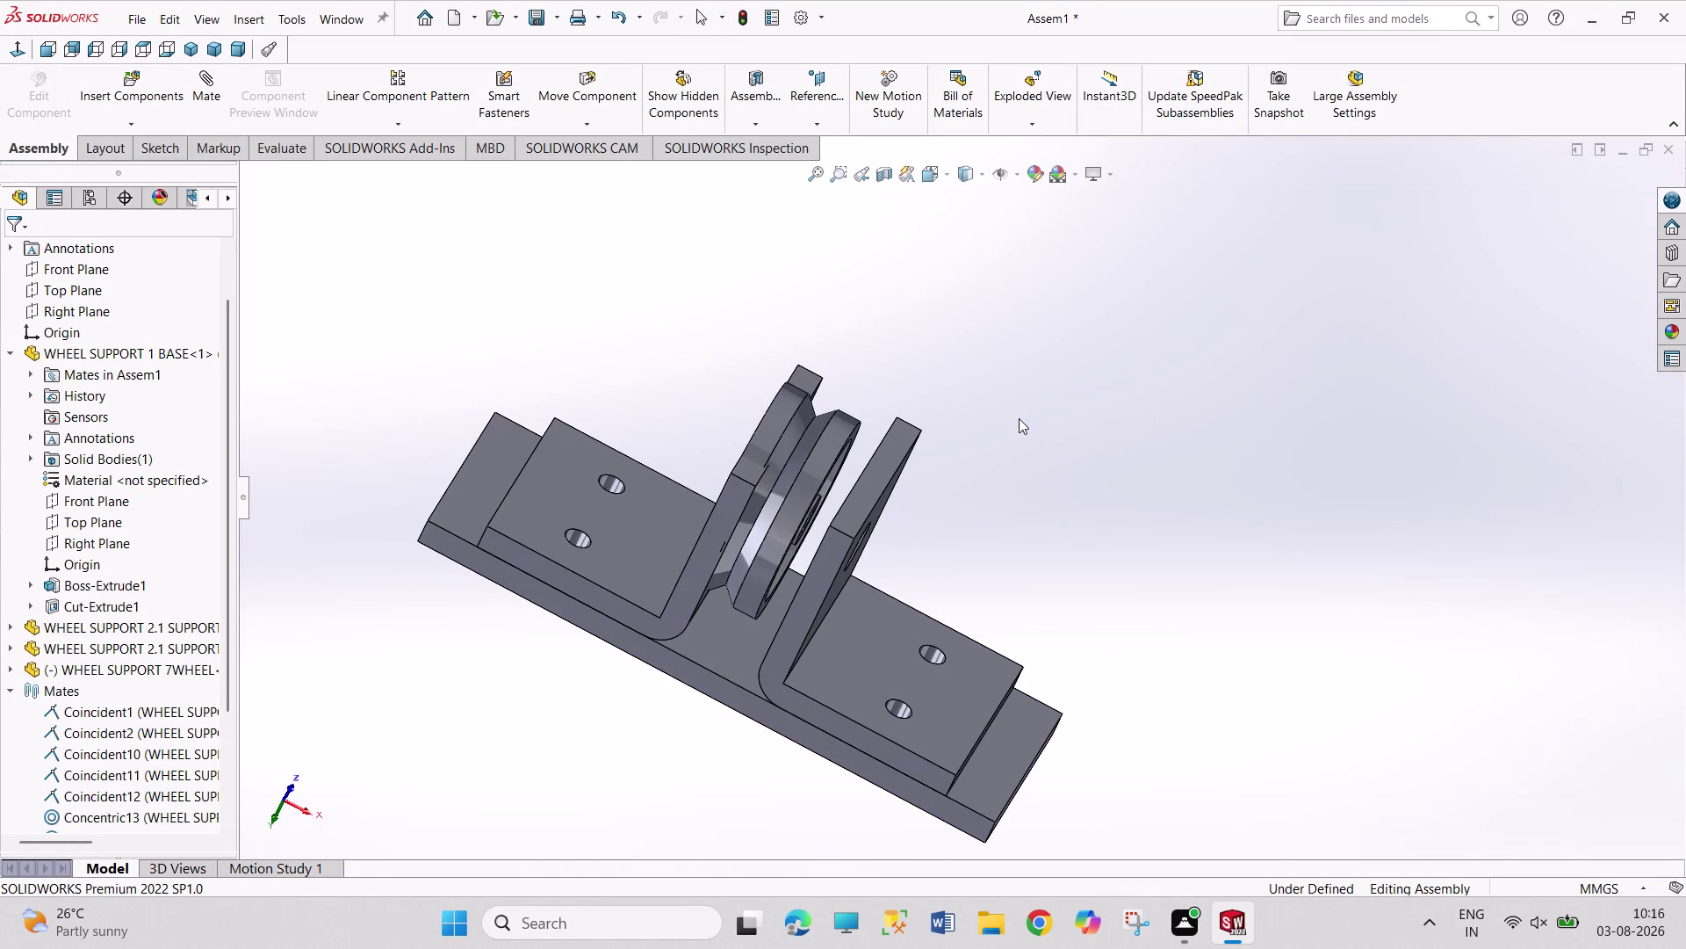
Select the WHEEL SUPPORT 7WHEEL component in the assembly view.
middle_drag(1019, 418, 1092, 490)
scroll(up, 3)
key(ctrl+z)
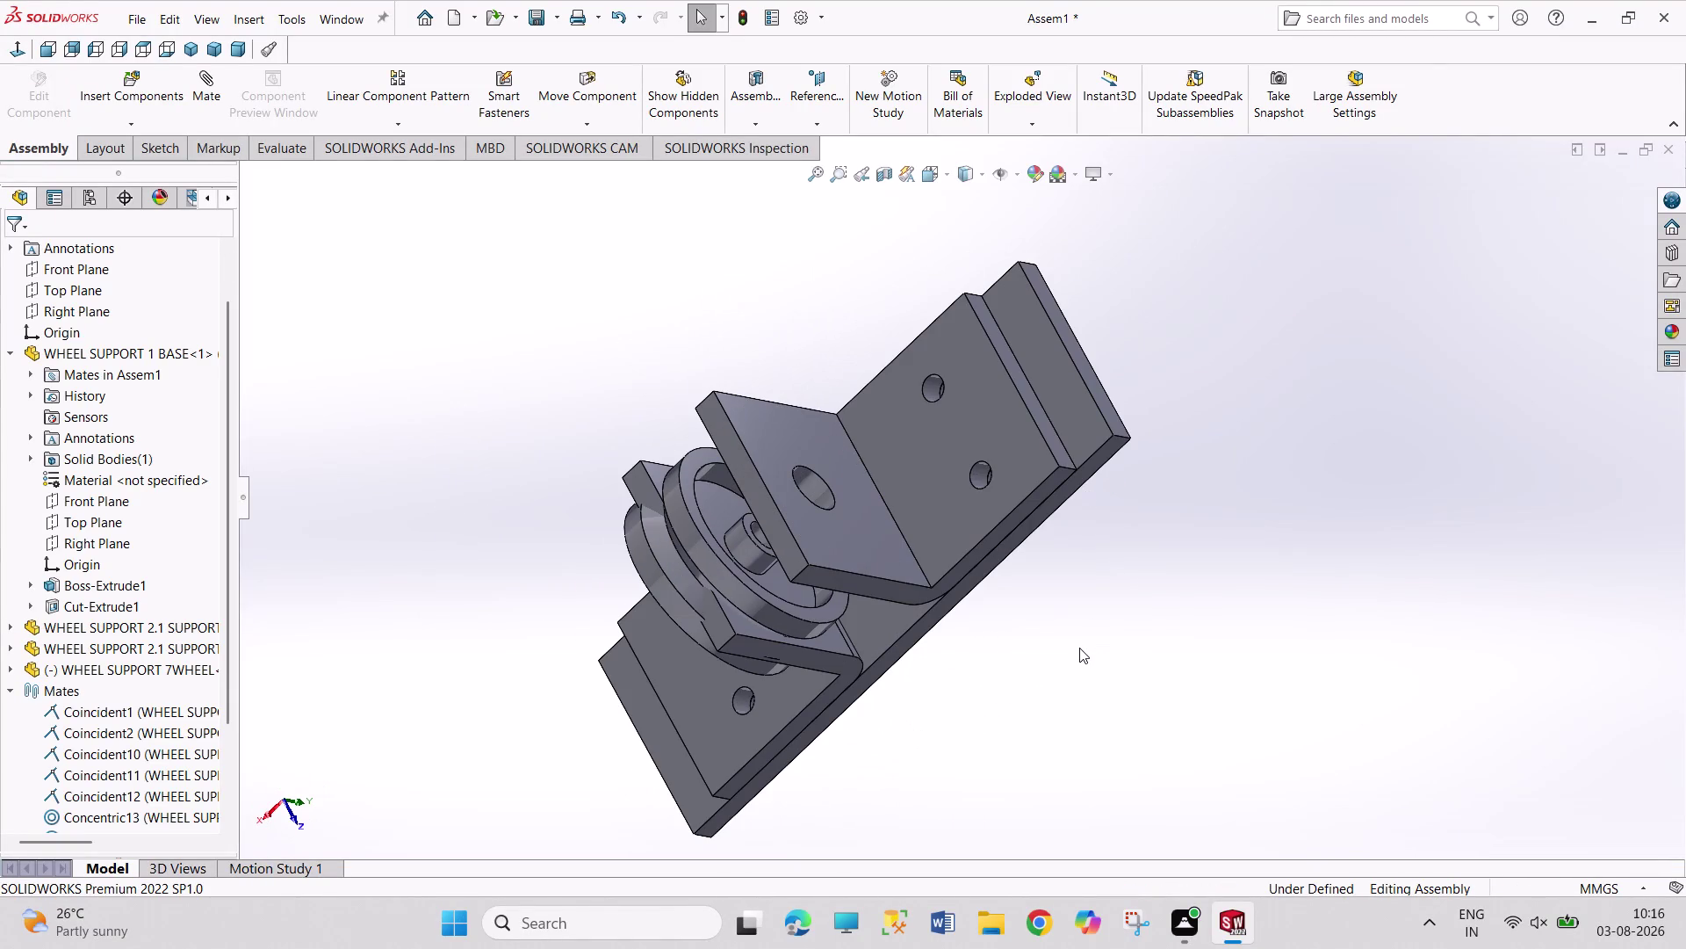
click(1080, 647)
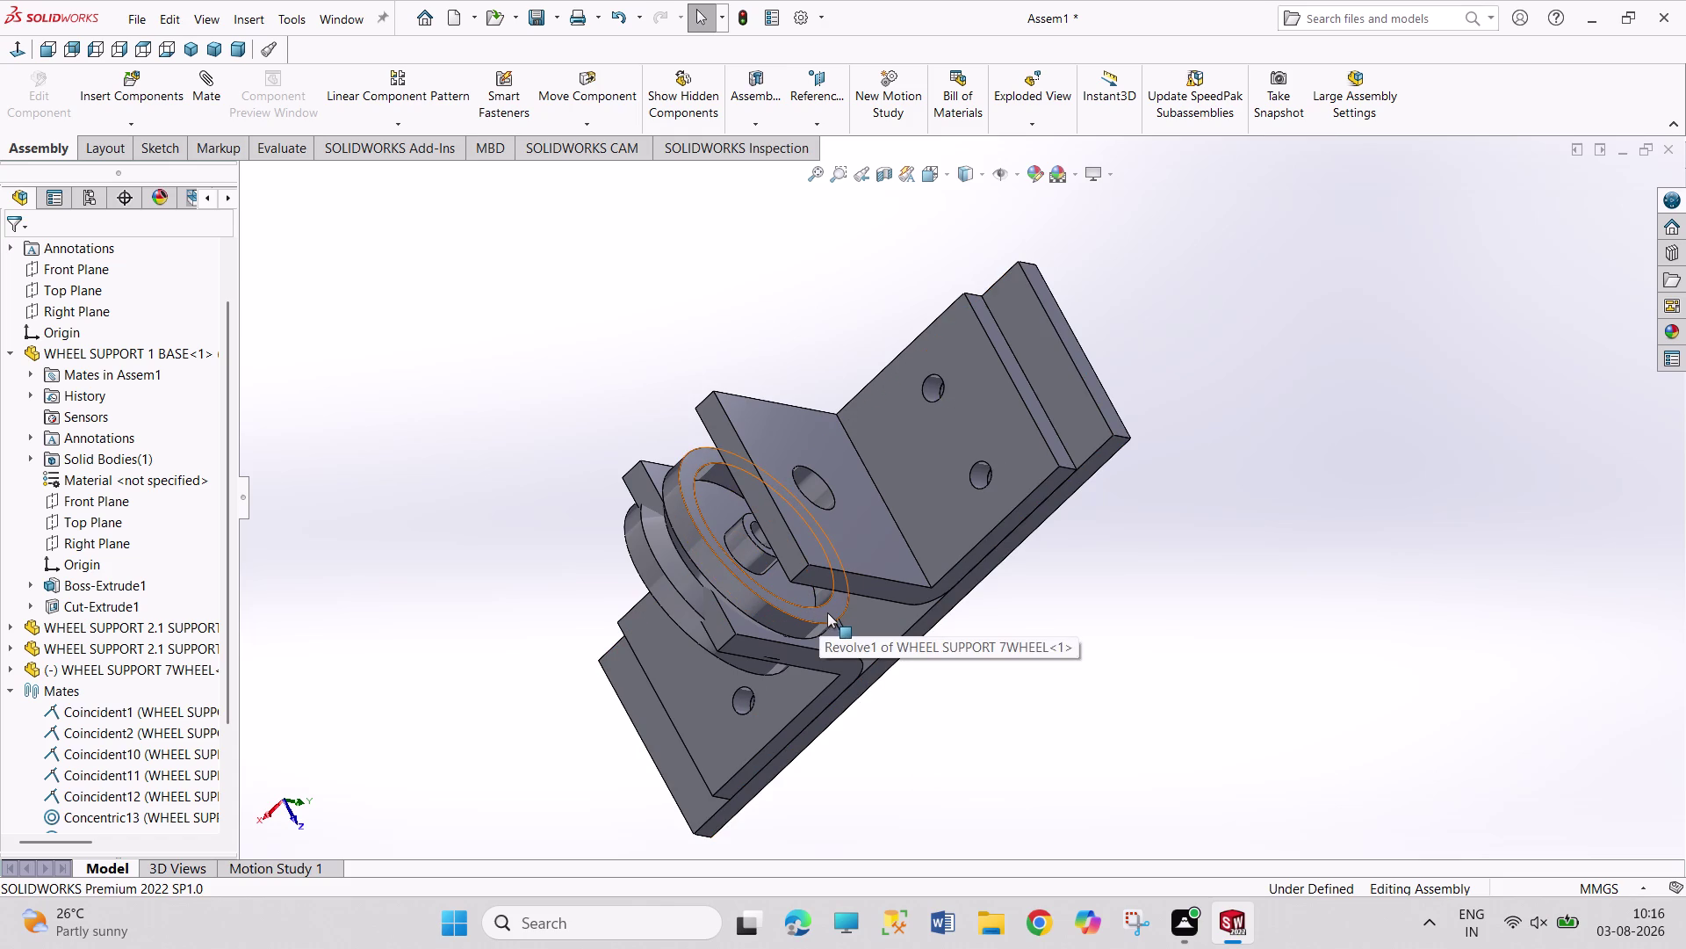
click(827, 612)
middle_drag(567, 427, 675, 310)
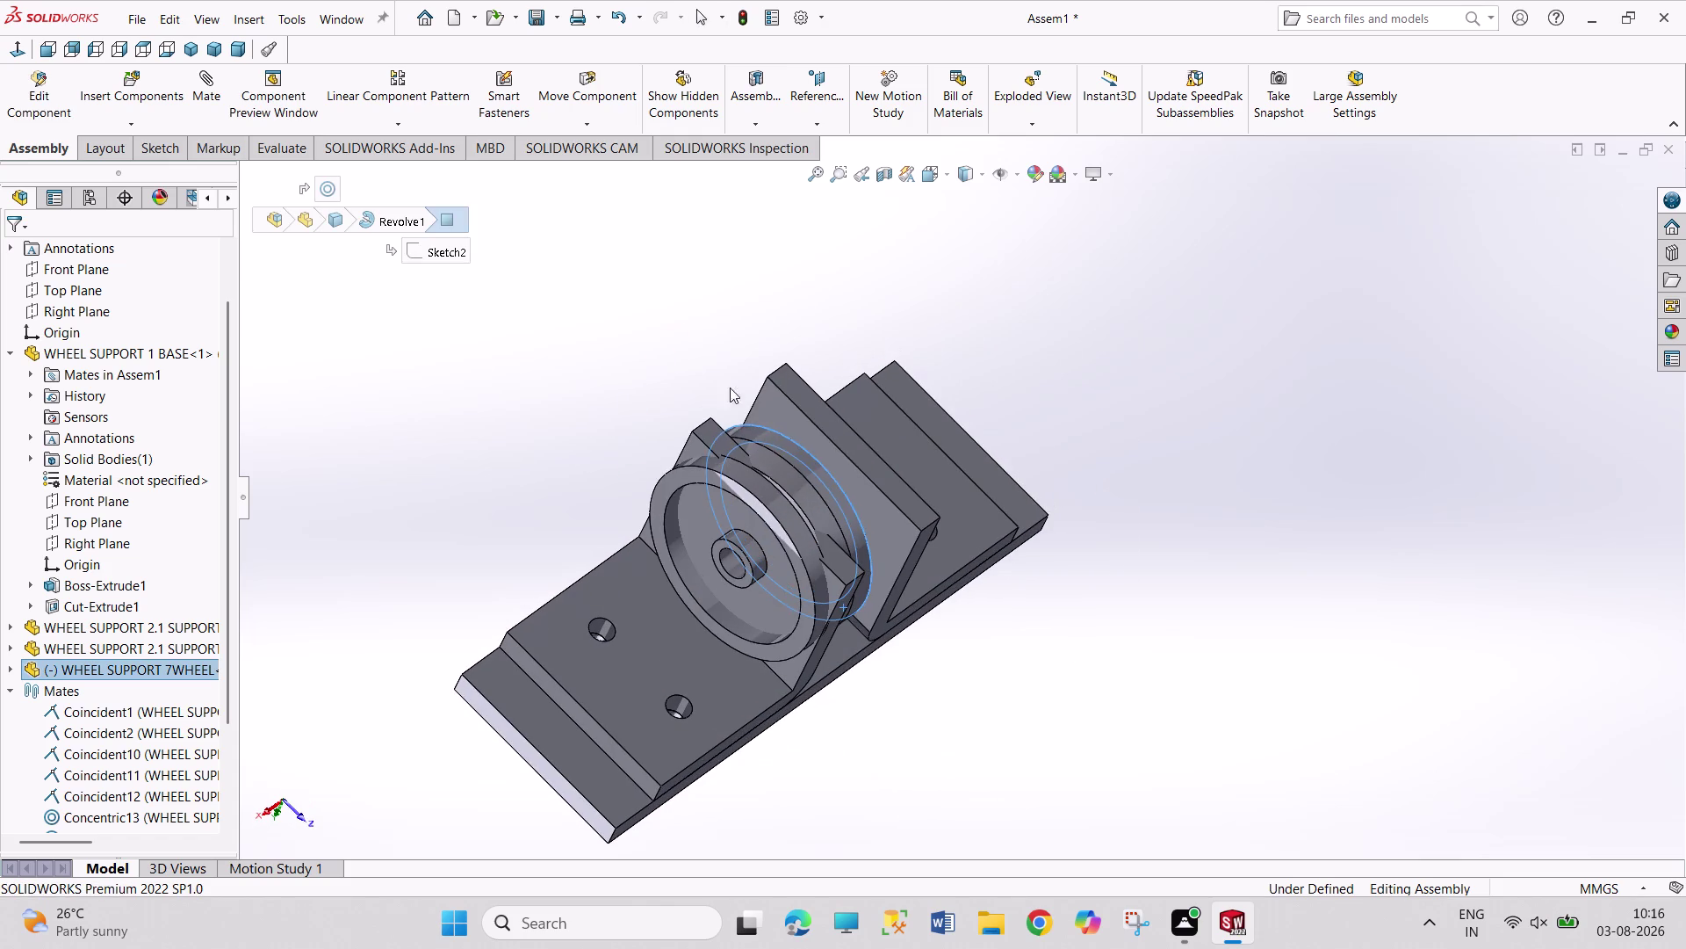
click(788, 414)
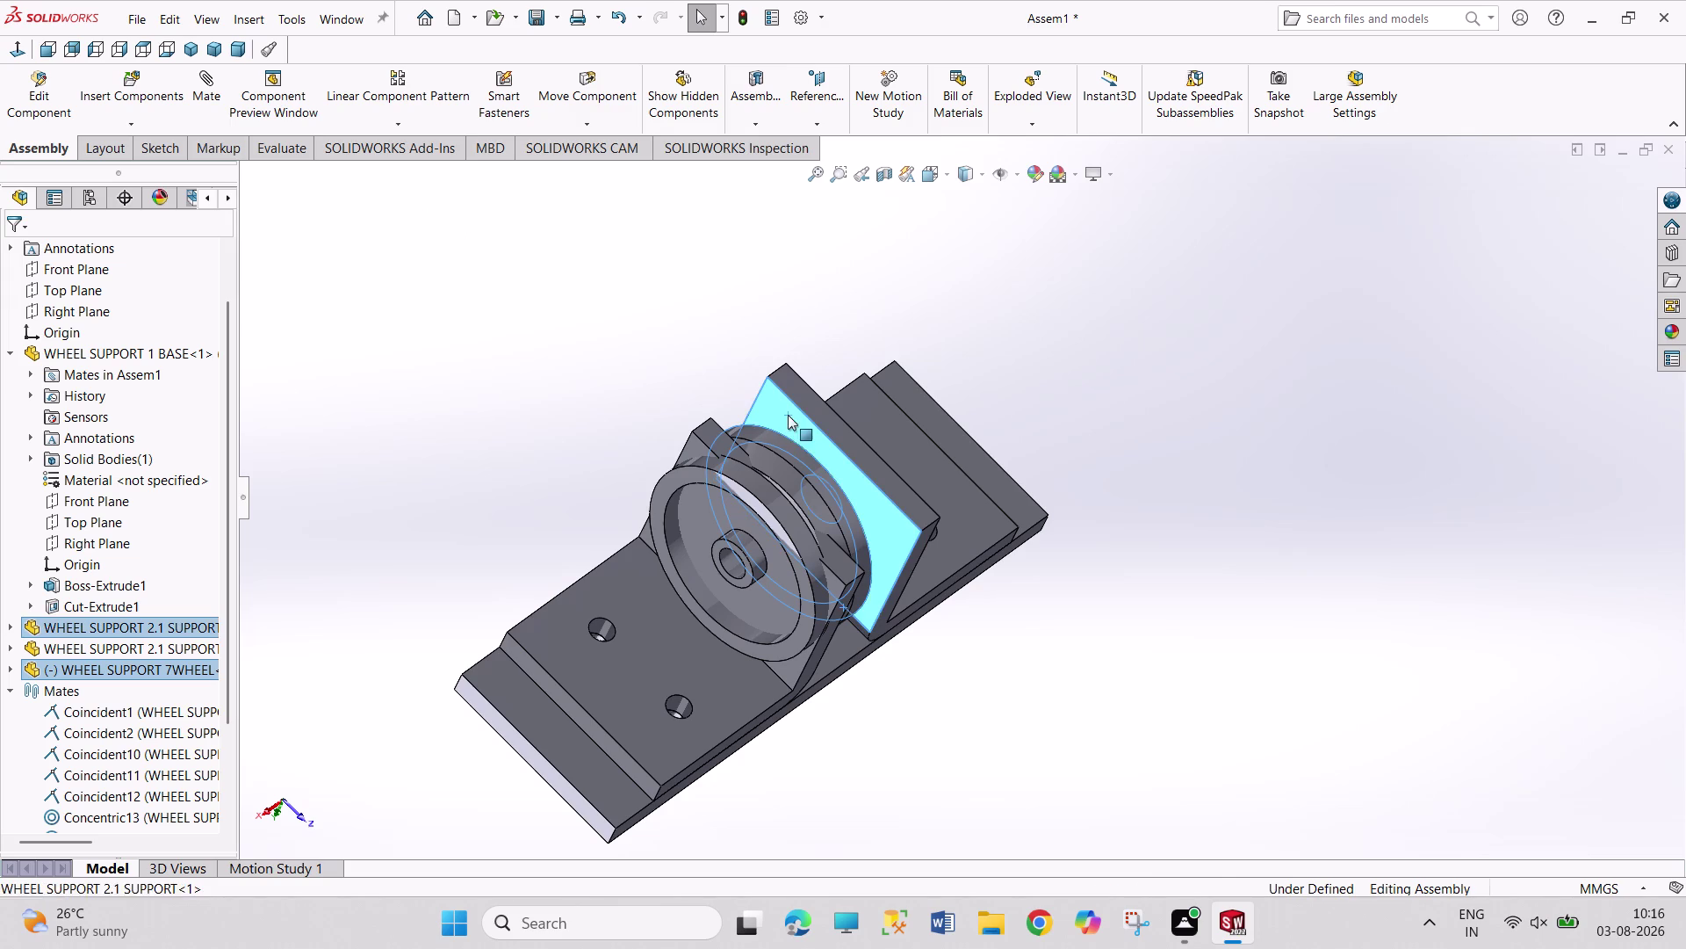
Delete the wheel, leaving the base and two 2.1 supports fully defined.
click(1048, 633)
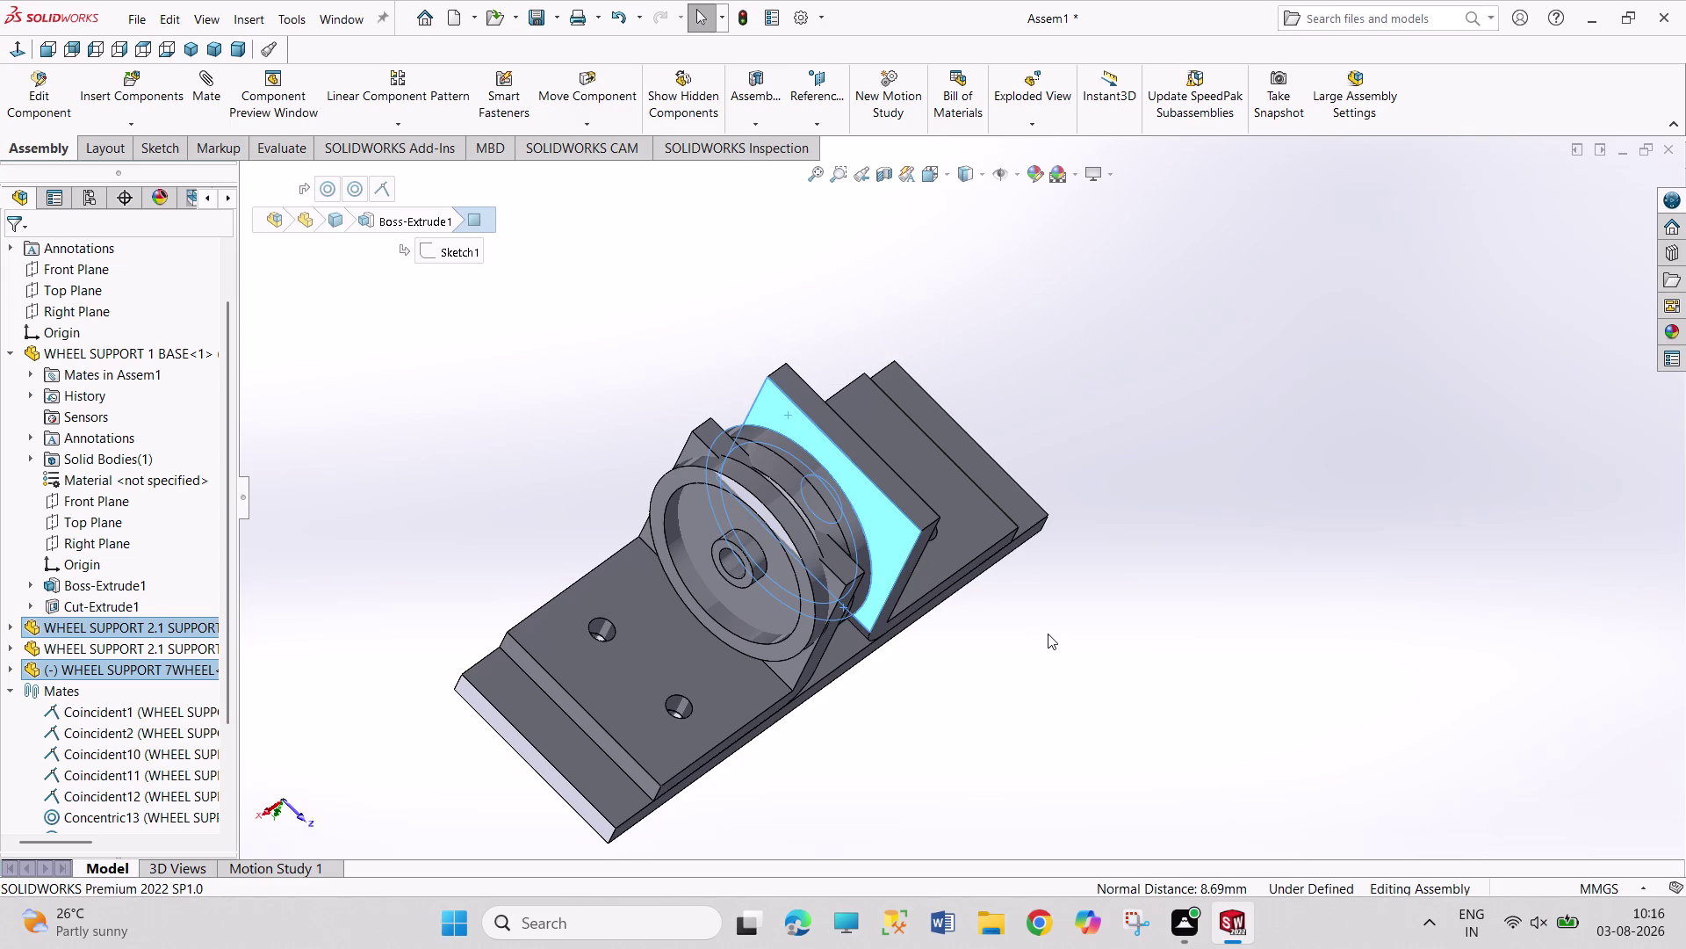
key(ctrl+z)
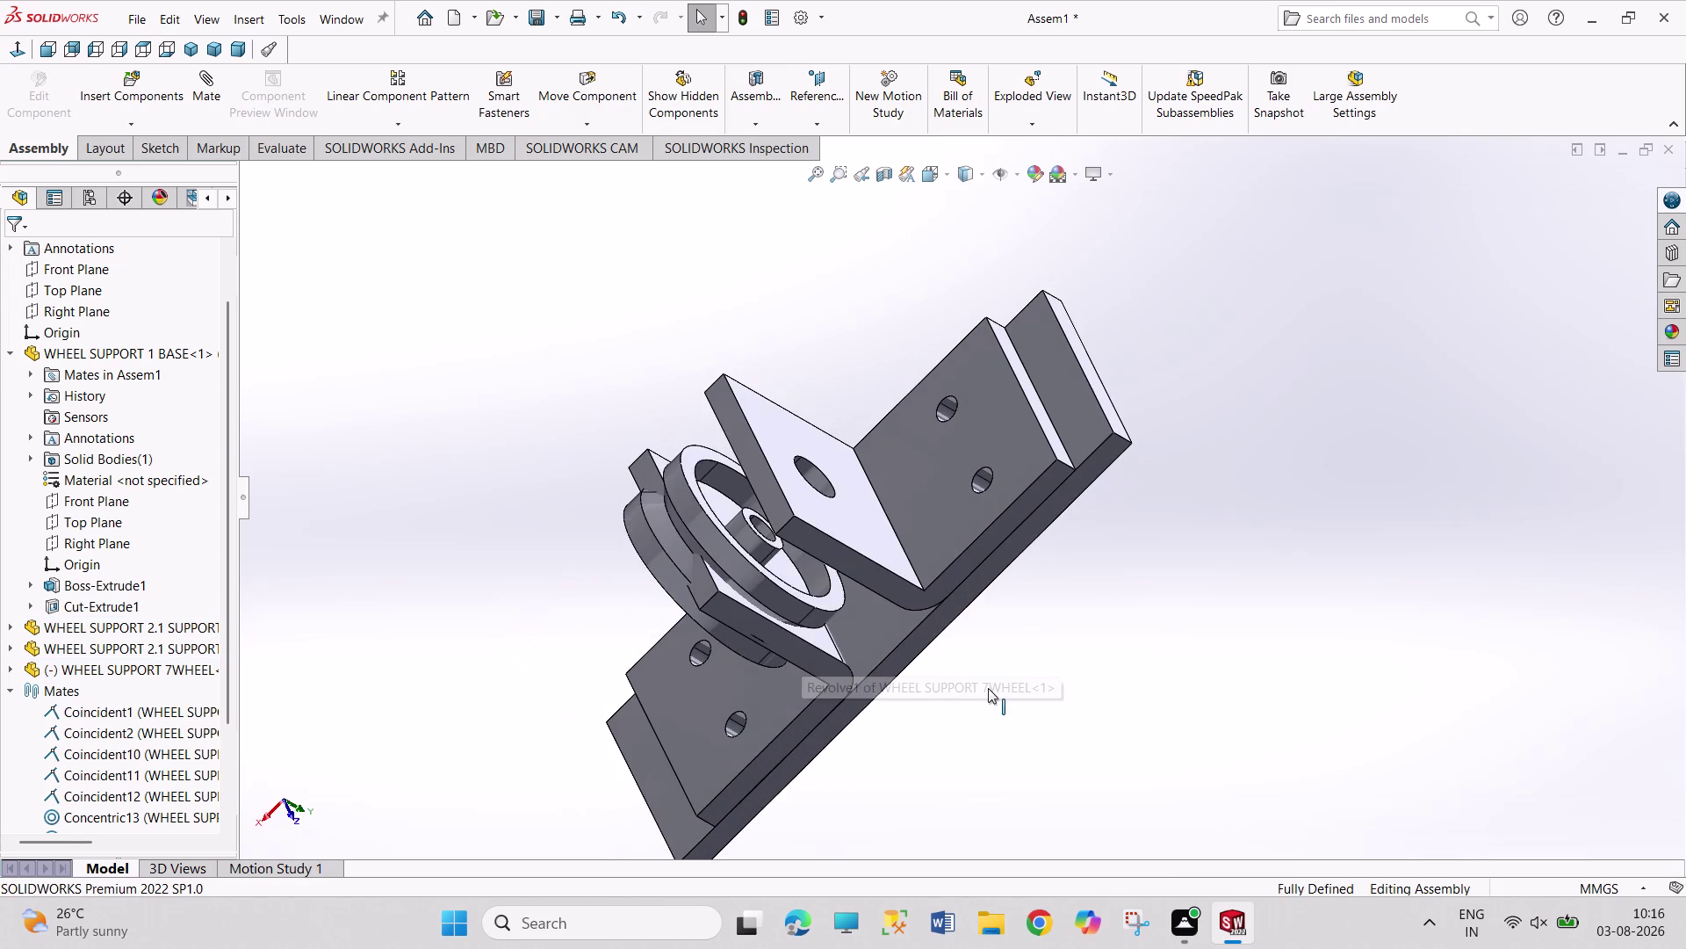
key(ctrl+z)
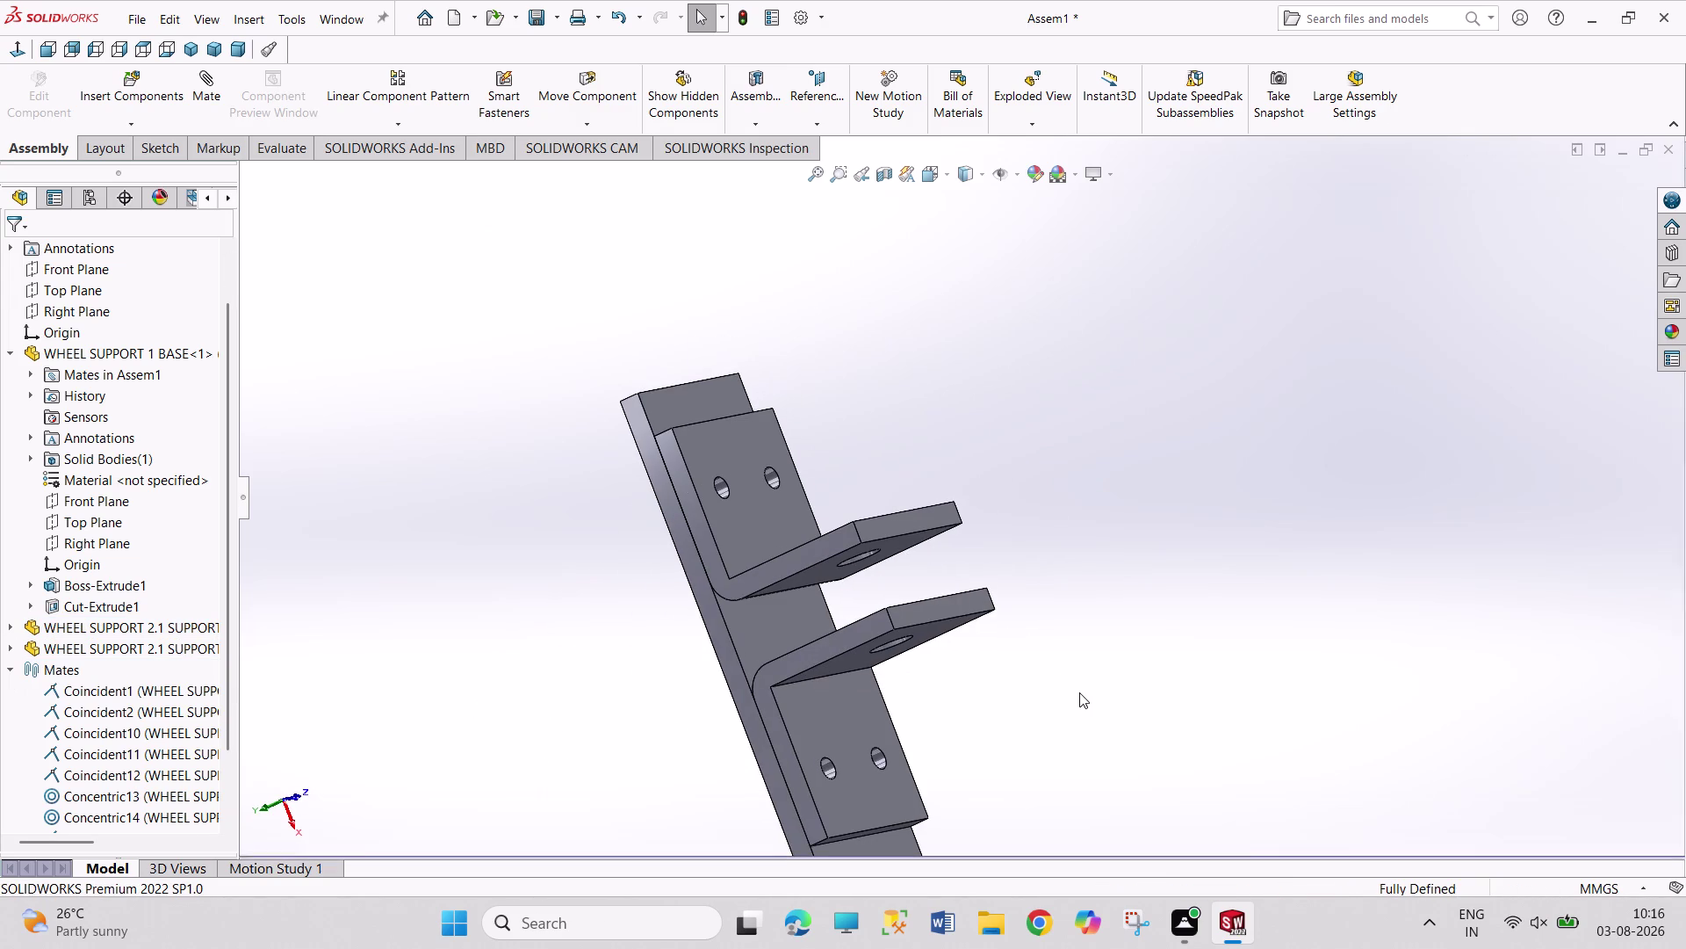
key(ctrl+y)
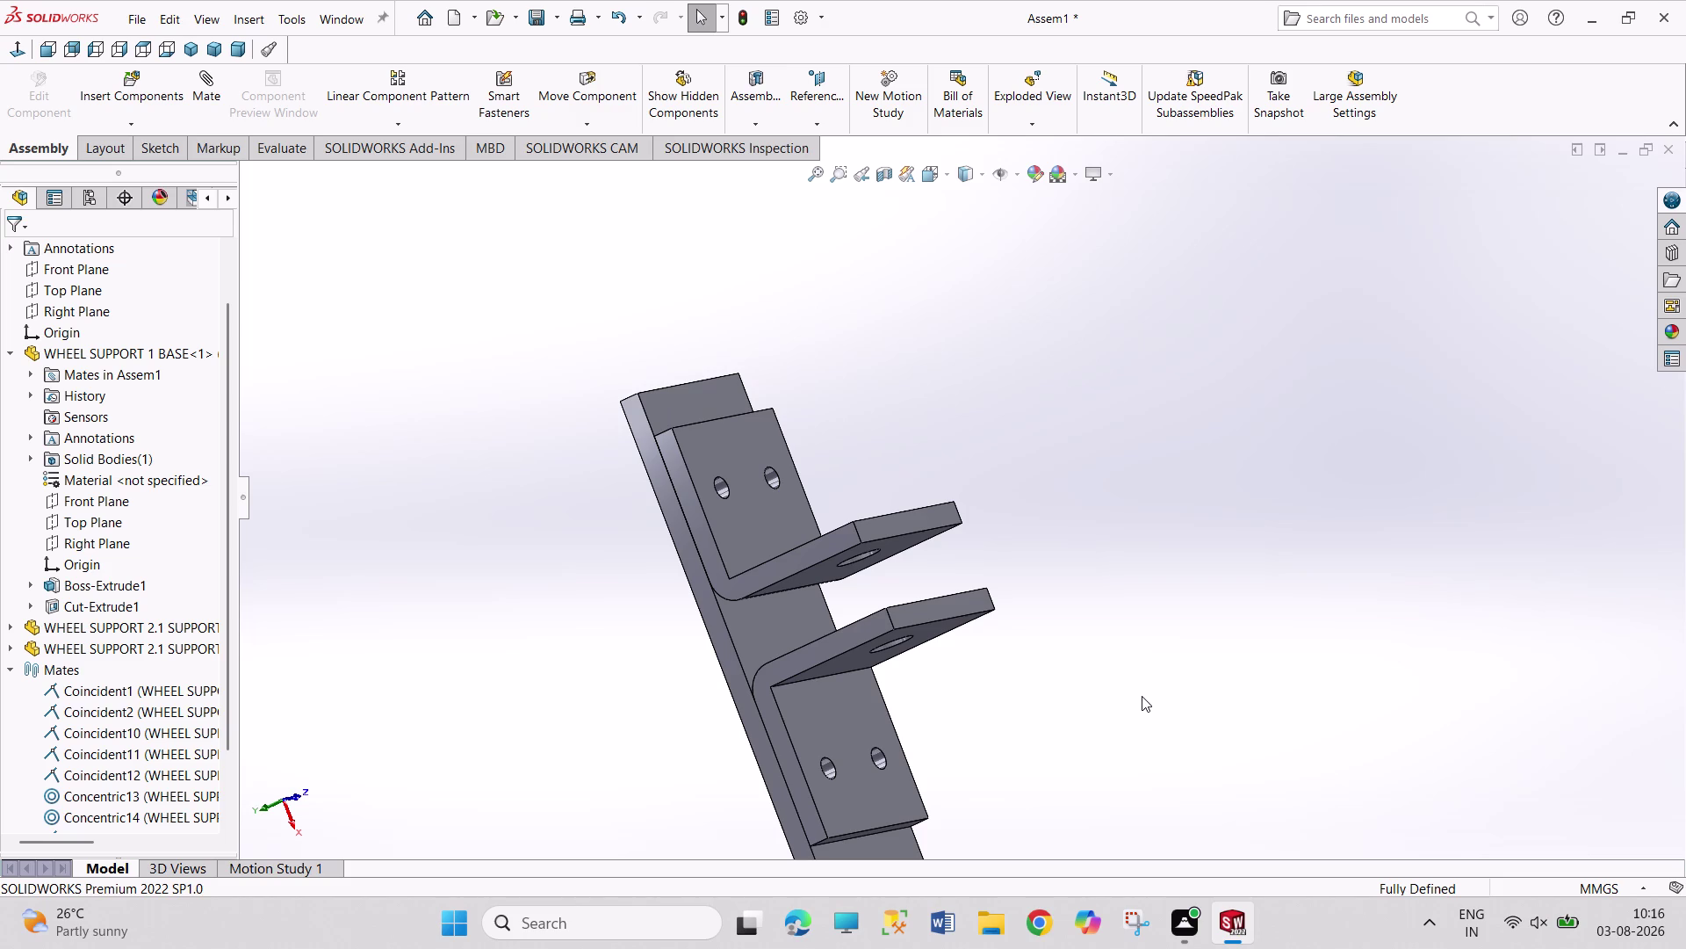
key(ctrl+y)
key(ctrl+y)
click(168, 90)
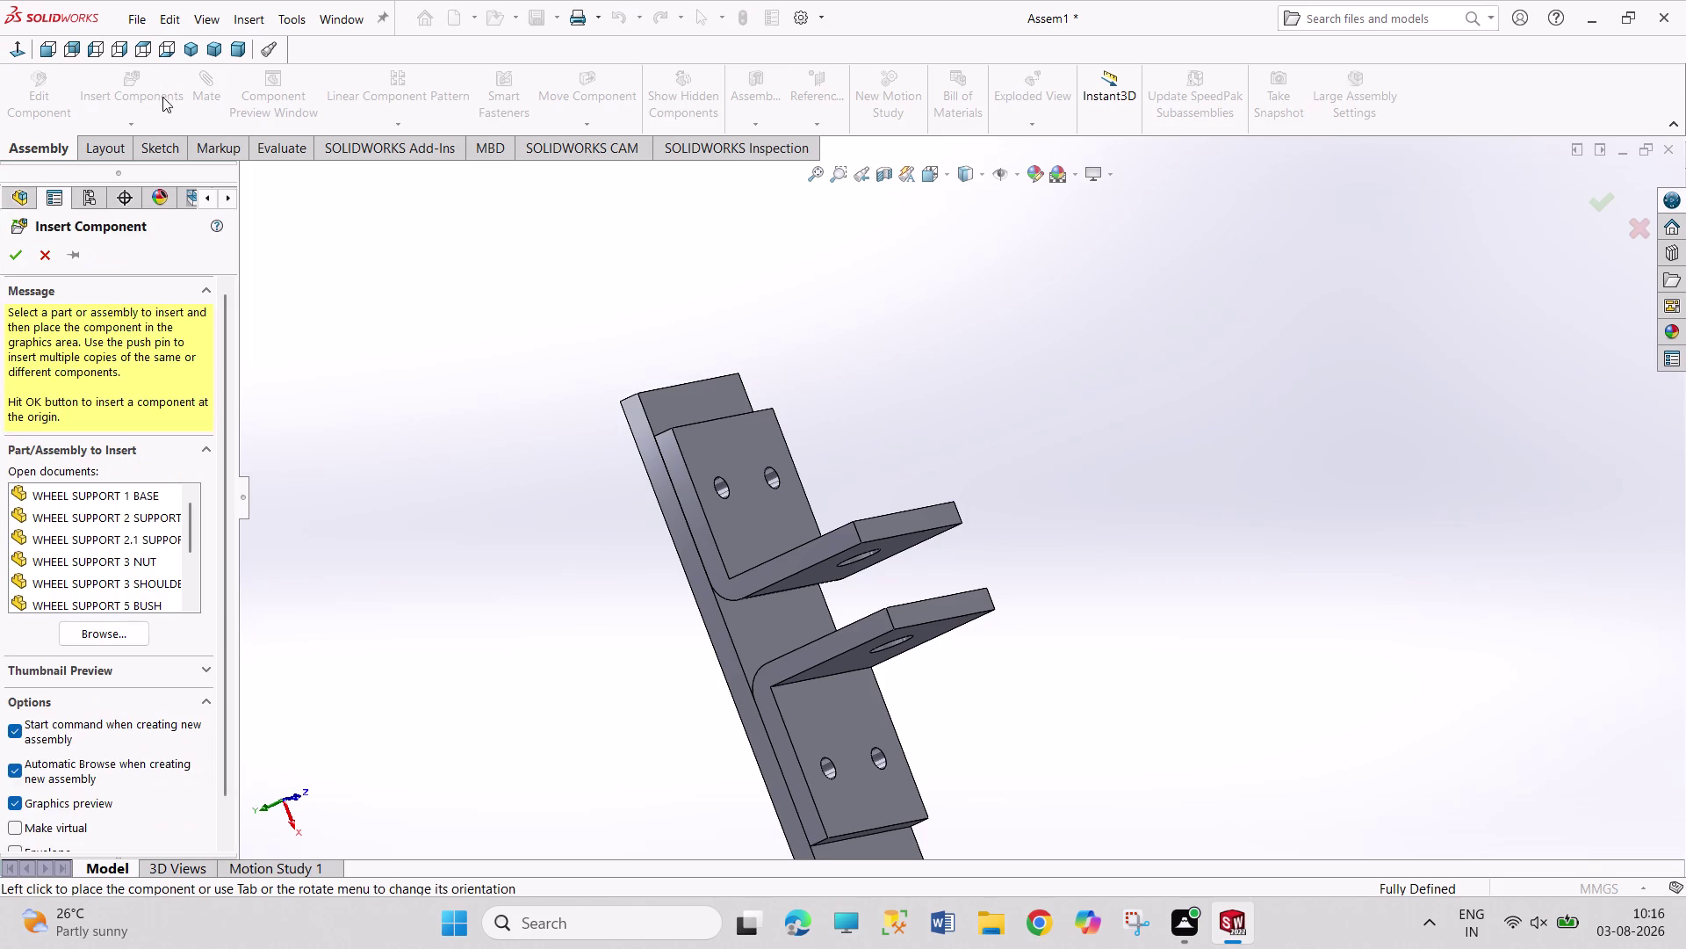
Insert WHEEL SUPPORT 7WHEEL and place it beside the support brackets.
scroll(down, 3)
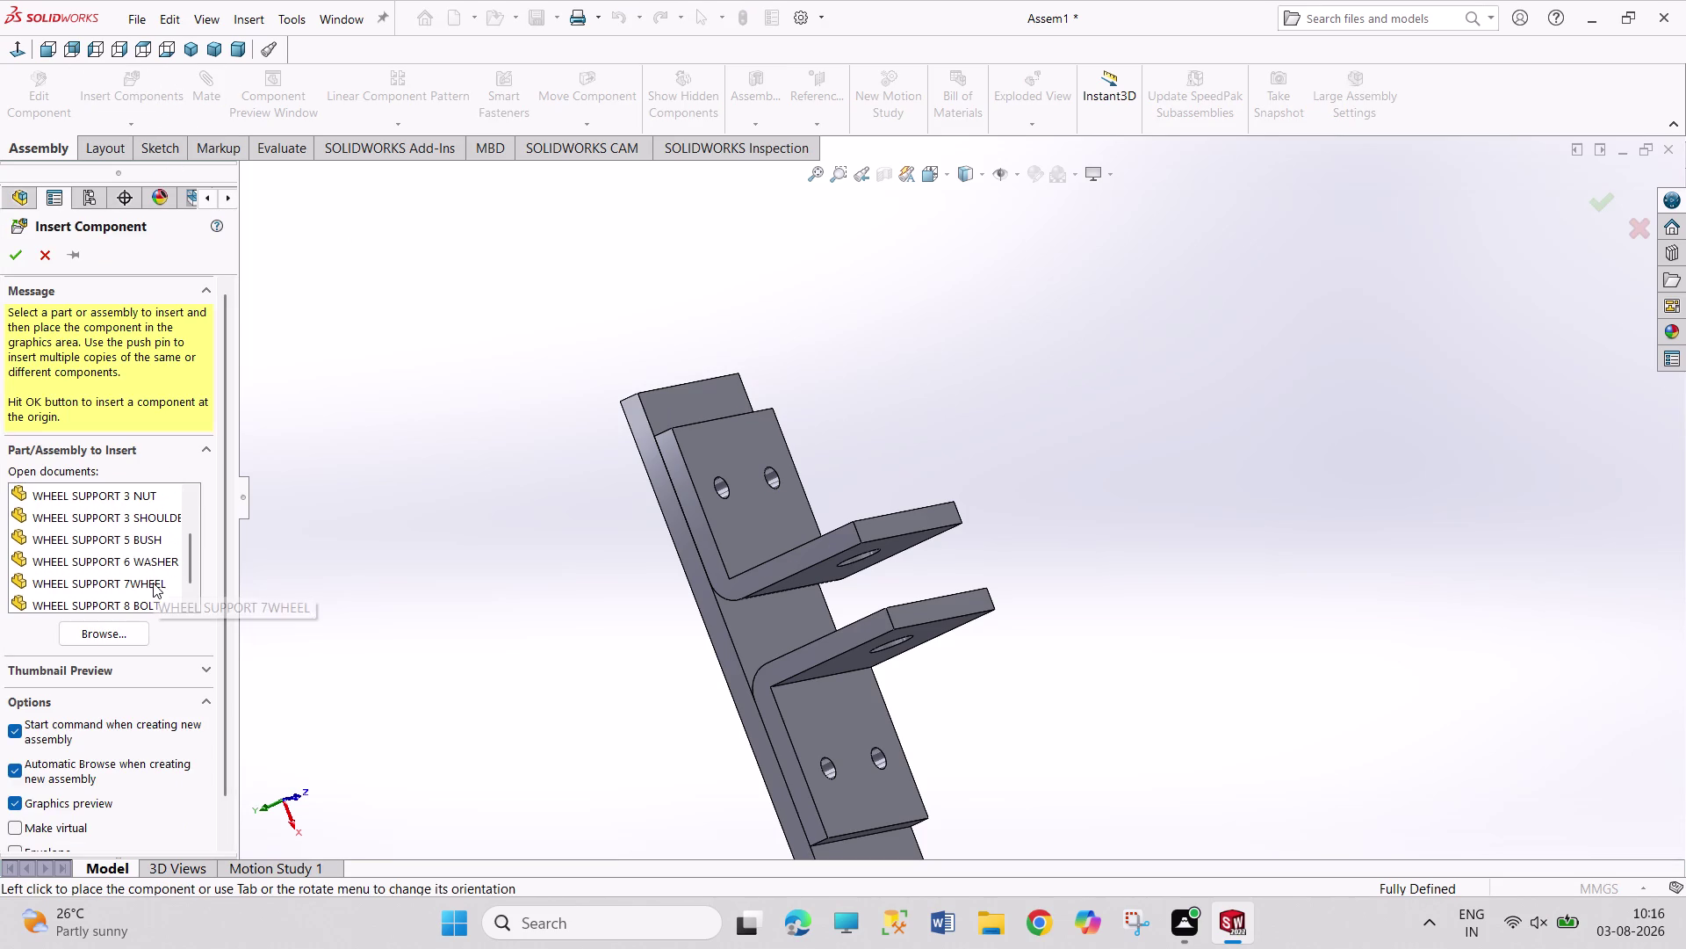
click(153, 587)
click(966, 526)
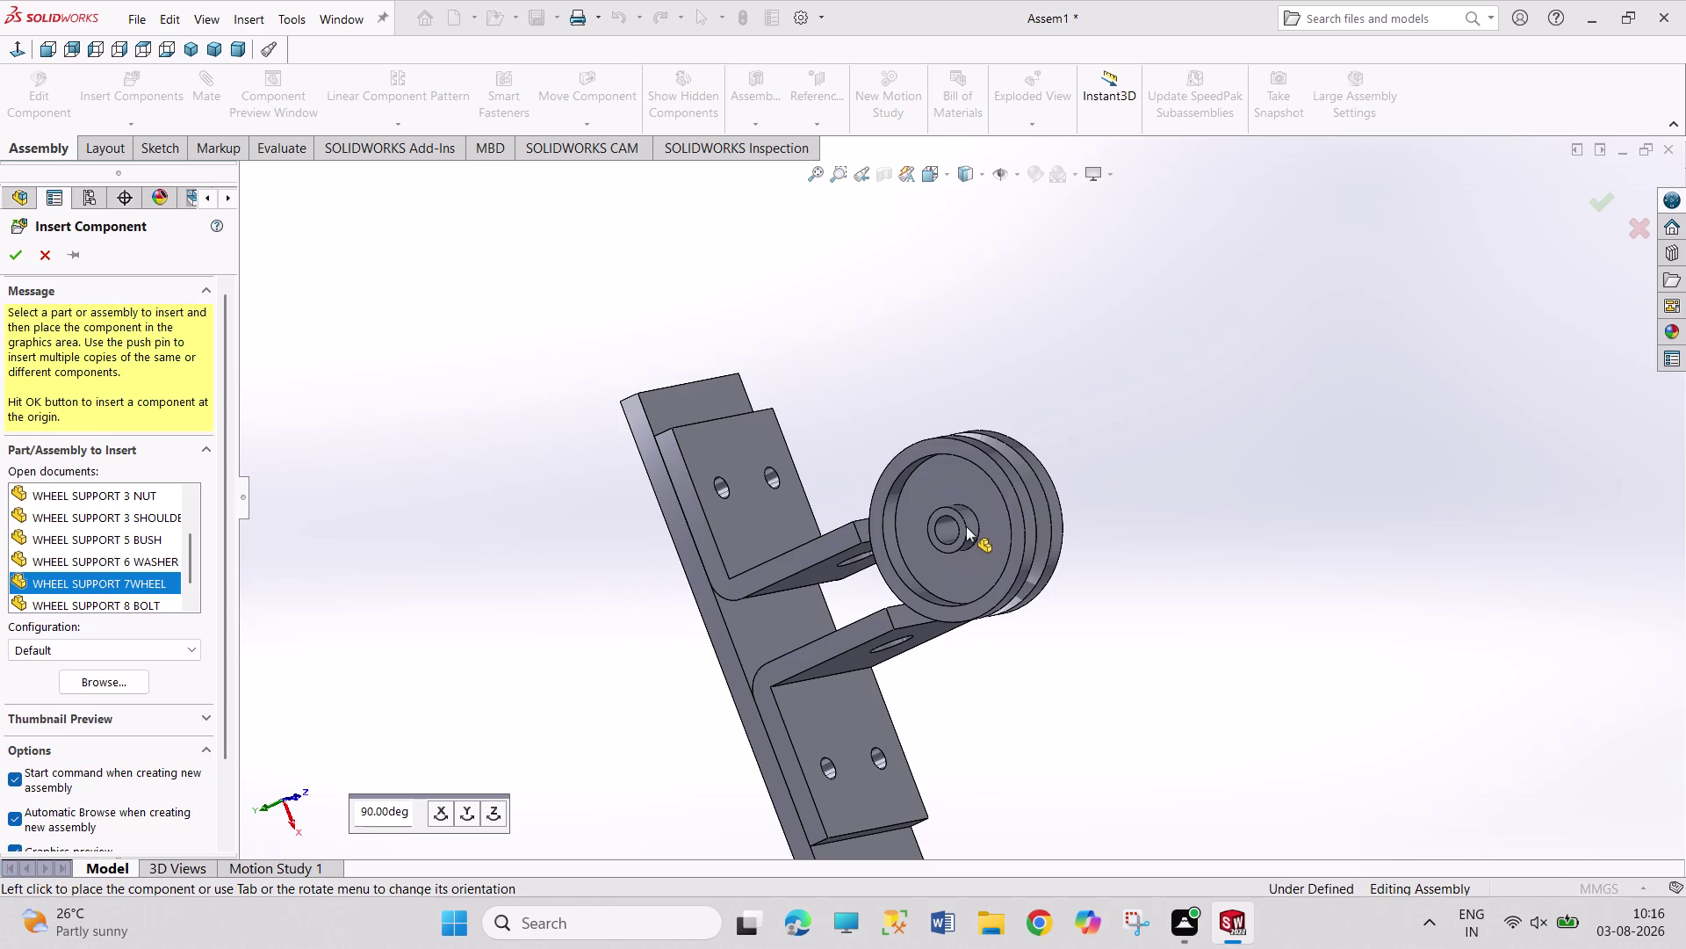
click(1117, 636)
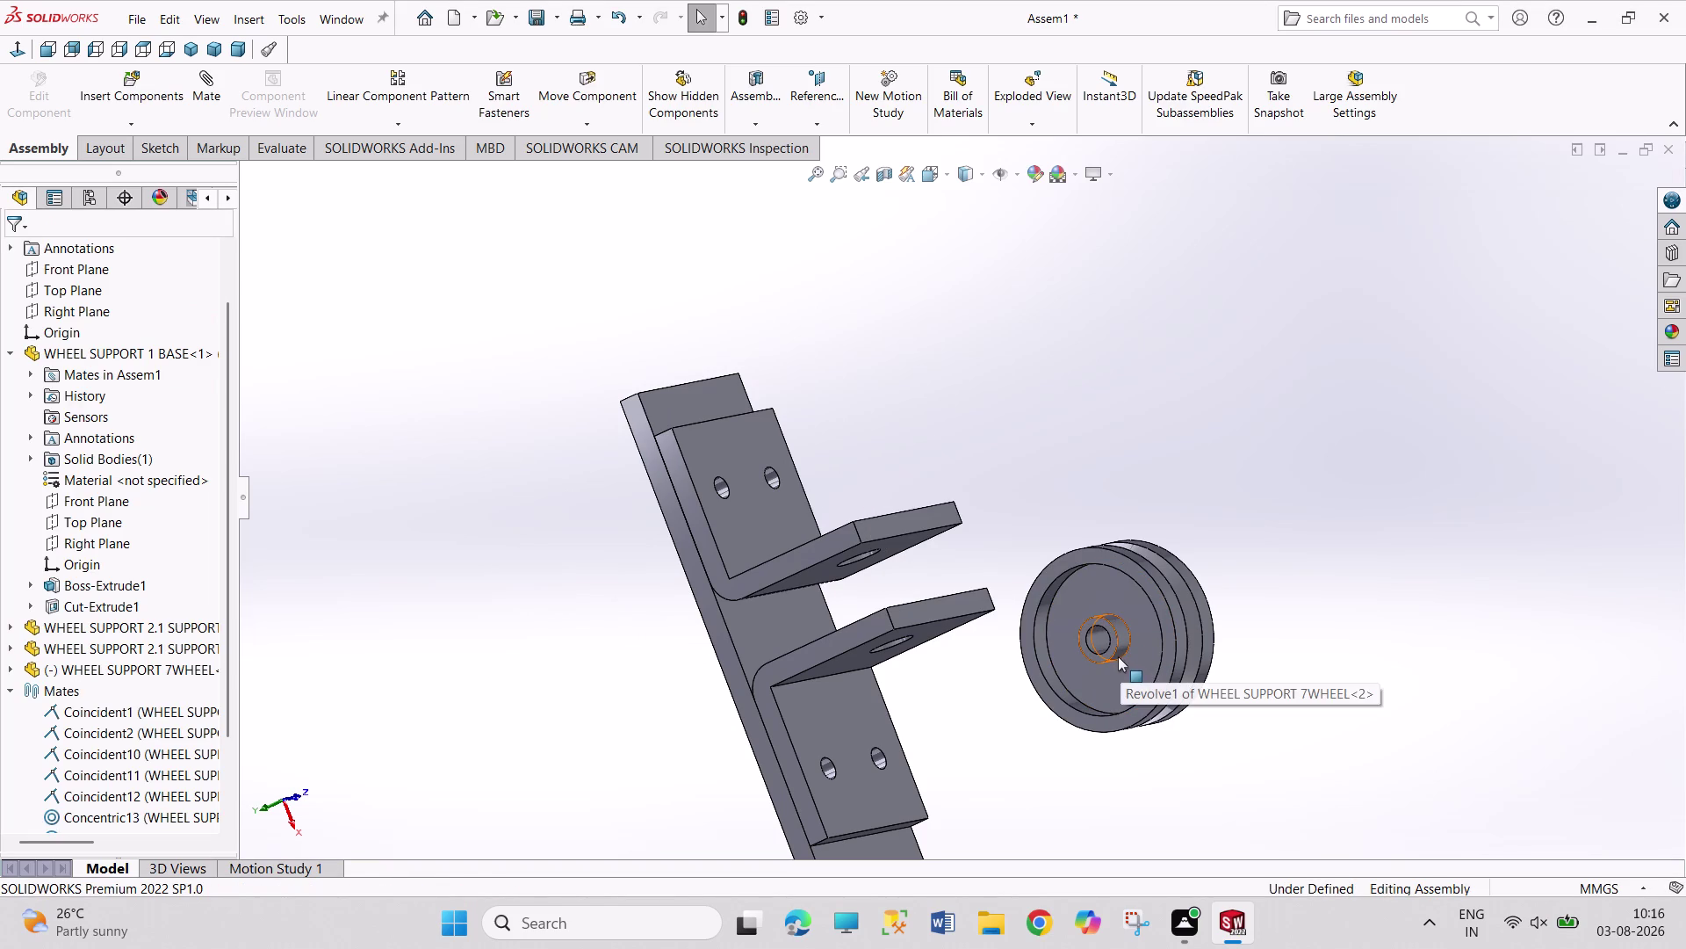
Mate the wheel bore concentric with the bracket hole edge.
click(1114, 652)
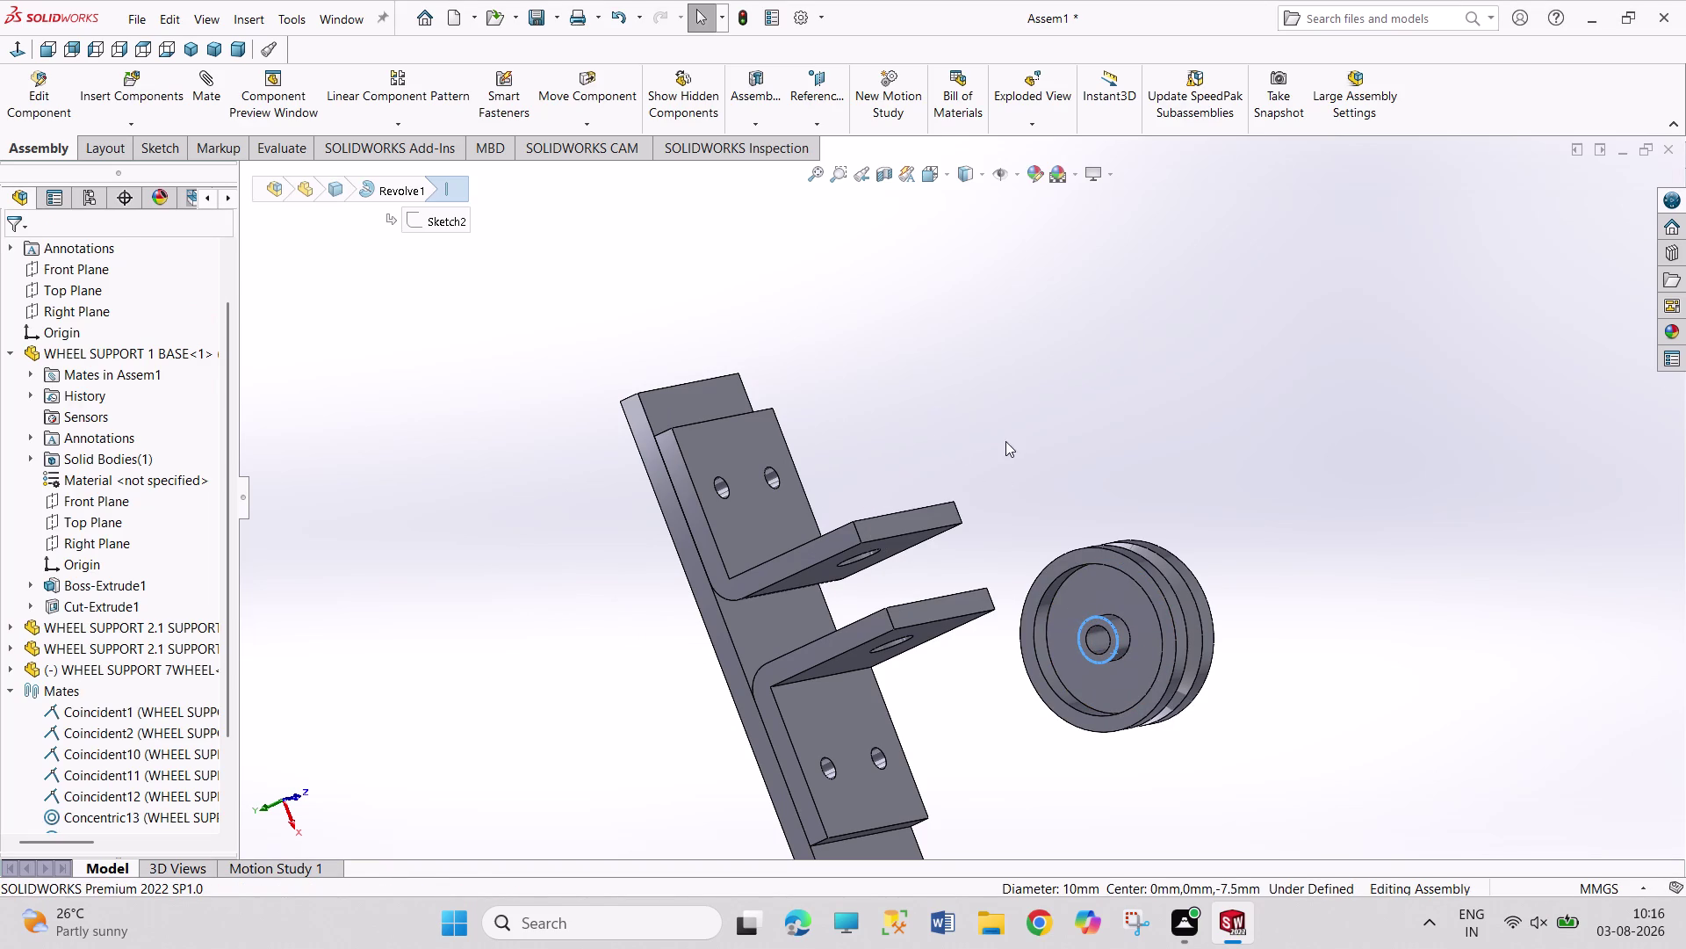
middle_drag(954, 408, 914, 333)
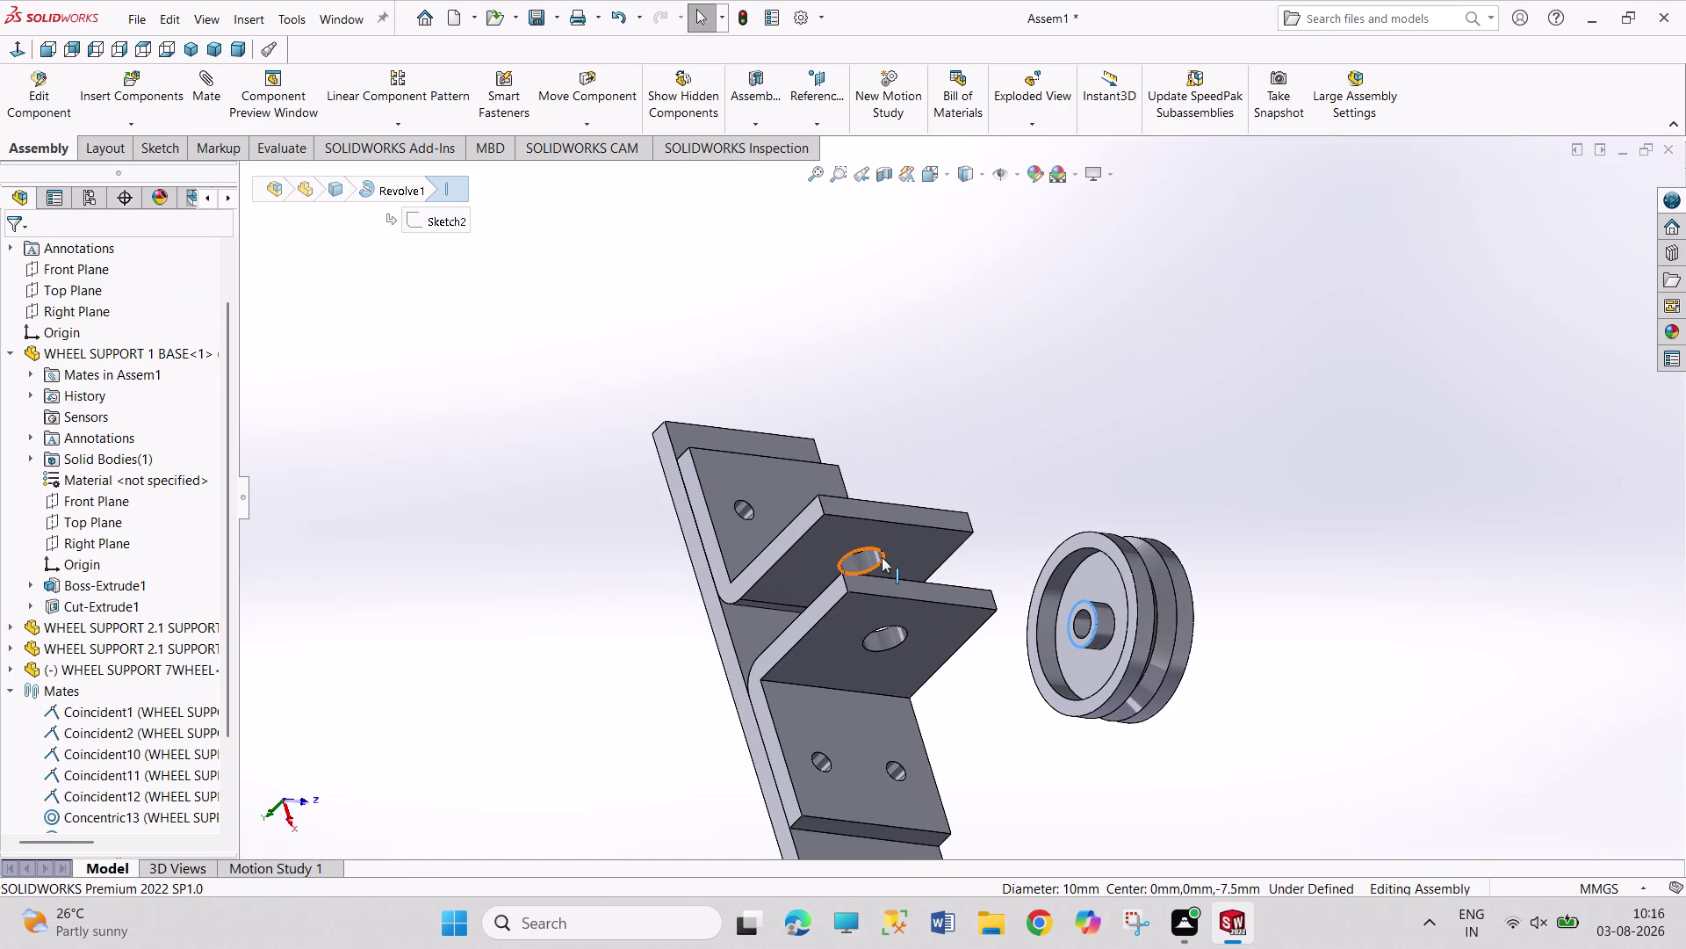
click(882, 557)
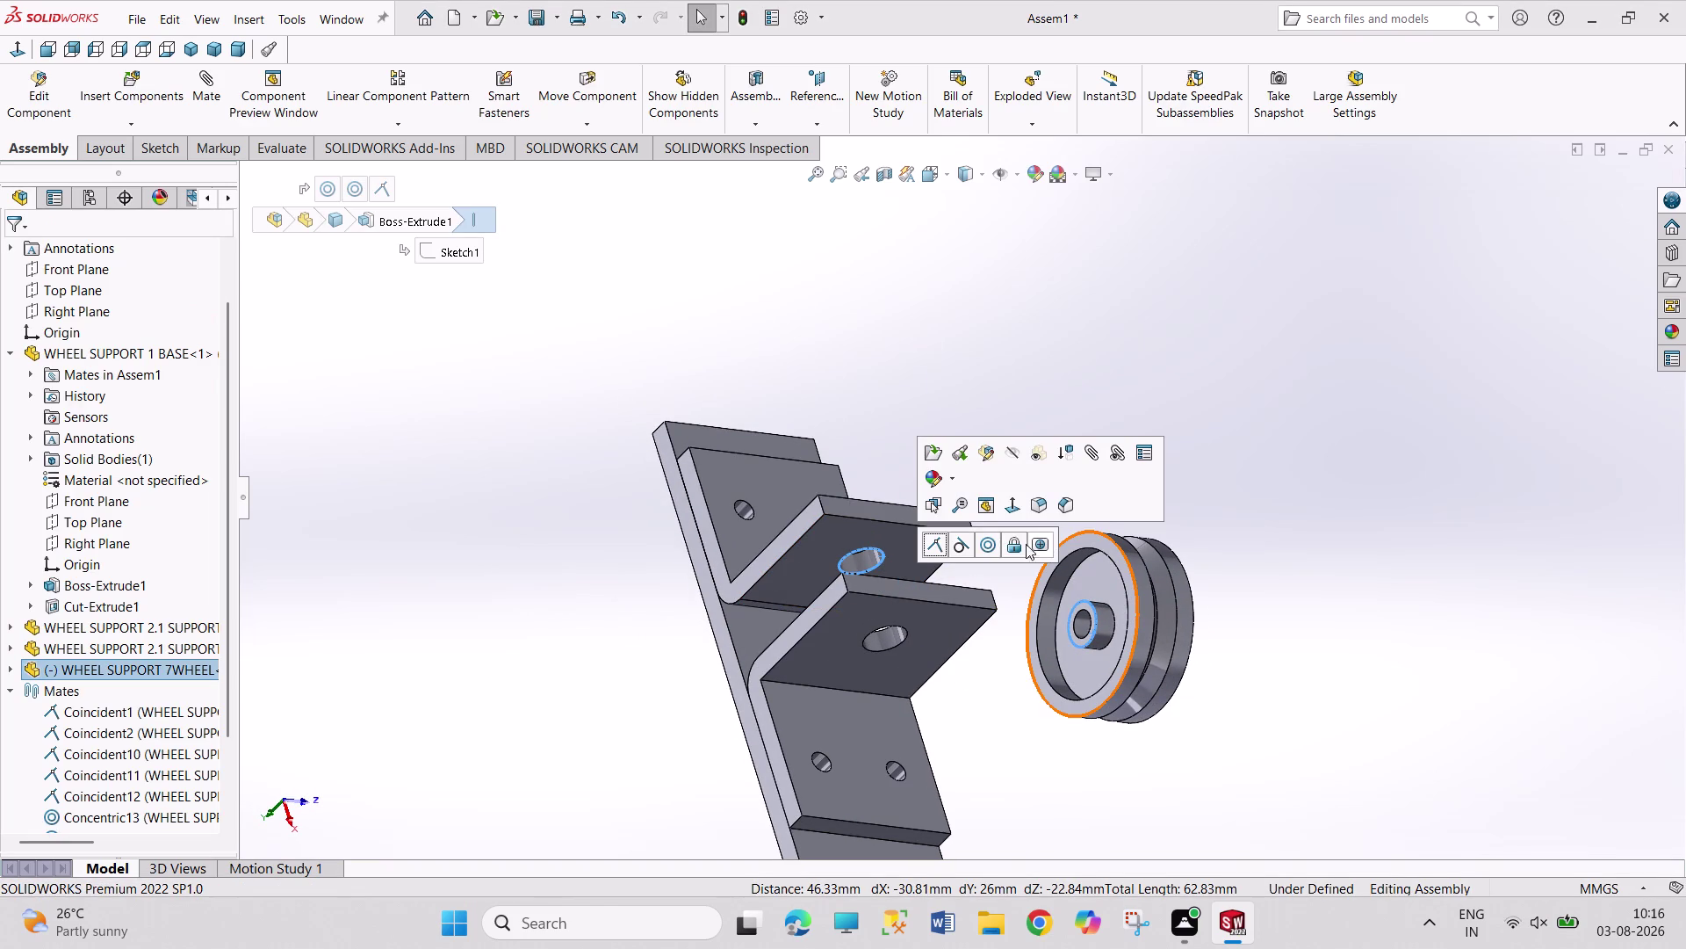
click(986, 542)
click(1201, 507)
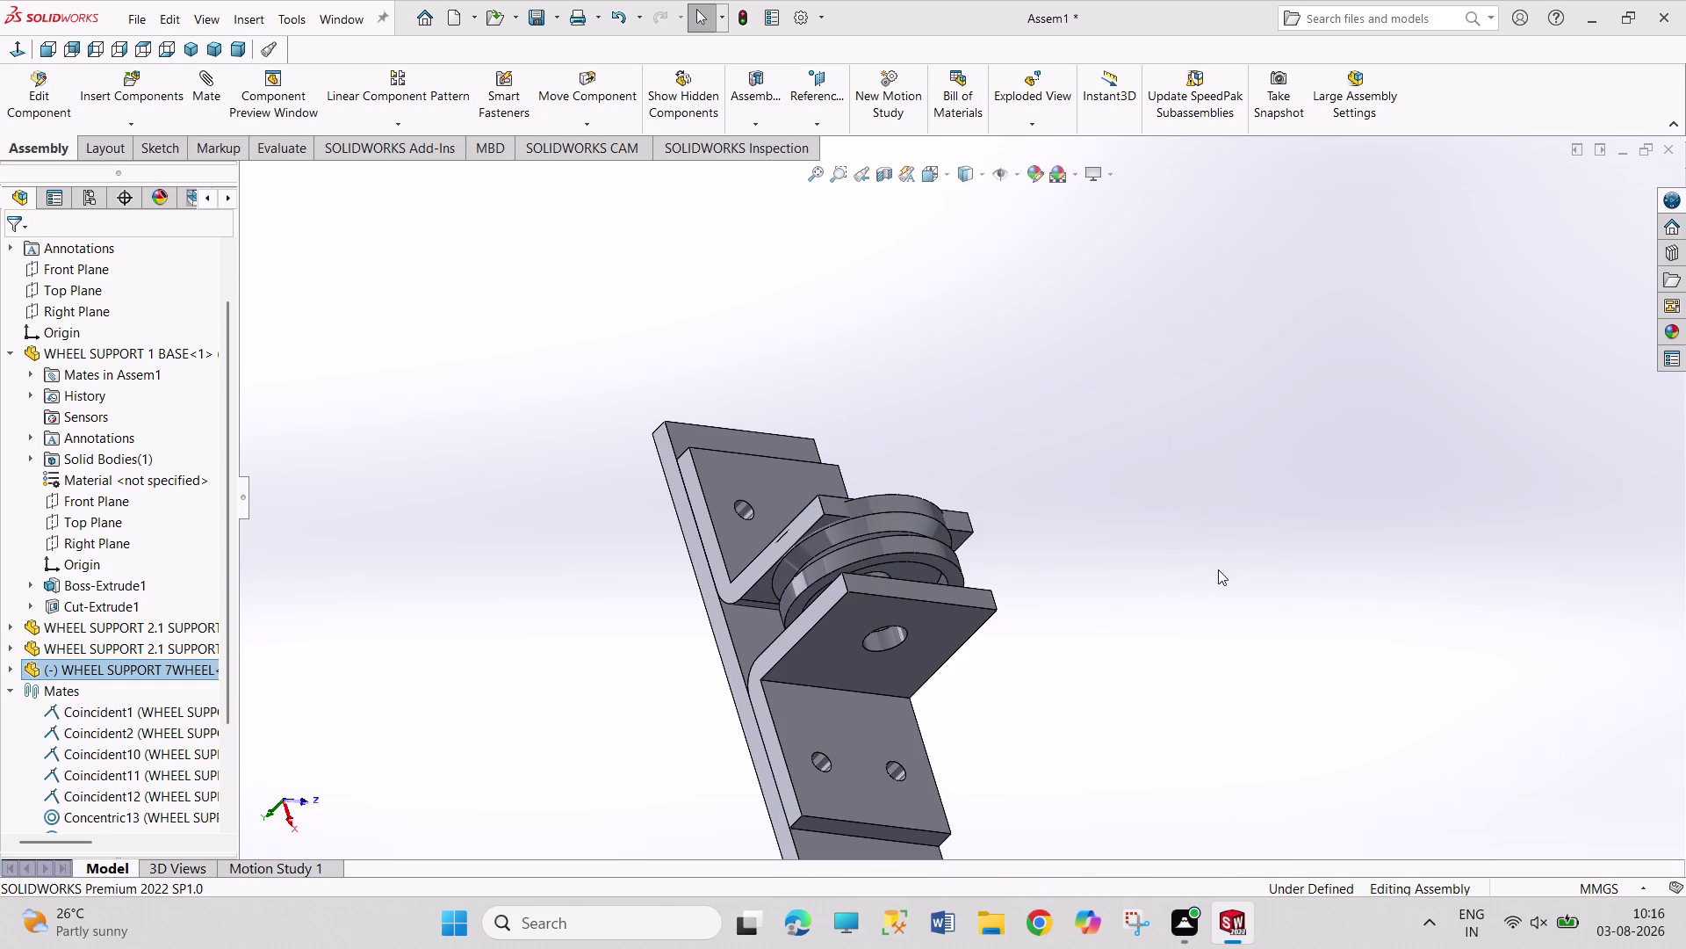
Mate the wheel's side face coincident with the bracket's inner face.
middle_drag(1062, 593, 919, 579)
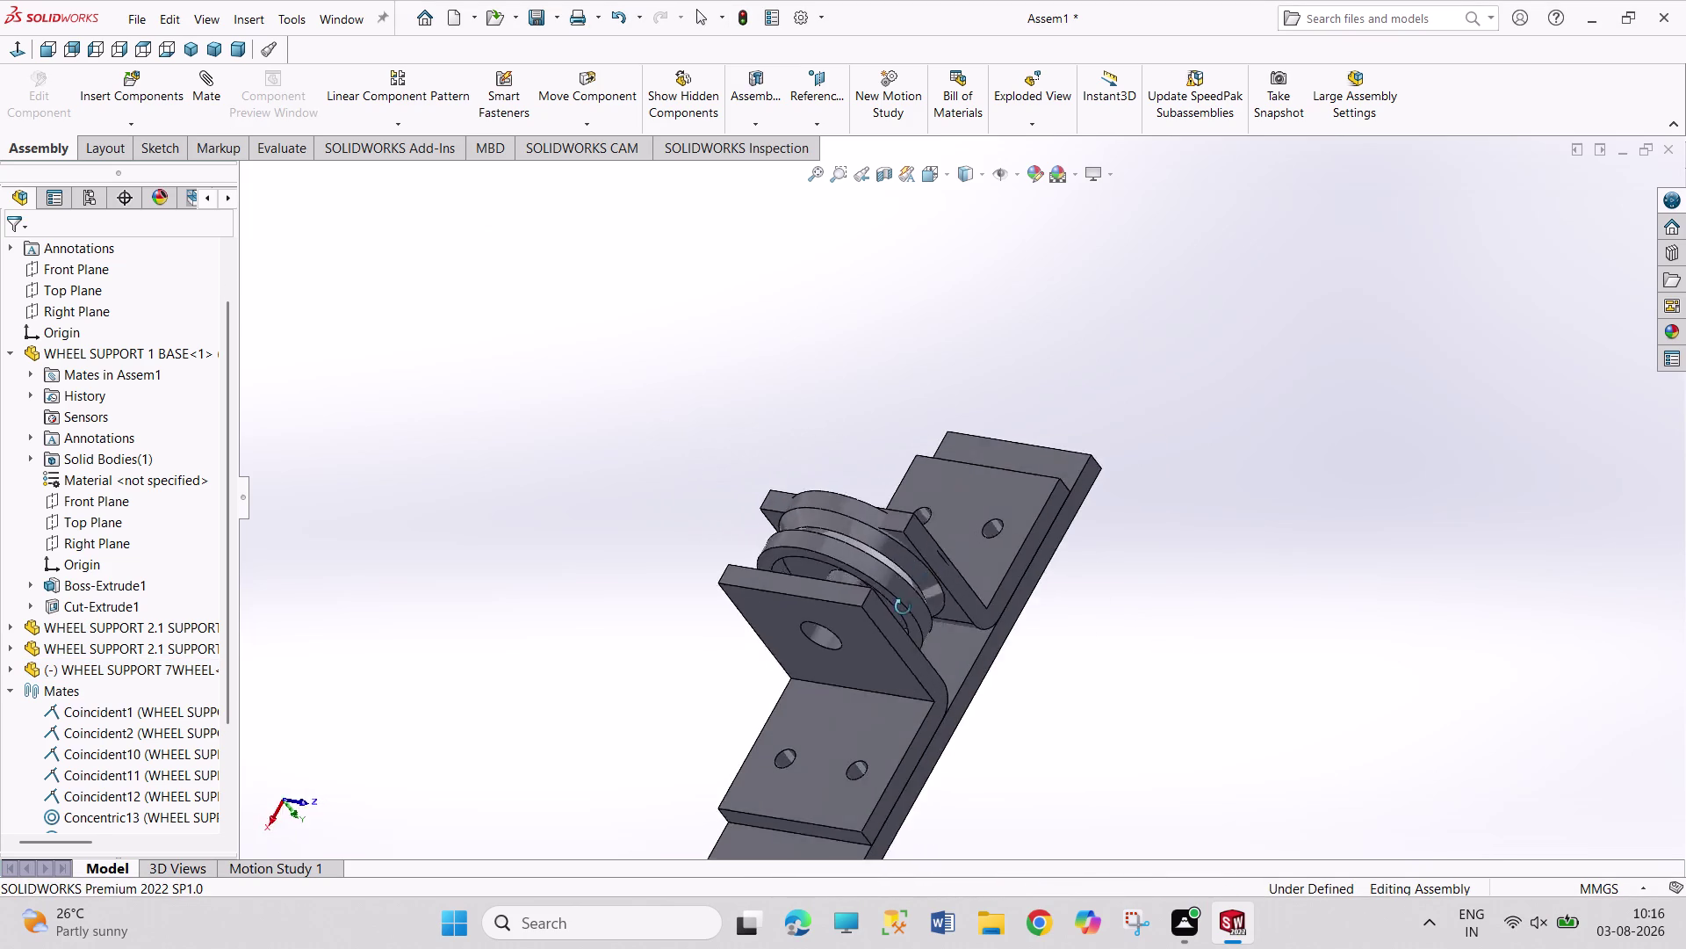
middle_drag(919, 580, 918, 743)
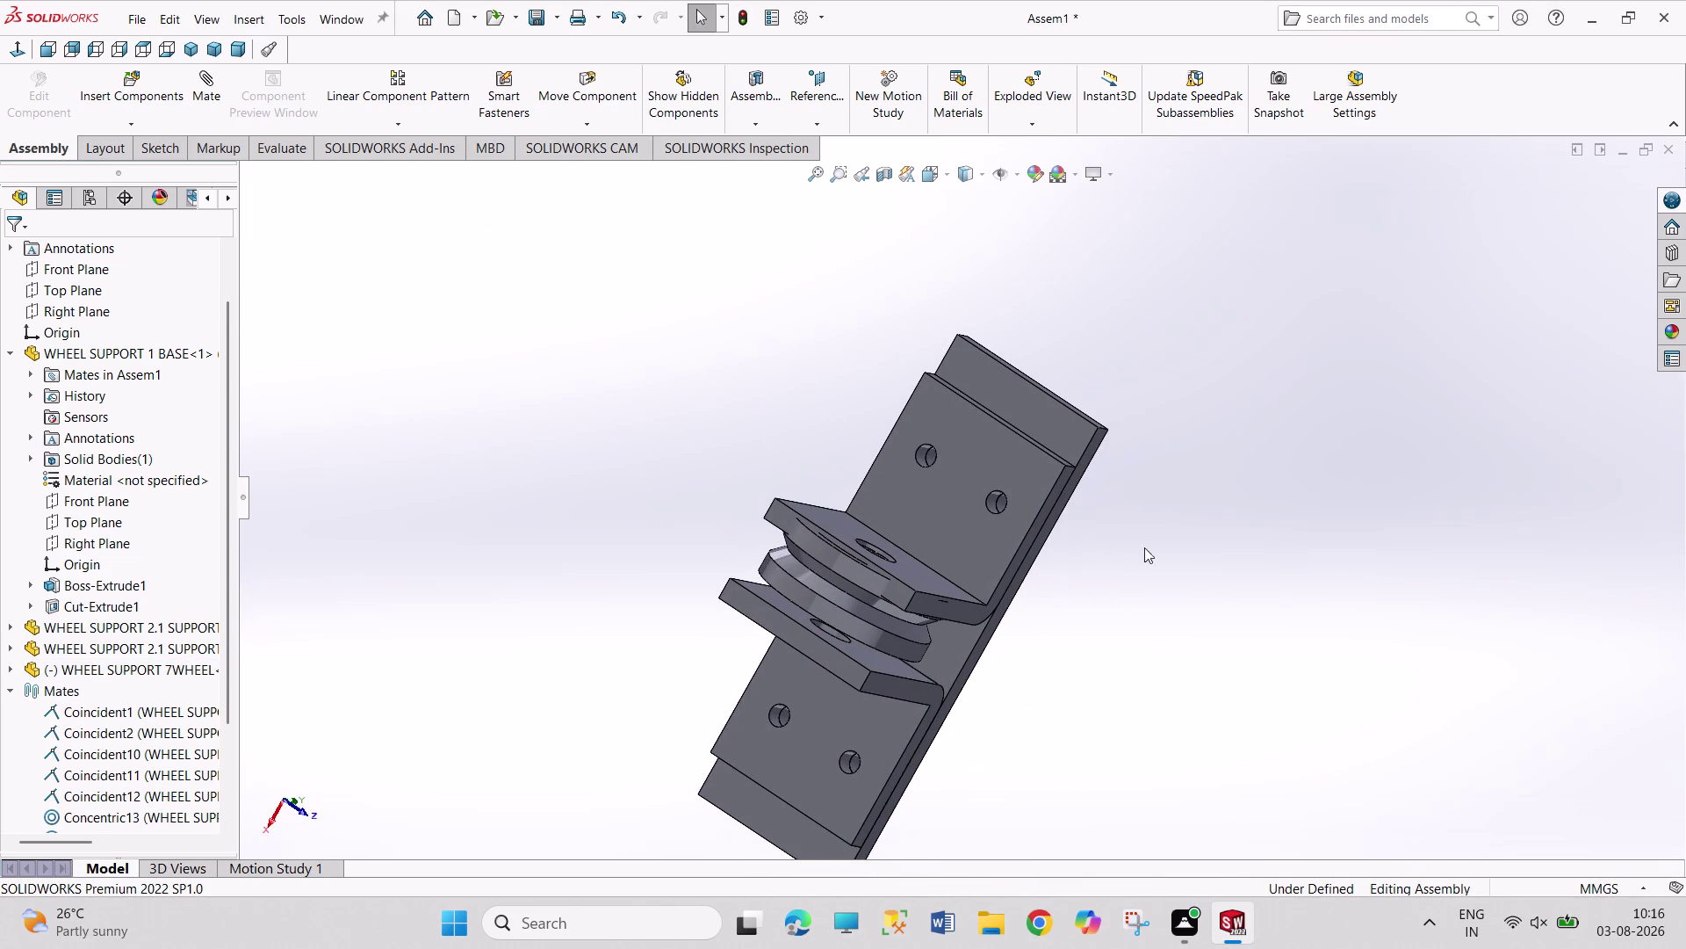
middle_drag(1180, 569, 1170, 479)
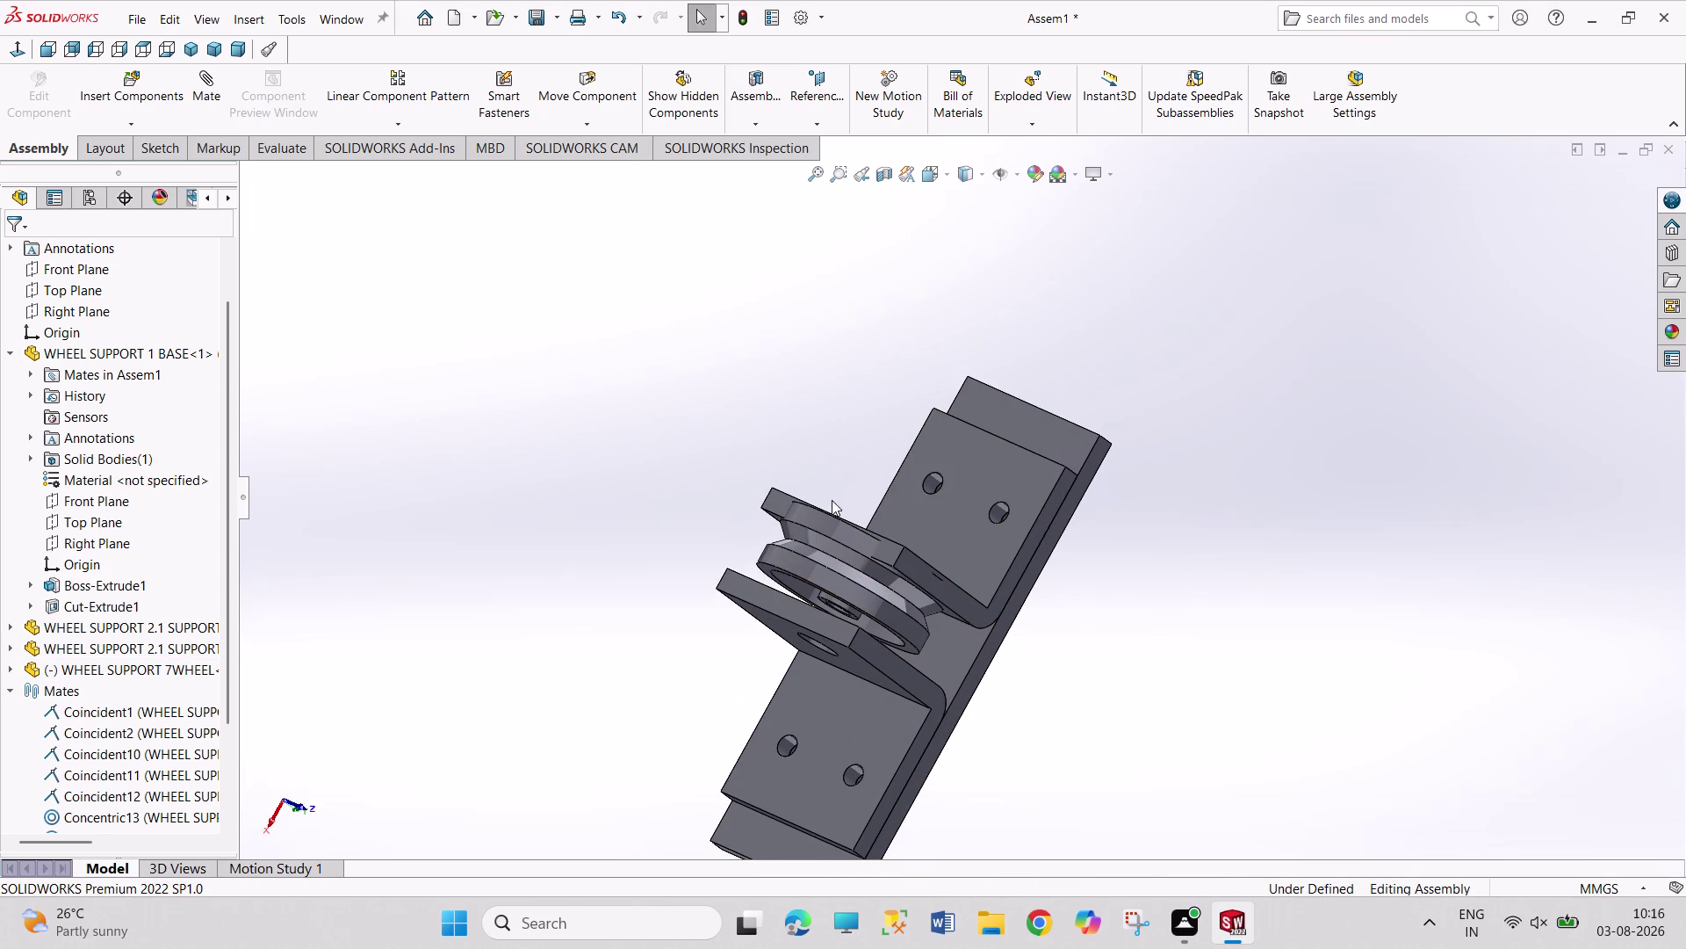
middle_drag(1101, 688, 1100, 575)
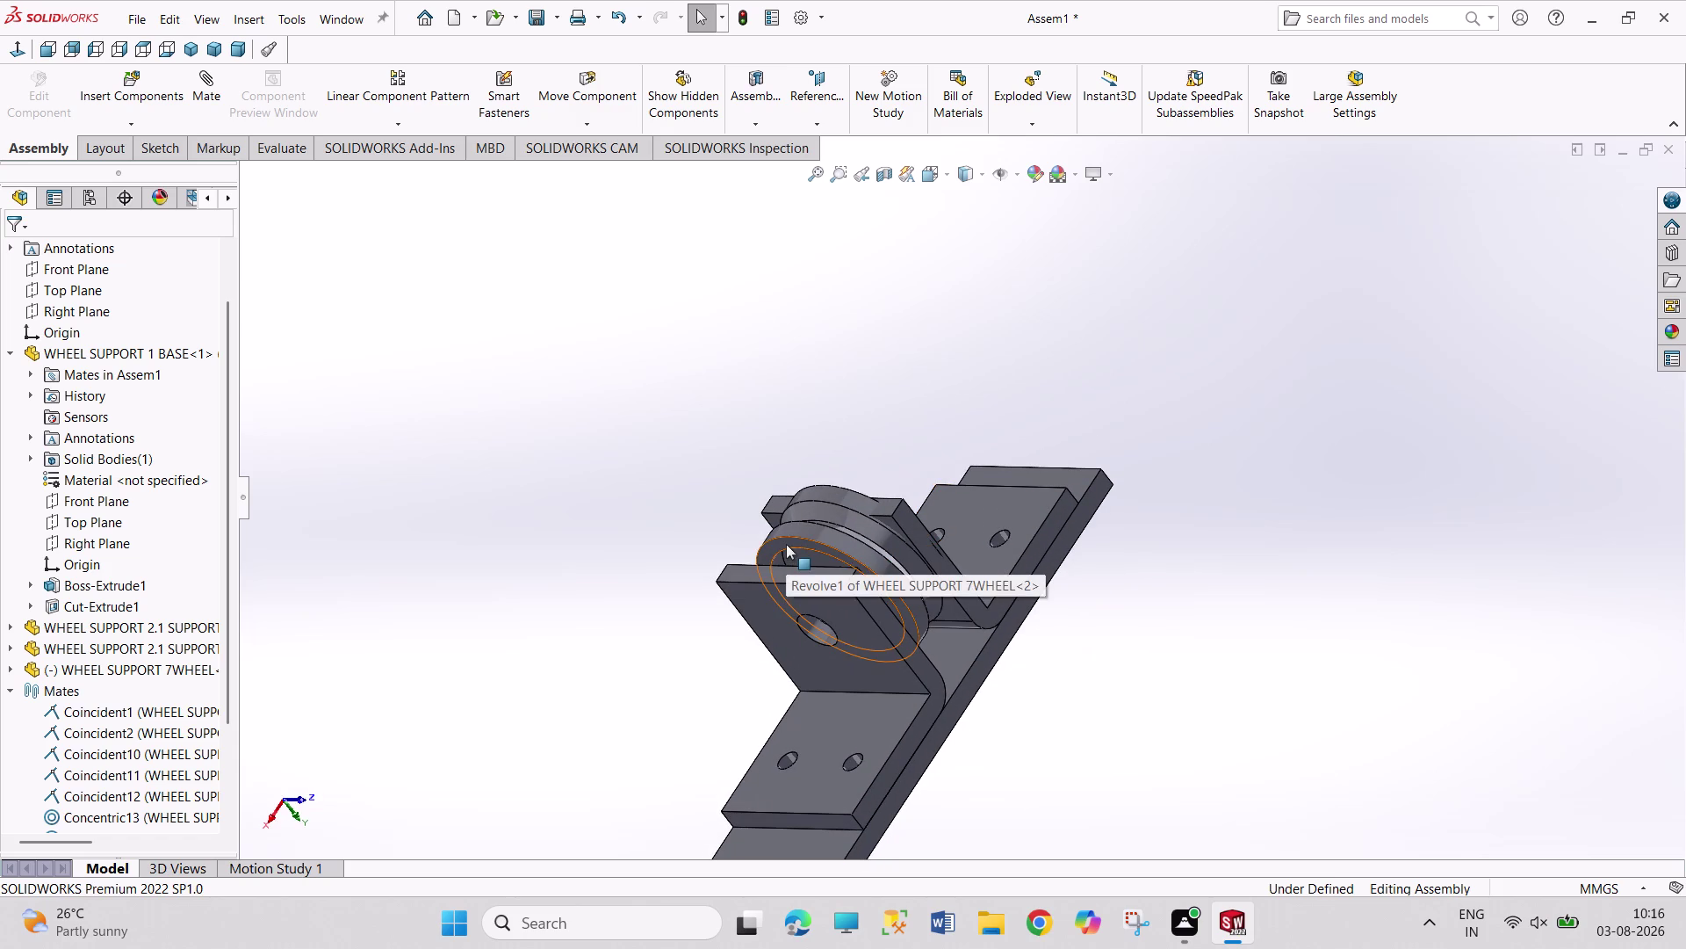
click(786, 544)
middle_drag(1123, 723, 1099, 737)
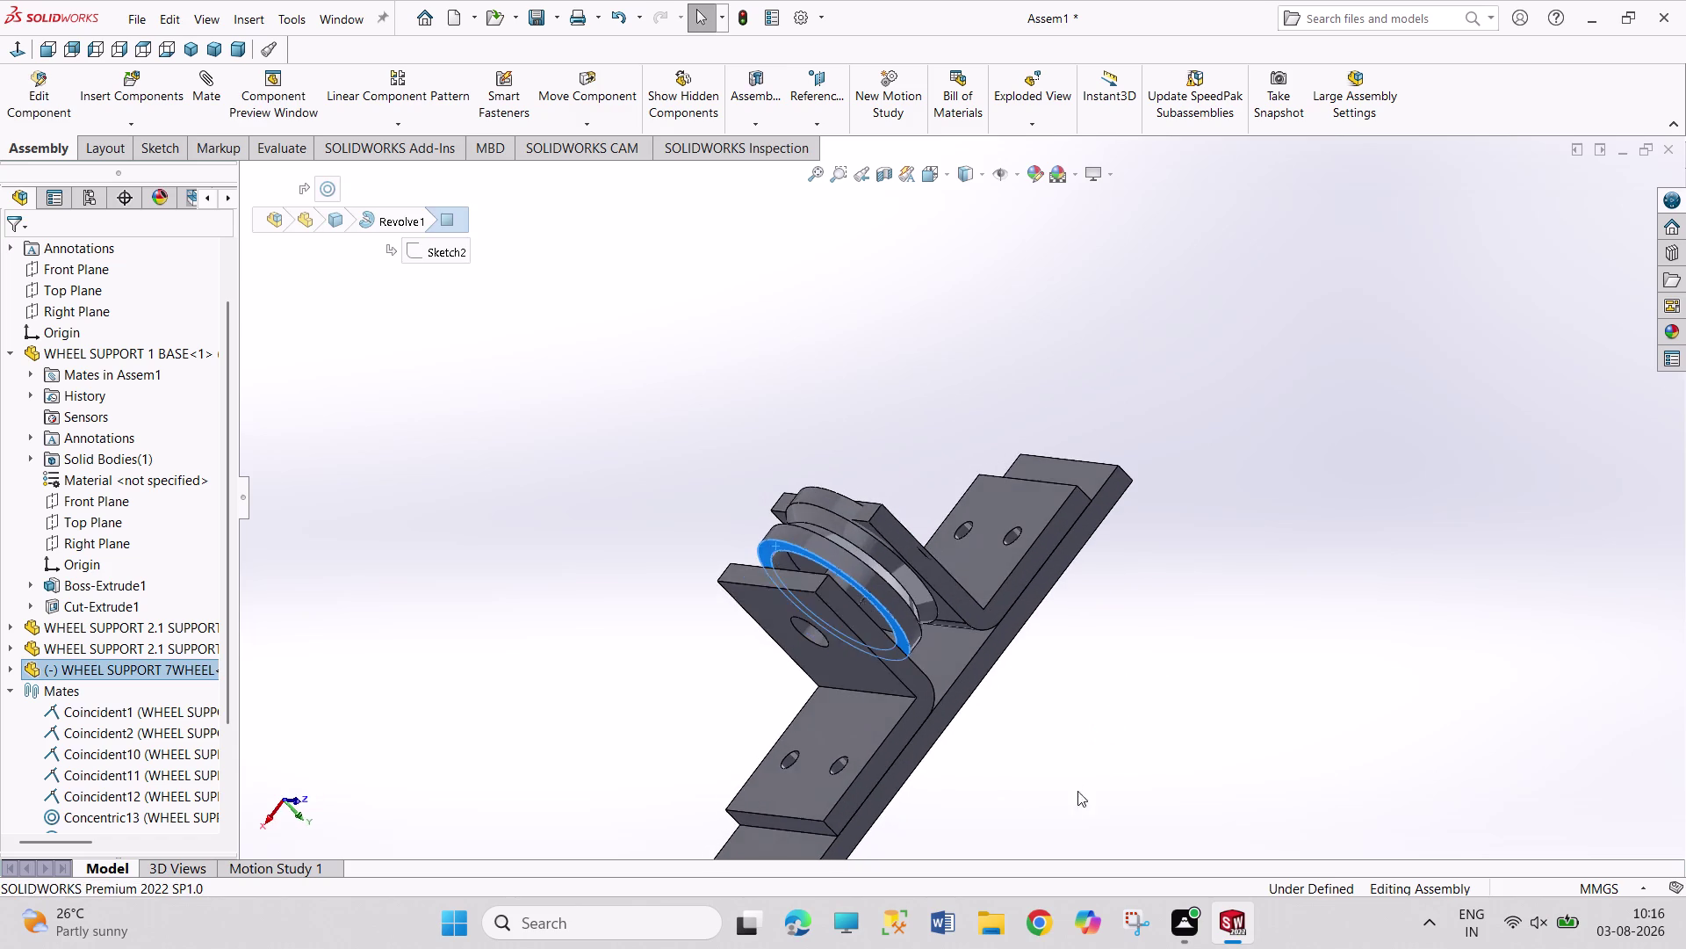
middle_drag(1076, 796, 1061, 904)
click(846, 641)
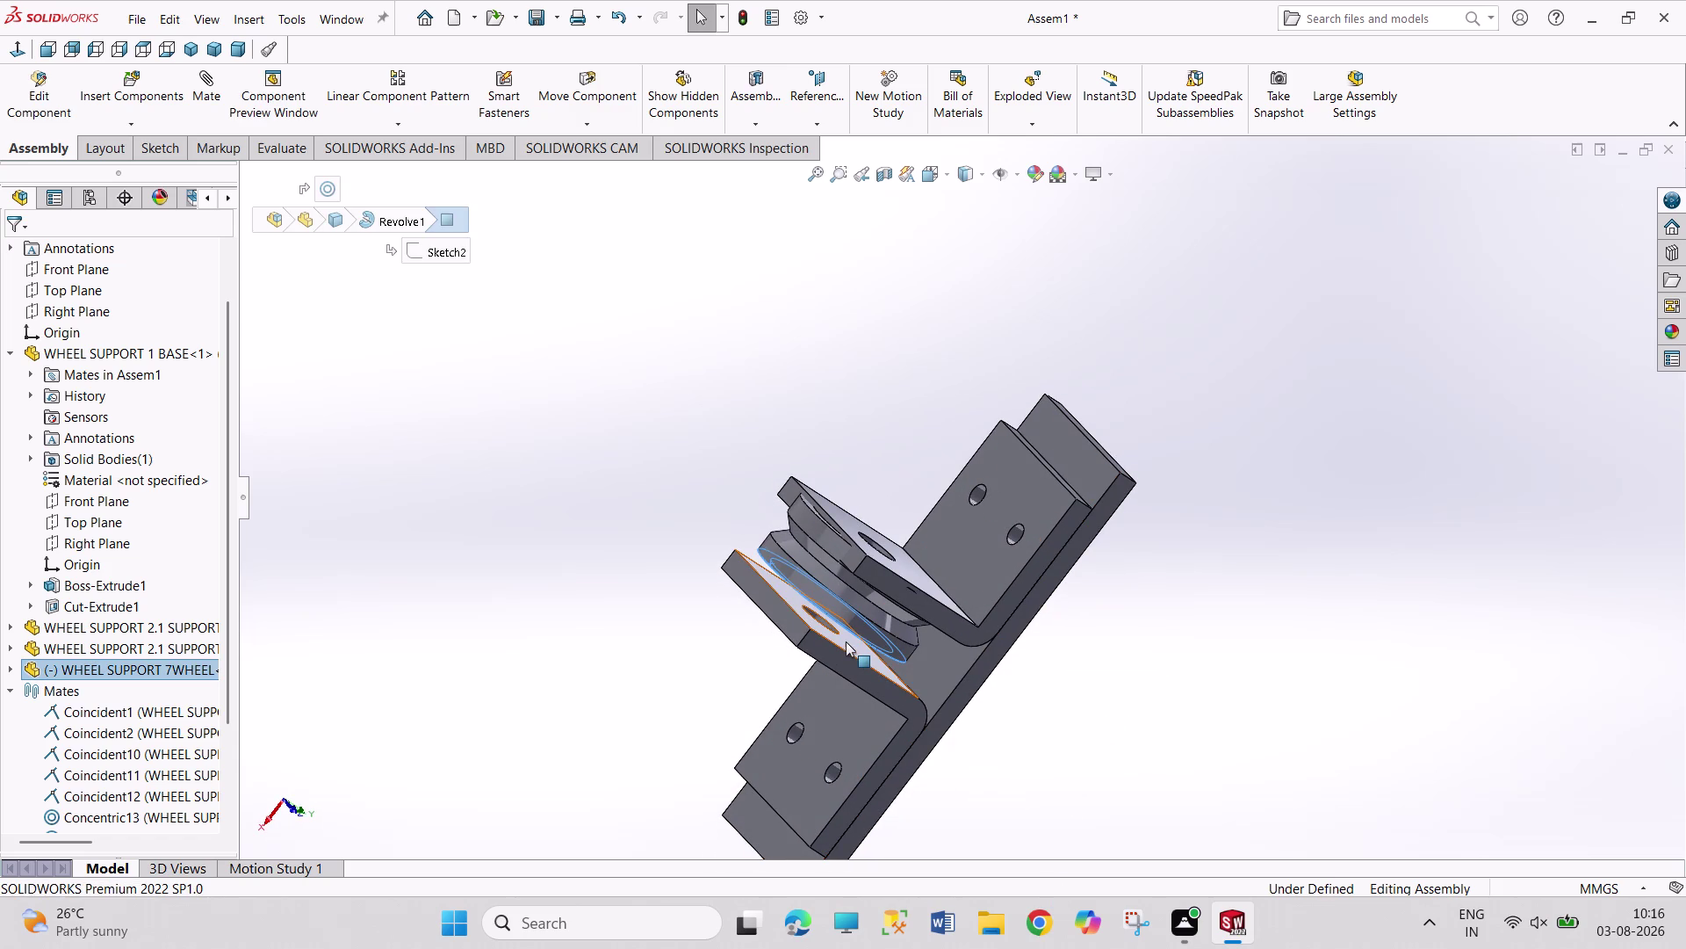
click(903, 629)
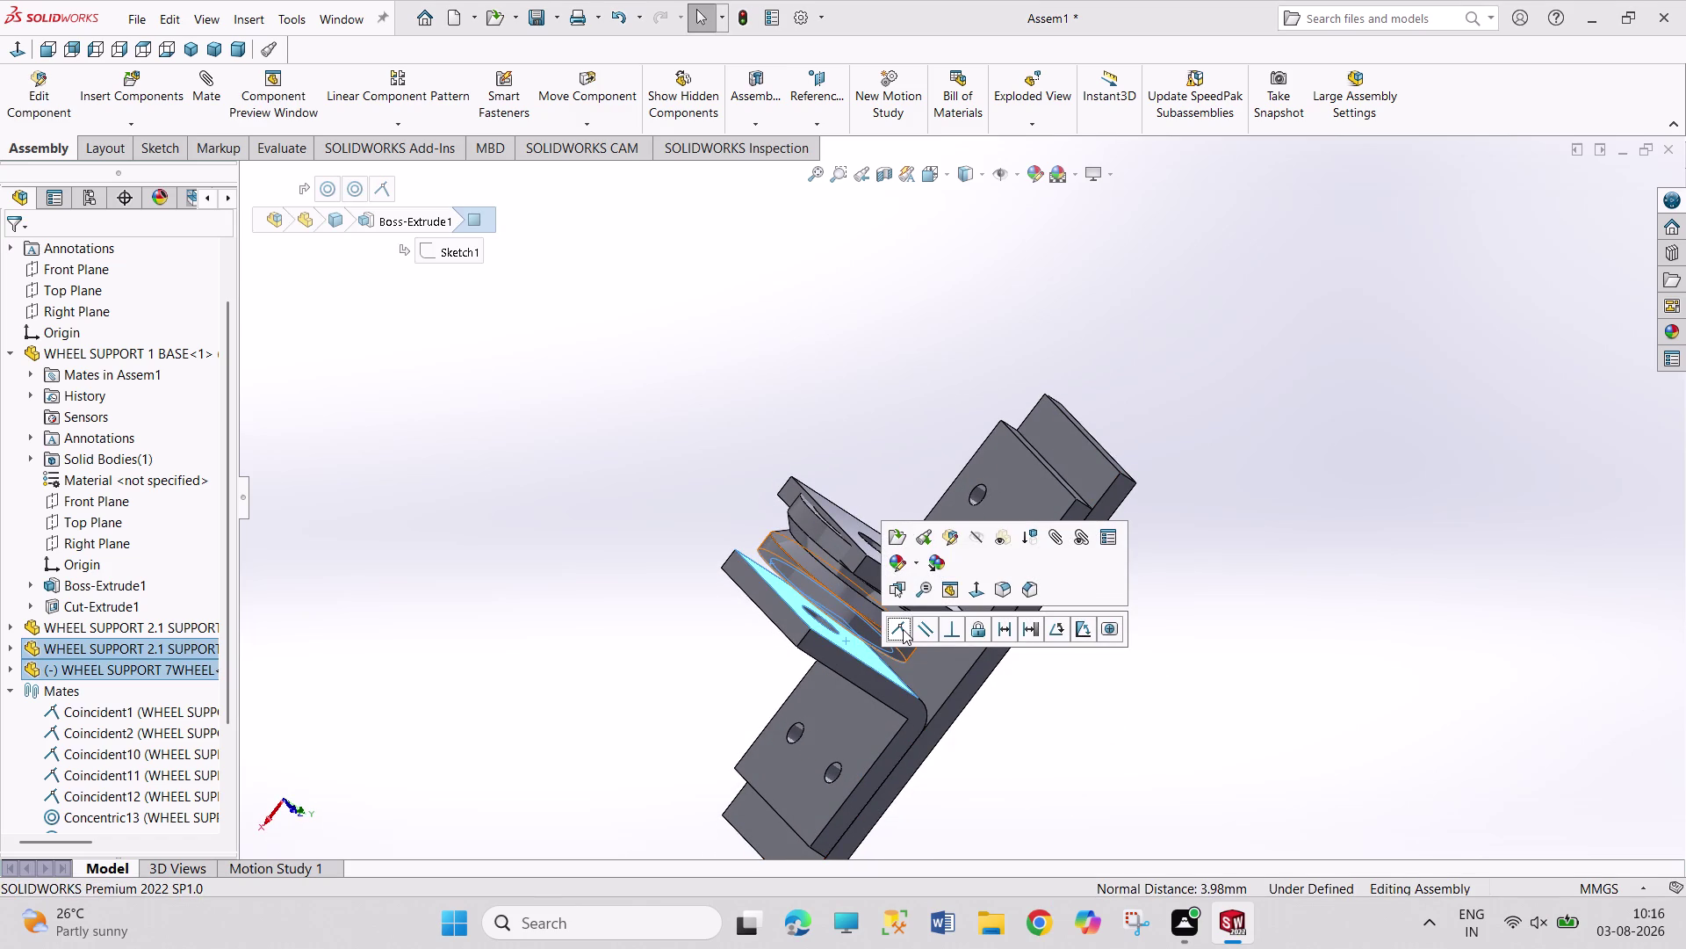
click(1120, 749)
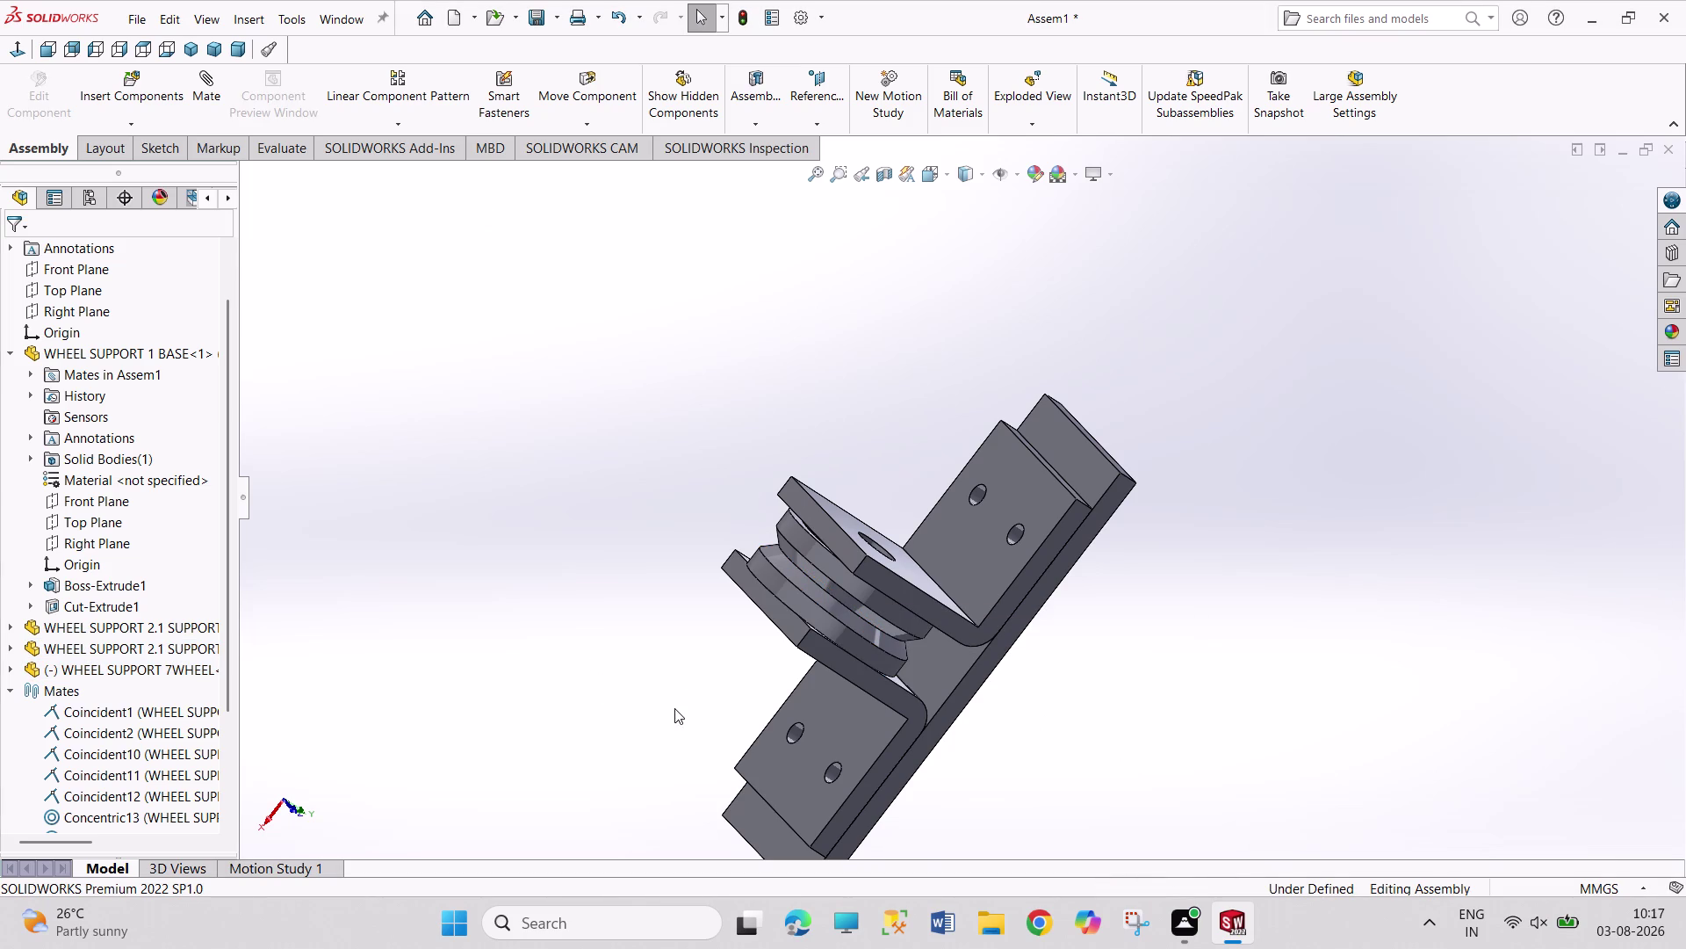
Orbit the assembly to check the wheel's seating from below and at an angle.
middle_drag(624, 773, 730, 695)
middle_drag(538, 711, 574, 724)
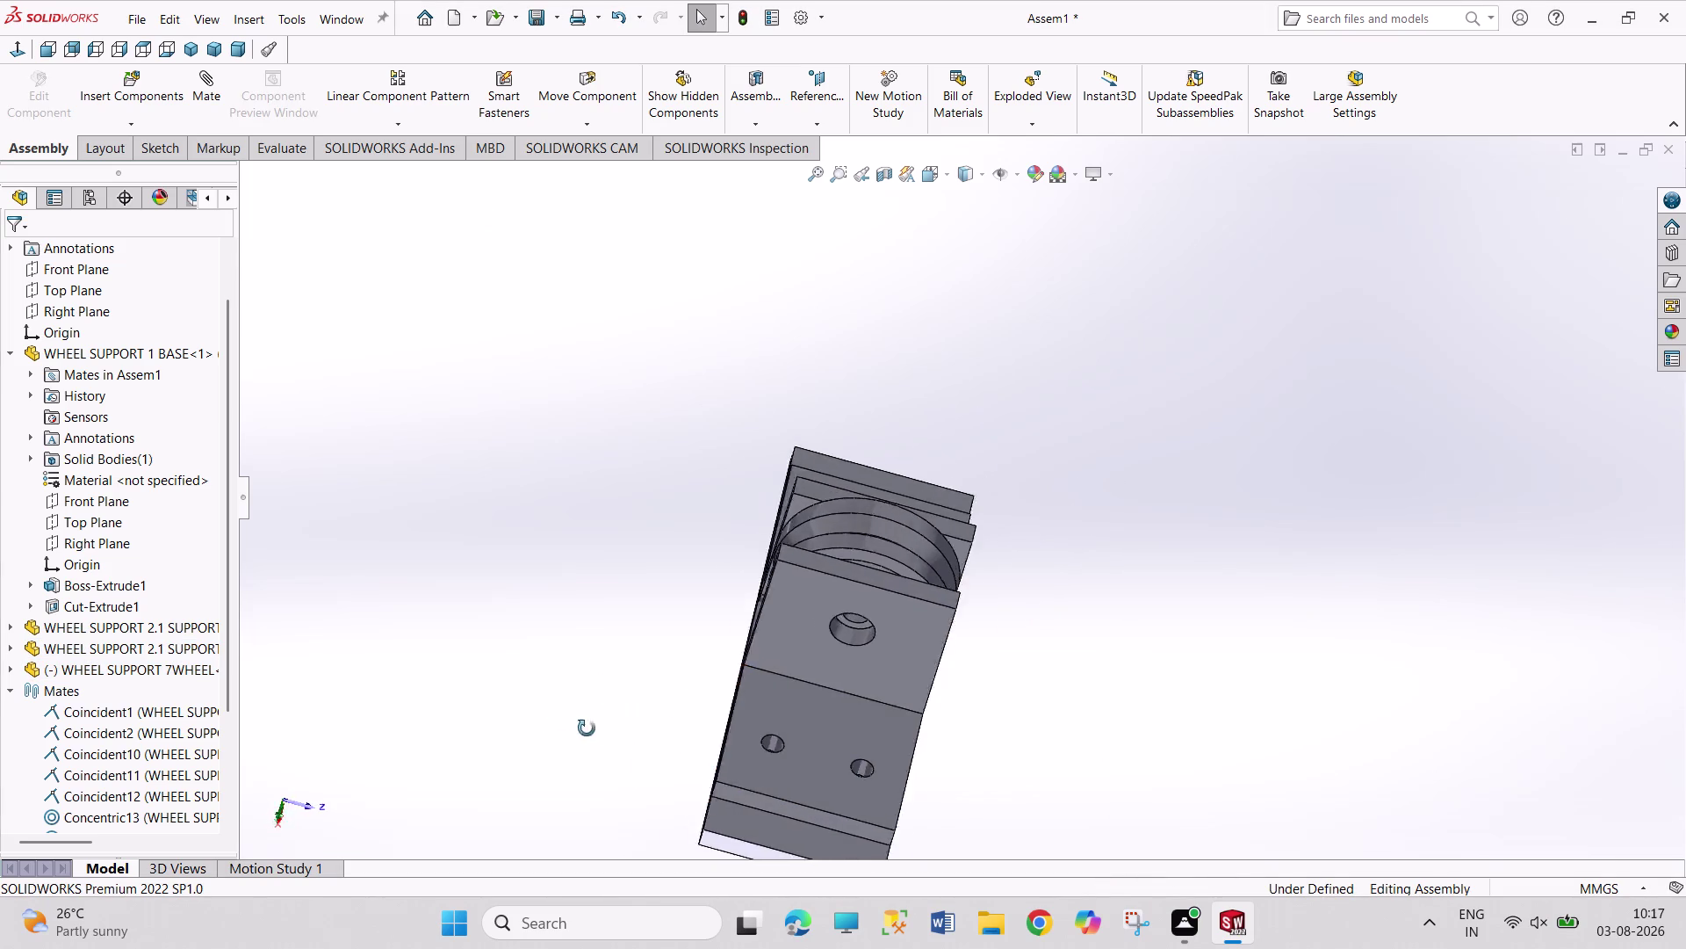
middle_drag(573, 724, 661, 743)
middle_drag(715, 752, 796, 768)
middle_drag(455, 368, 470, 577)
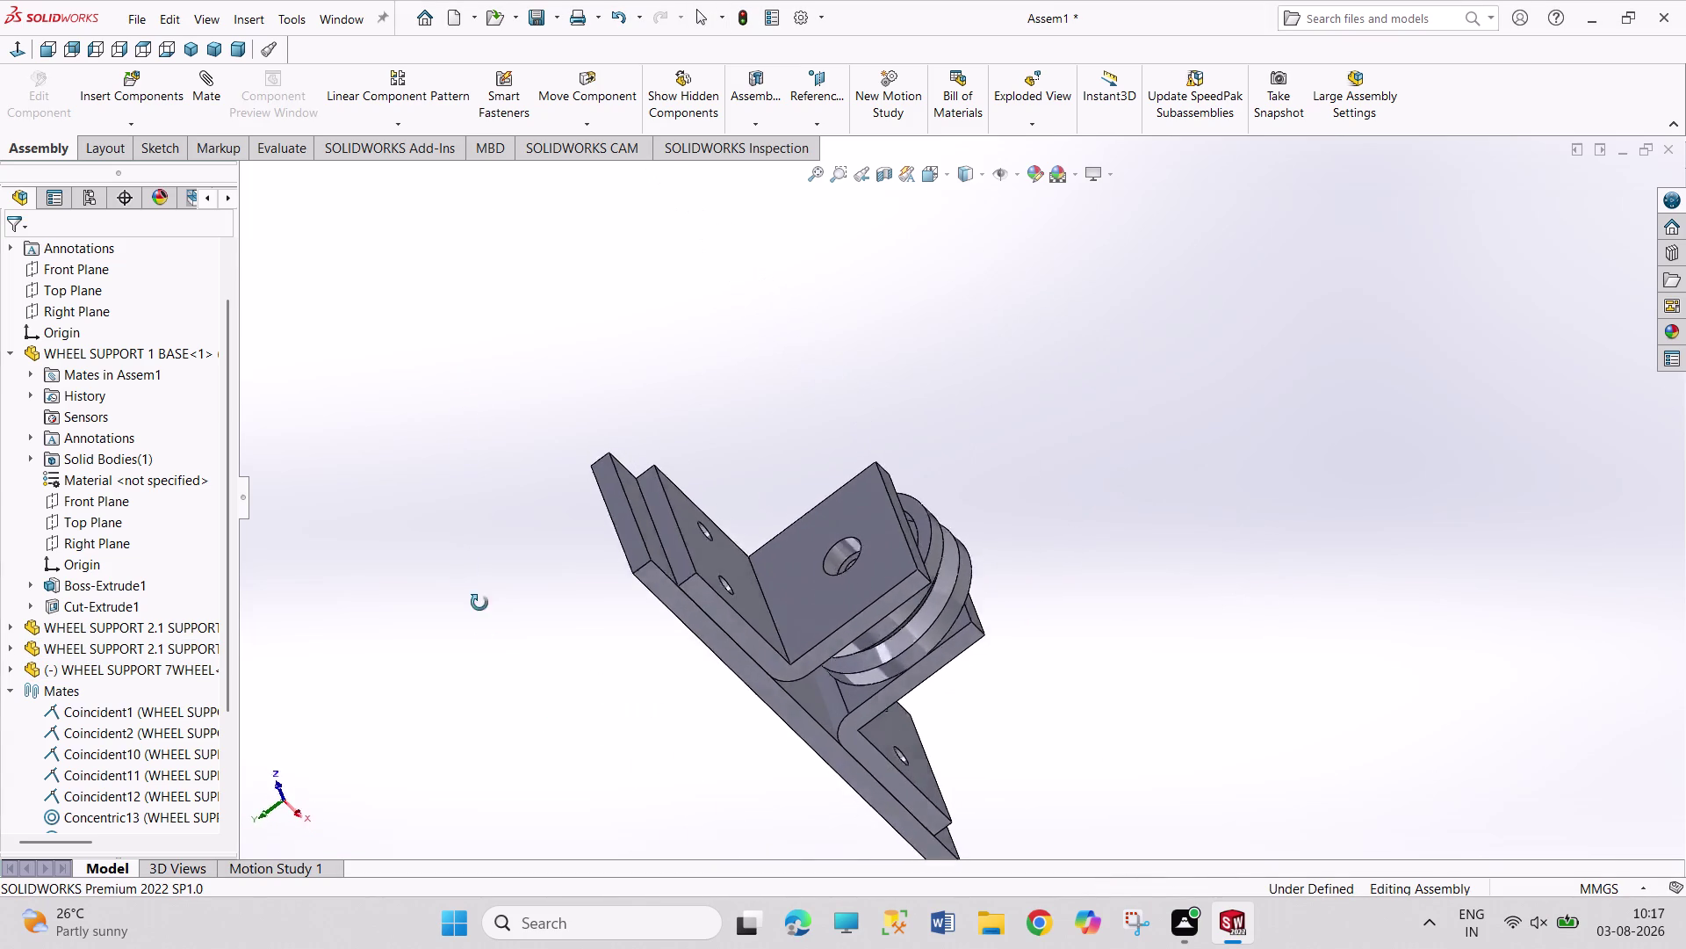
middle_drag(470, 577, 481, 646)
scroll(up, 3)
middle_drag(1048, 576, 964, 538)
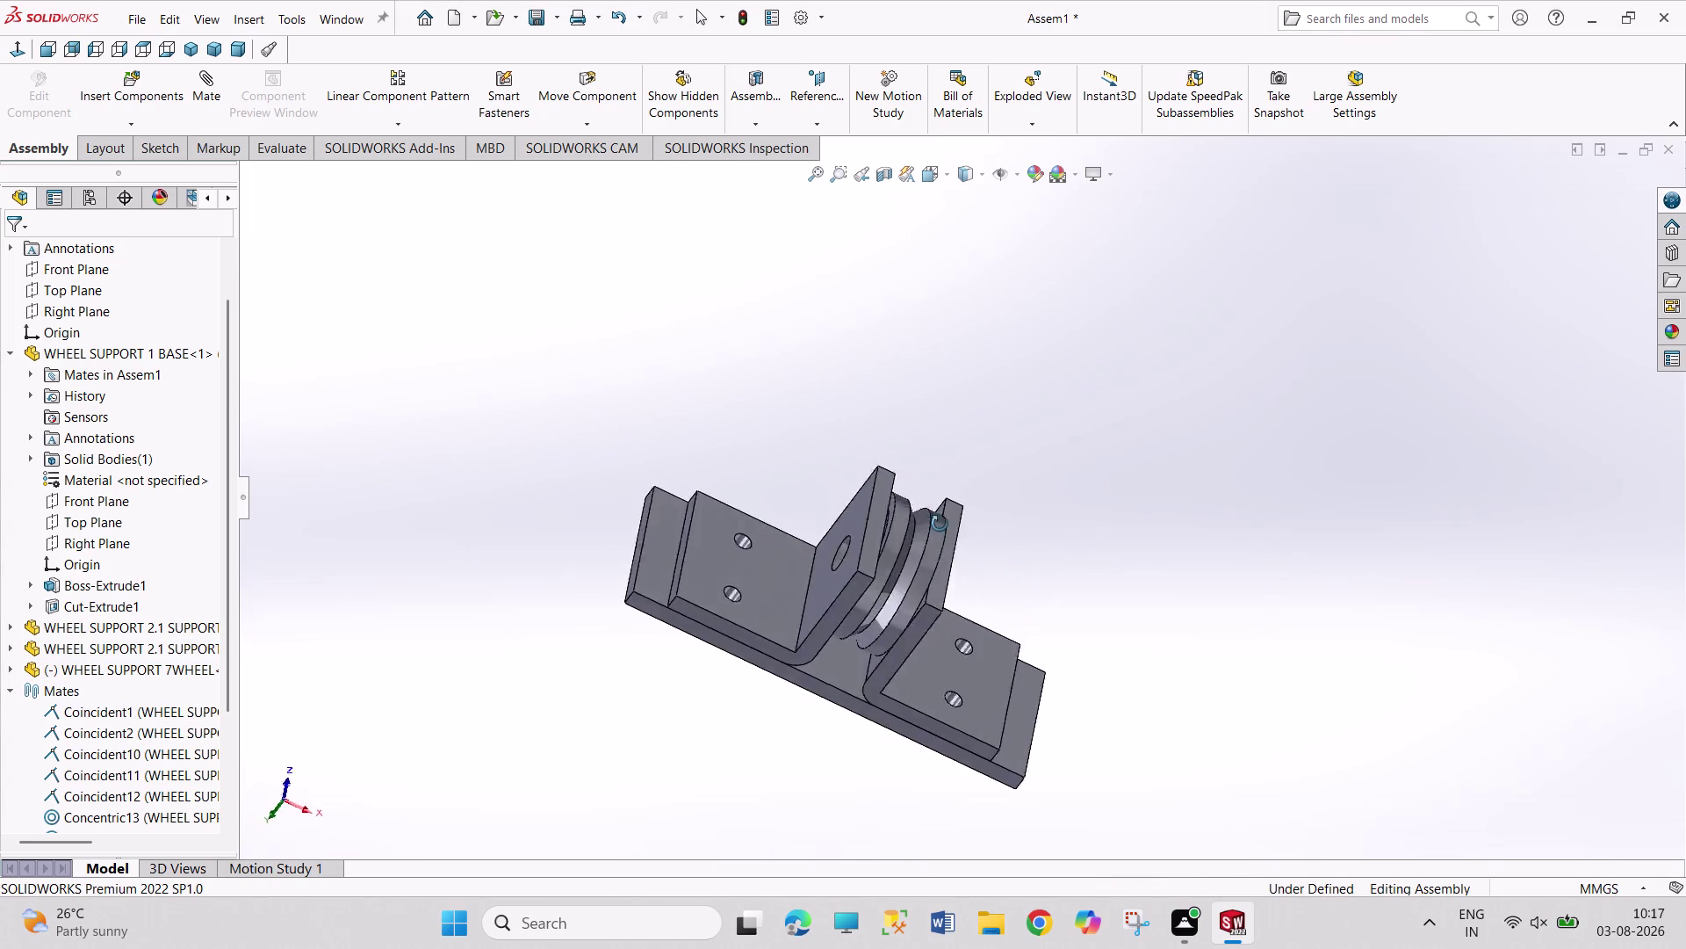
middle_drag(965, 538, 927, 510)
click(6, 669)
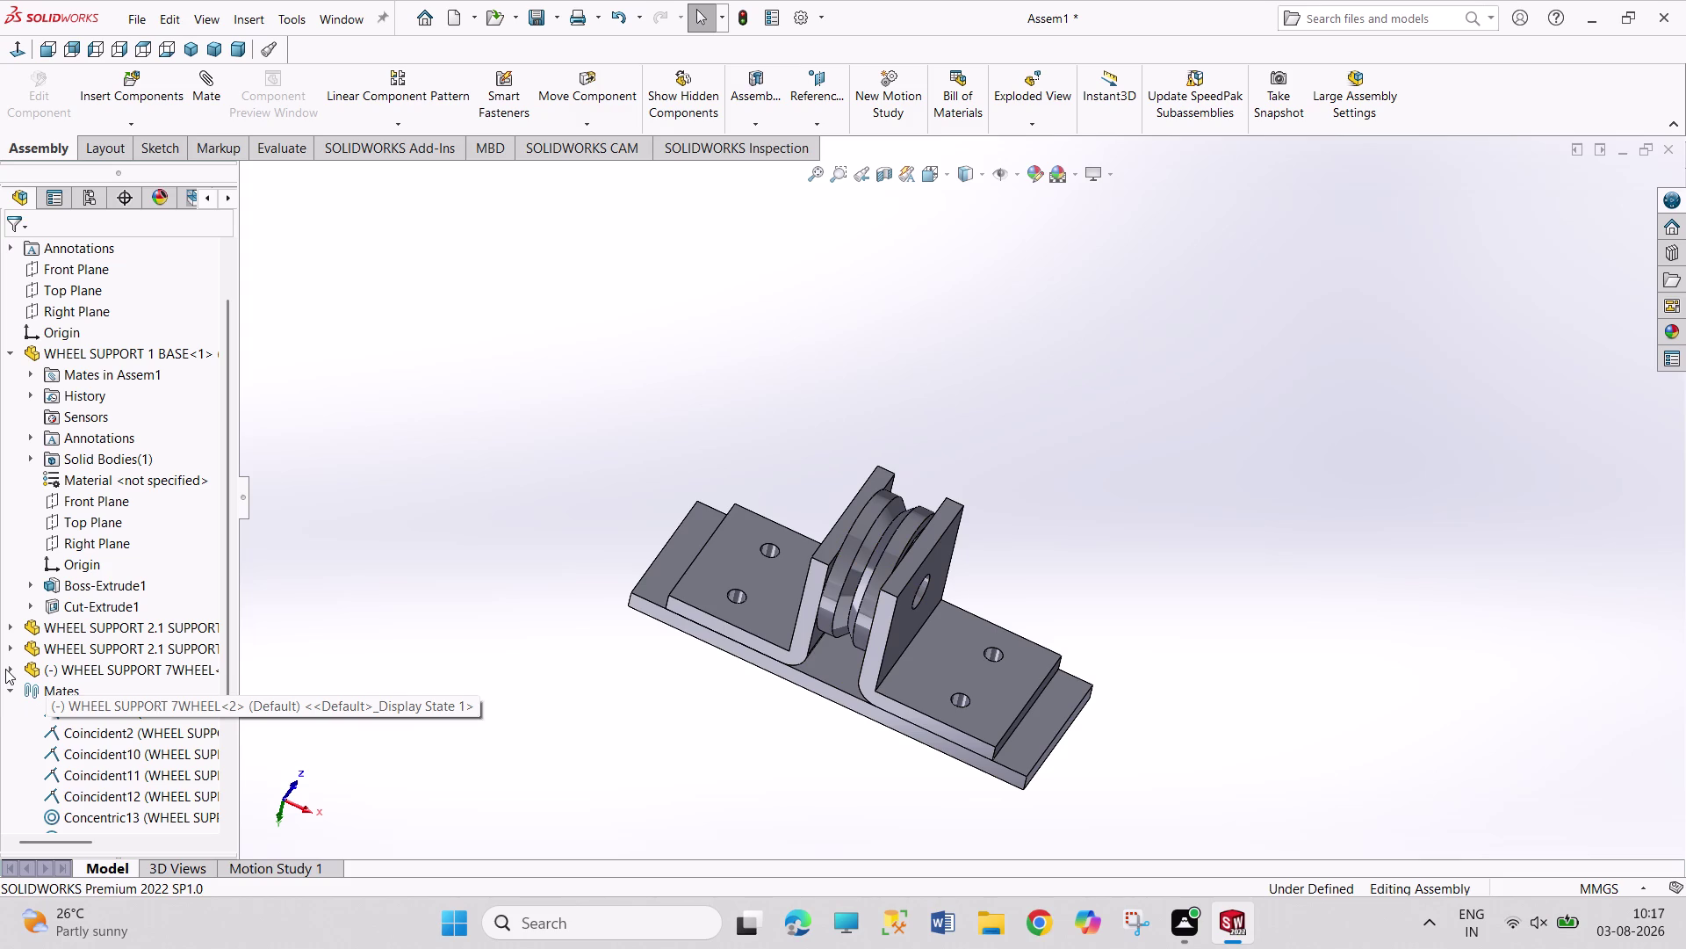
Try mating the wheel and base Right Planes, then undo the over-defining mate.
click(9, 669)
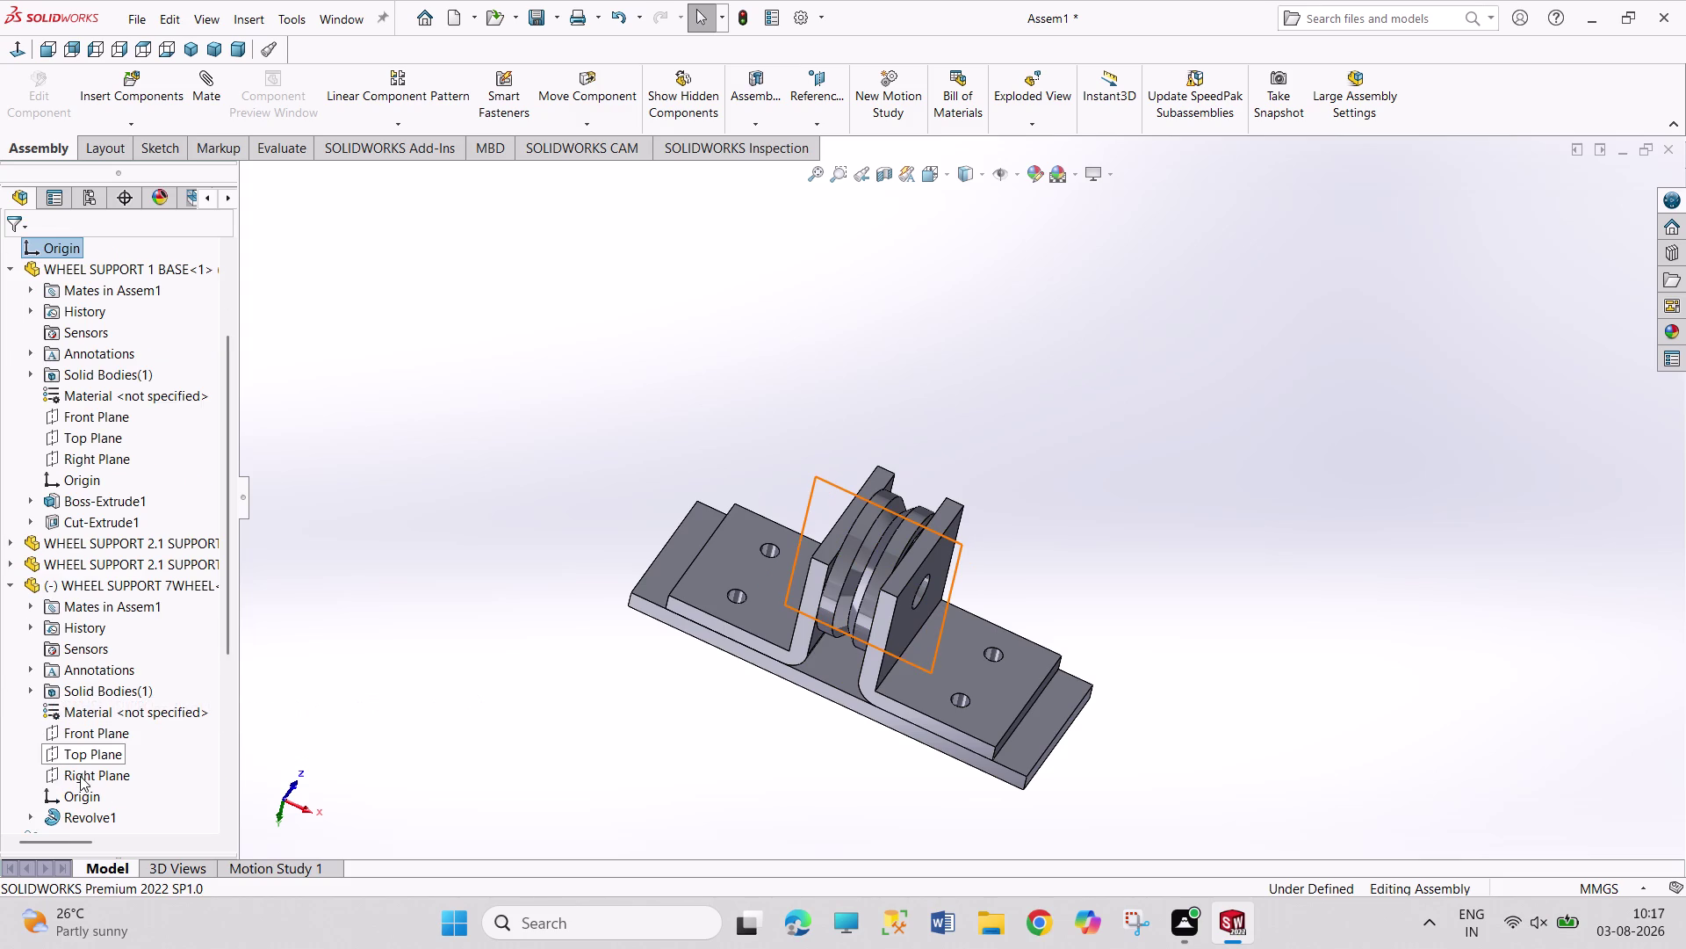
click(80, 775)
click(97, 455)
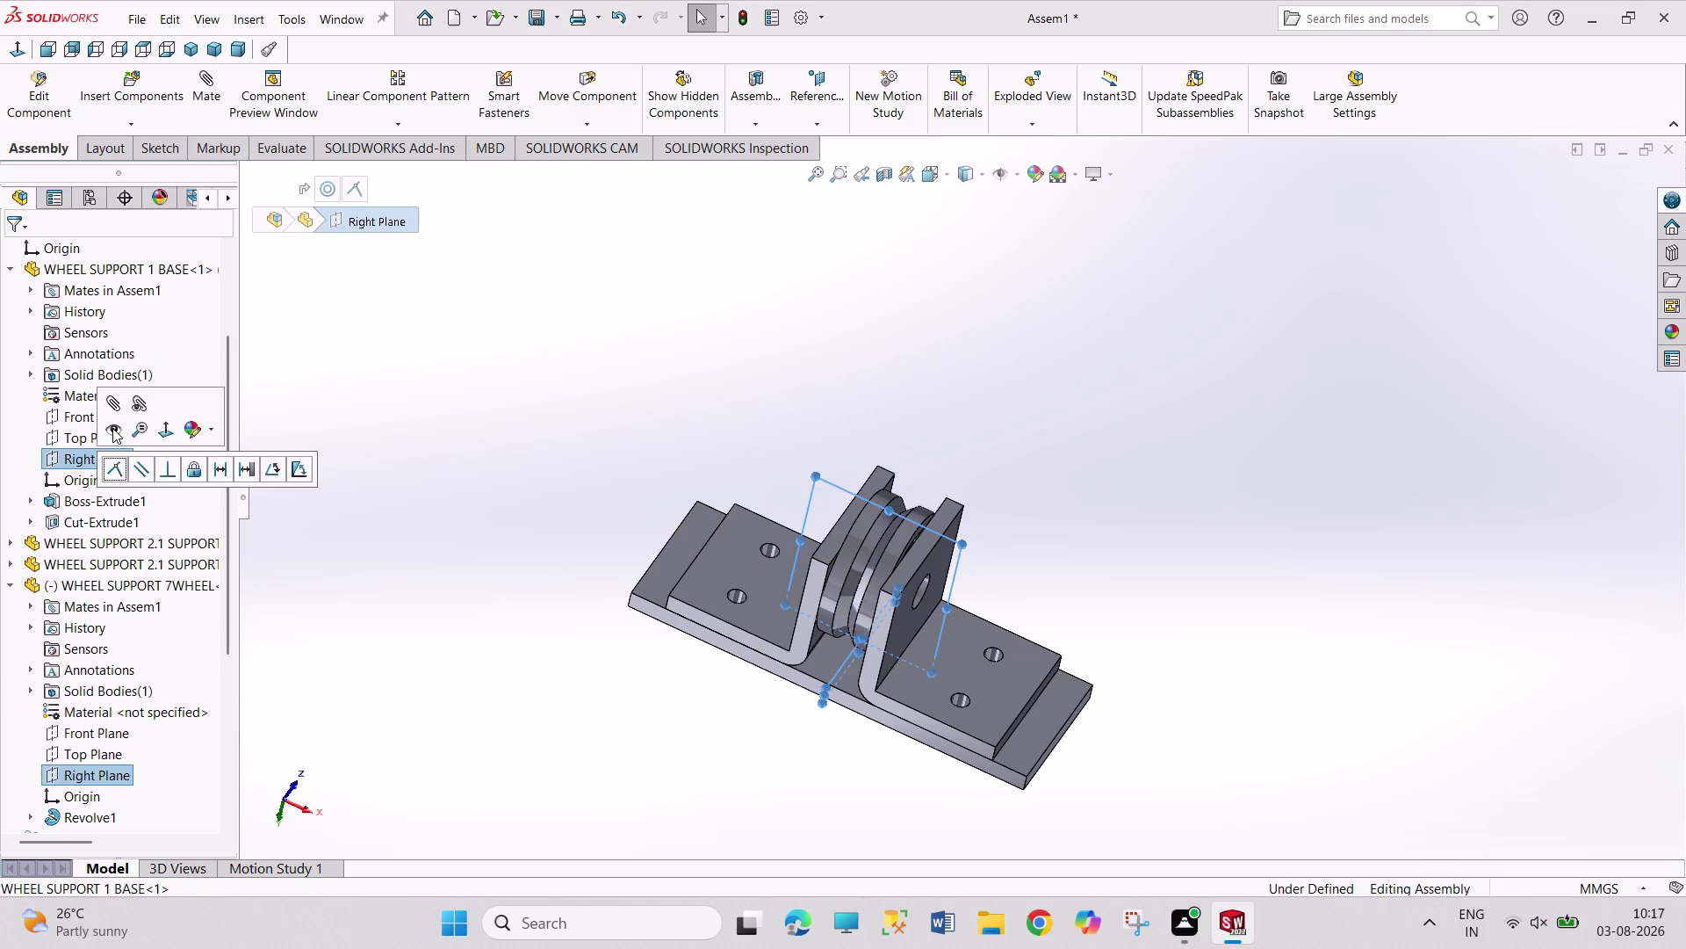
click(270, 465)
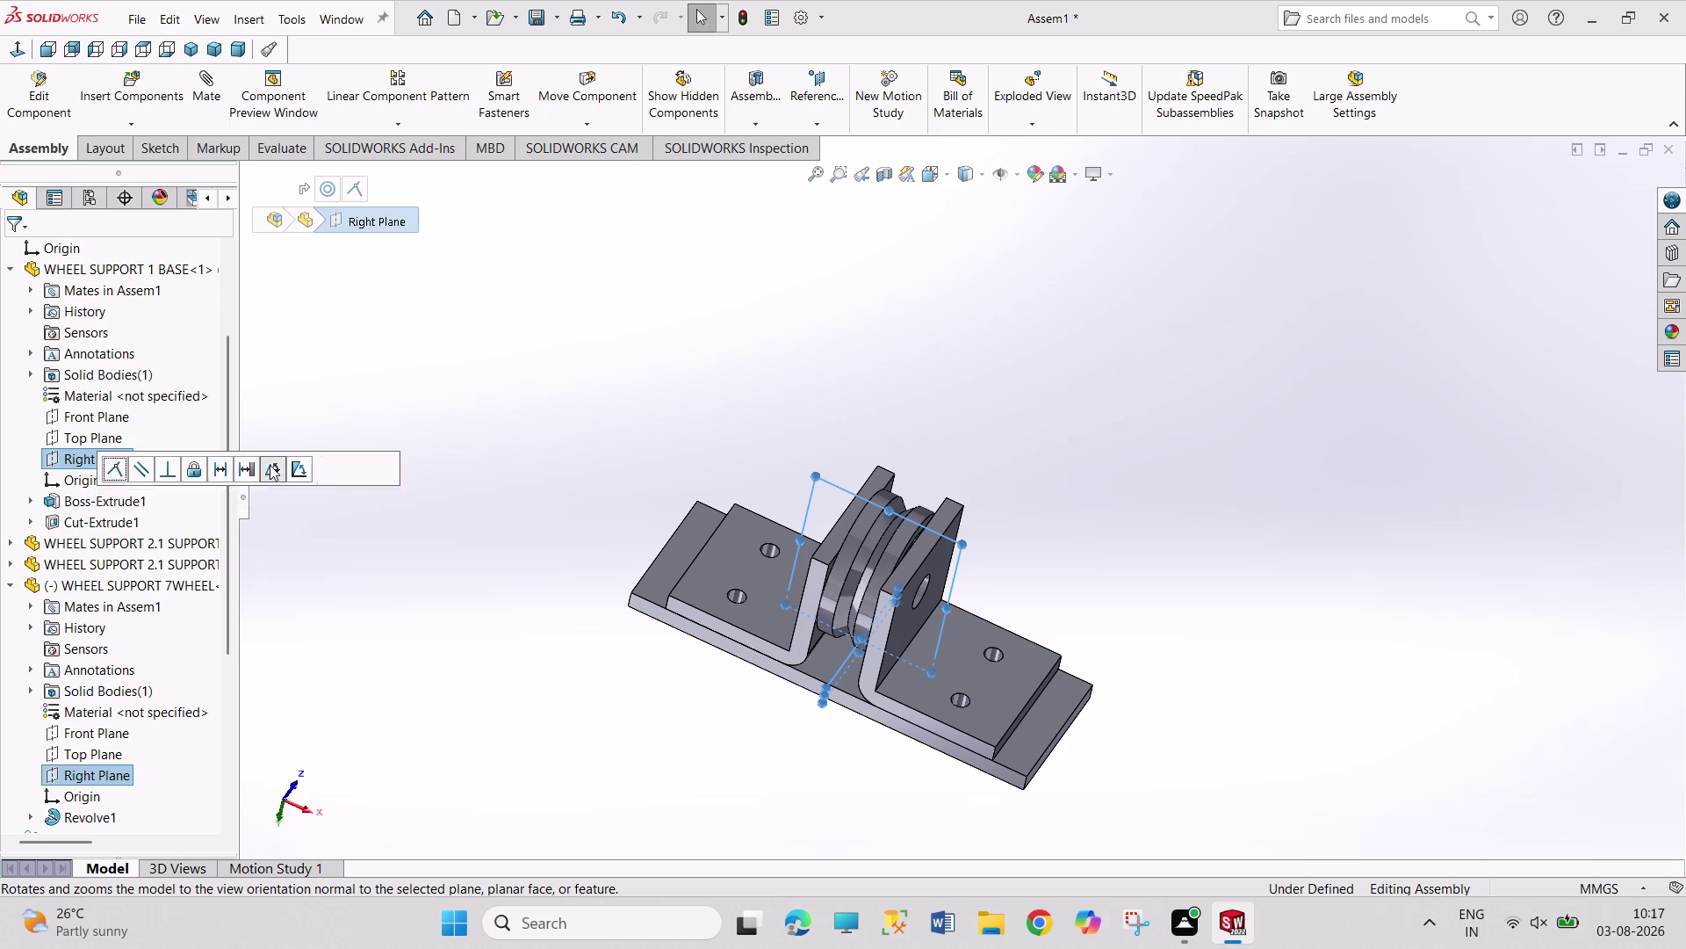
click(369, 473)
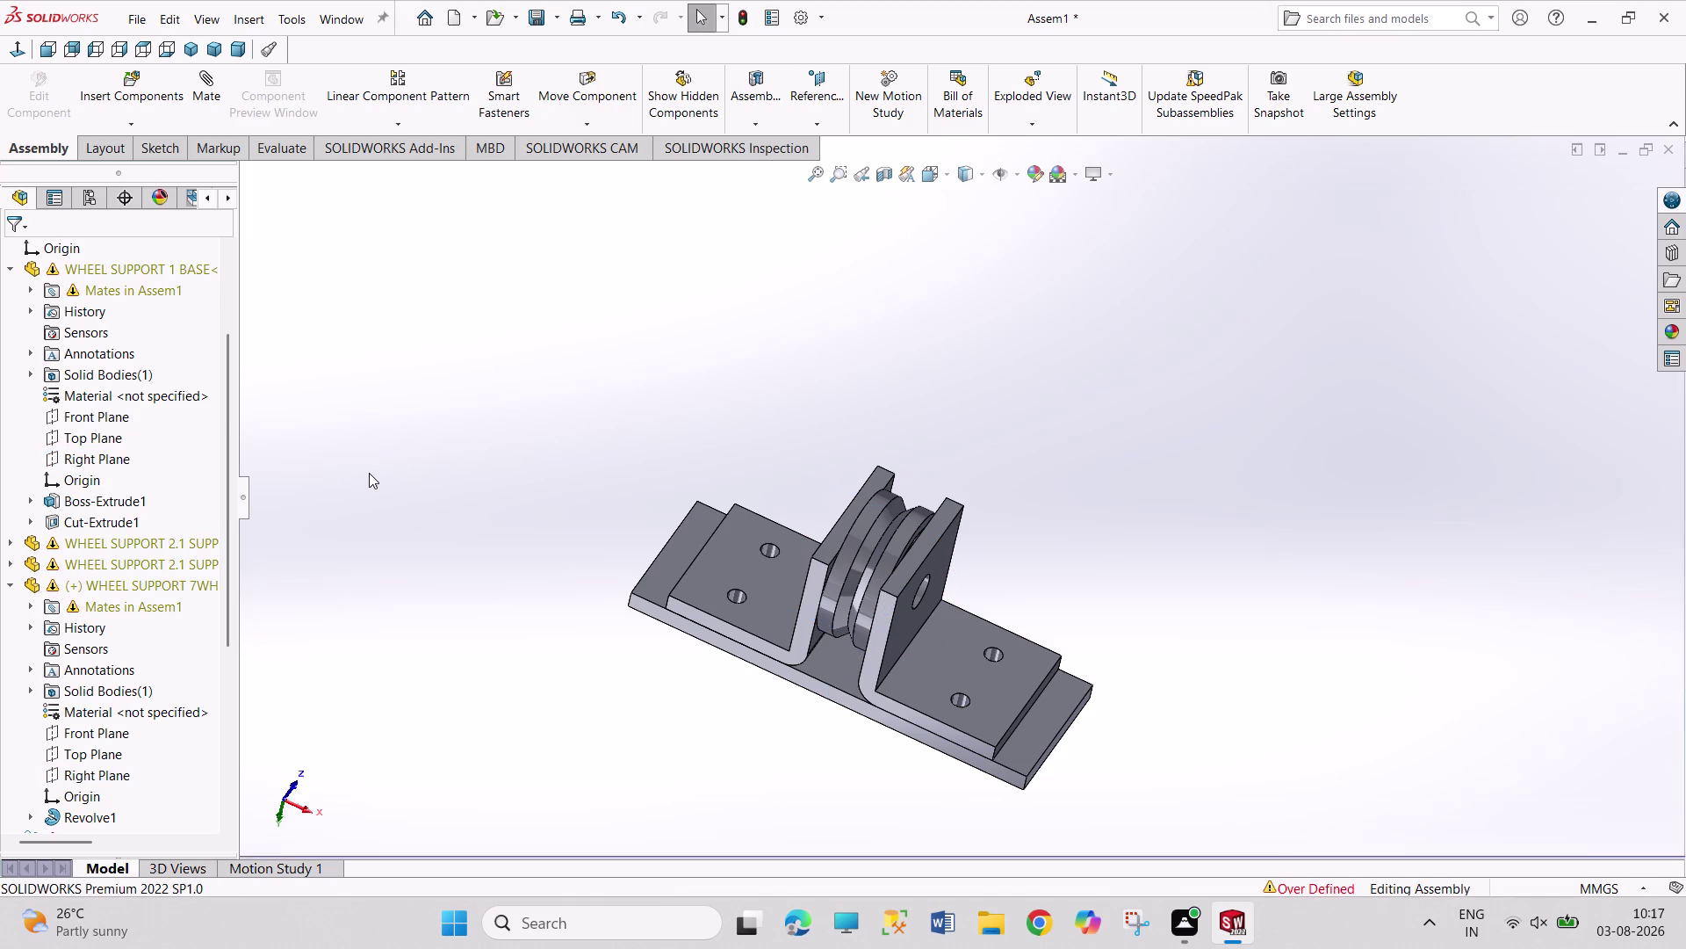
key(ctrl+z)
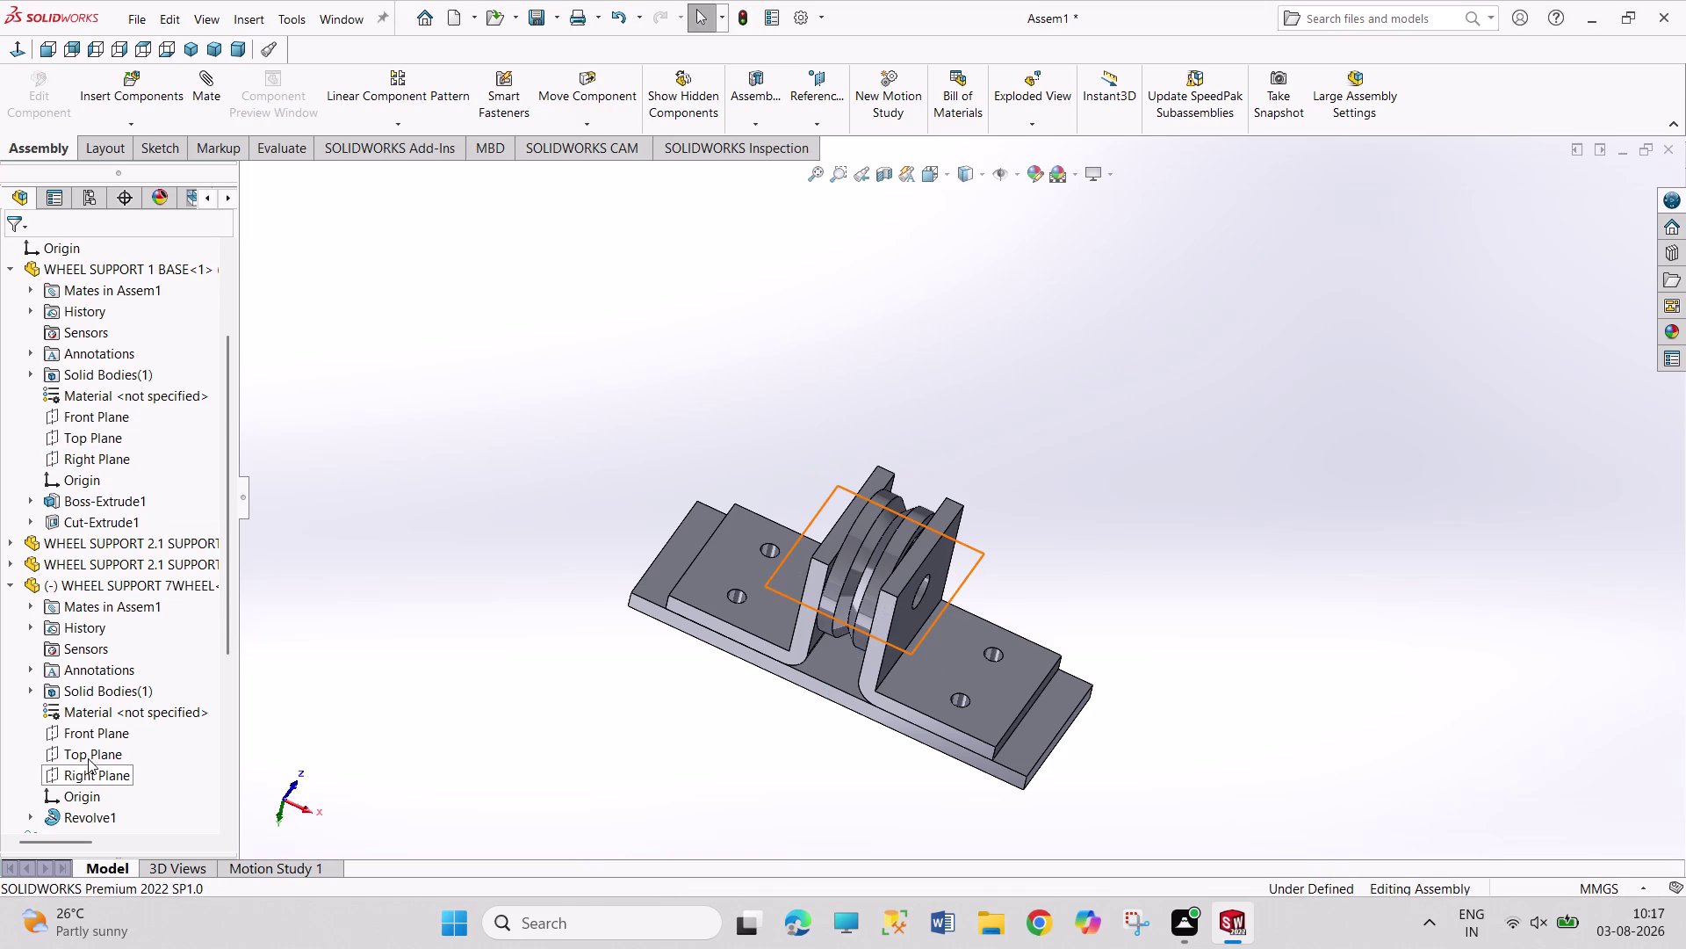
Mate the wheel and base Top Planes coincident, fully defining the assembly.
click(88, 758)
click(105, 441)
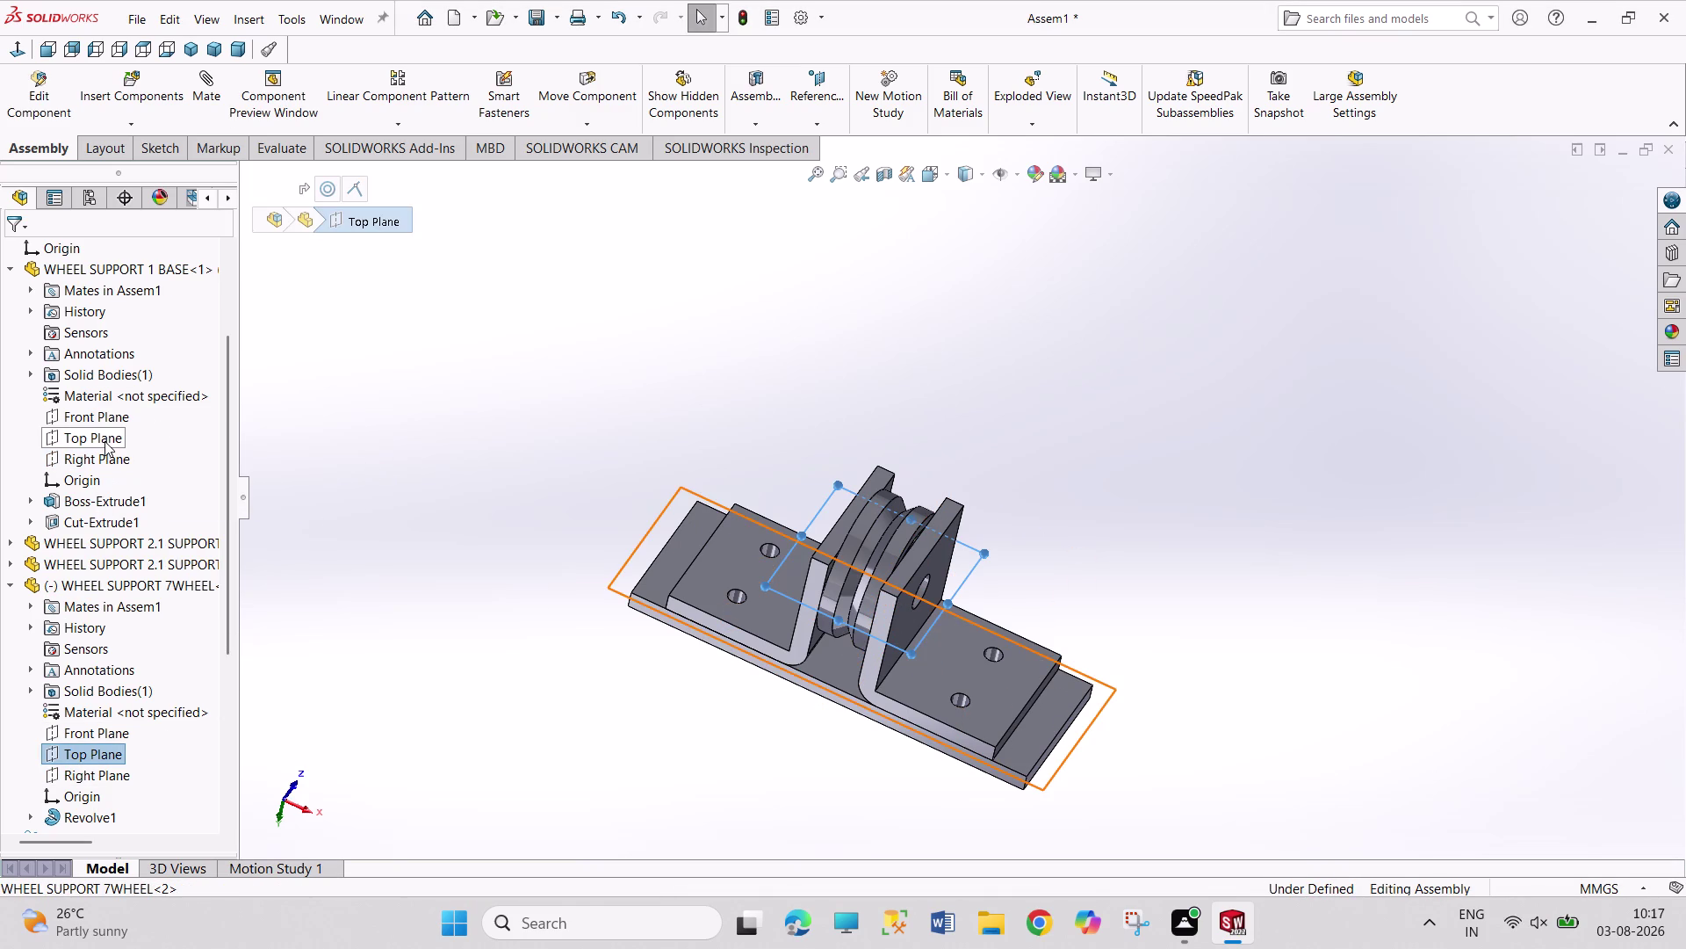
click(274, 452)
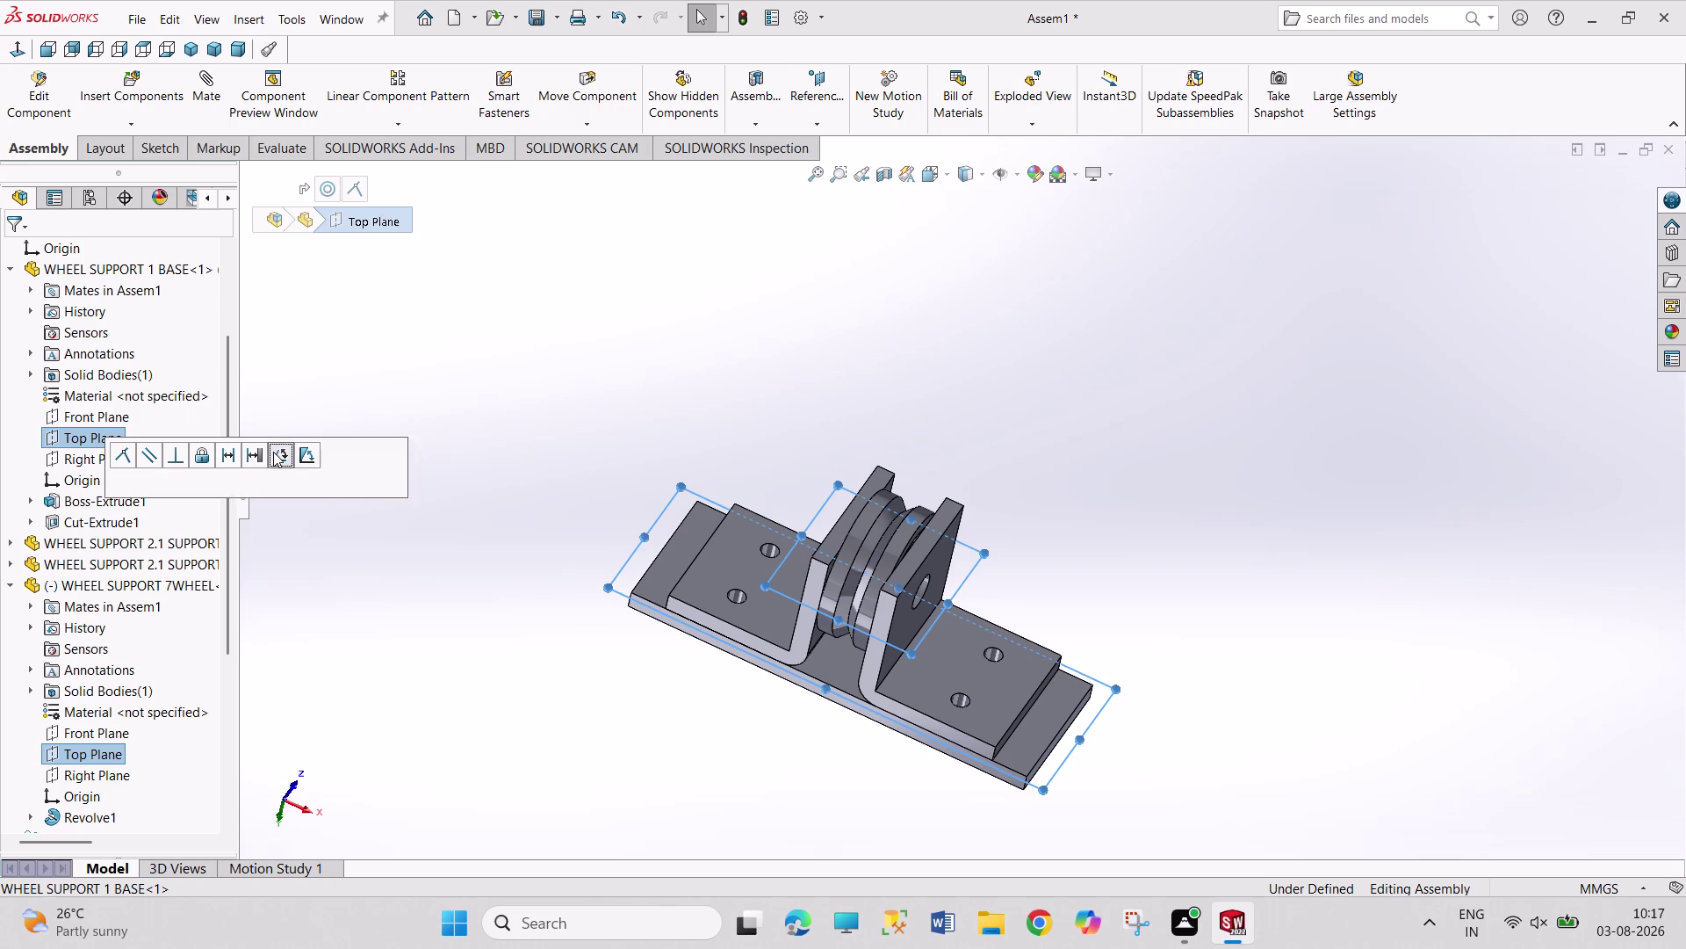
click(376, 459)
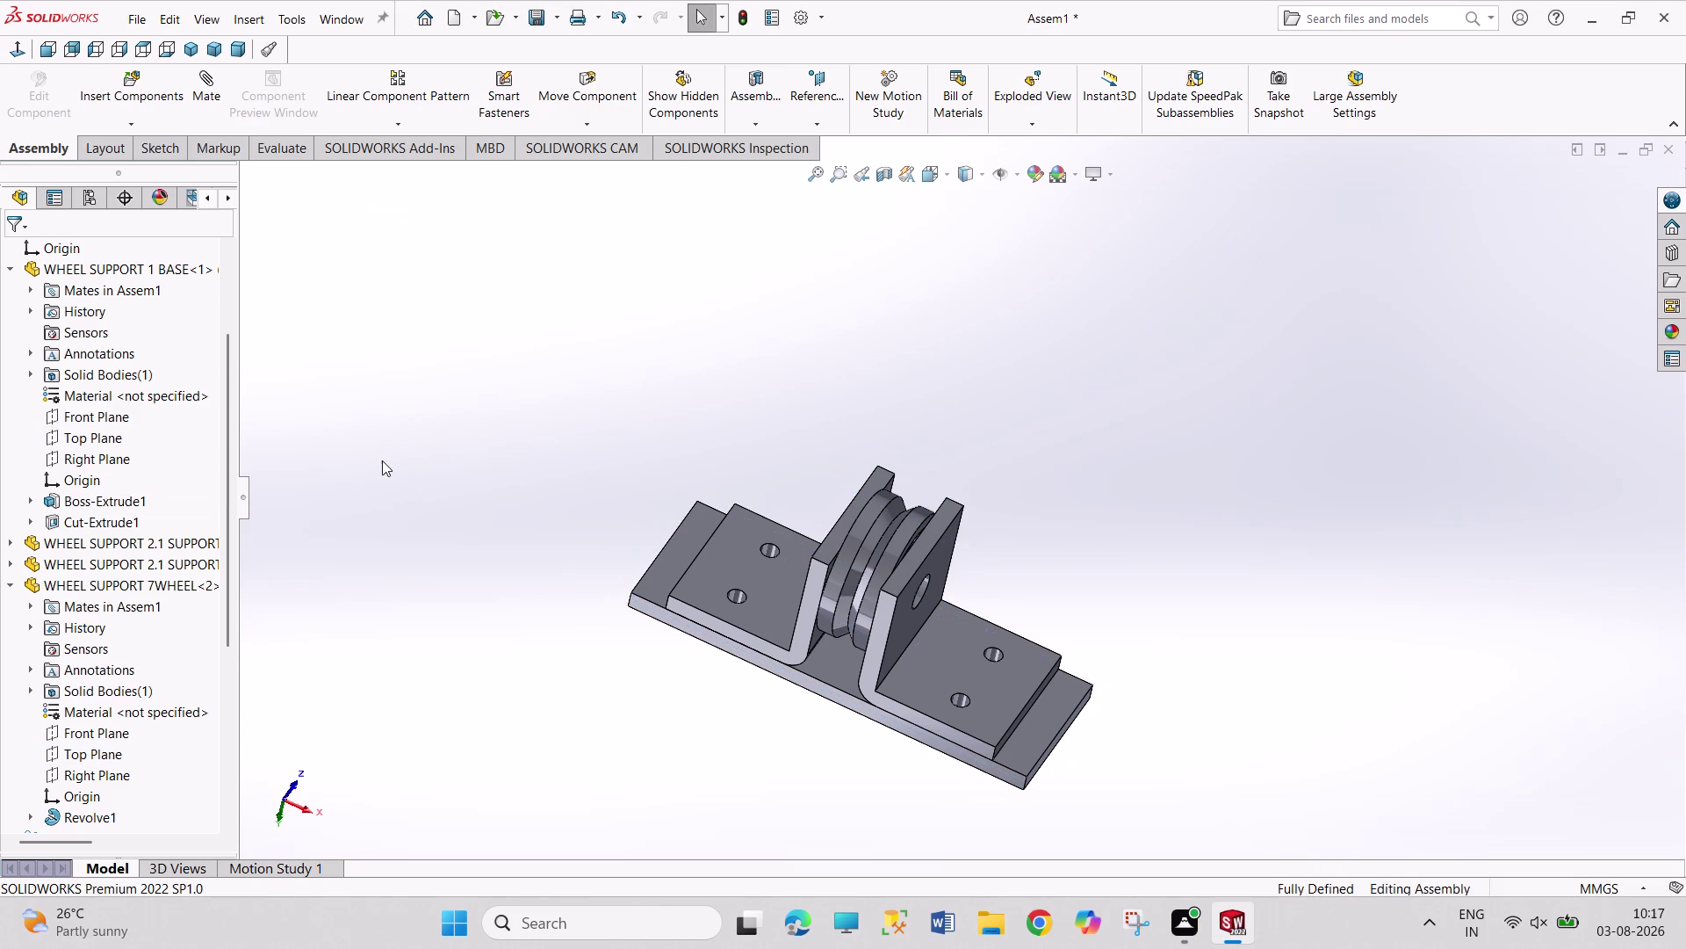
click(386, 465)
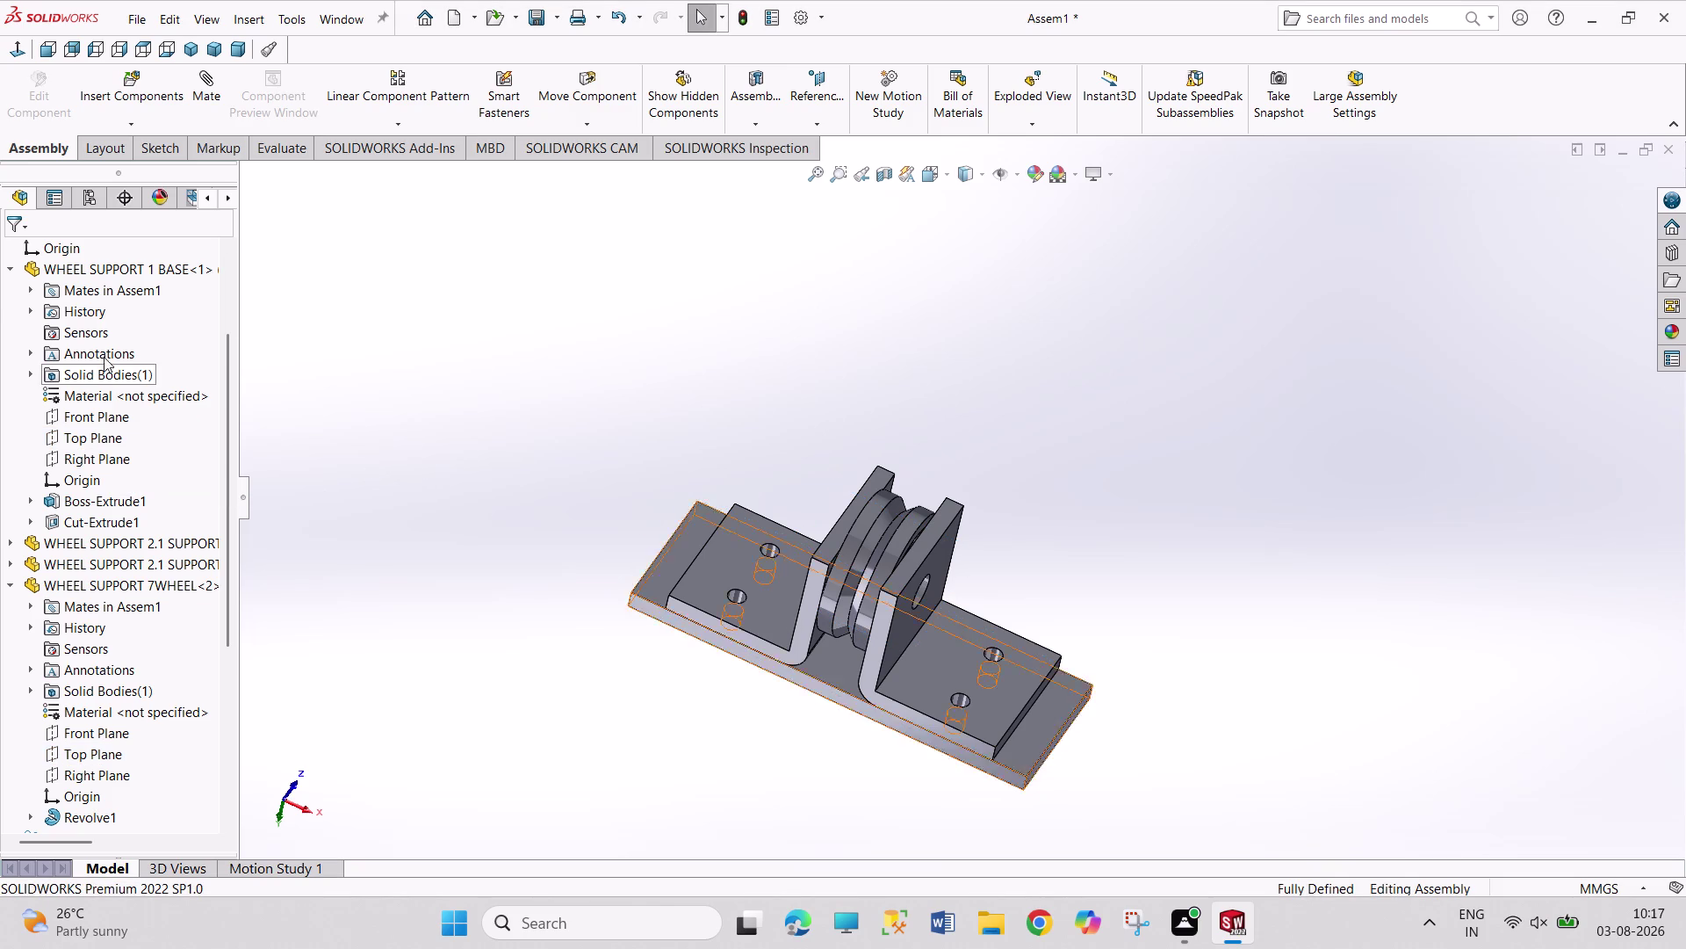
click(10, 271)
scroll(up, 3)
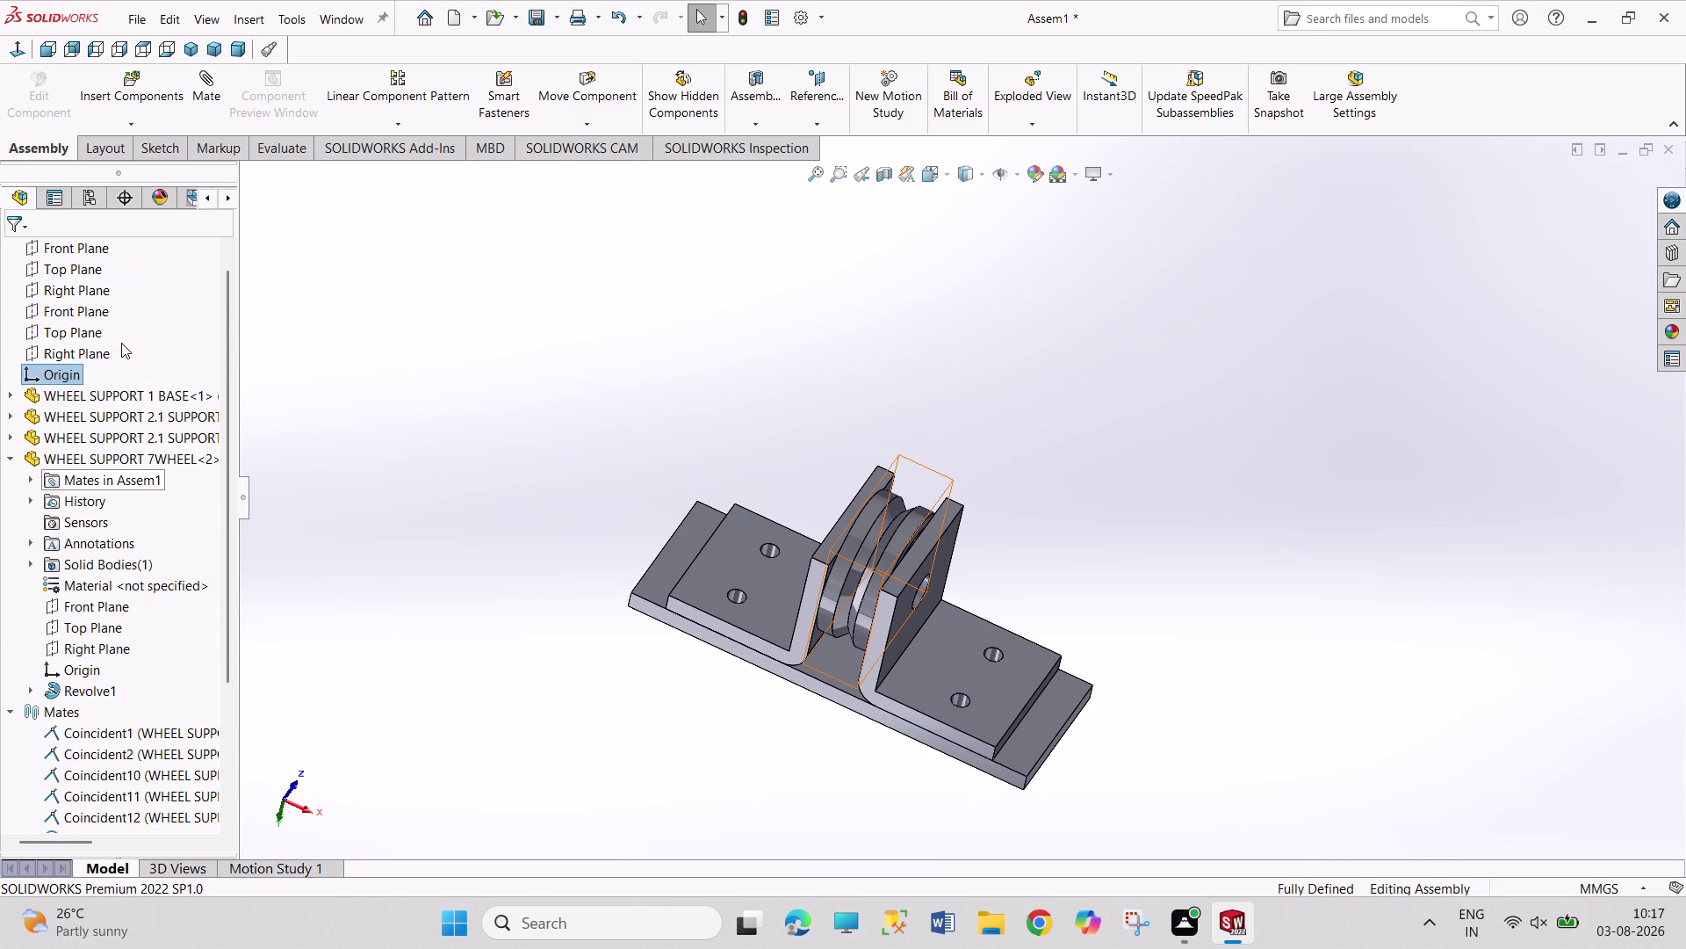
scroll(up, 3)
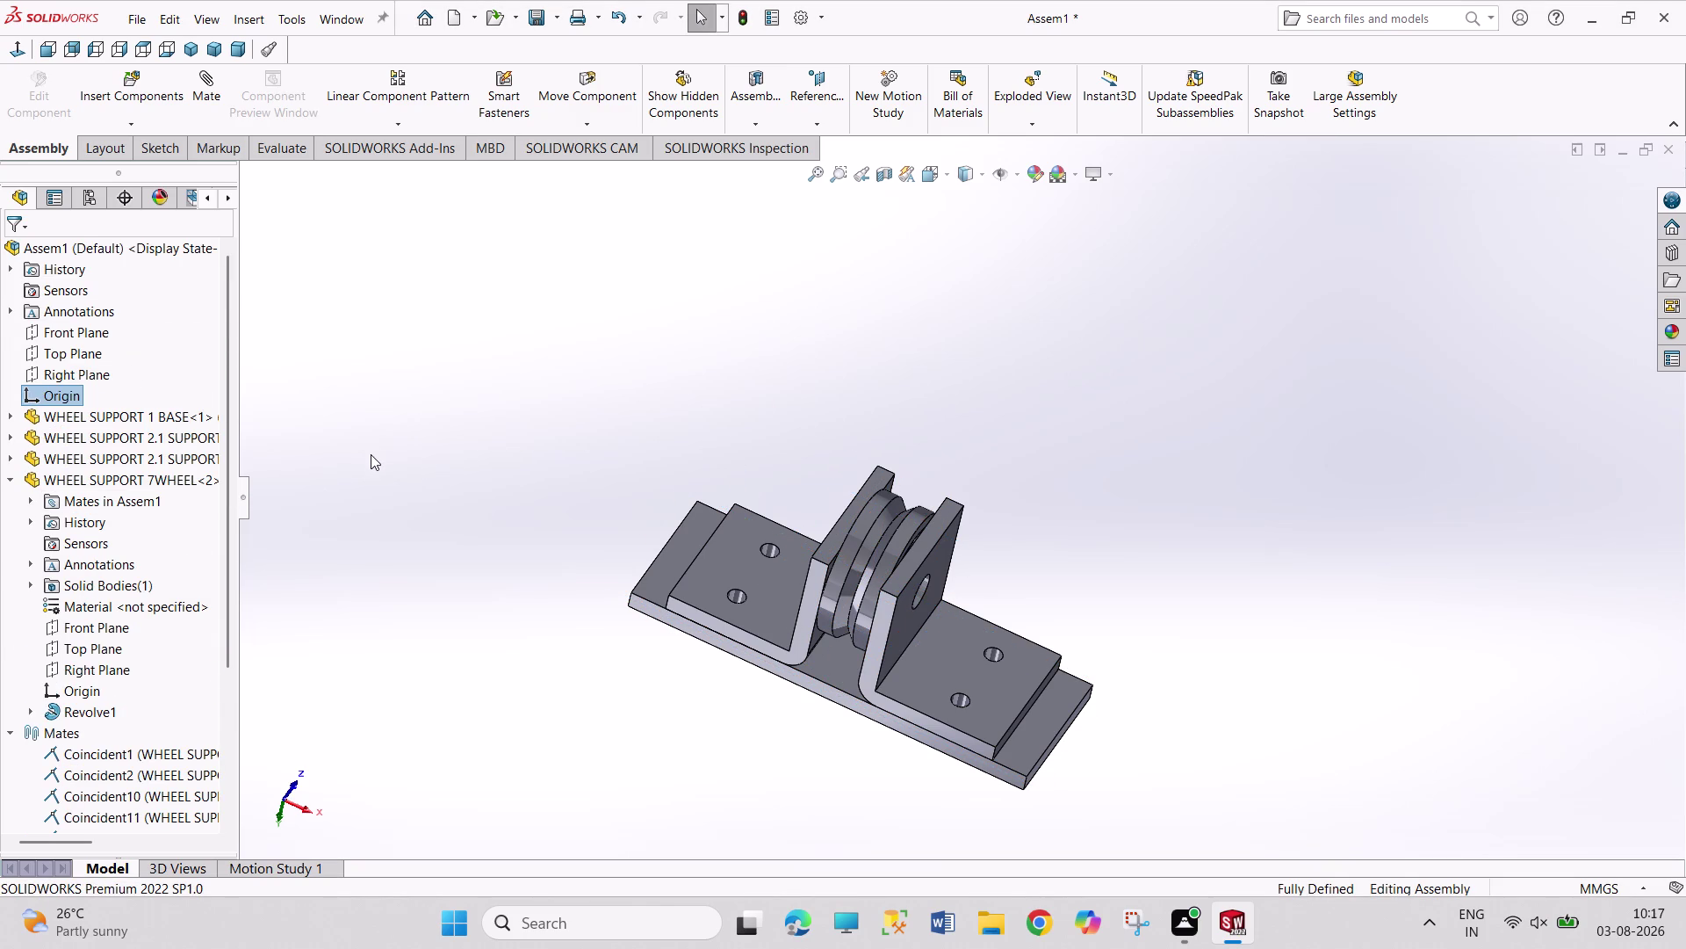
click(143, 93)
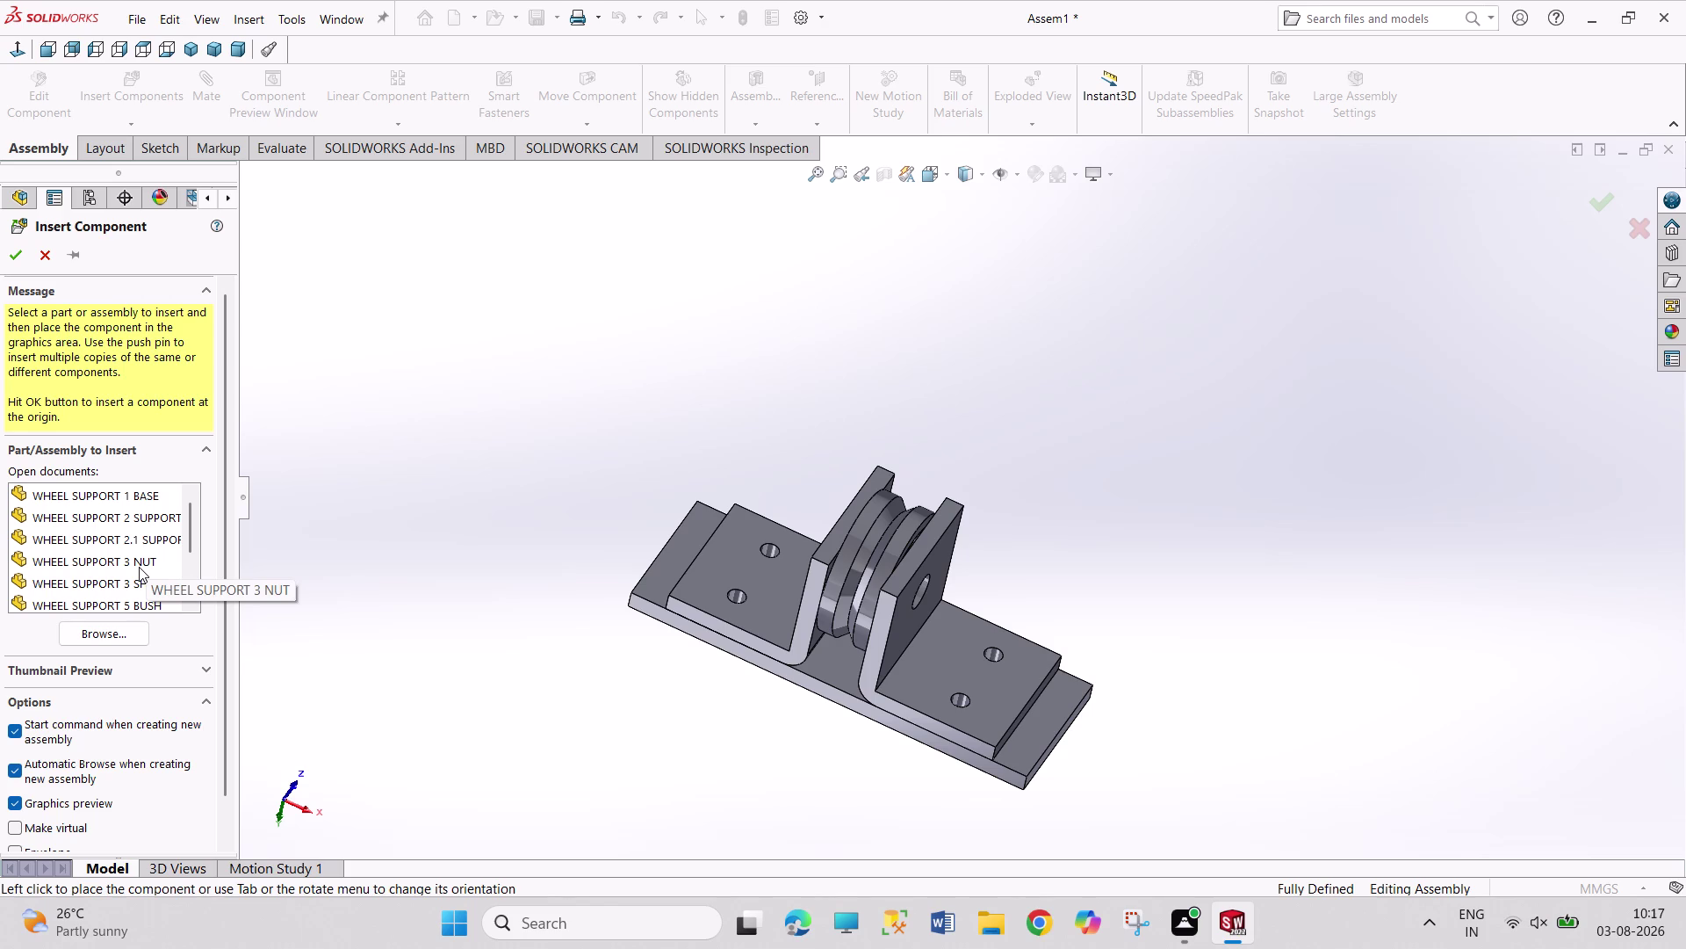
Insert WHEEL SUPPORT 8 BOLT and place it near the base.
scroll(down, 3)
click(146, 583)
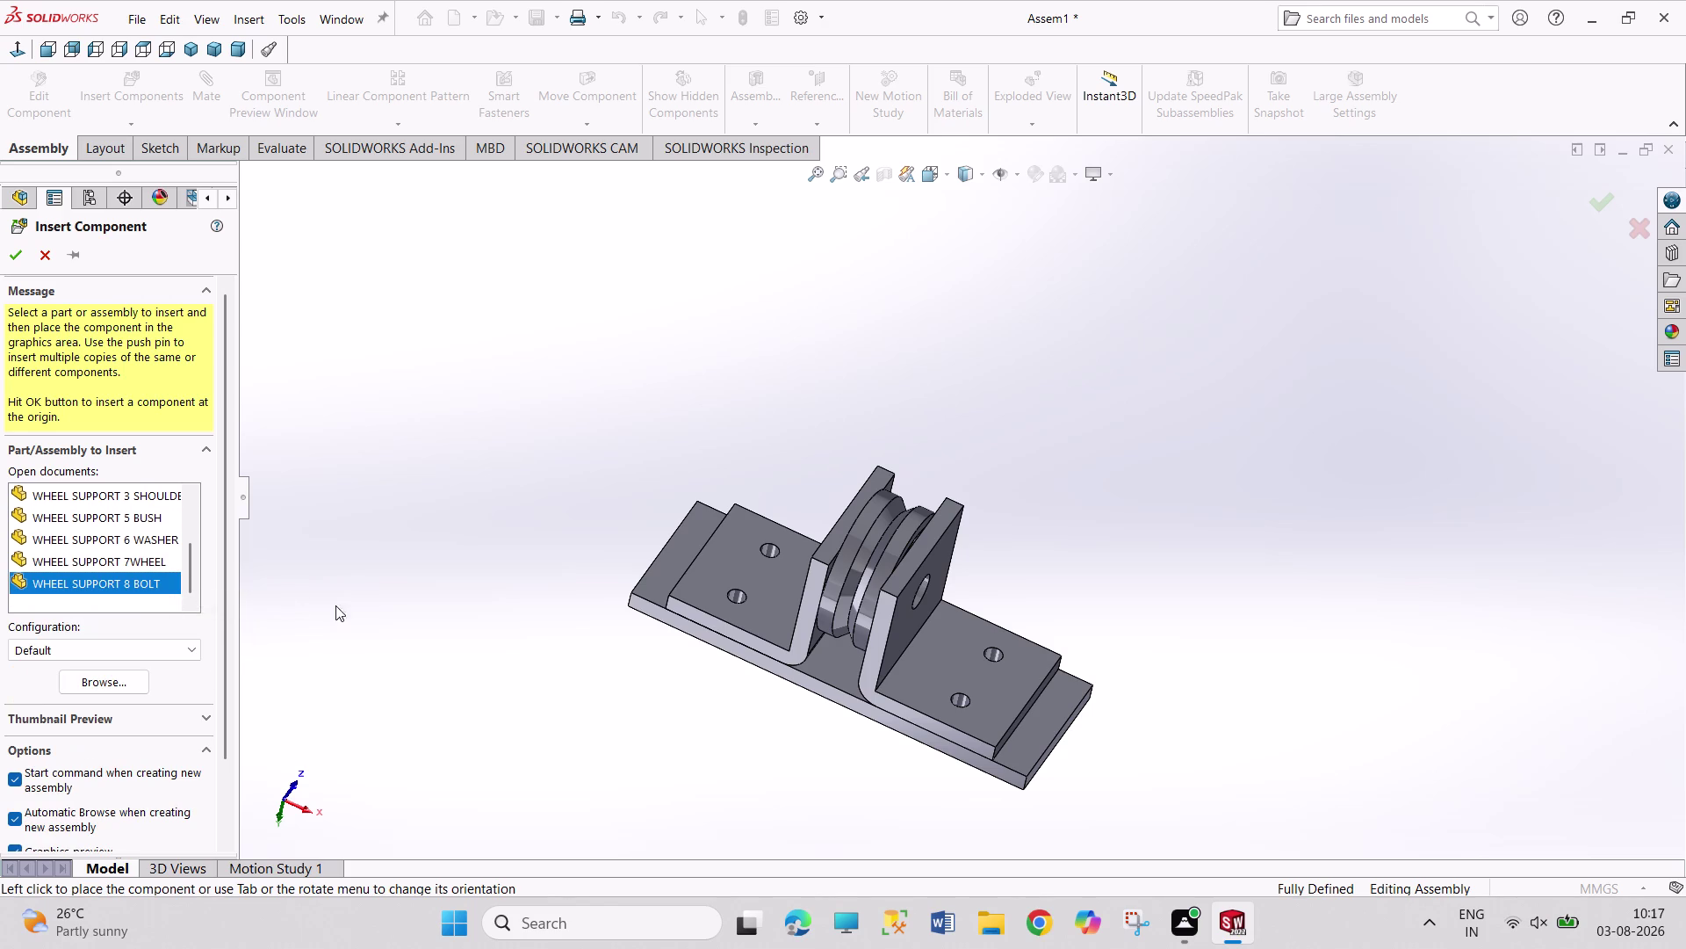
click(1046, 561)
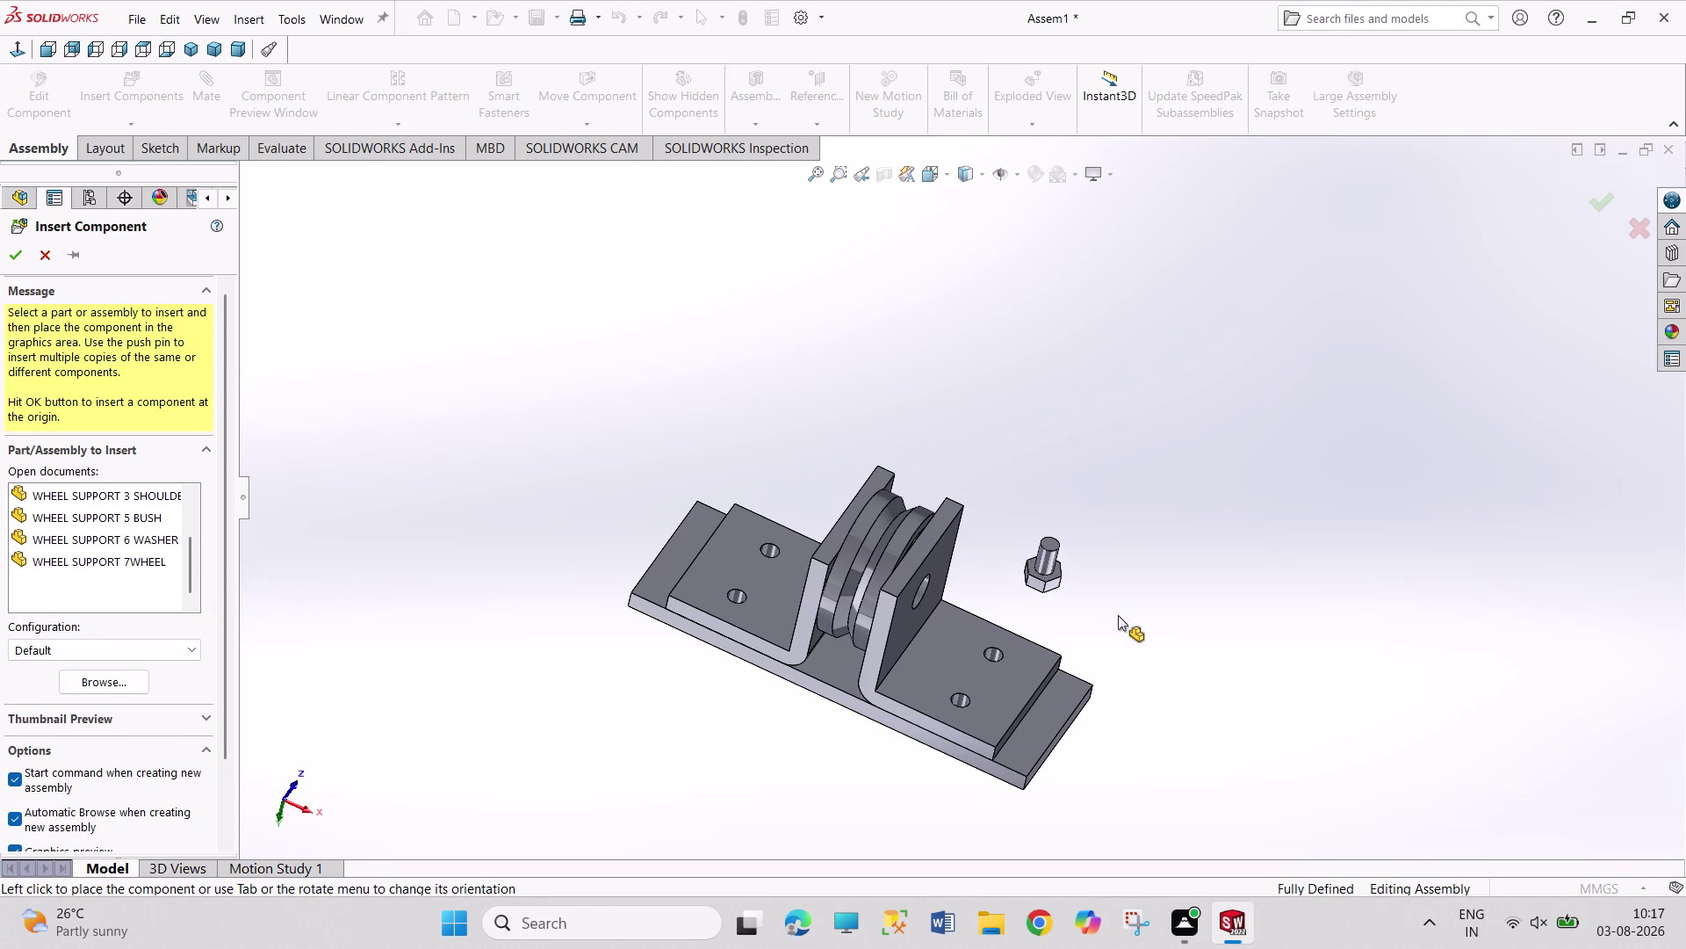
Try a concentric mate between the bolt shank and a base hole, then undo it.
middle_drag(1116, 619, 1018, 642)
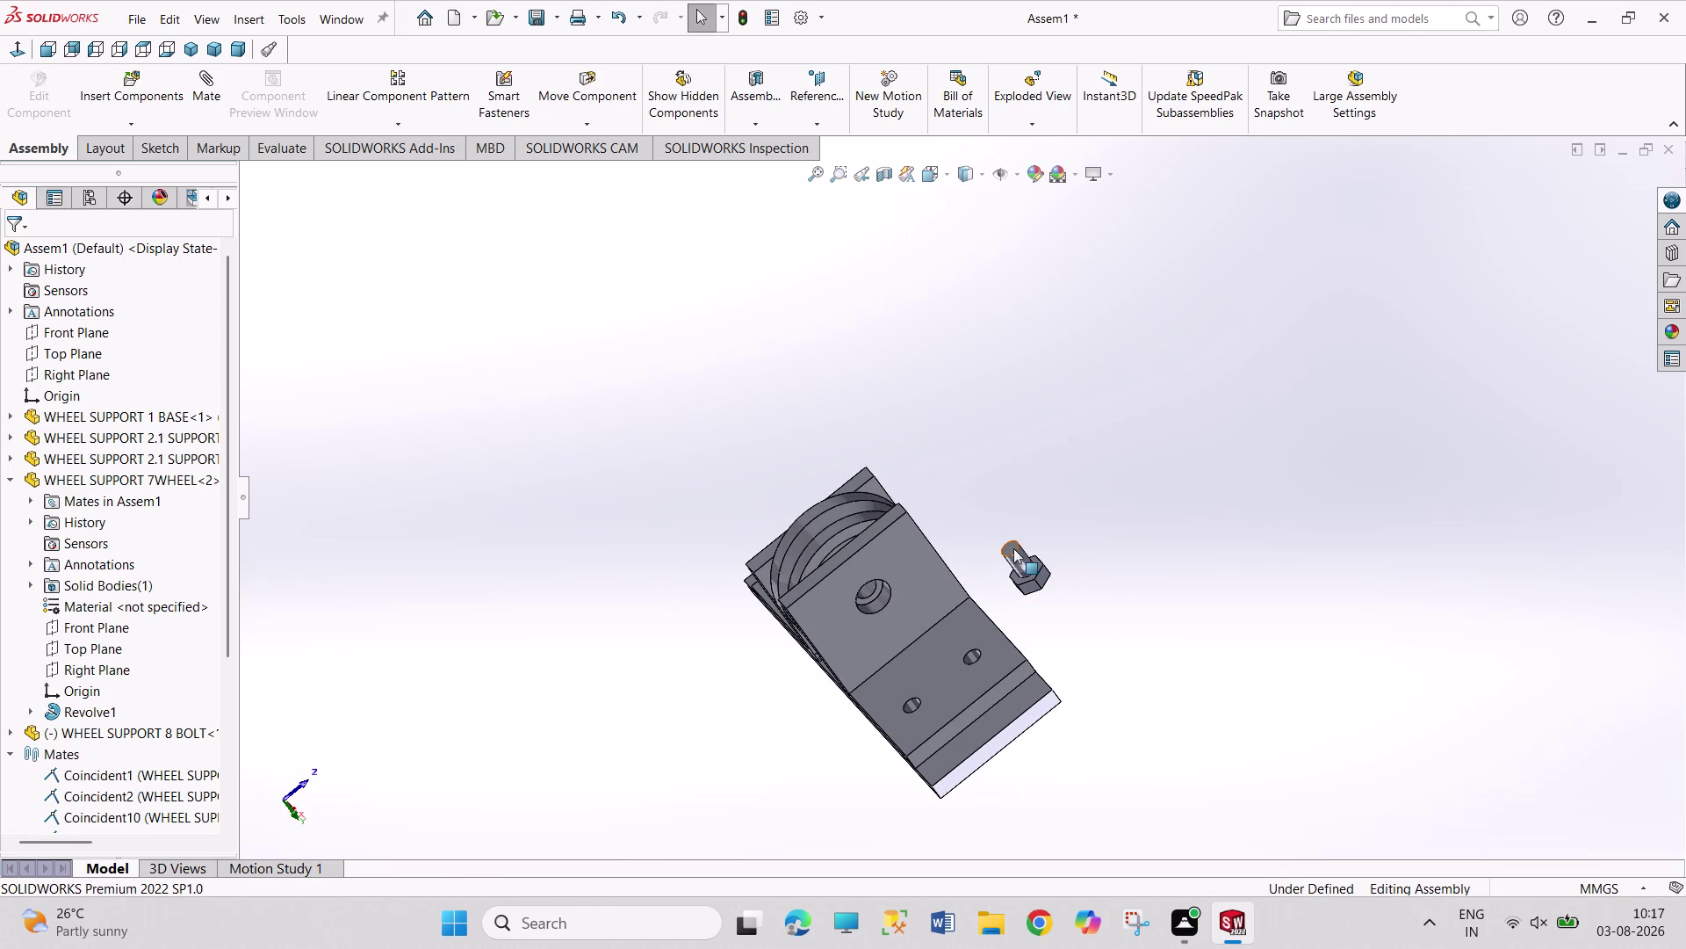
click(1013, 551)
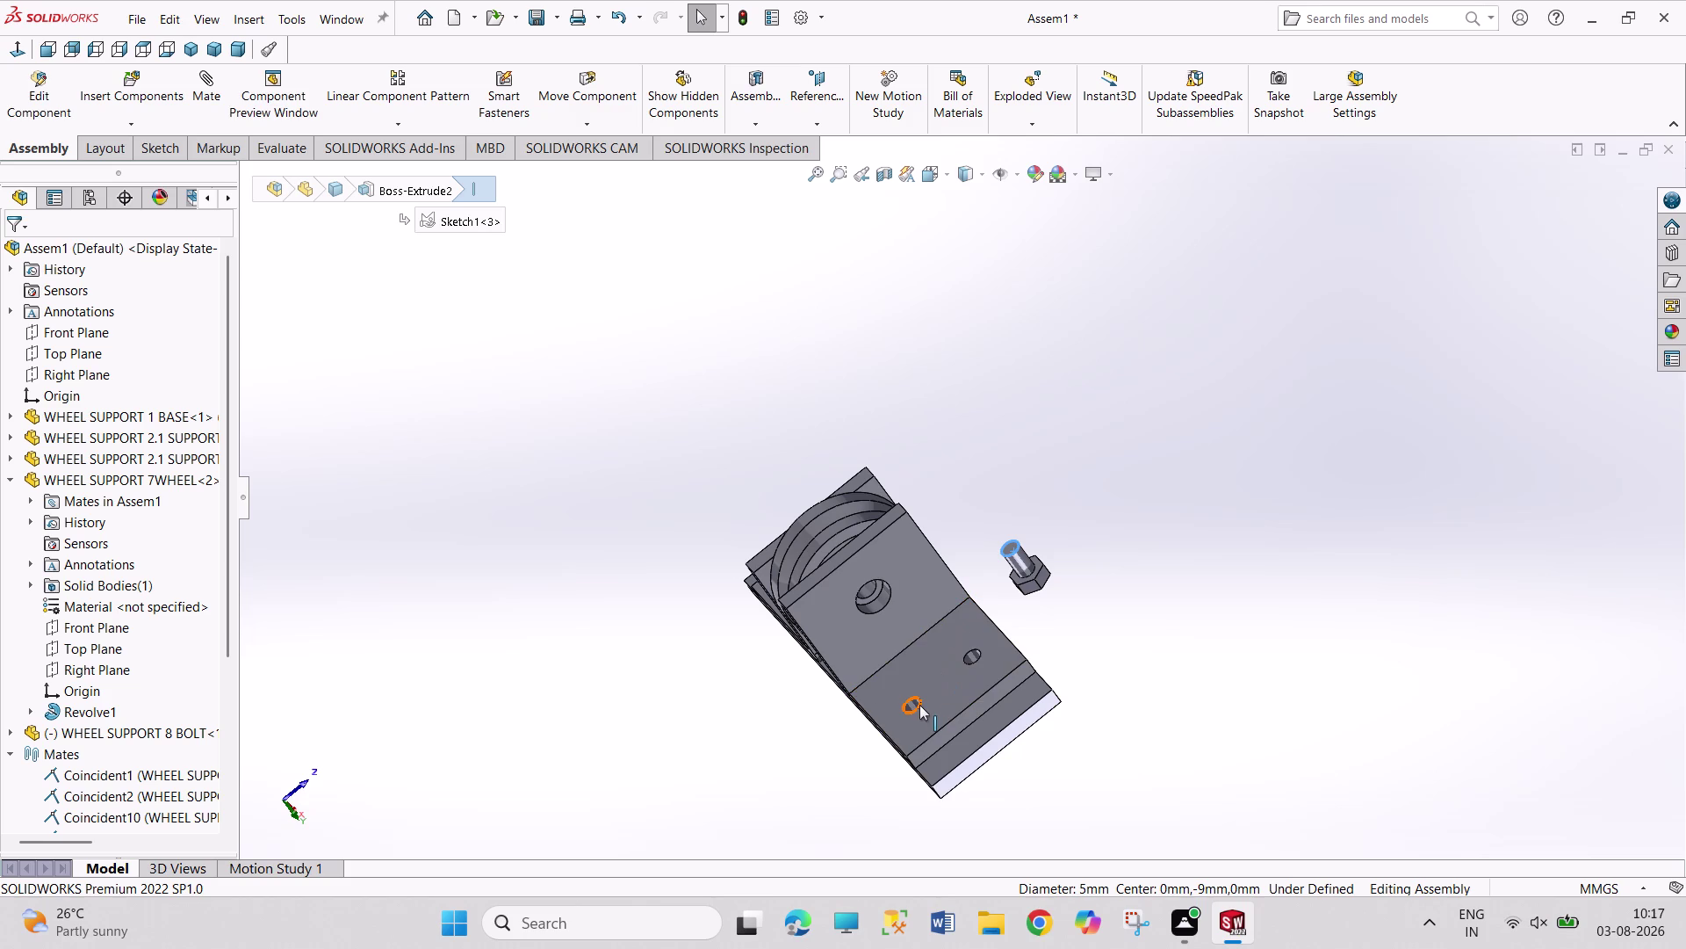
click(920, 704)
click(1024, 686)
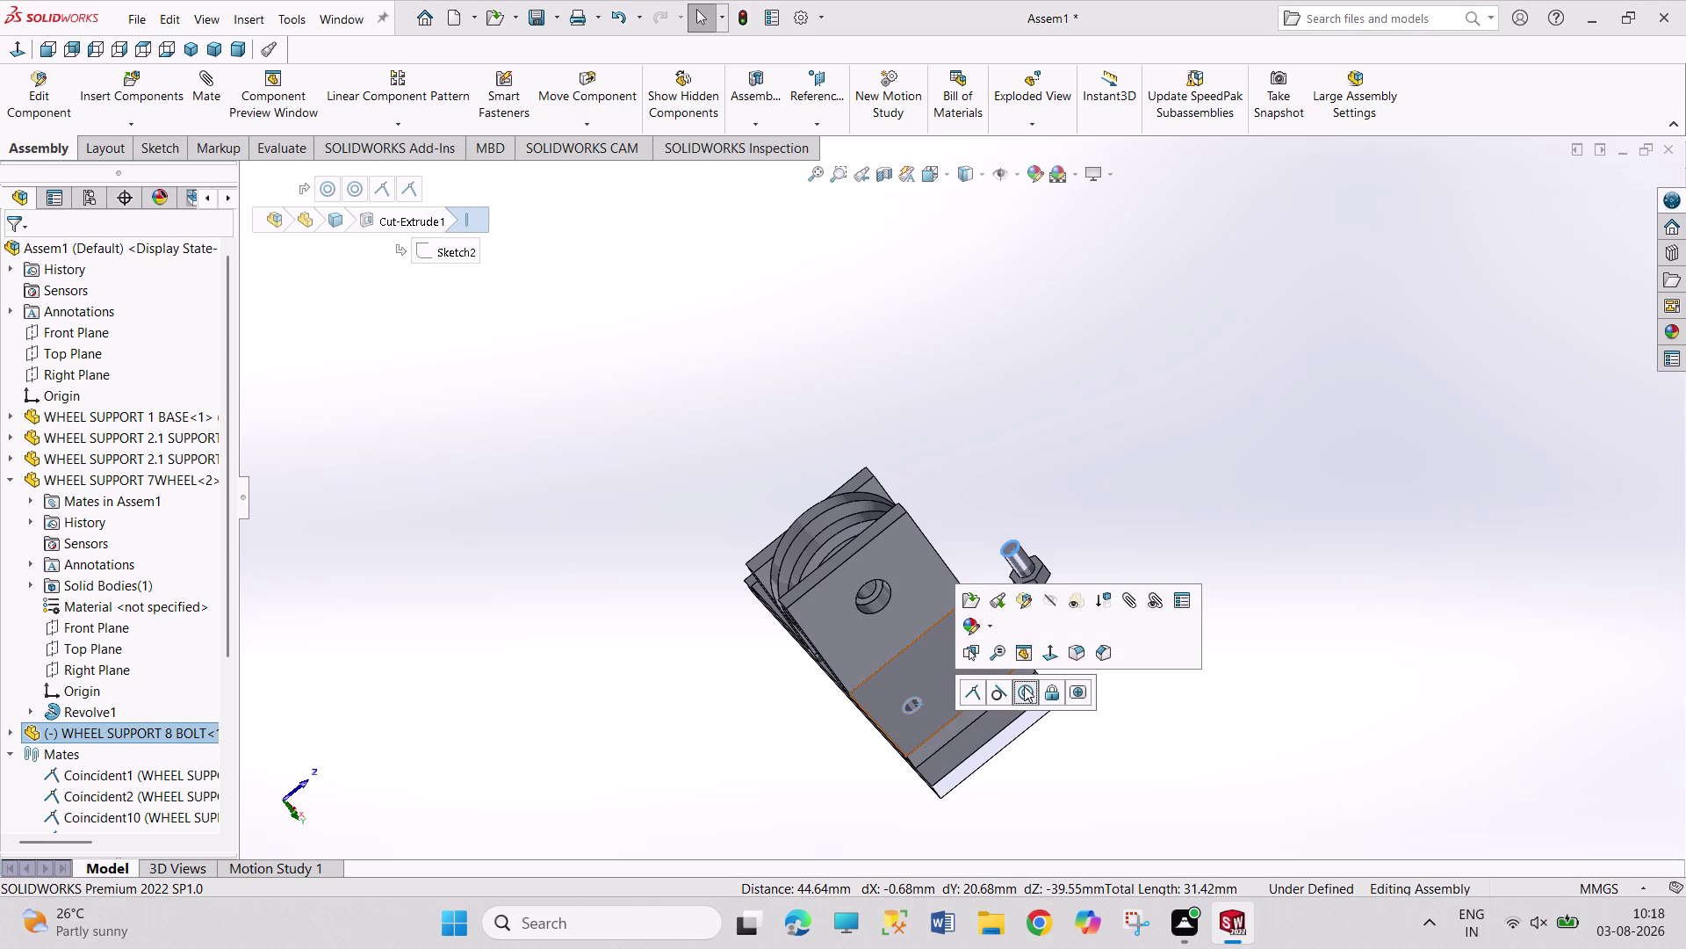
click(1189, 644)
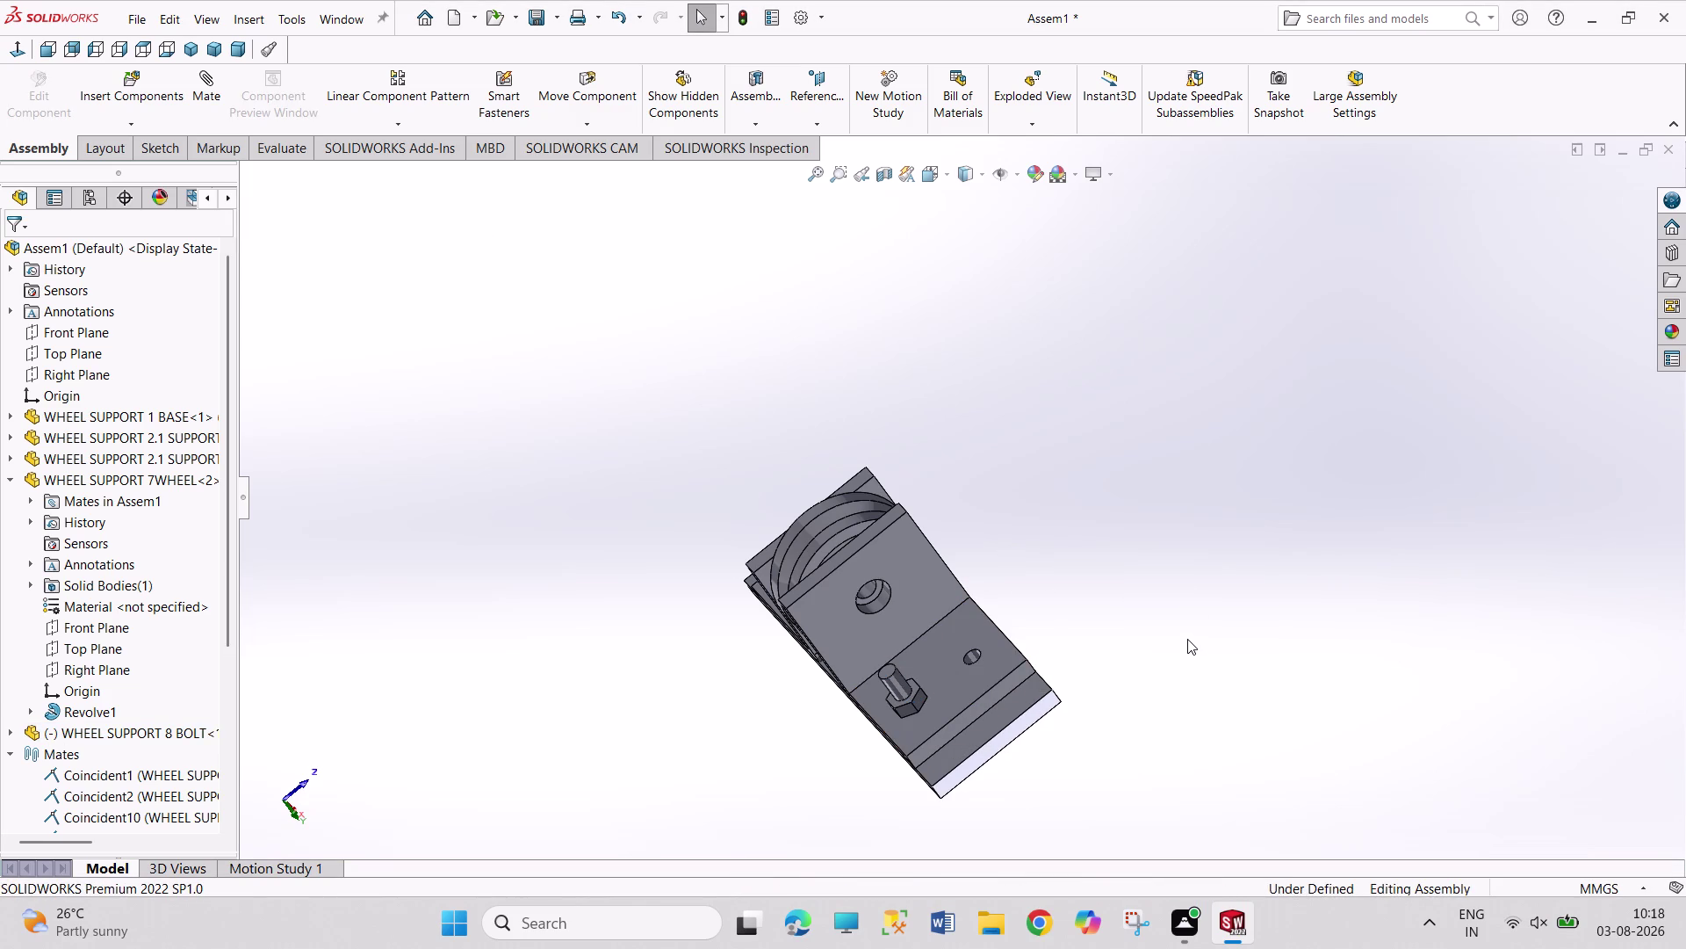
key(ctrl+z)
click(1182, 639)
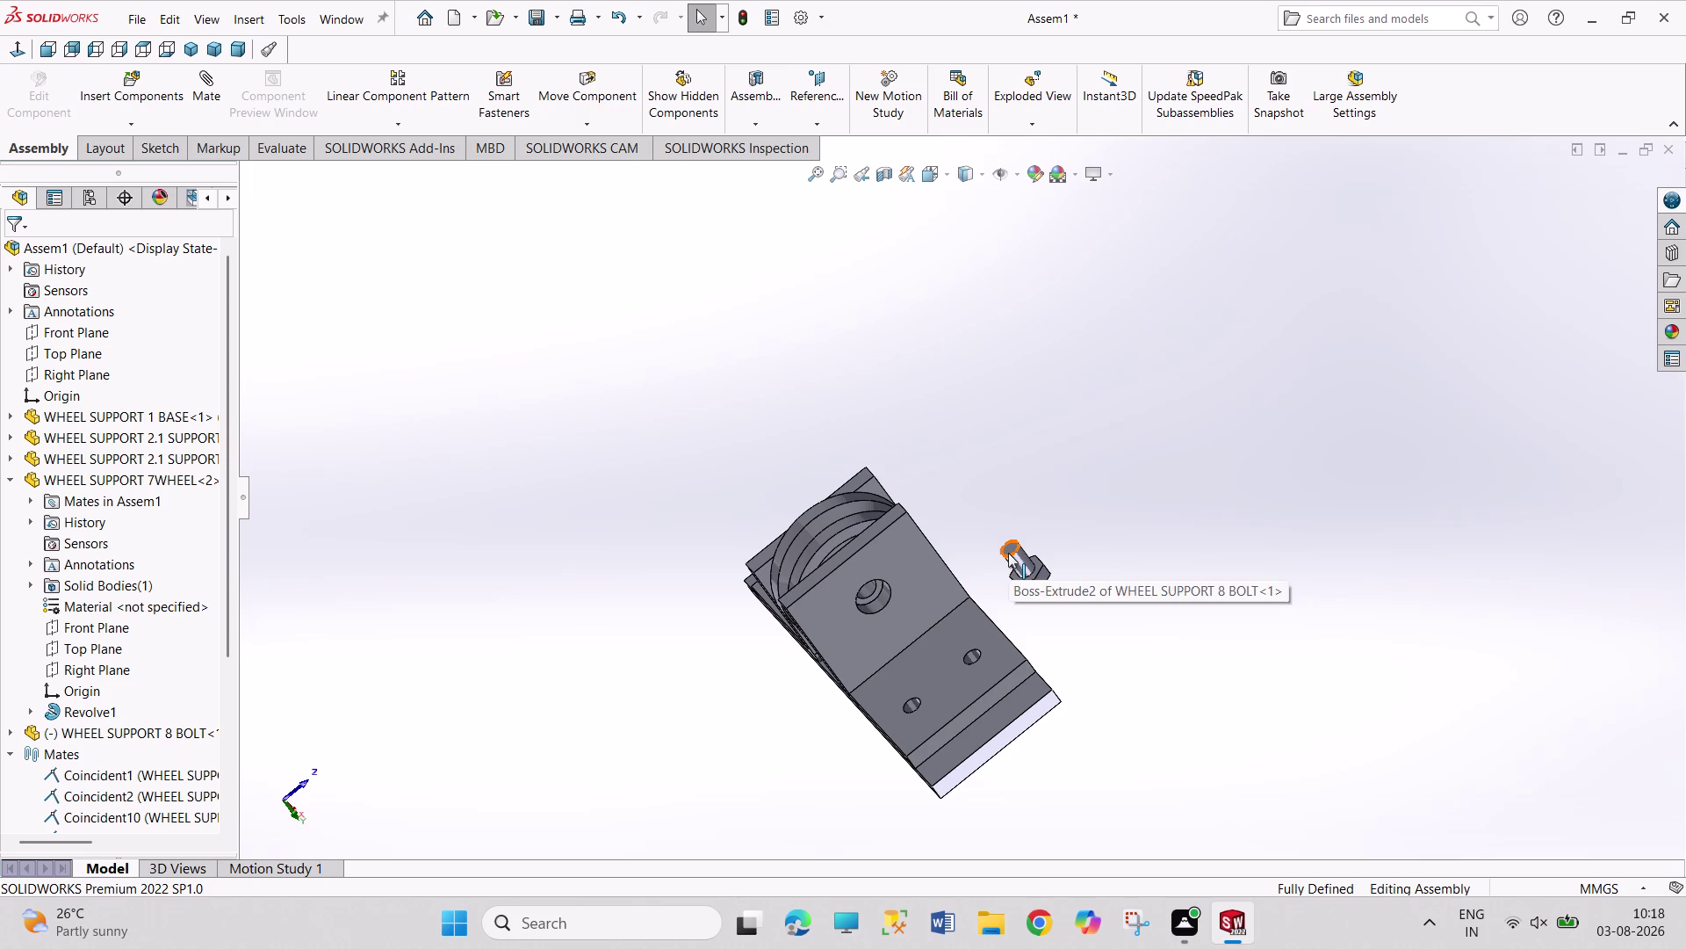
Attempt again to mate the bolt face concentric with a base-plate hole, then back out.
click(1008, 552)
middle_drag(838, 744, 795, 679)
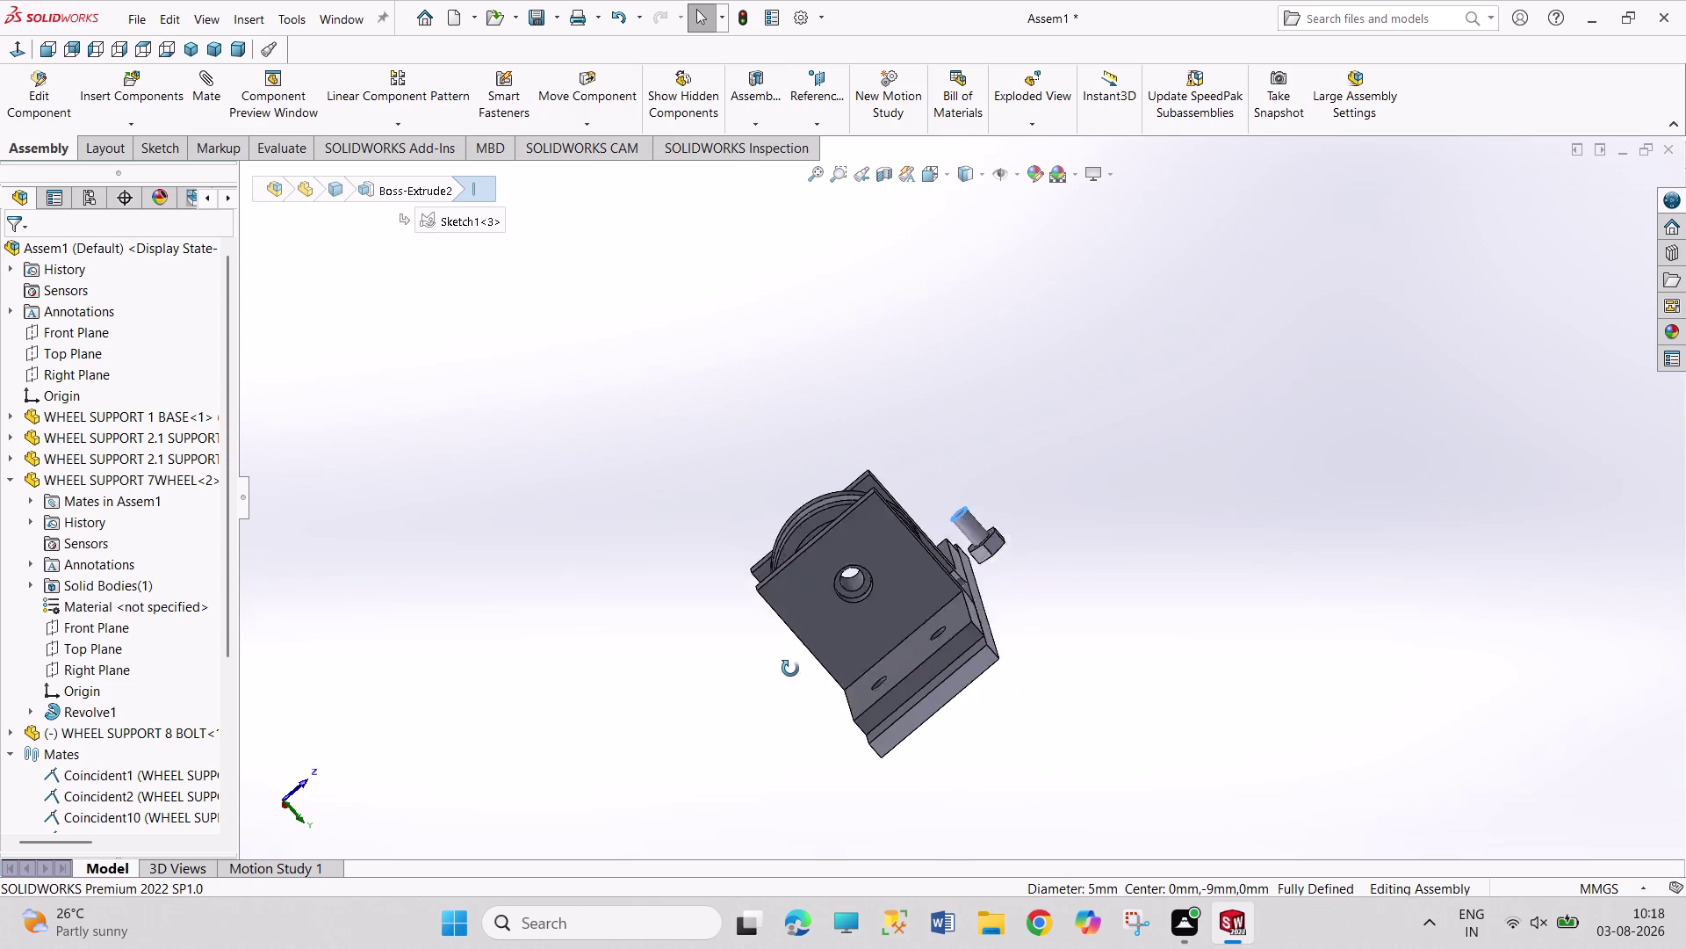
middle_drag(795, 679, 763, 565)
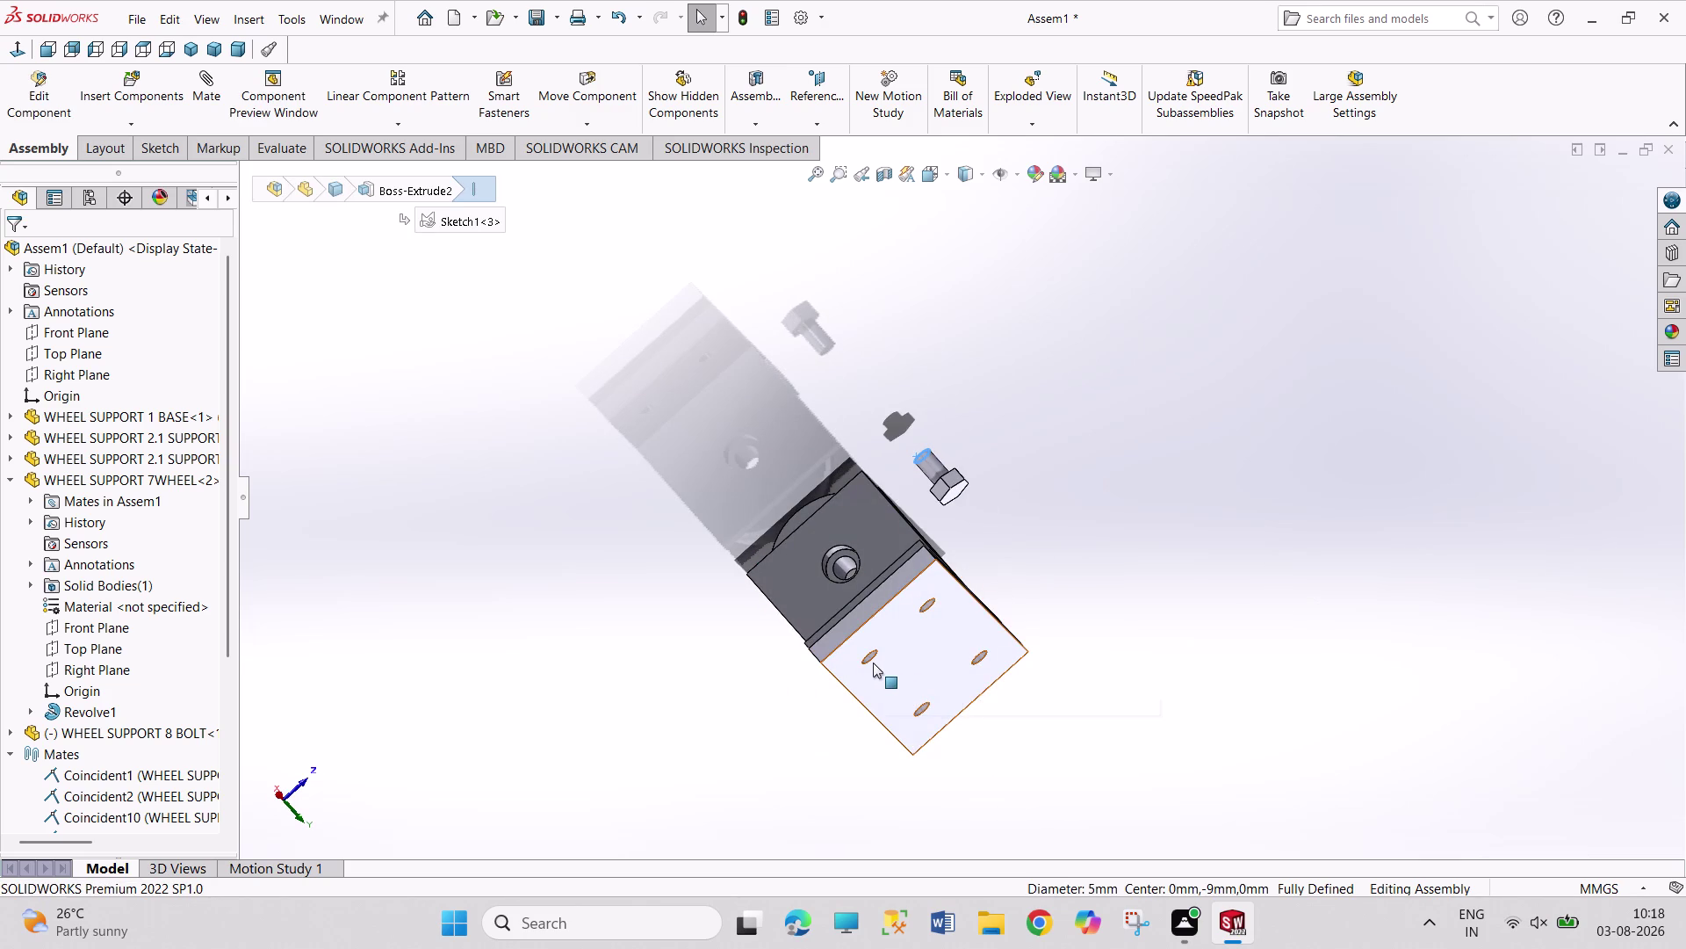
click(873, 661)
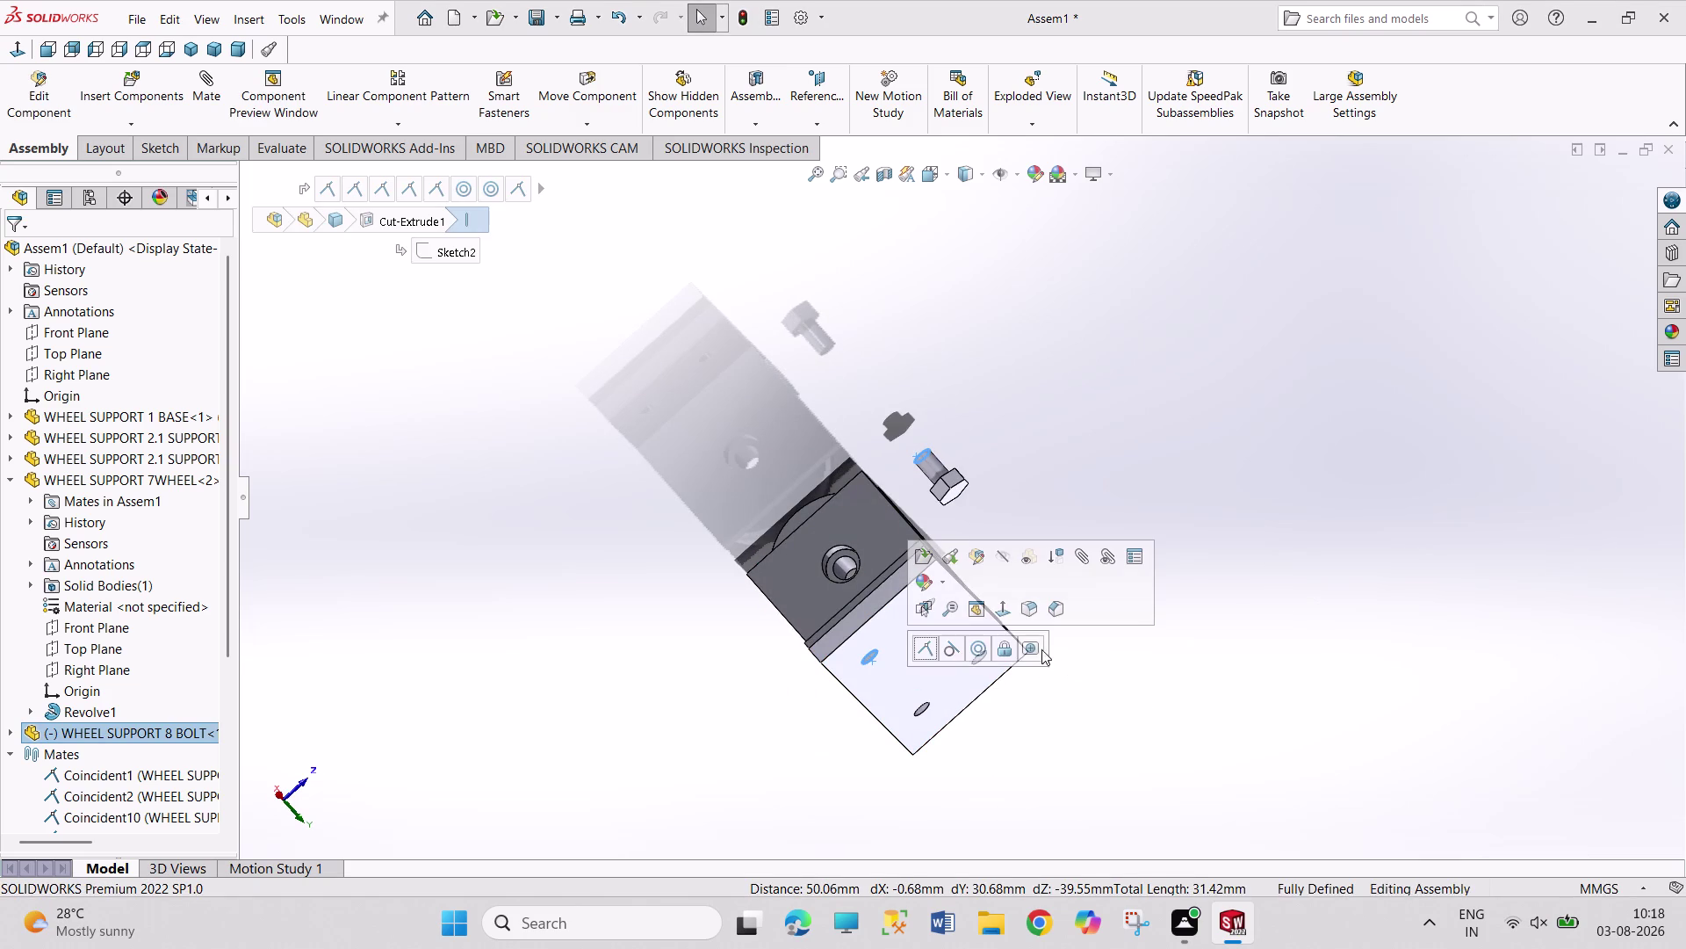
click(978, 653)
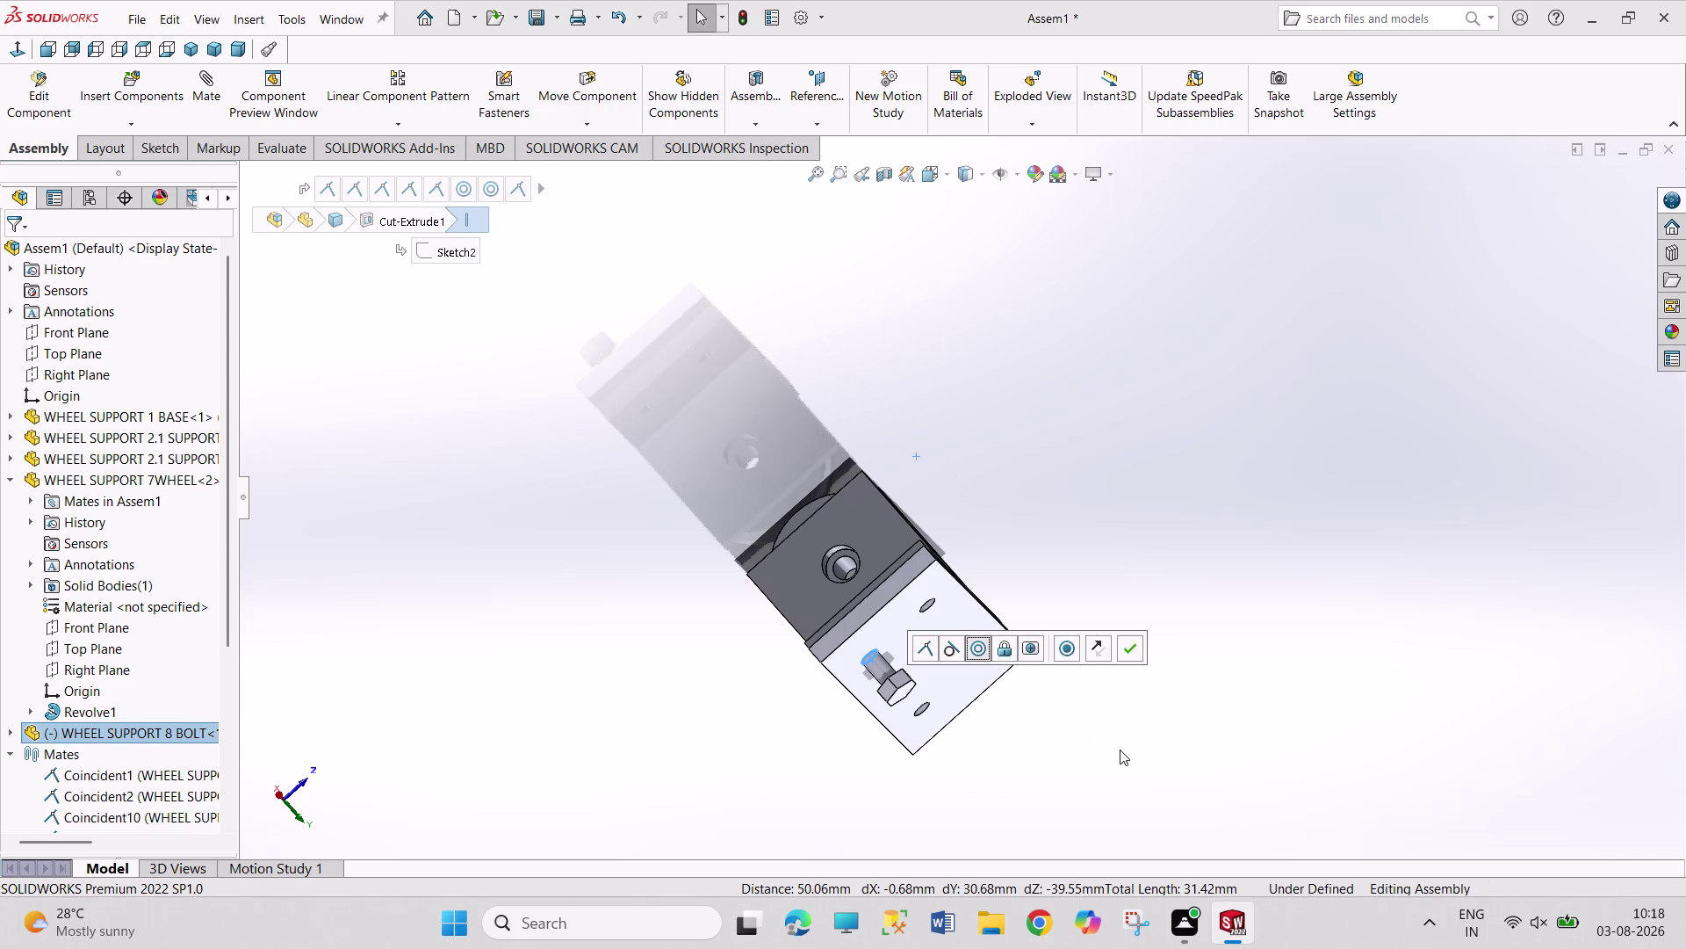
click(1119, 749)
key(ctrl+z)
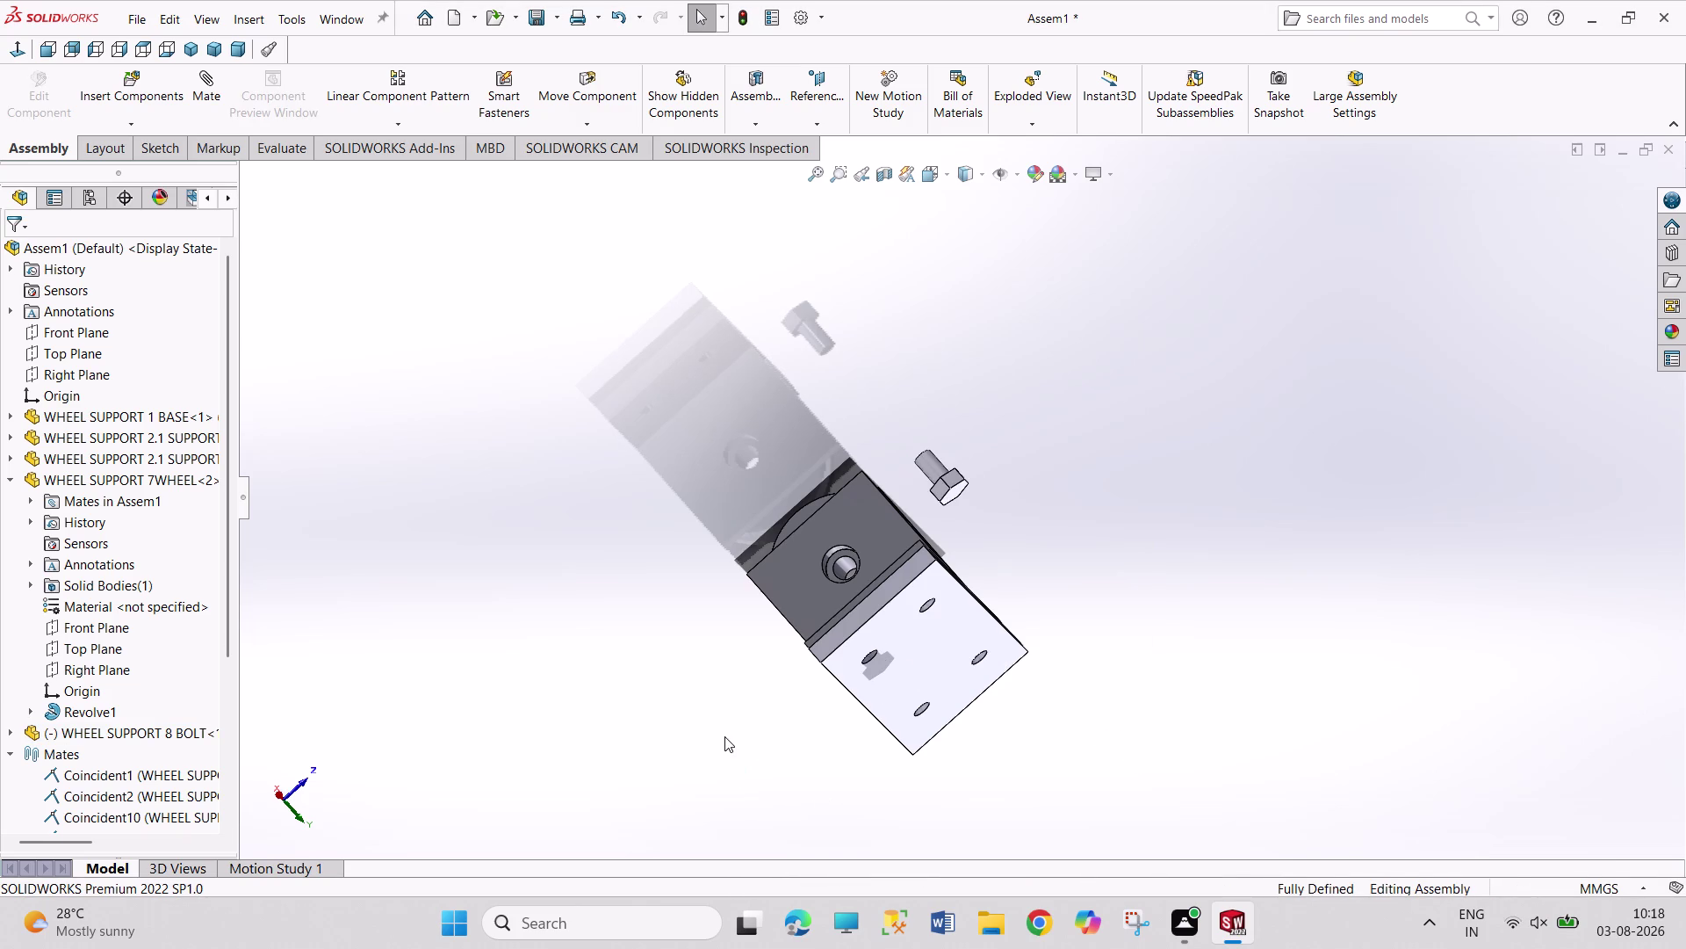
Try mating the bolt shank concentric with the right-hand plate hole, then undo it.
middle_drag(725, 736, 866, 852)
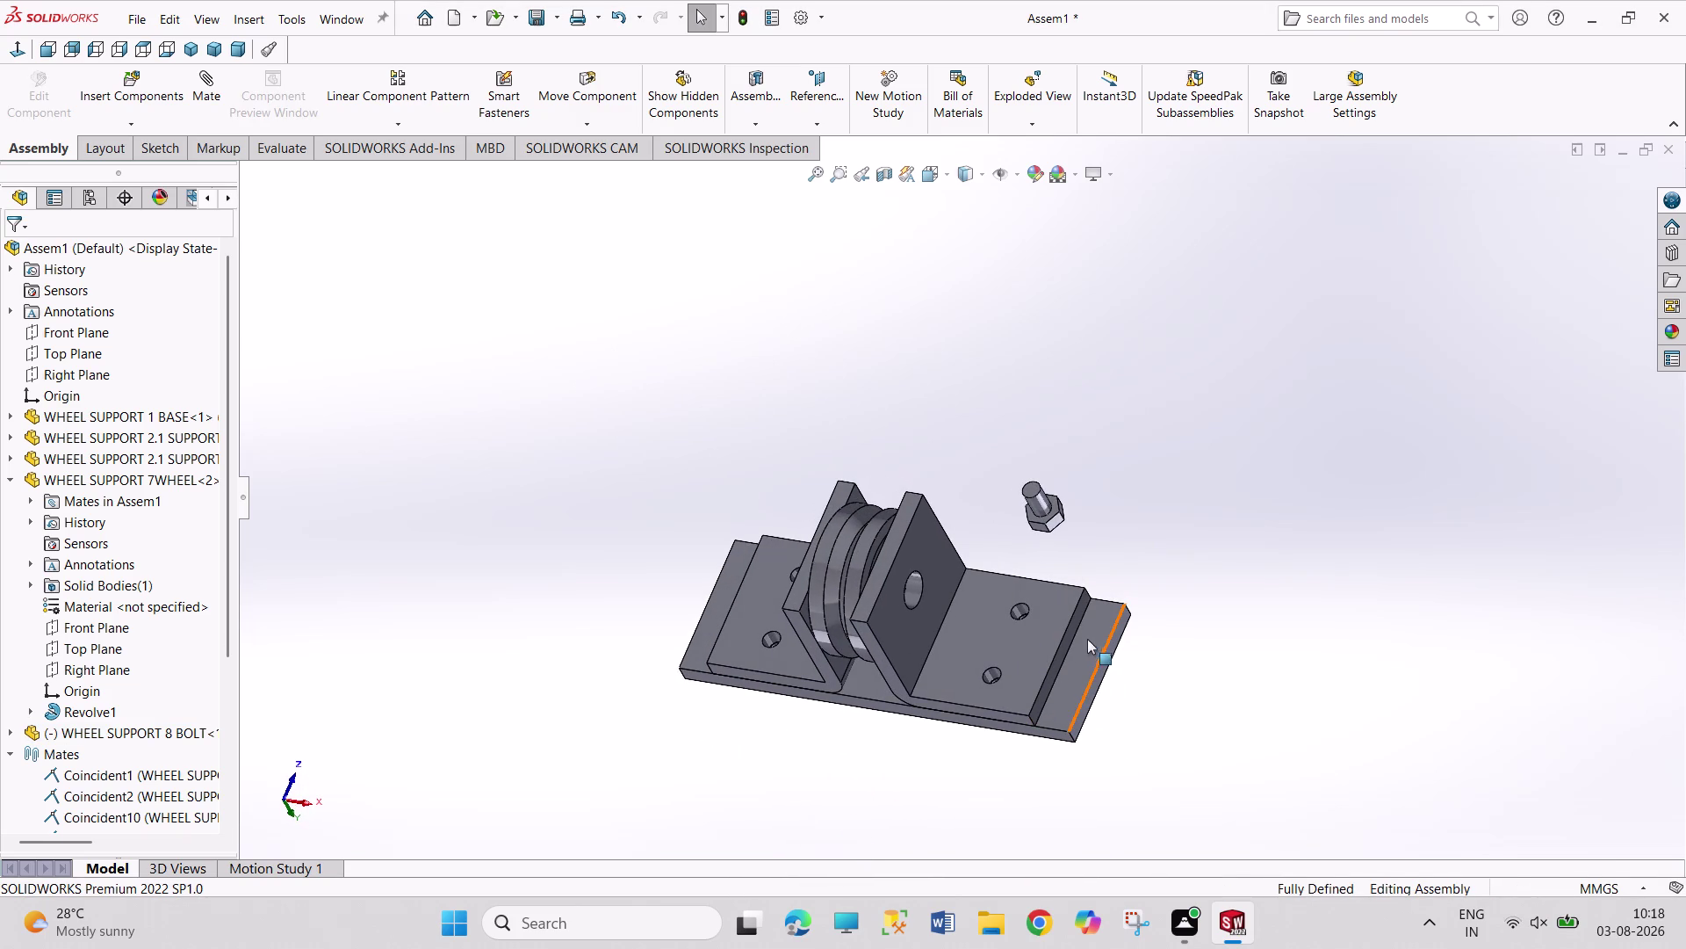
scroll(down, 3)
scroll(up, 3)
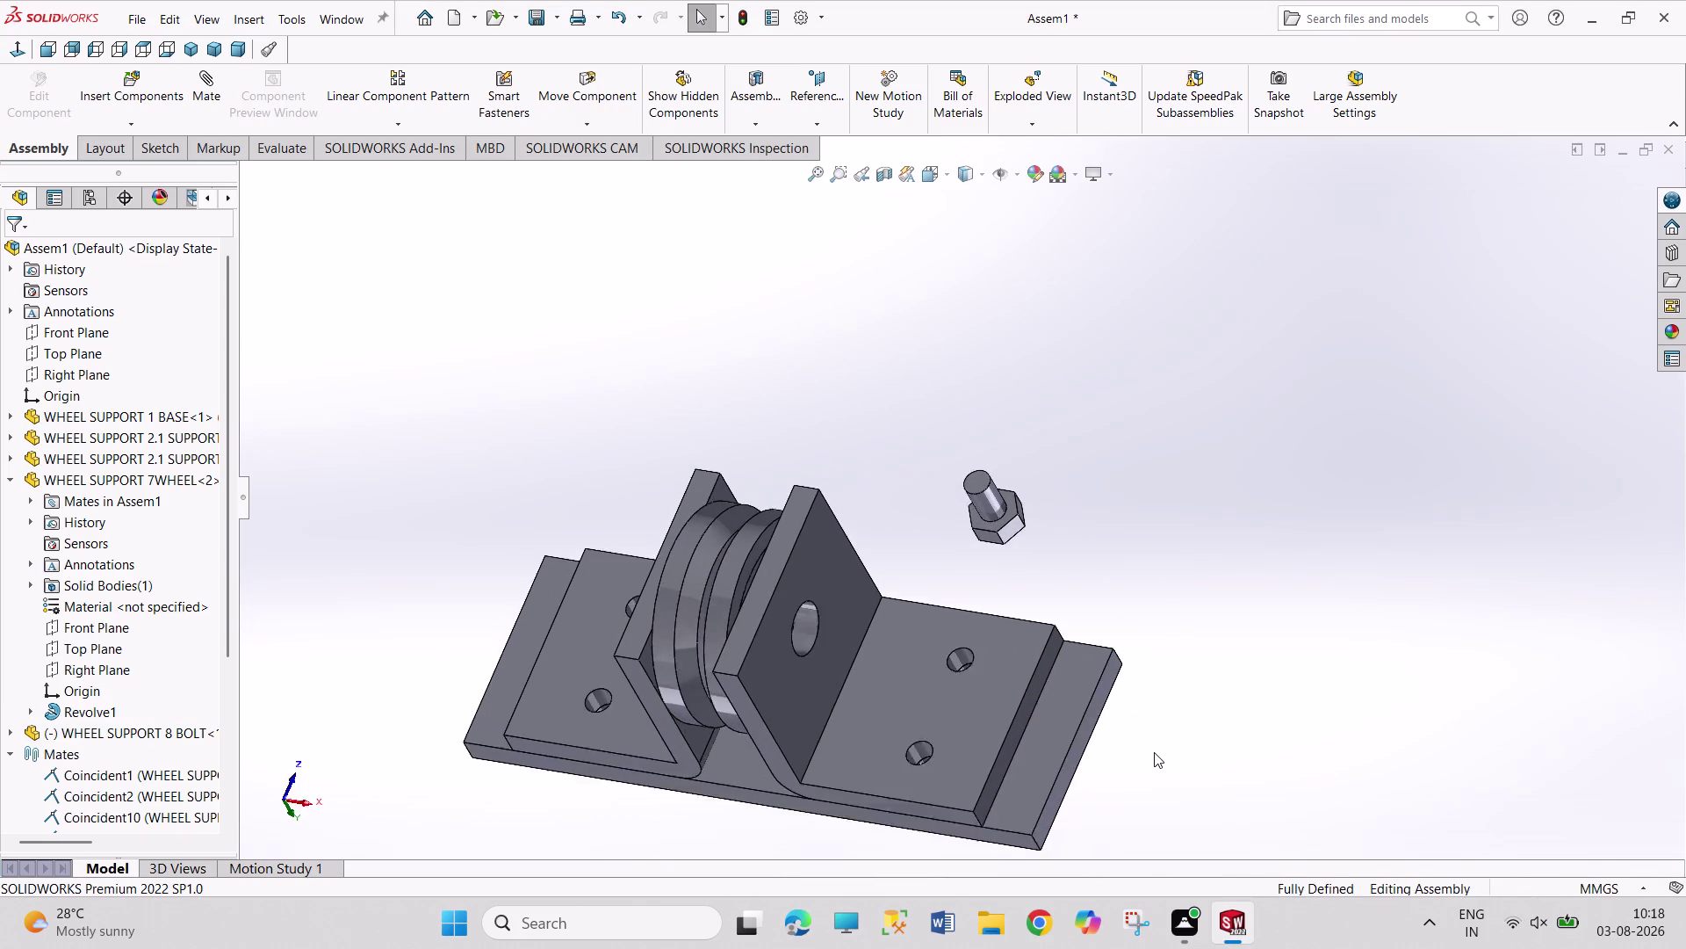
scroll(up, 3)
scroll(down, 3)
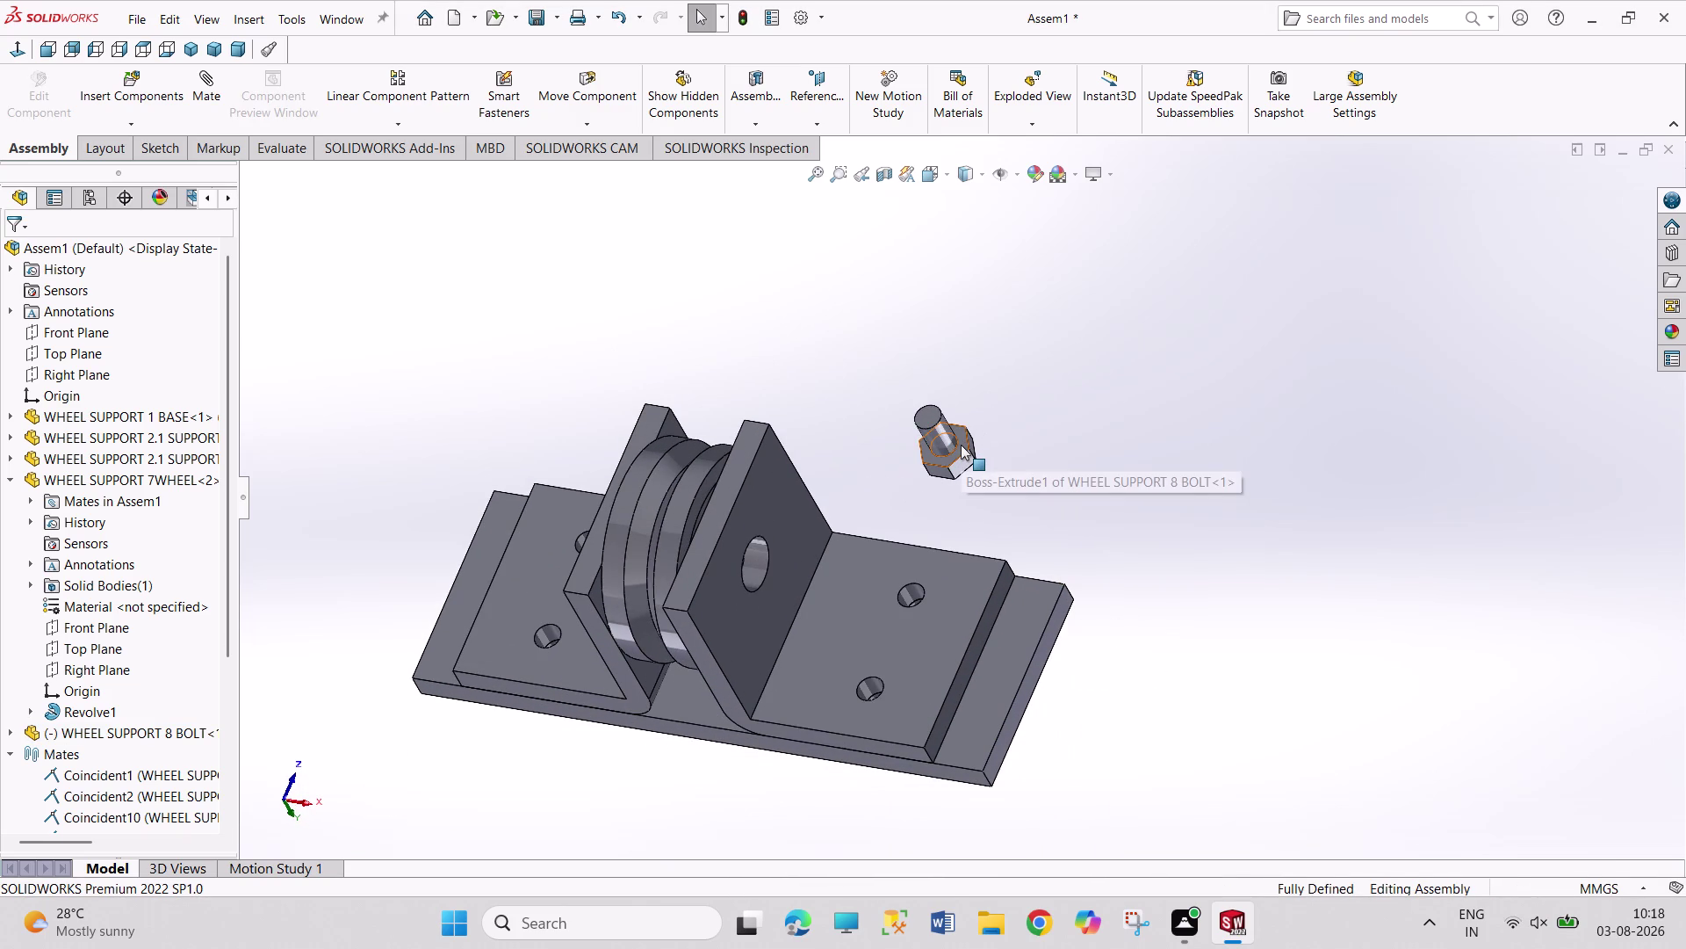
click(957, 444)
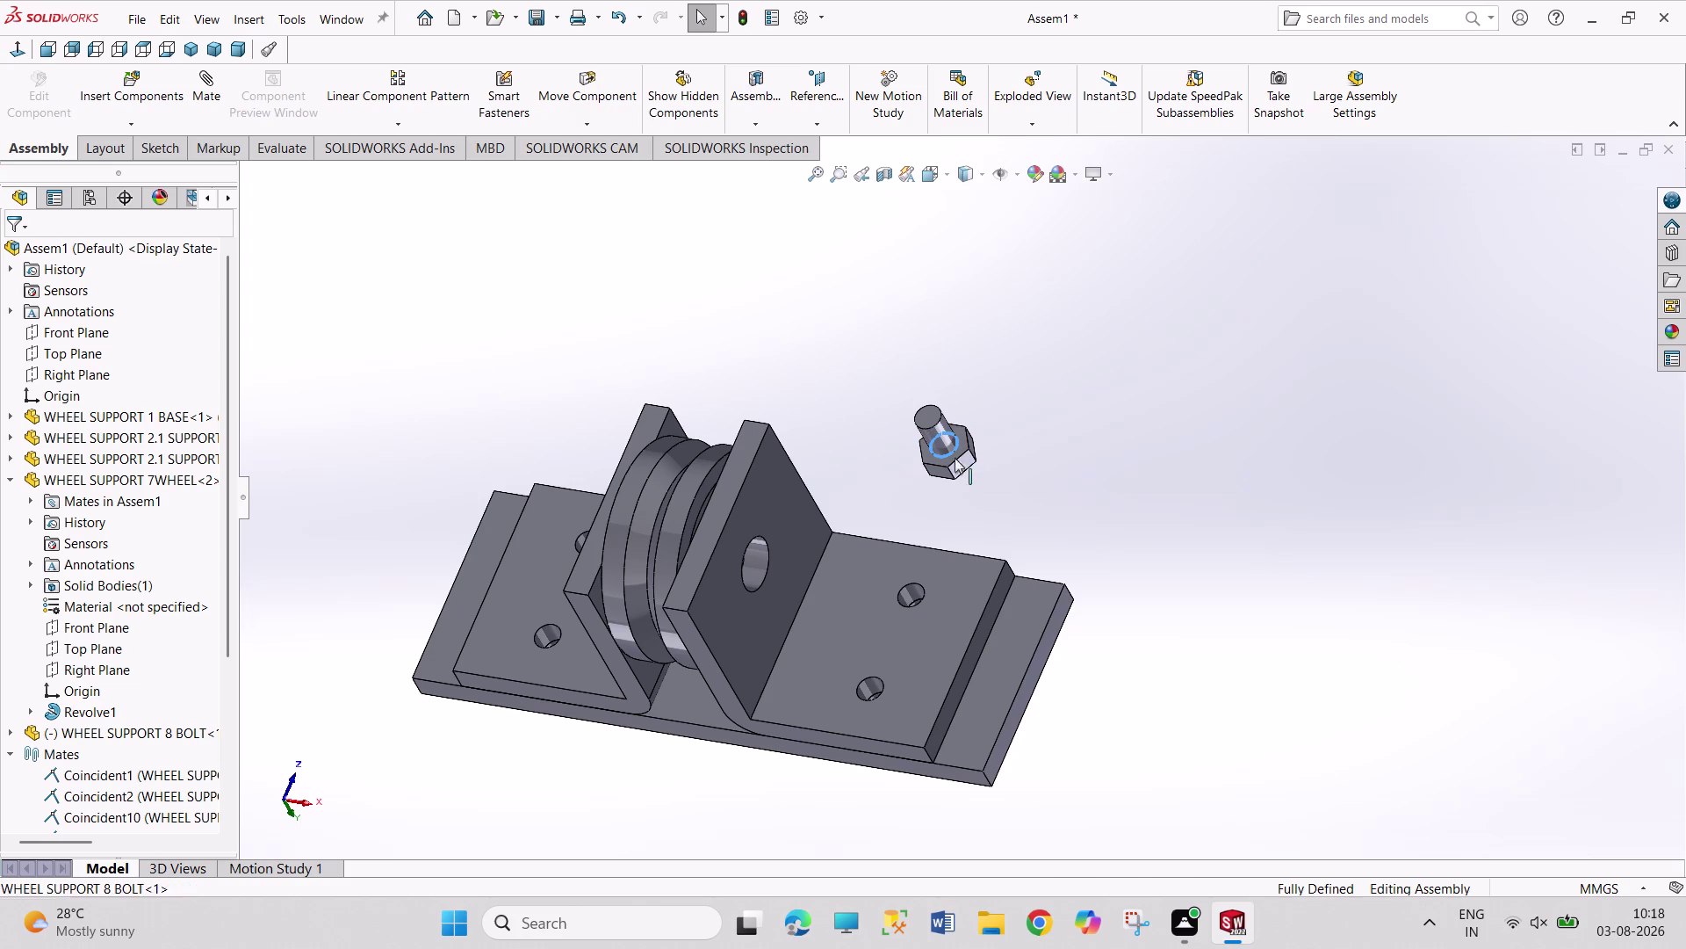
click(884, 684)
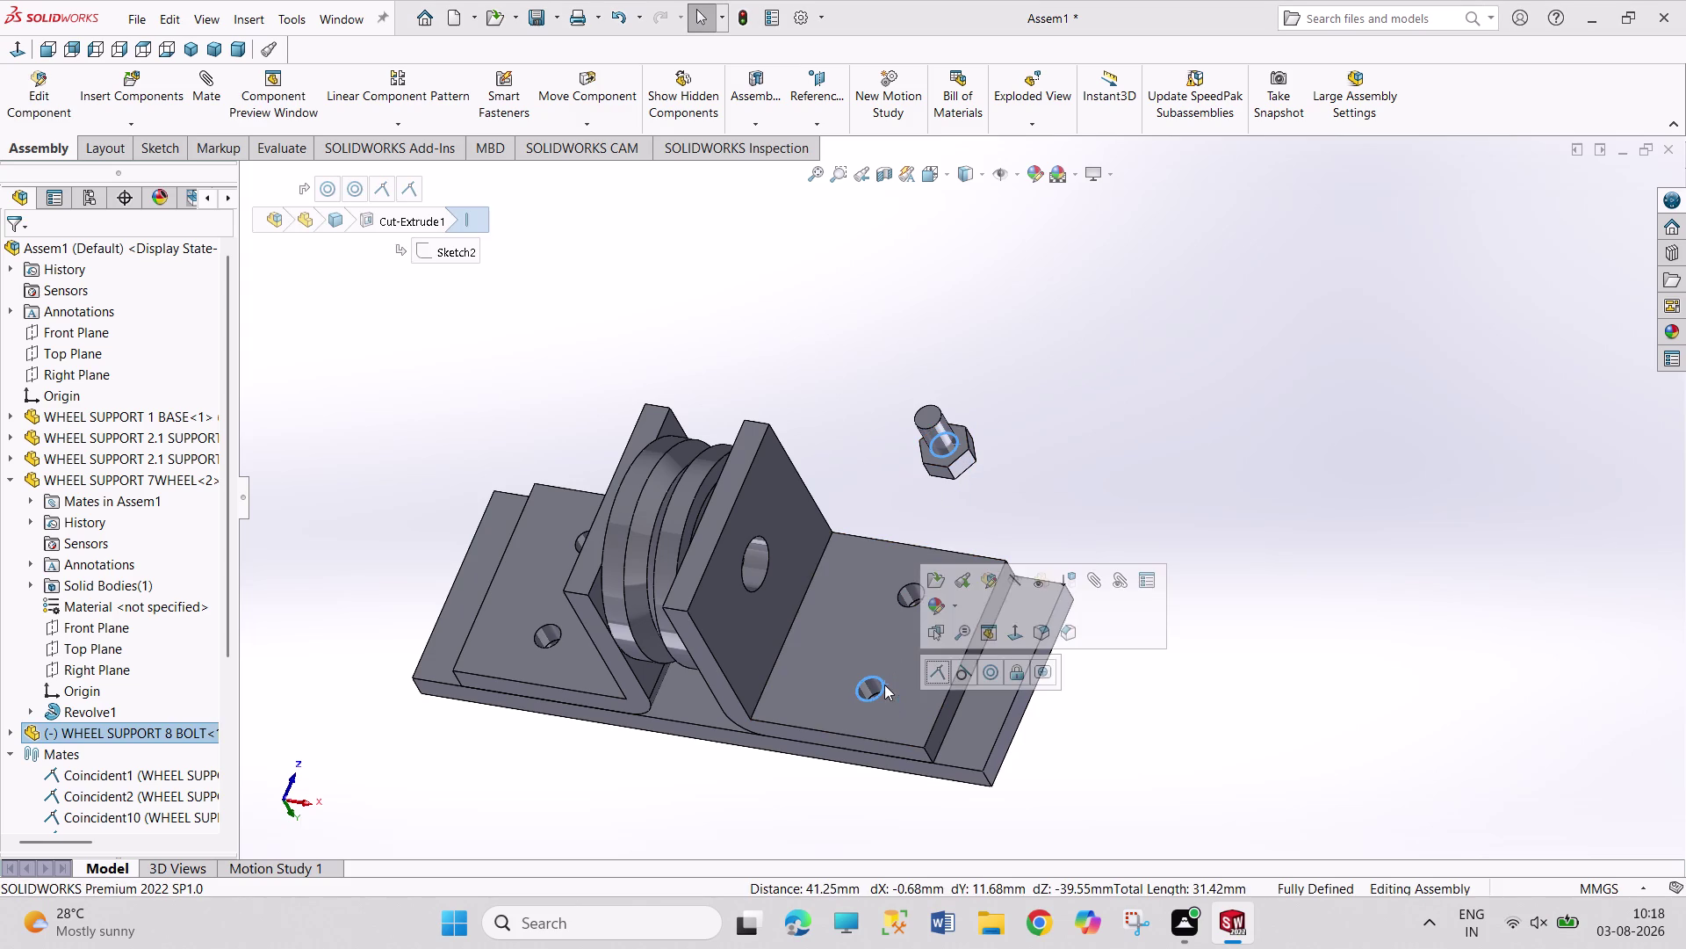
click(994, 674)
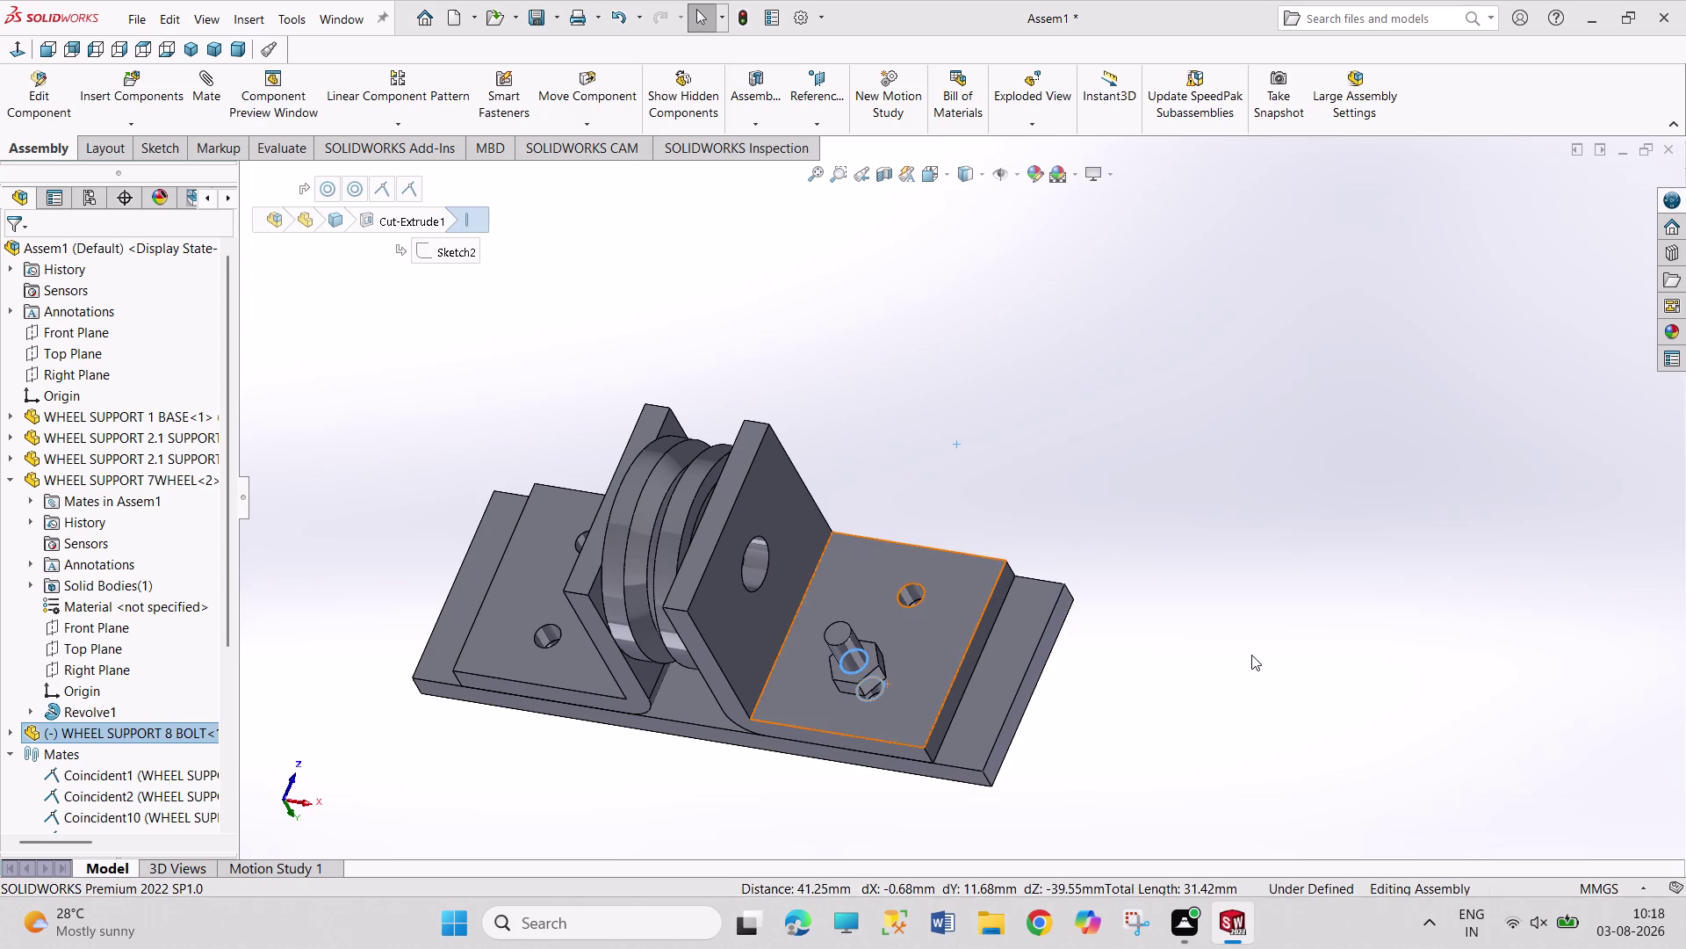
click(1251, 654)
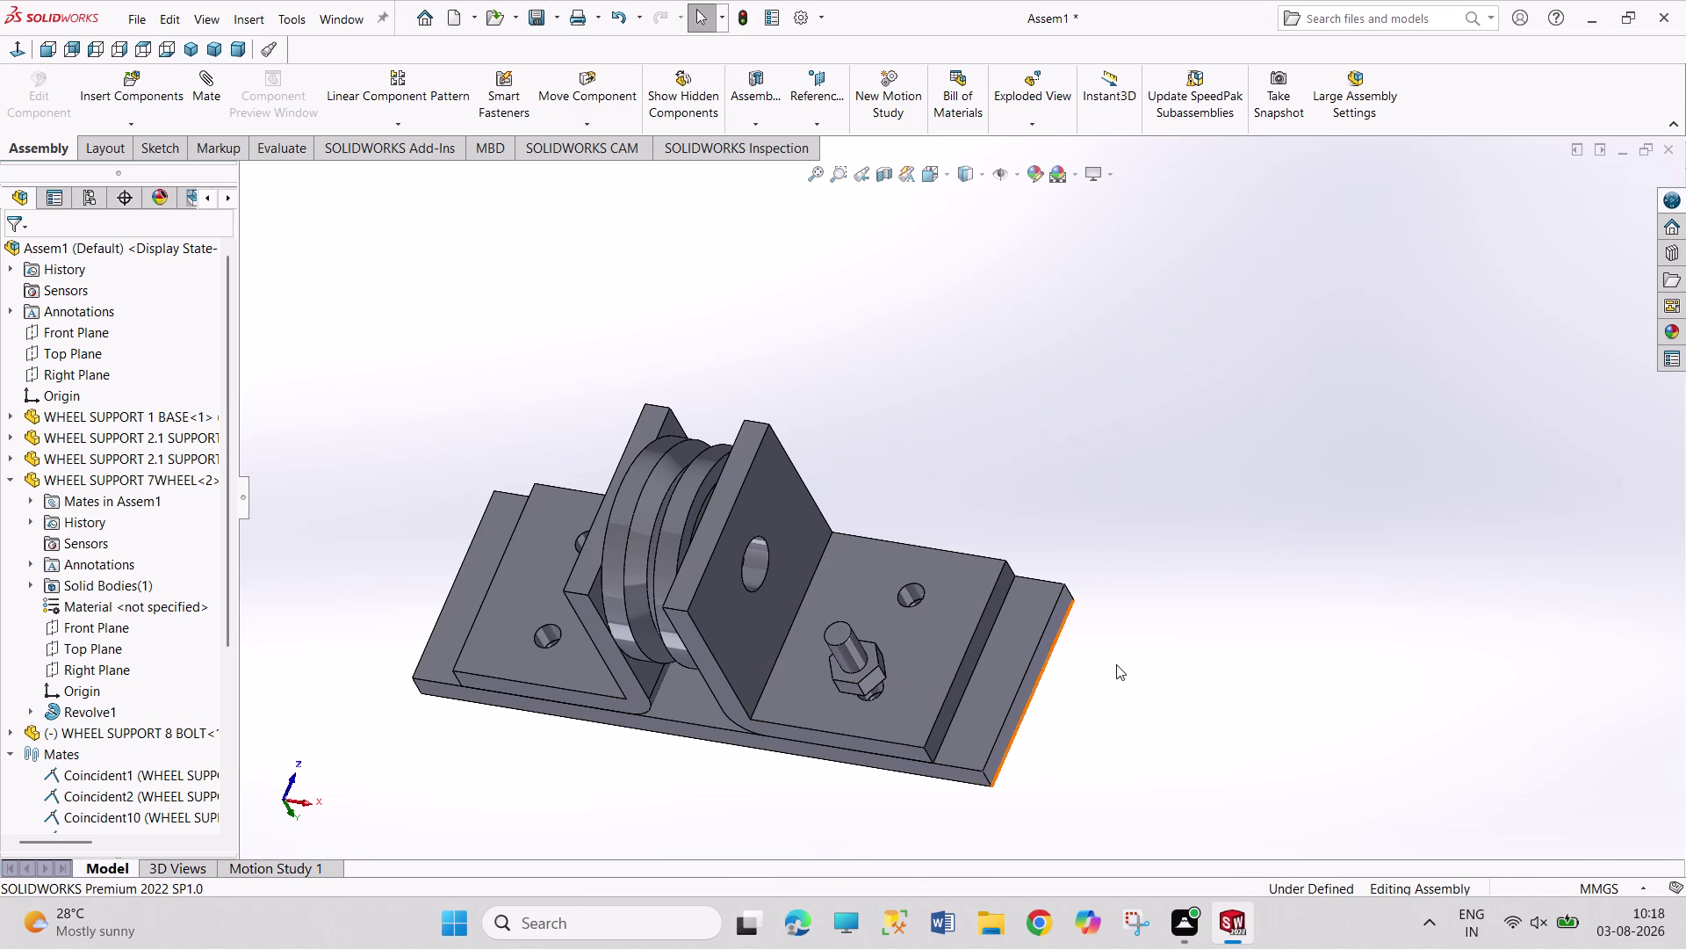
key(ctrl+z)
click(1190, 664)
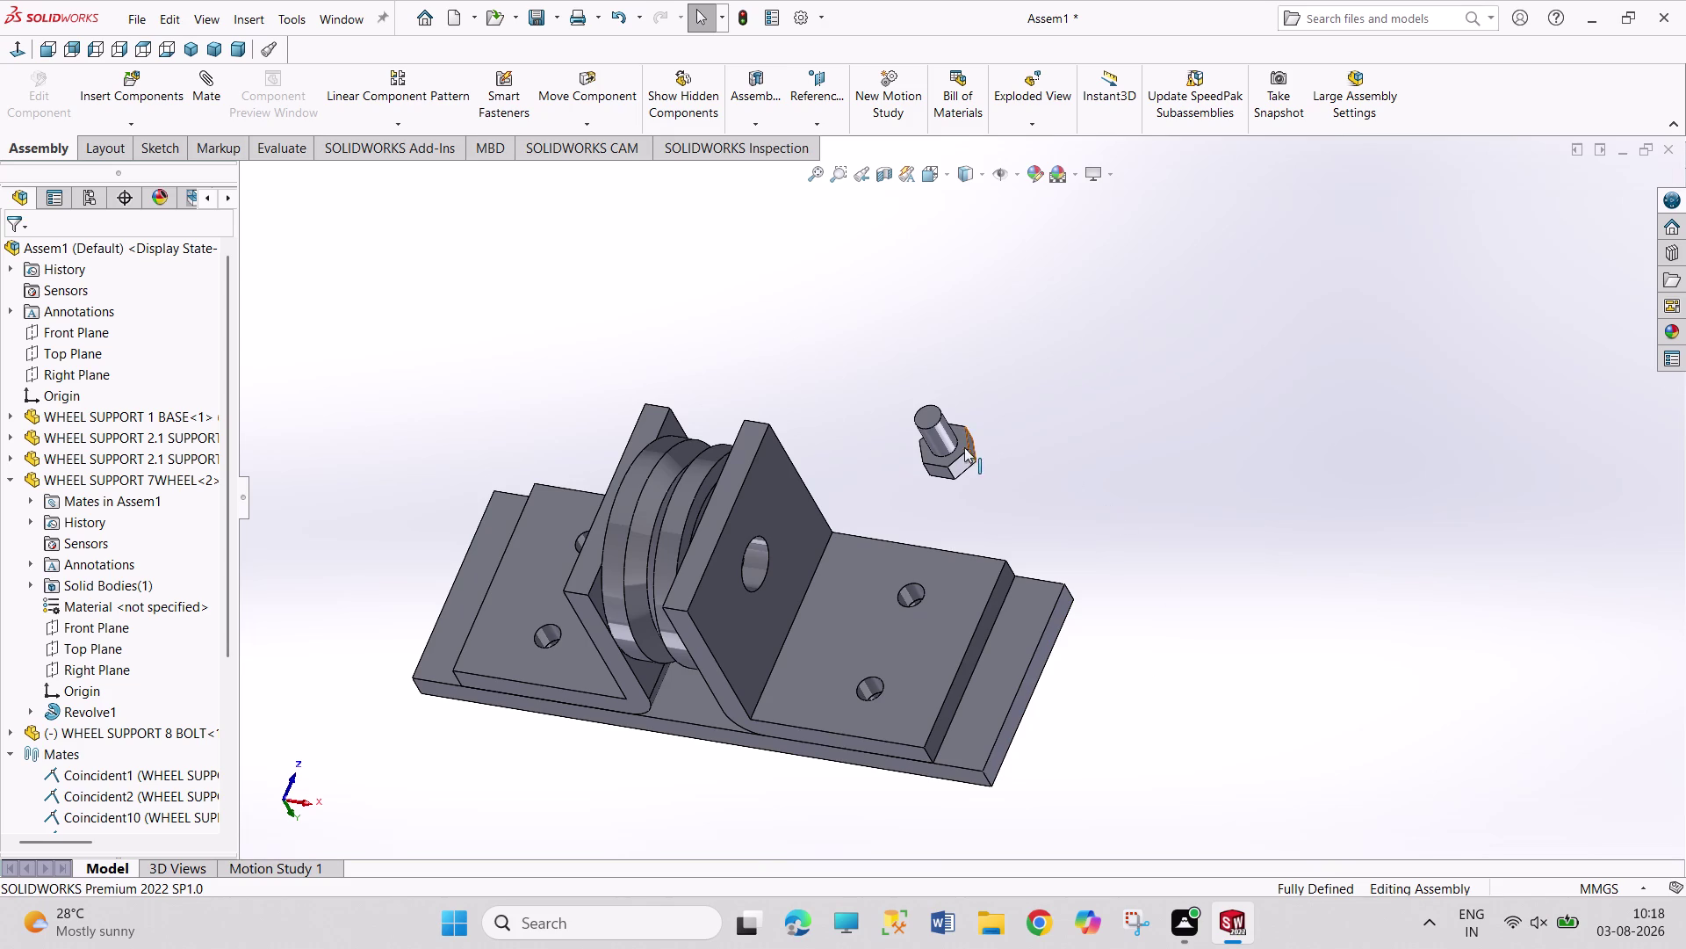
click(962, 447)
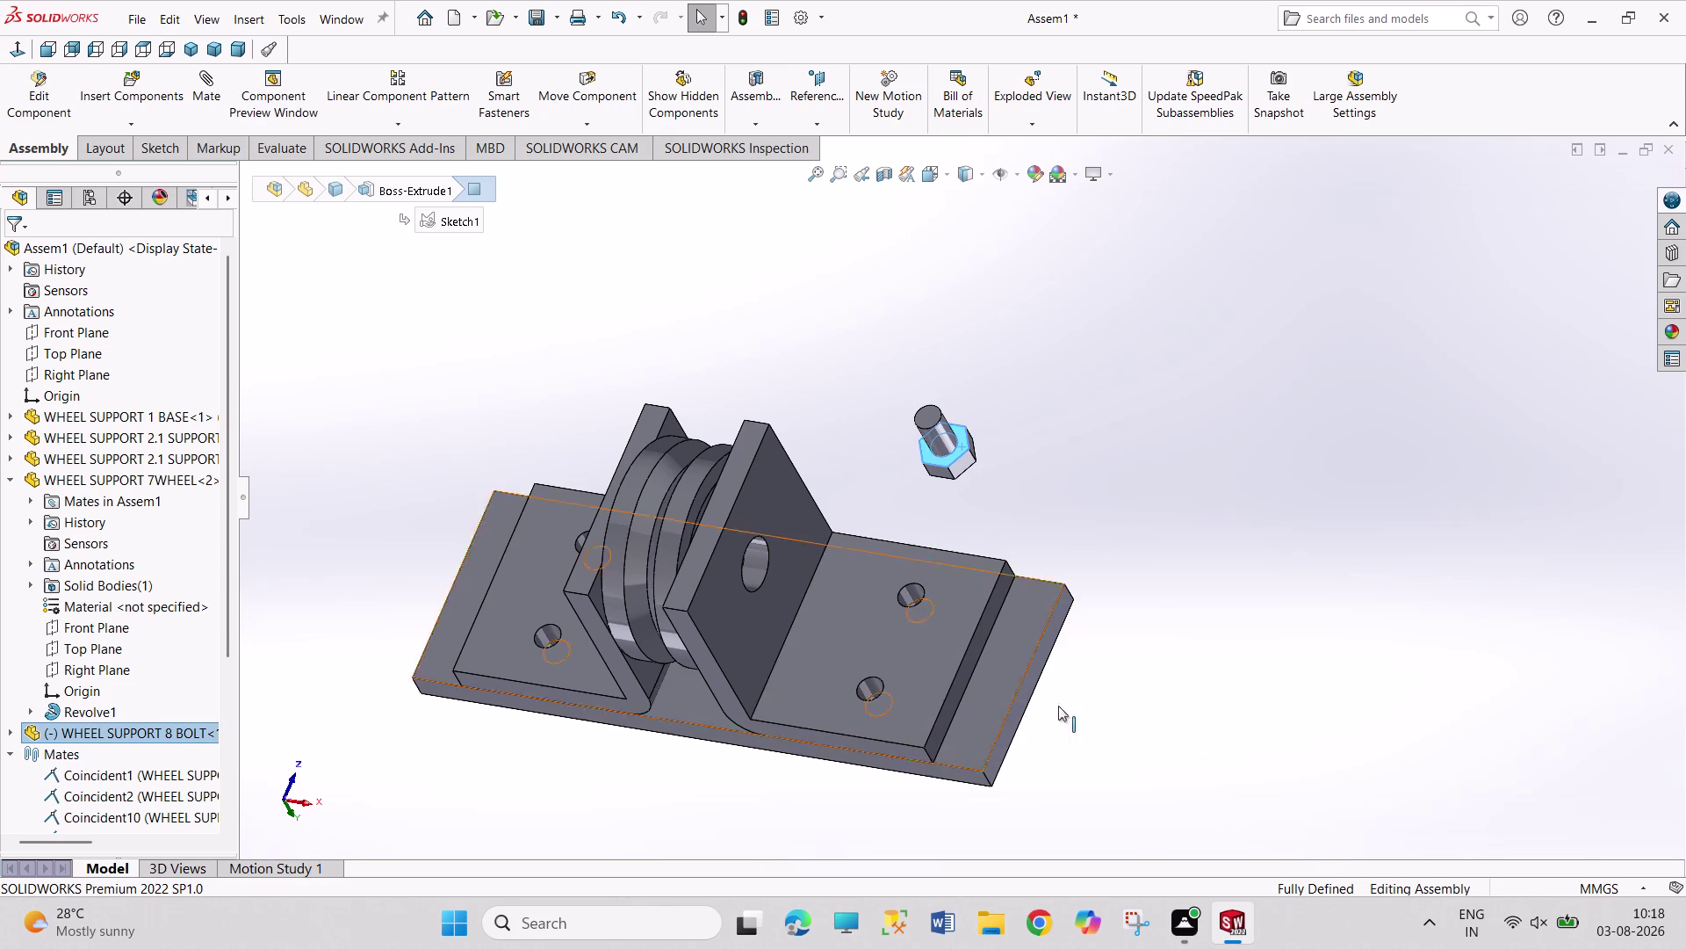
click(1168, 706)
click(141, 737)
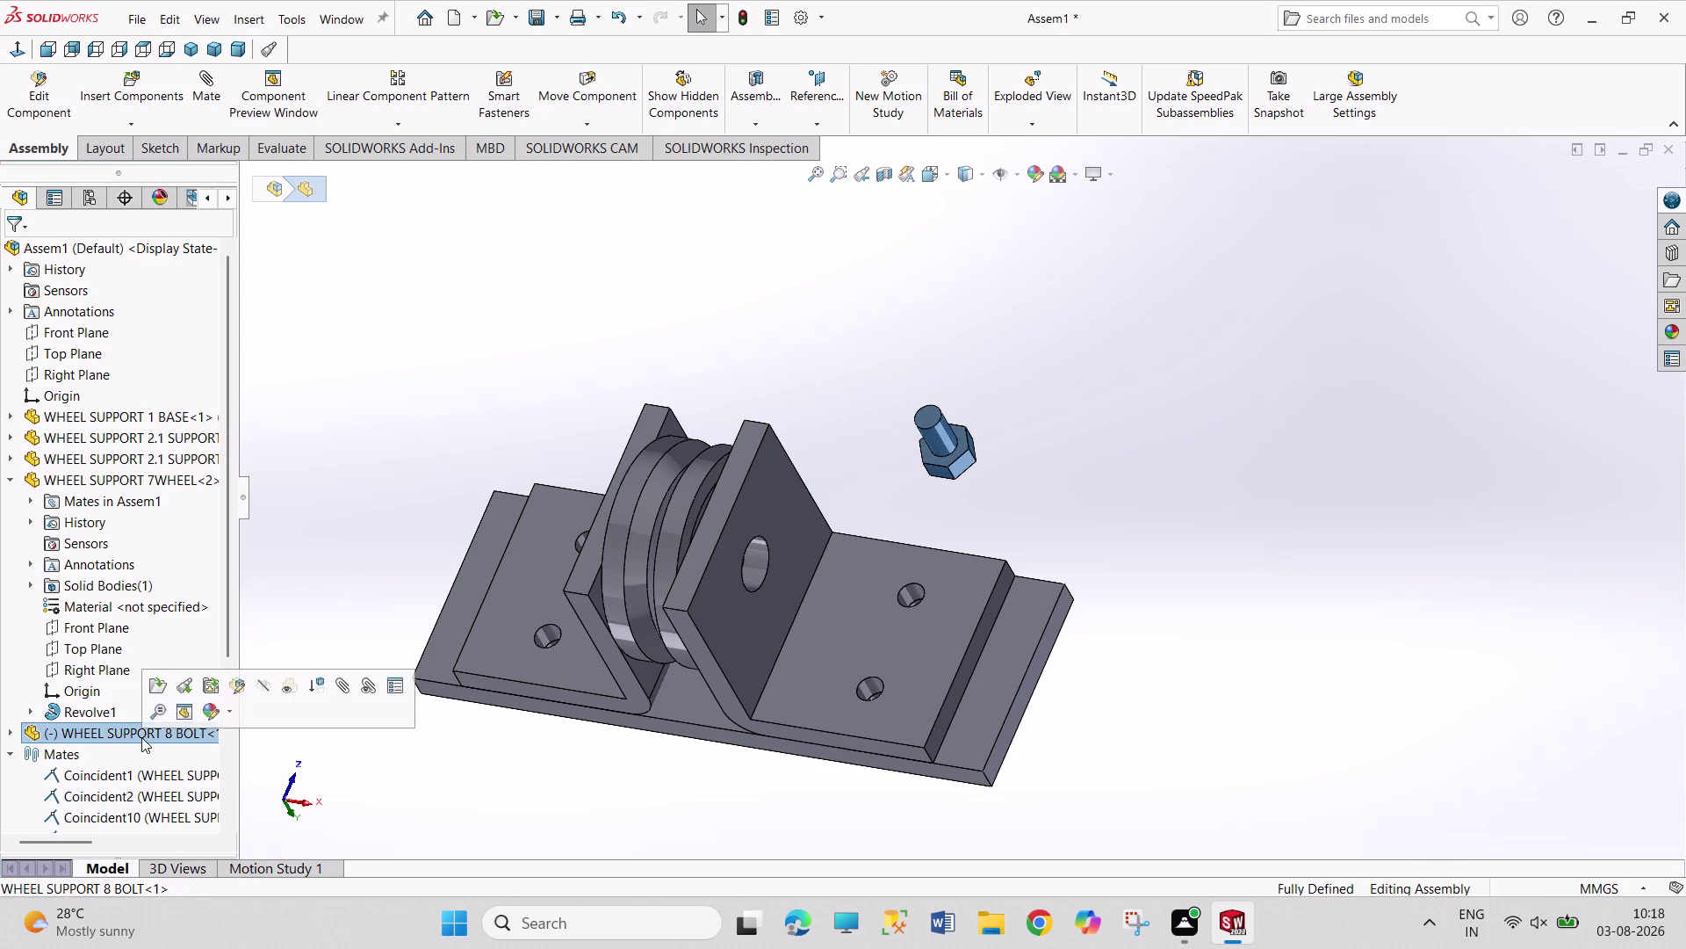
drag(945, 409, 930, 506)
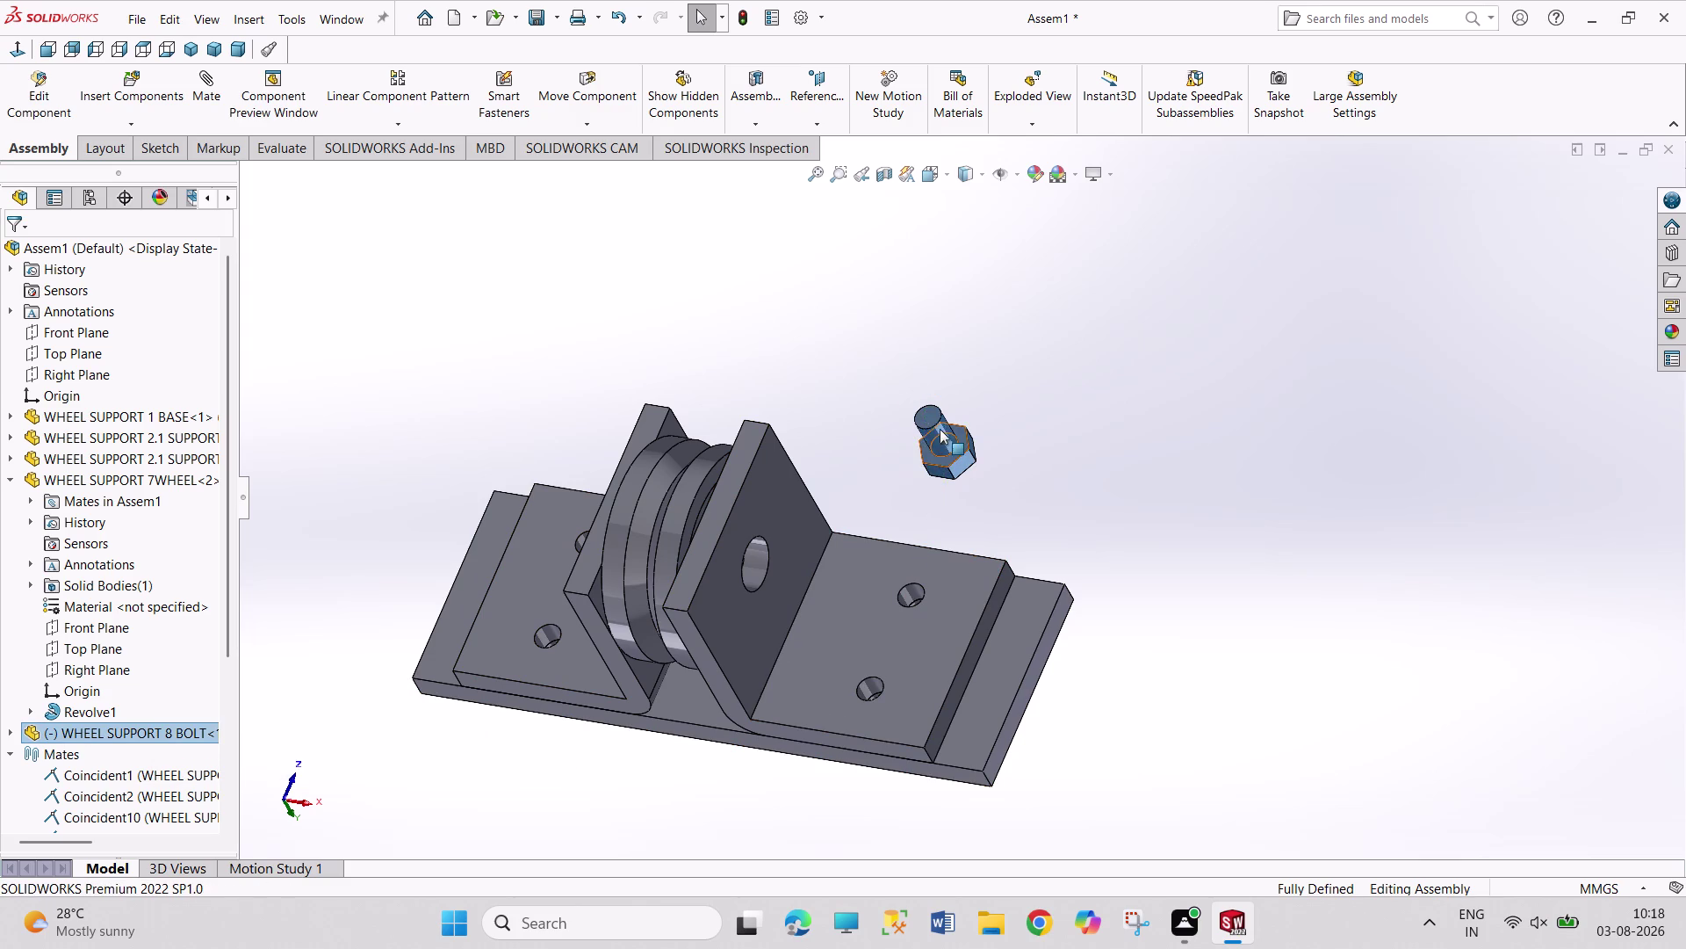
drag(940, 428, 828, 519)
click(1207, 522)
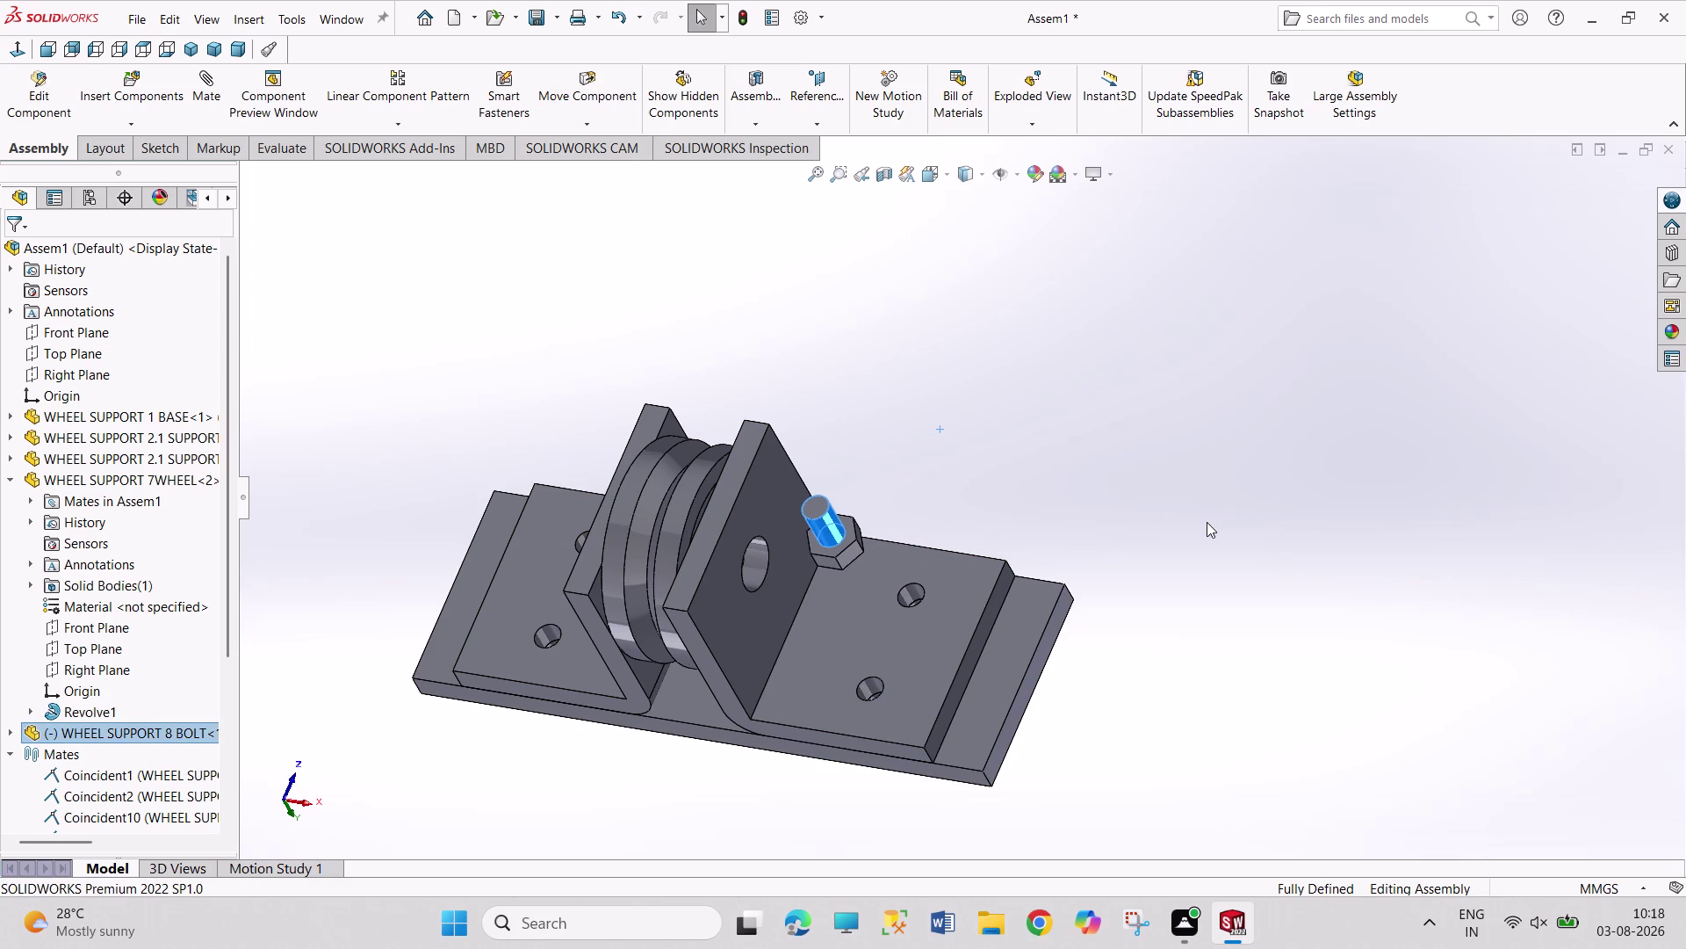
scroll(down, 3)
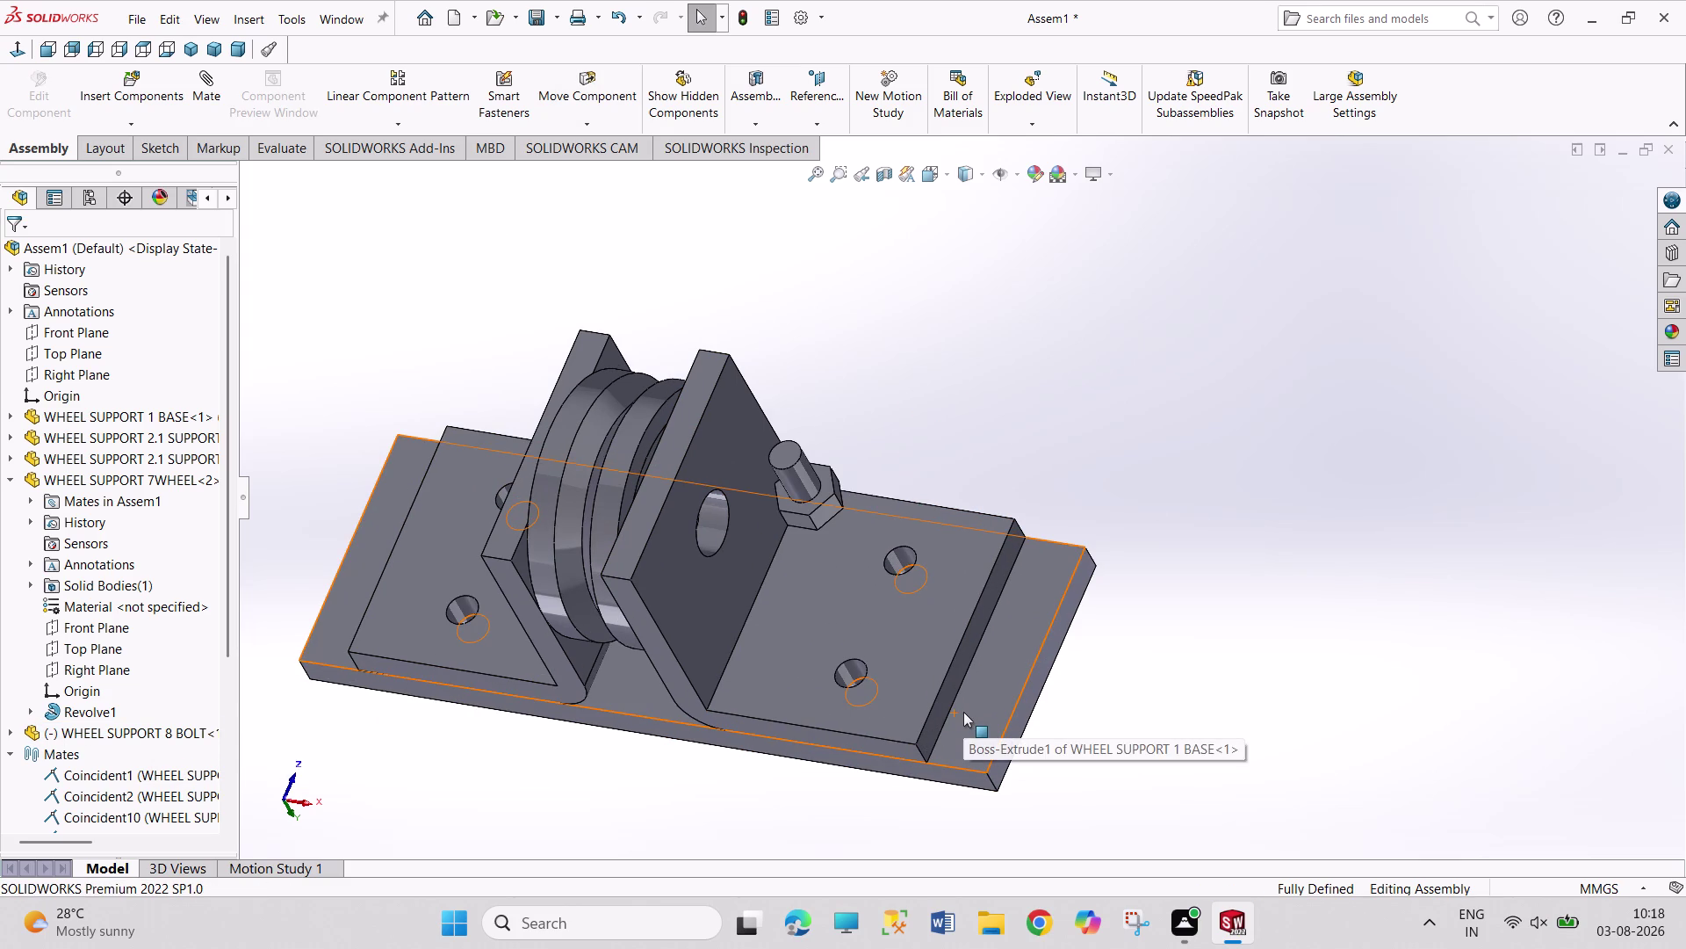
scroll(down, 3)
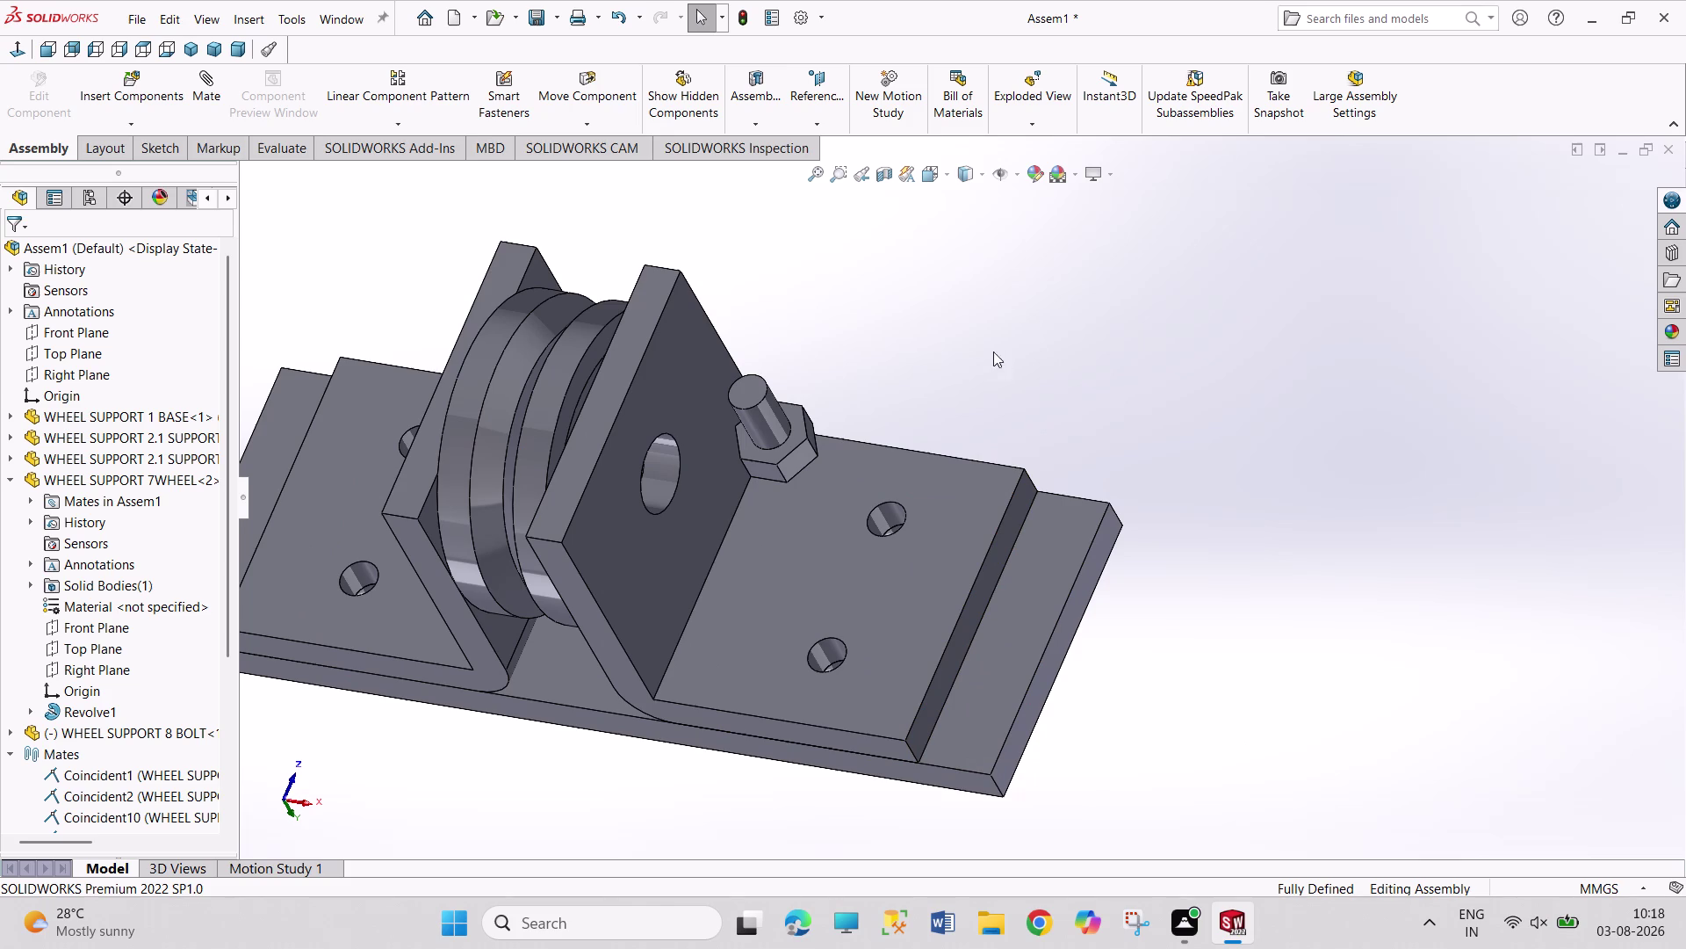
click(790, 434)
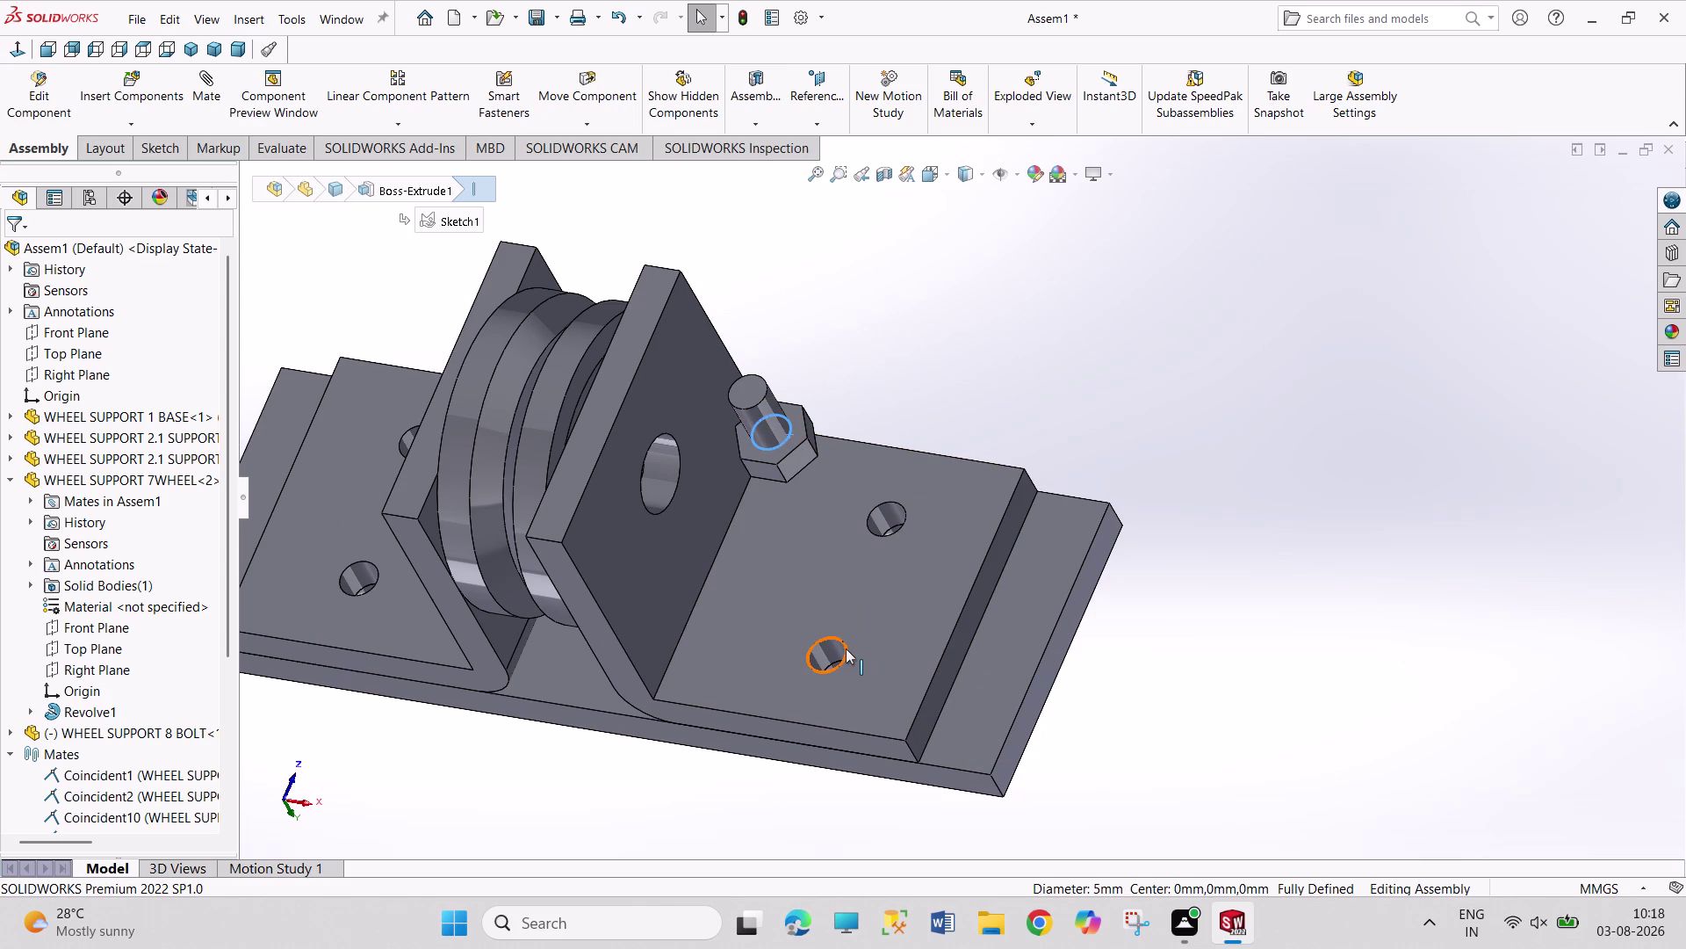
click(846, 649)
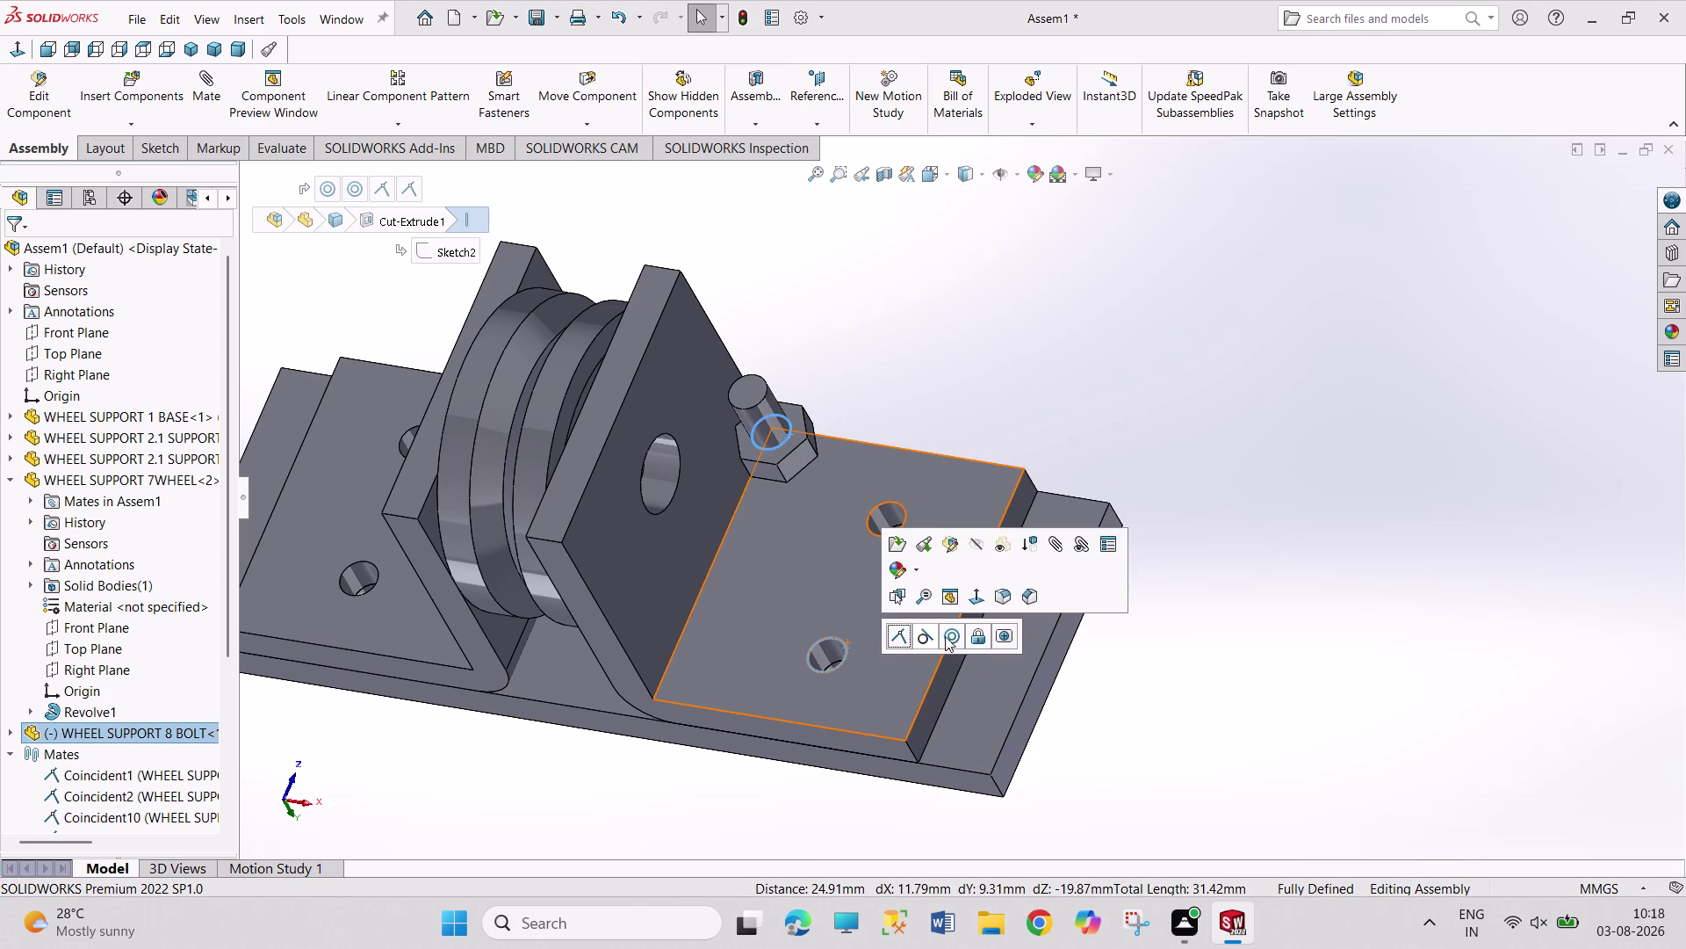
click(1146, 639)
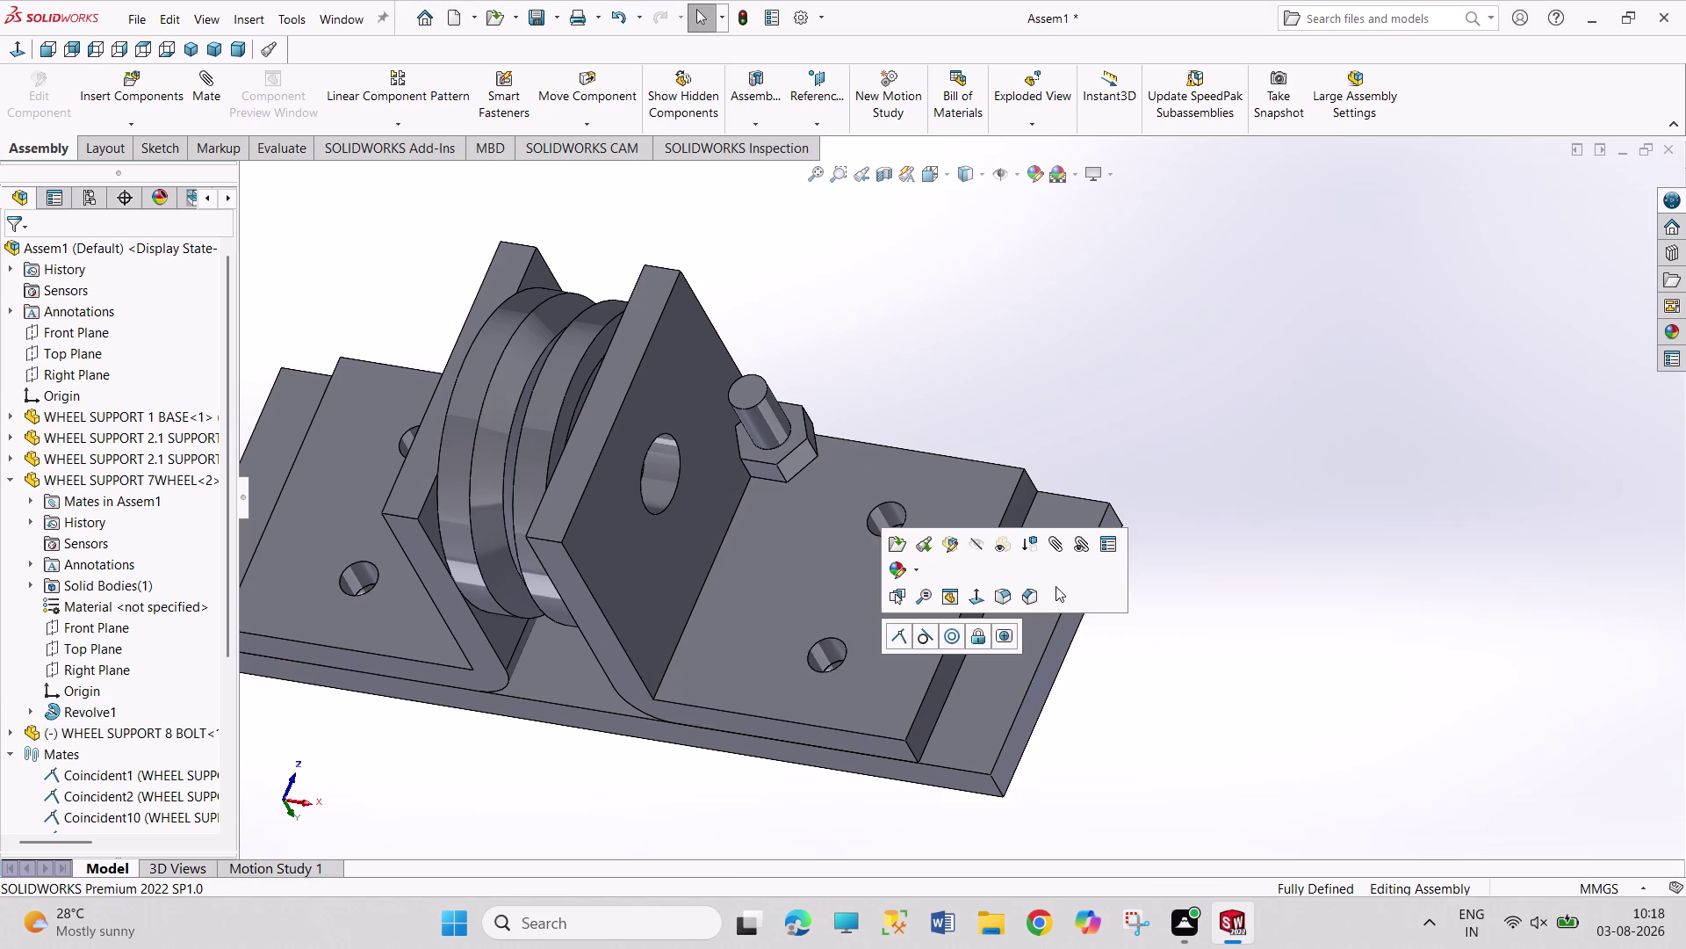
click(1129, 320)
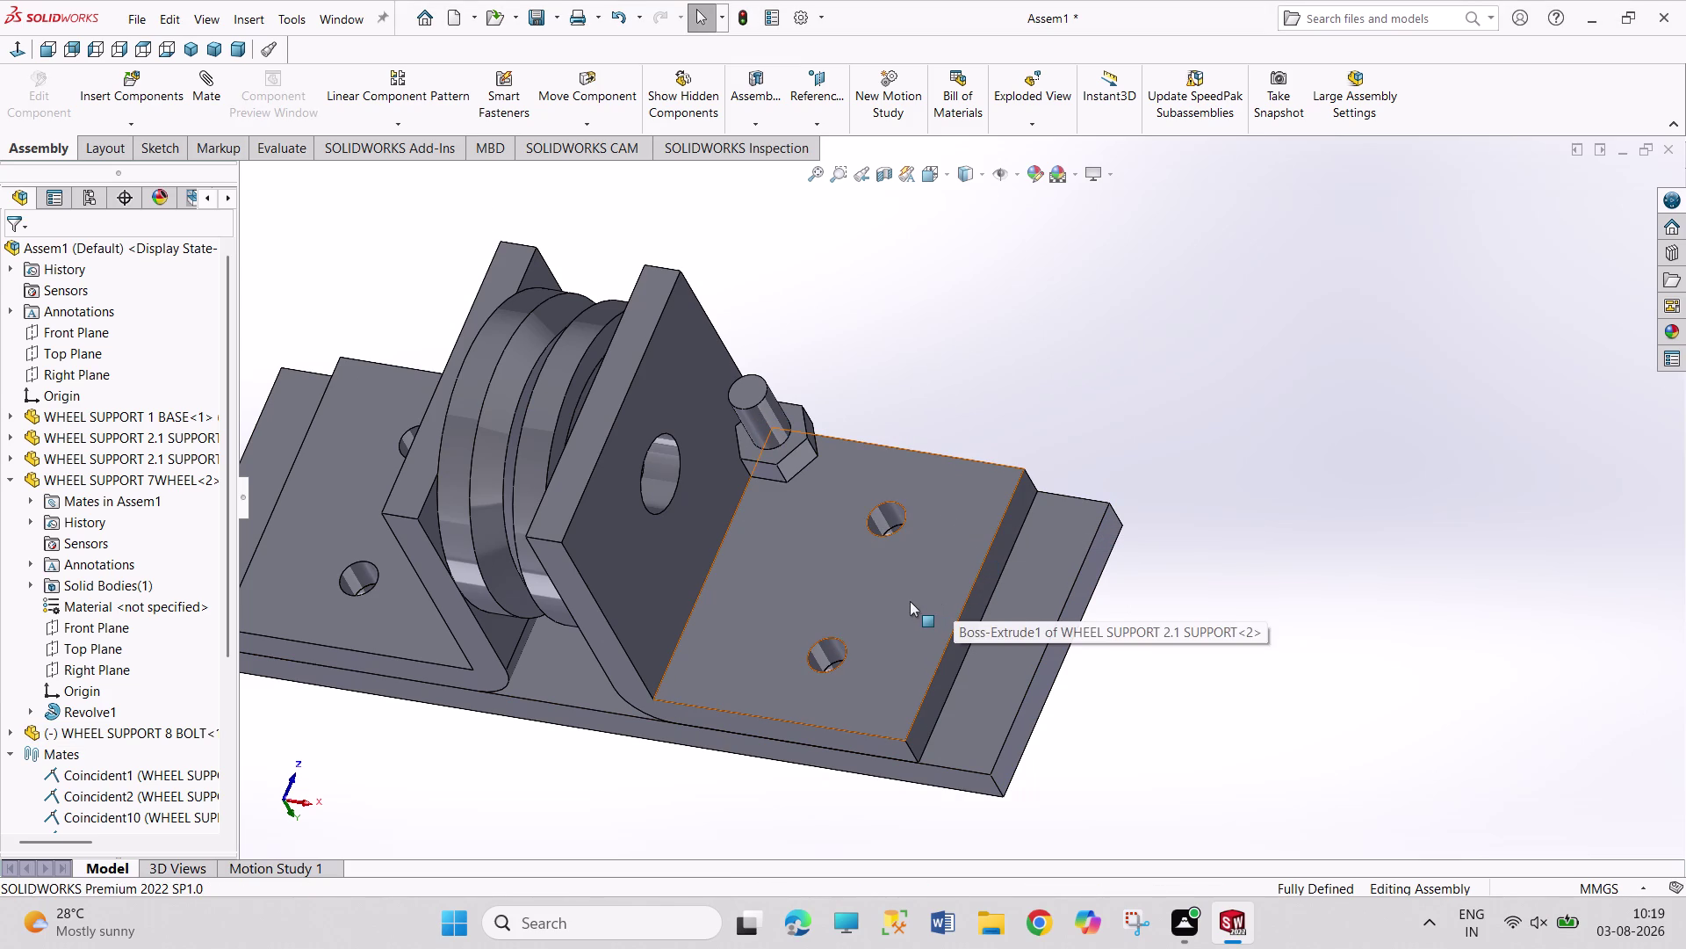
drag(910, 601, 881, 408)
click(1133, 324)
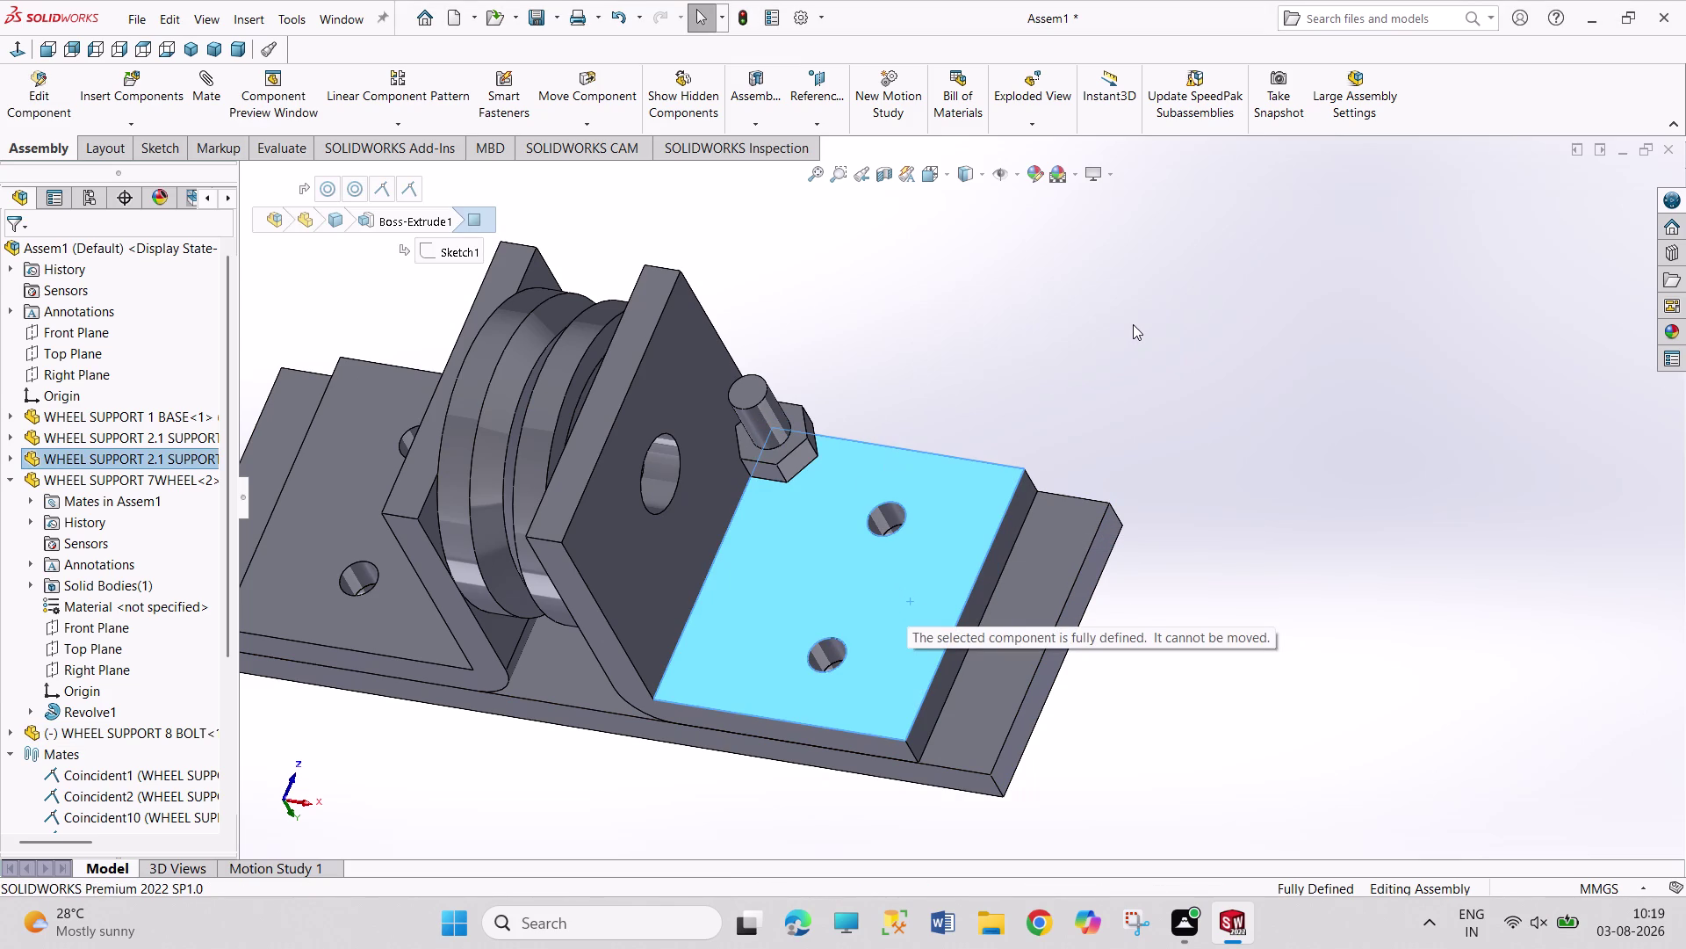
click(1210, 421)
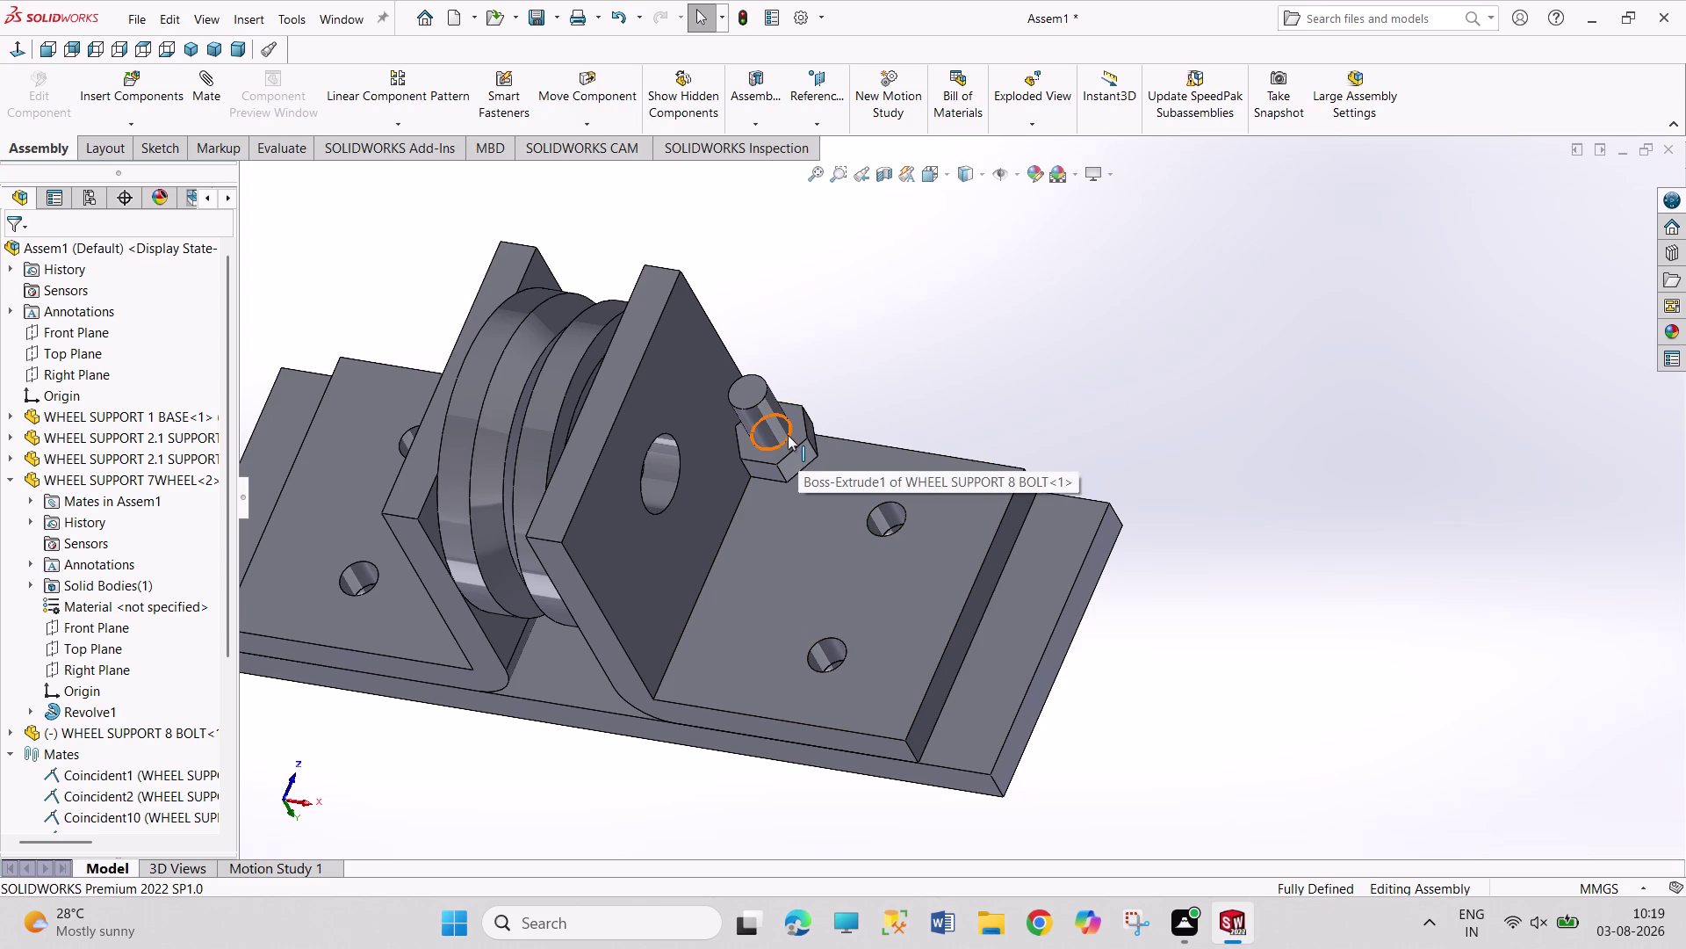
drag(754, 392, 754, 442)
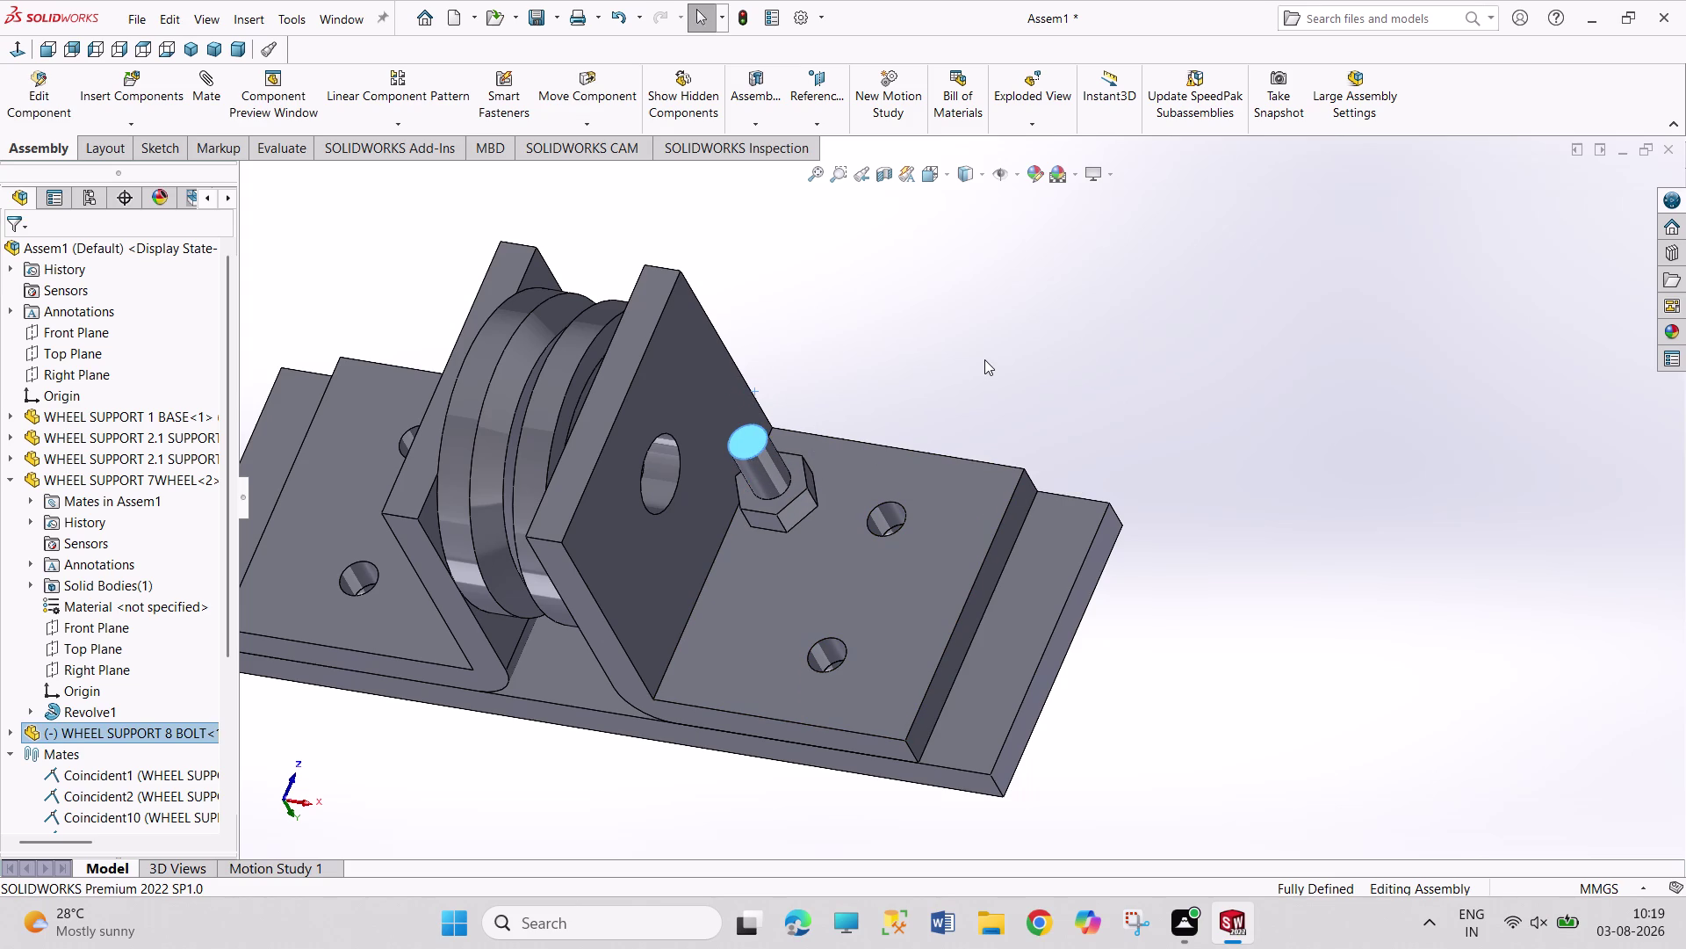
click(985, 359)
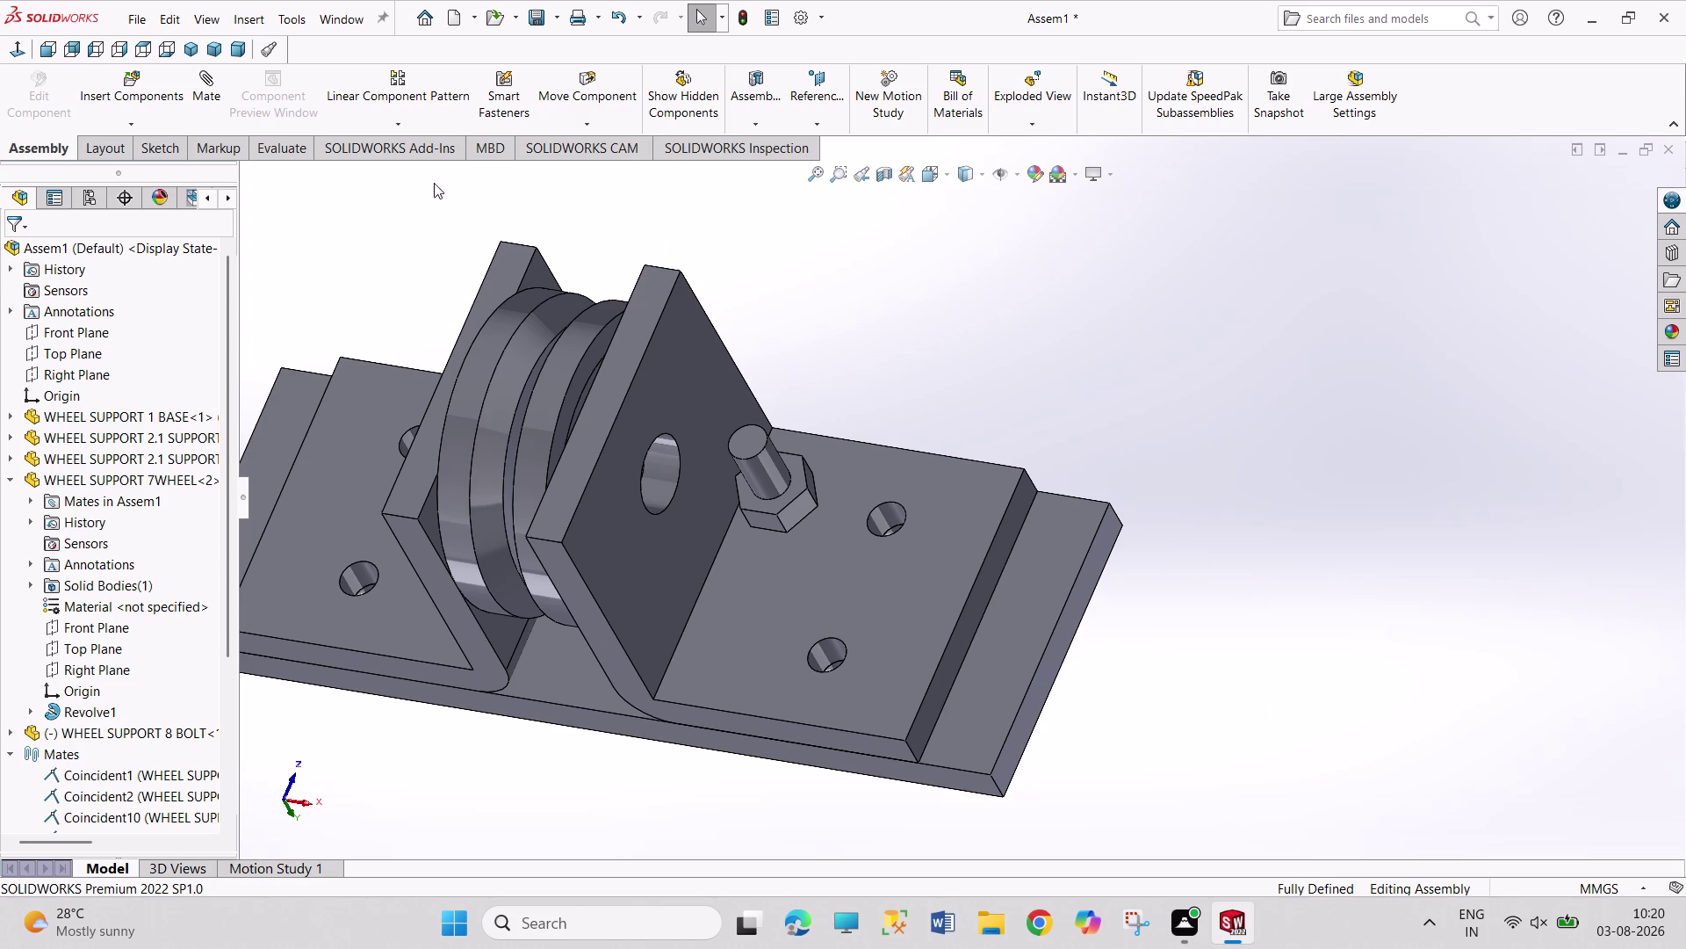
click(330, 27)
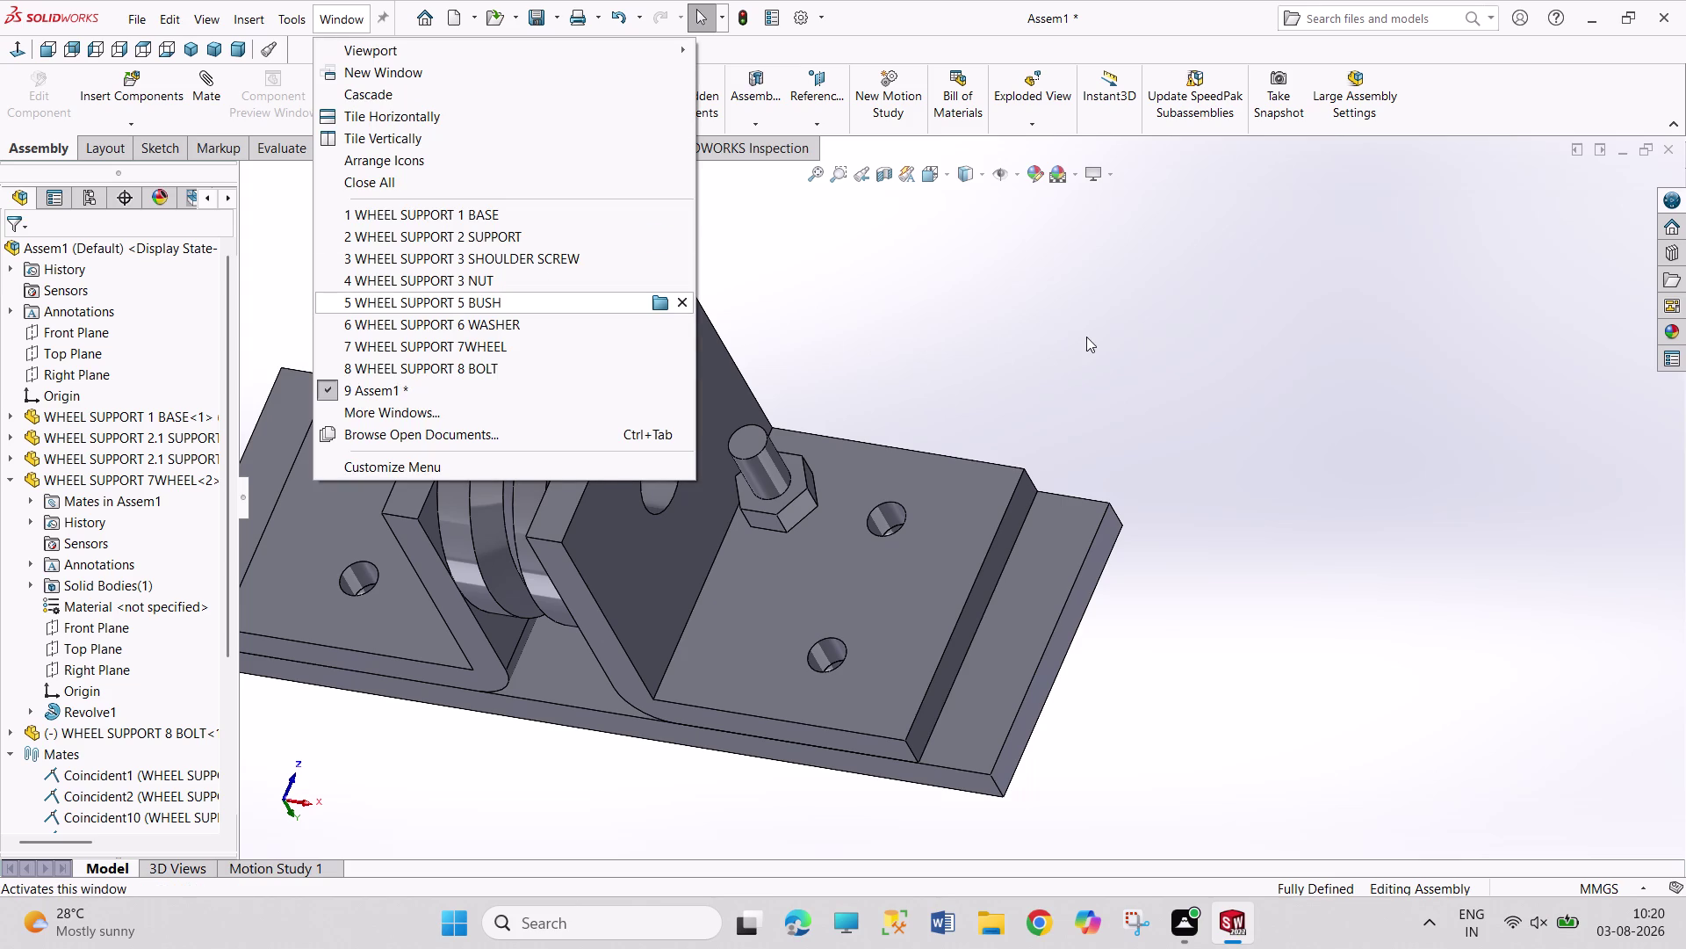
click(1087, 336)
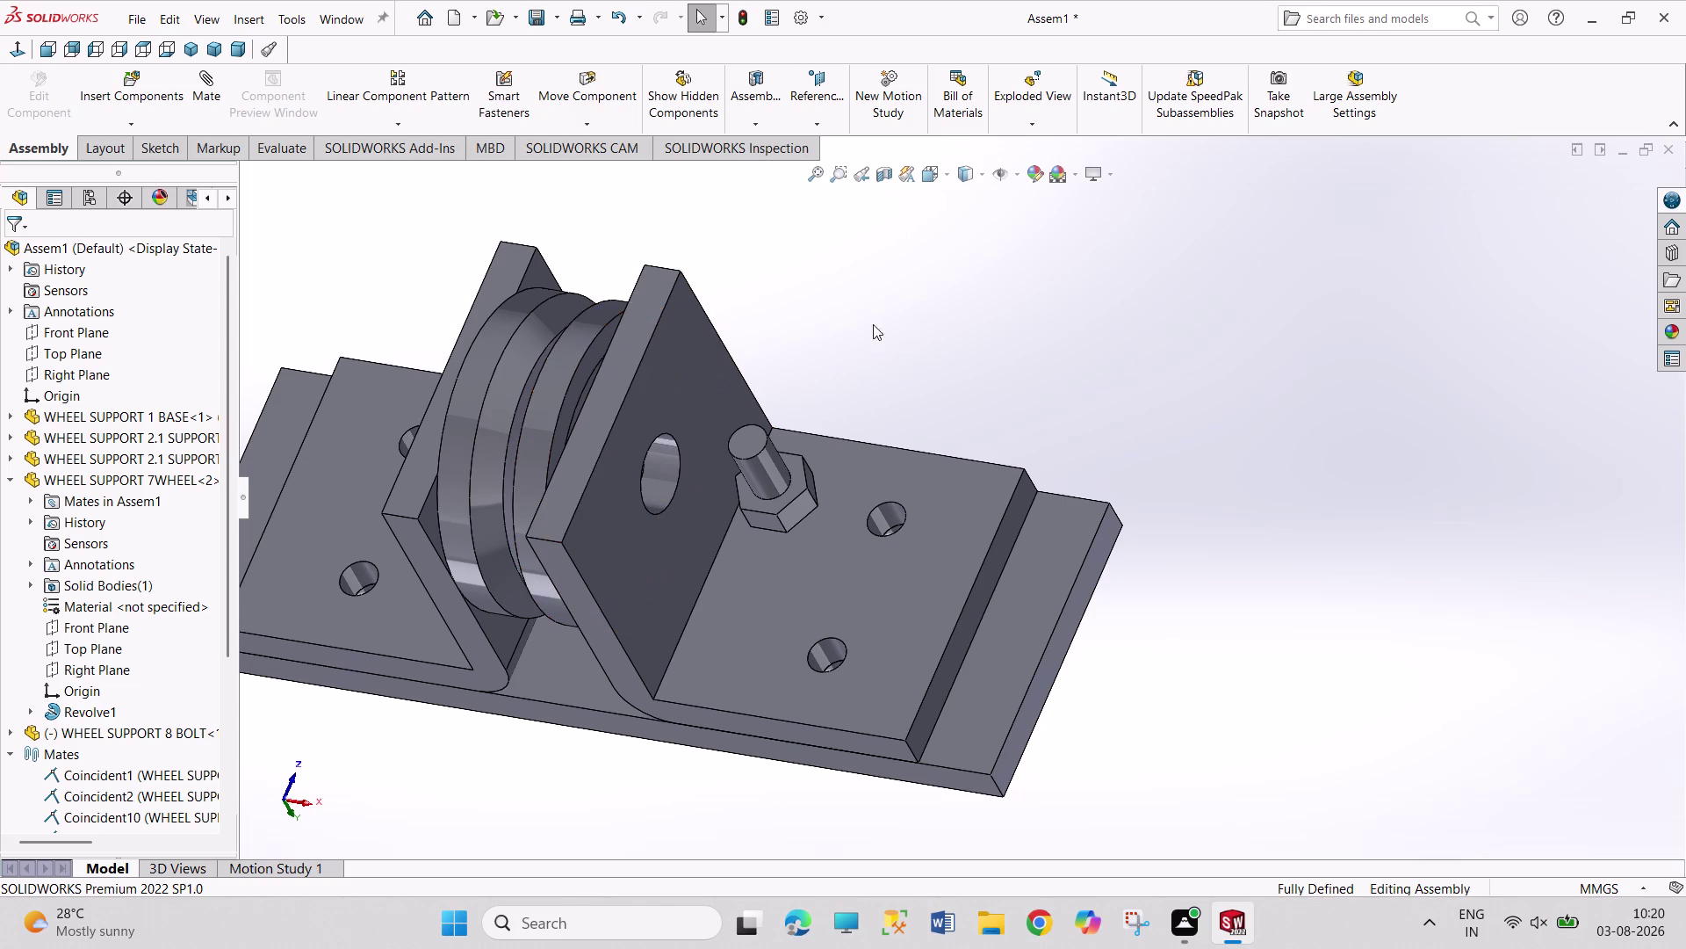
right_click(108, 734)
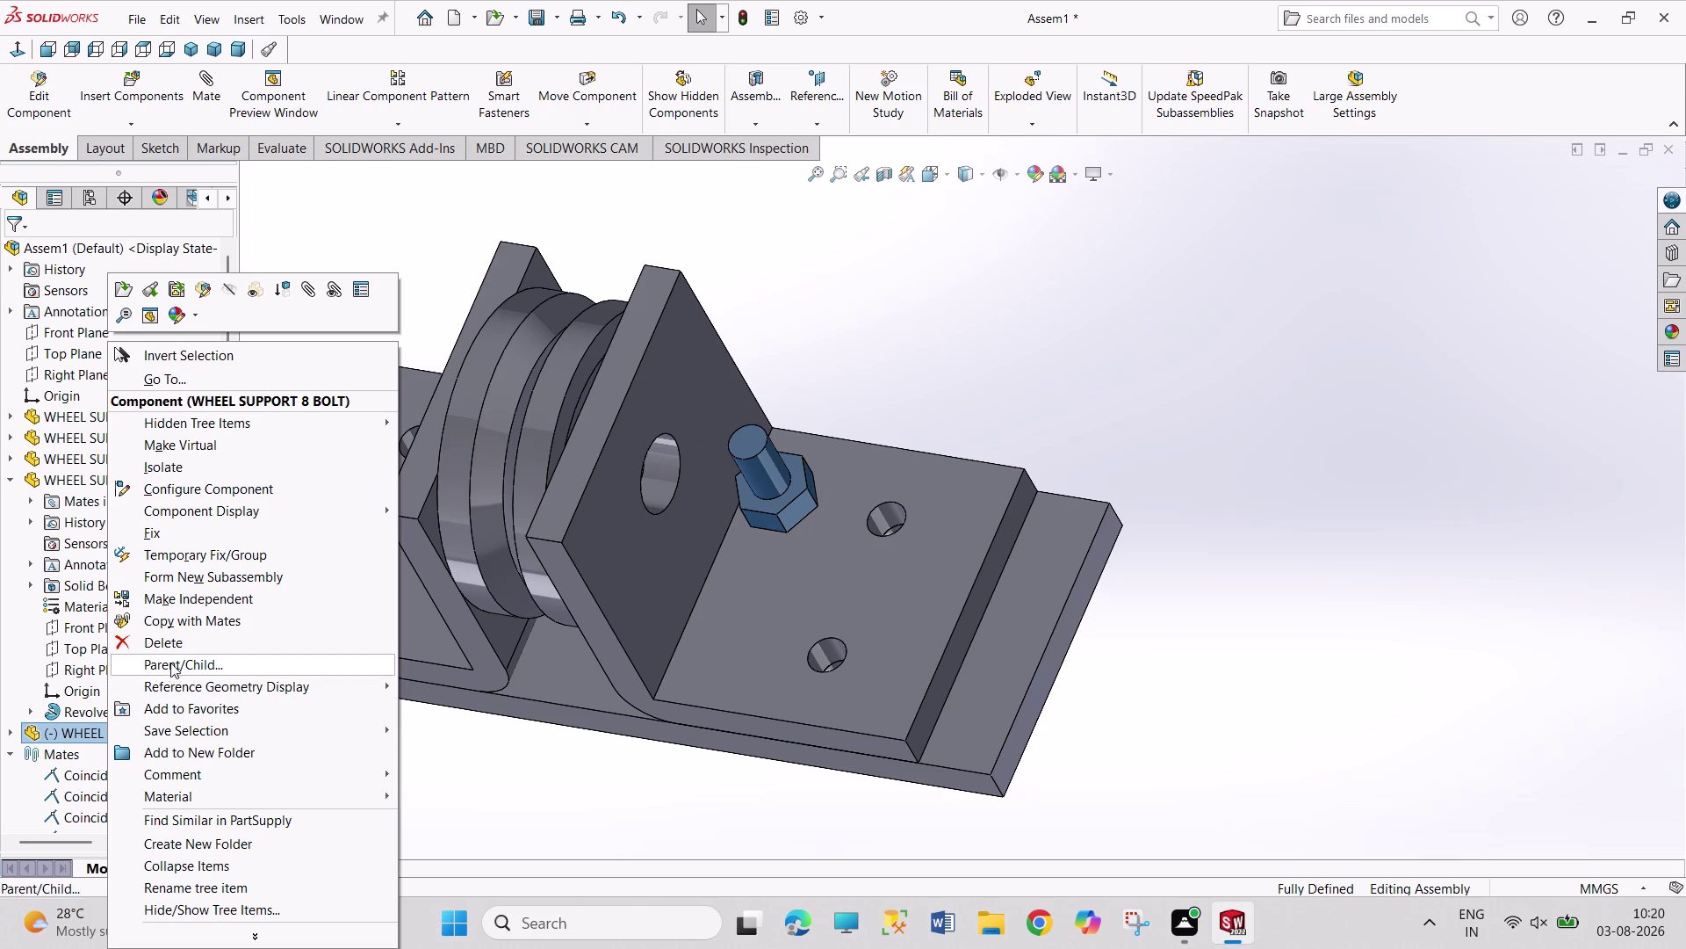
Toggle the bolt between Fix and Float in the design tree.
click(212, 532)
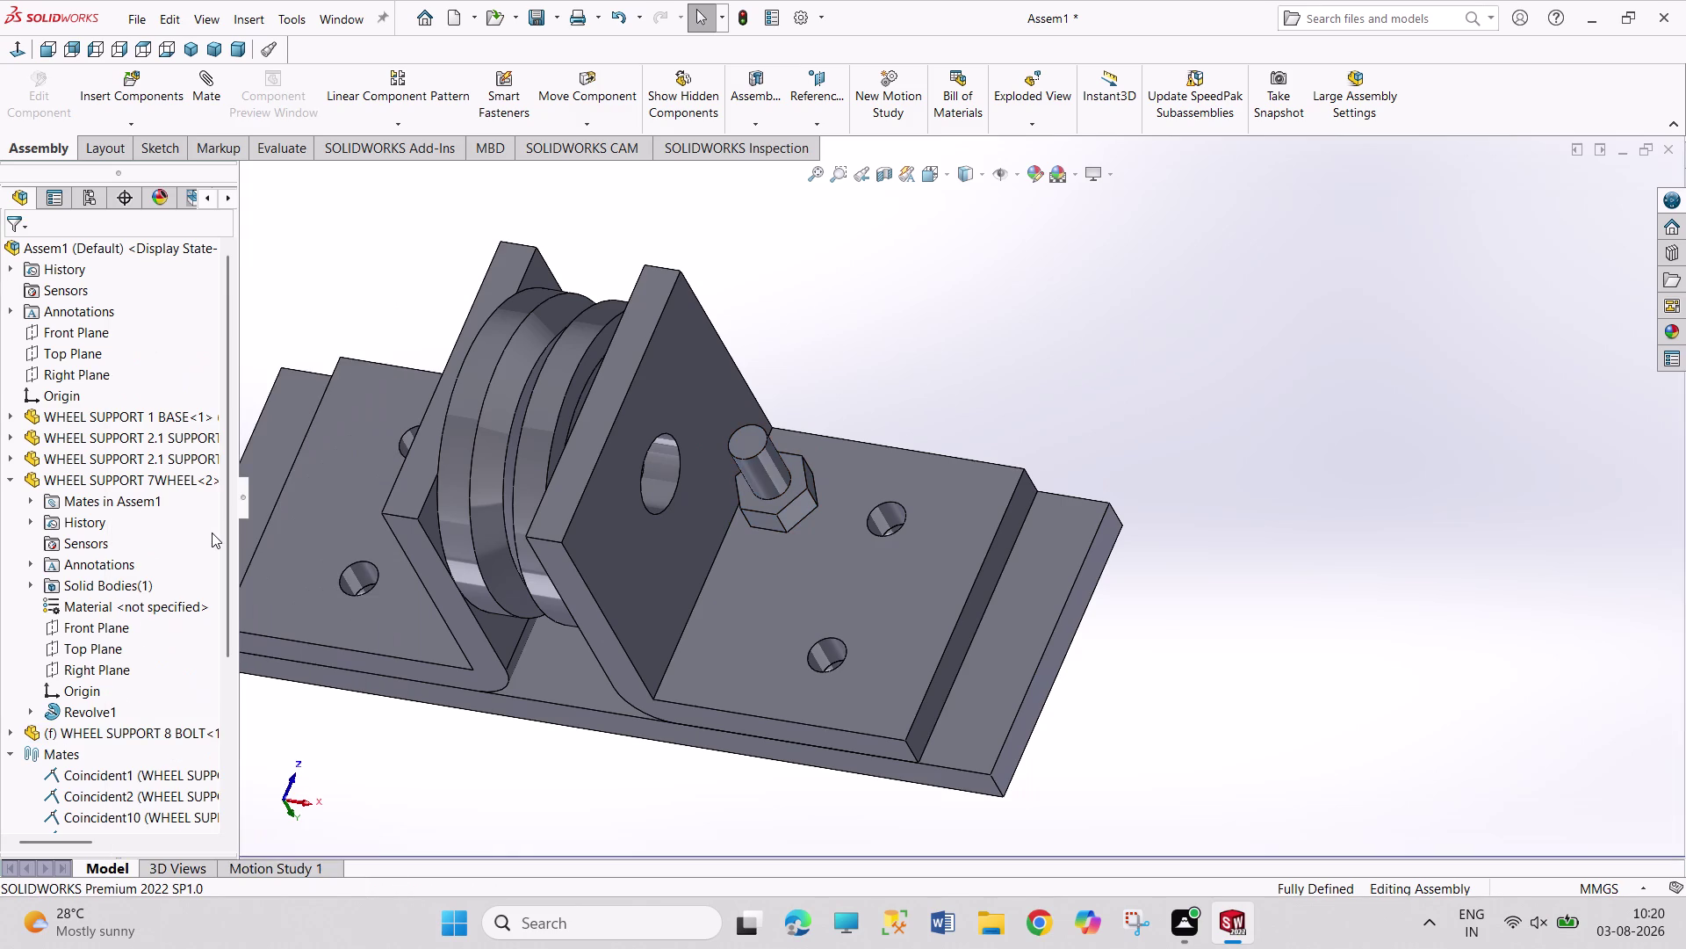
click(136, 724)
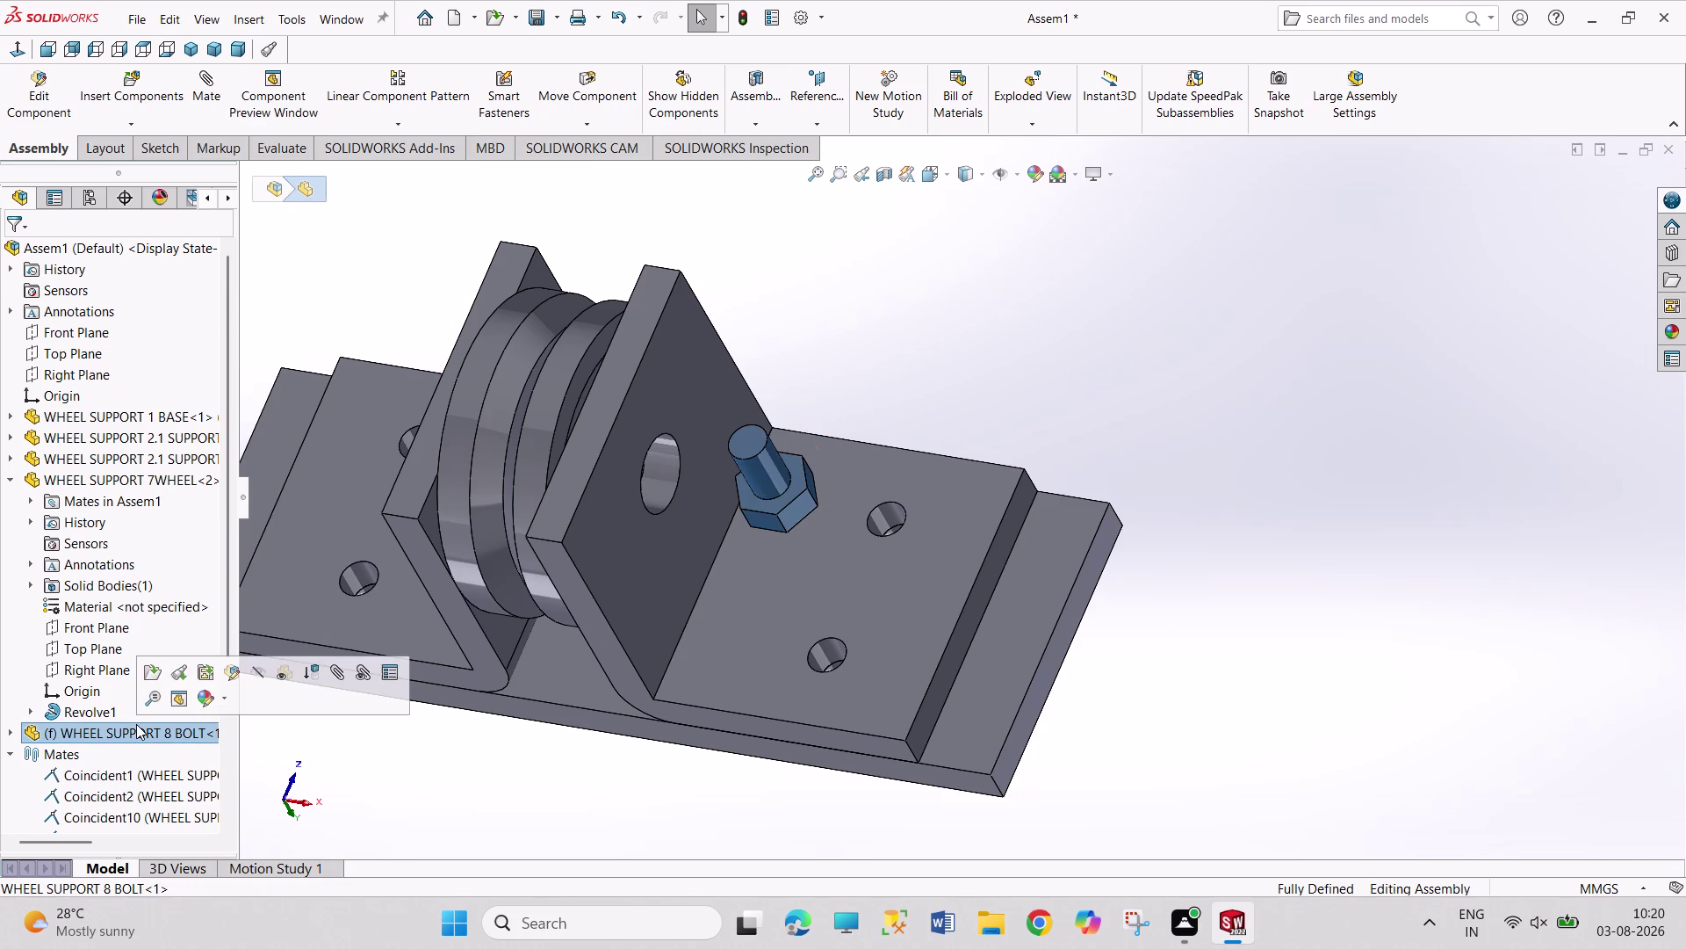
right_click(136, 724)
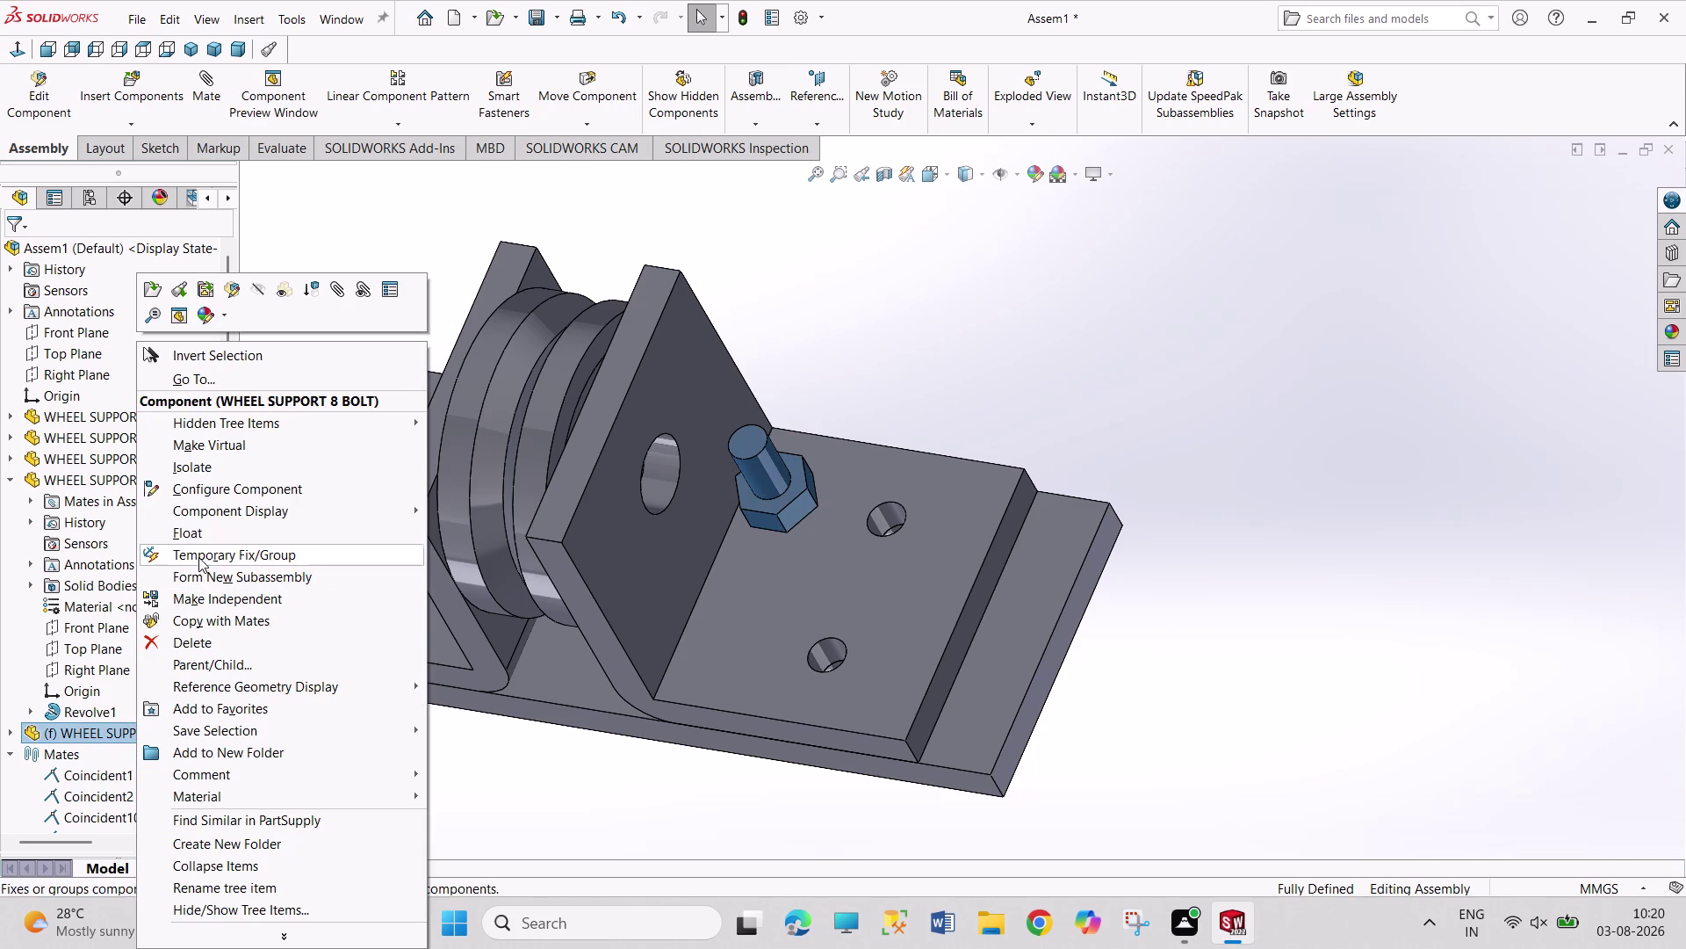
click(205, 539)
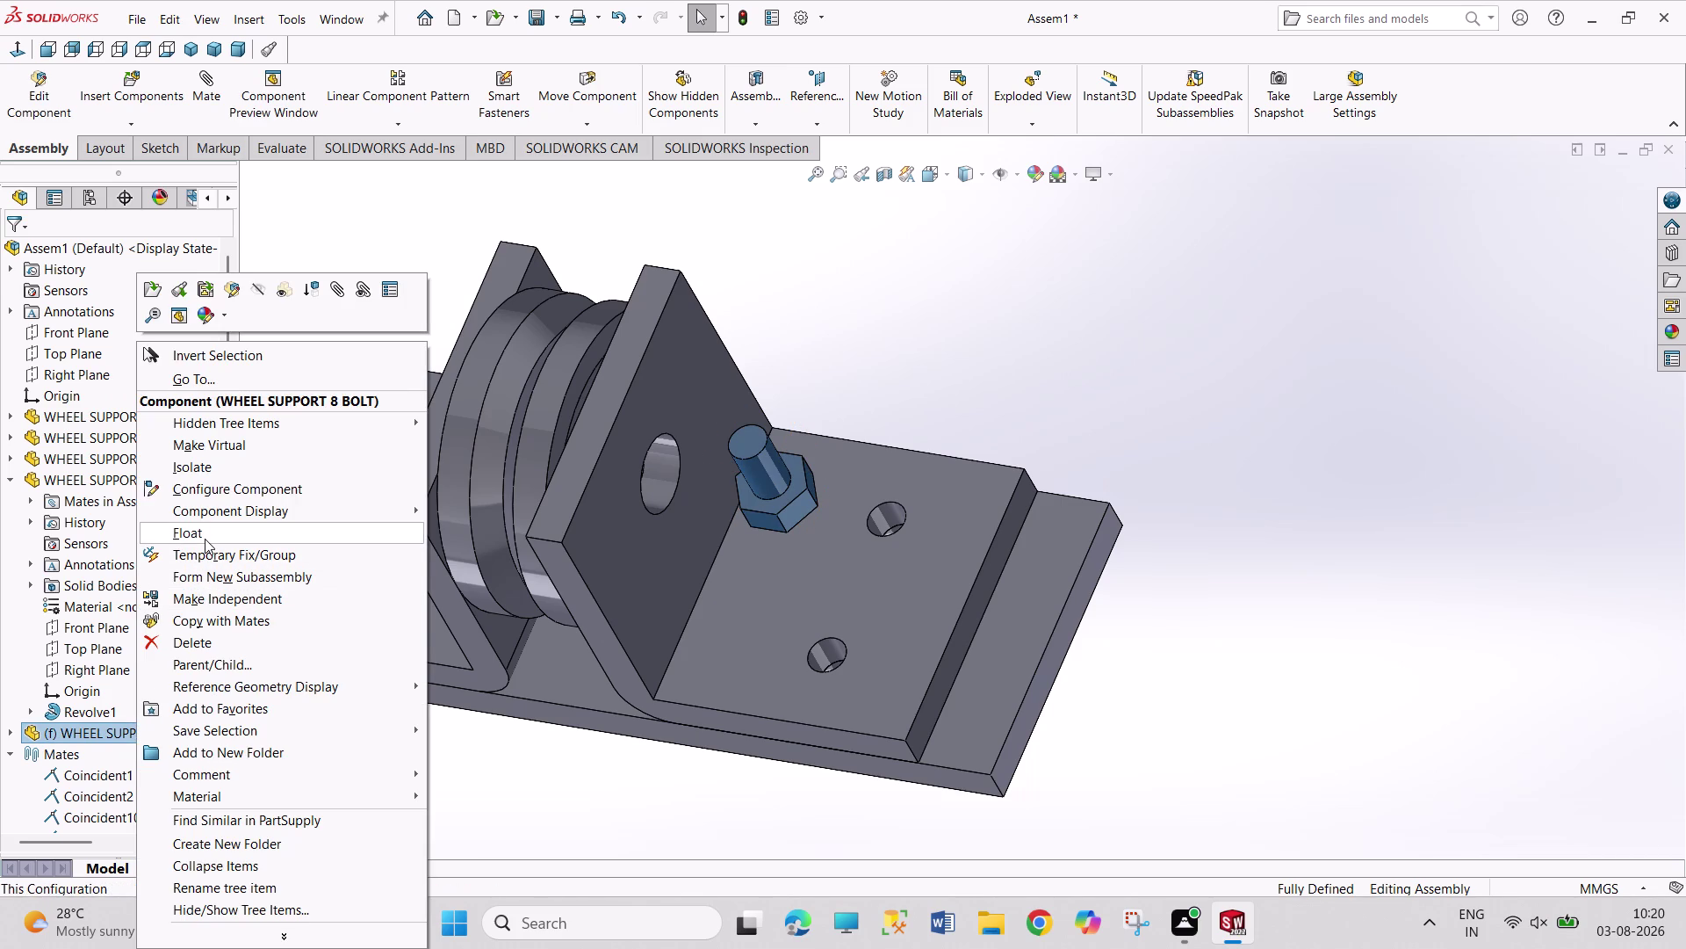
click(145, 725)
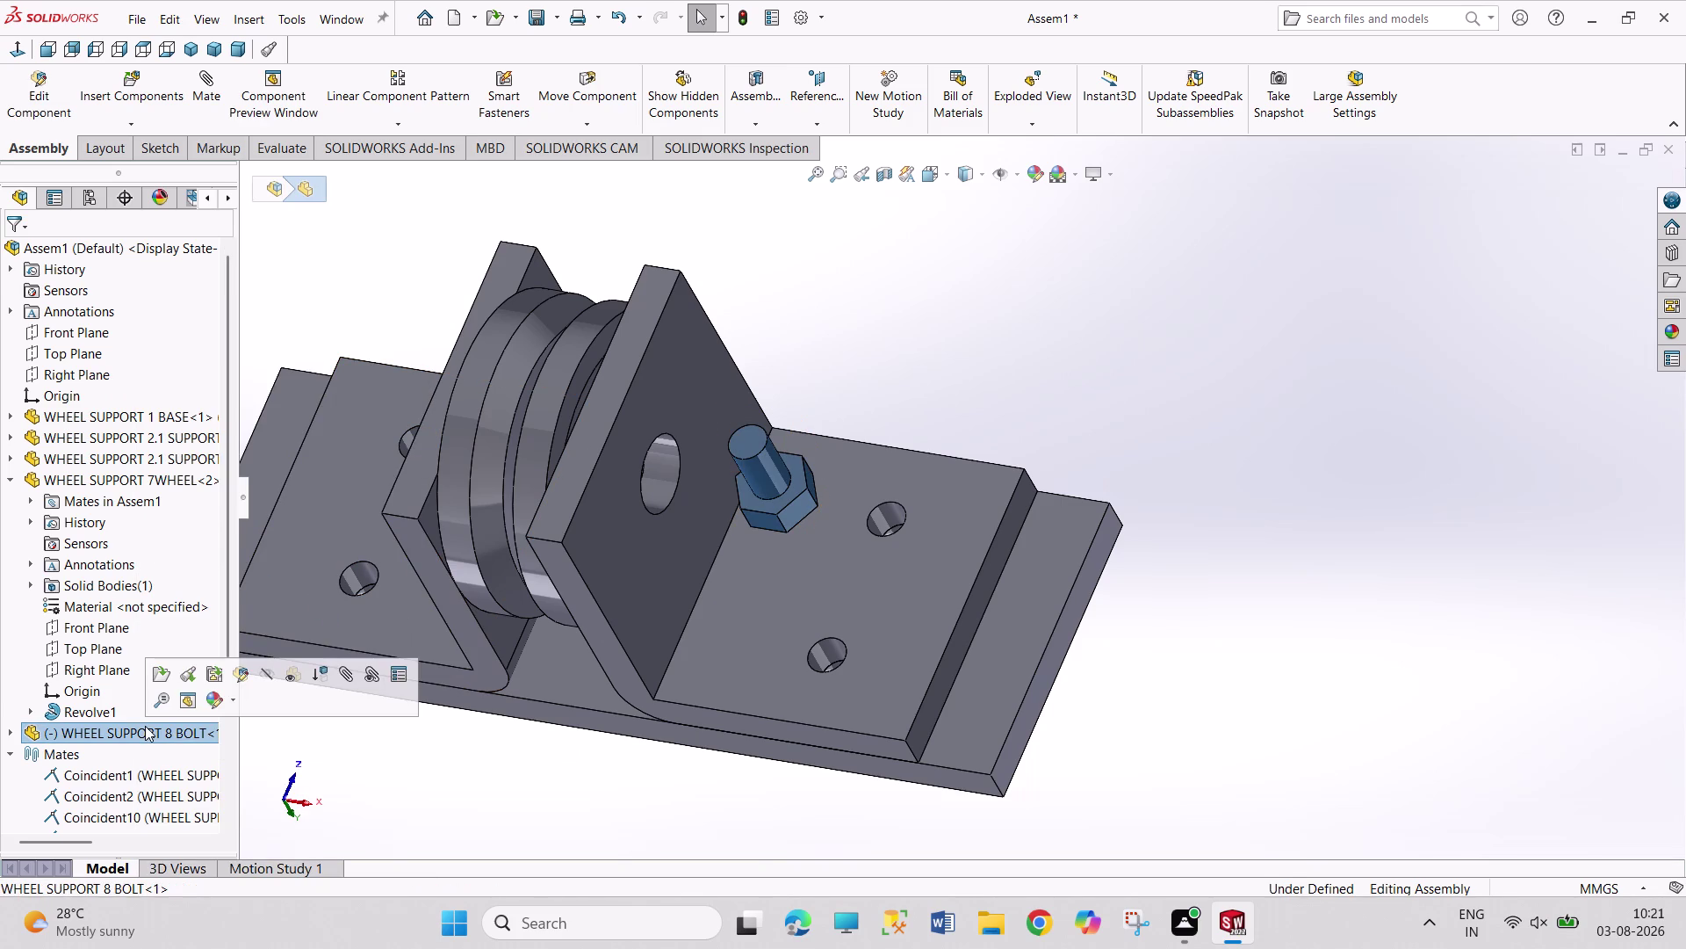
Cancel making the bolt independent and drag it up off the support plate.
right_click(141, 733)
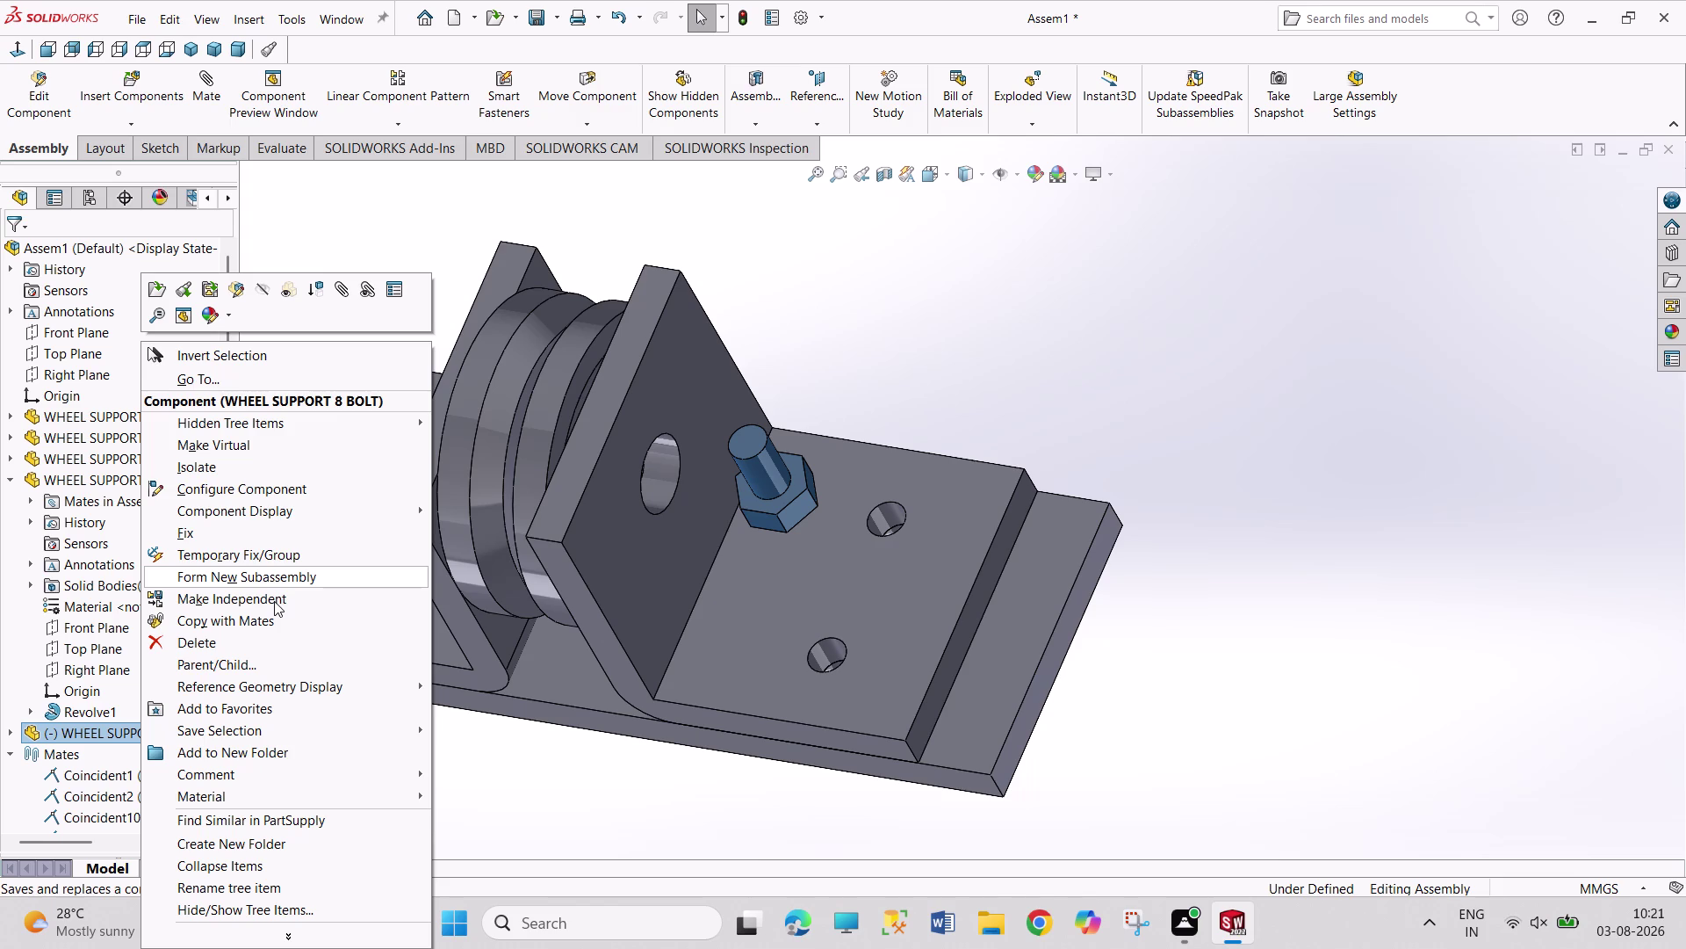
click(275, 602)
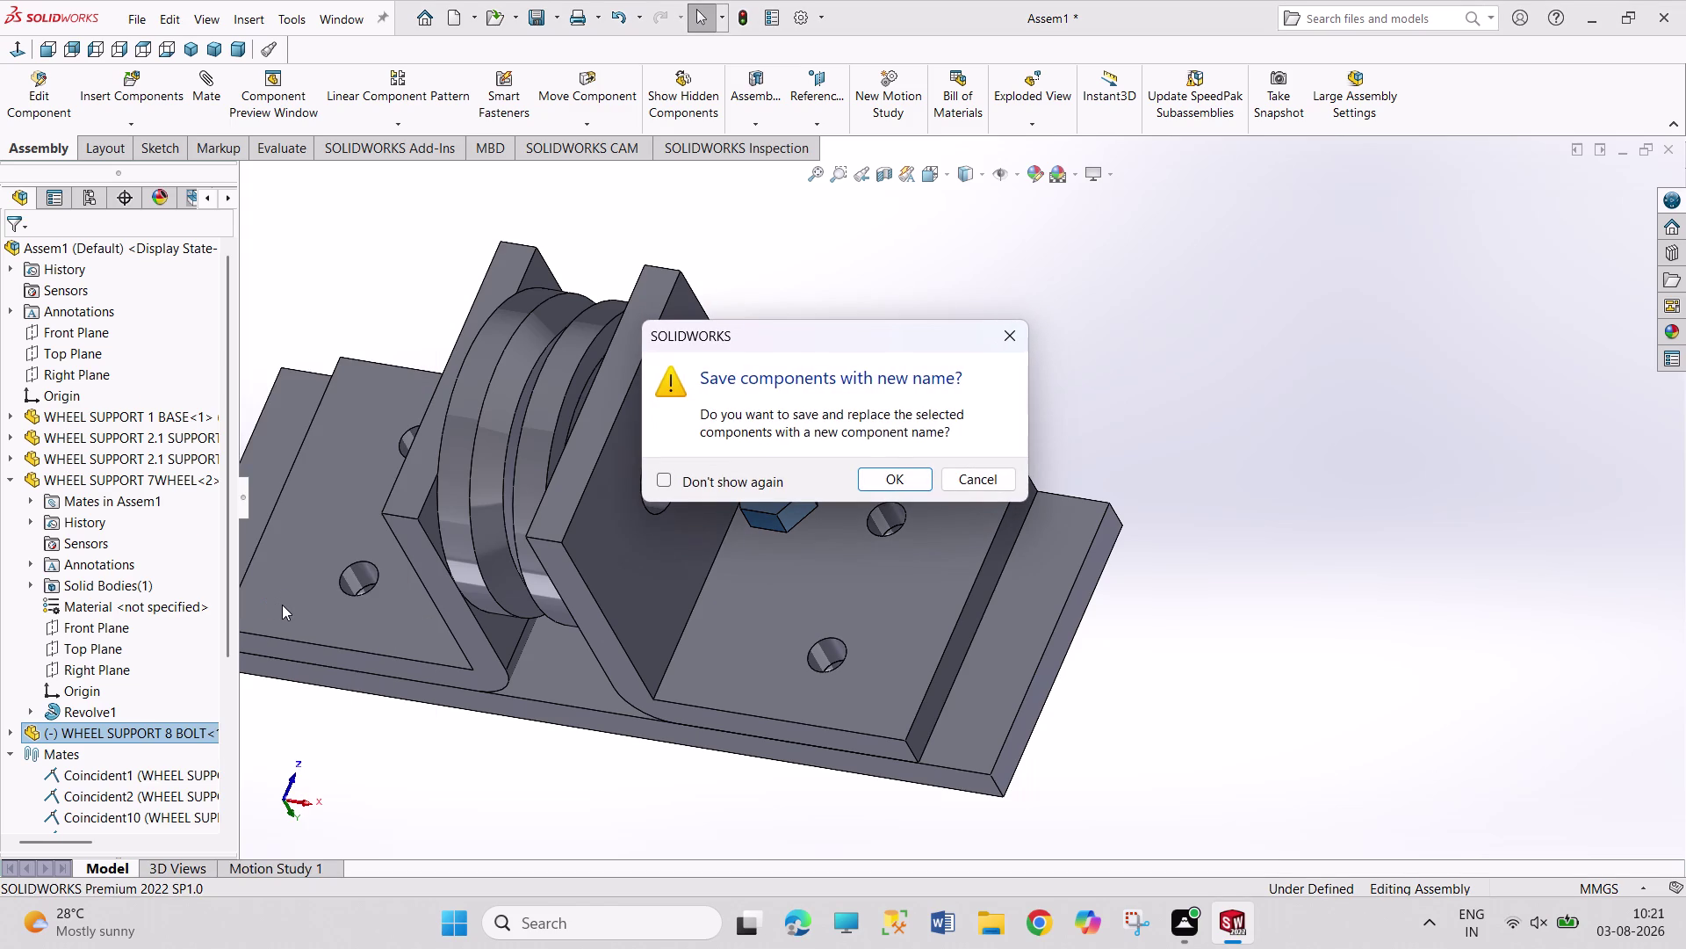
click(1004, 334)
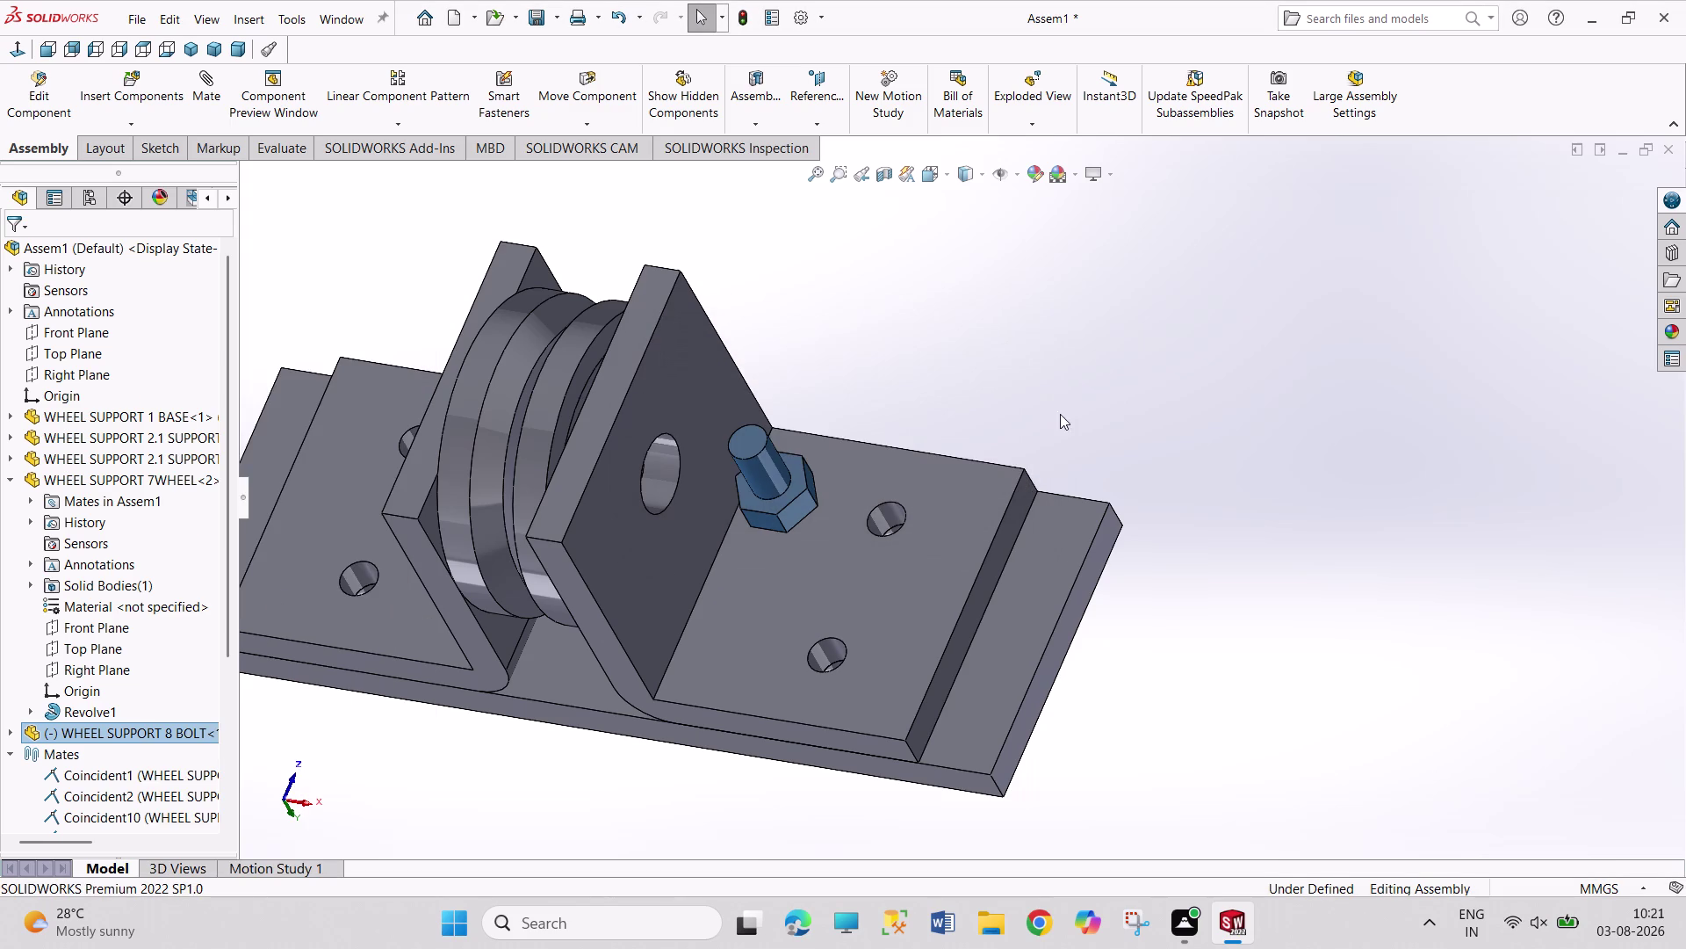
click(1165, 402)
drag(755, 444, 894, 308)
click(1095, 402)
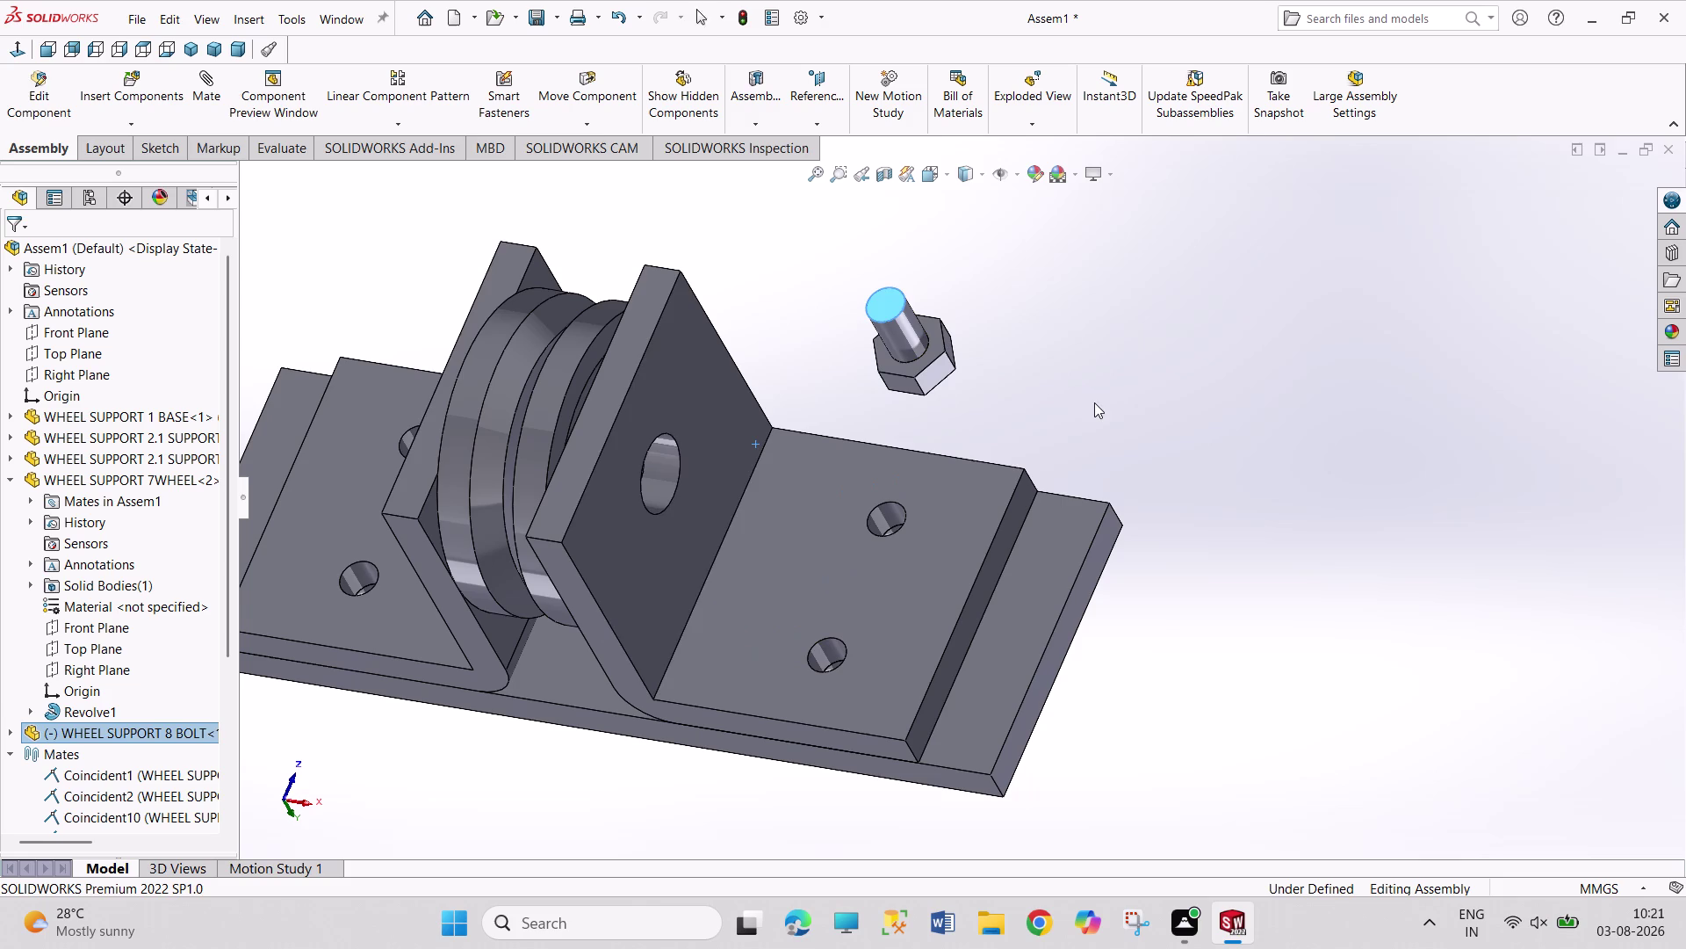
Delete the bolt from the assembly and confirm Yes.
right_click(114, 737)
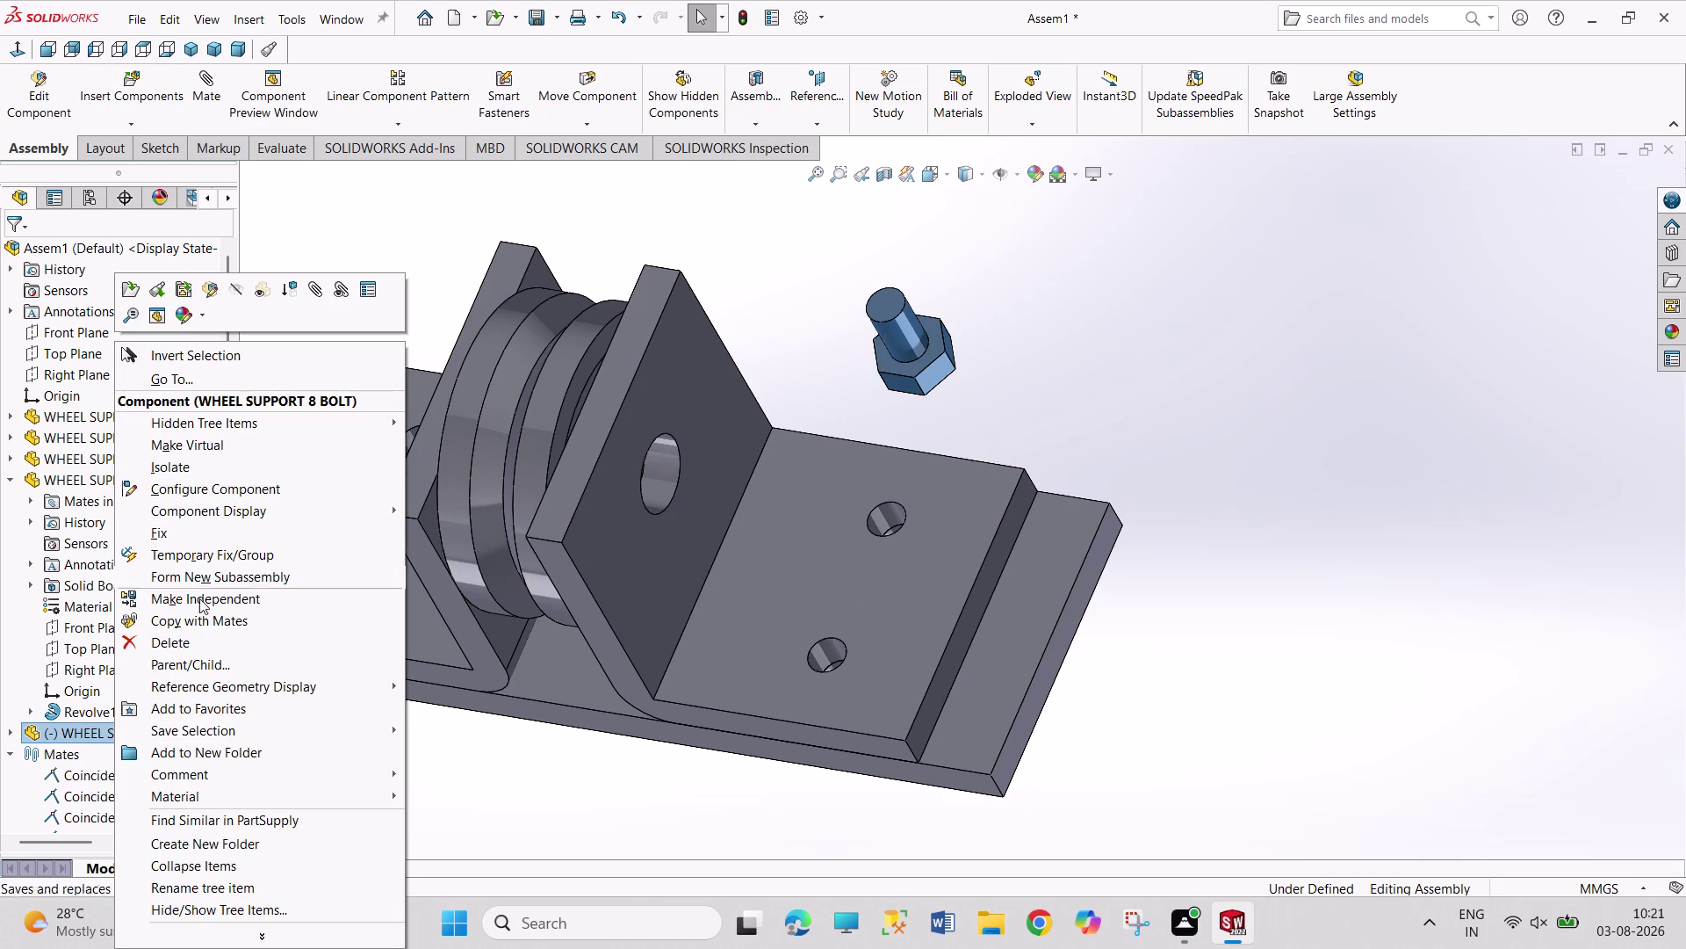
click(201, 649)
click(968, 338)
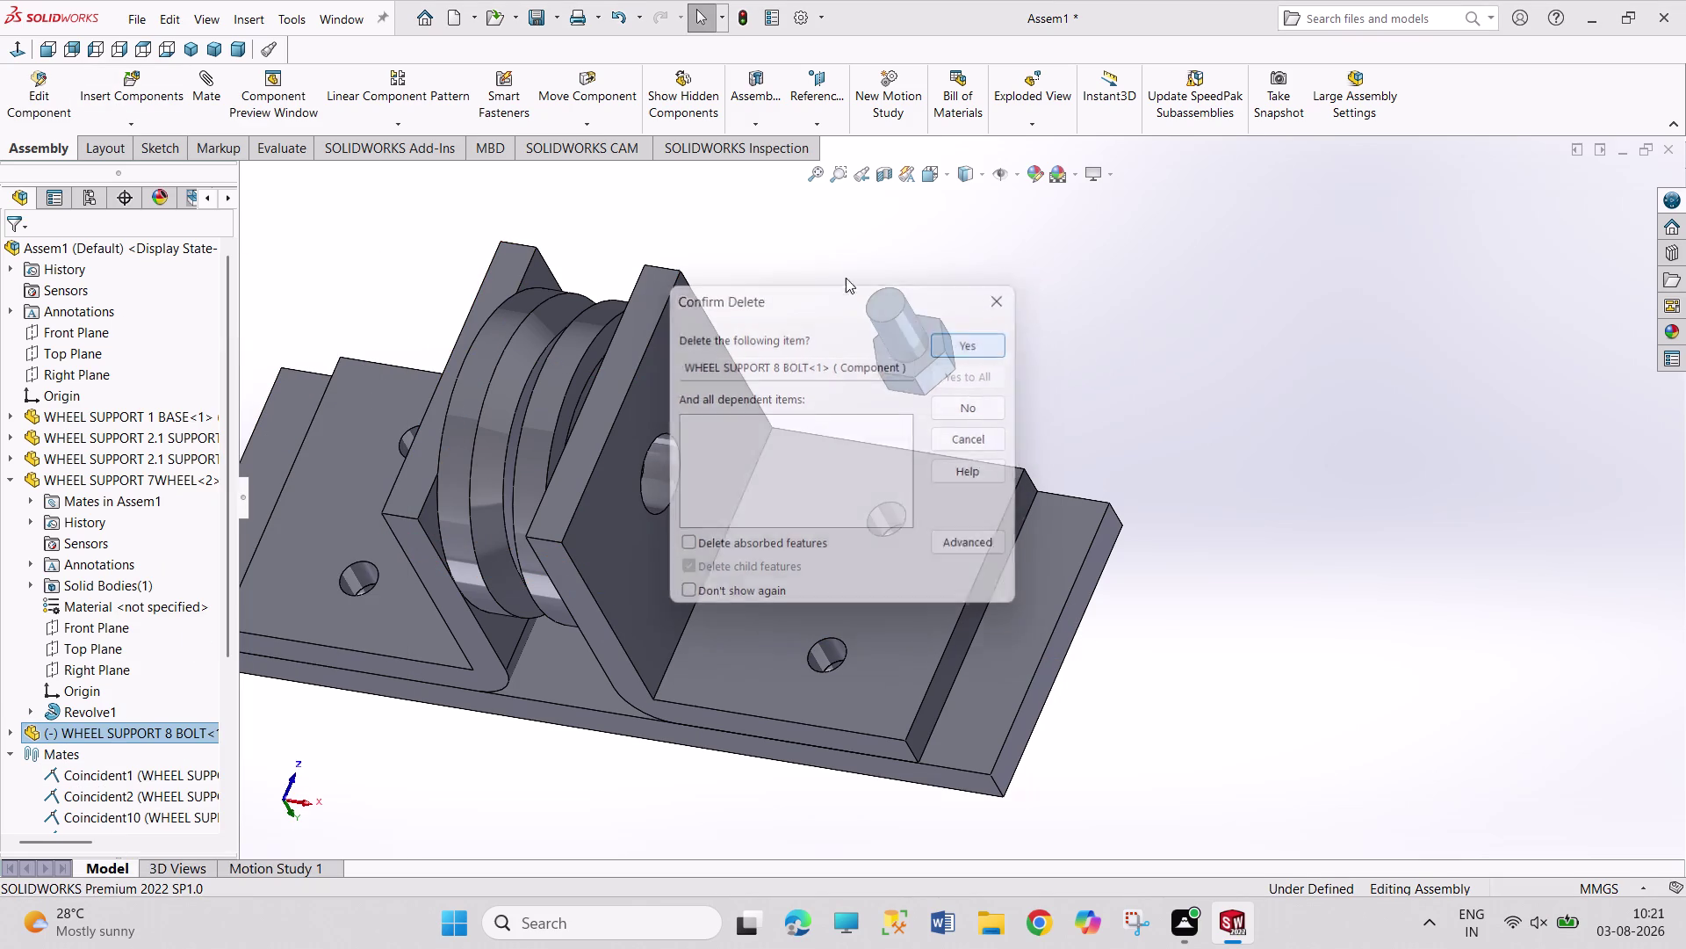
click(141, 88)
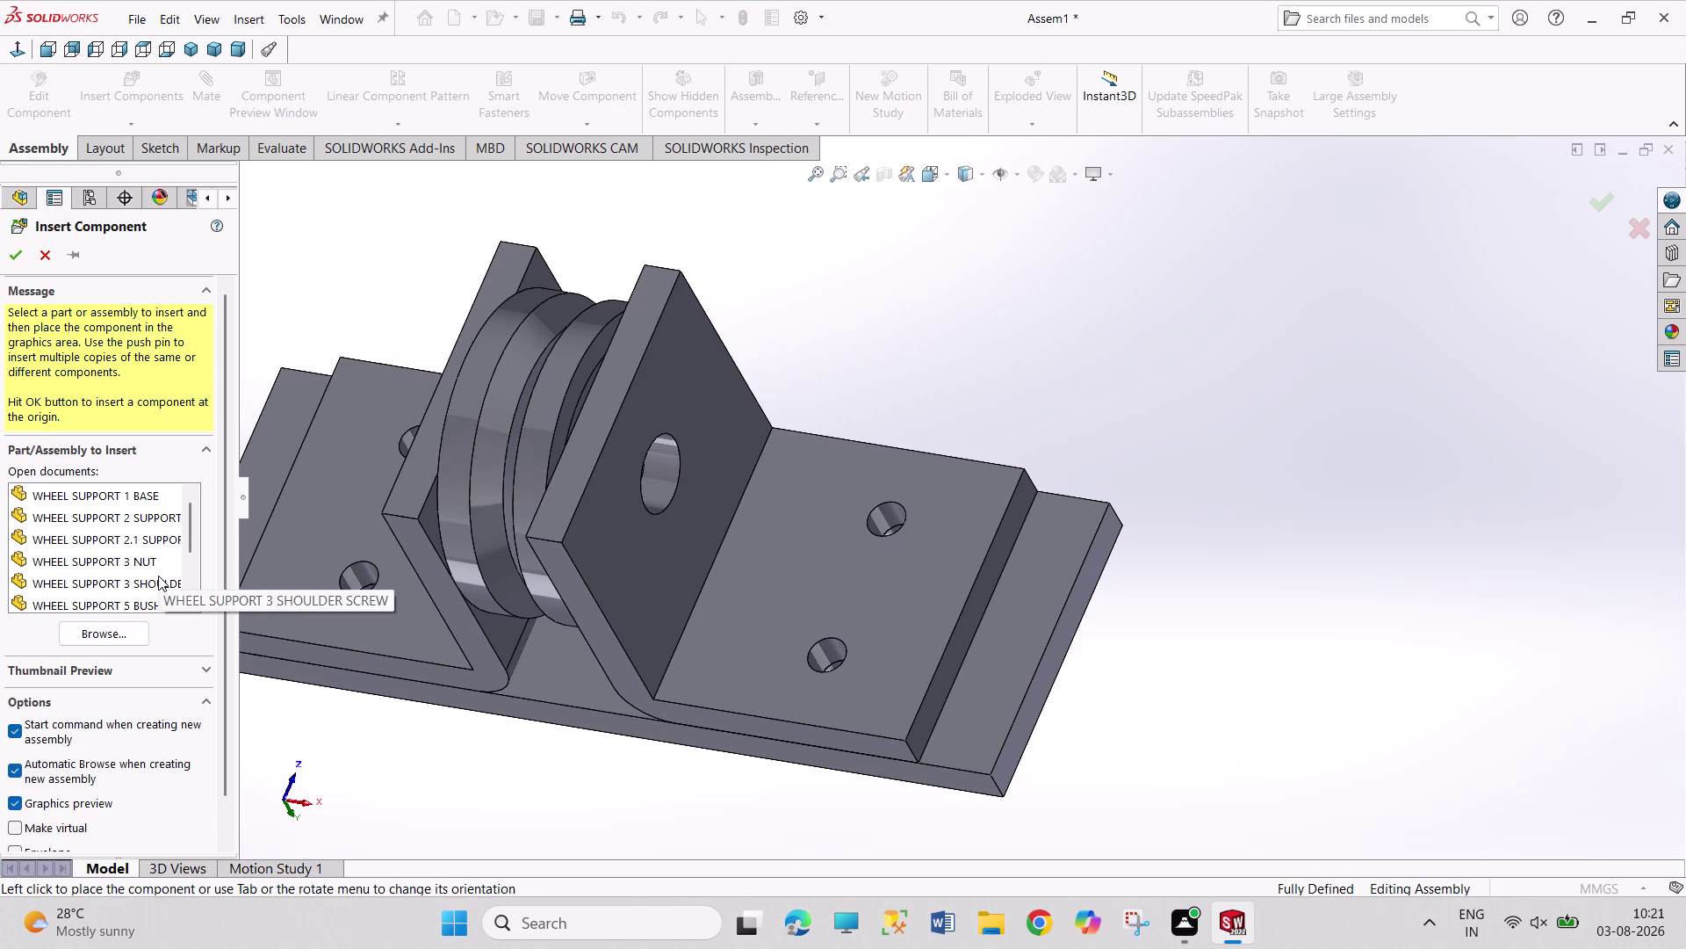
Place WHEEL SUPPORT 3 SHOULDER SCREW, unmated, above the right support plate.
scroll(down, 3)
scroll(down, 3)
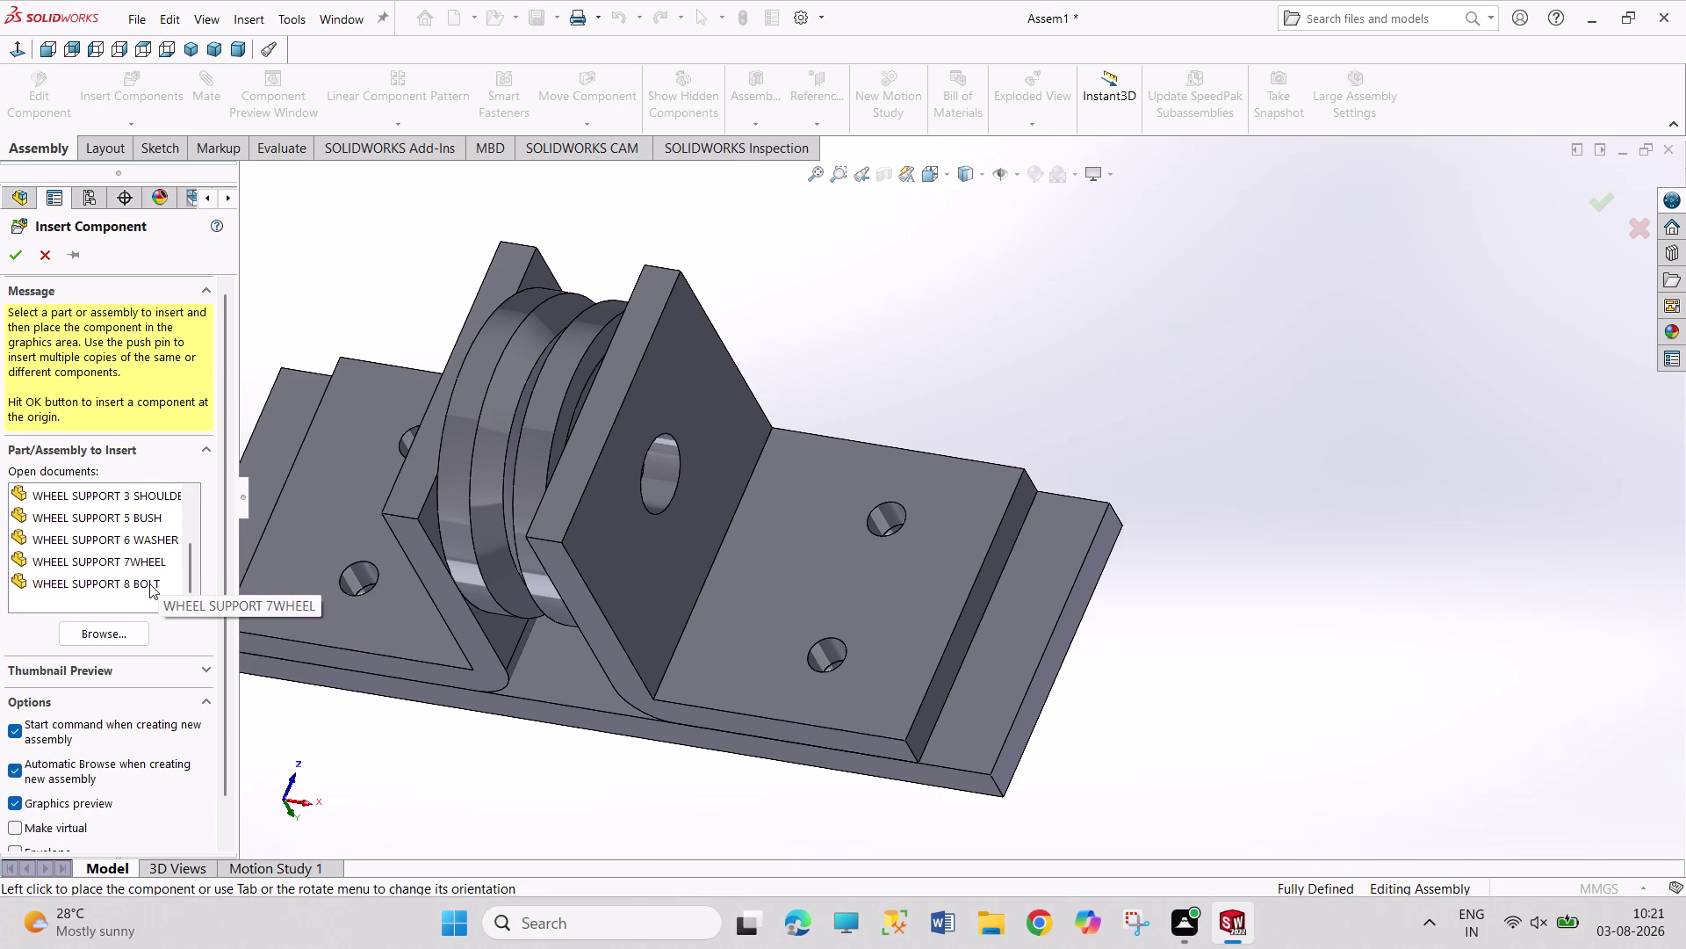
scroll(up, 3)
scroll(up, 3)
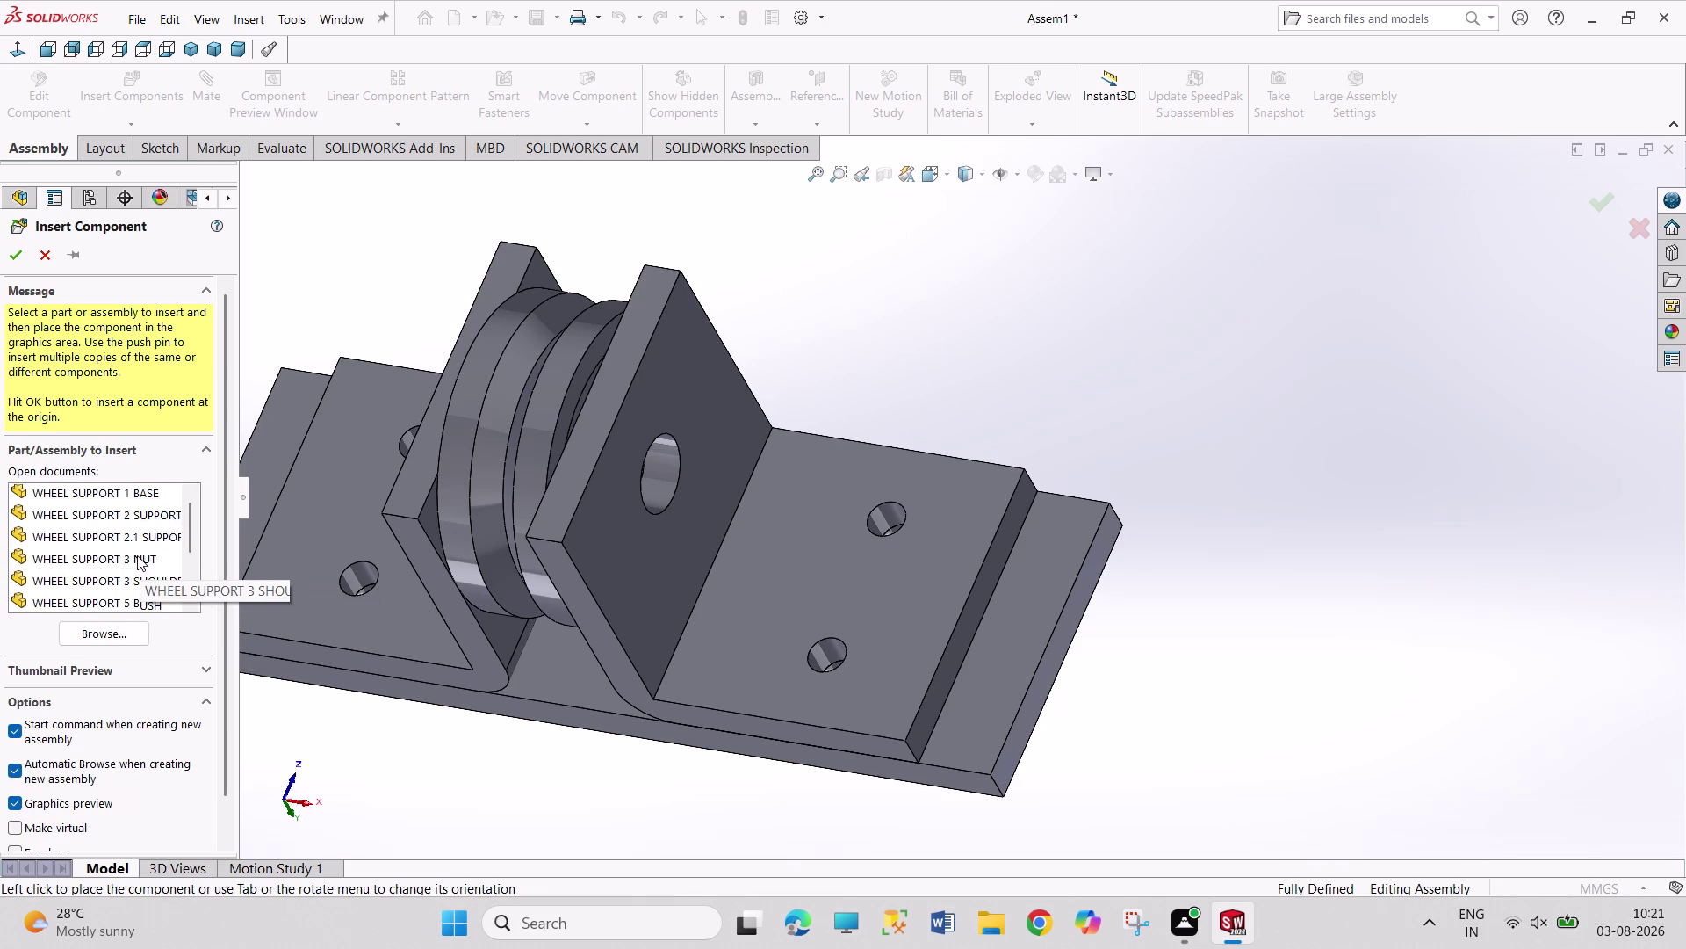
scroll(up, 3)
scroll(down, 3)
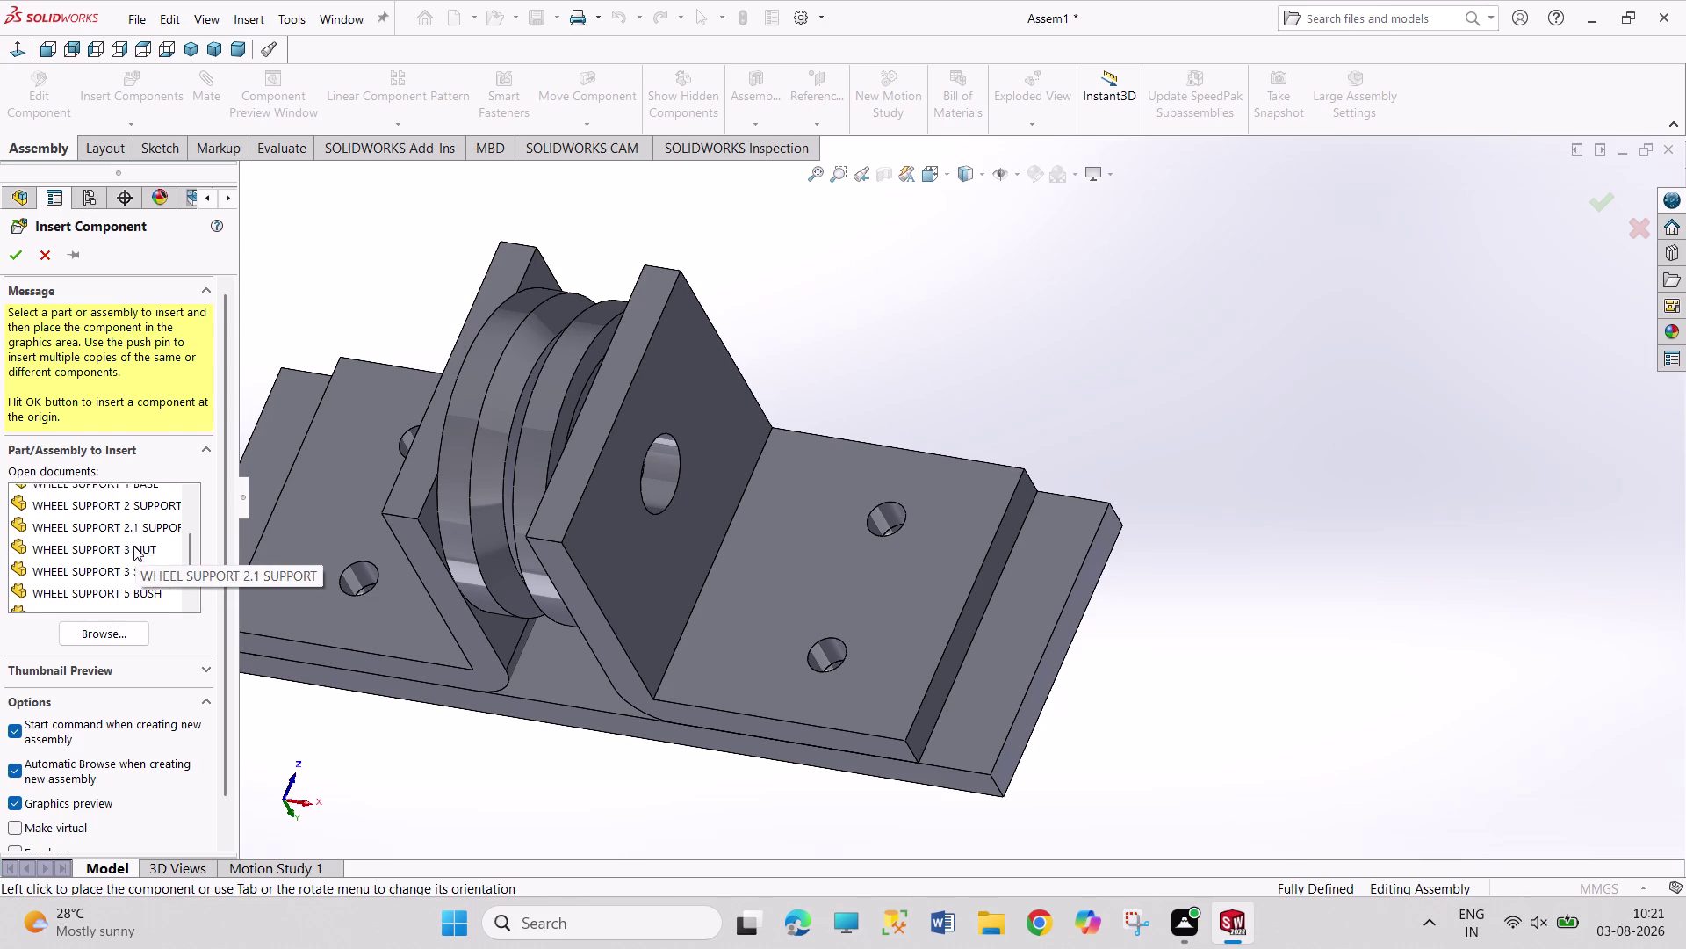
scroll(down, 3)
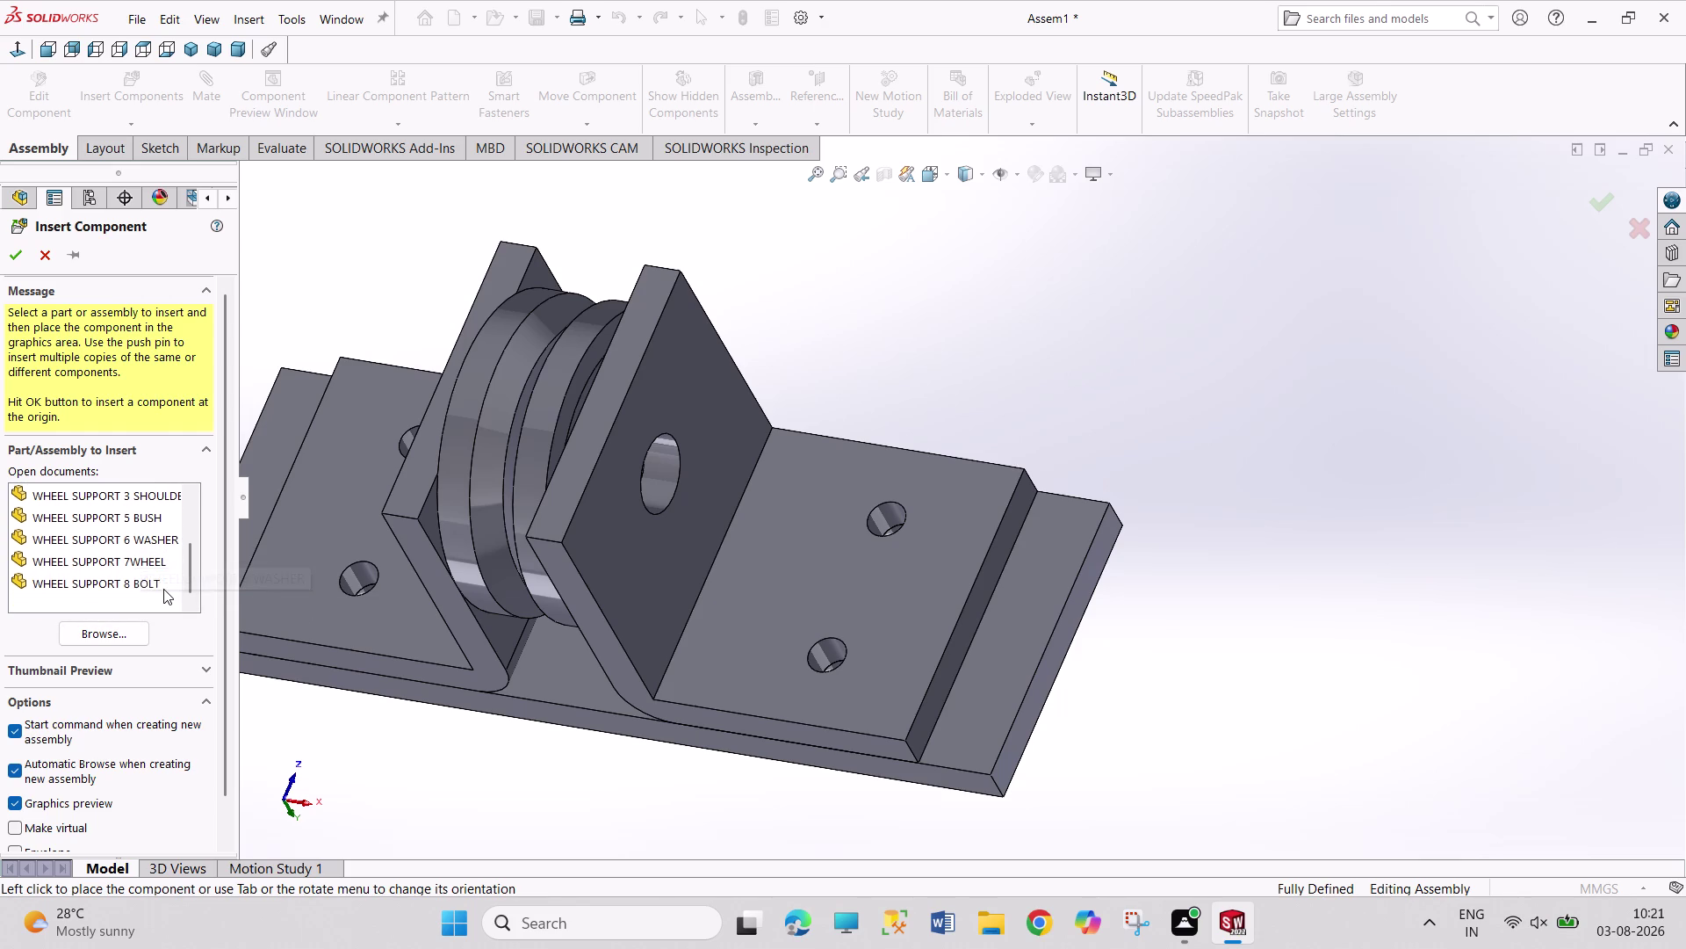
scroll(up, 3)
click(158, 559)
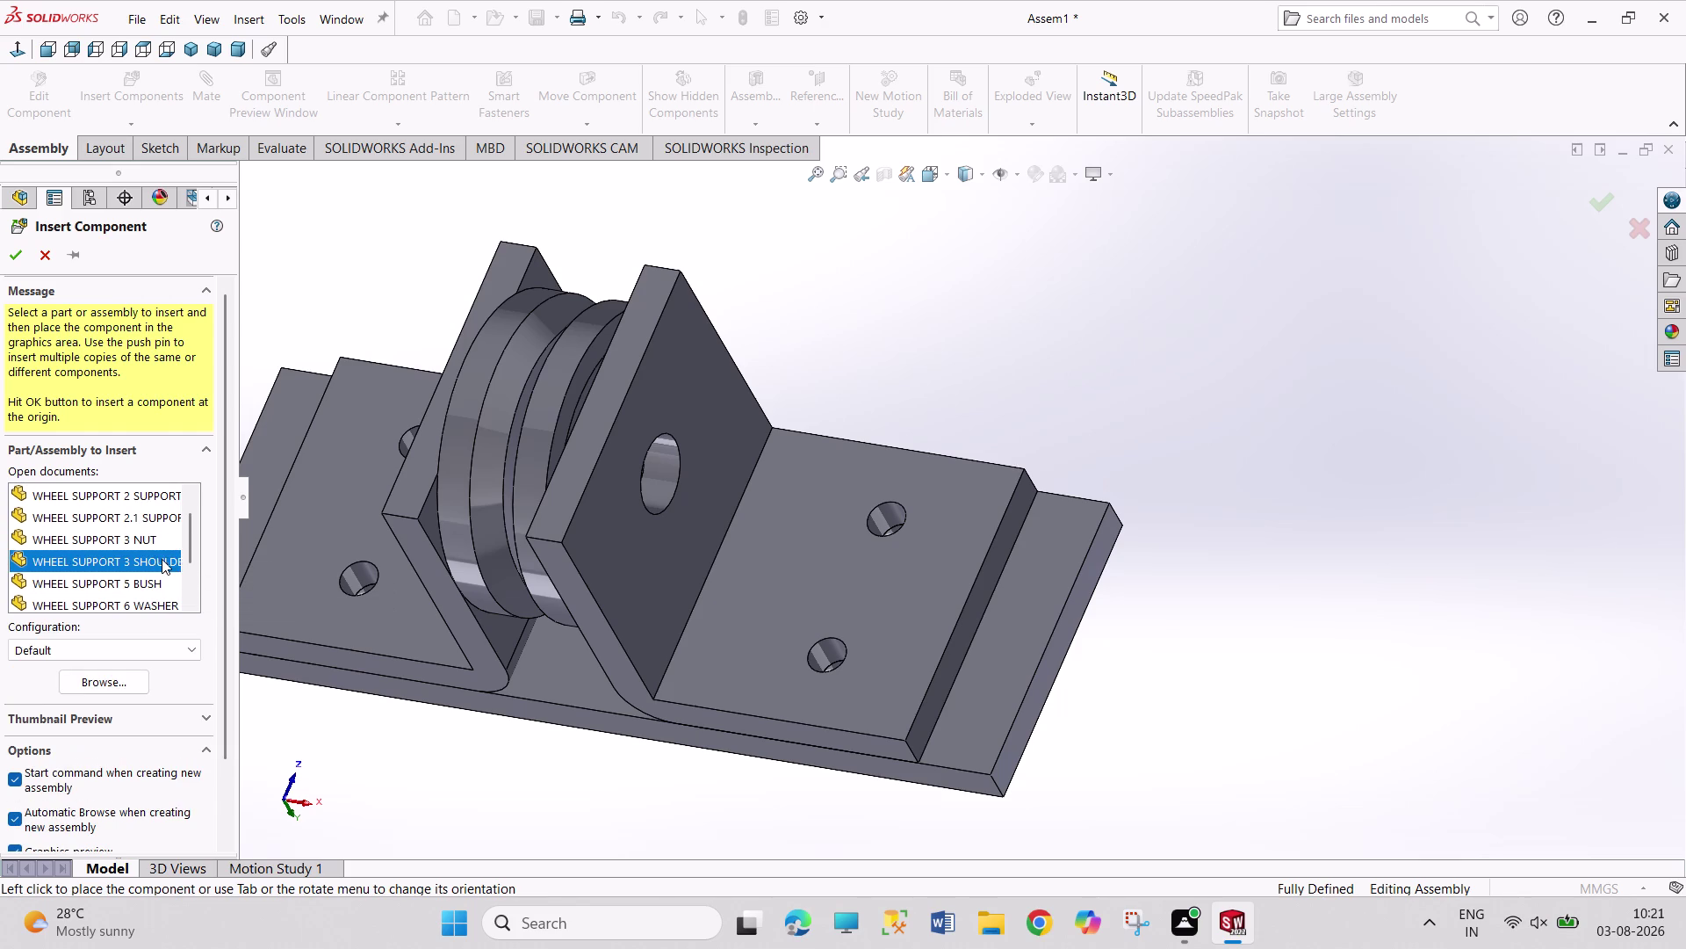
click(855, 467)
click(908, 316)
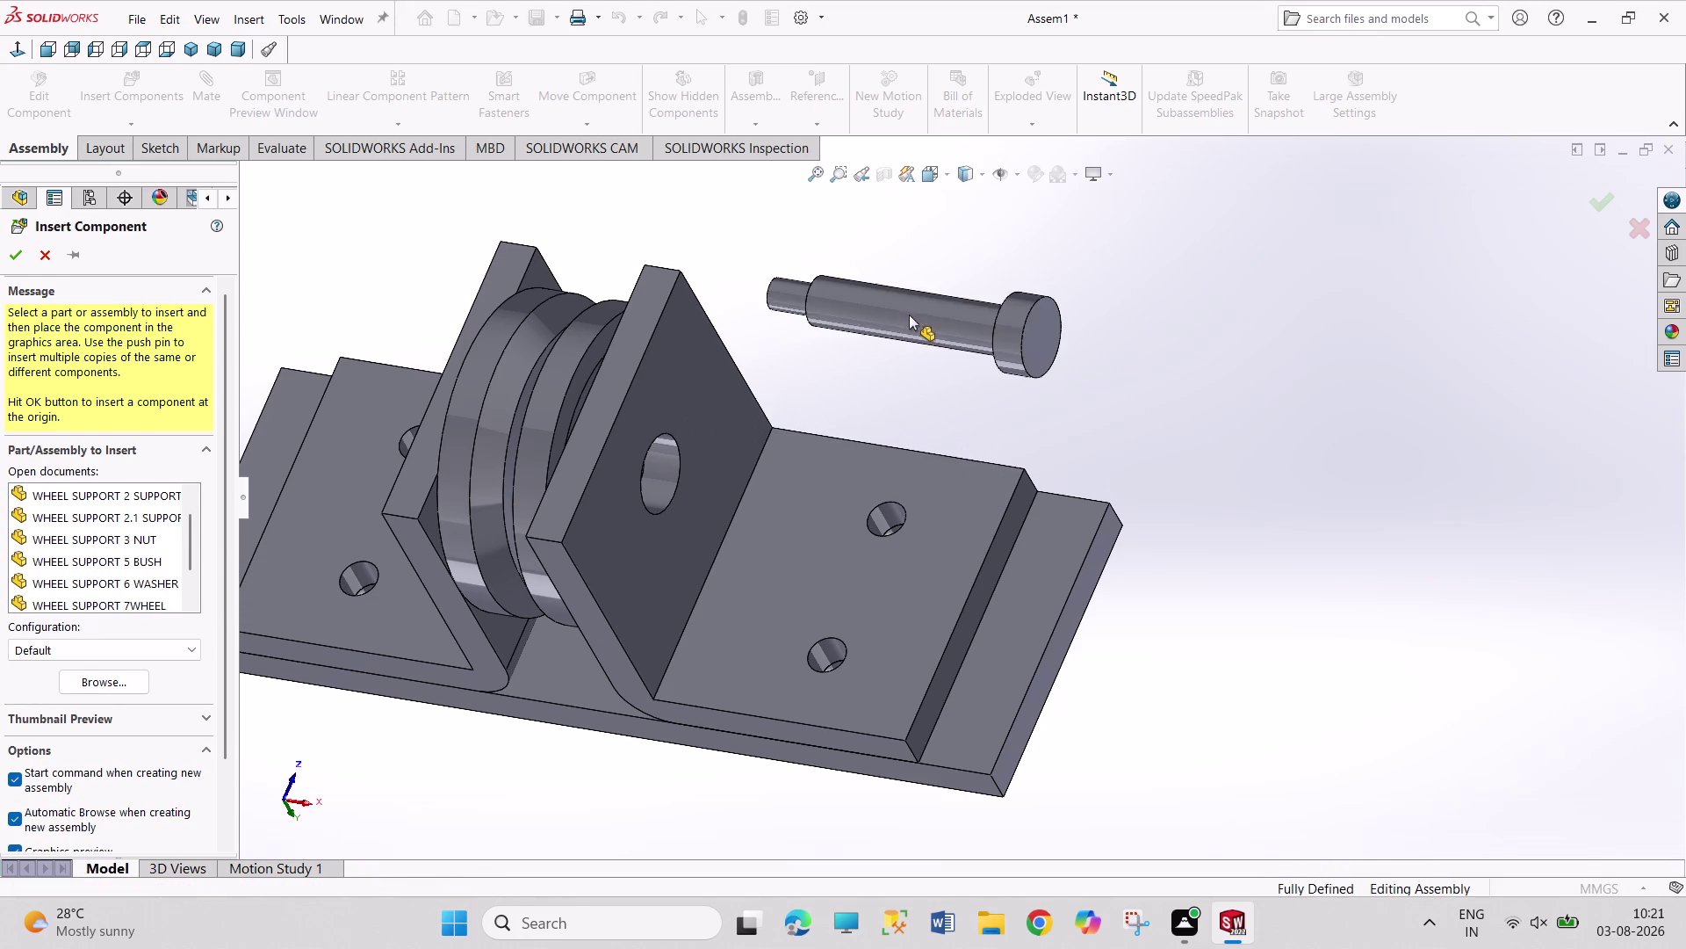
middle_drag(896, 375, 975, 412)
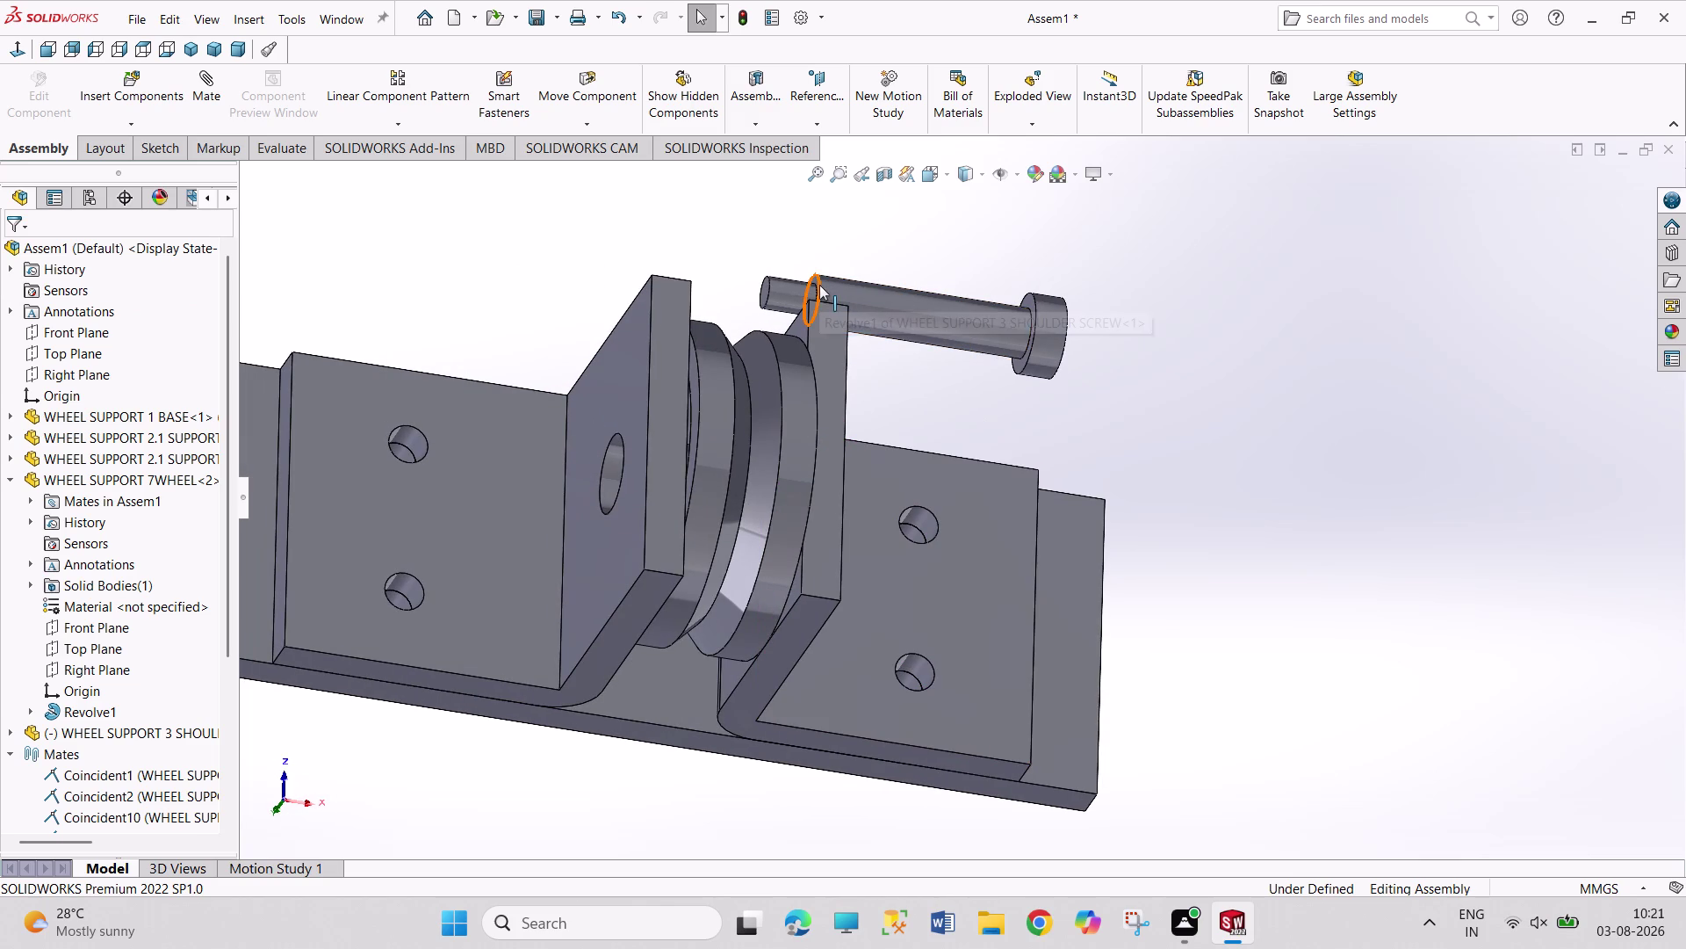
Mate the shoulder screw's round edge concentric with the side-plate hole.
click(818, 284)
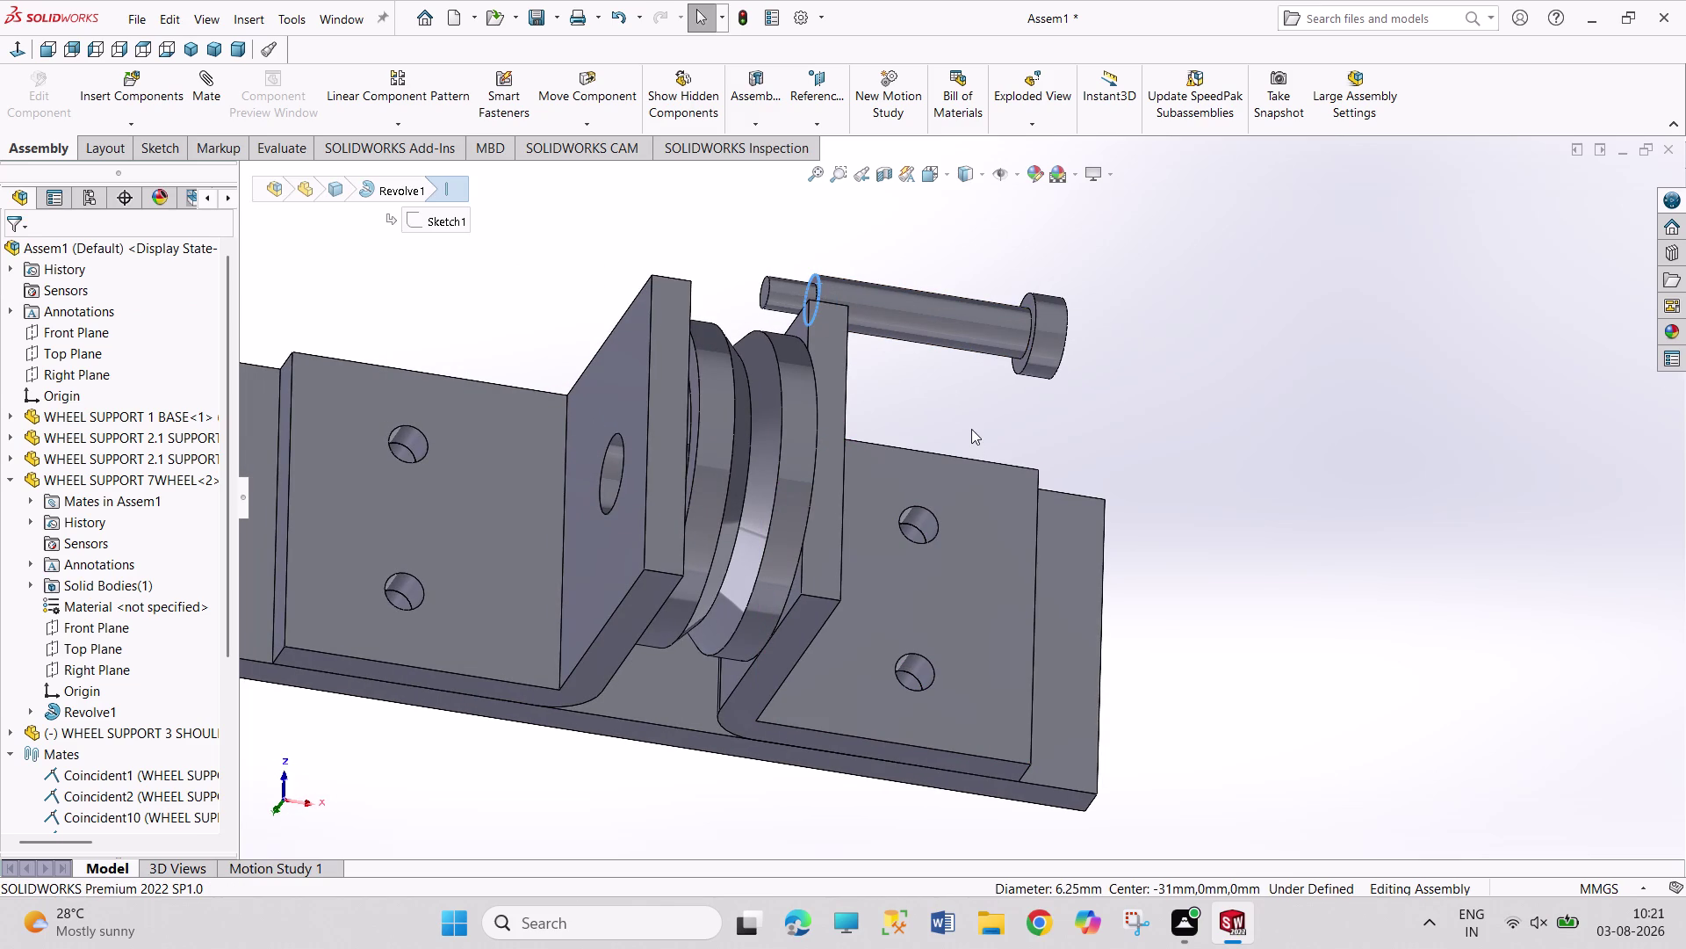
click(977, 405)
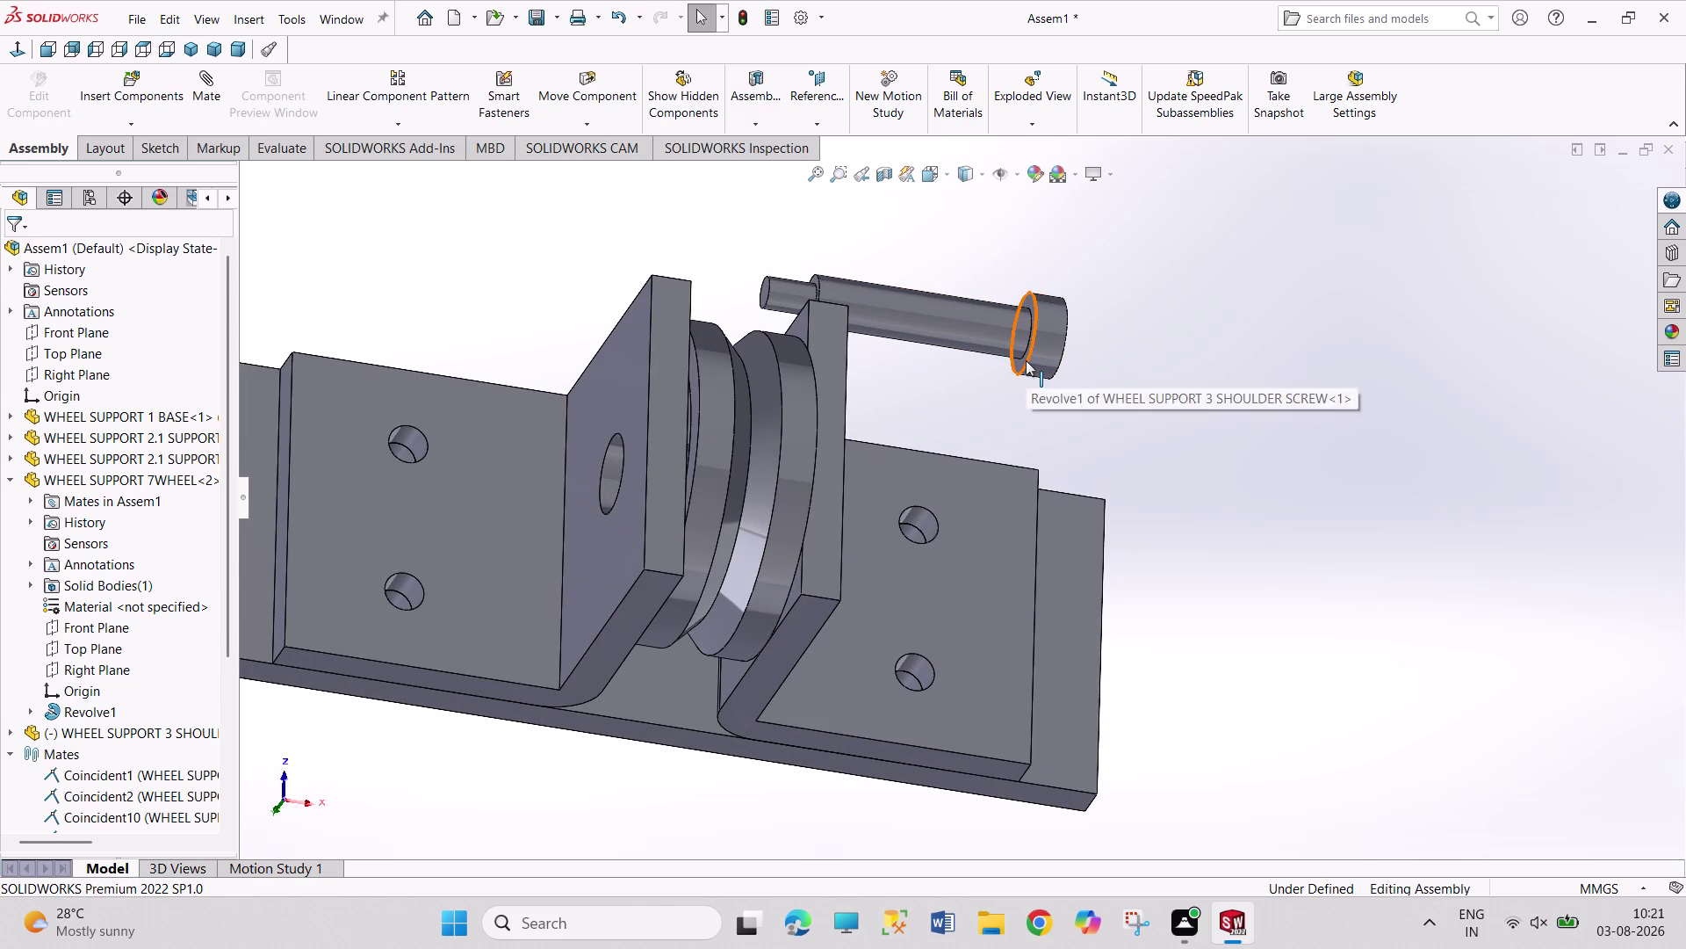
click(1026, 360)
middle_drag(1201, 452, 1065, 422)
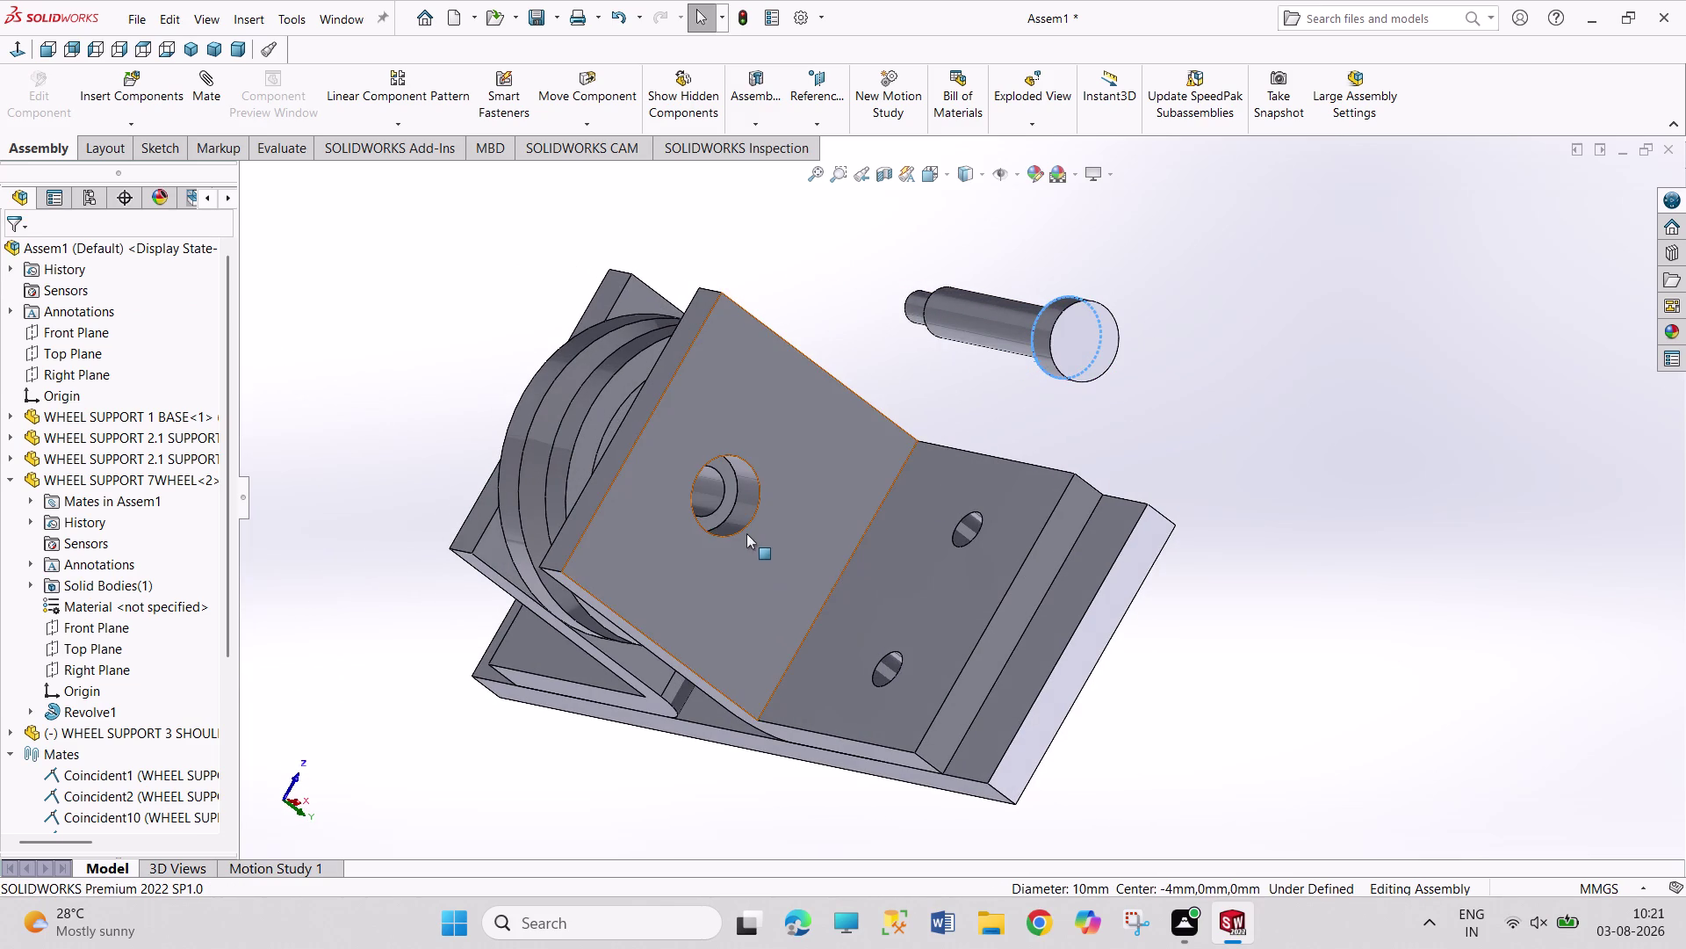
click(747, 528)
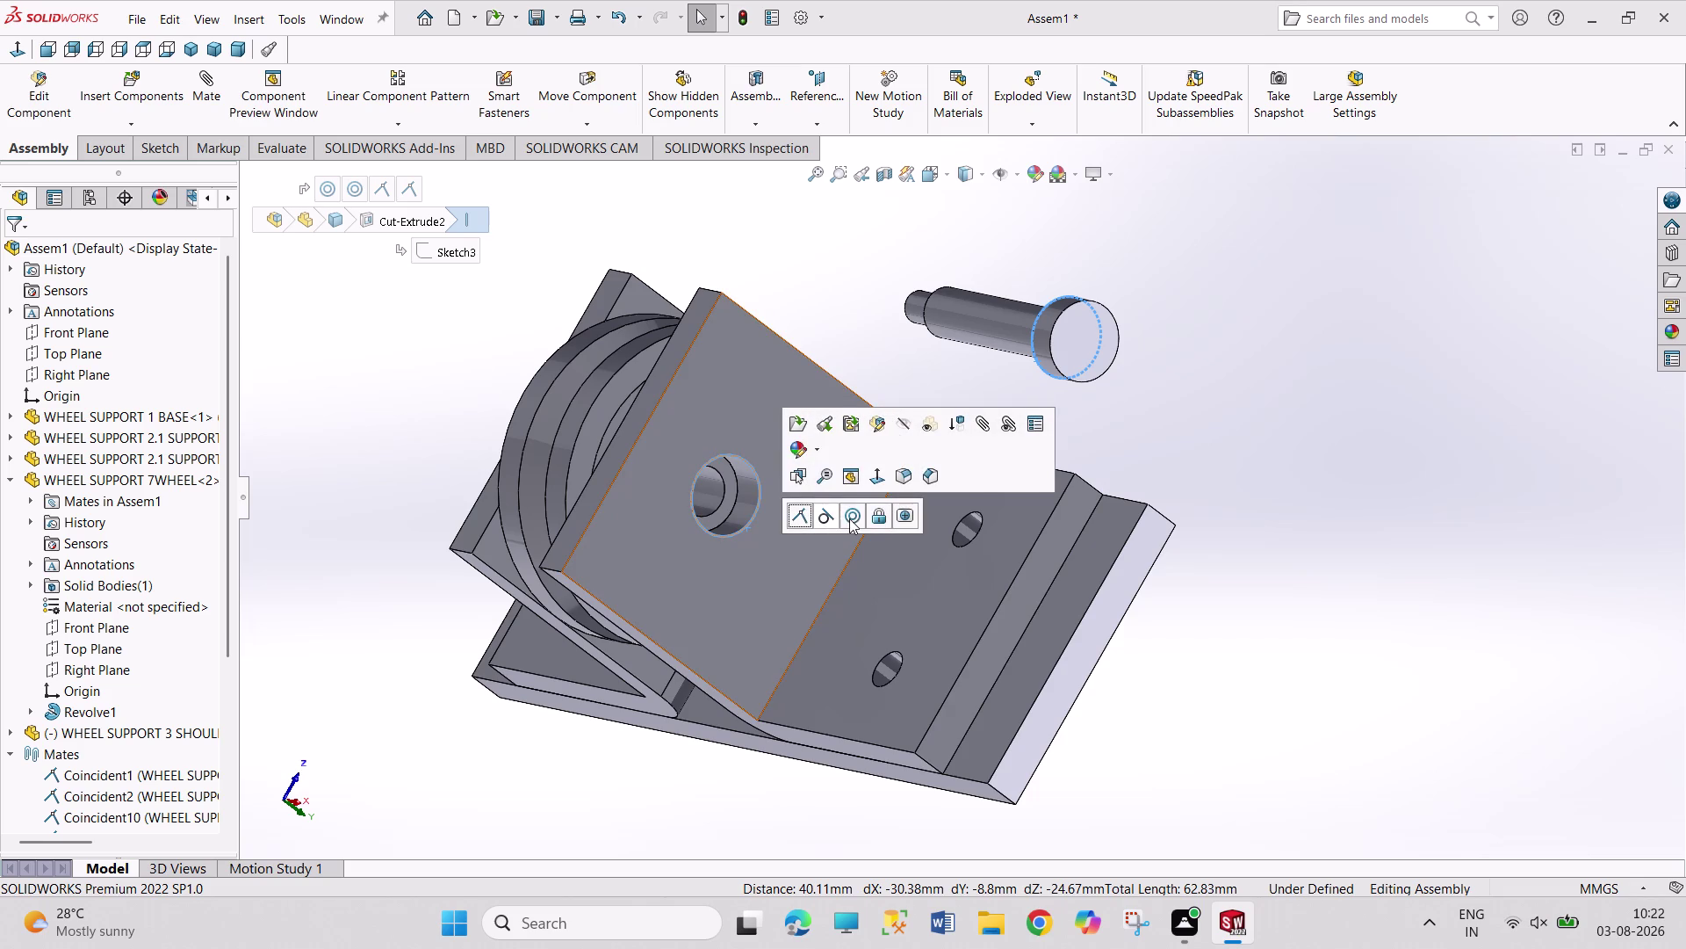
click(849, 518)
click(1170, 343)
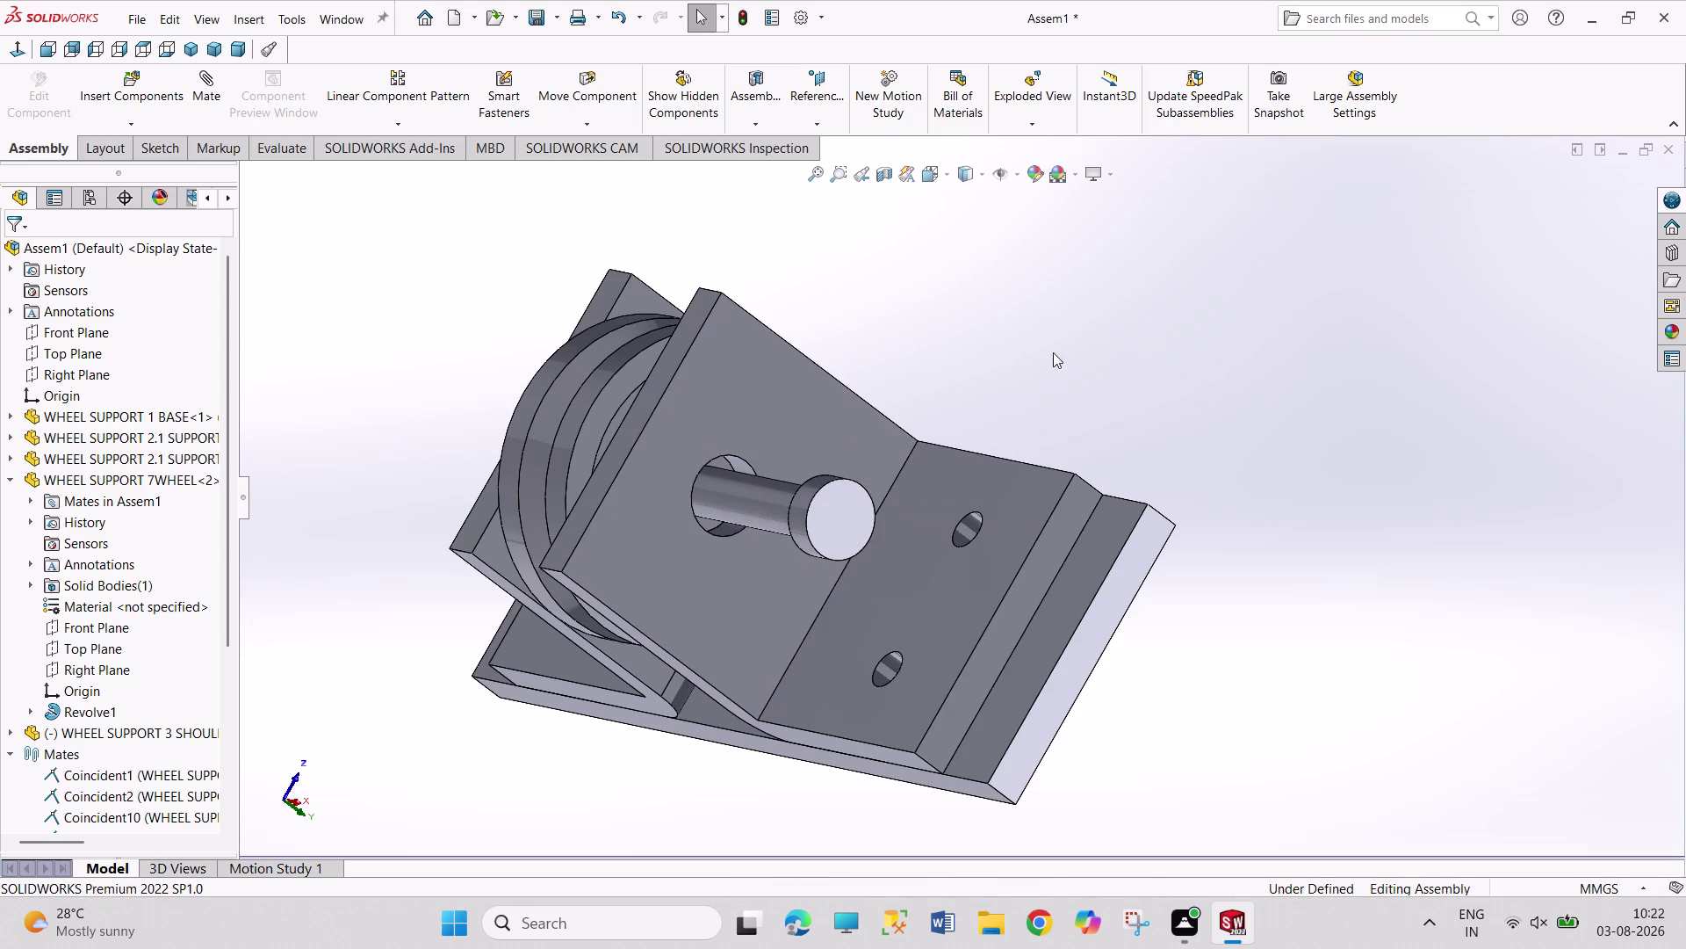
Mate the screw's circular edge coincident with the side plate's outer face.
middle_drag(1043, 345, 1185, 385)
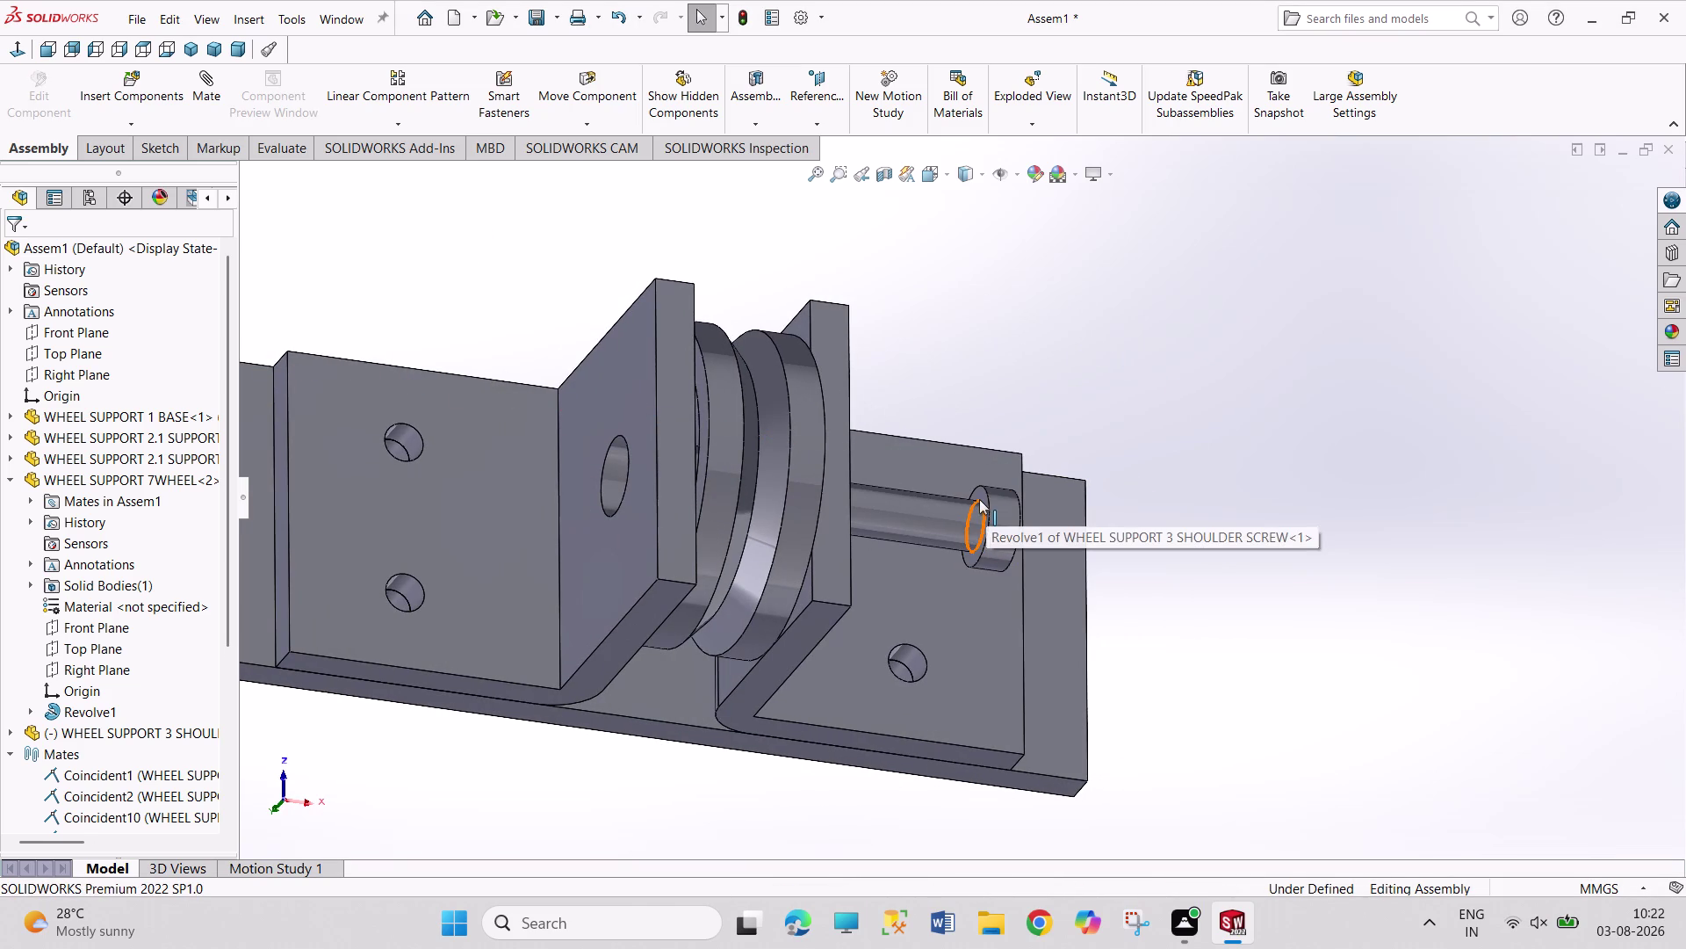
click(981, 495)
middle_drag(1131, 445, 1092, 450)
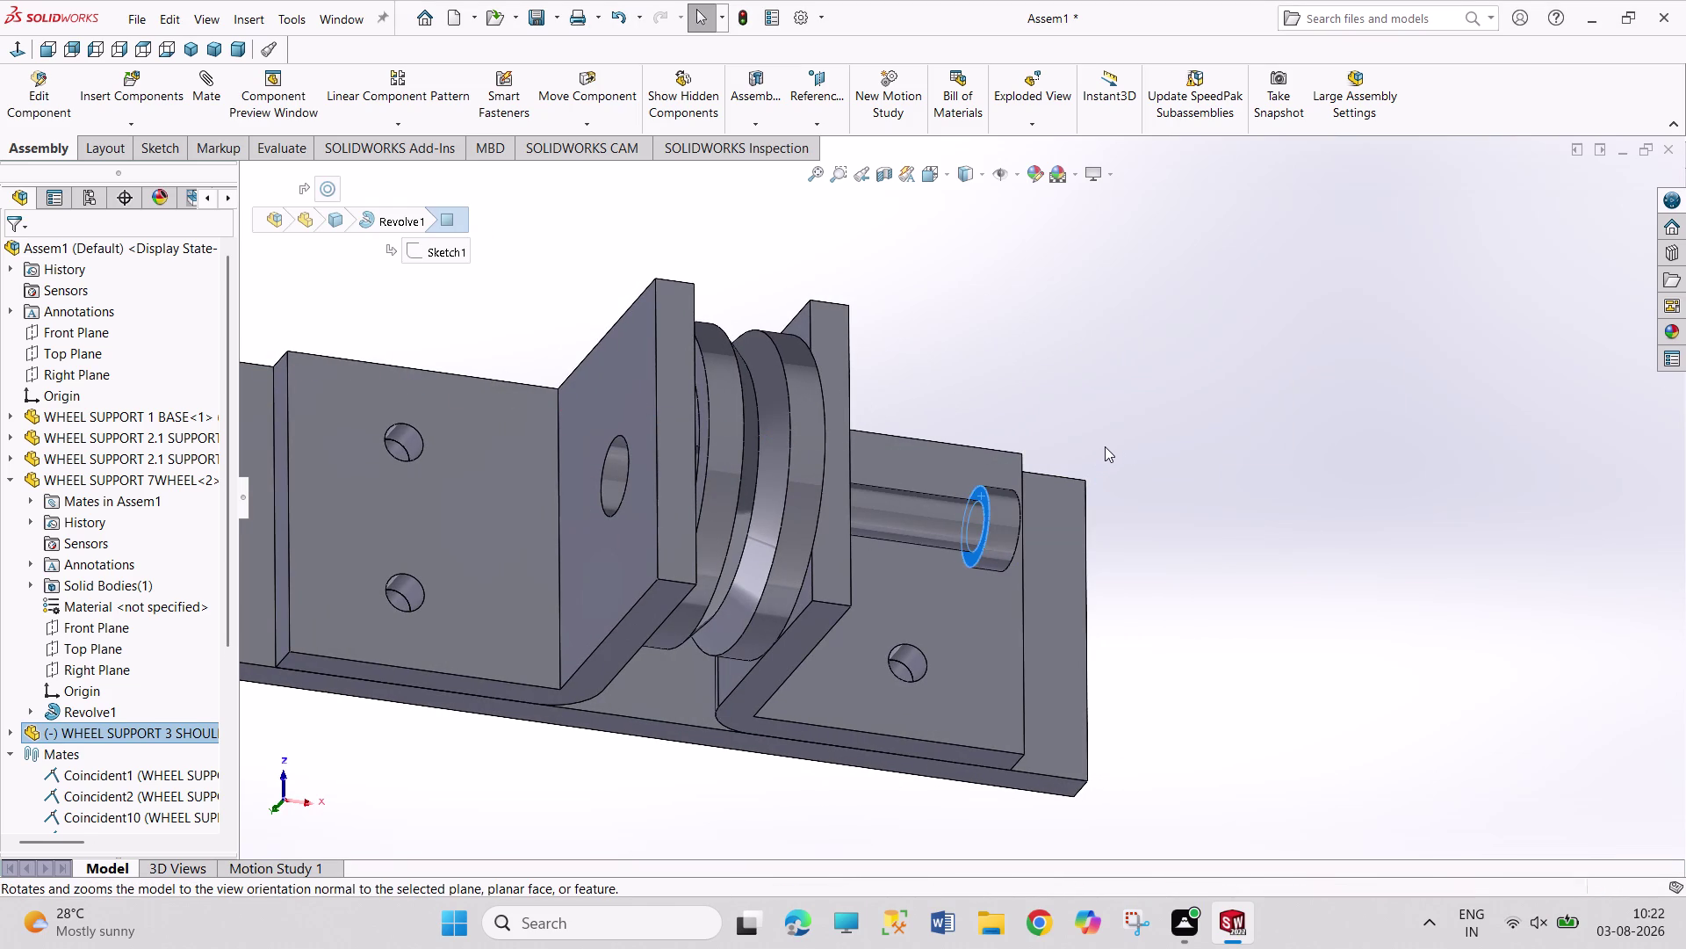
middle_drag(1106, 448, 963, 421)
scroll(up, 3)
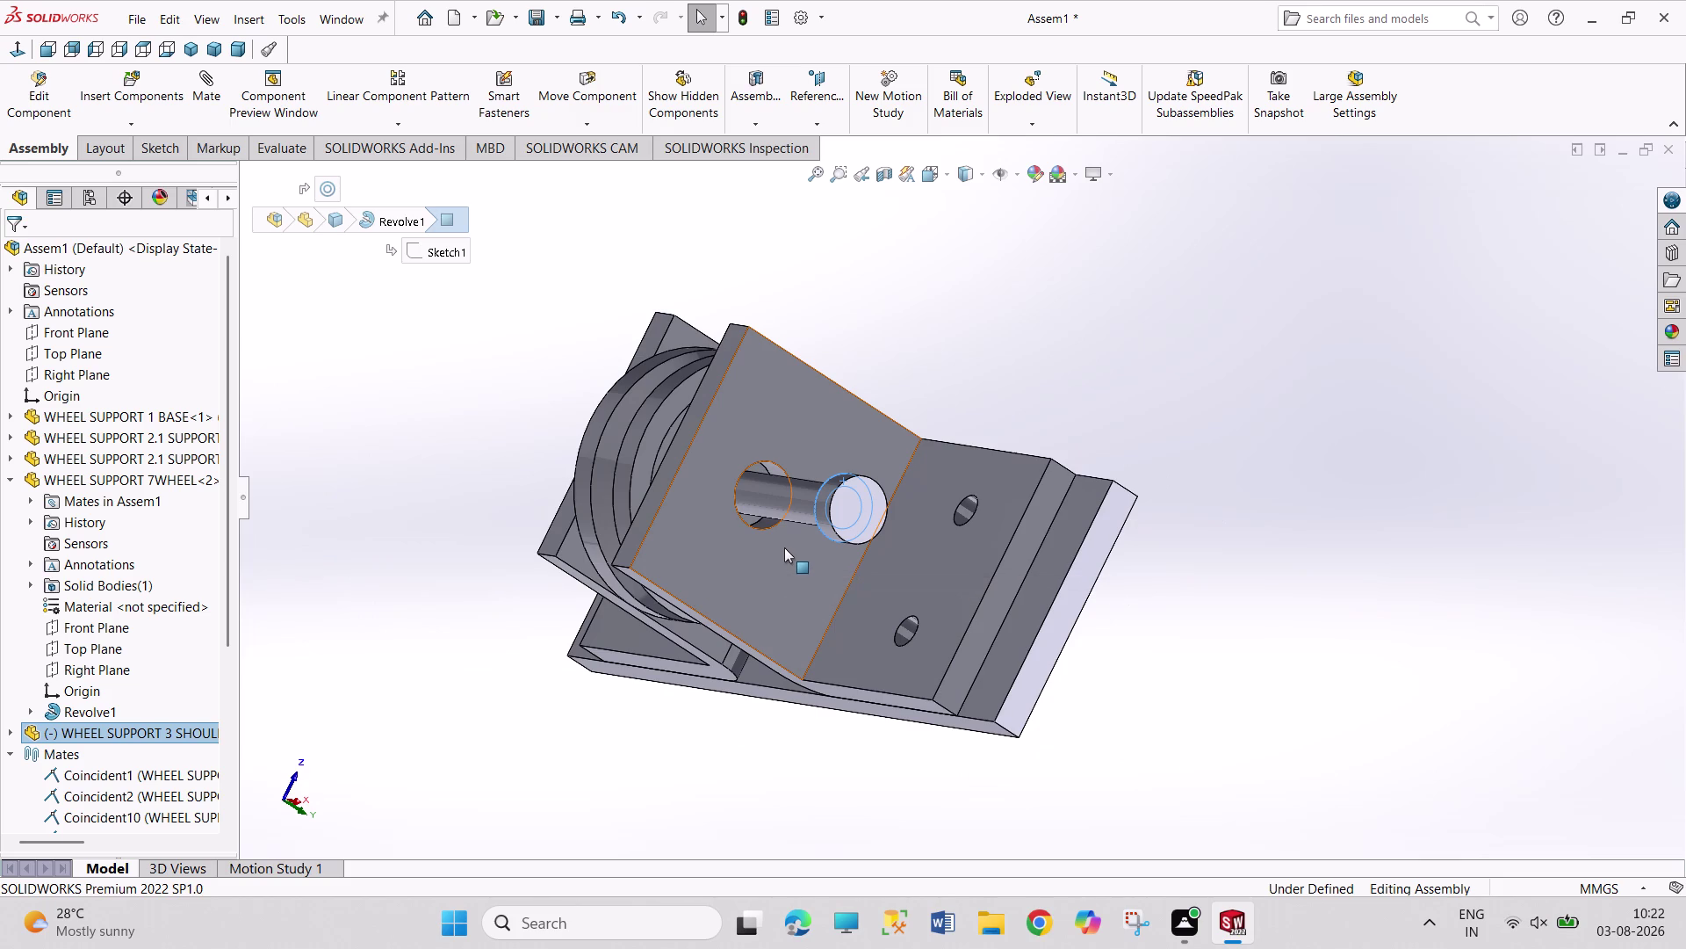
click(784, 547)
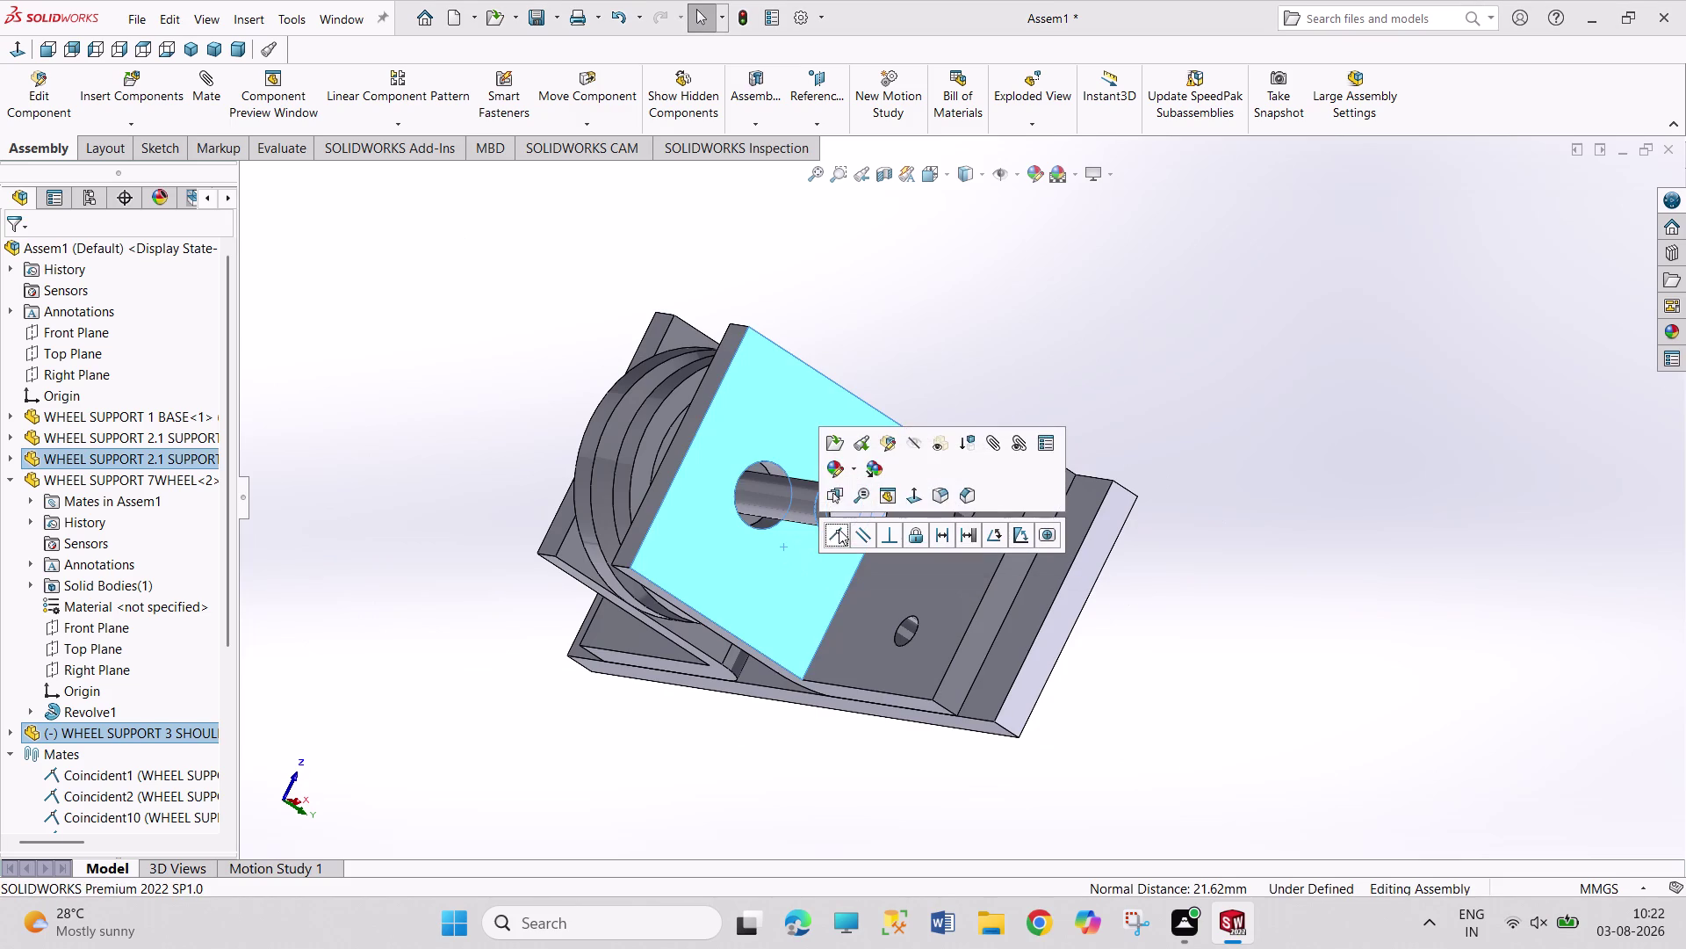
click(839, 527)
click(1116, 363)
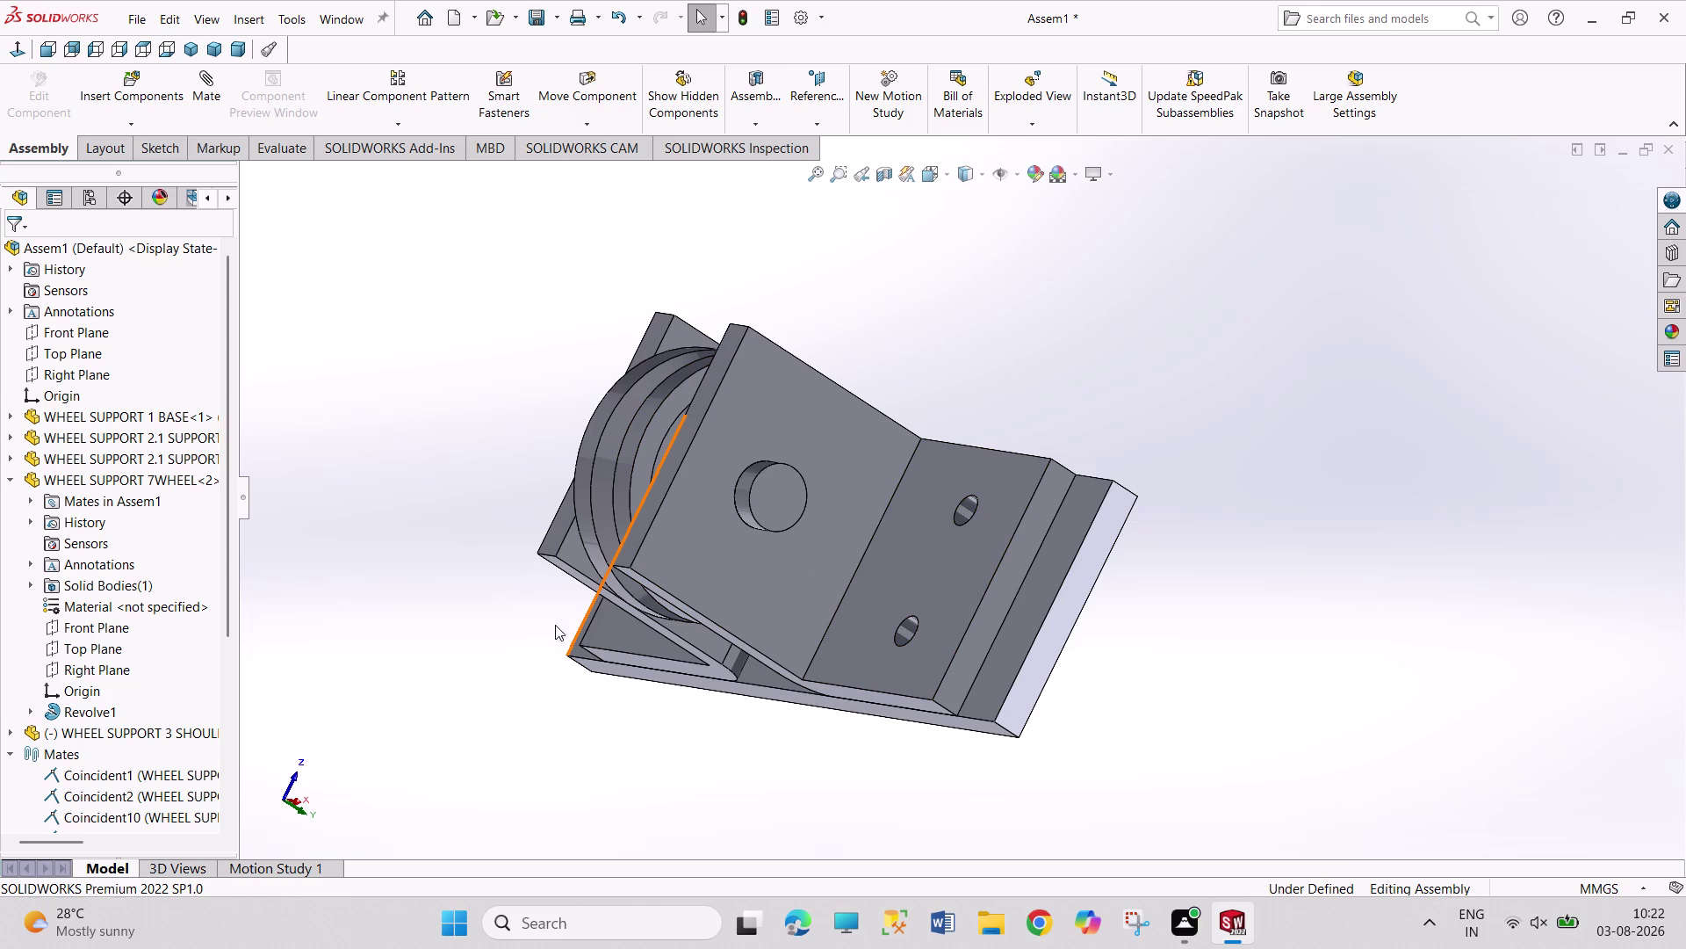
middle_drag(495, 598, 559, 573)
Delete the Coincident21 mate and confirm Yes.
scroll(down, 3)
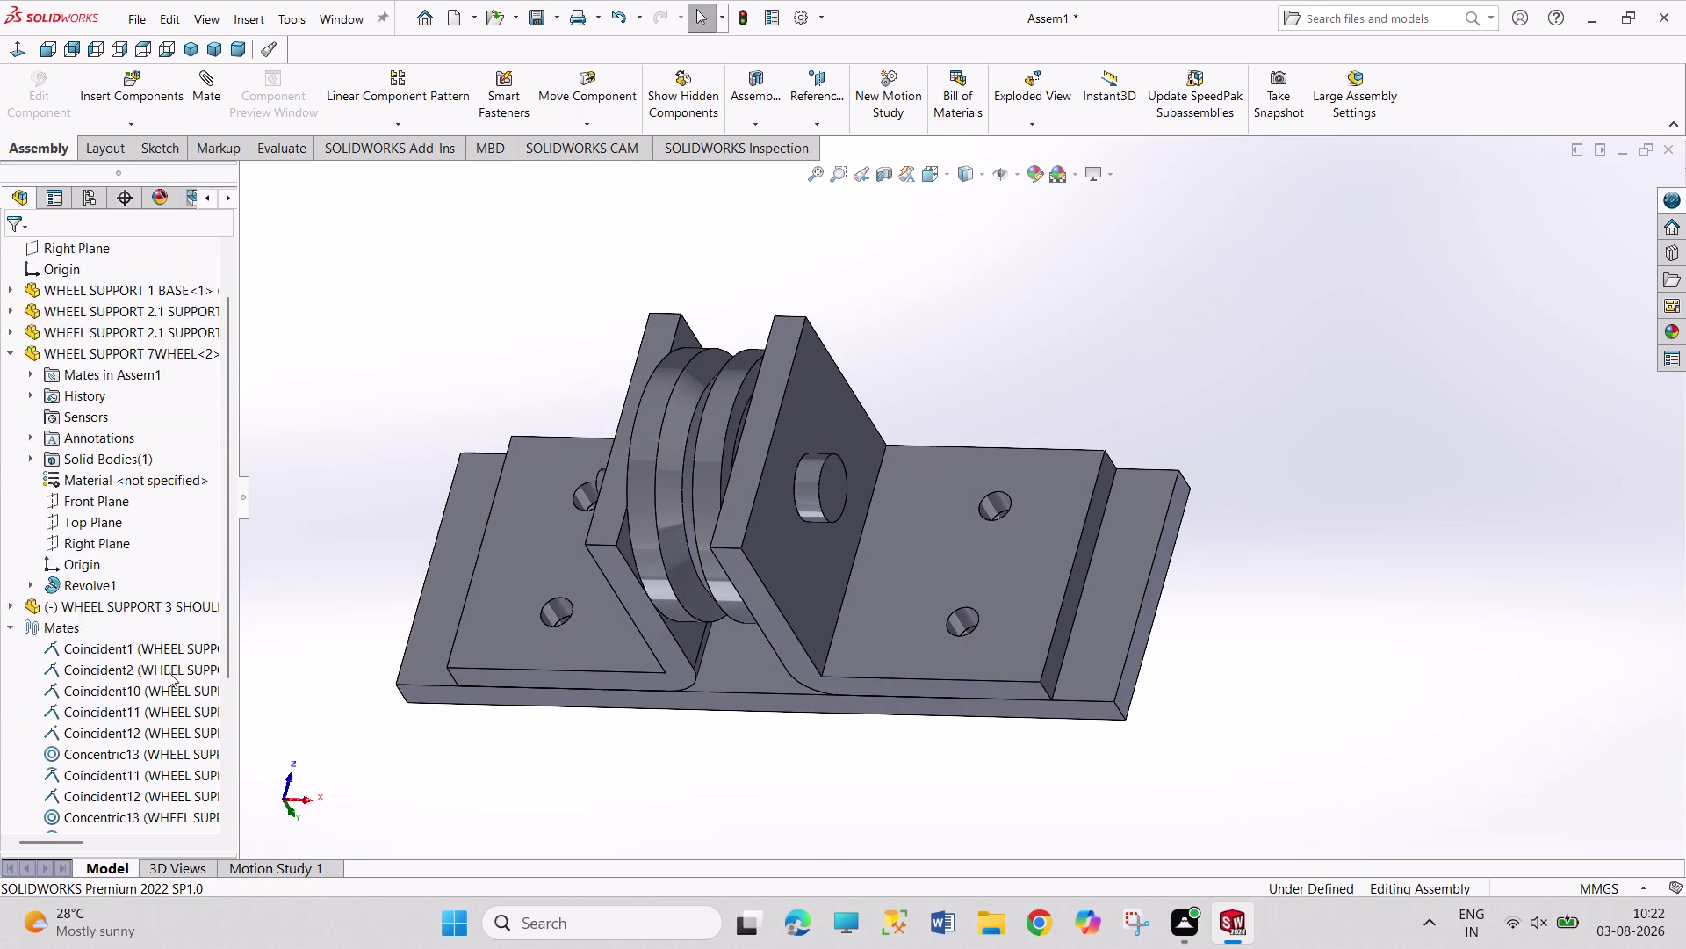
scroll(down, 3)
scroll(down, 3)
right_click(130, 819)
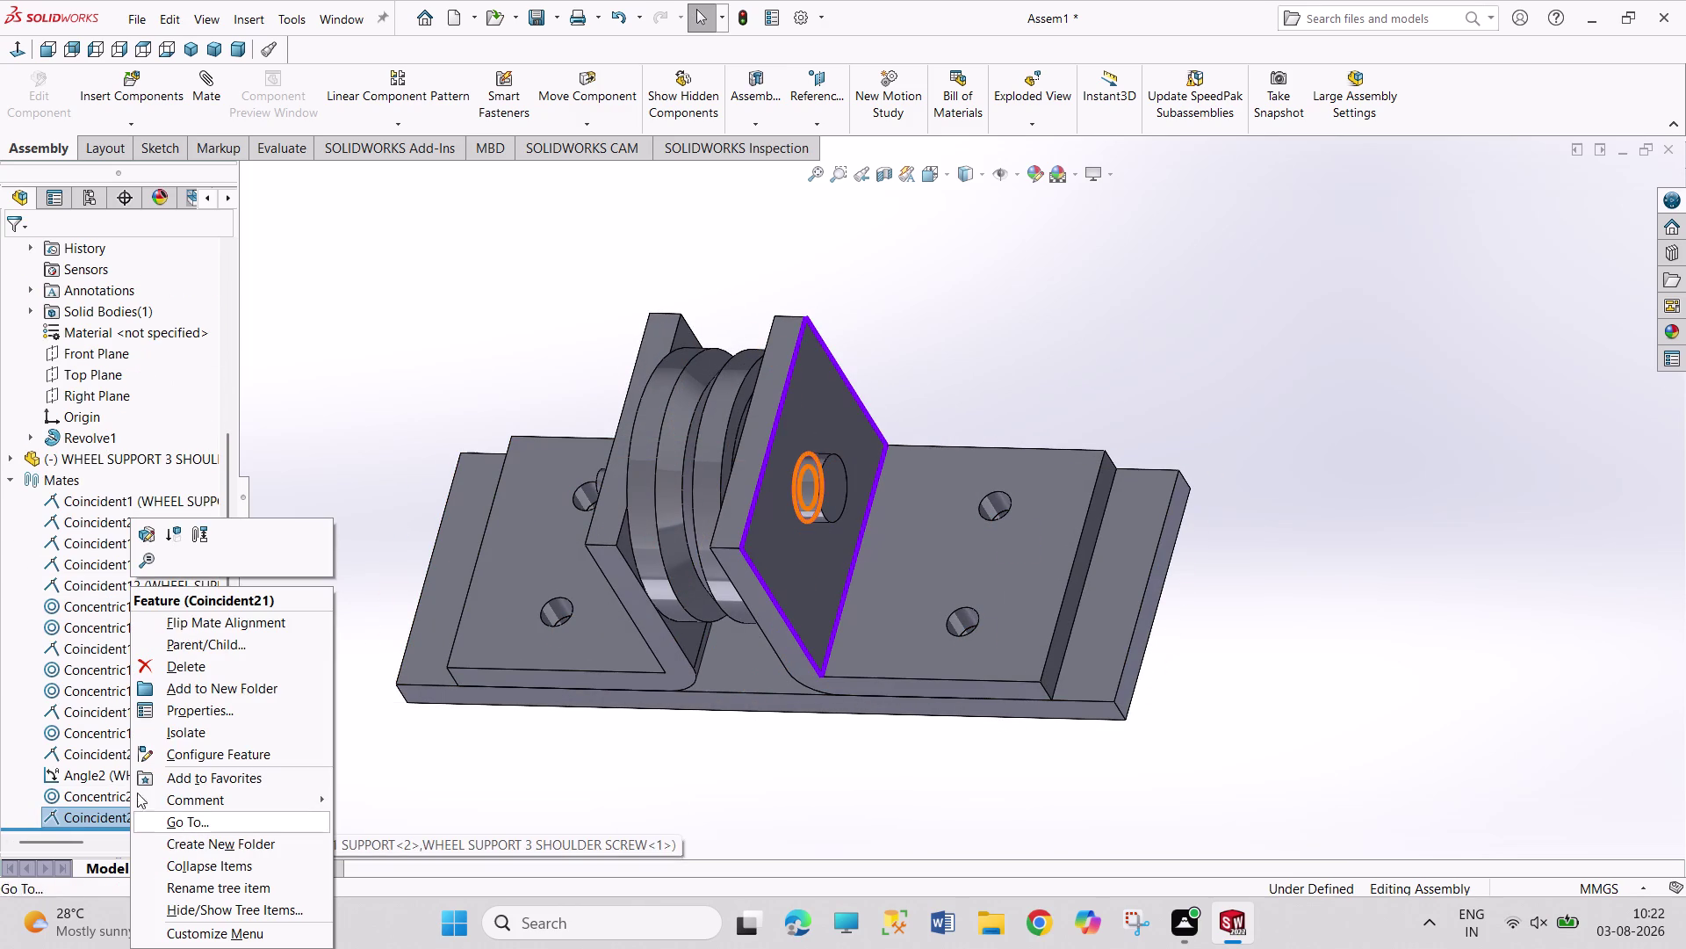
click(175, 657)
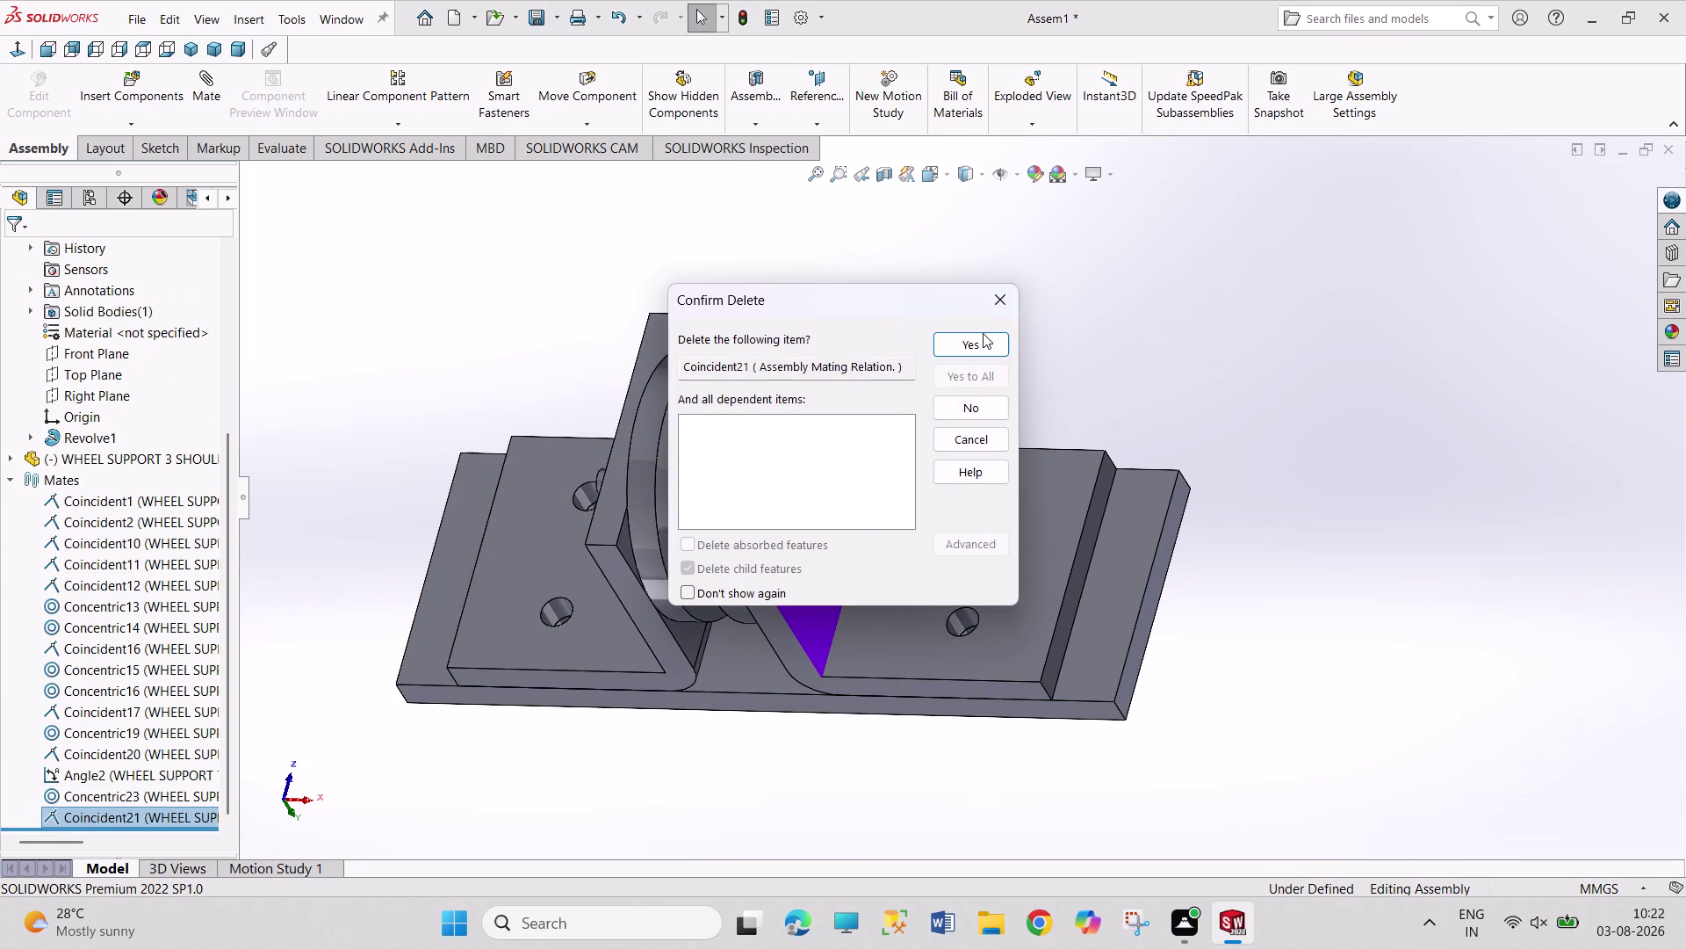
click(972, 338)
Drag the shoulder screw outward so it protrudes from the plate hole.
drag(806, 484, 819, 484)
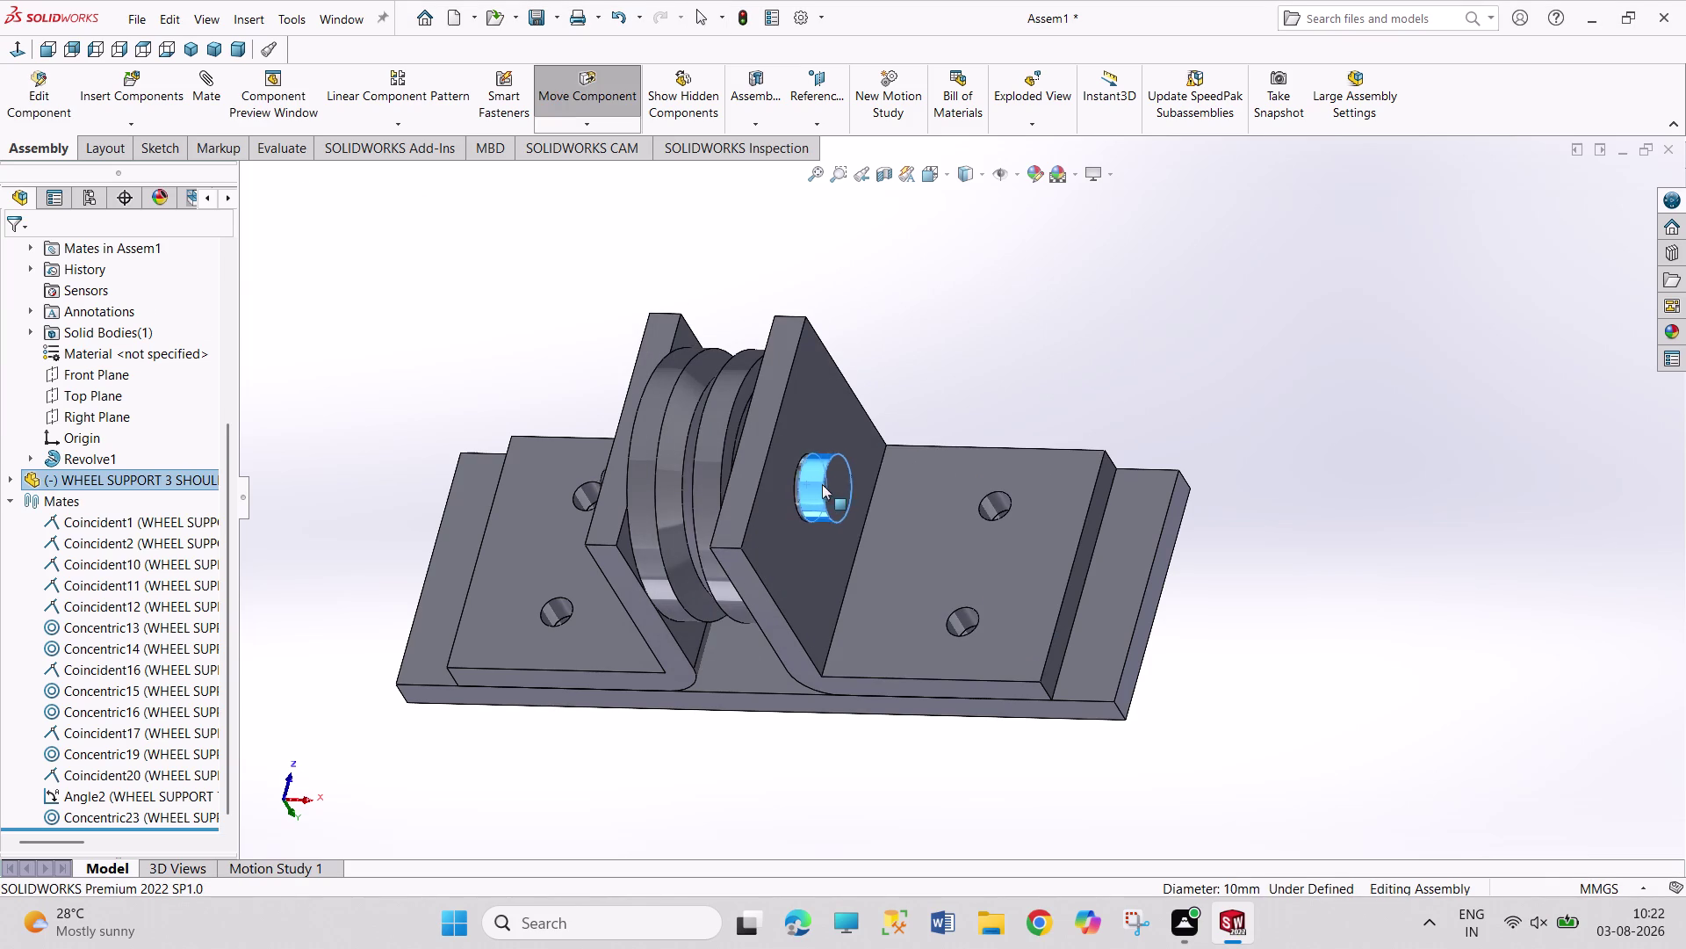
drag(818, 483, 871, 484)
click(1005, 347)
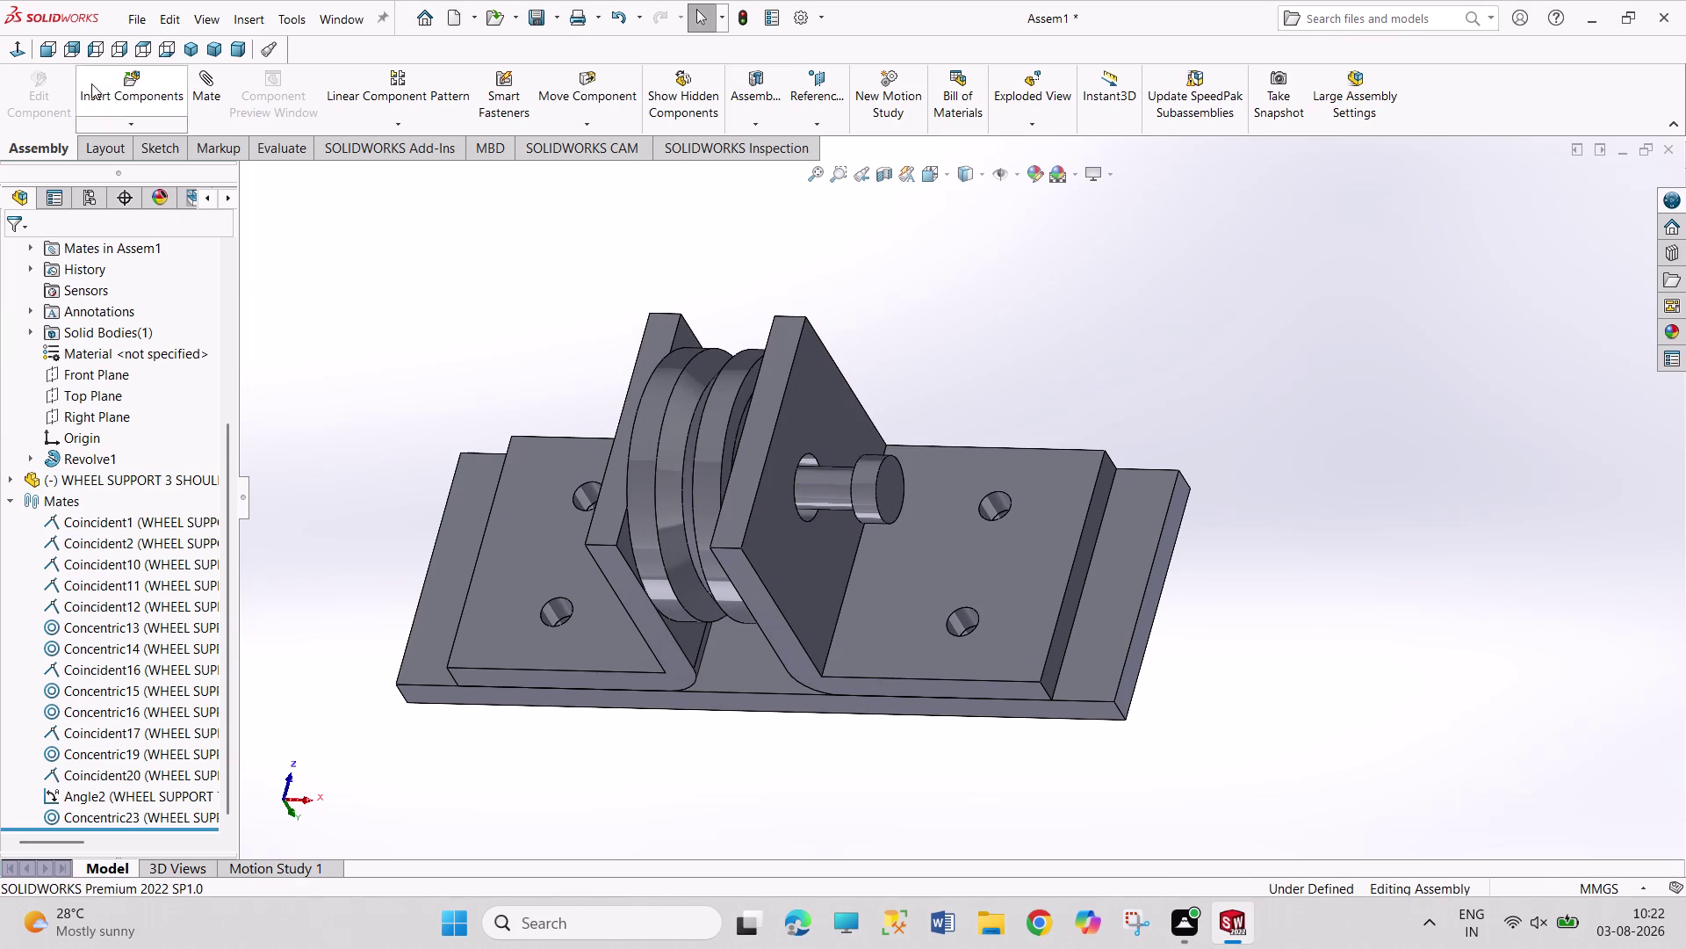
Insert WHEEL SUPPORT 6 WASHER beside the side plate and select its inner edge.
click(140, 78)
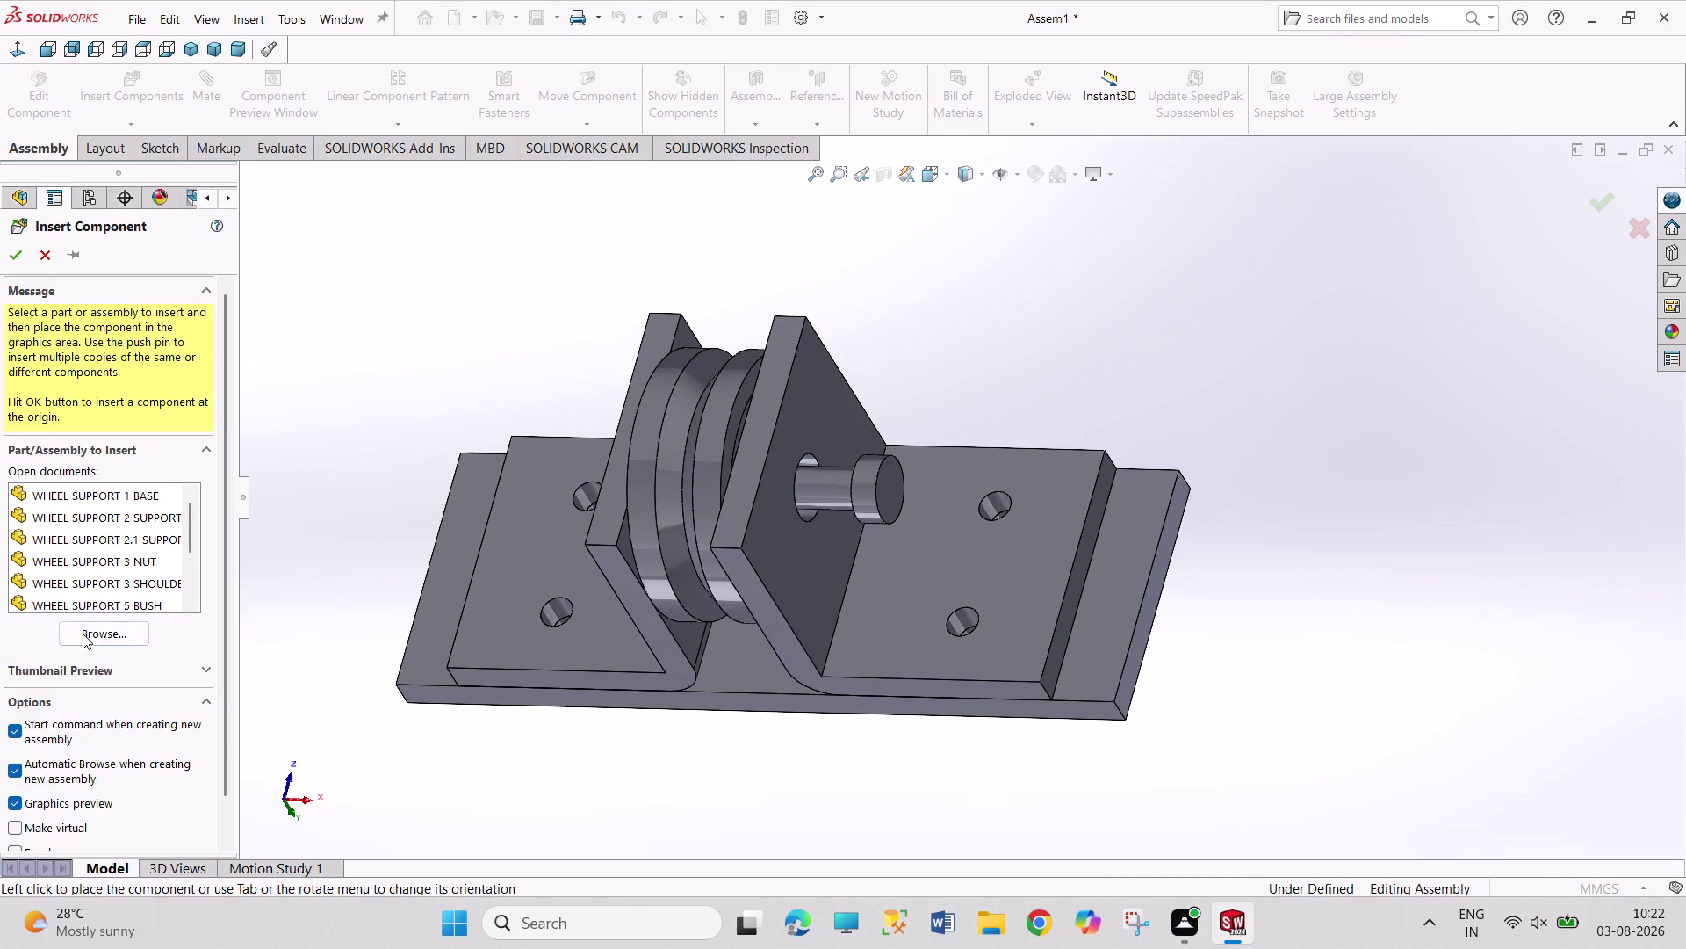
scroll(down, 3)
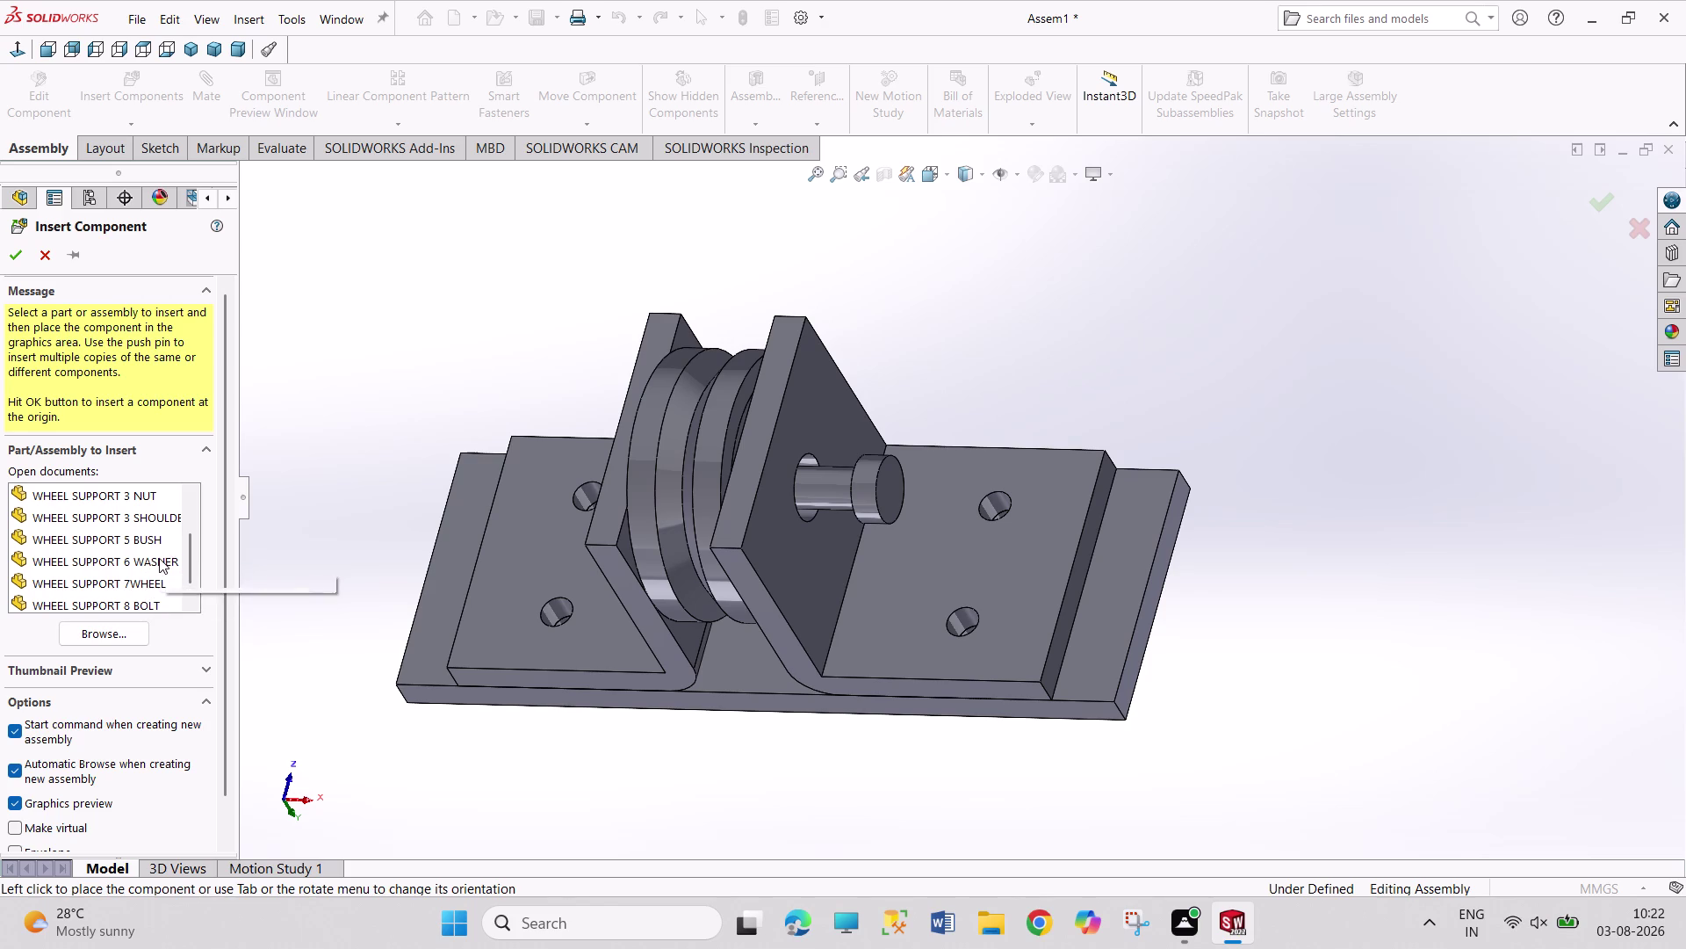
click(159, 558)
click(972, 406)
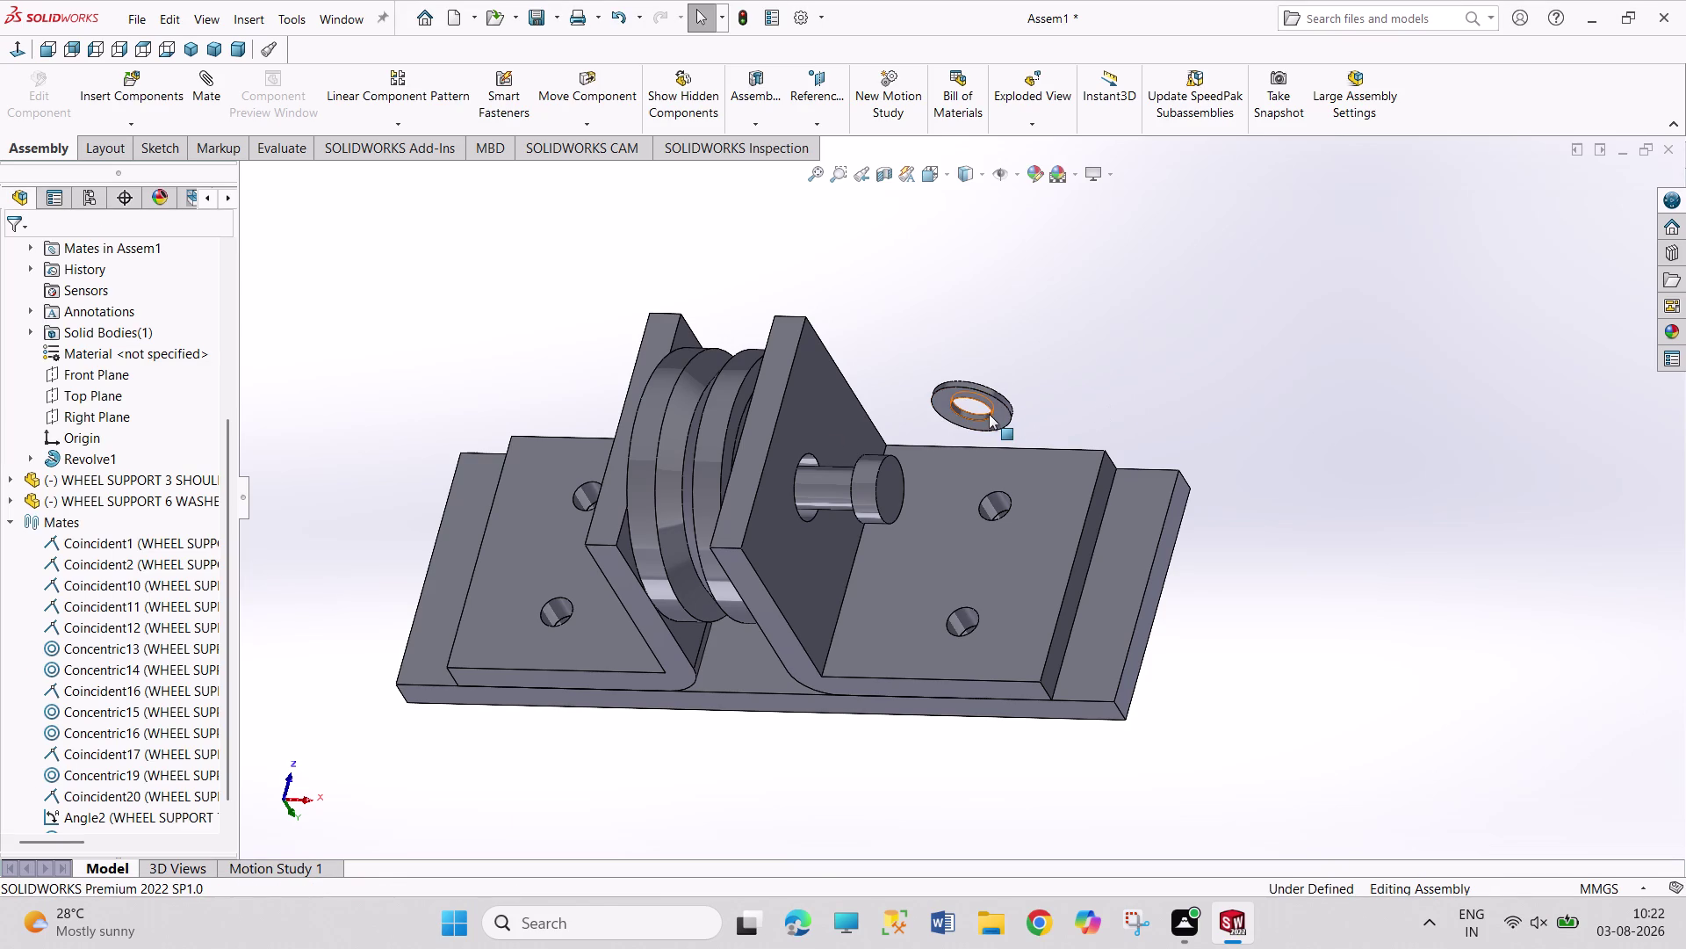
click(982, 422)
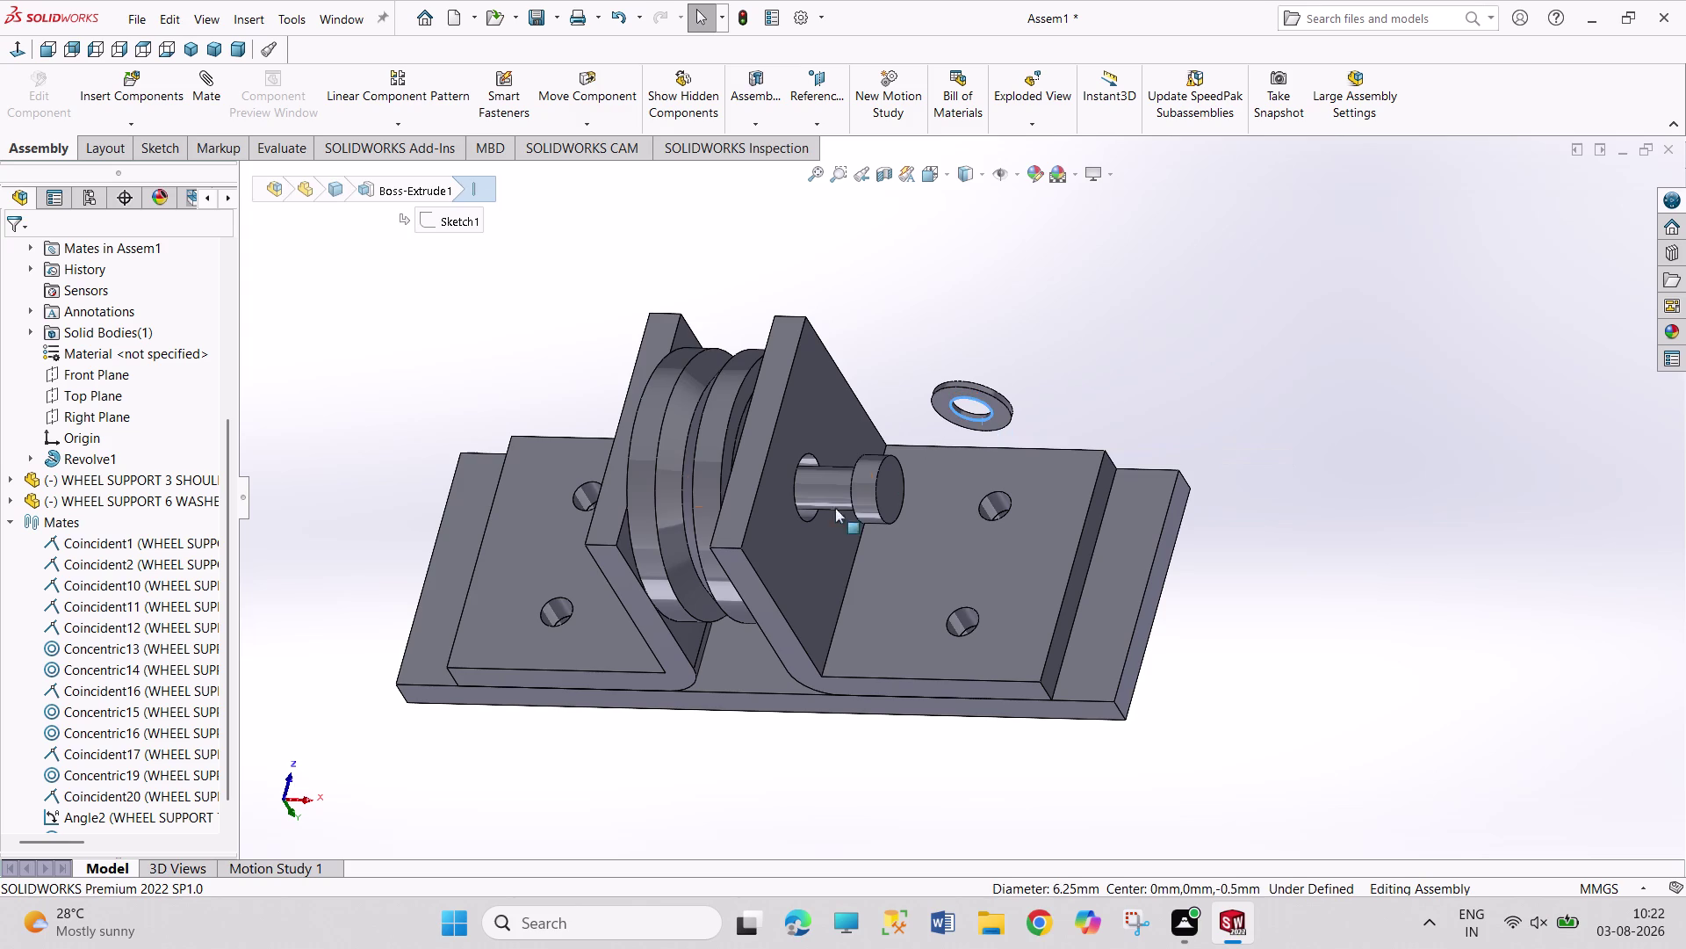
Mate the washer concentric to the shoulder screw shank.
click(811, 518)
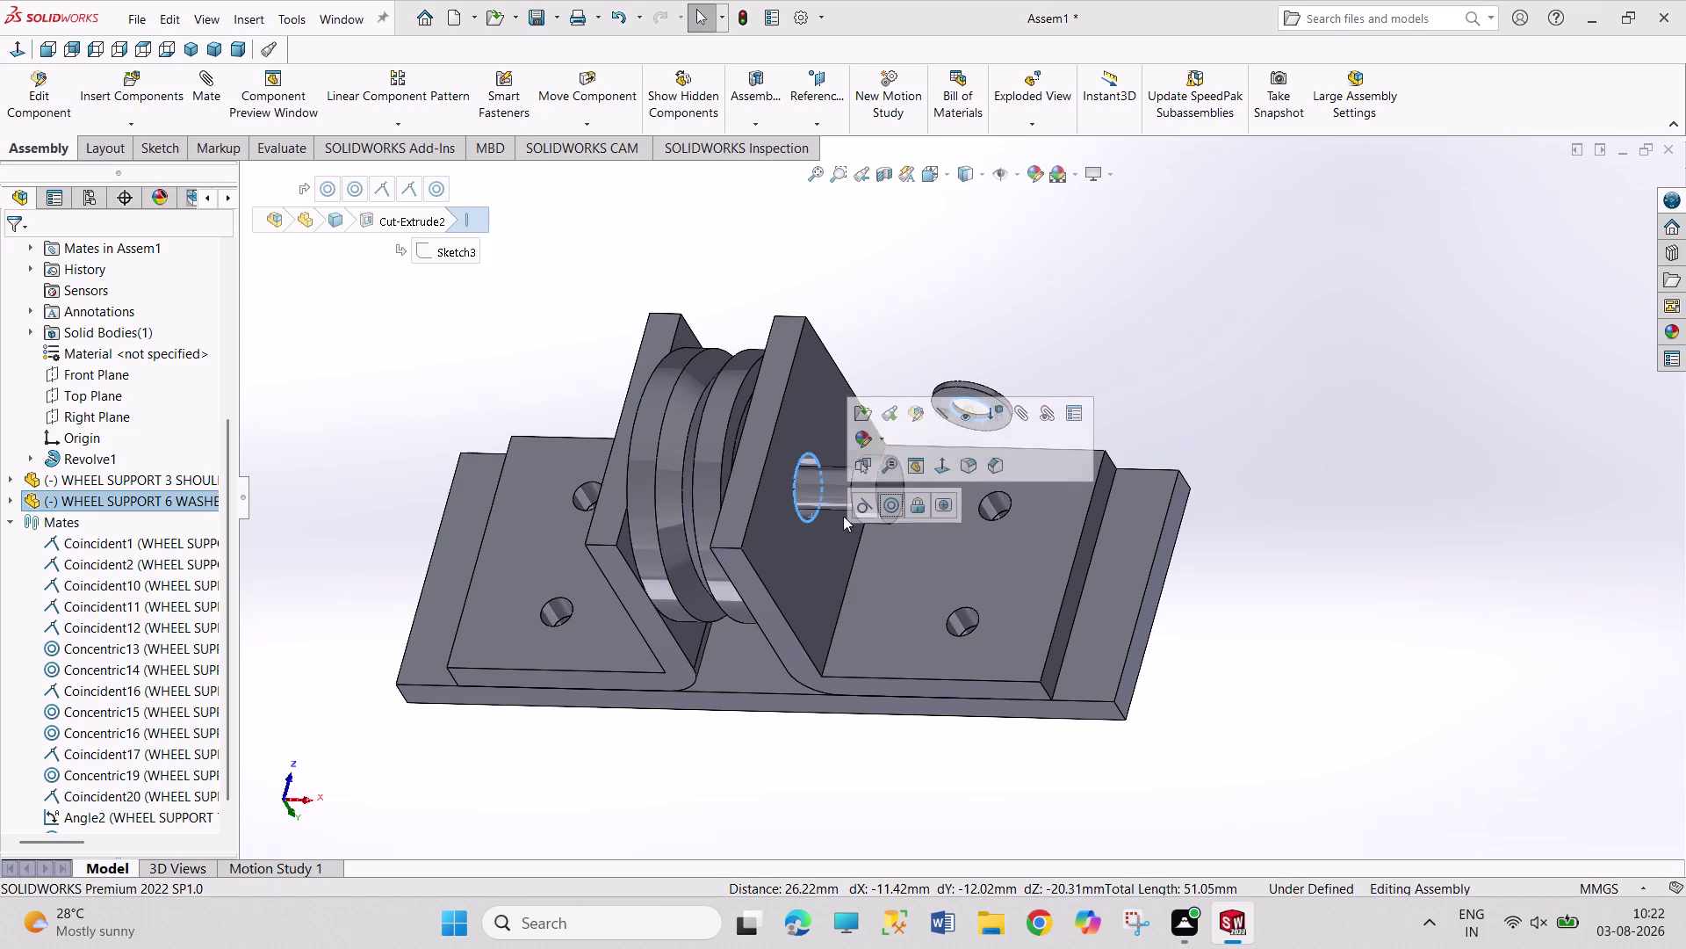
click(890, 508)
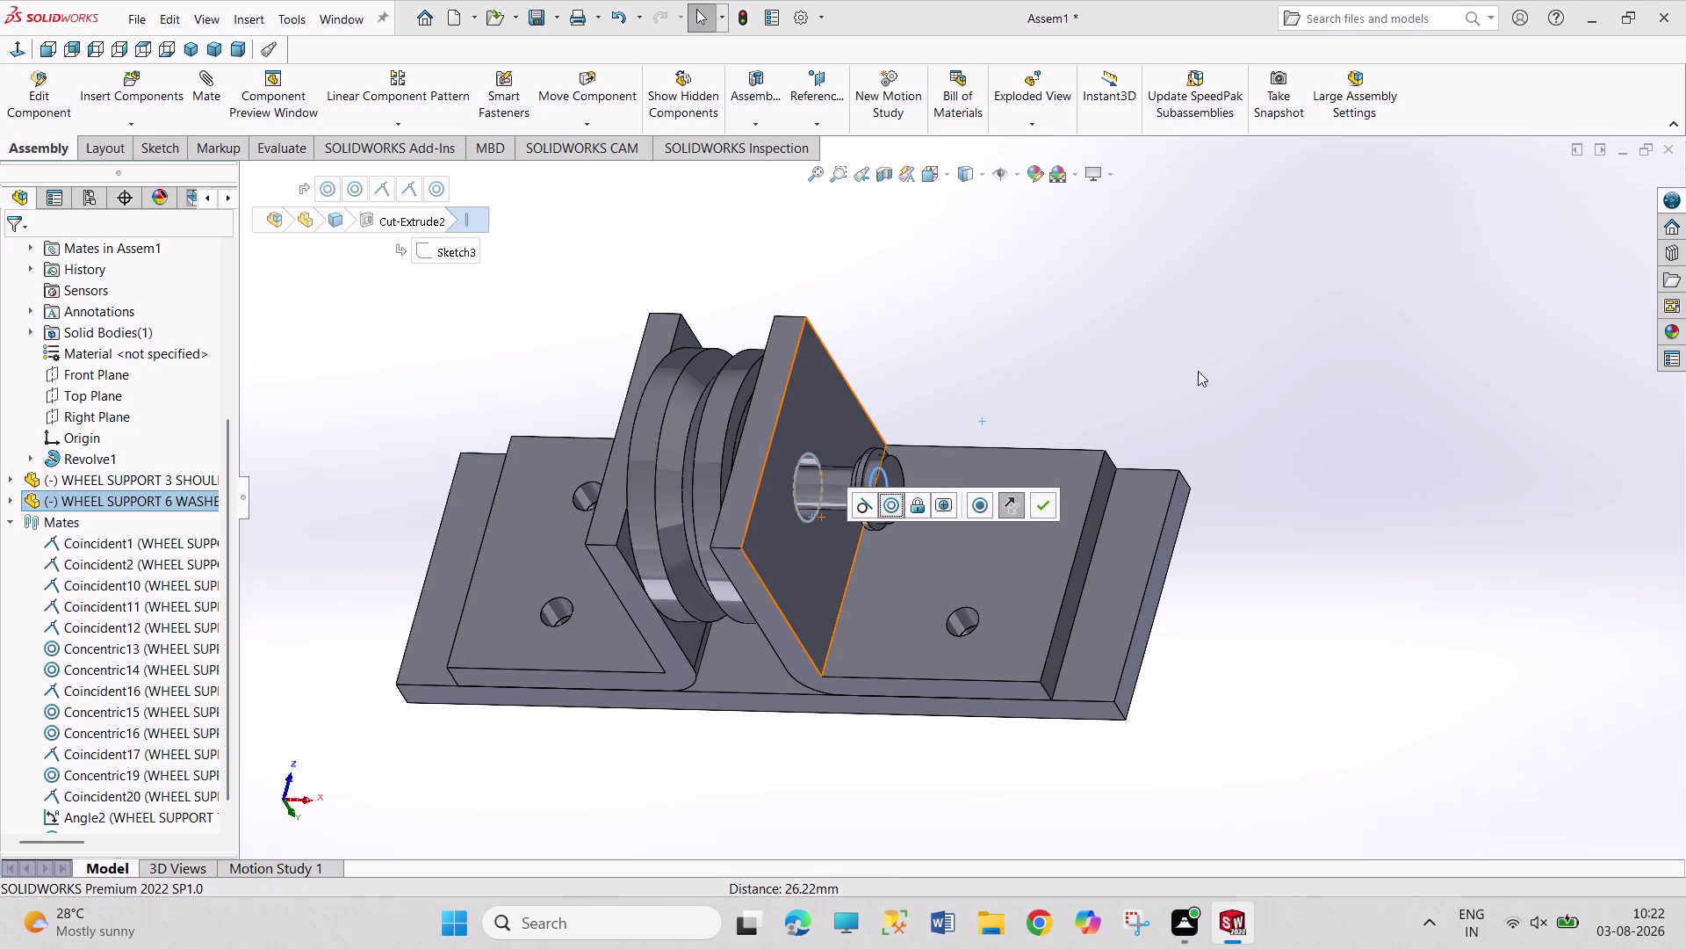
click(1198, 371)
middle_drag(1097, 390, 1165, 394)
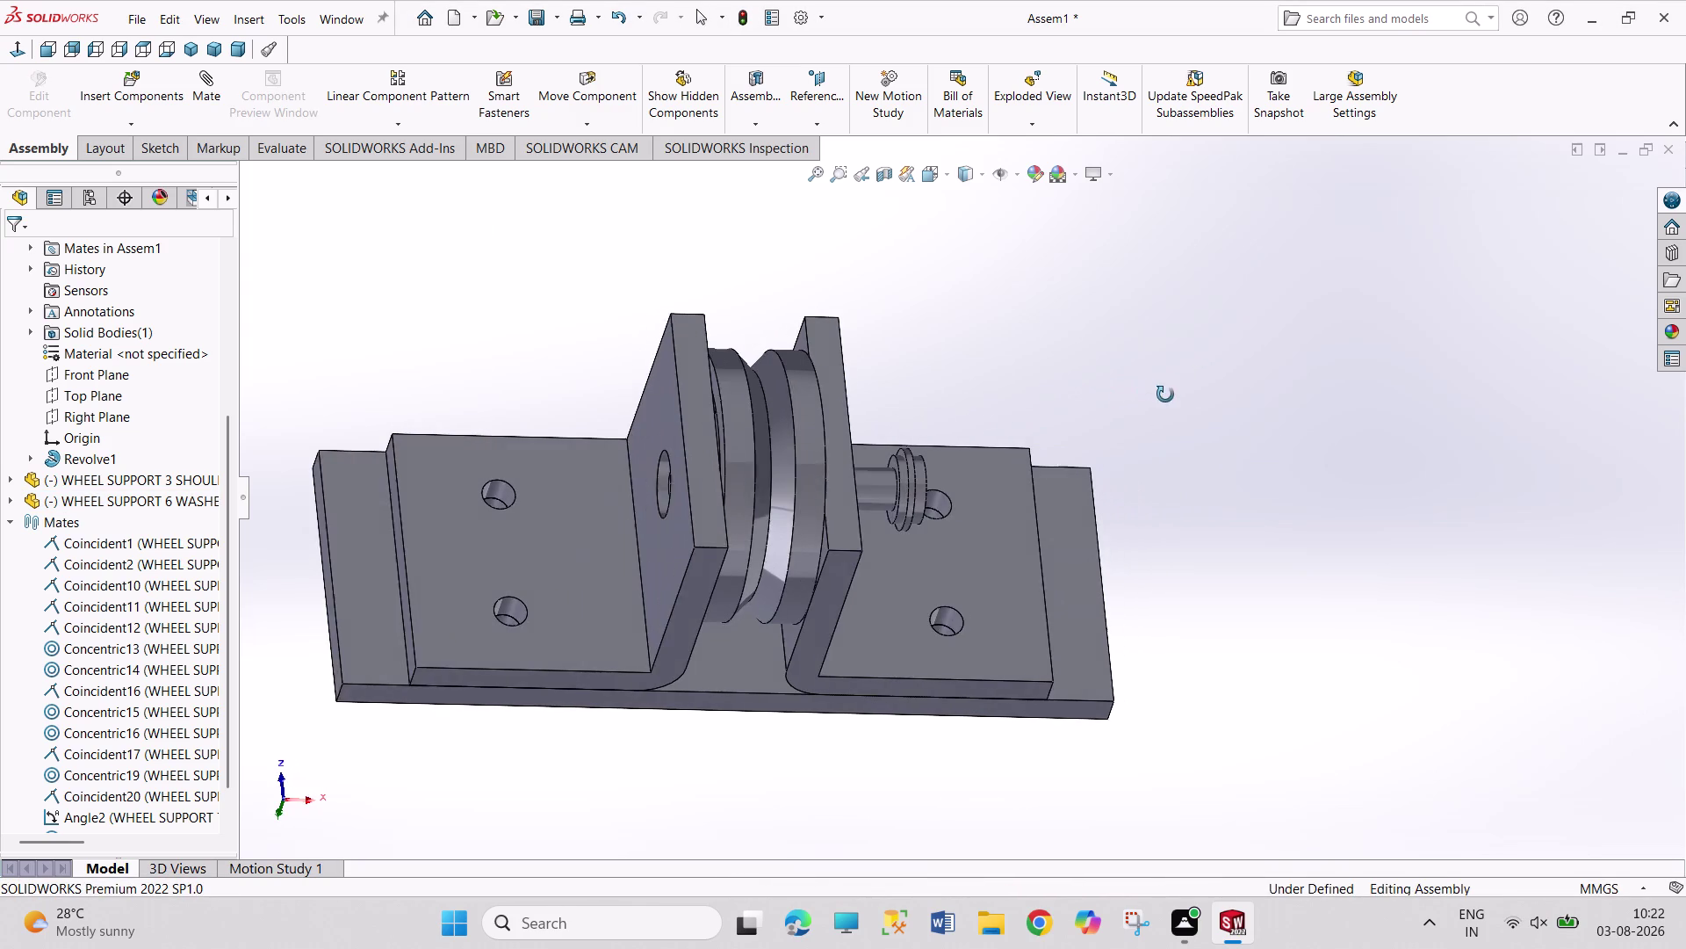
middle_drag(1165, 394, 1170, 396)
scroll(down, 3)
scroll(down, 3)
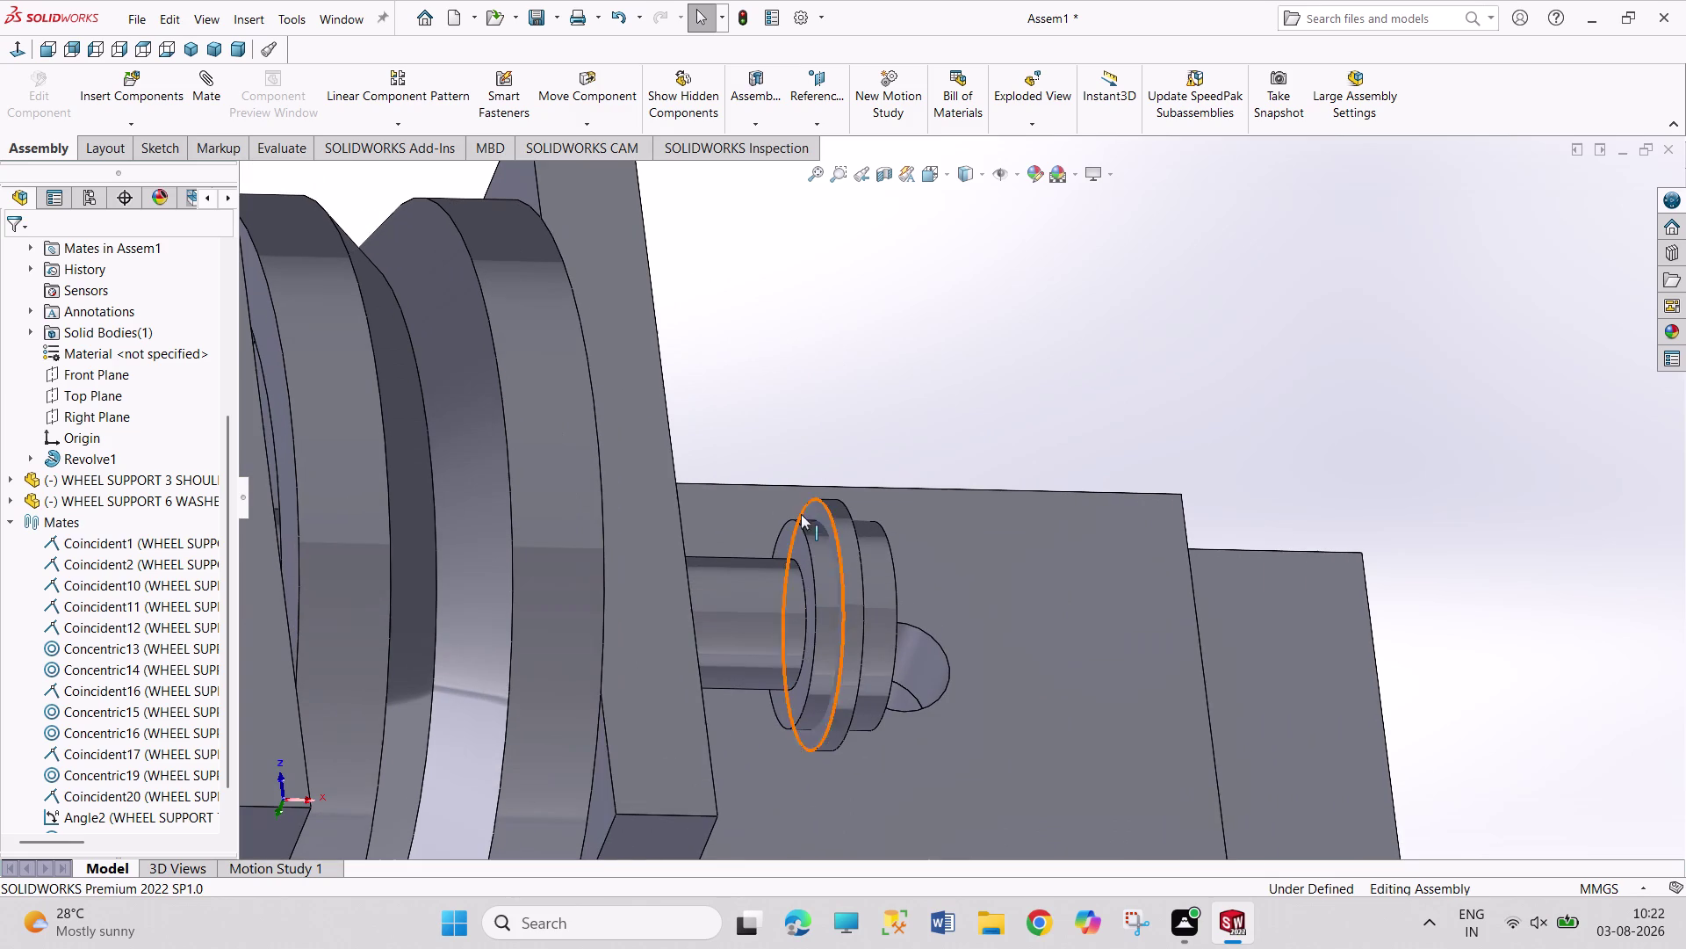
Mate the washer coincident with the side plate face.
click(811, 513)
middle_drag(987, 447, 818, 417)
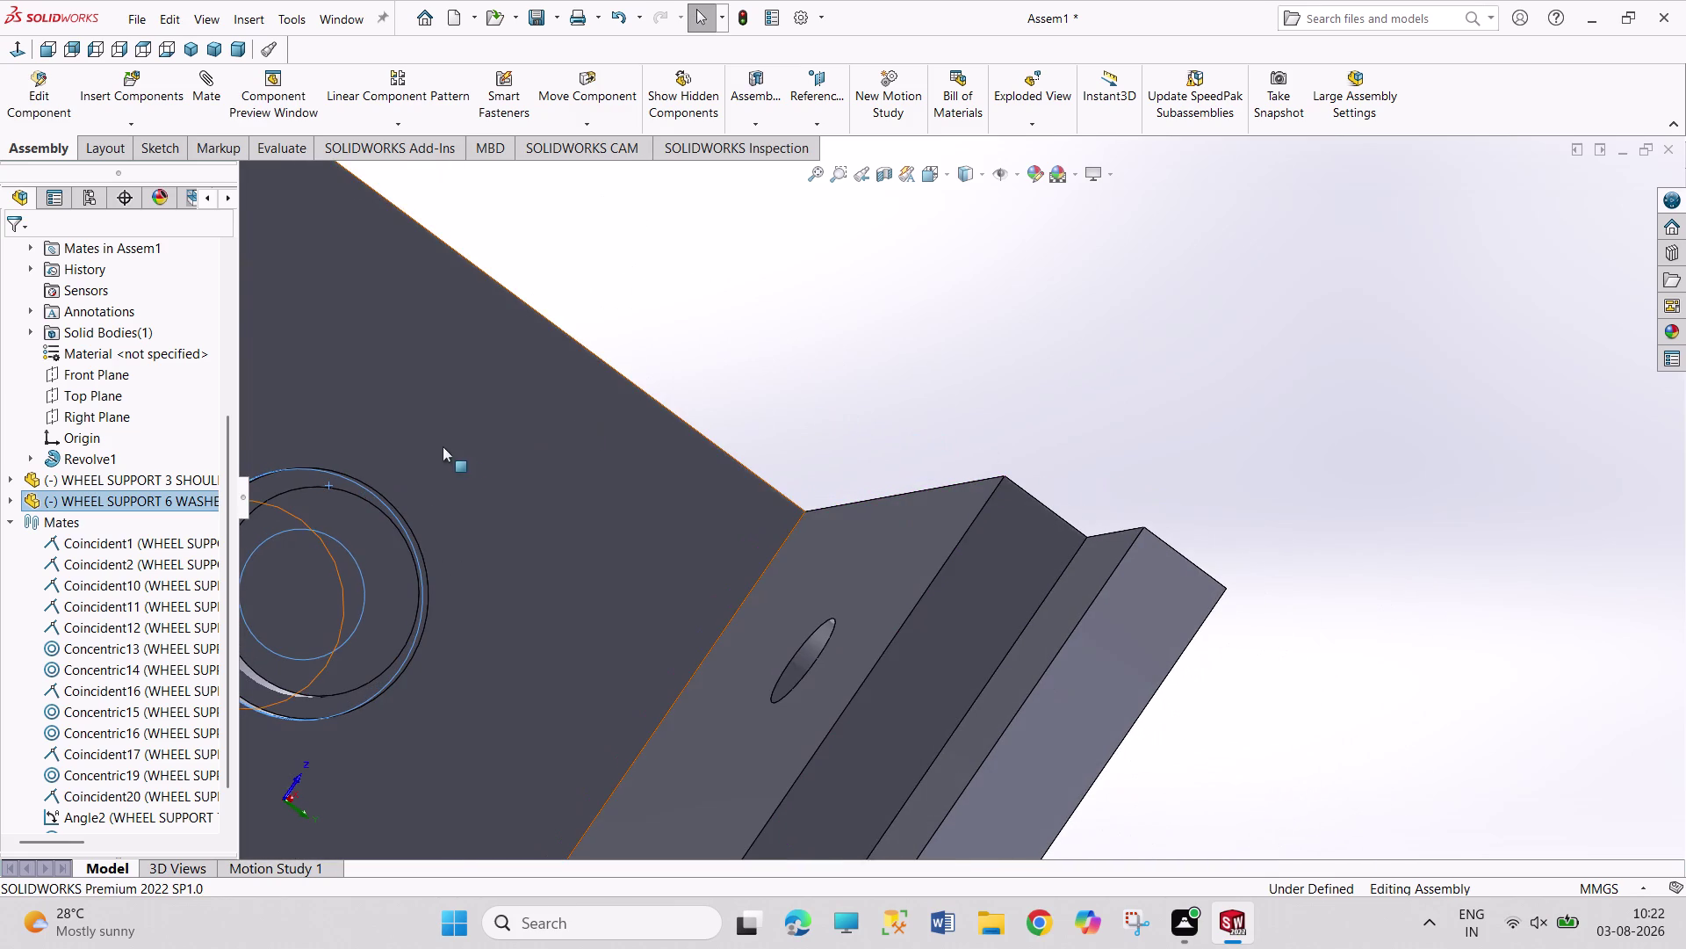
scroll(up, 3)
click(478, 484)
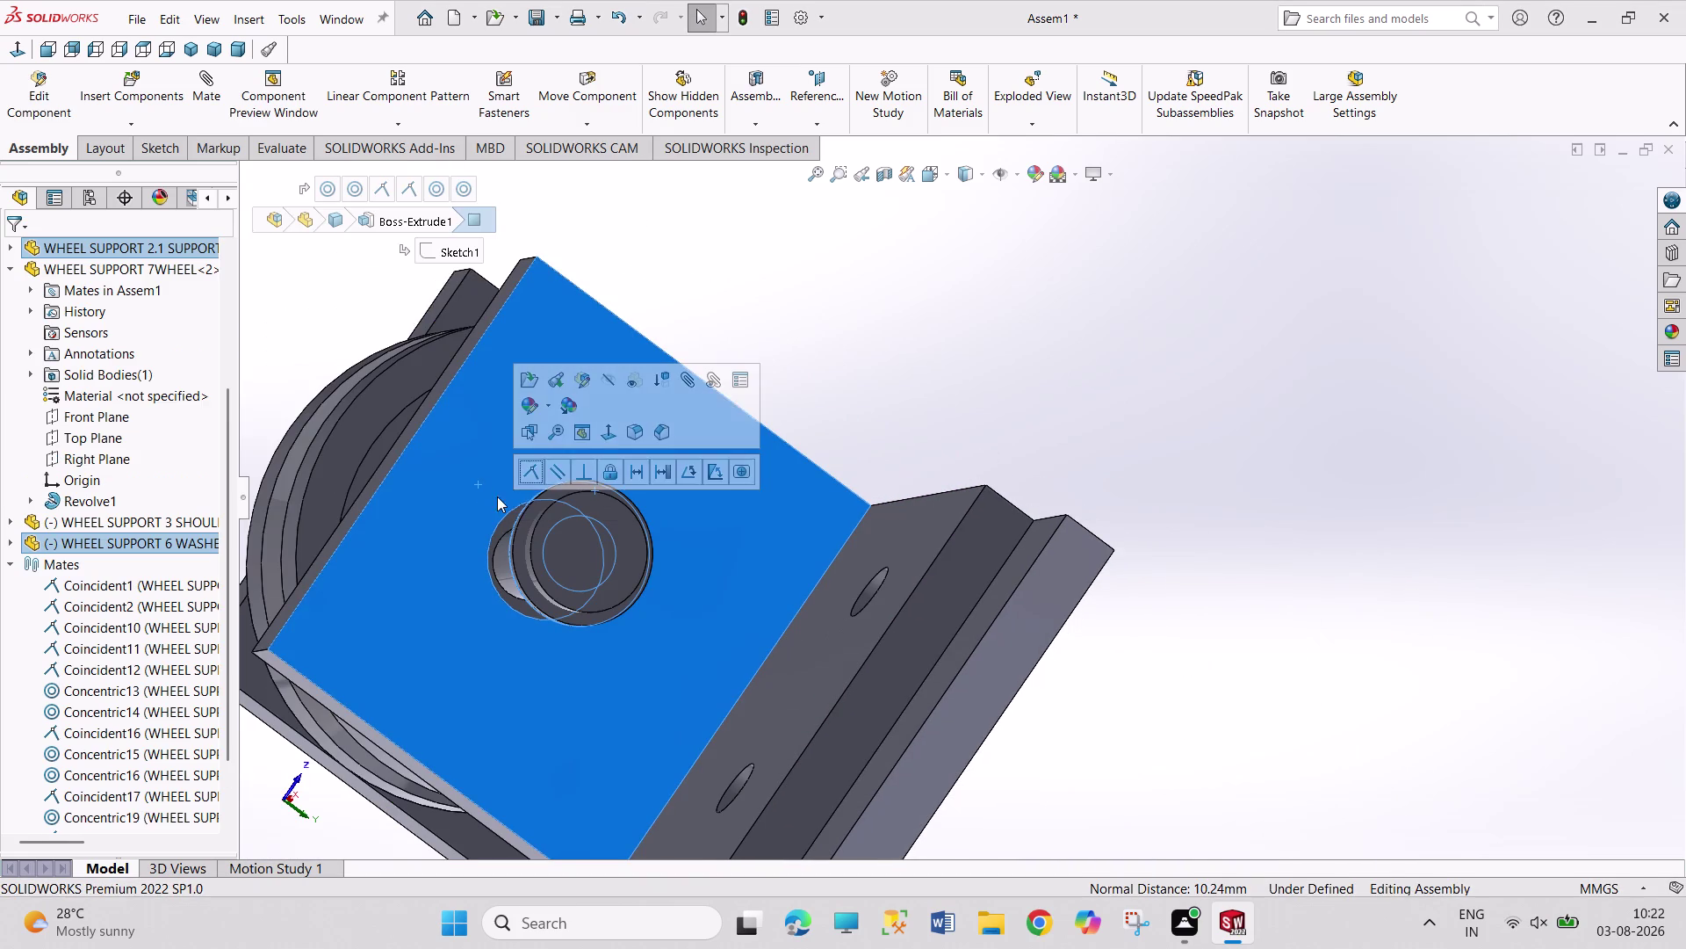
click(530, 470)
click(921, 394)
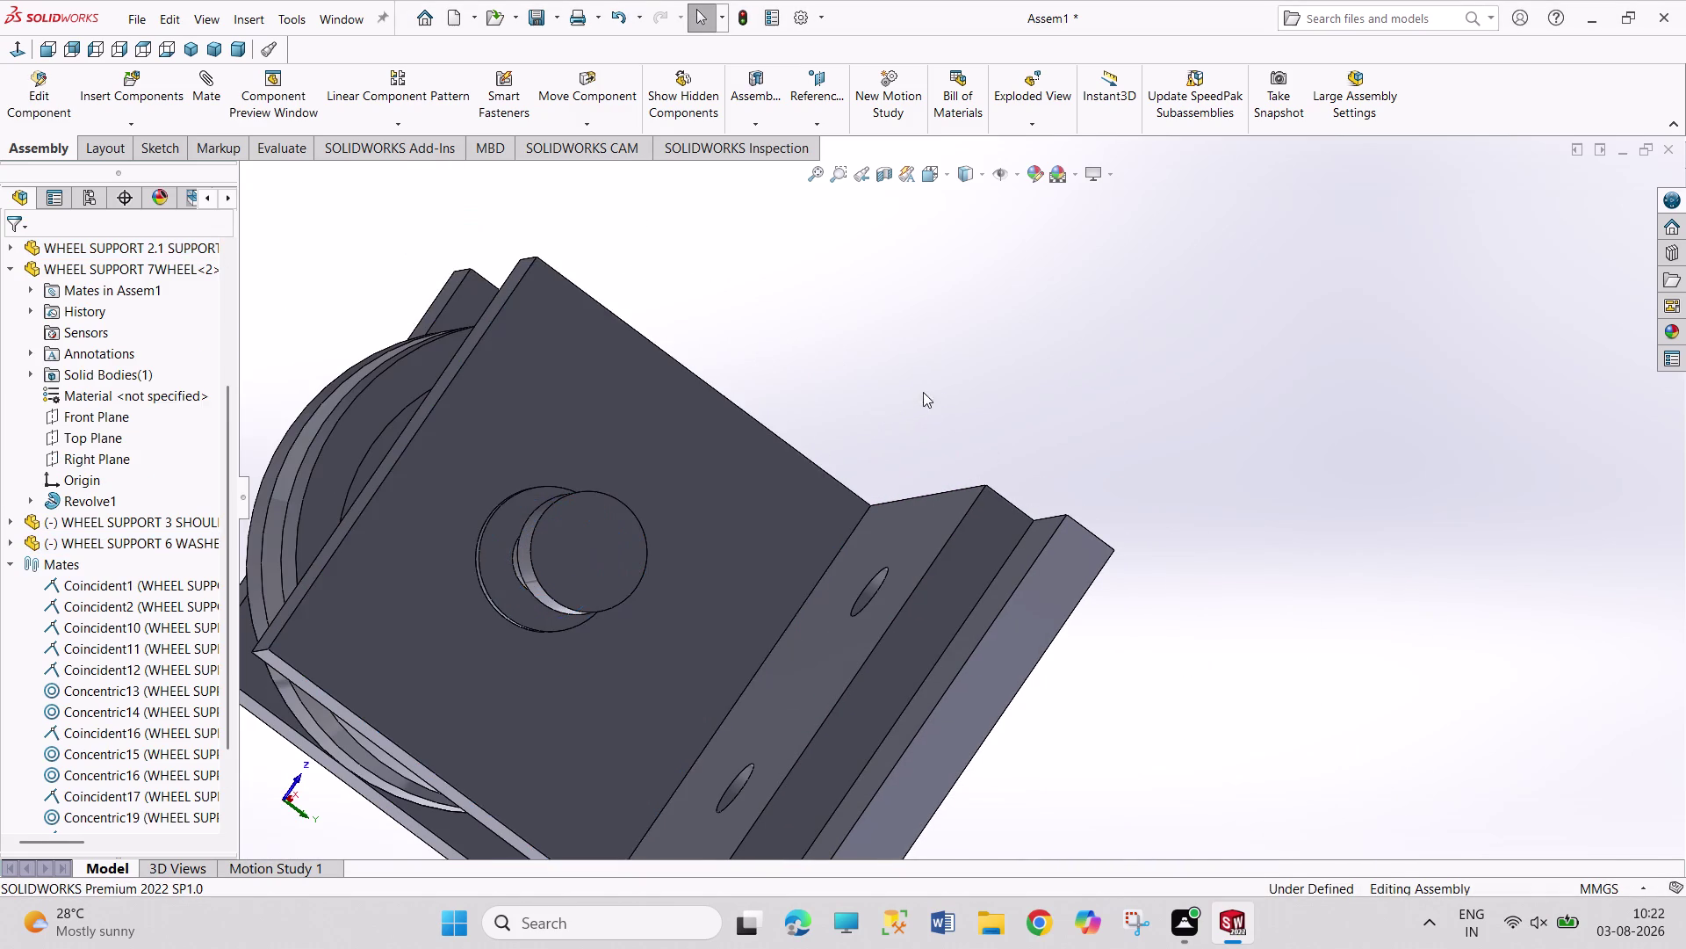
middle_drag(865, 427, 992, 461)
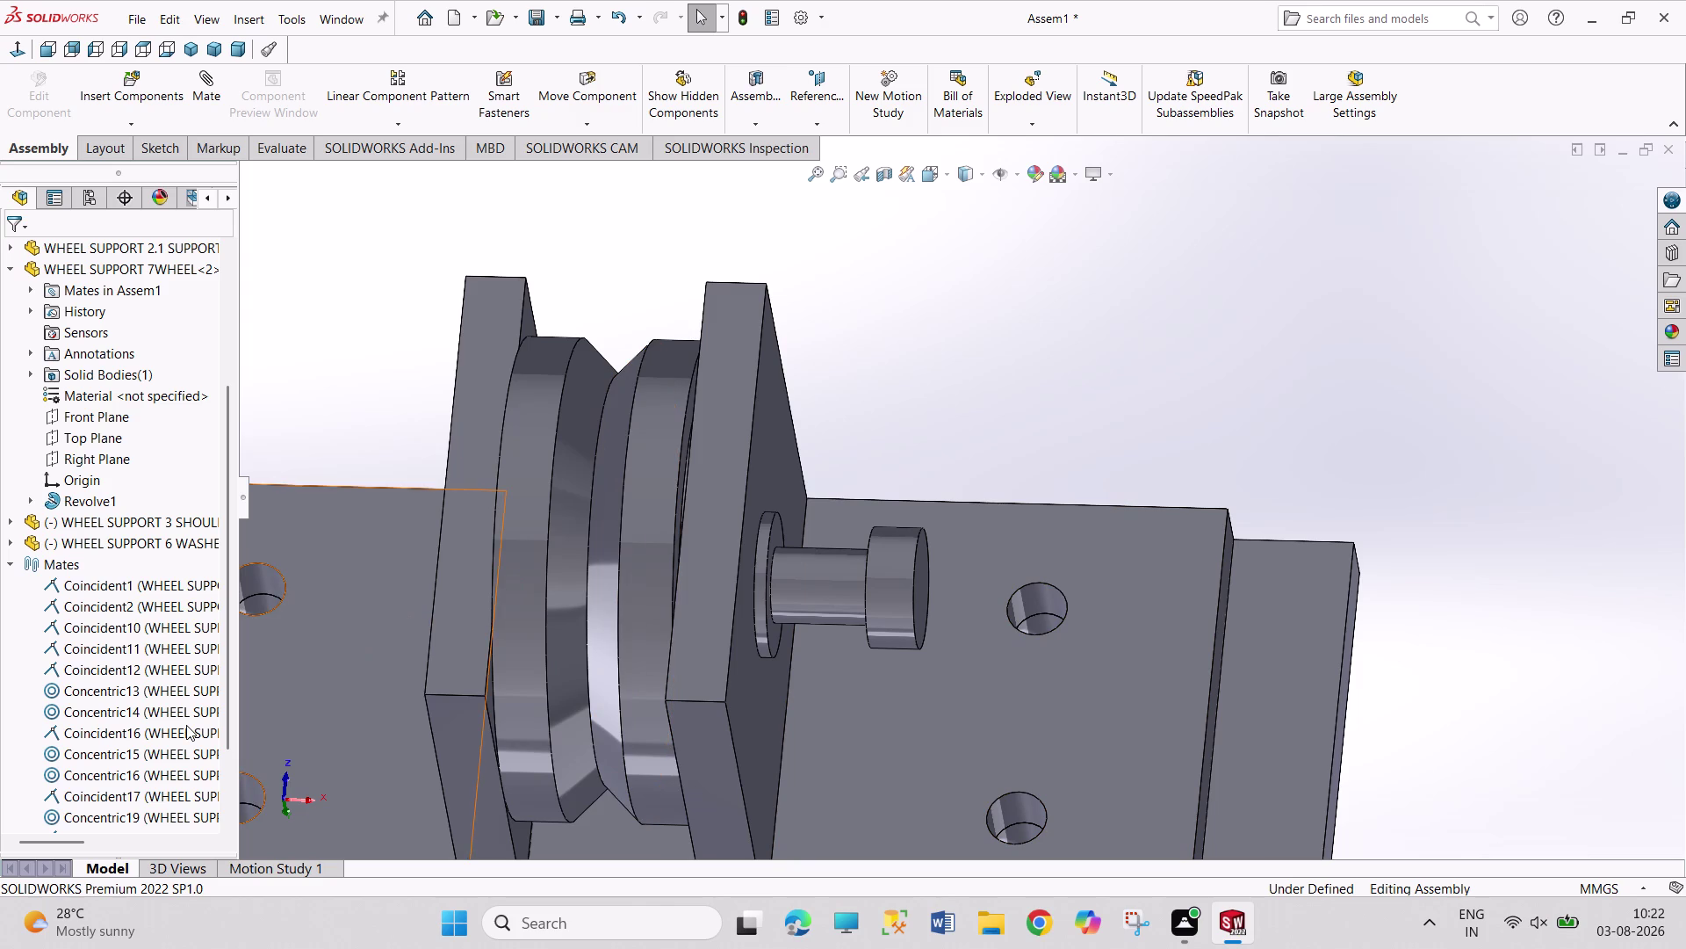
scroll(down, 3)
scroll(up, 3)
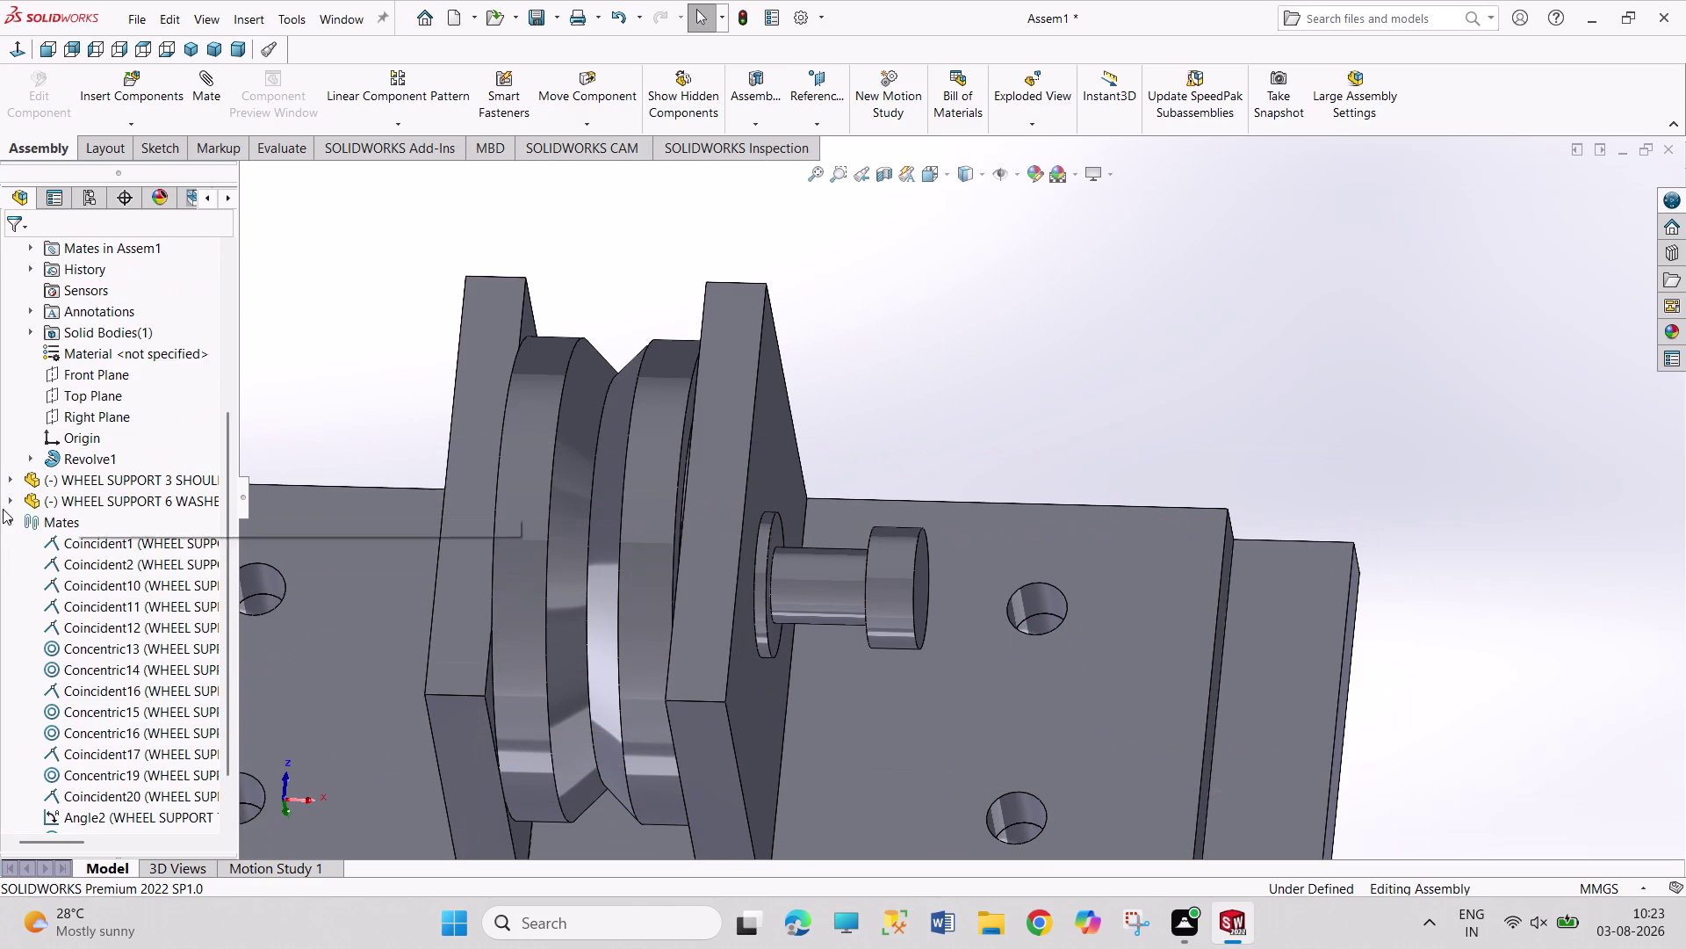
Try an angle mate between the washer and wheel Front Planes, then undo the conflicting mate.
click(13, 496)
click(90, 641)
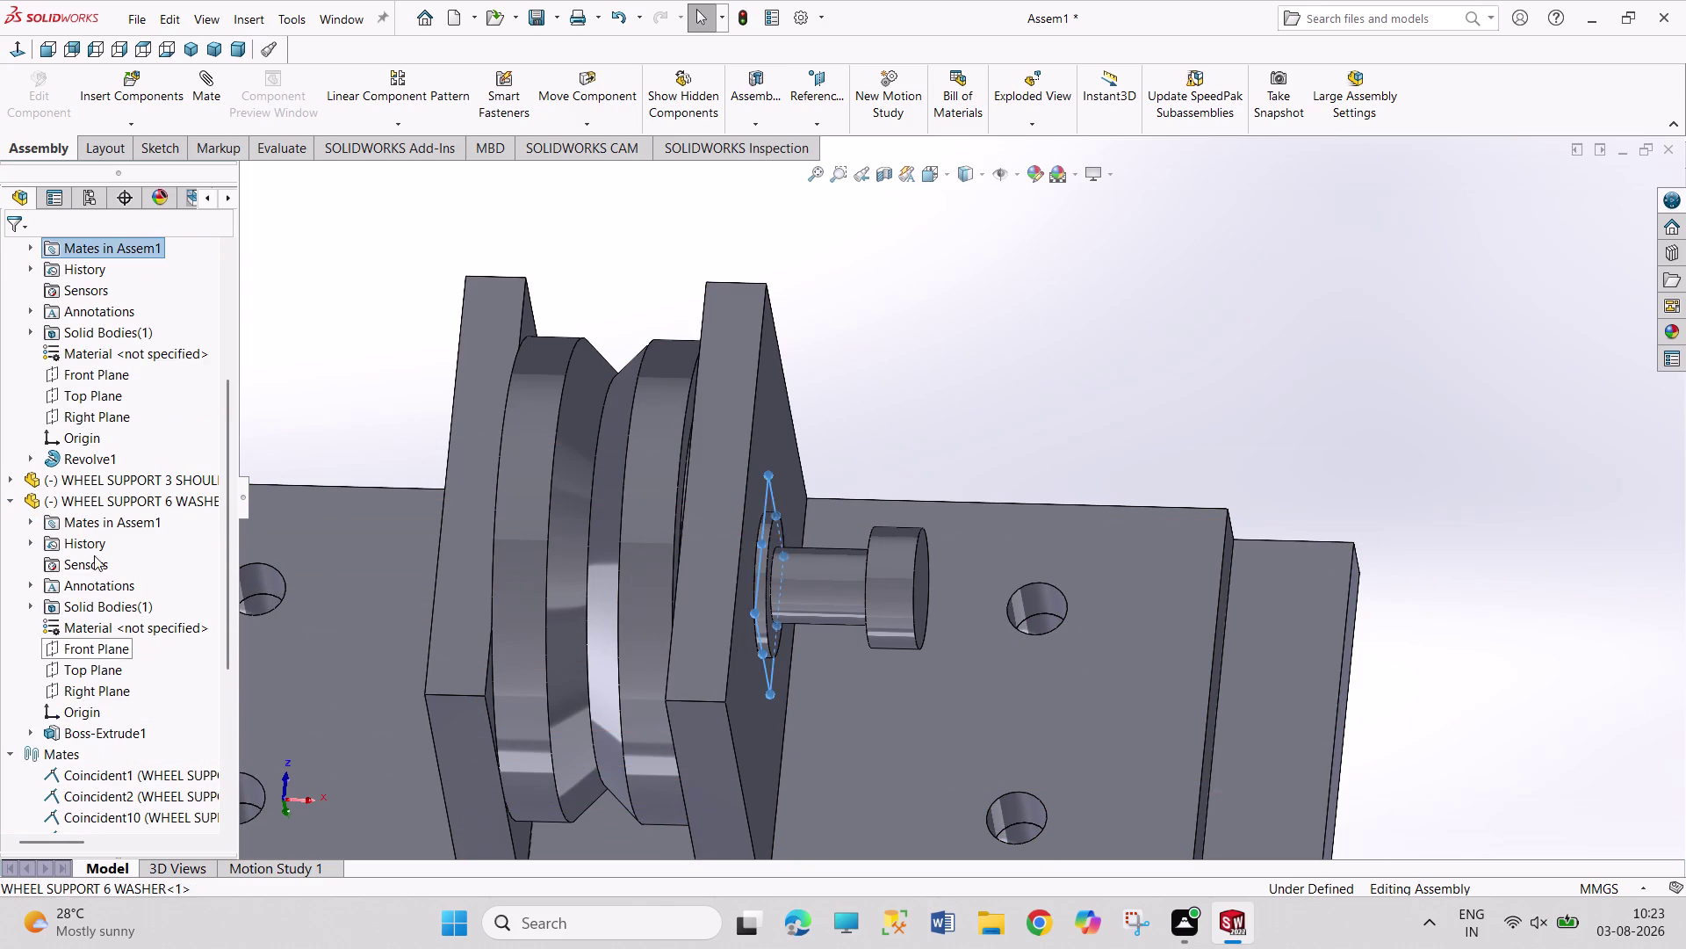
click(107, 374)
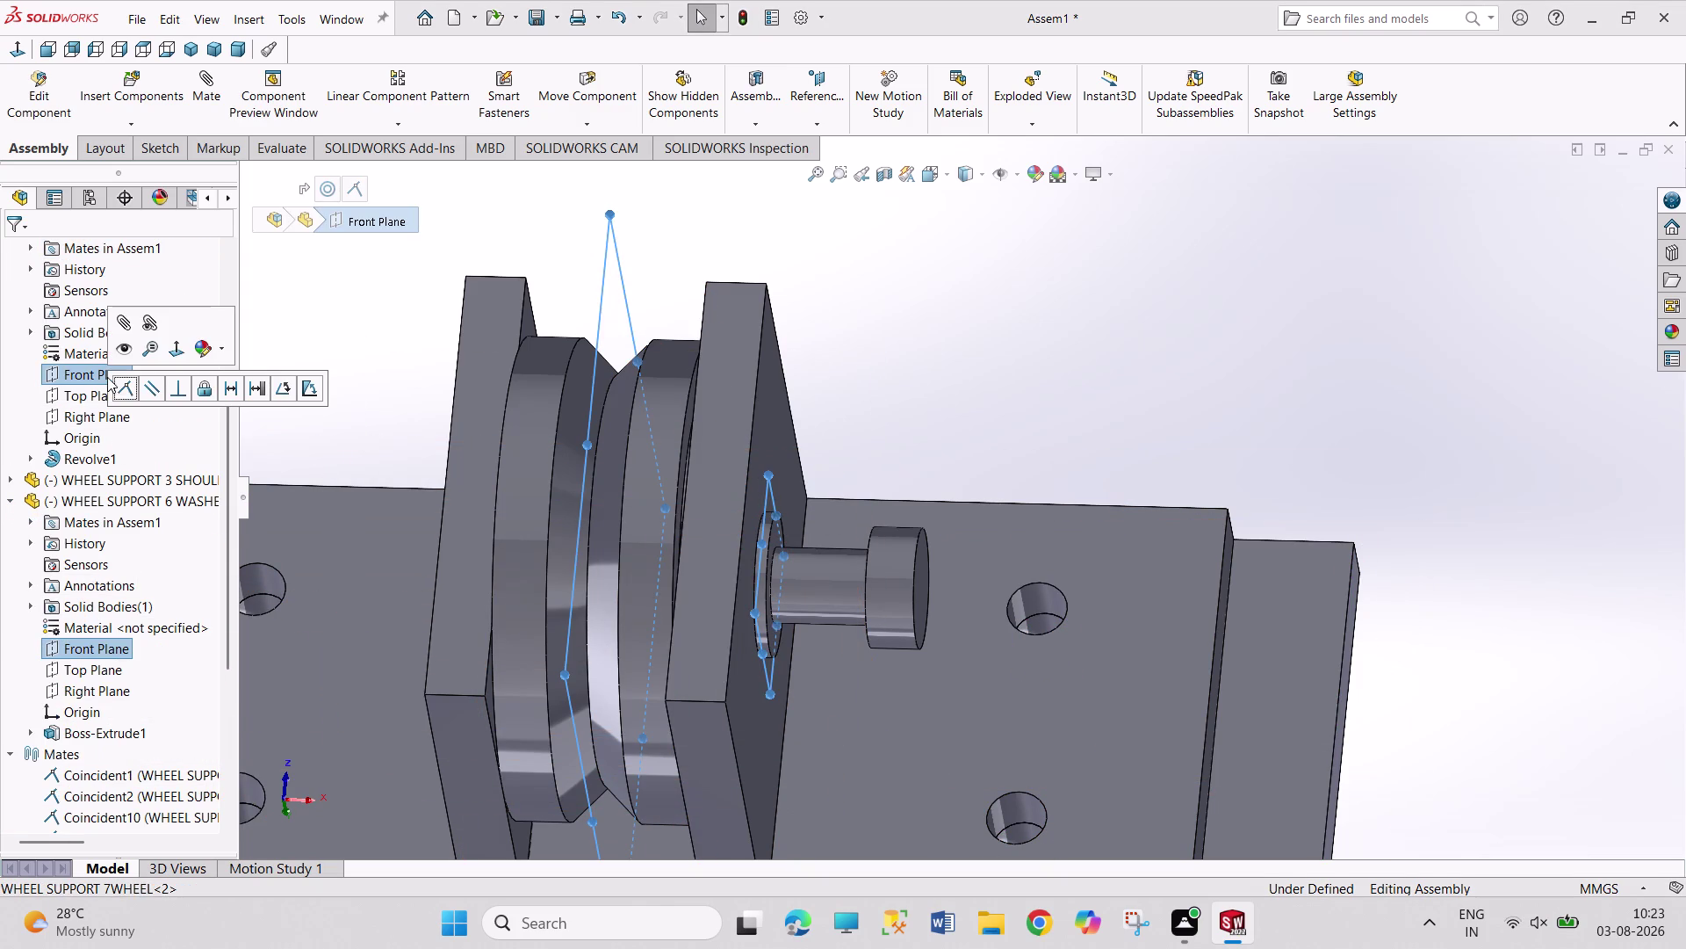
click(287, 388)
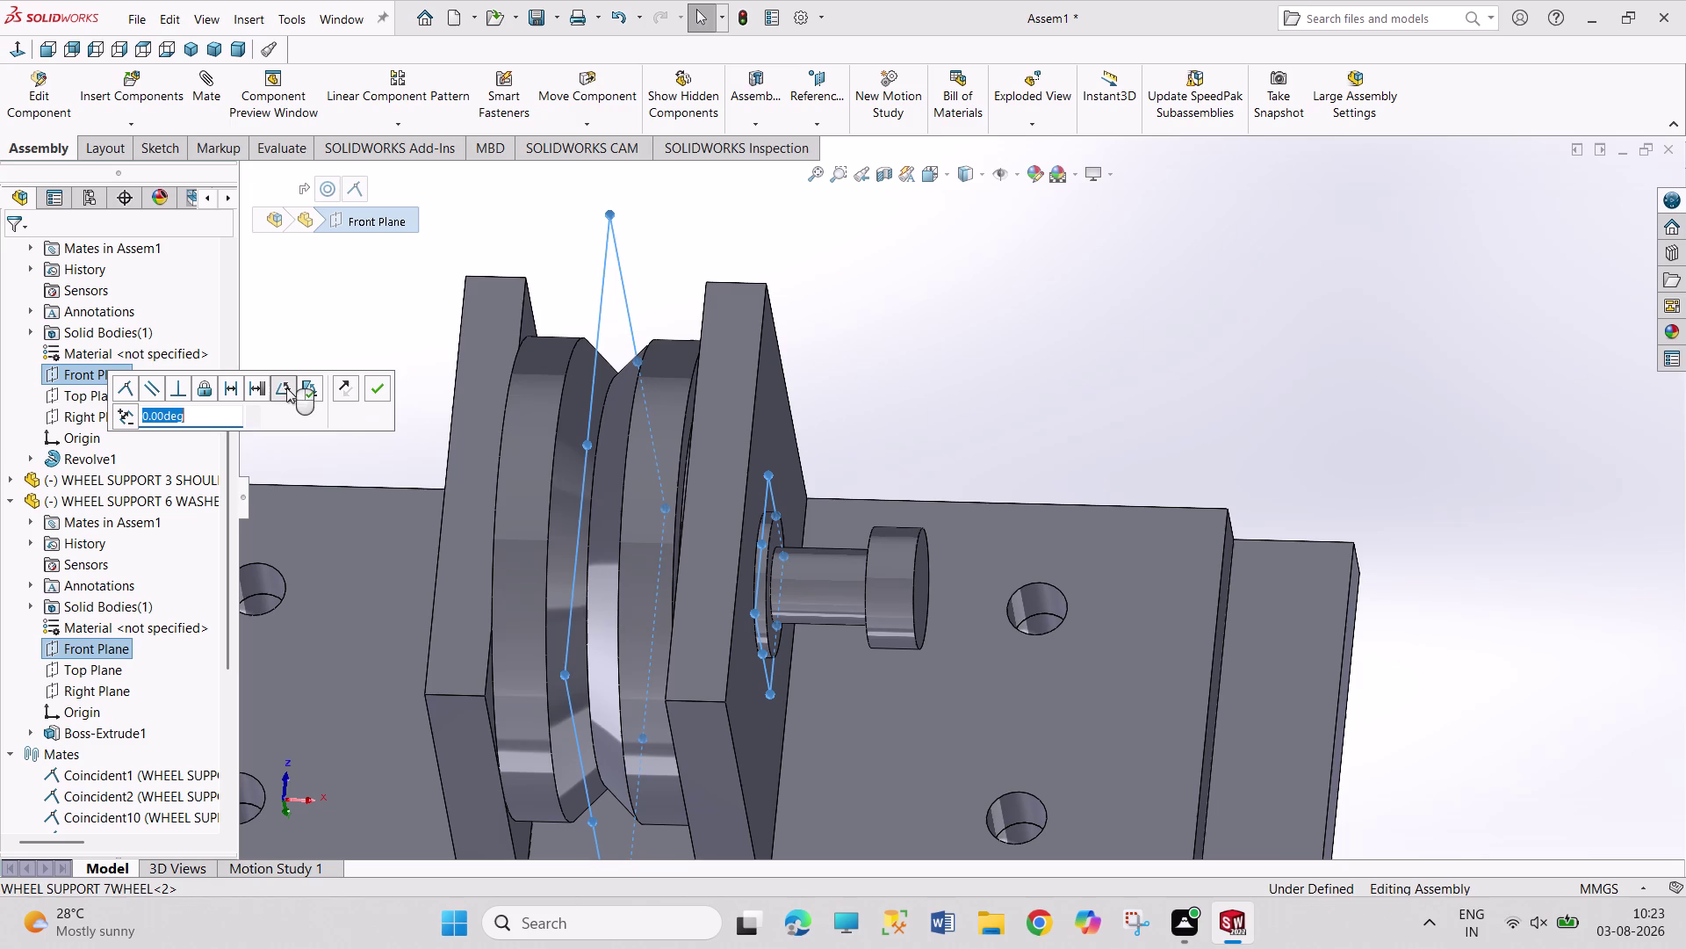
click(365, 389)
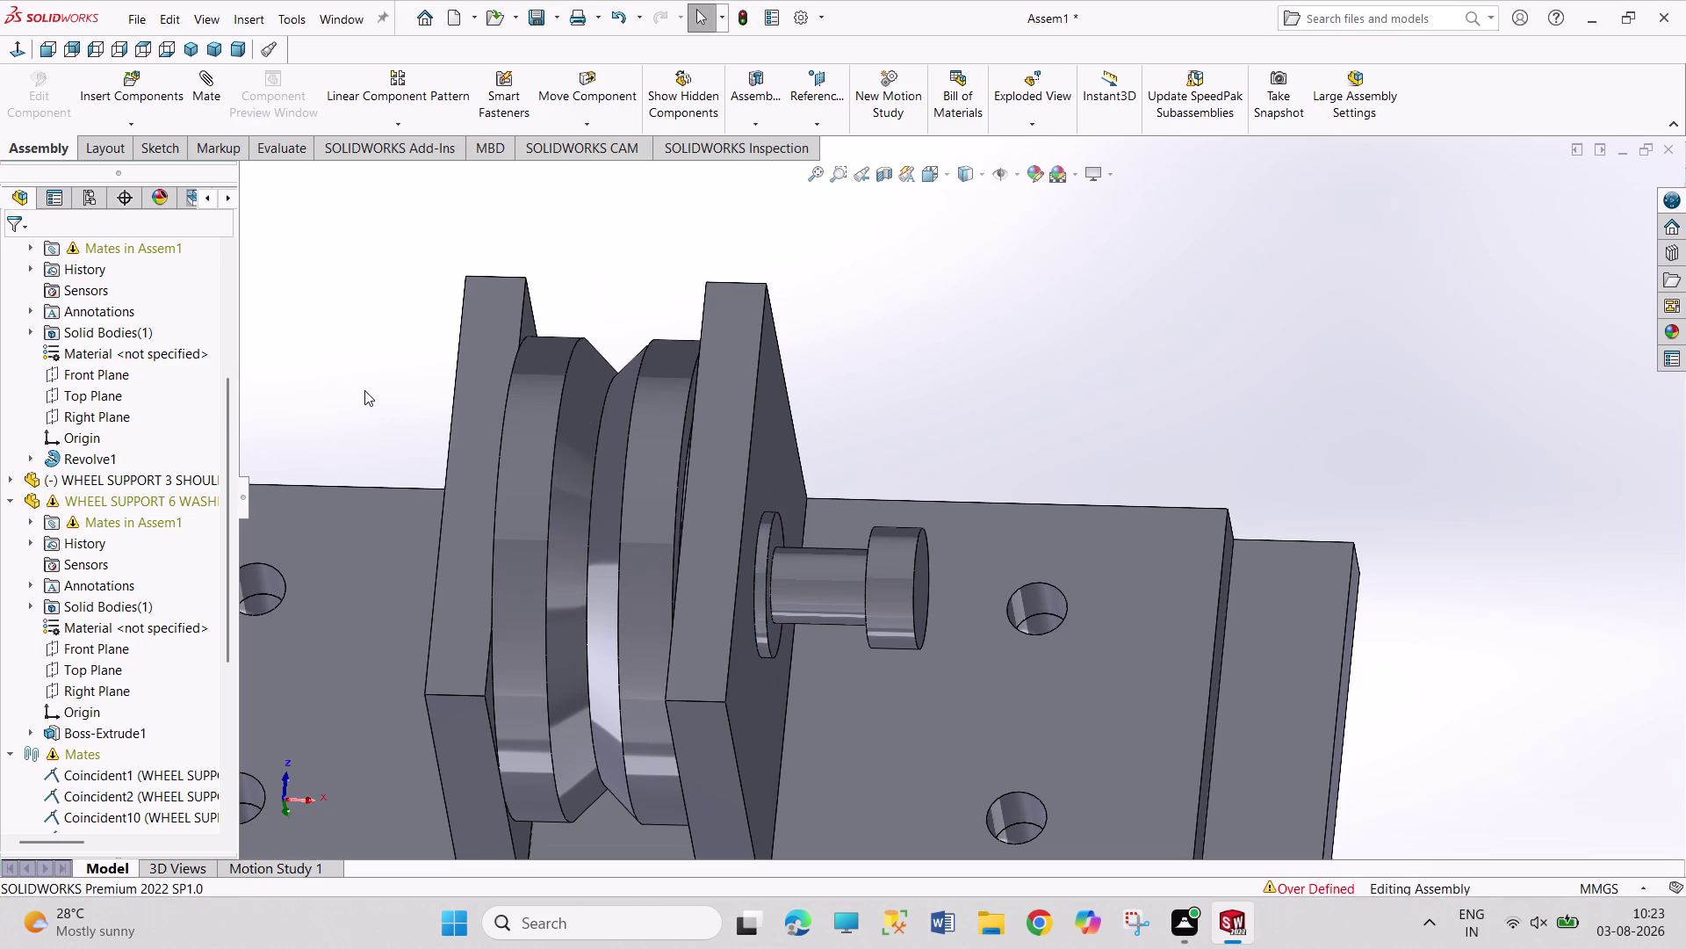
key(ctrl+z)
Add a 0.00° angle mate between the washer and wheel Top Planes.
click(108, 669)
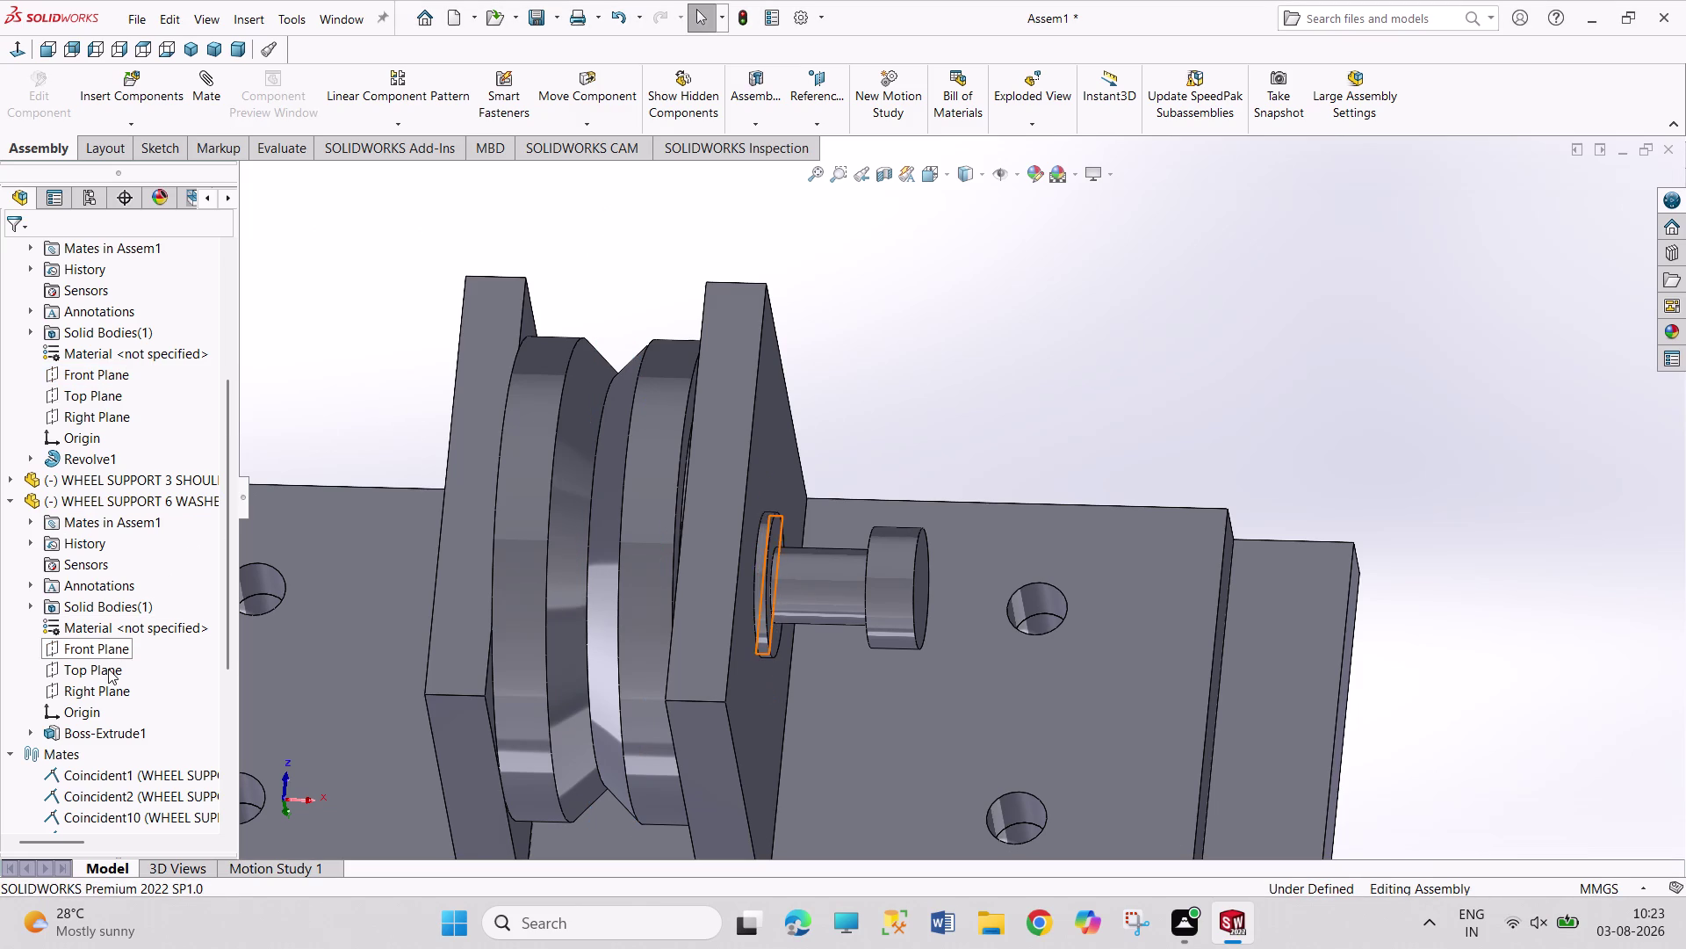
click(111, 392)
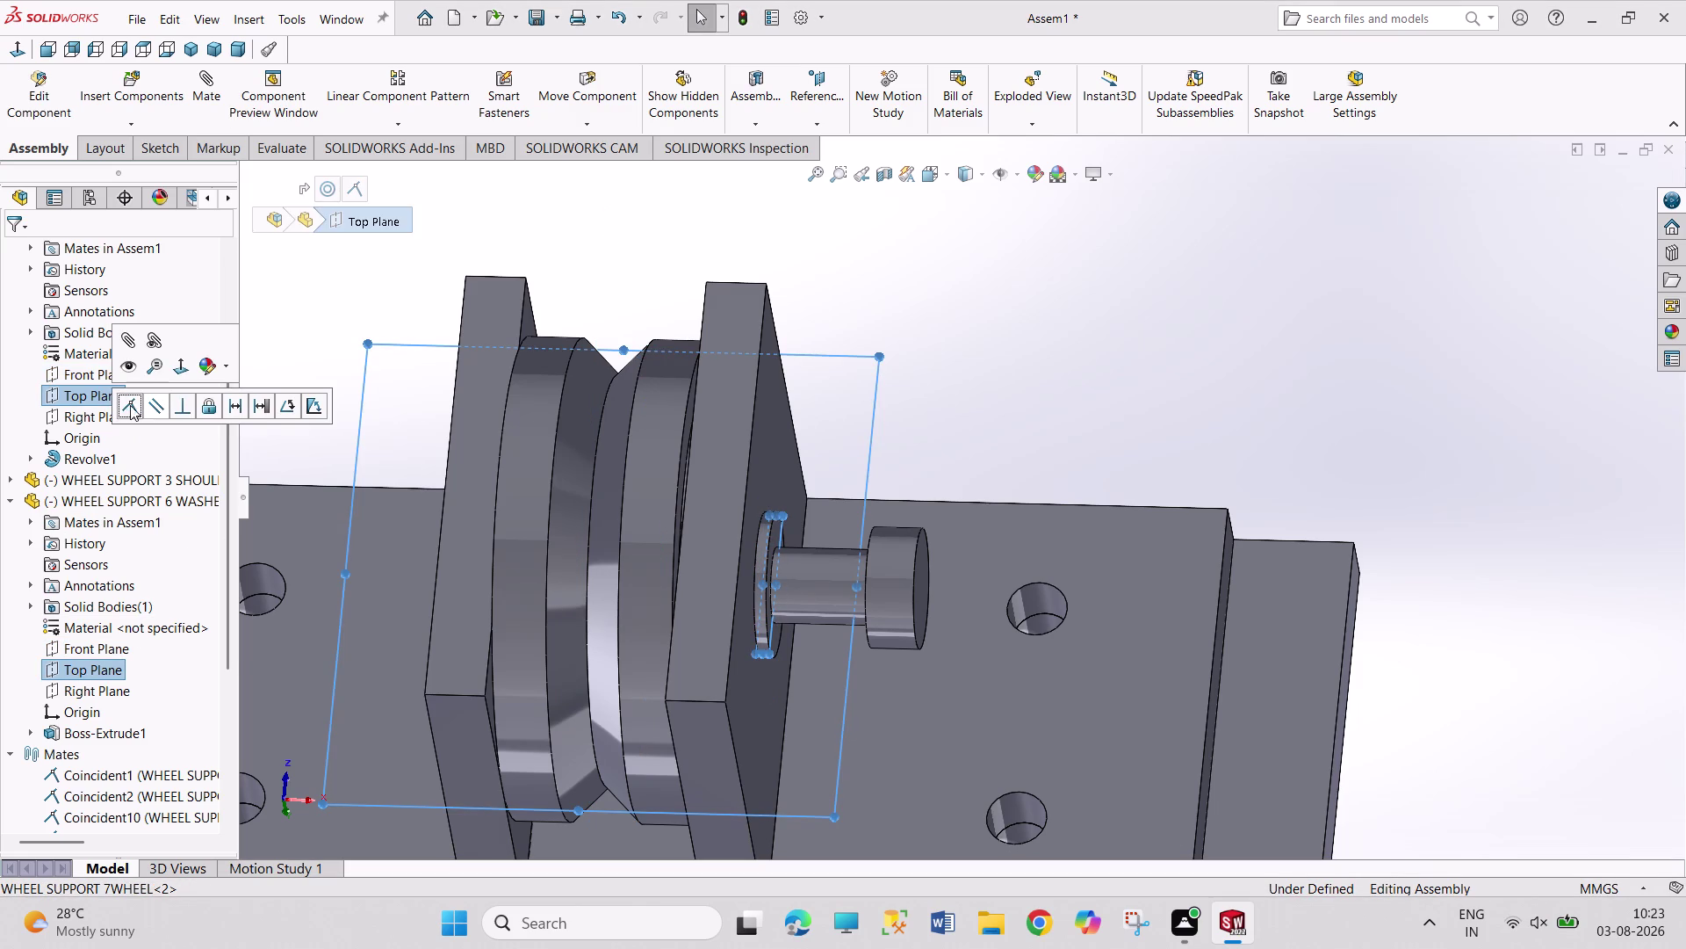
click(279, 399)
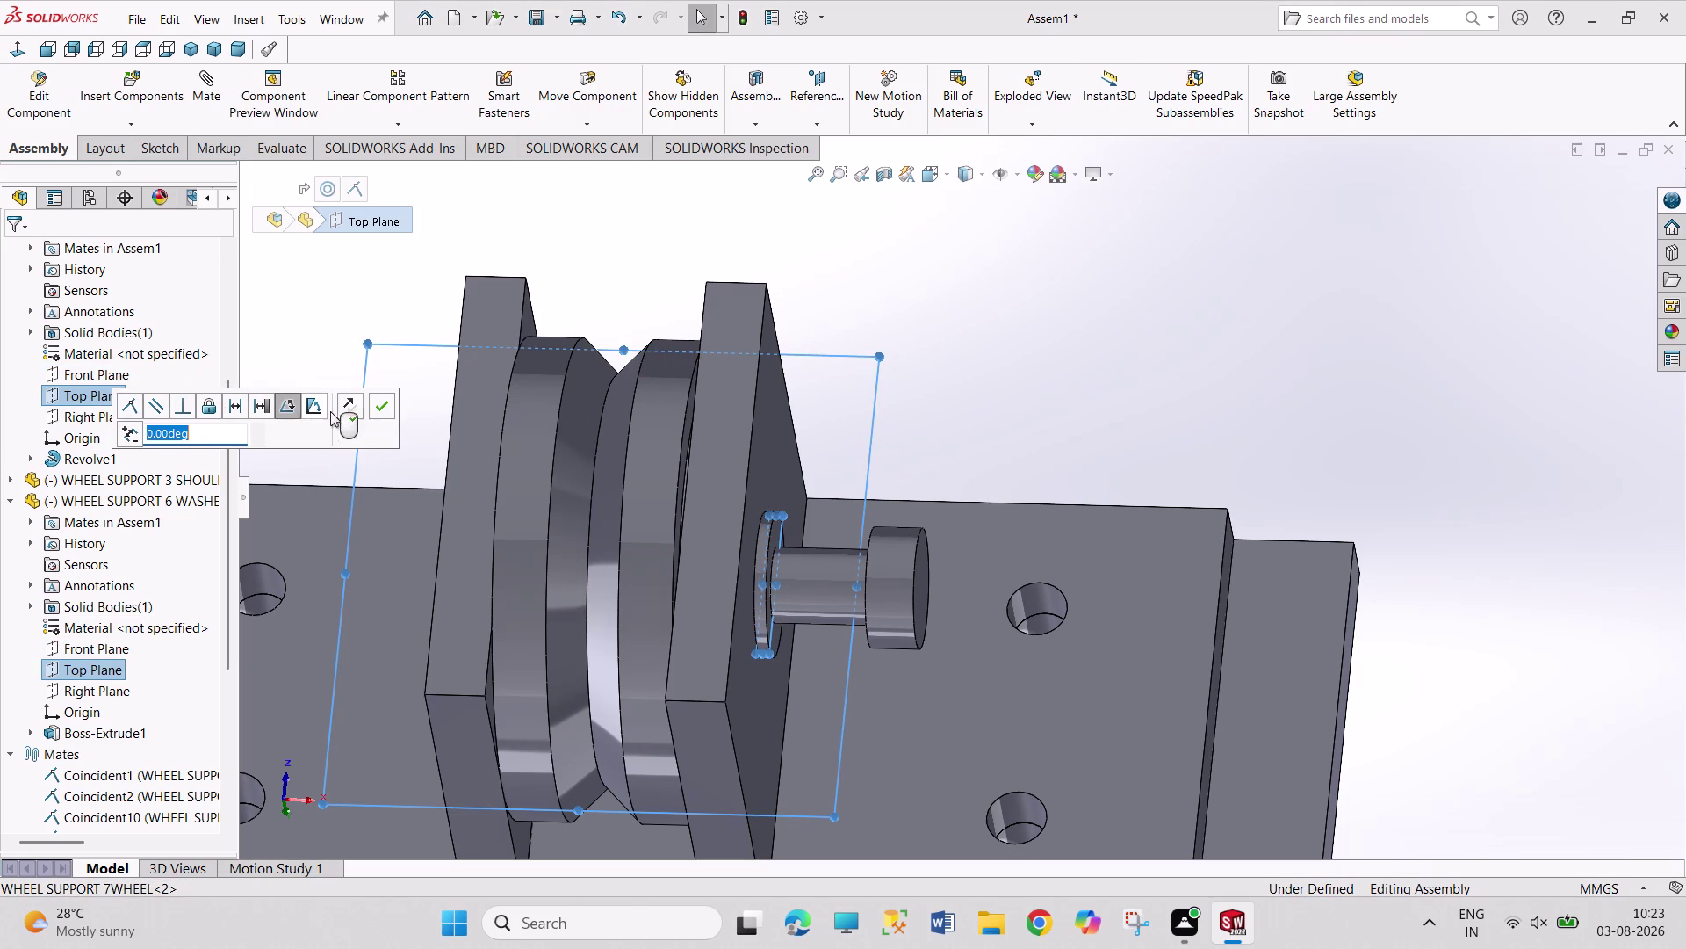
click(375, 404)
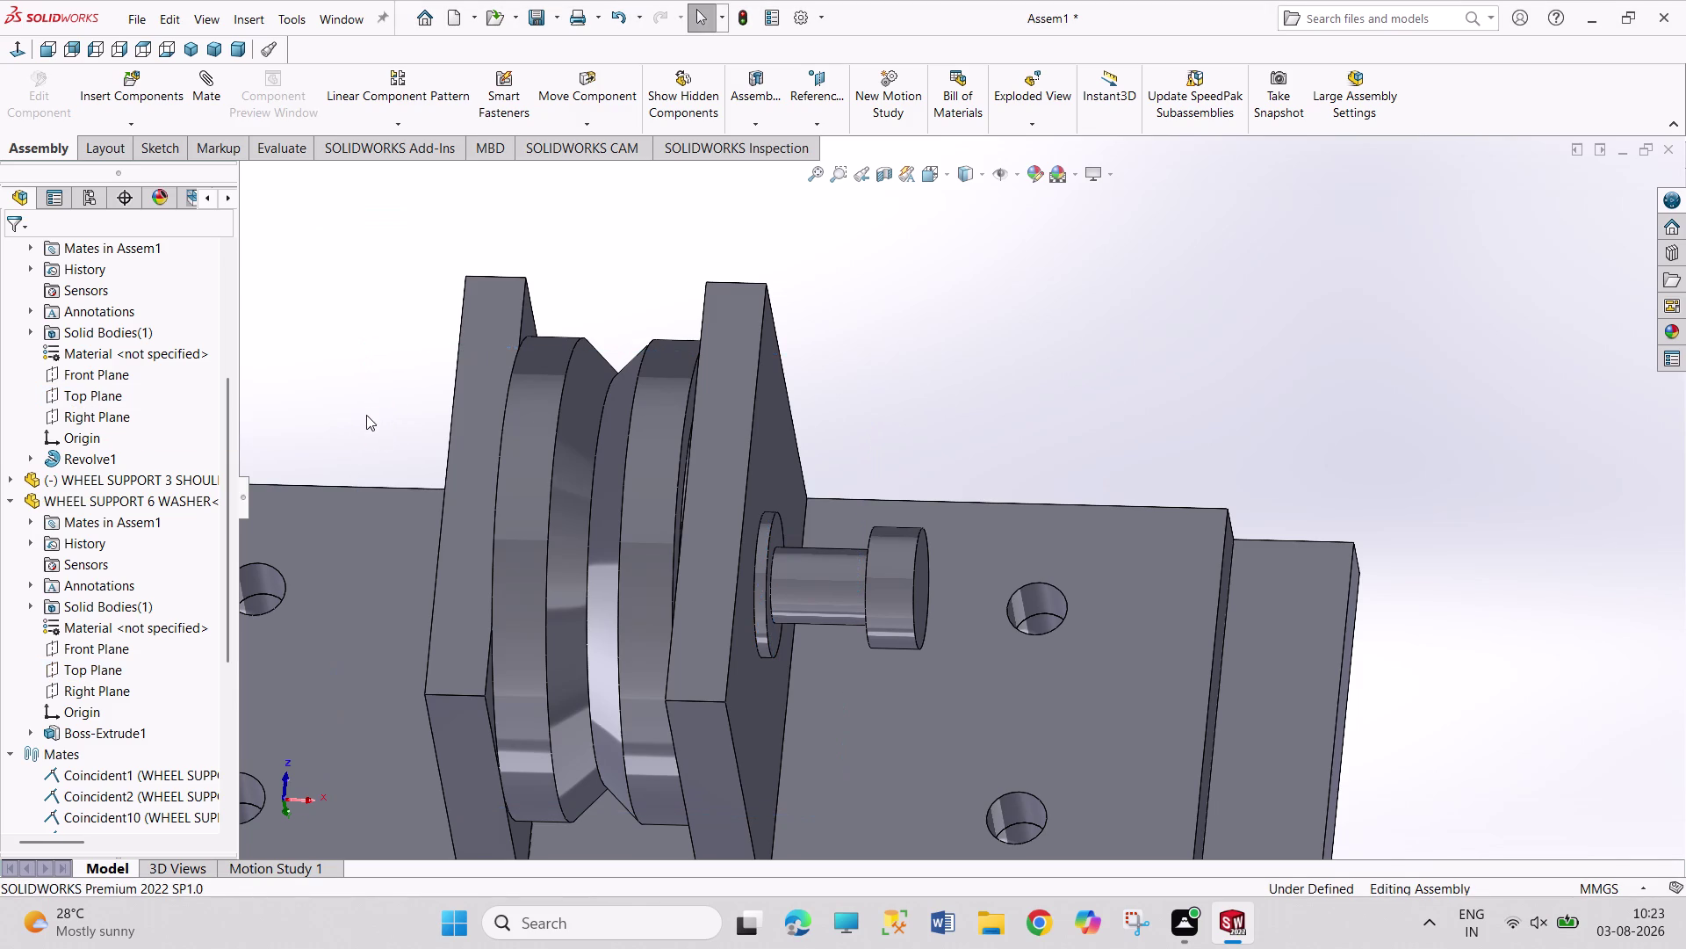
middle_drag(884, 497, 954, 498)
Mate the shoulder screw's cylindrical face to the support hole face.
scroll(up, 3)
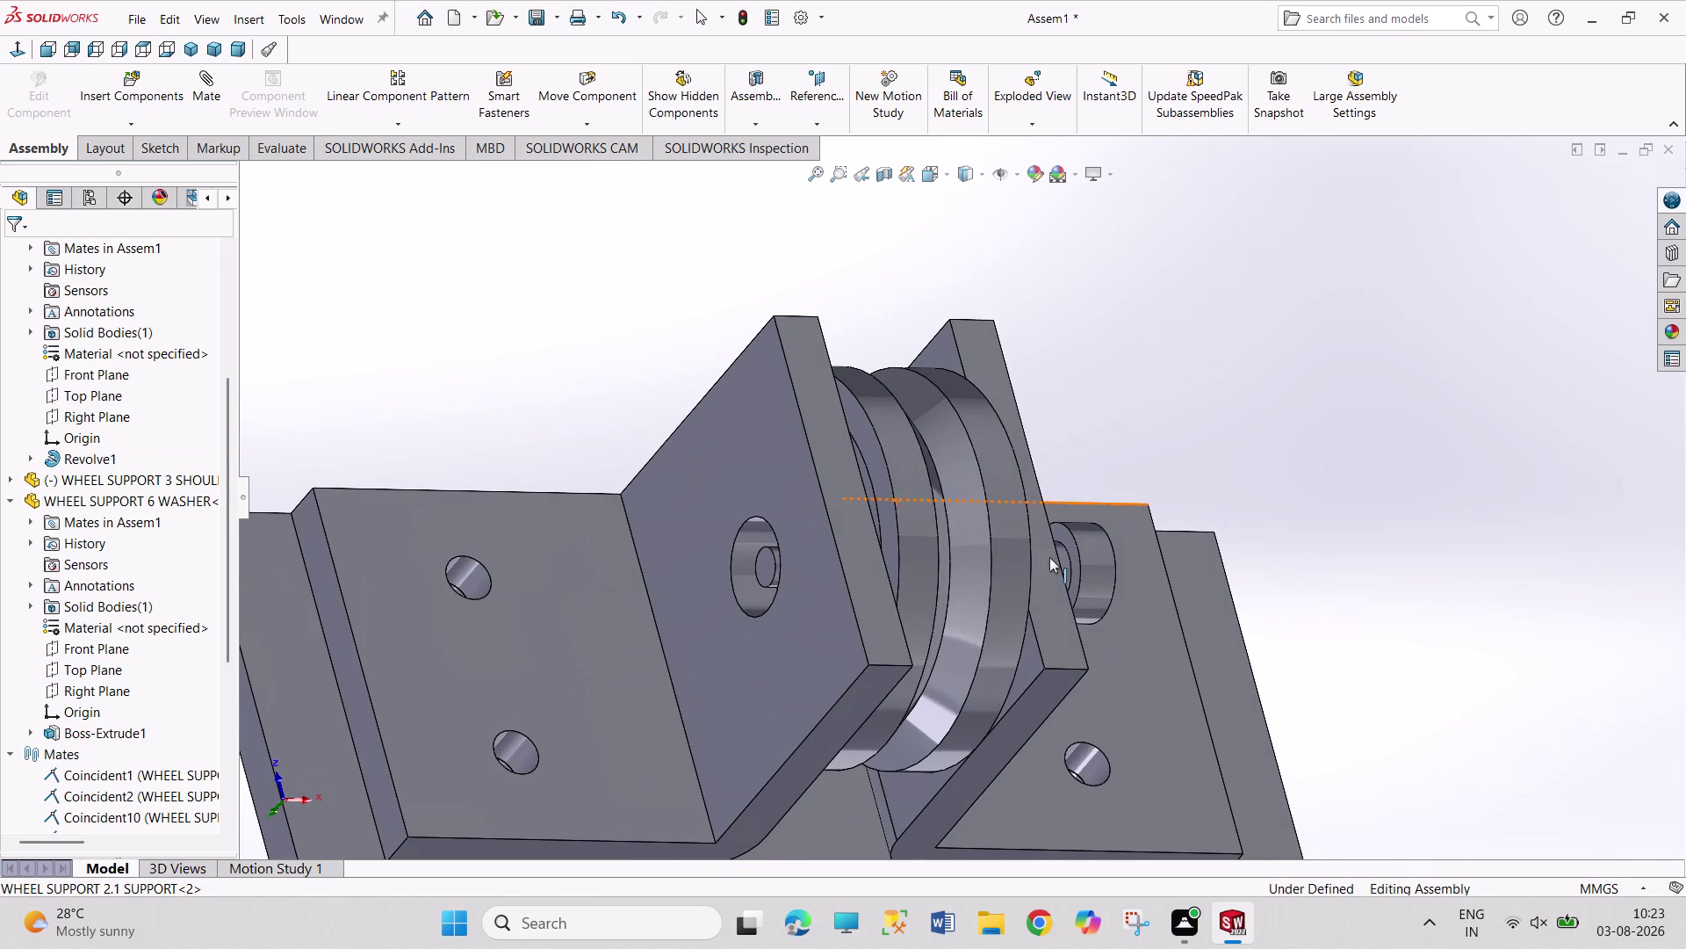
click(1074, 554)
middle_drag(1157, 508, 1022, 518)
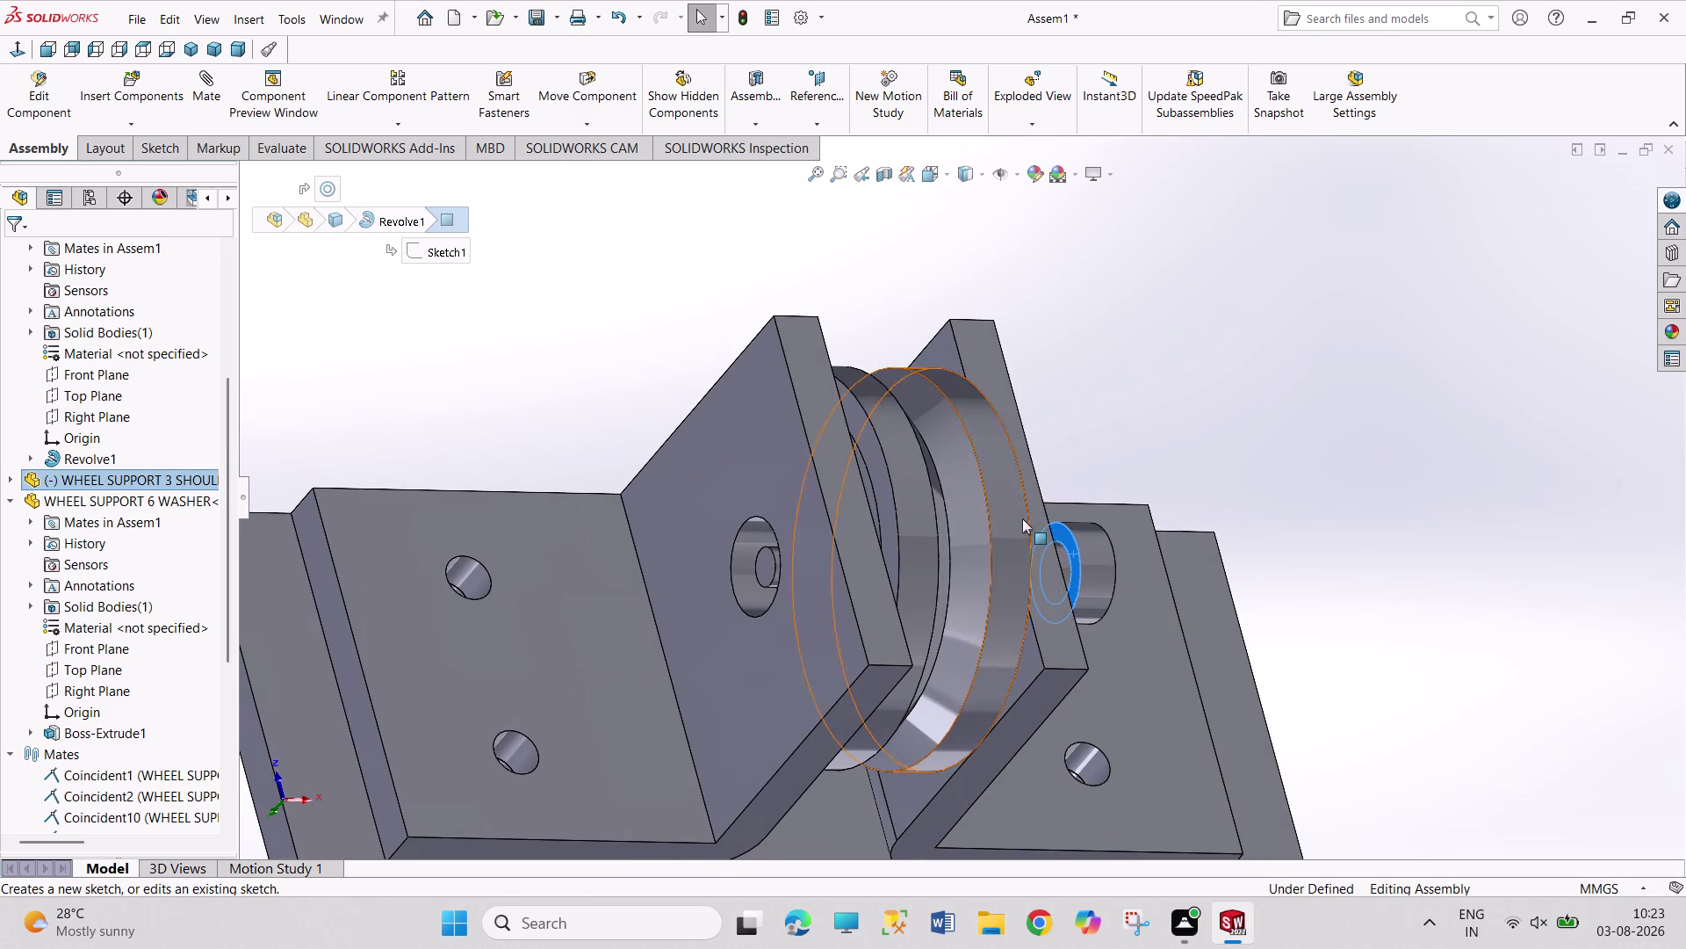
middle_drag(1022, 518, 1053, 495)
middle_drag(1101, 423, 910, 418)
middle_drag(1080, 411, 941, 418)
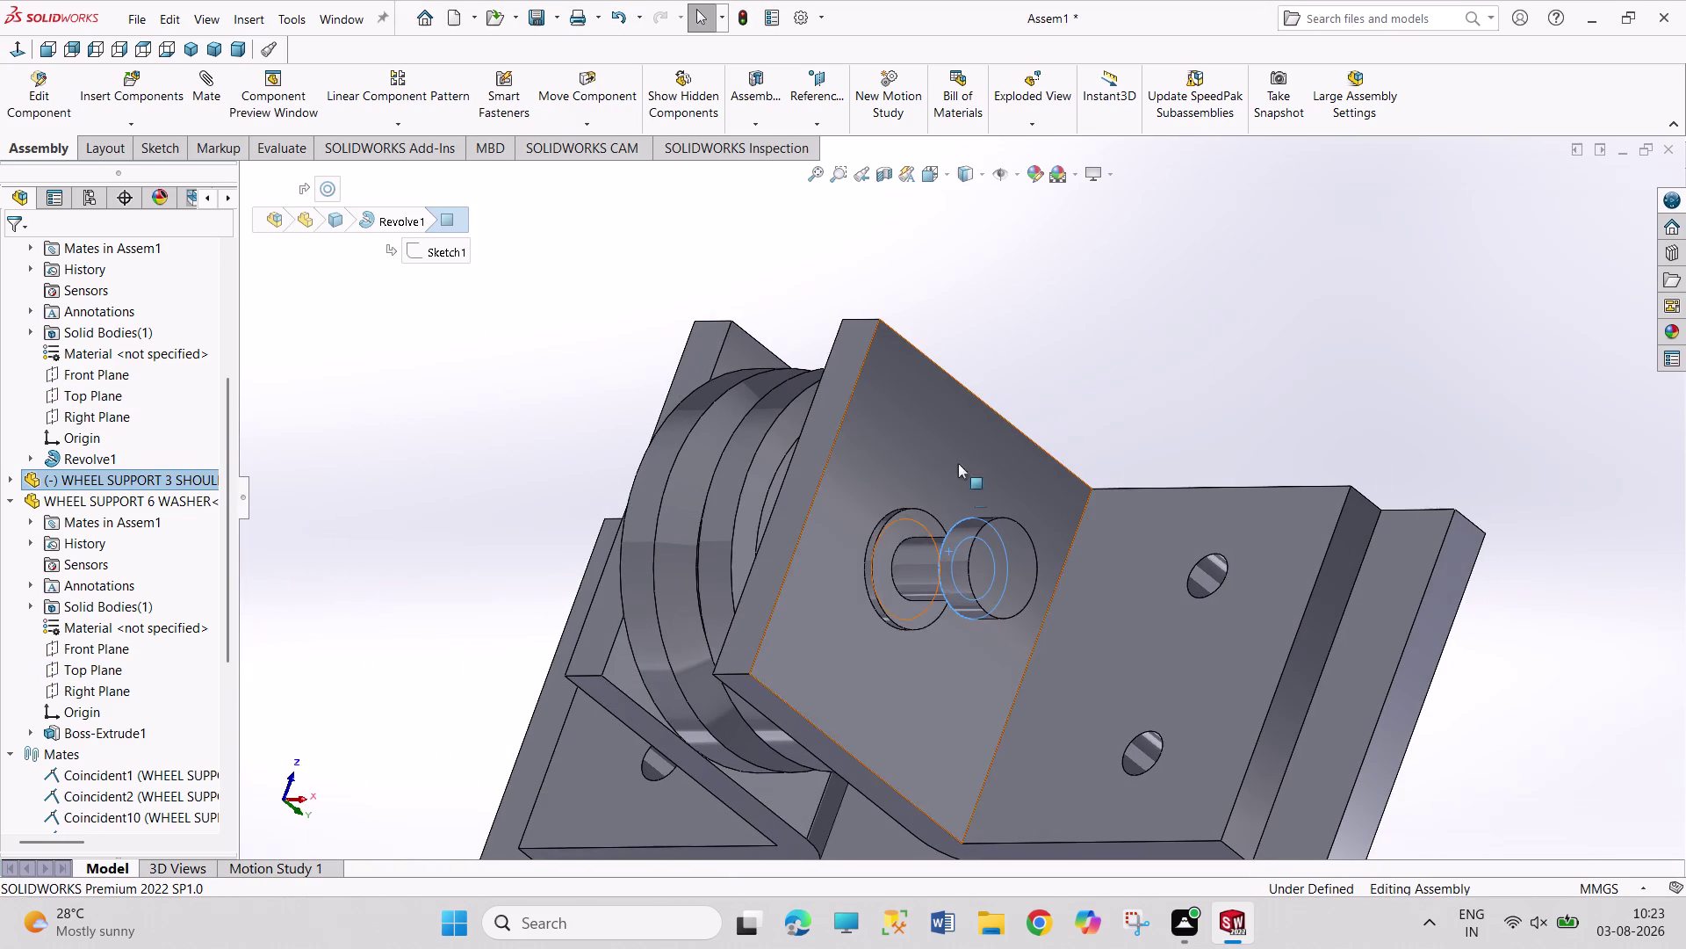
click(891, 591)
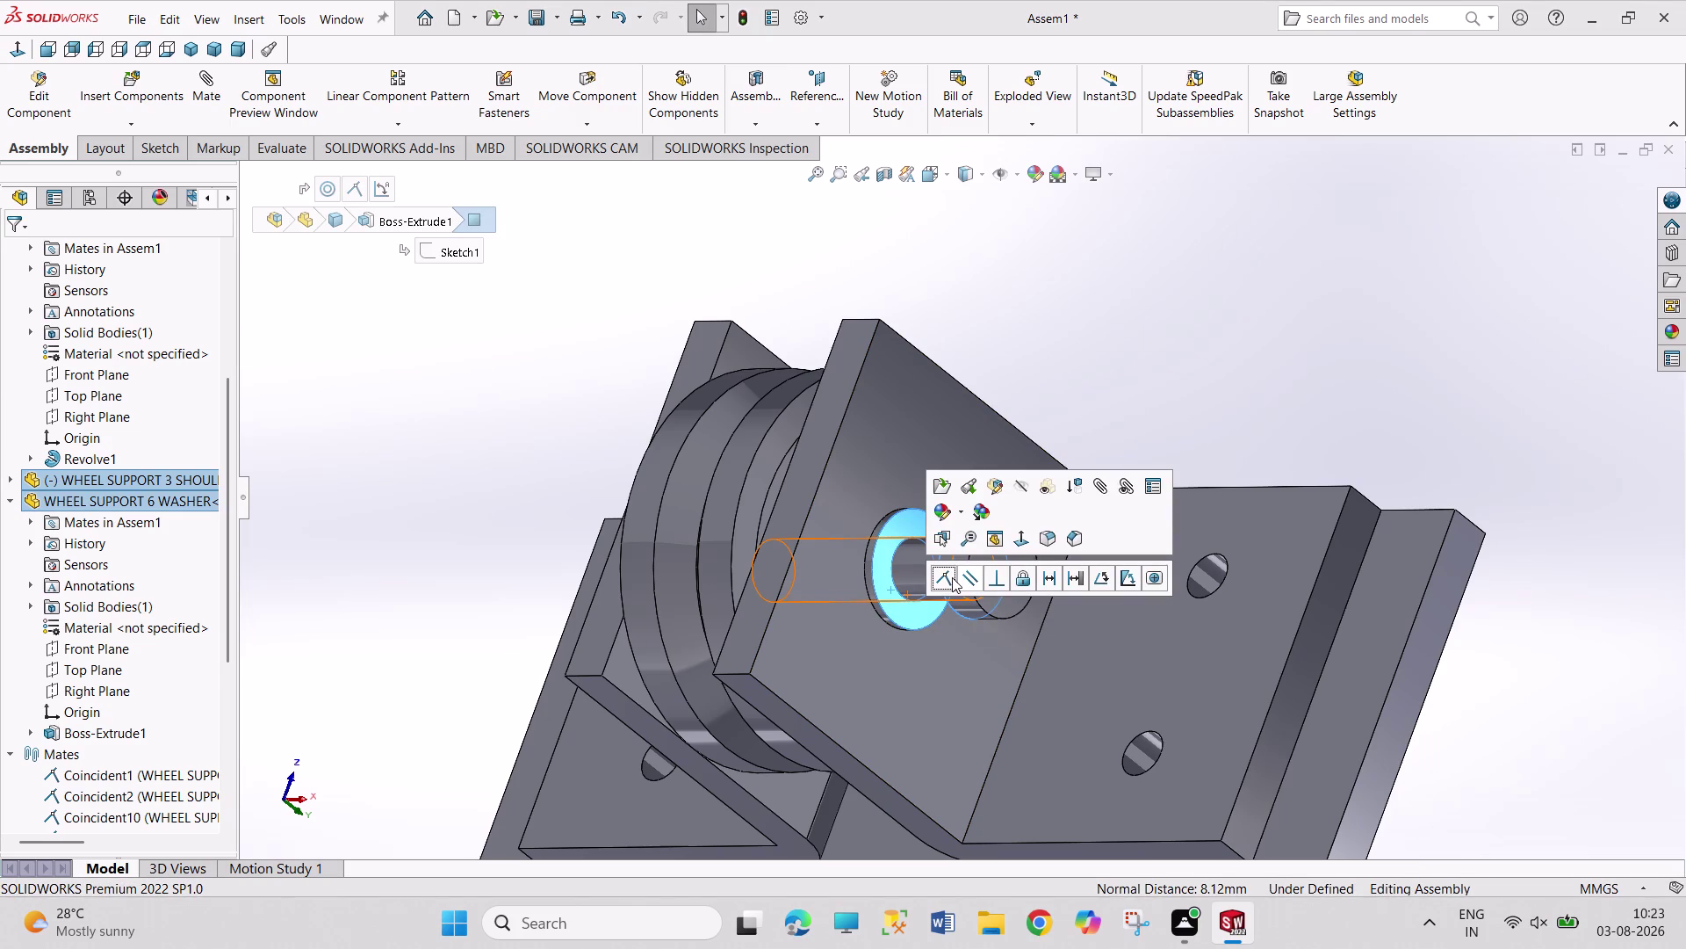
click(944, 577)
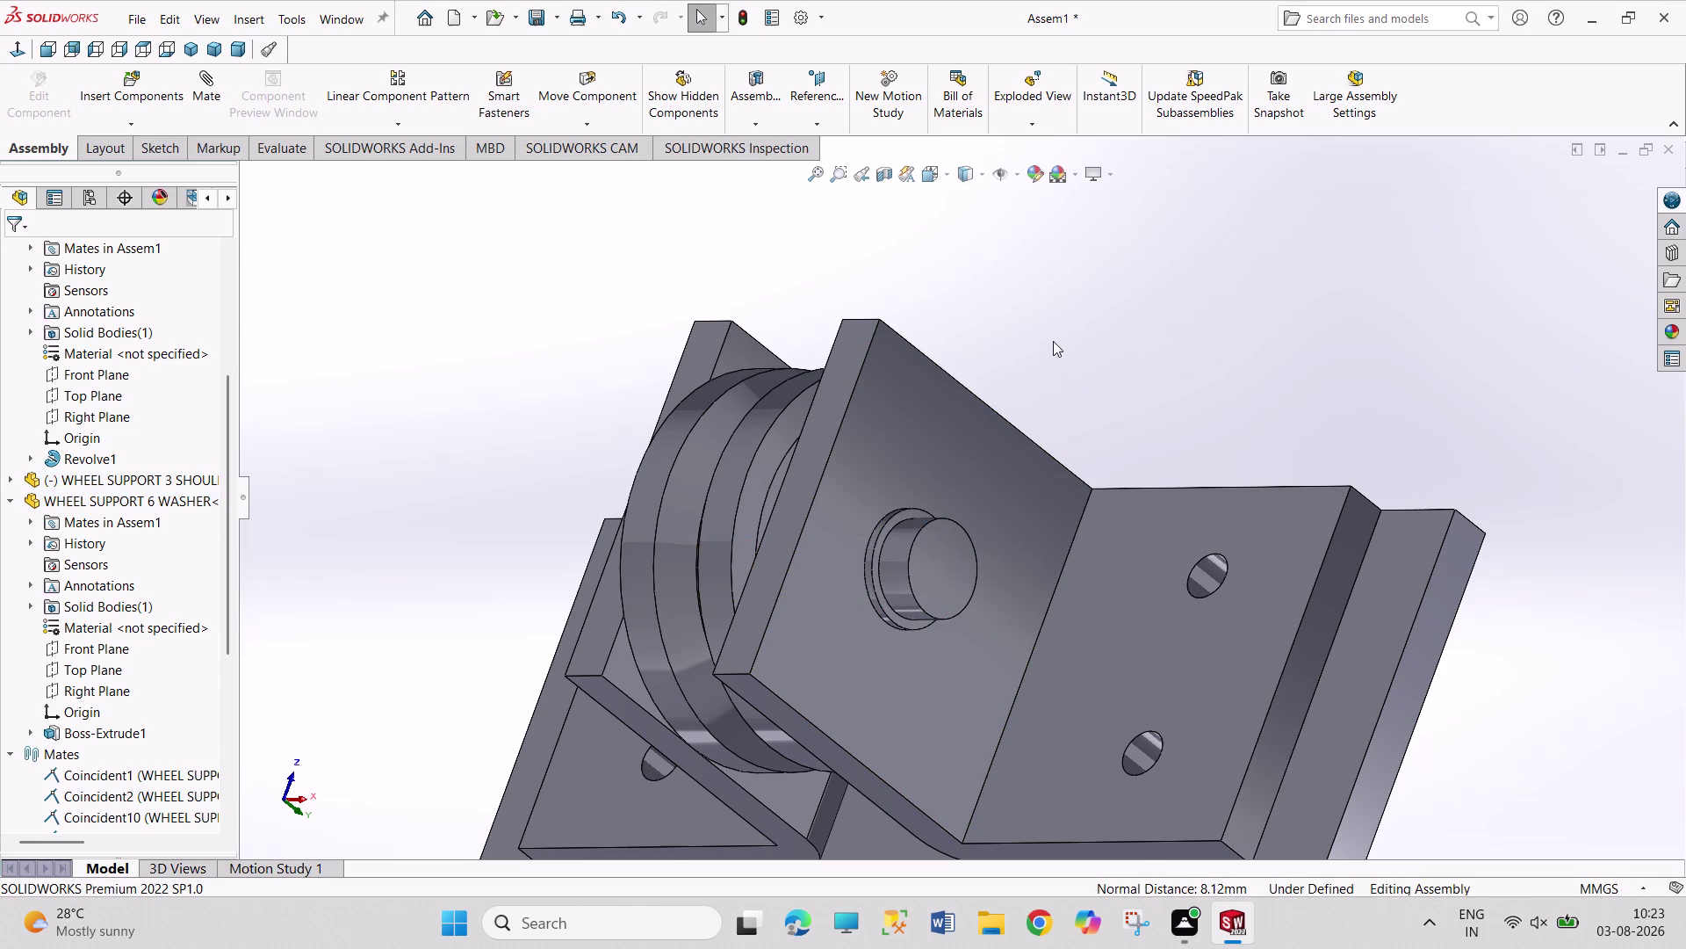
Add an angle mate between the shoulder screw's Top Plane and the assembly plane.
click(7, 481)
click(92, 646)
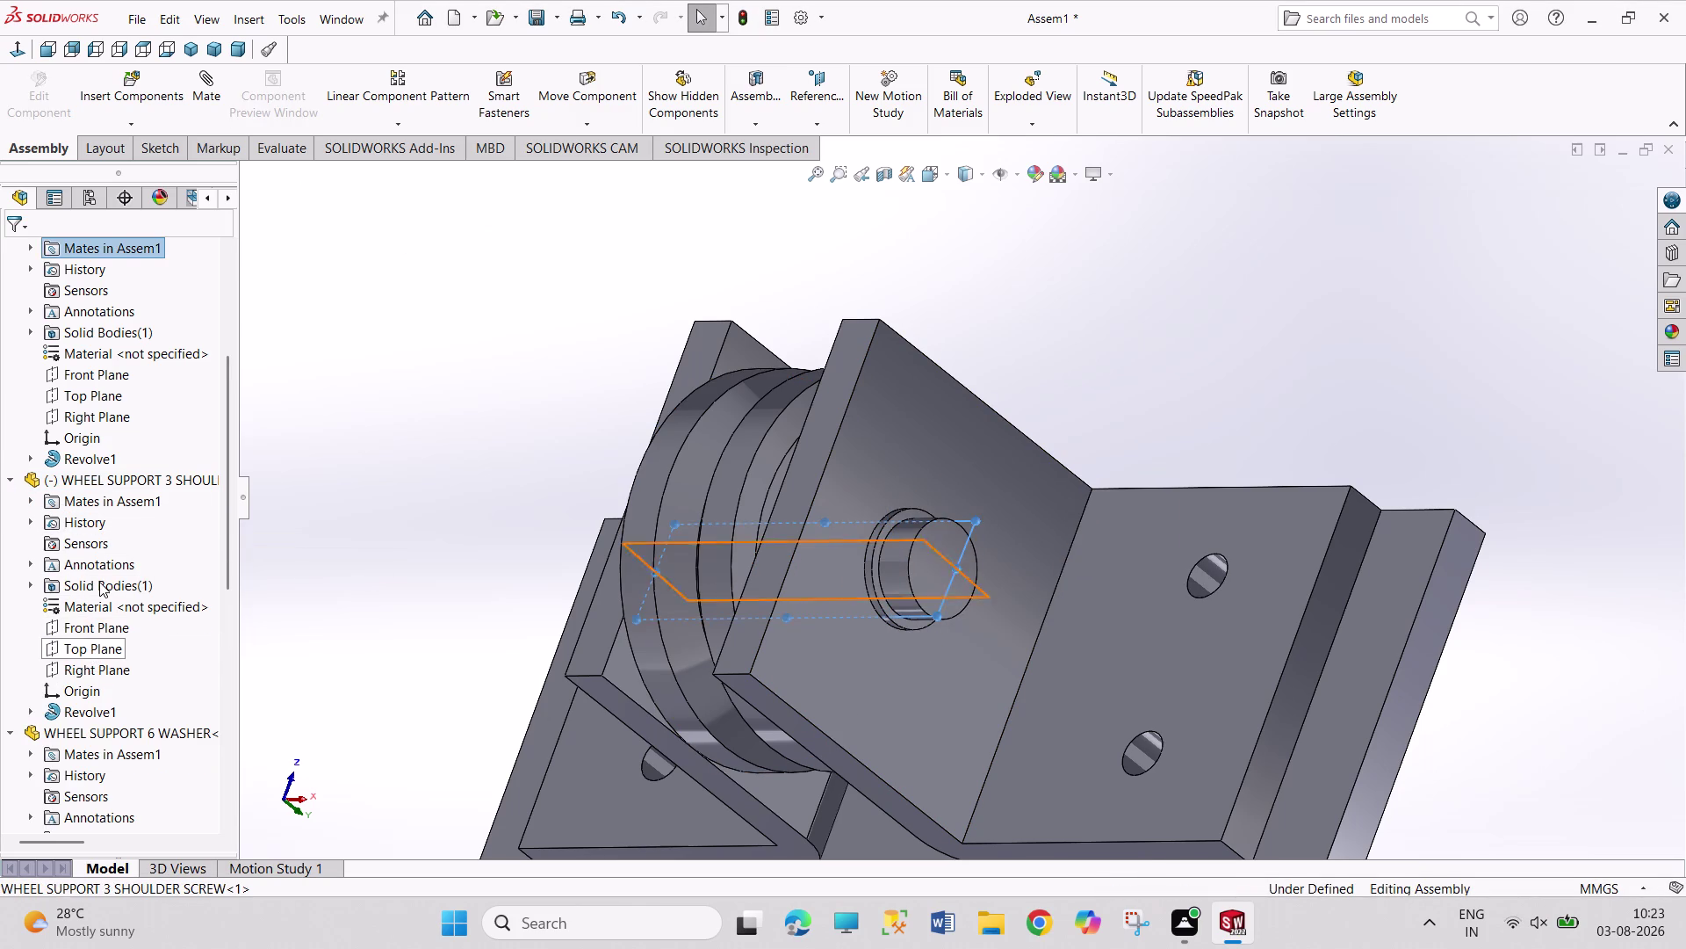
click(93, 391)
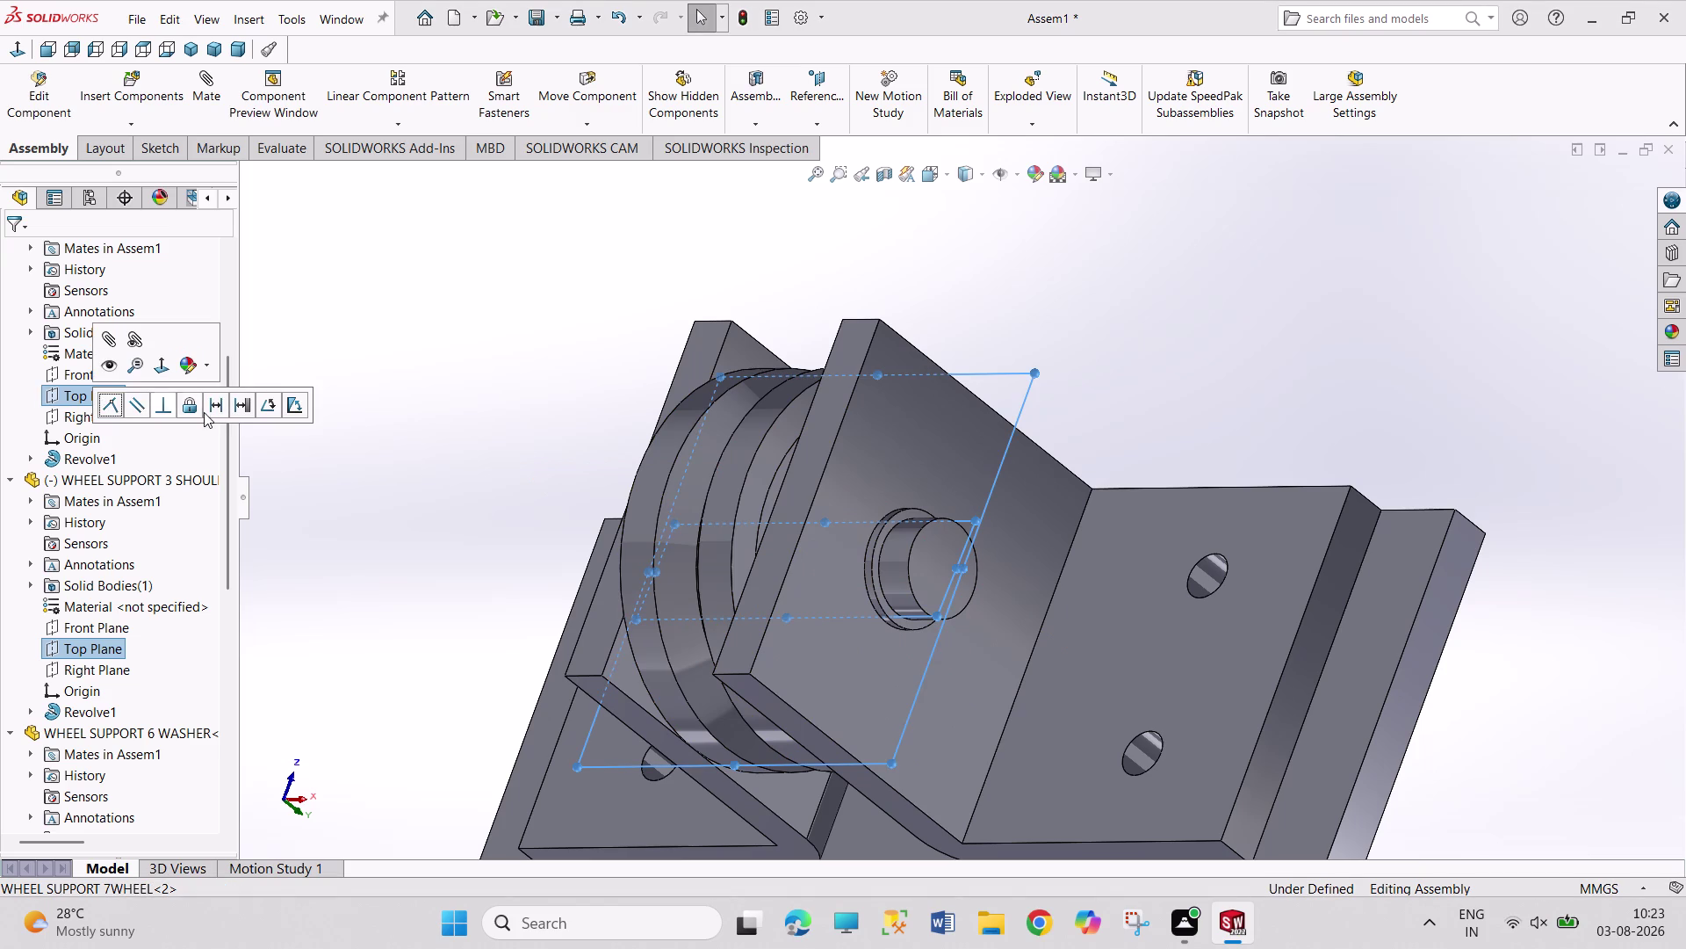
click(268, 403)
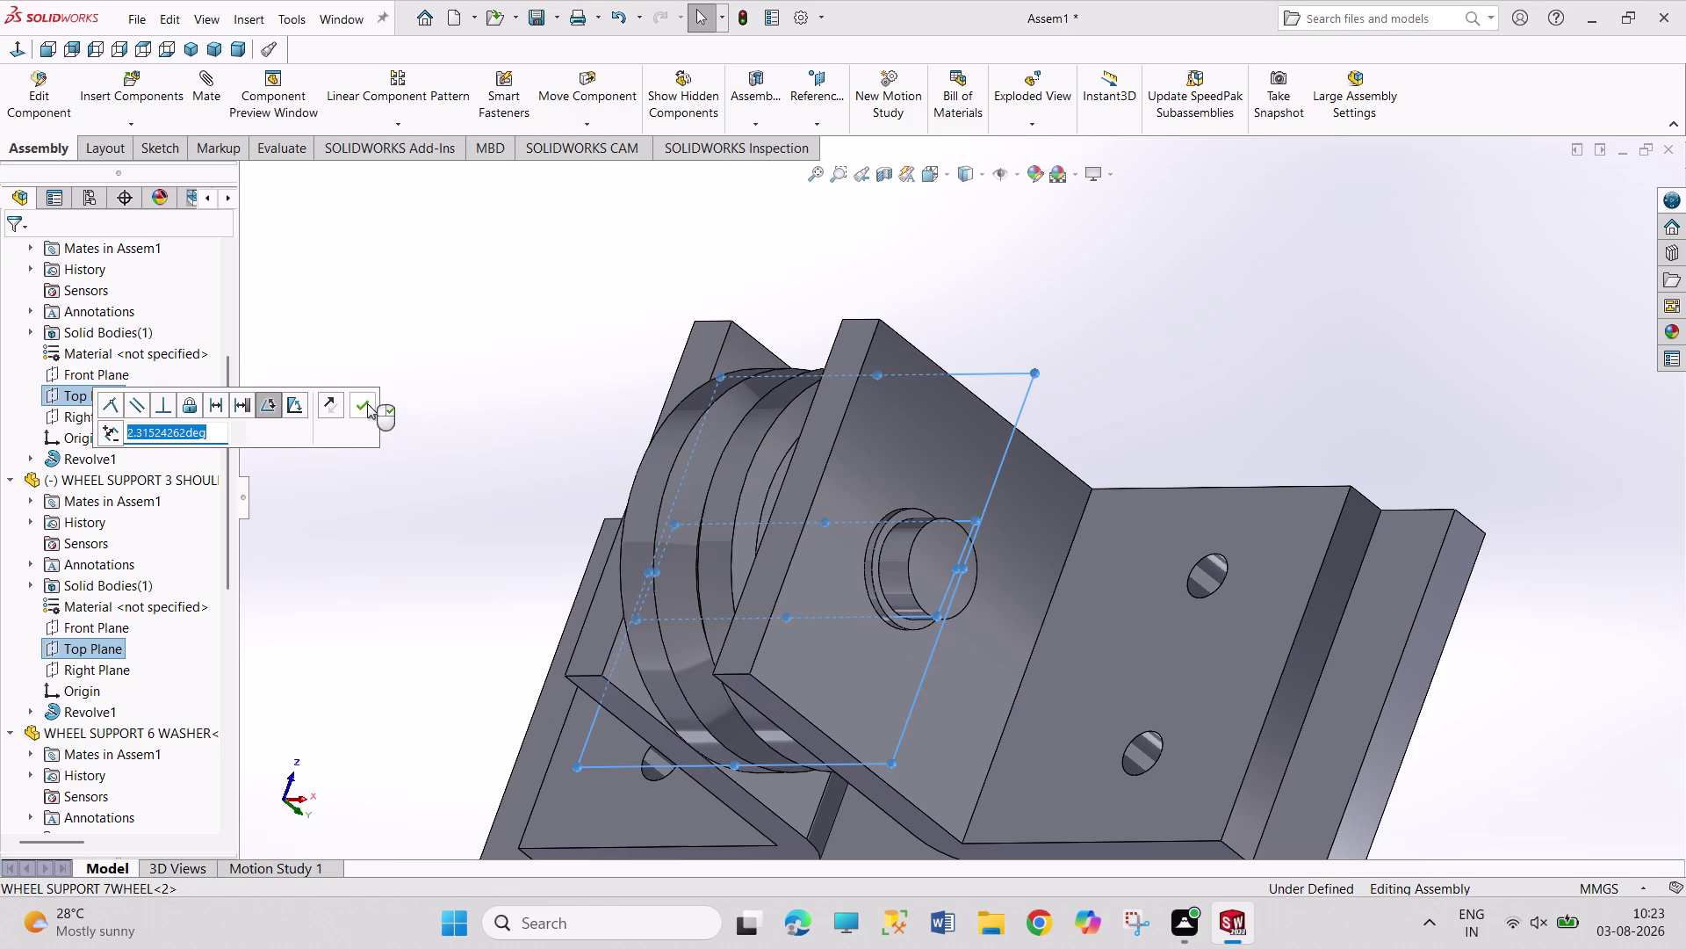
click(367, 403)
click(465, 495)
middle_drag(466, 495, 547, 487)
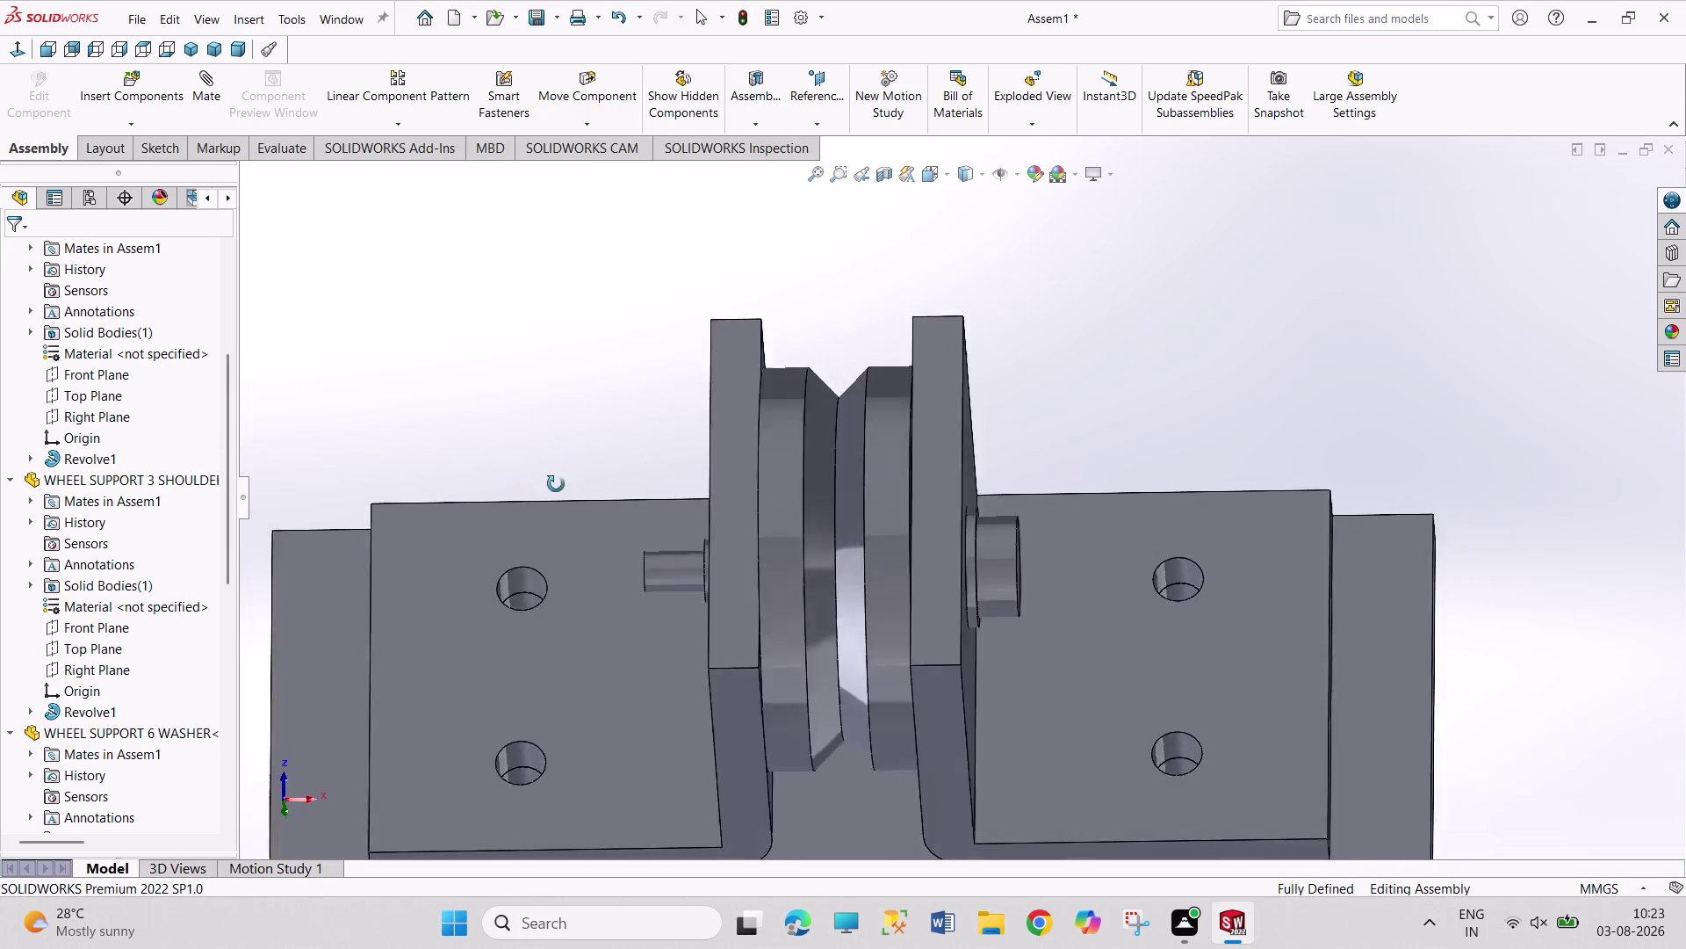
middle_drag(546, 487, 593, 473)
click(162, 80)
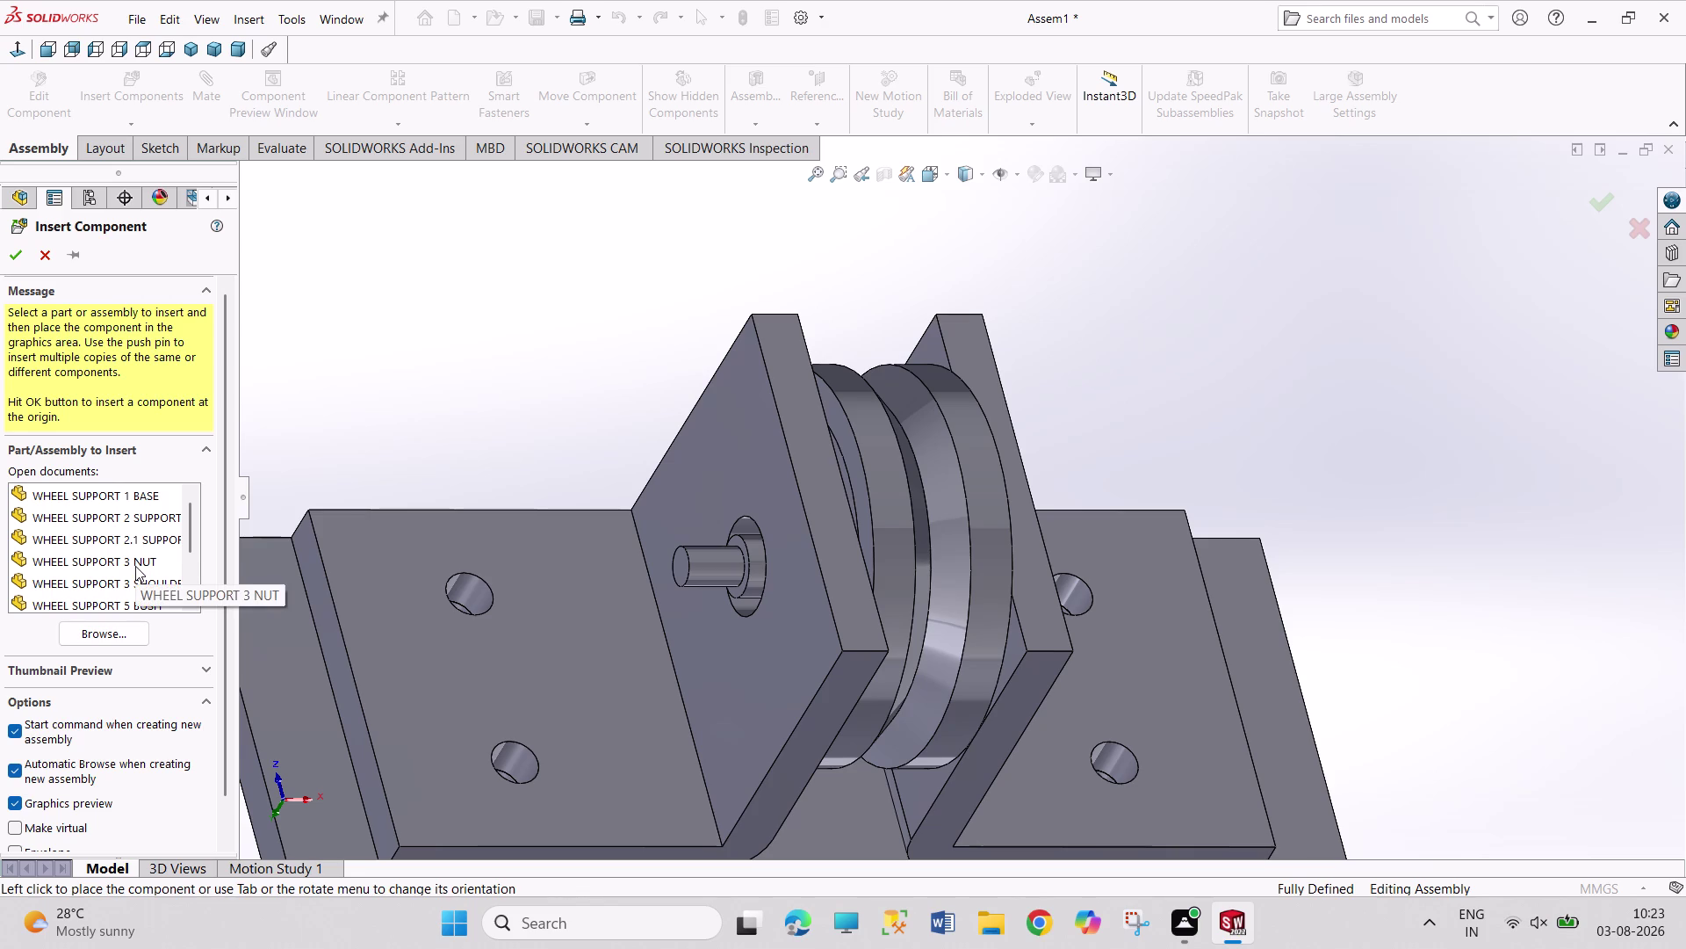
Place another WHEEL SUPPORT 6 WASHER beside the support.
scroll(down, 3)
click(148, 560)
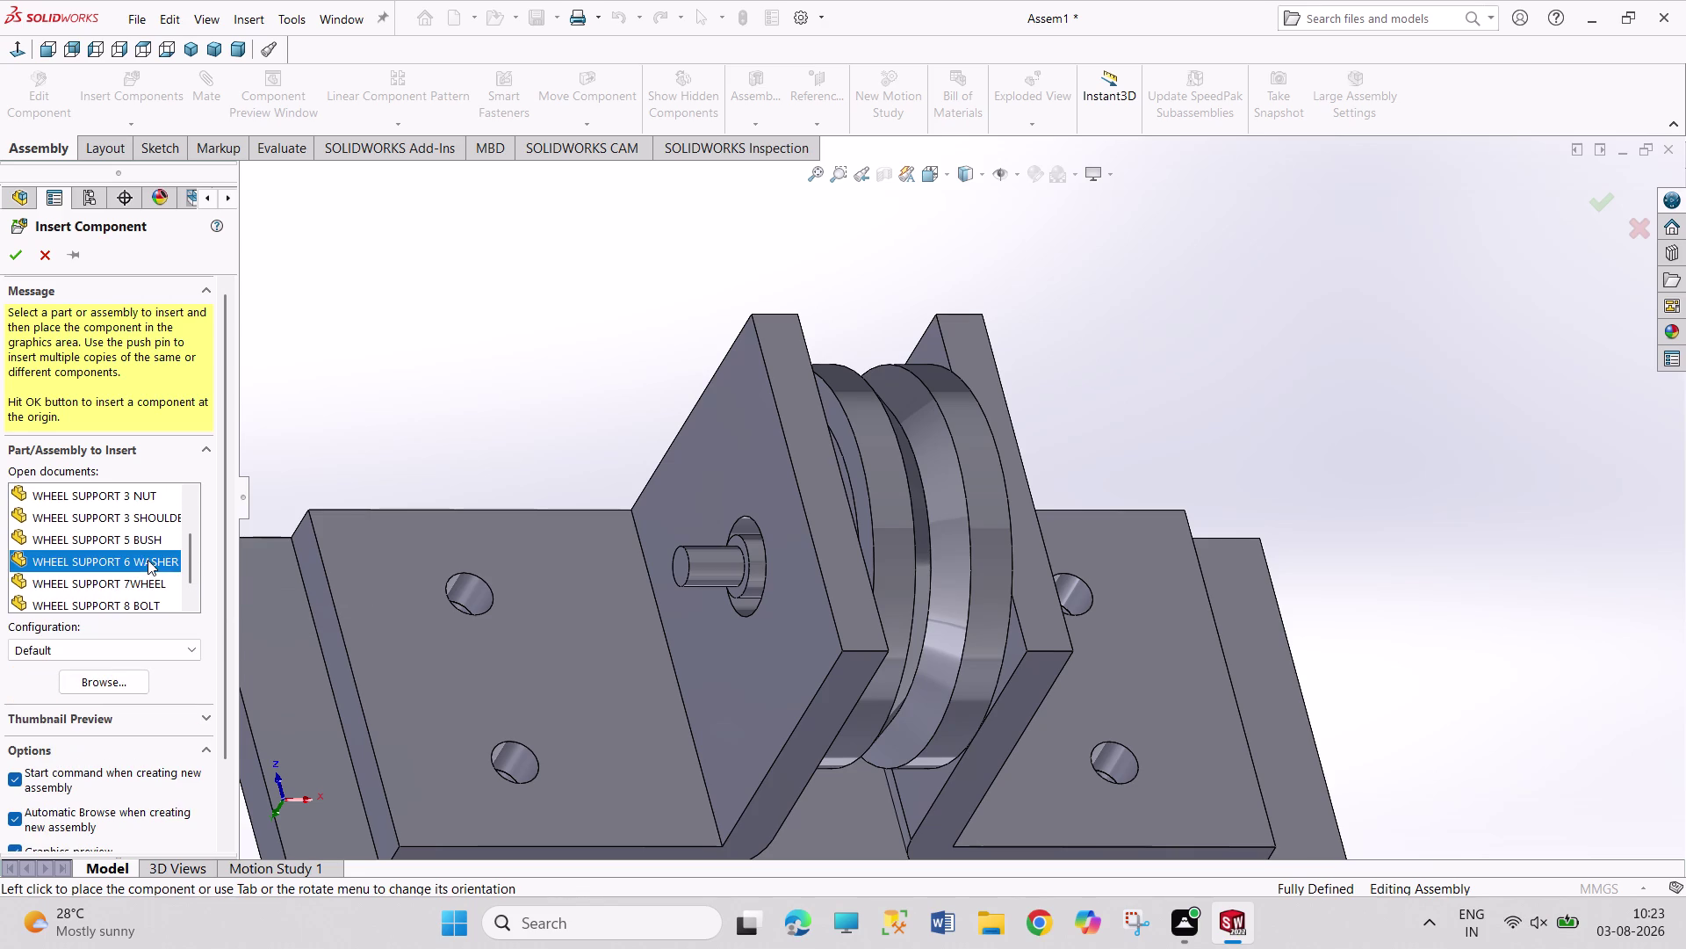
click(508, 565)
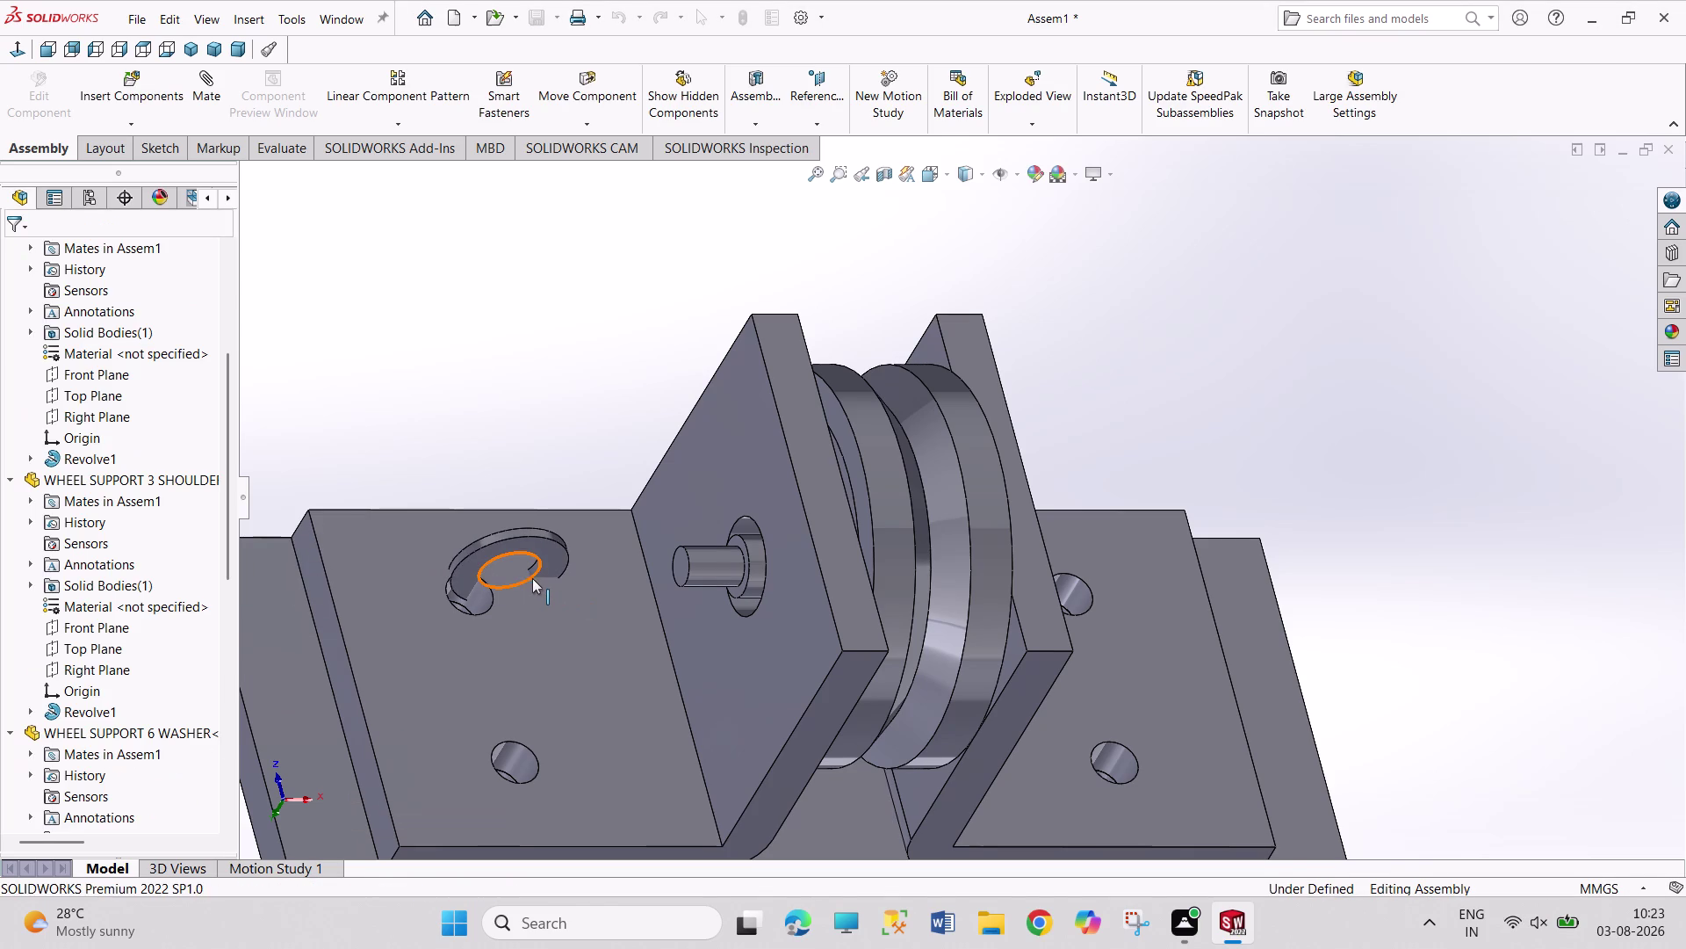
Mate the second washer's bore edge concentric to the screw shaft edge.
click(533, 575)
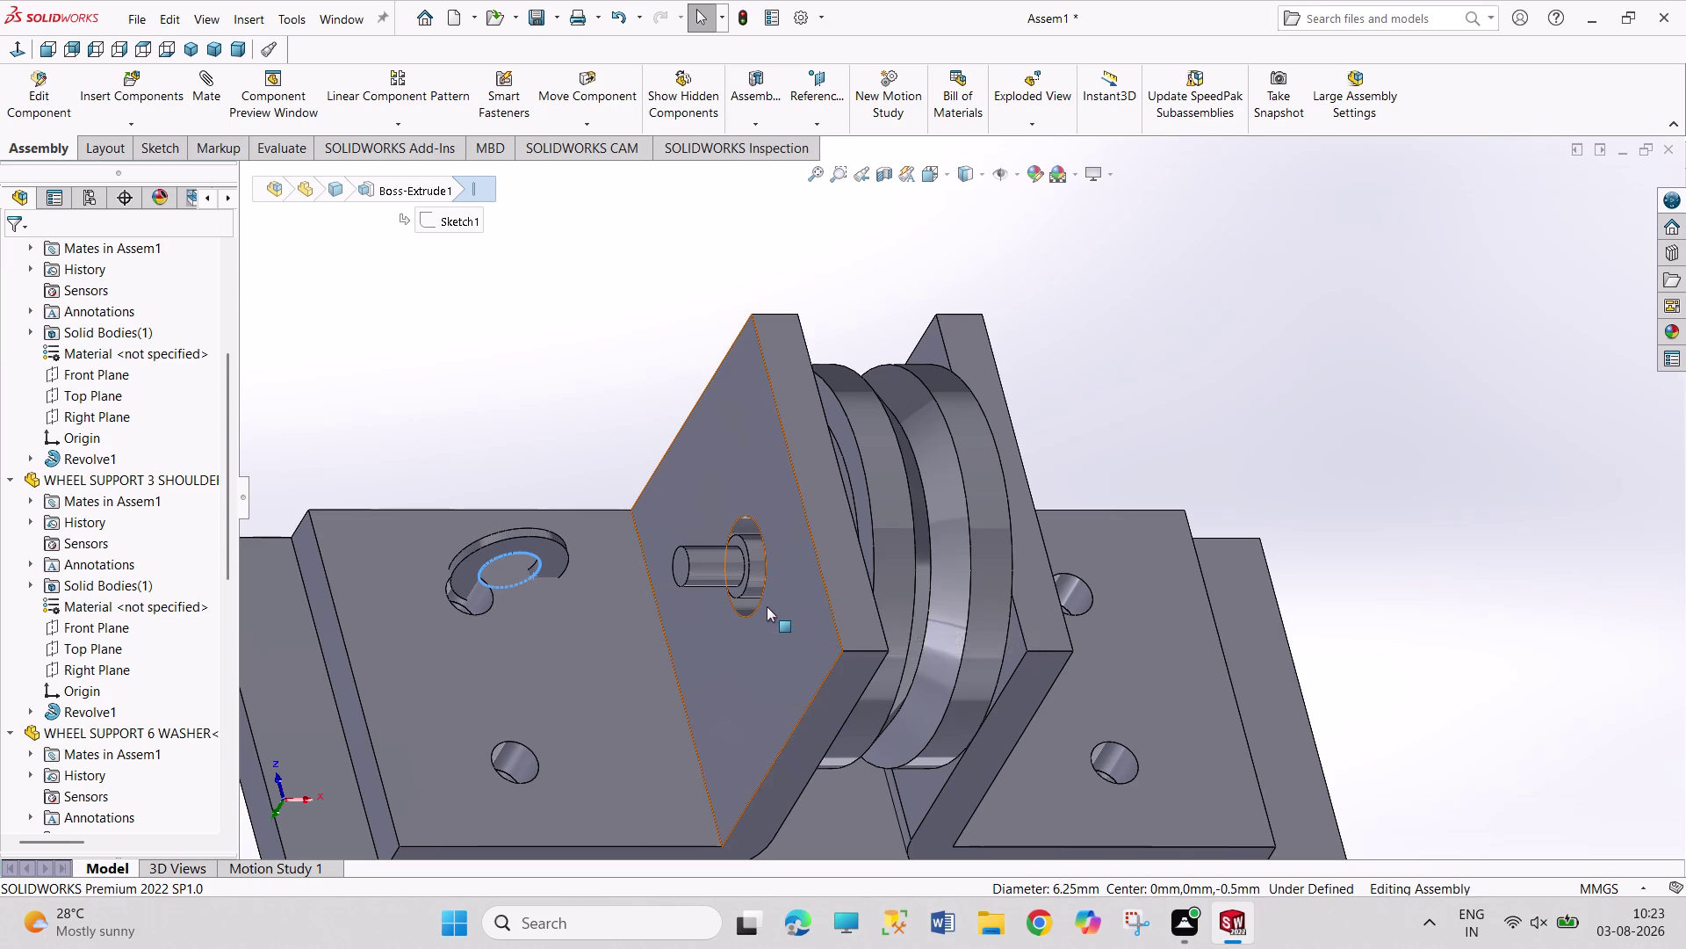
click(756, 606)
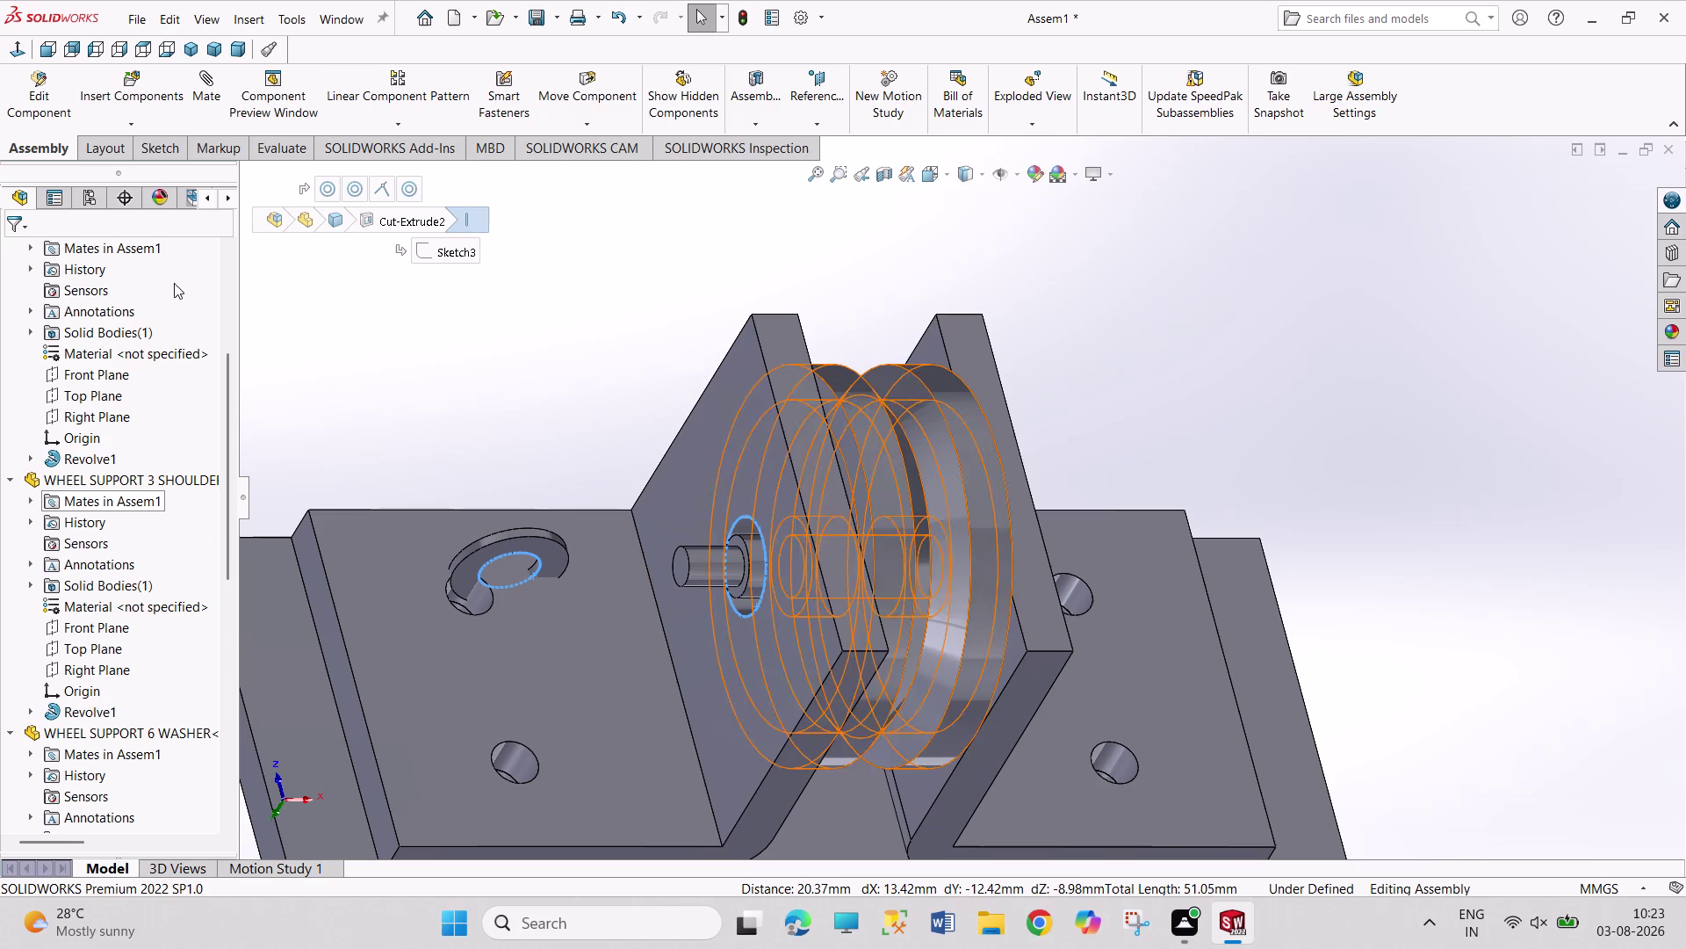
click(212, 94)
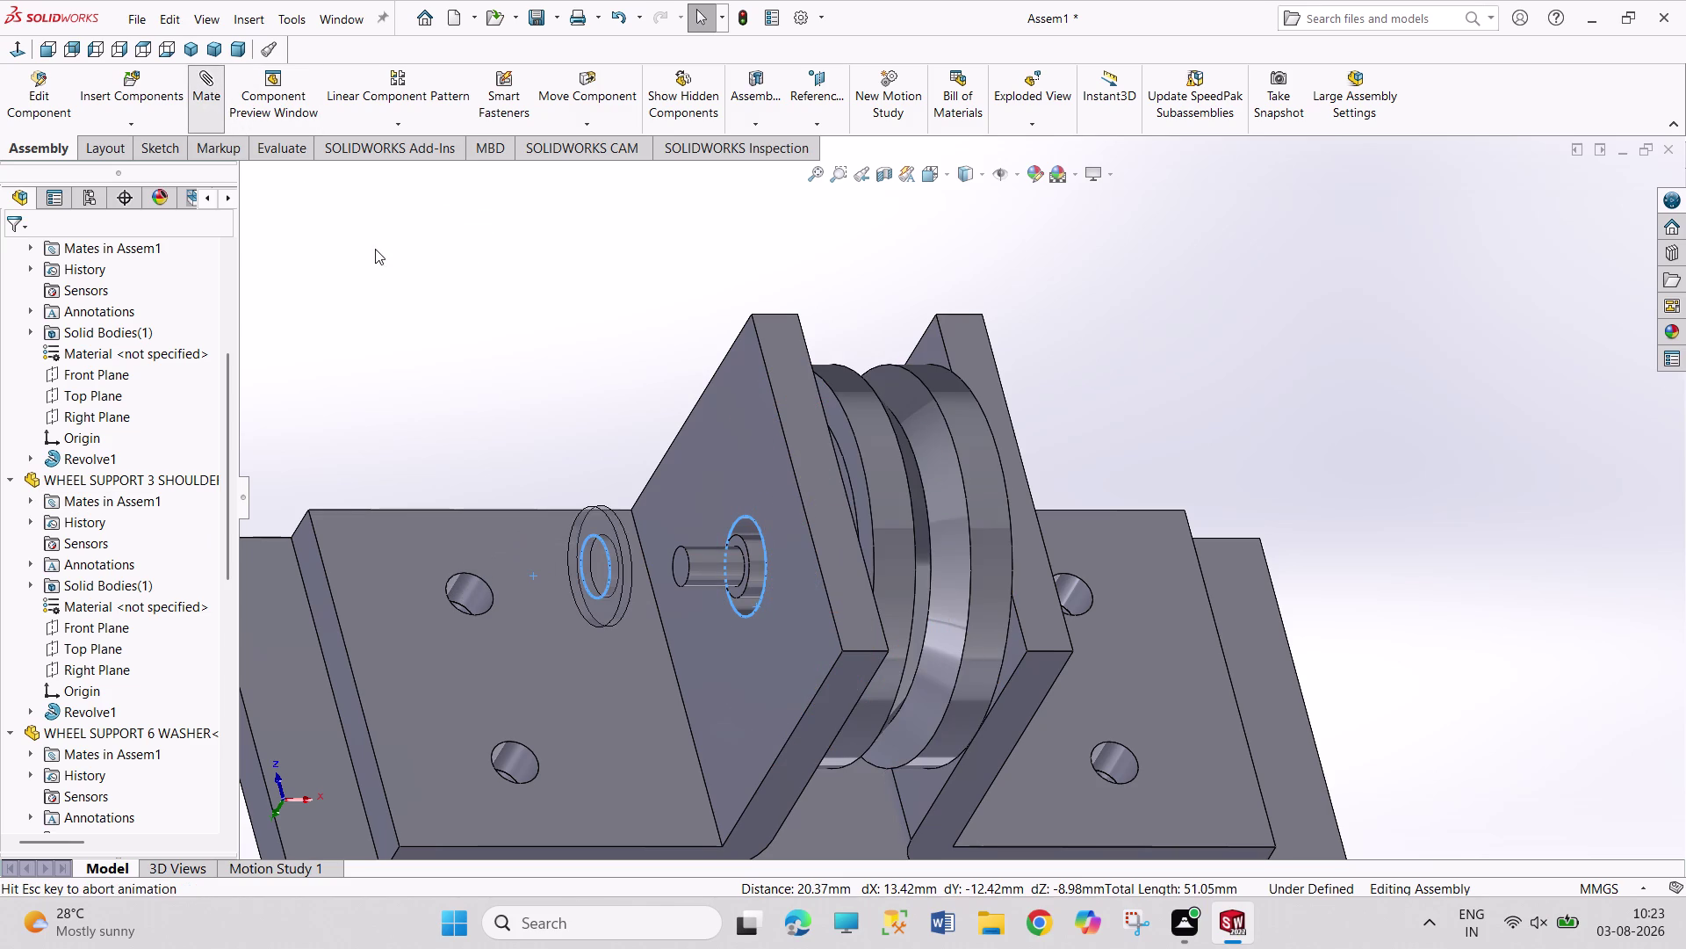
click(453, 258)
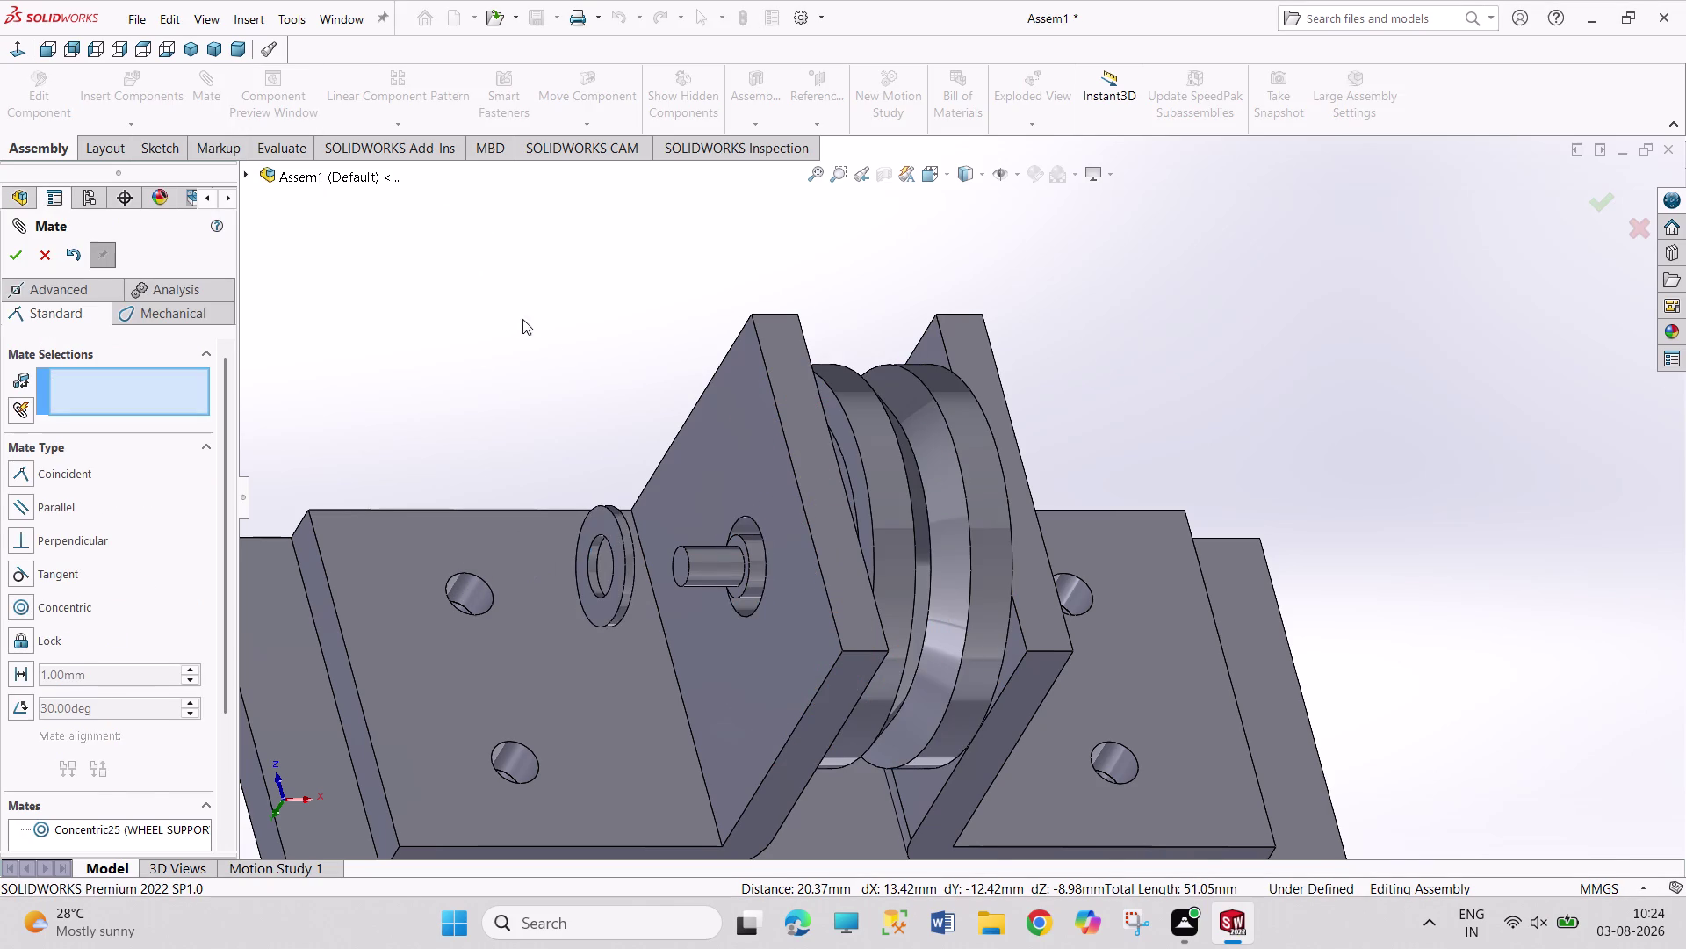
middle_drag(568, 359, 650, 349)
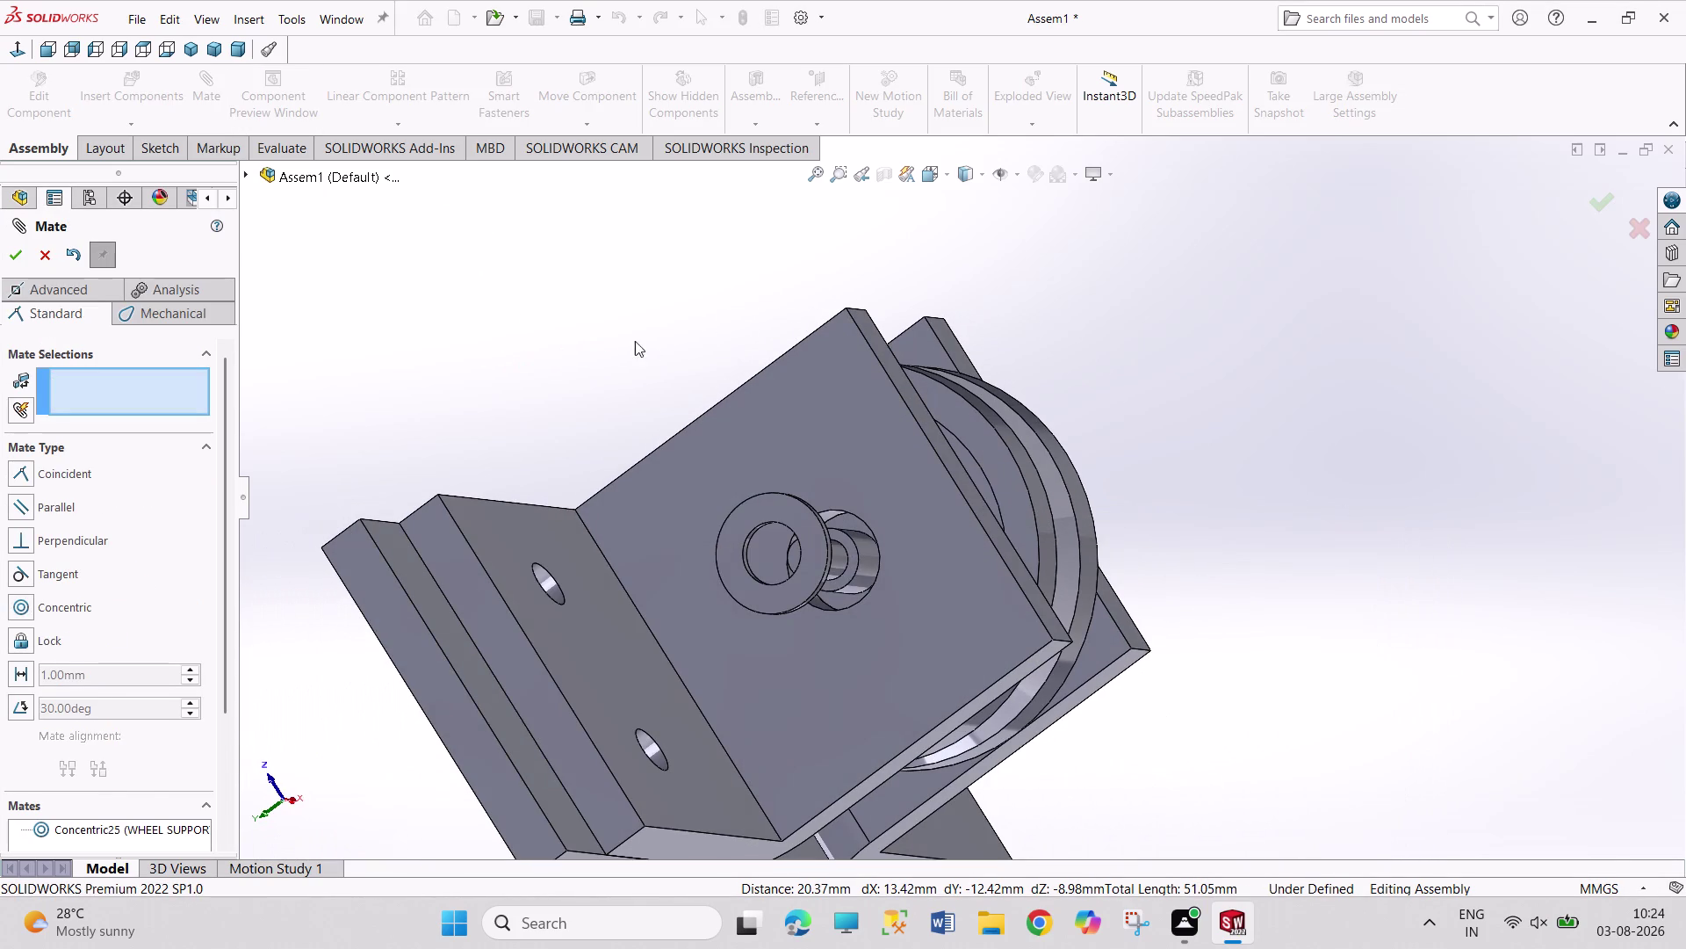
middle_drag(575, 362, 561, 366)
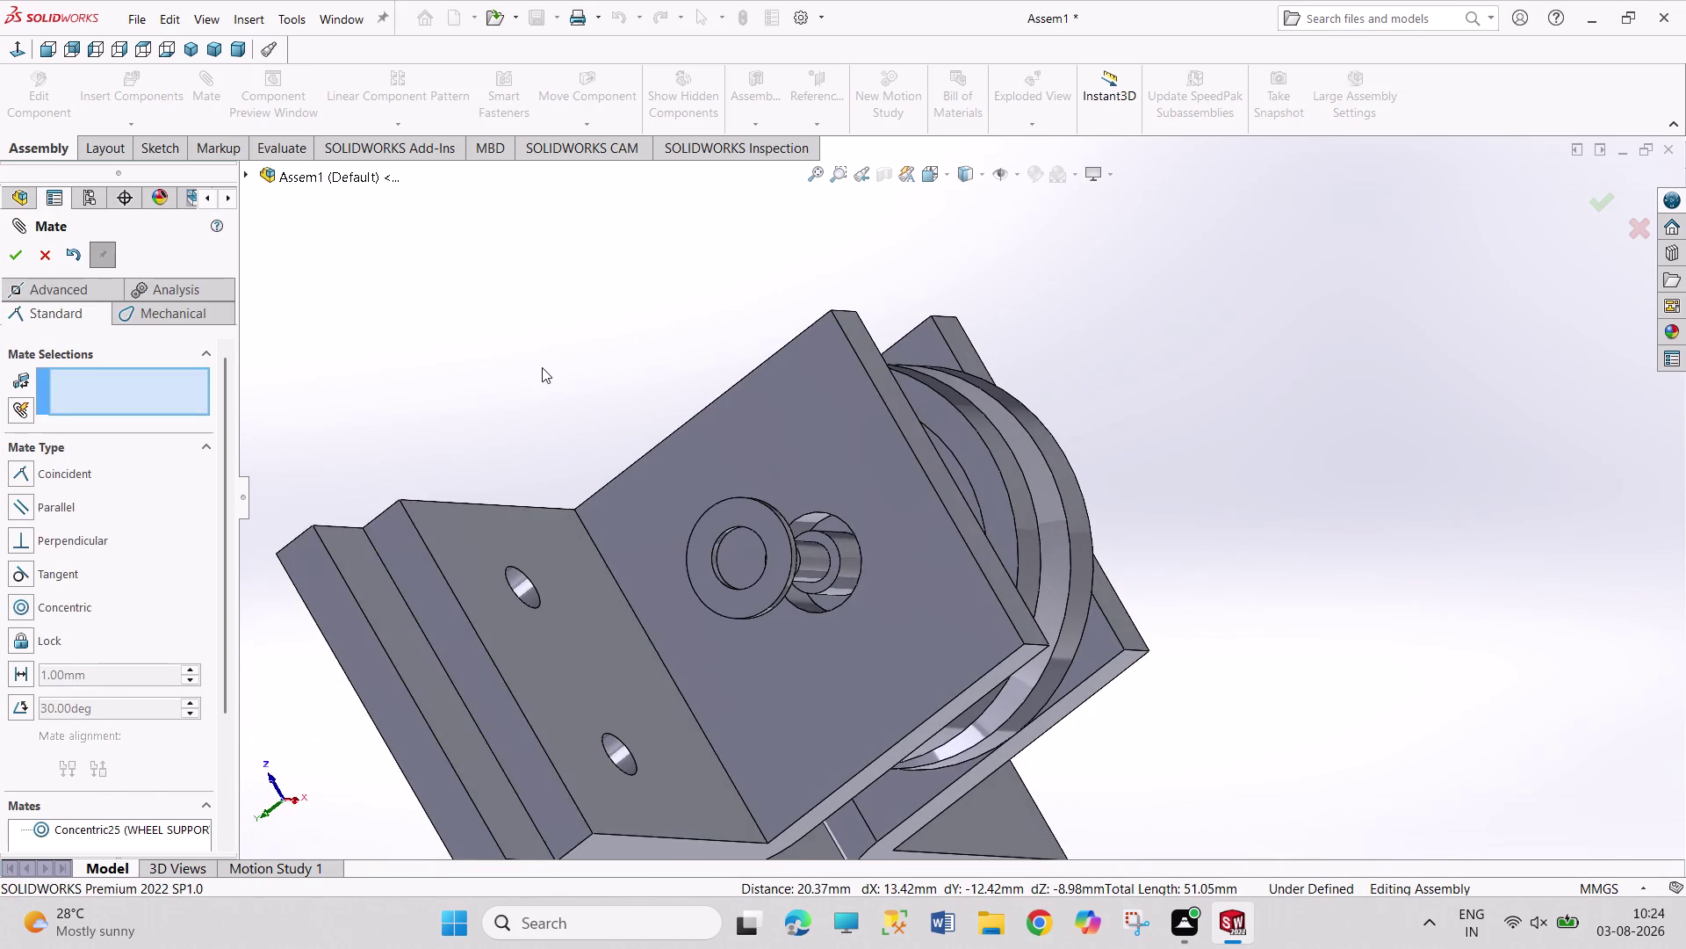
middle_drag(556, 362, 544, 406)
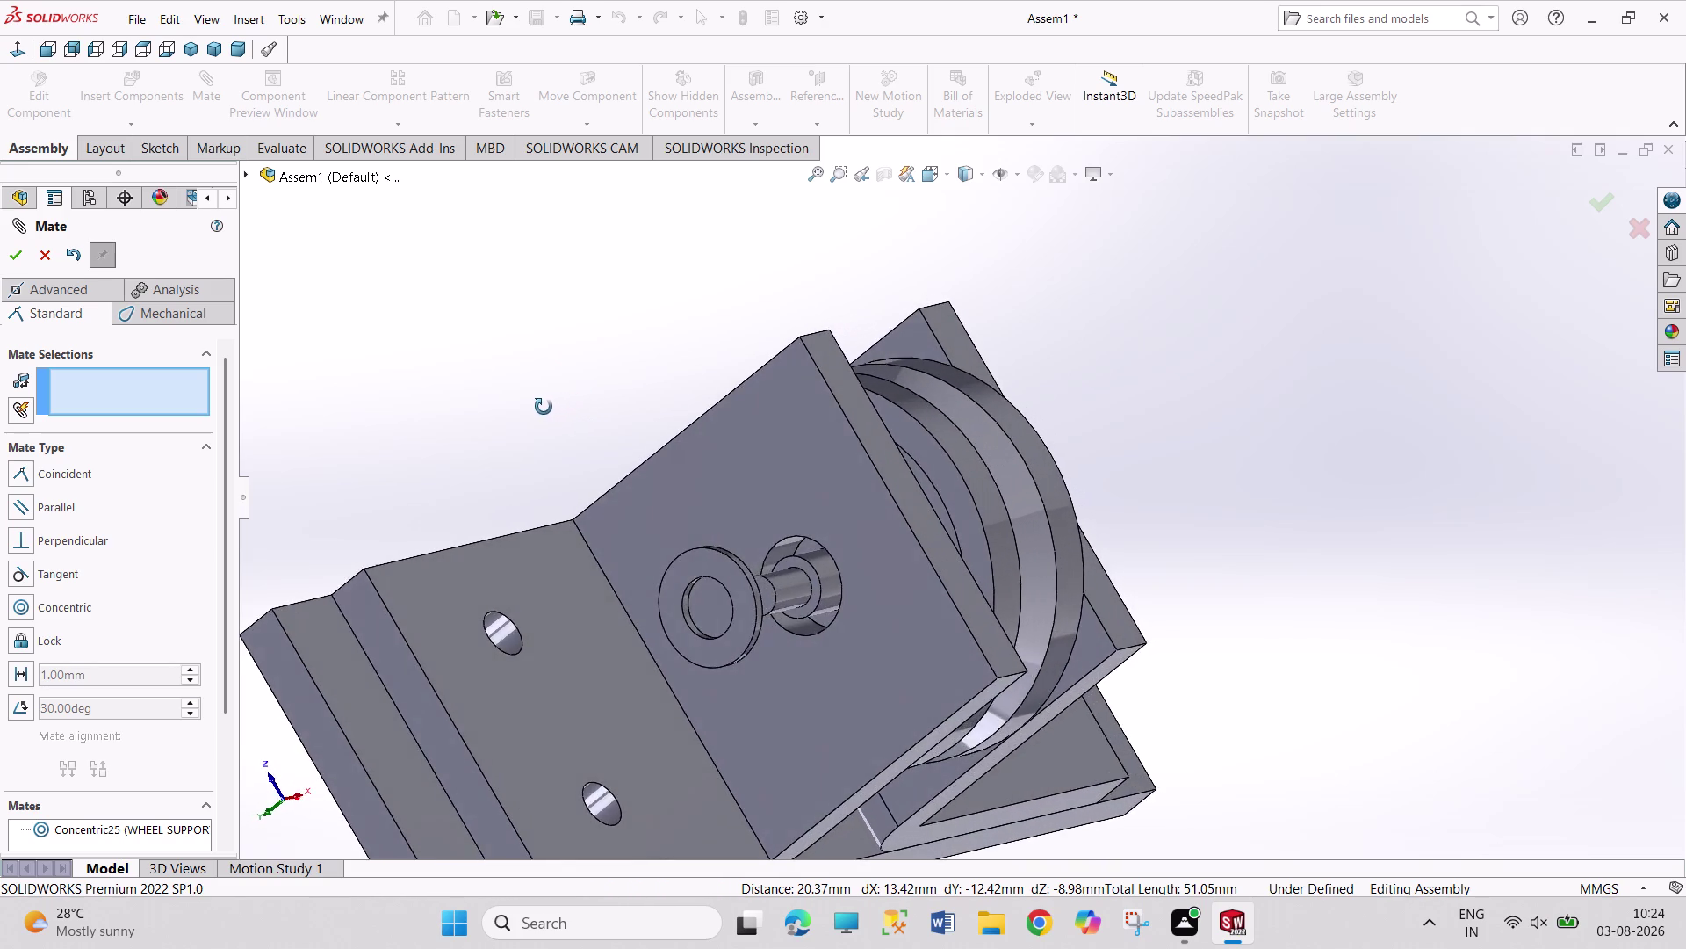
middle_drag(544, 407, 521, 409)
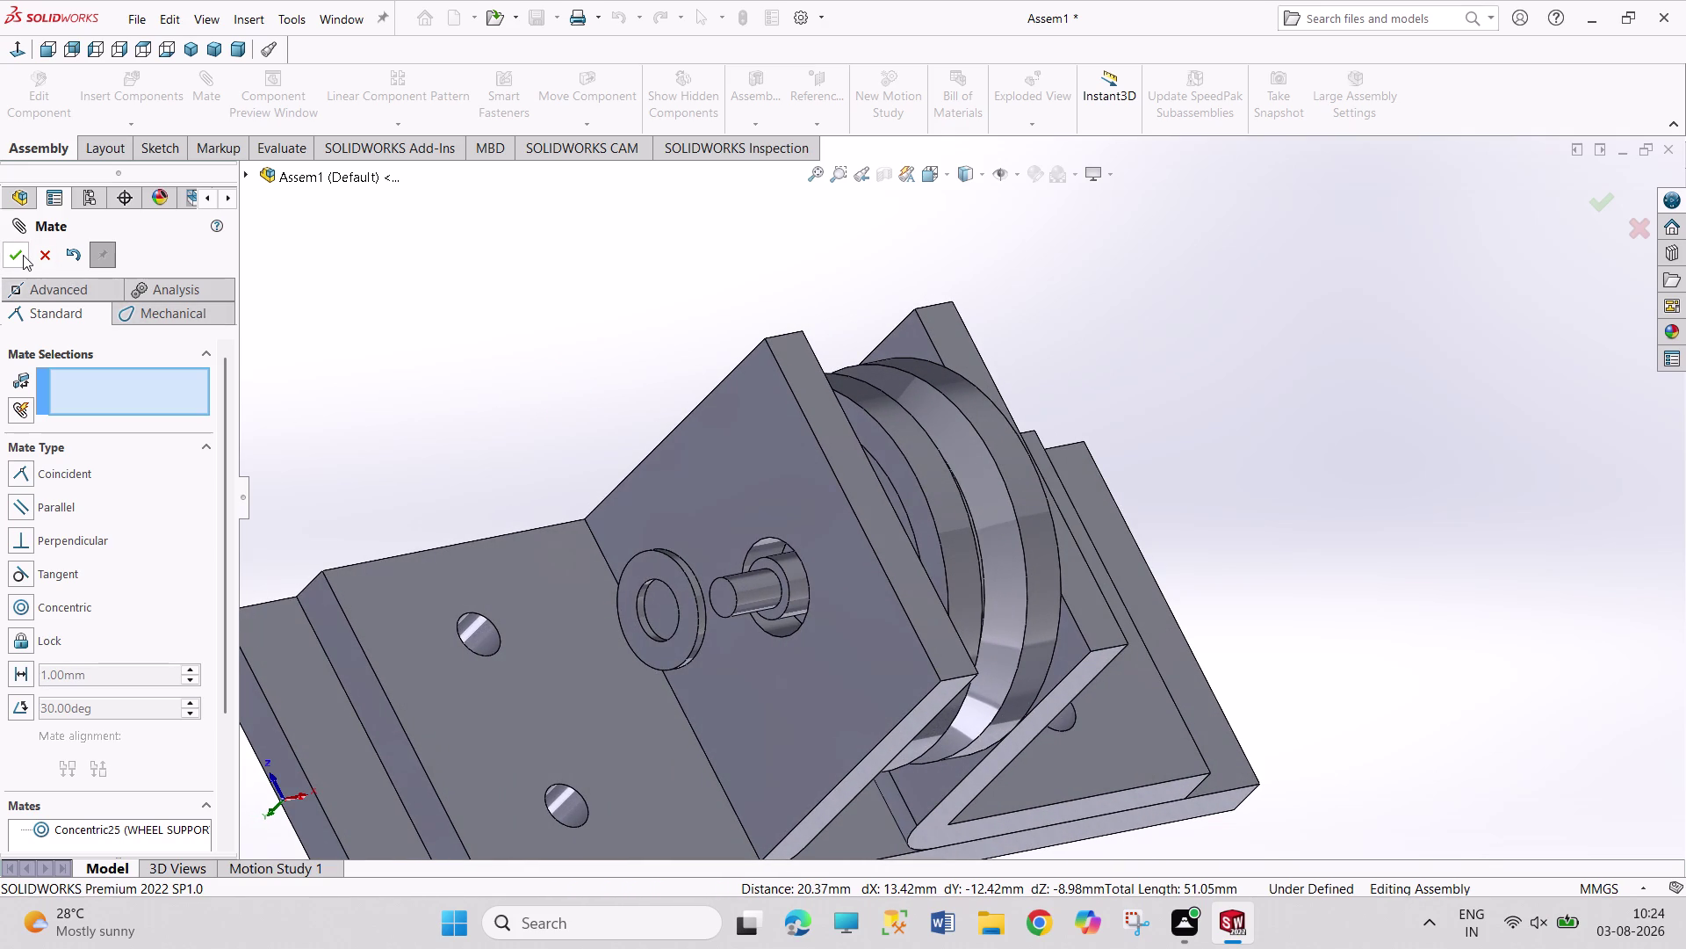
click(23, 255)
Insert WHEEL SUPPORT 5 BUSH and place it near the base plate.
click(136, 85)
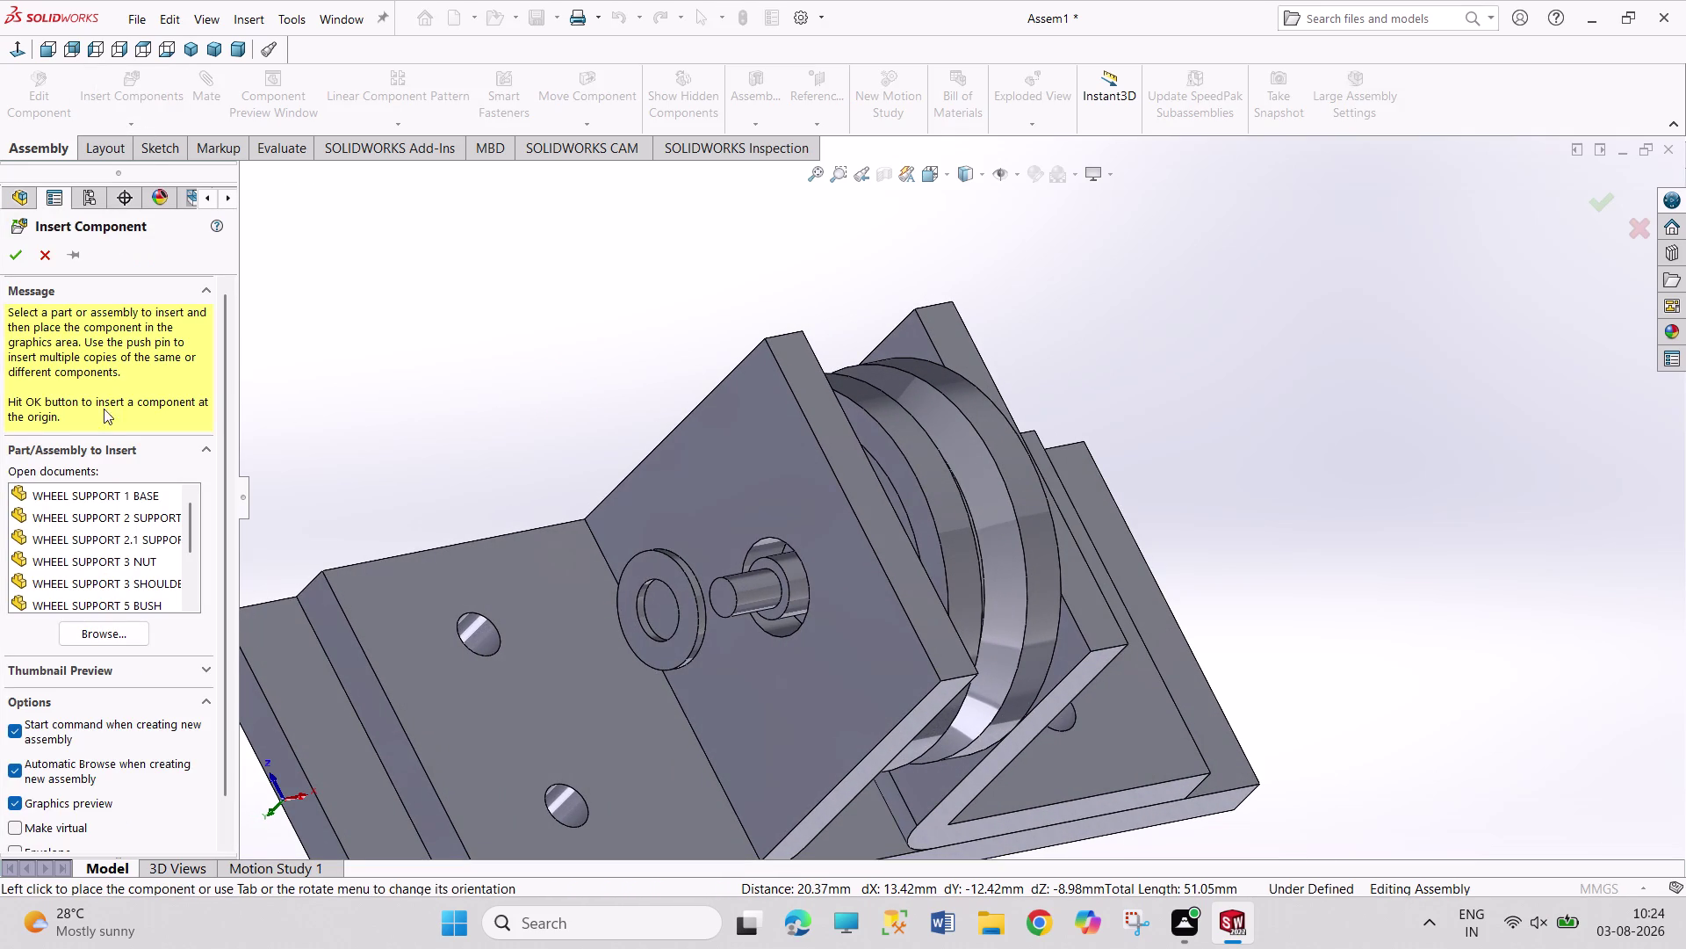
scroll(down, 3)
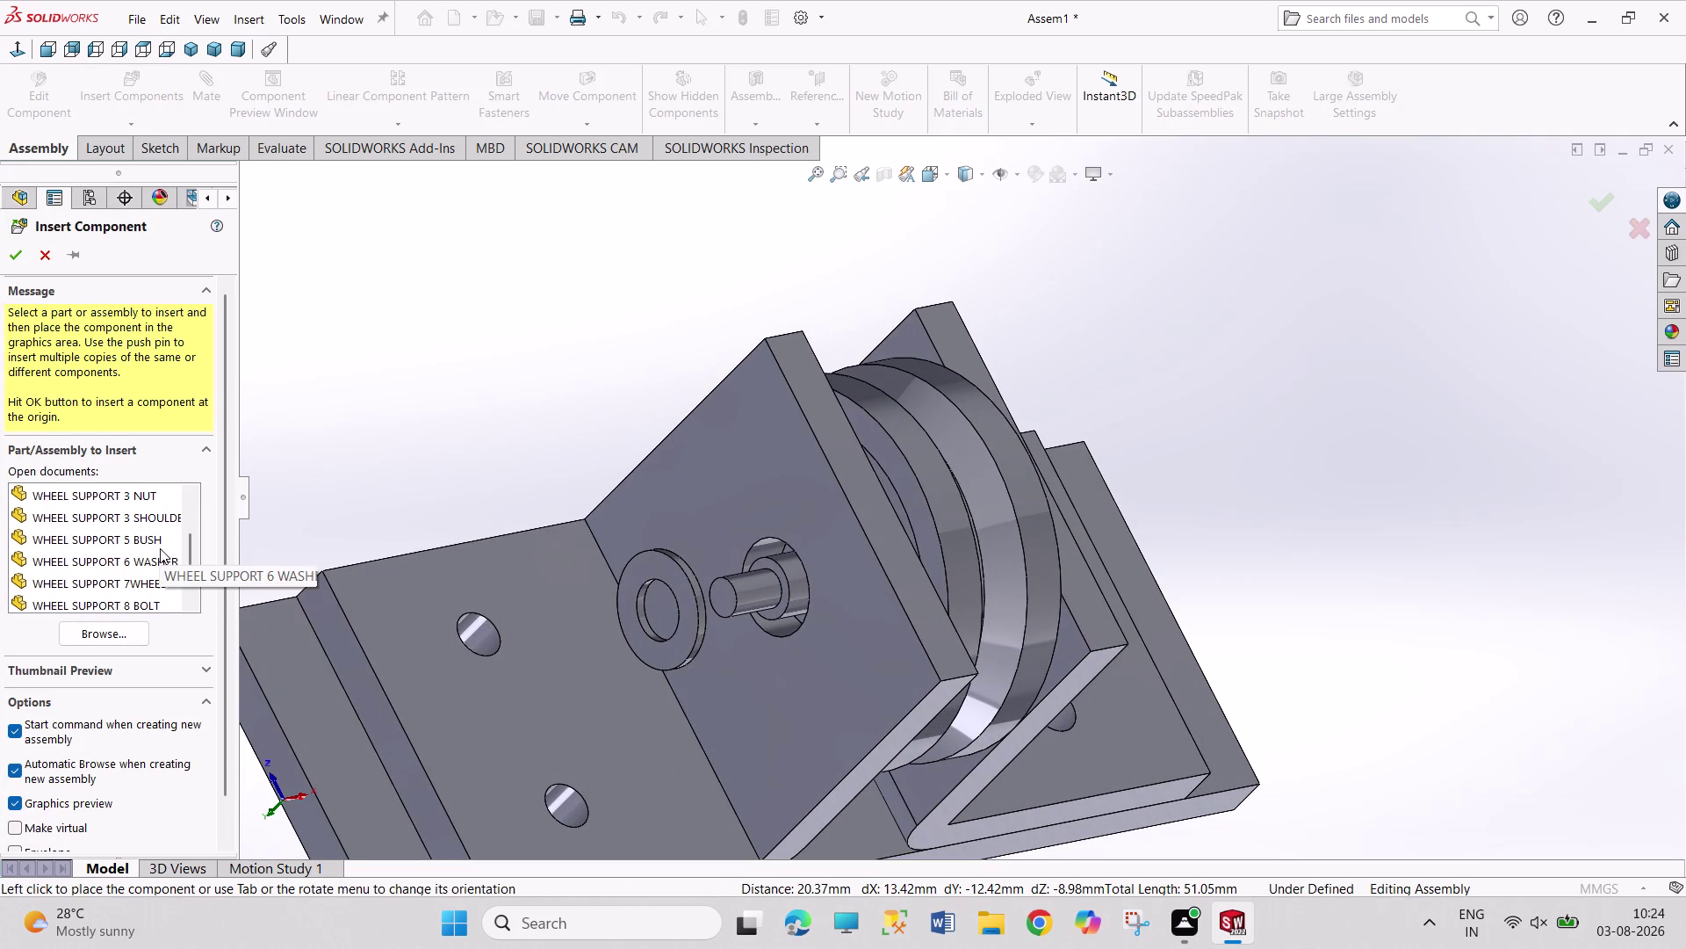
click(160, 548)
click(415, 544)
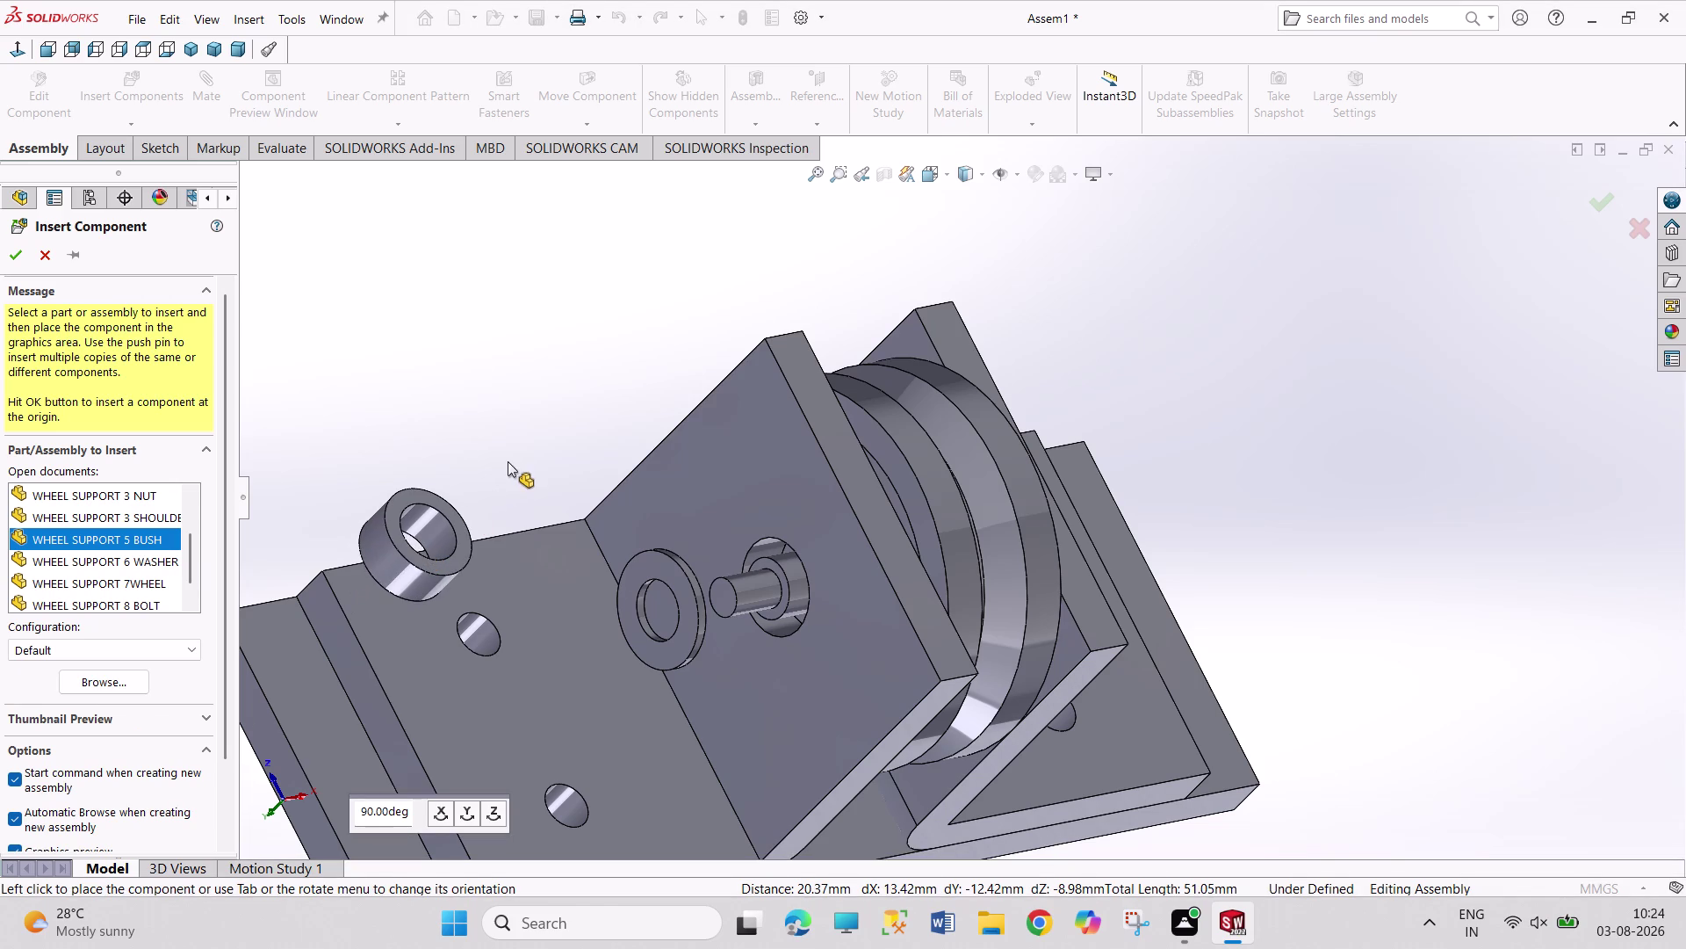
click(453, 531)
Mate the bush concentric with the shaft edge.
click(801, 620)
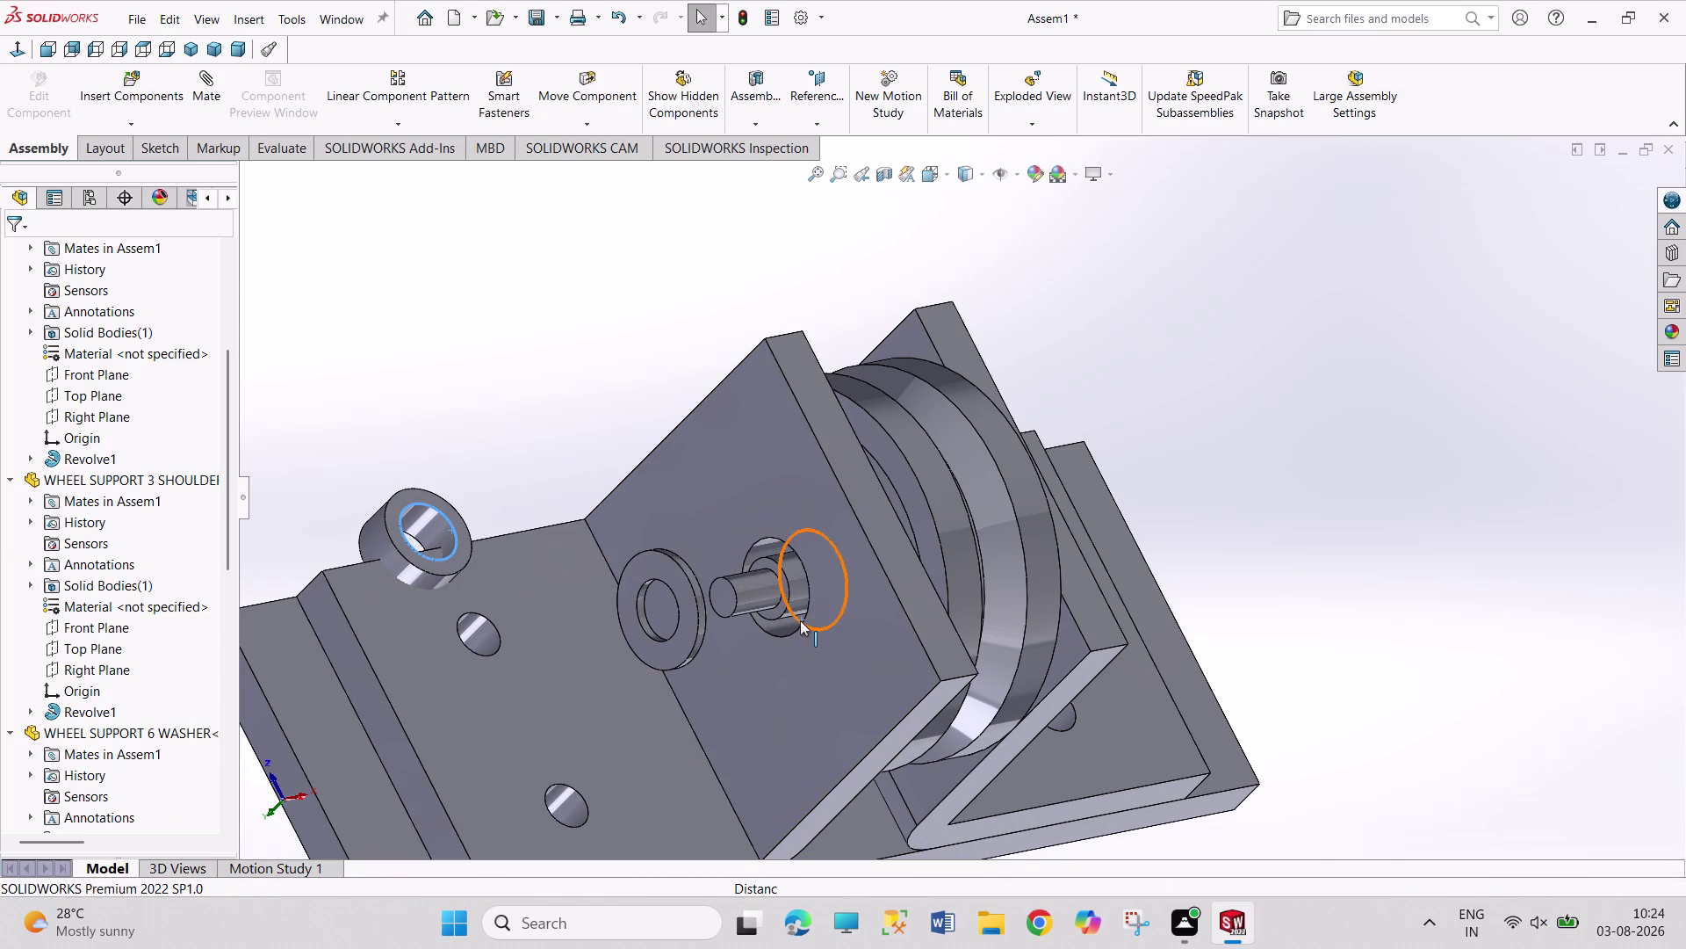
click(879, 602)
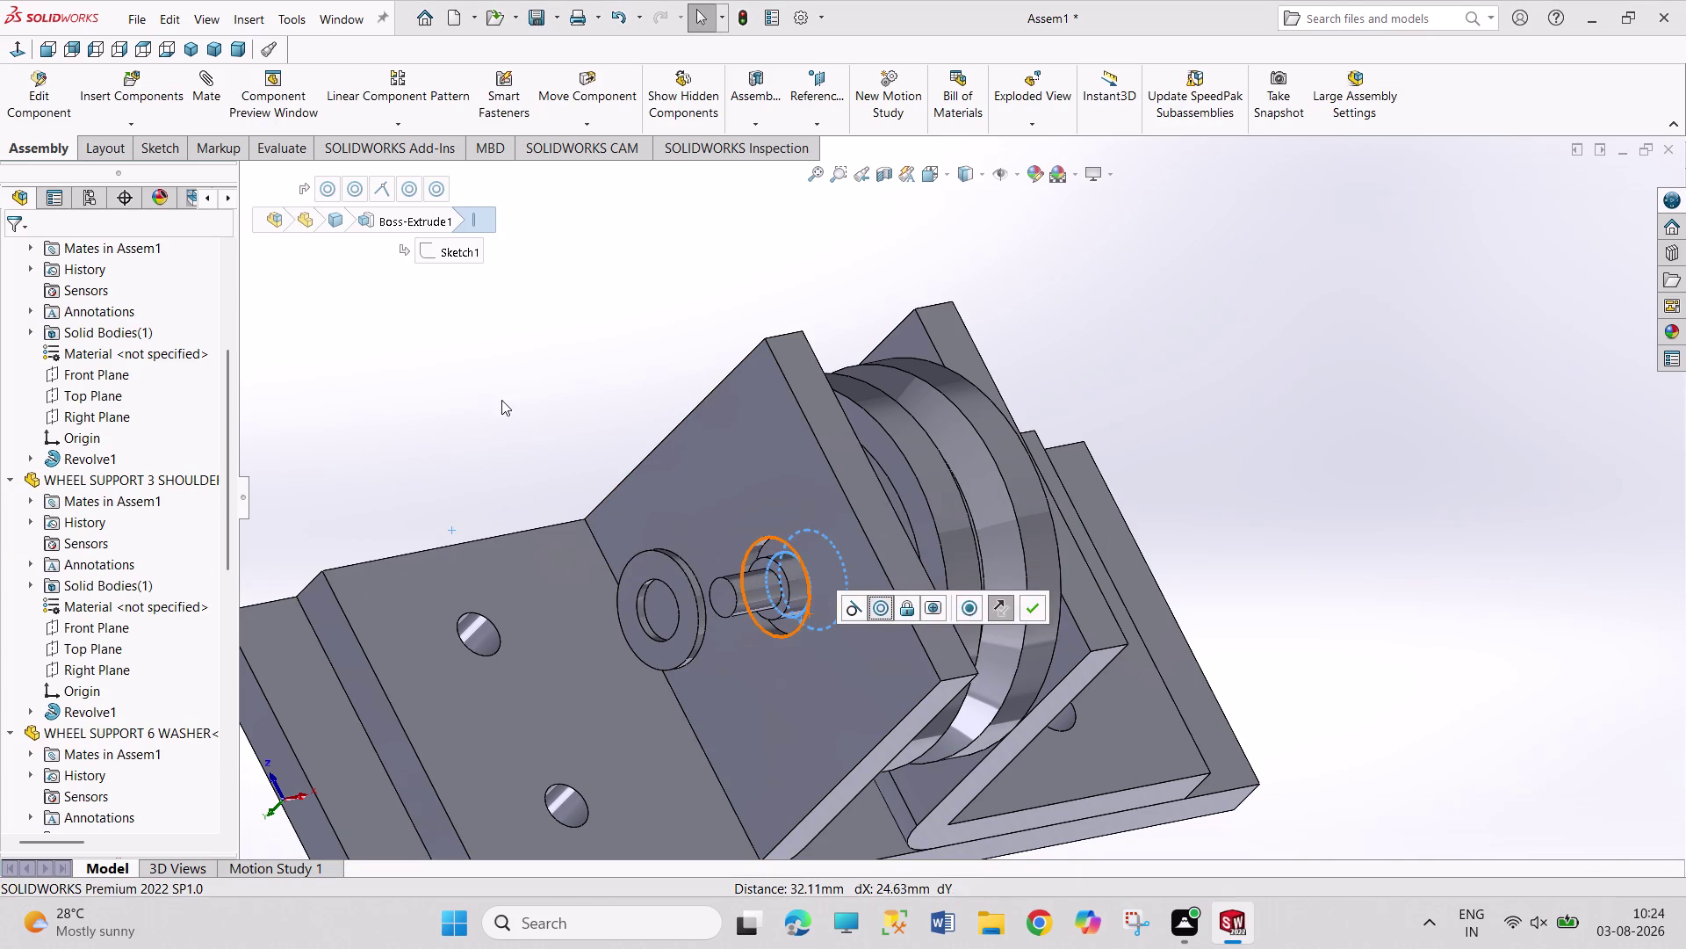
click(502, 400)
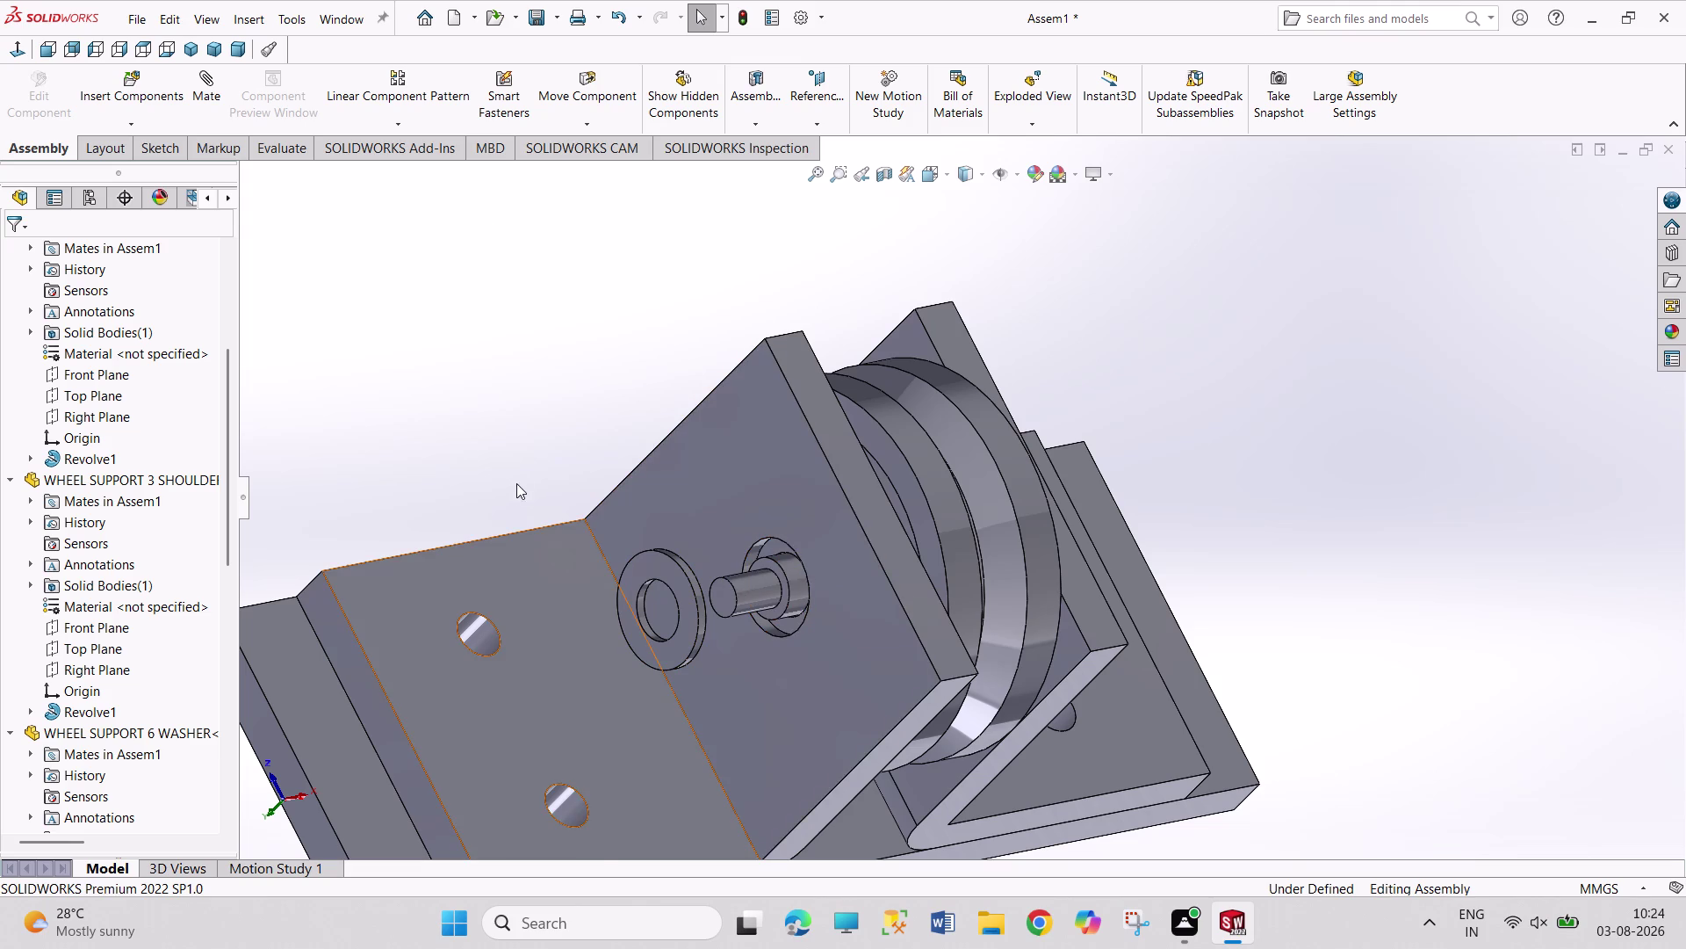
middle_drag(570, 483, 647, 487)
middle_drag(641, 494, 558, 485)
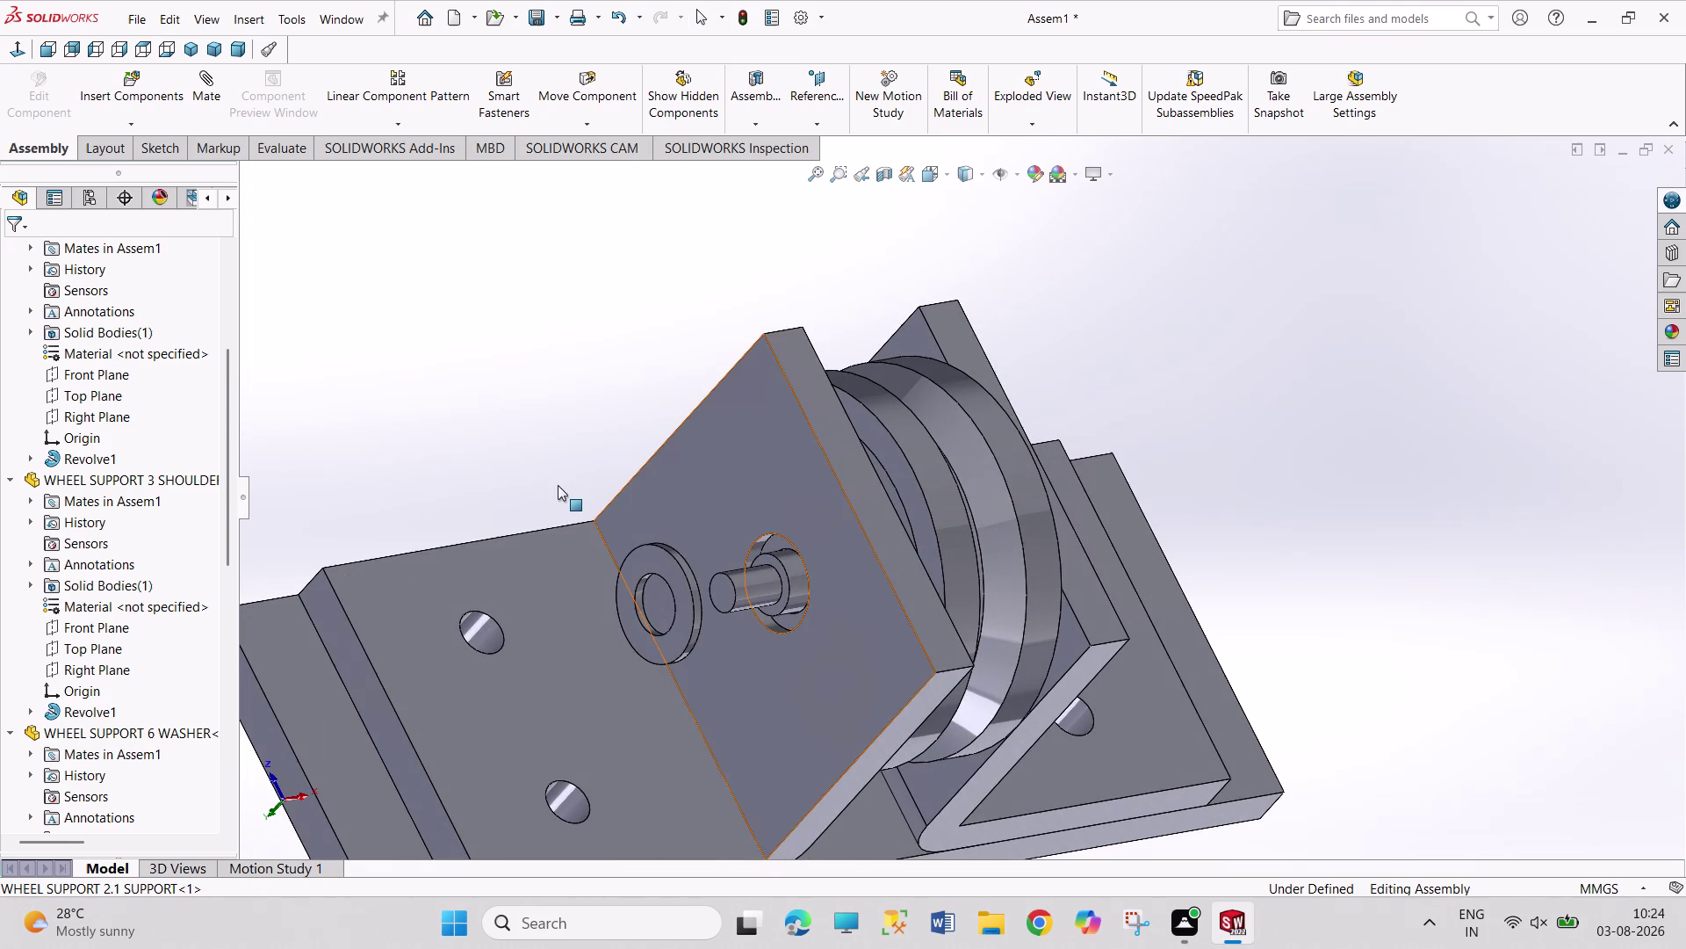
click(8, 479)
click(10, 497)
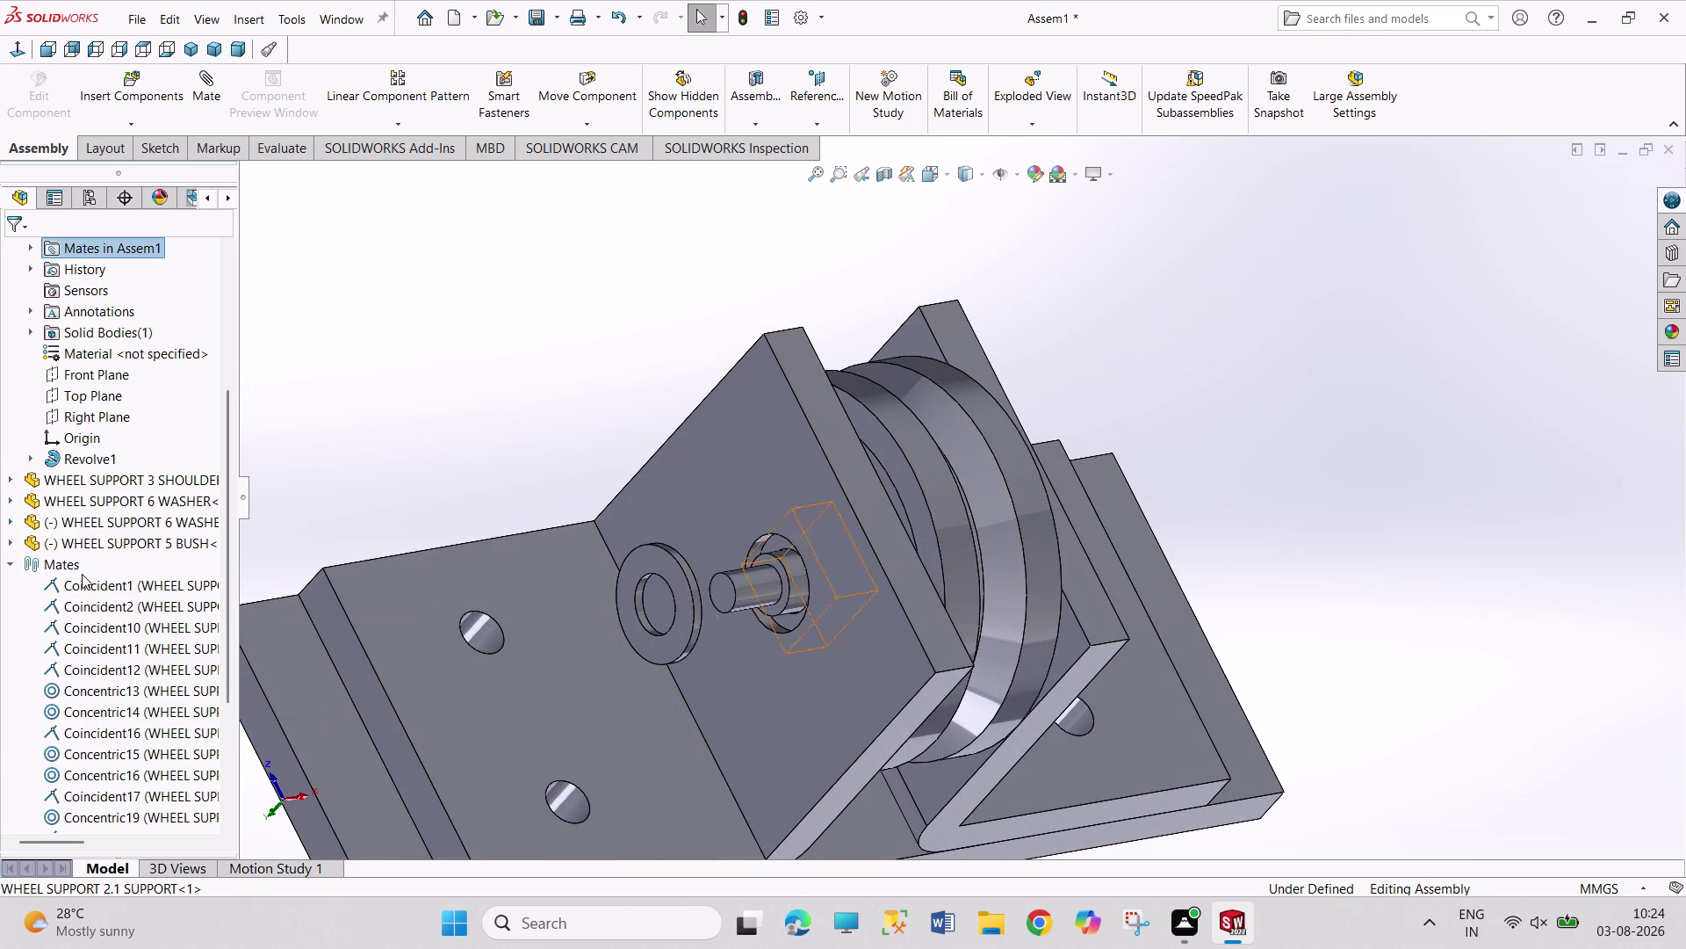
Add a 90° angle mate between the bush and wheel Top Planes.
click(6, 539)
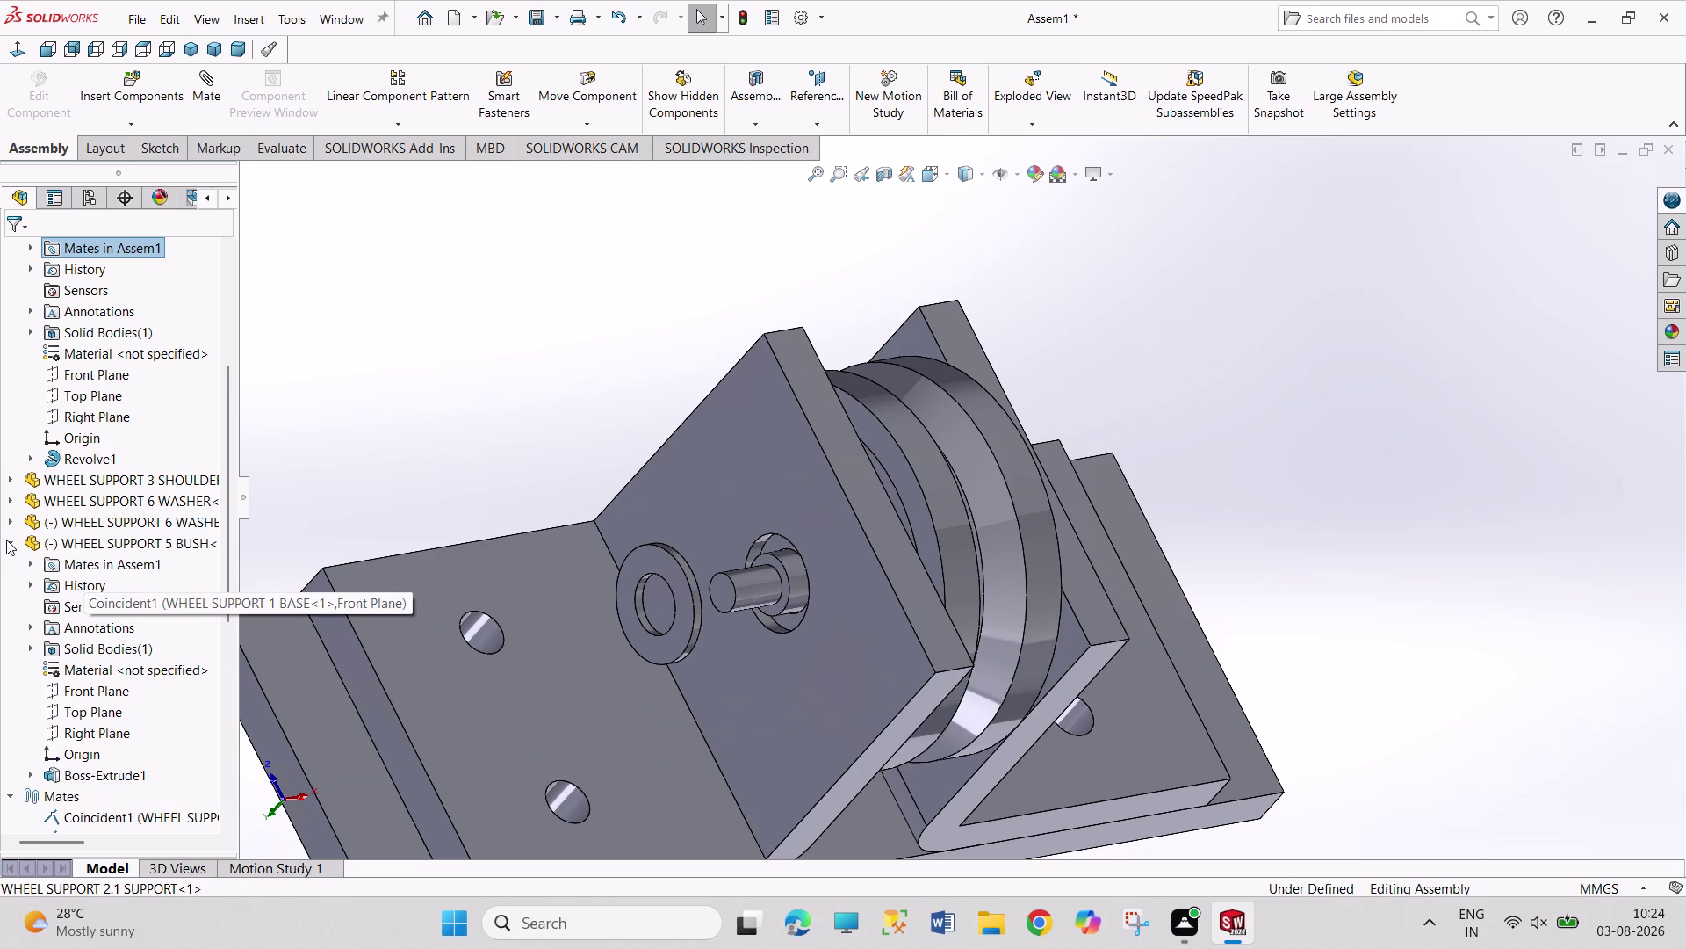
click(97, 717)
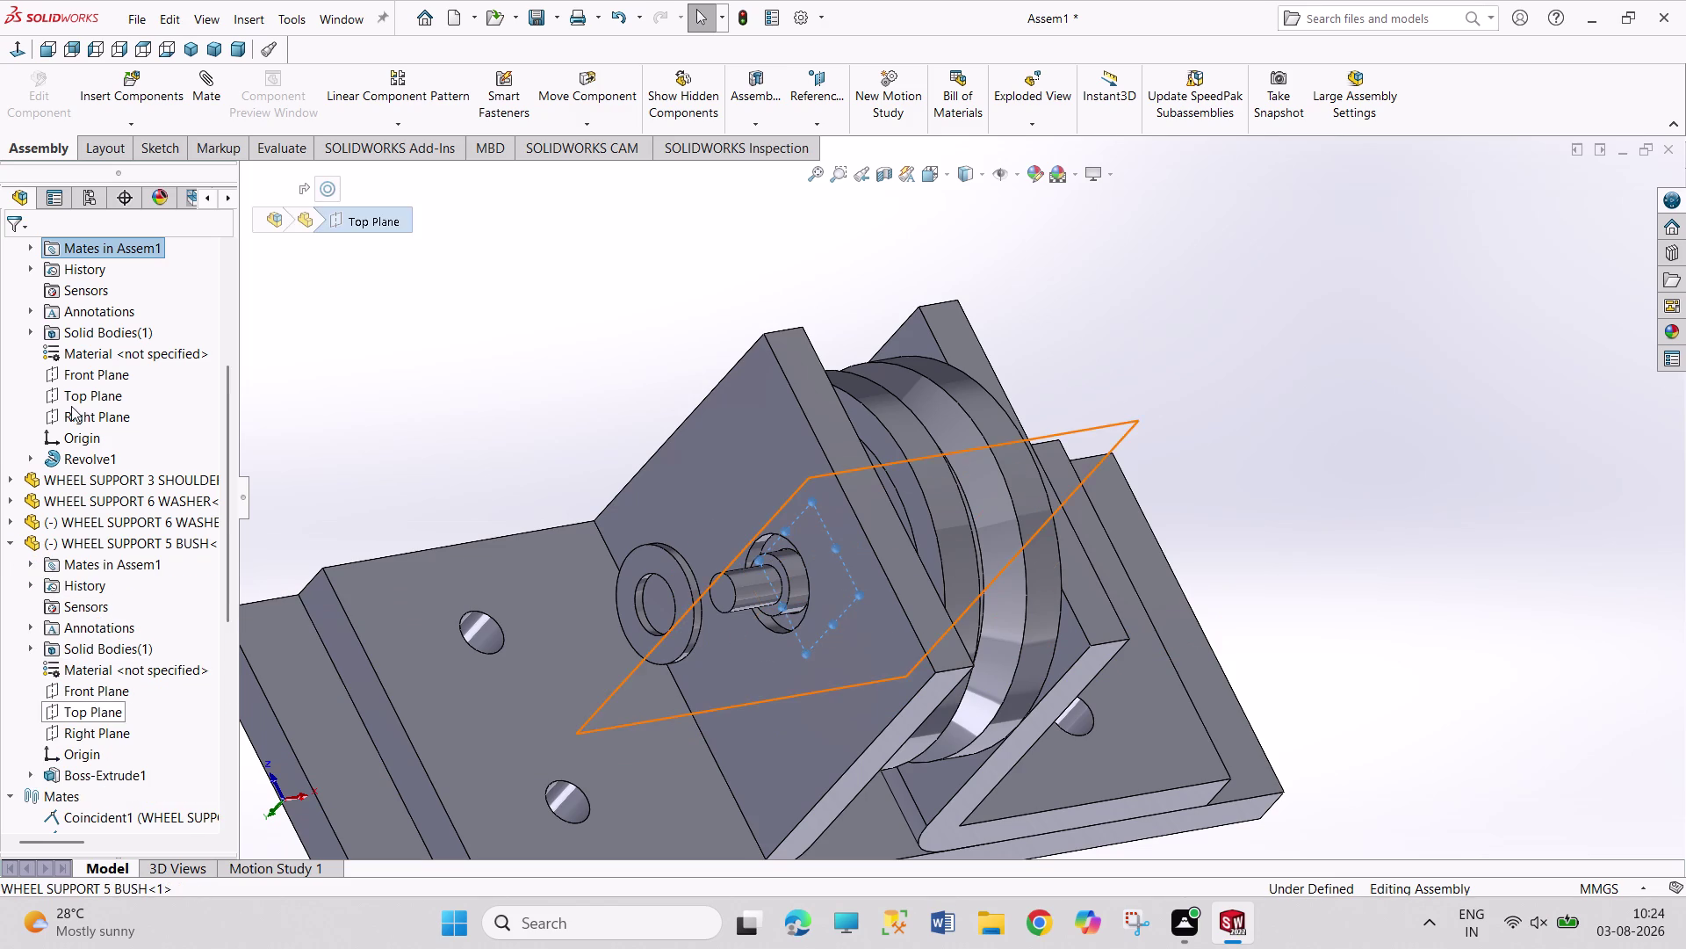
click(72, 399)
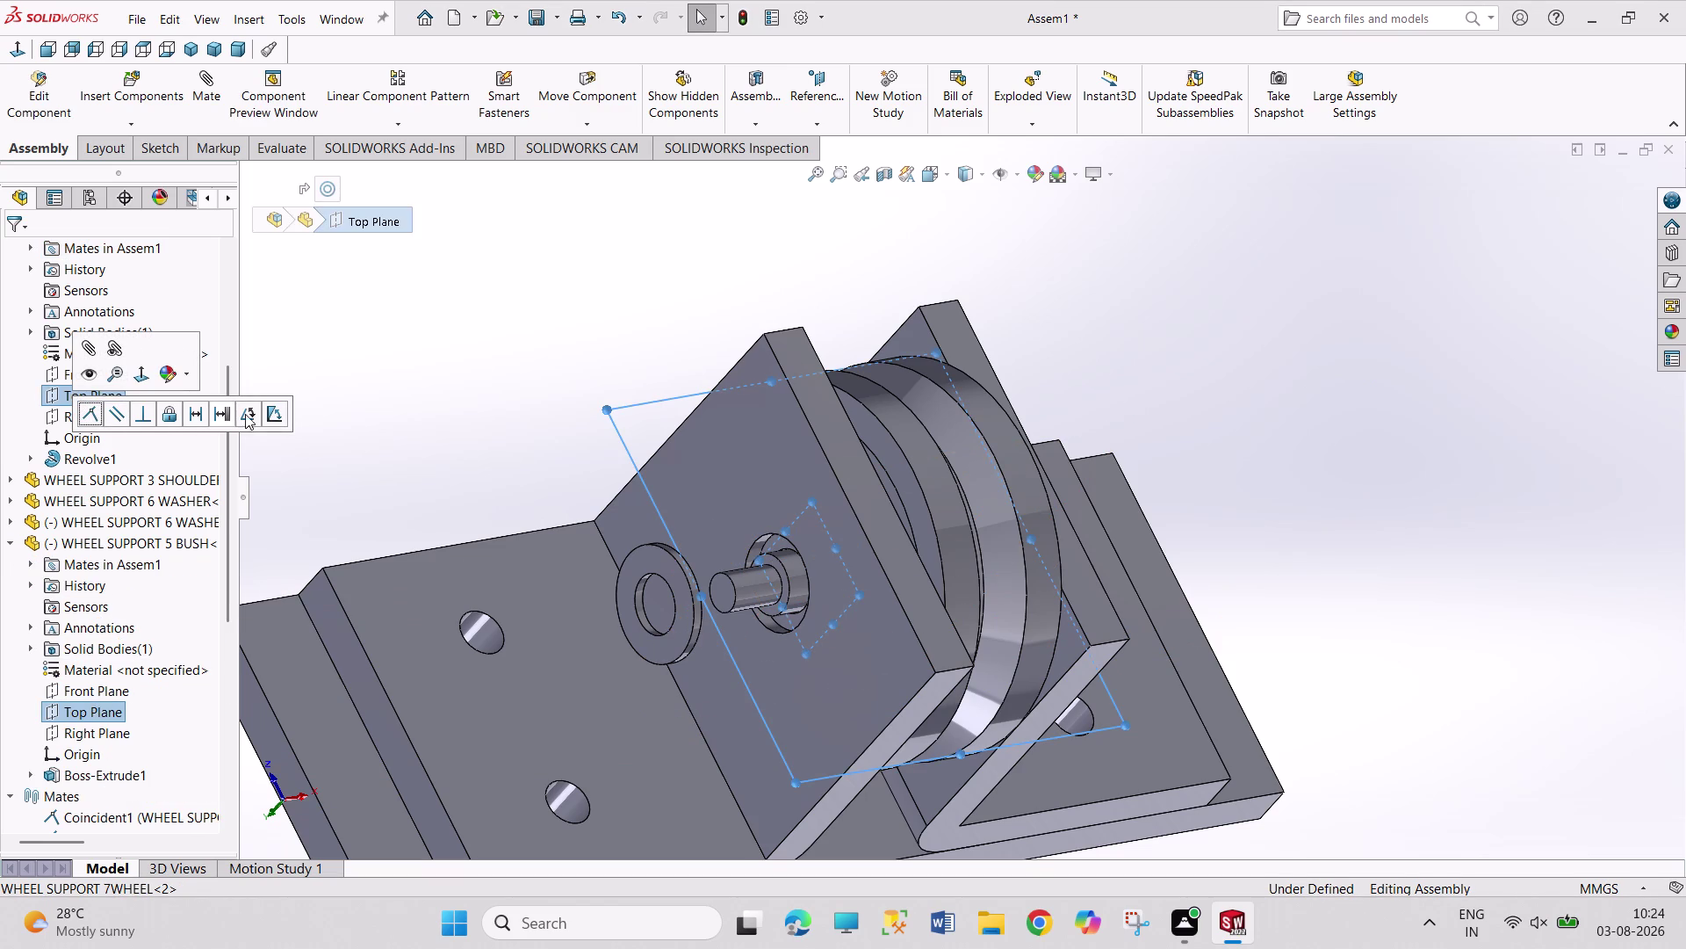
click(248, 411)
click(341, 418)
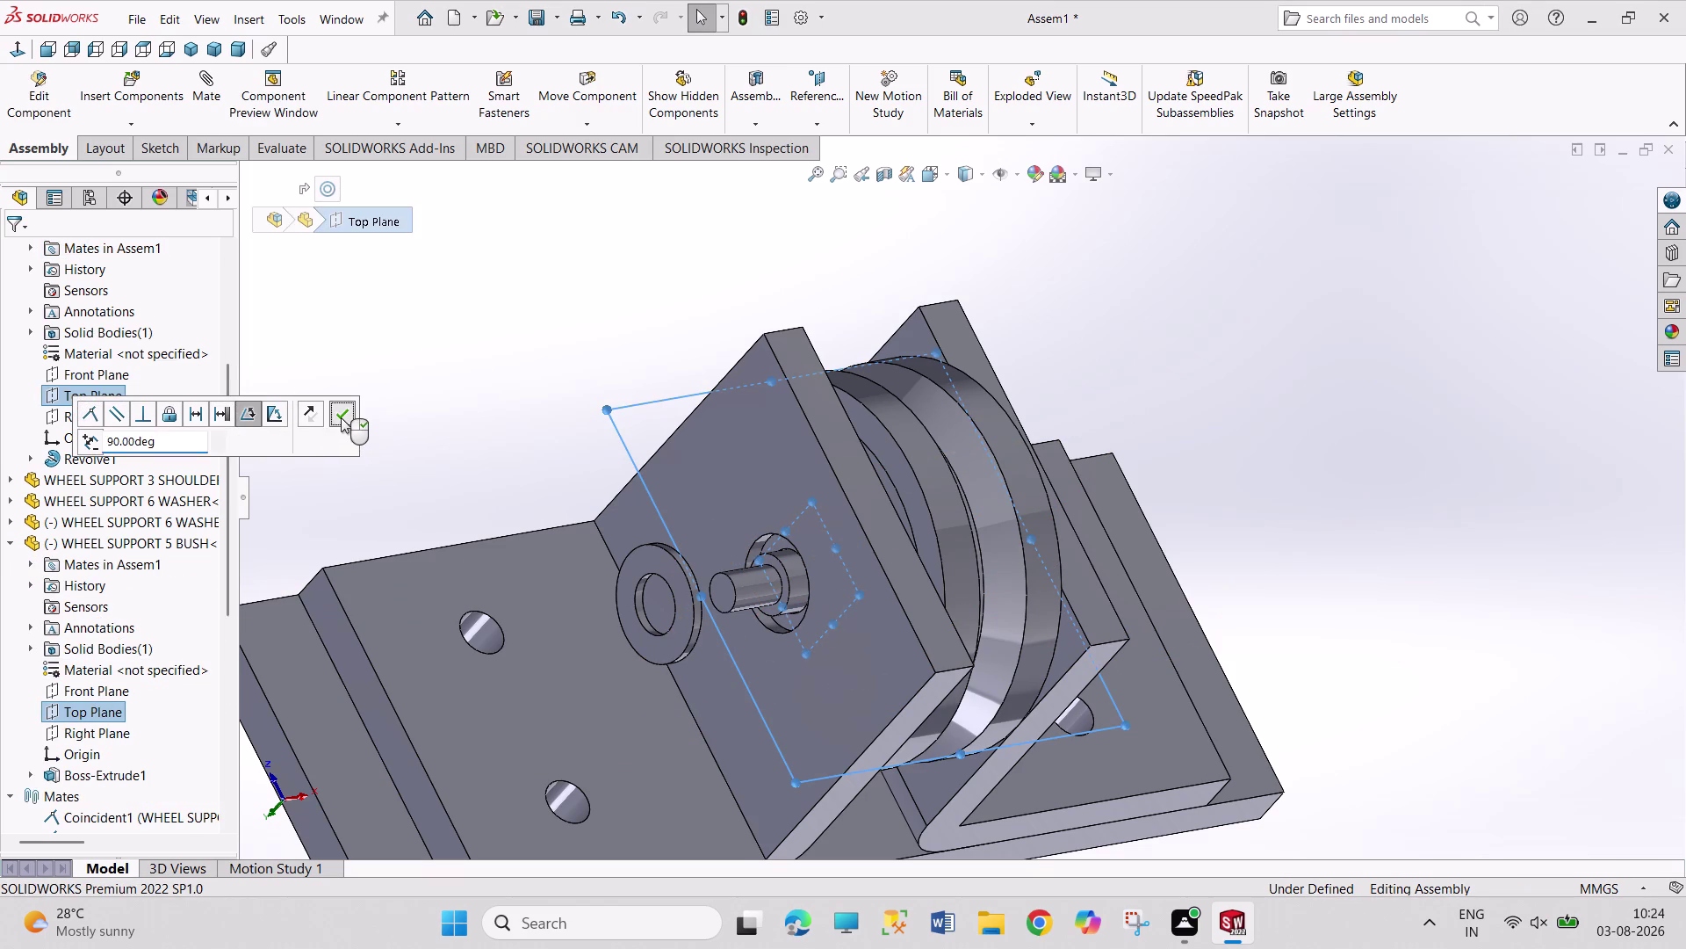
key(ctrl+z)
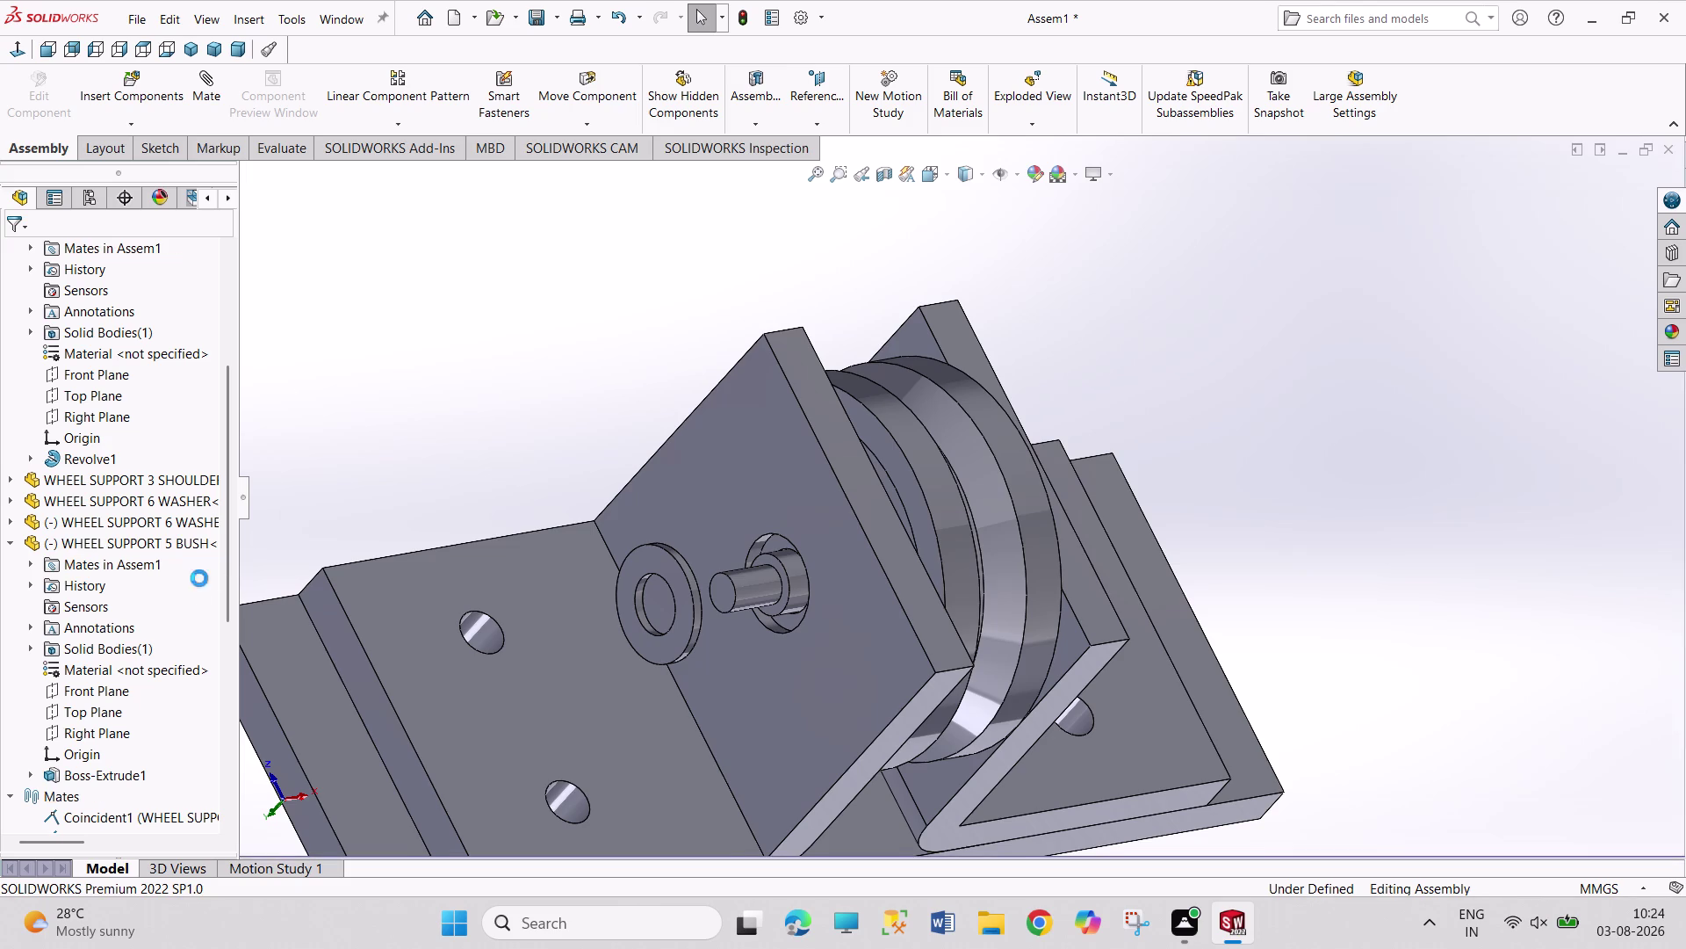
Add a 90° angle mate between the wheel and bush Right Planes.
click(101, 412)
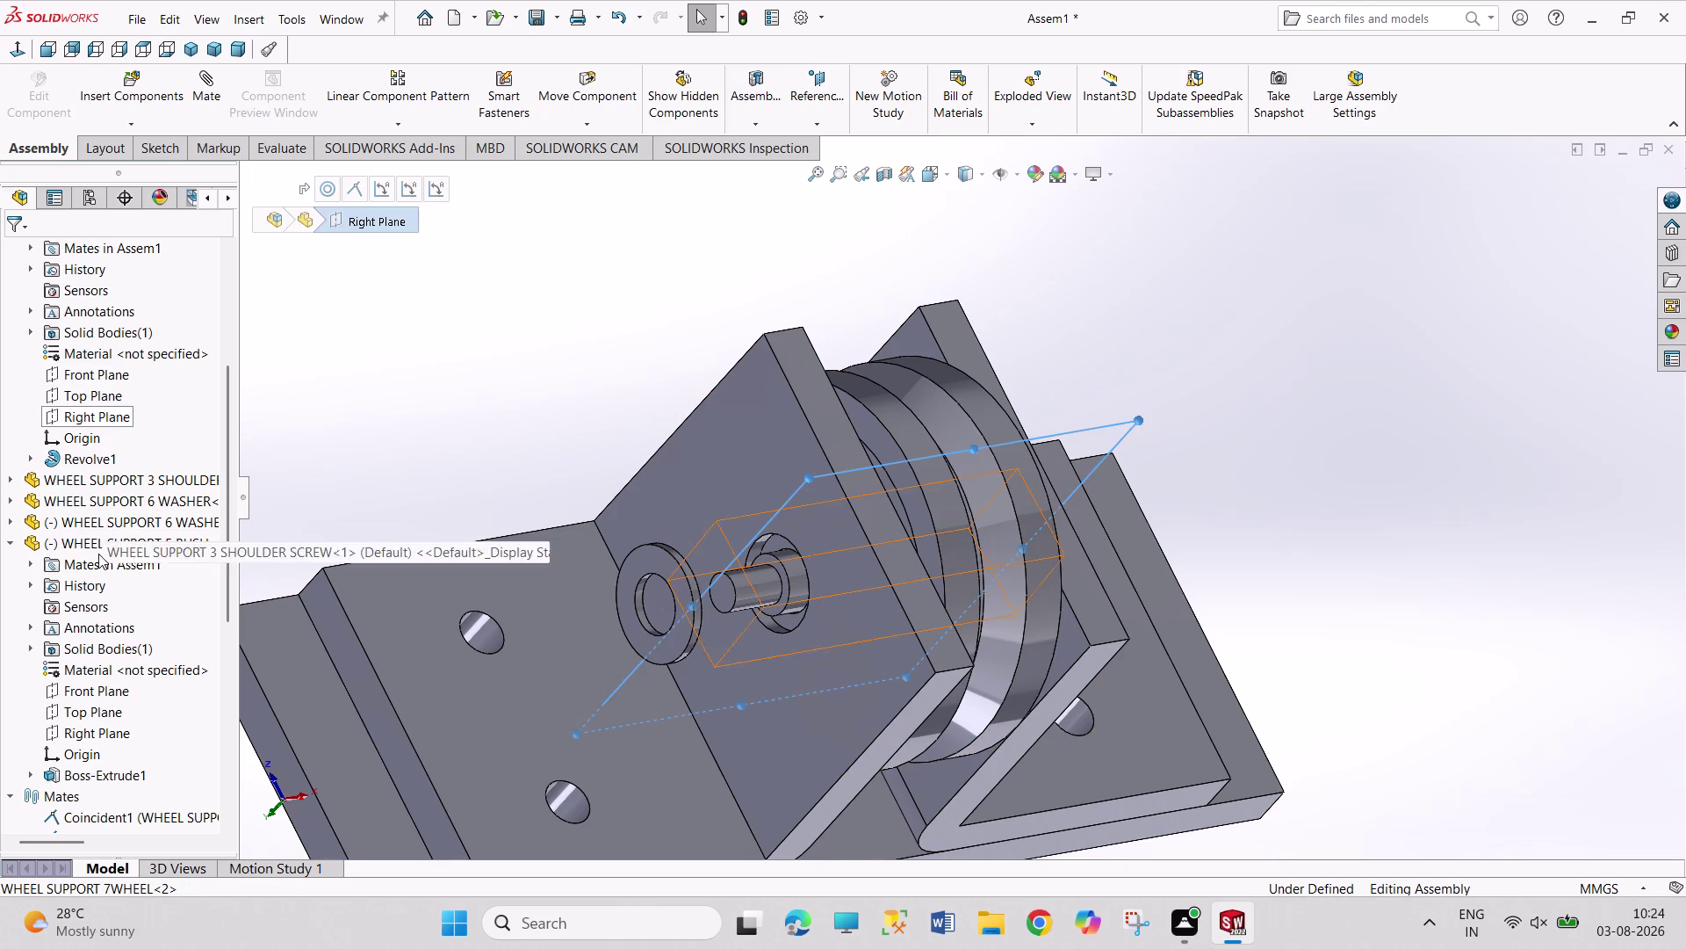
click(104, 729)
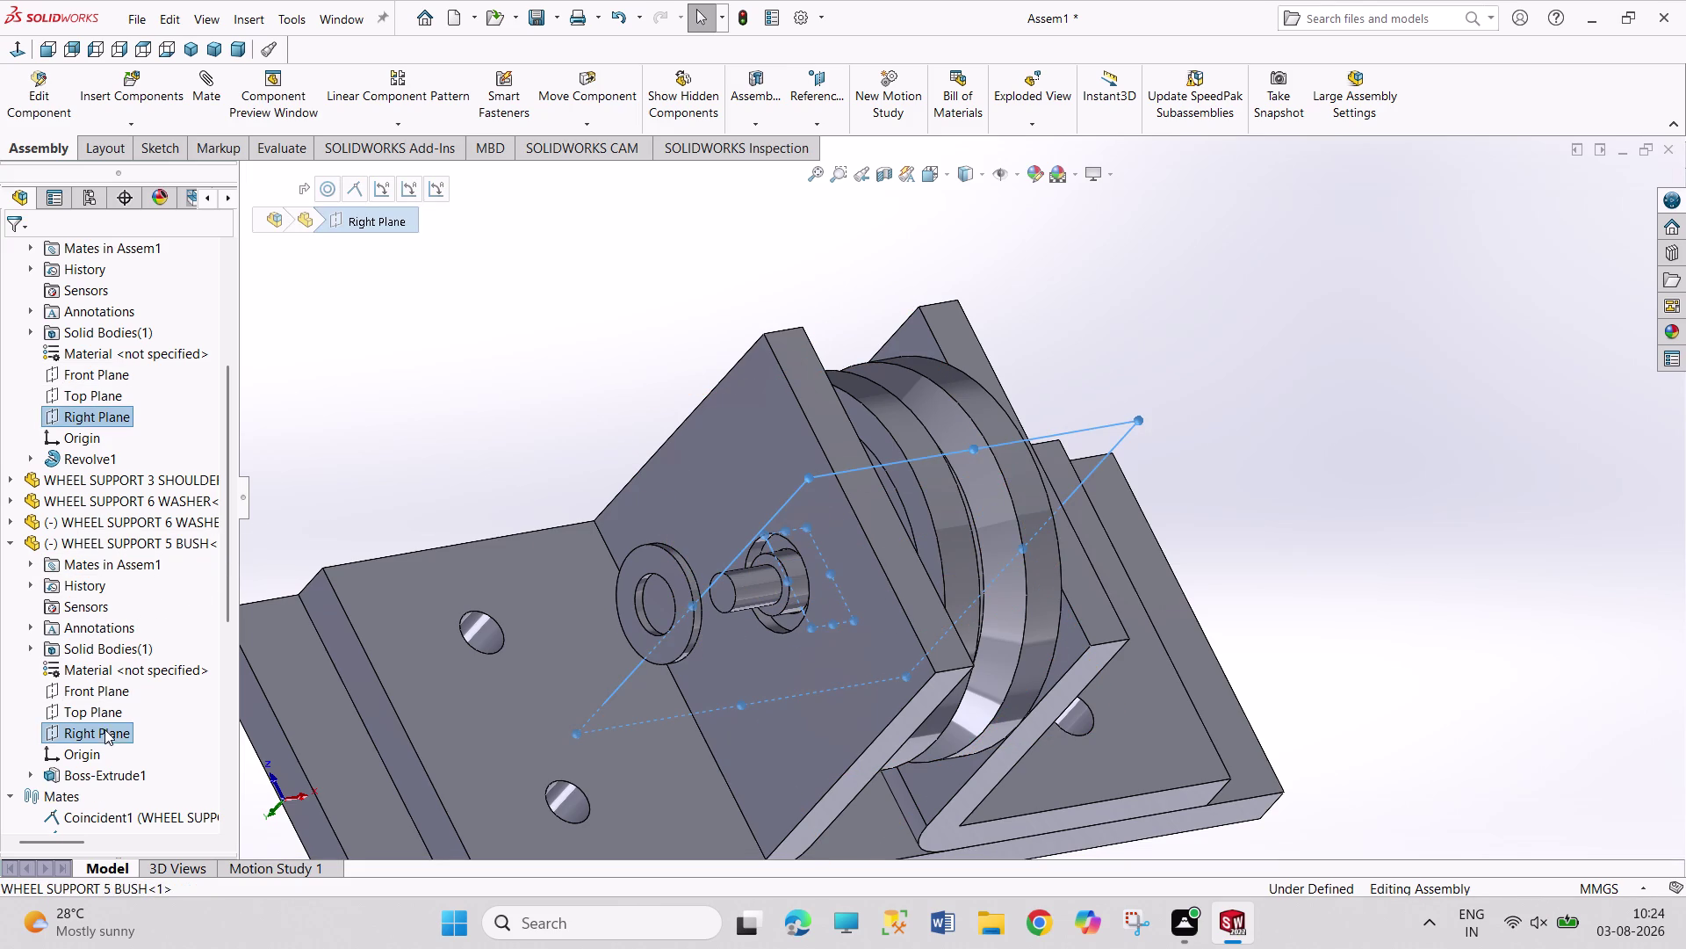
click(282, 744)
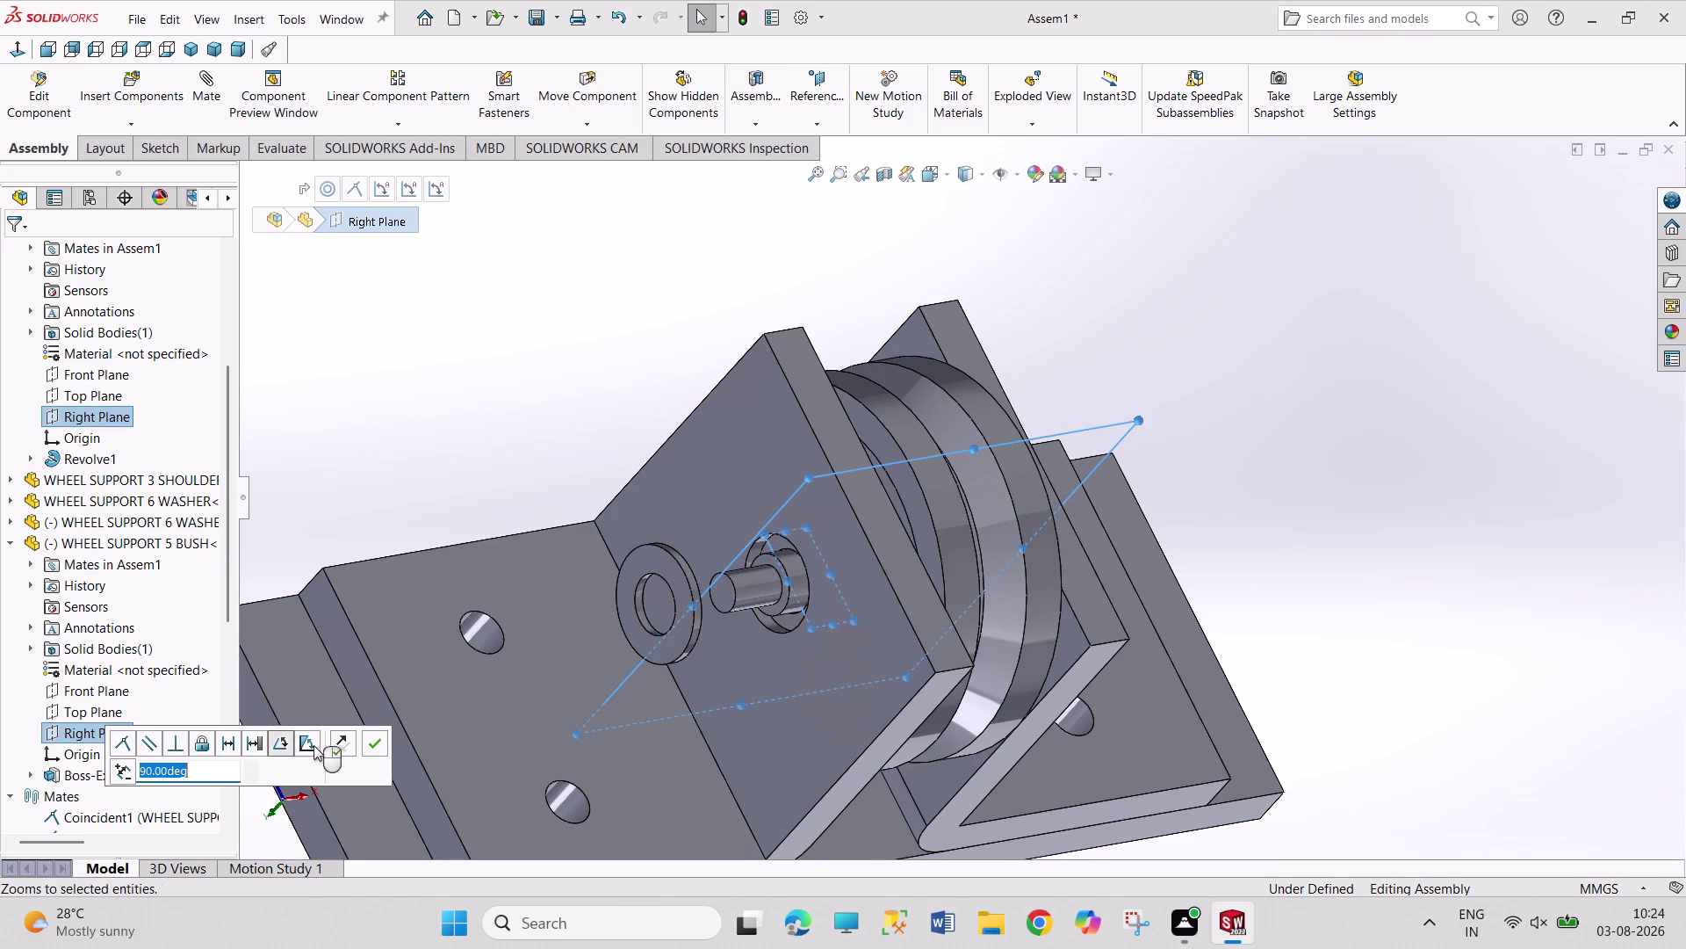
click(377, 745)
click(381, 440)
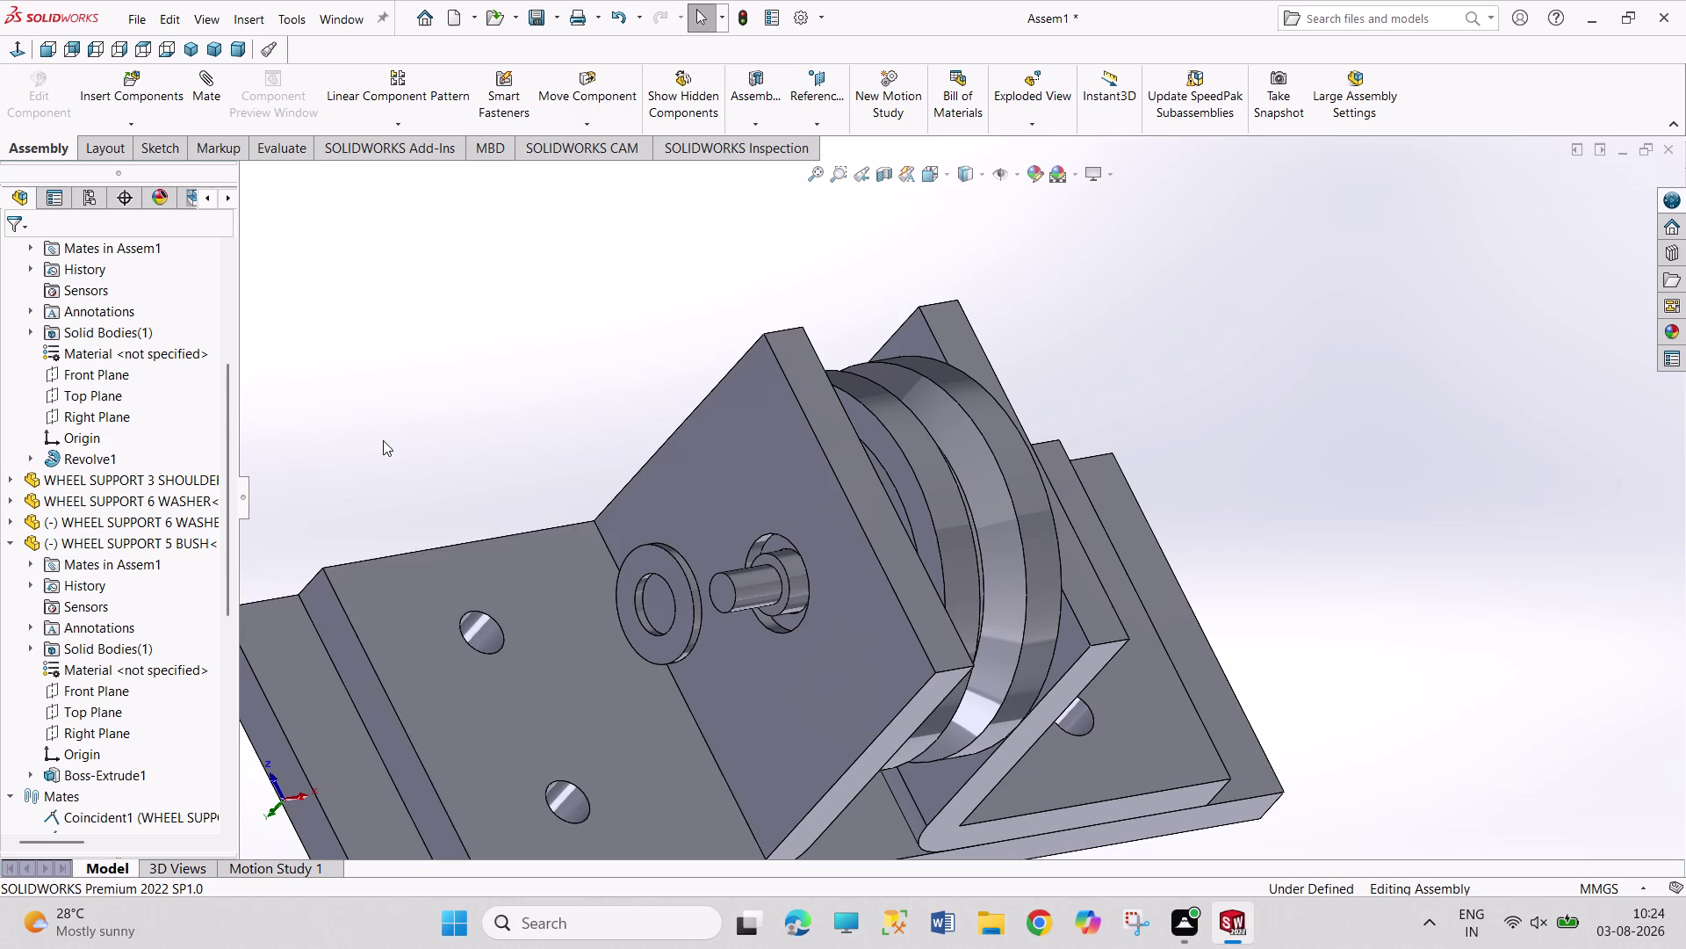
middle_drag(602, 694, 517, 688)
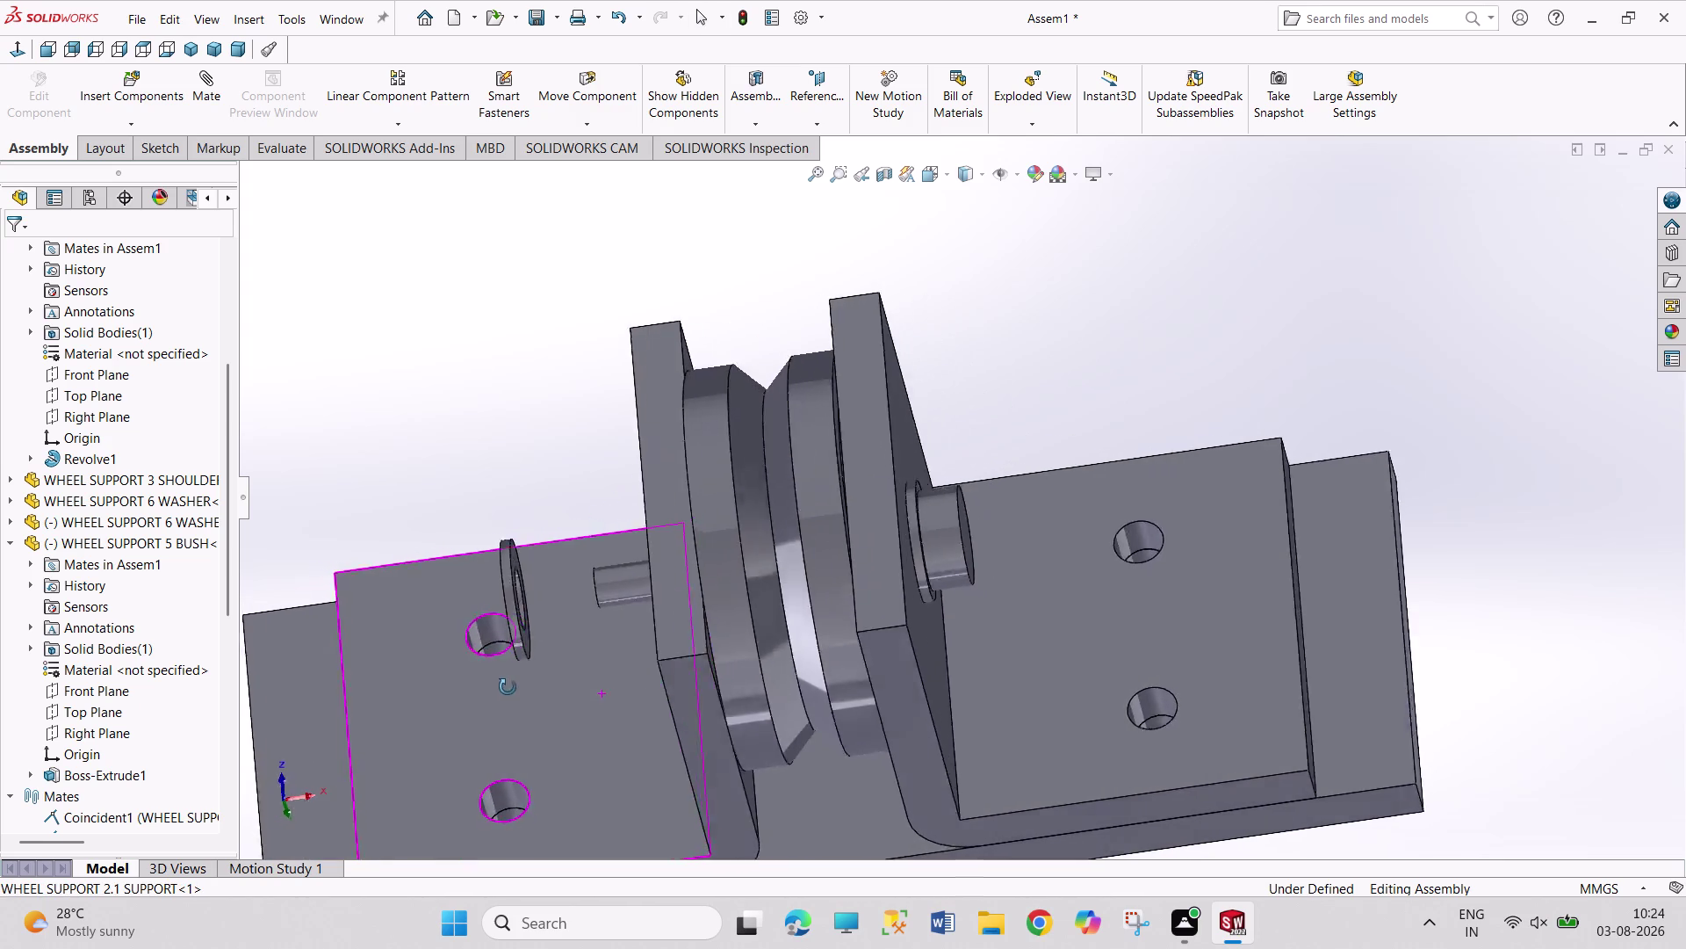
Orbit toward the wheel side and select the washer, support and bush faces.
middle_drag(517, 688, 470, 676)
drag(466, 637, 464, 622)
middle_drag(397, 461, 533, 519)
click(376, 563)
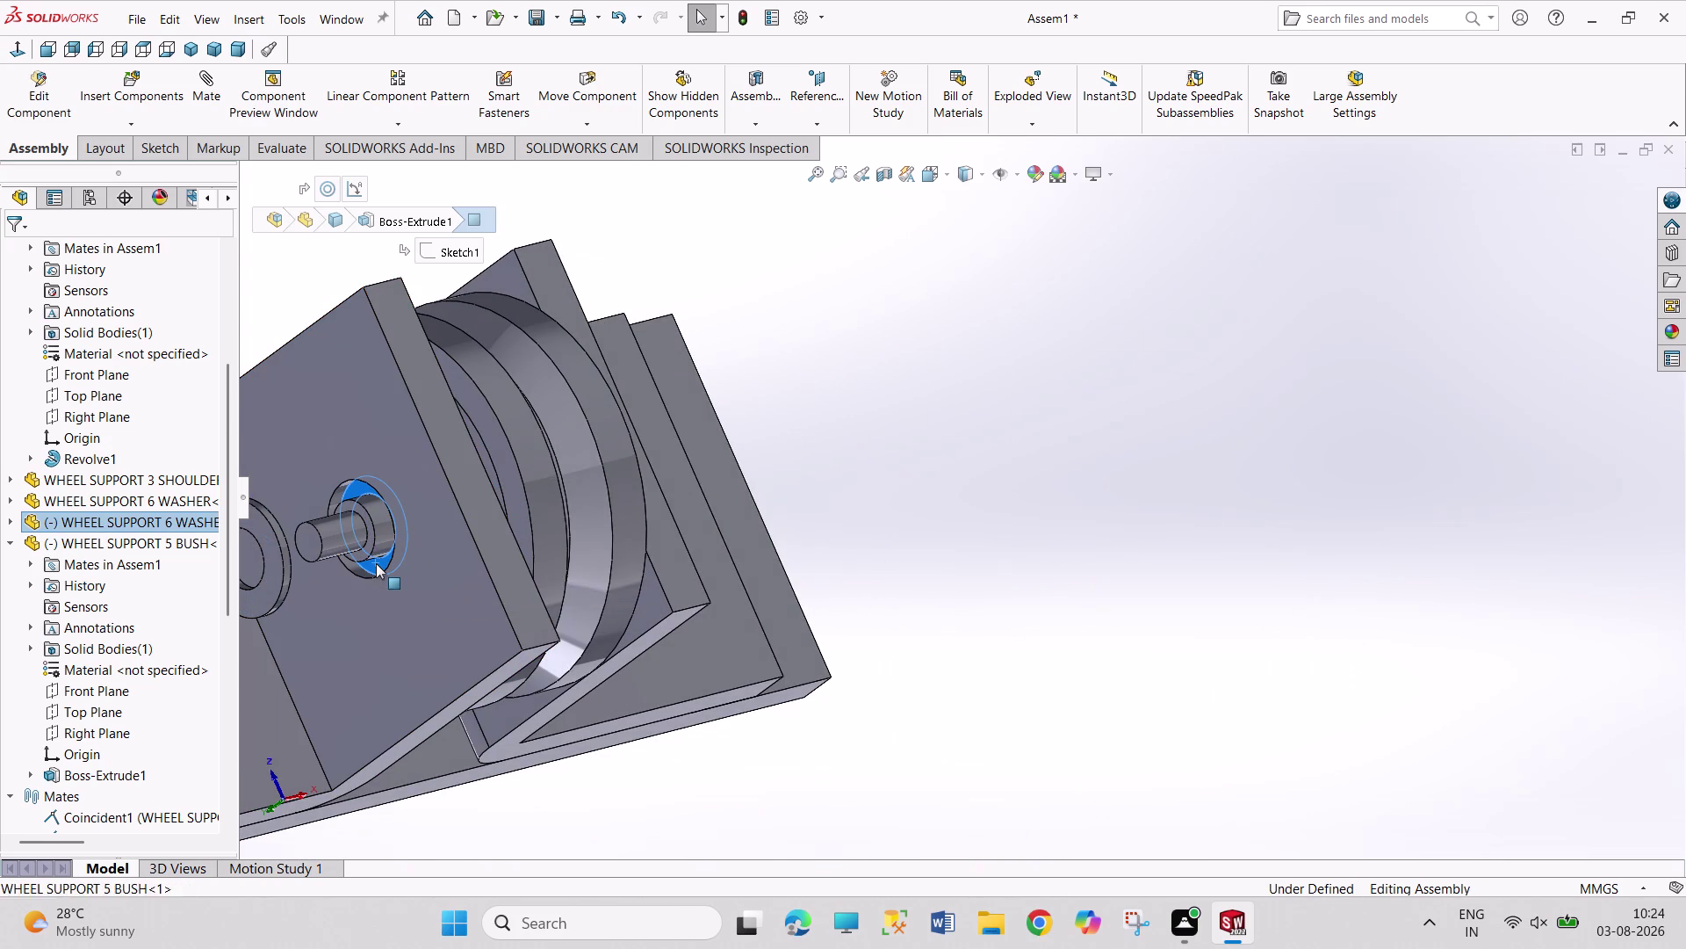
click(329, 430)
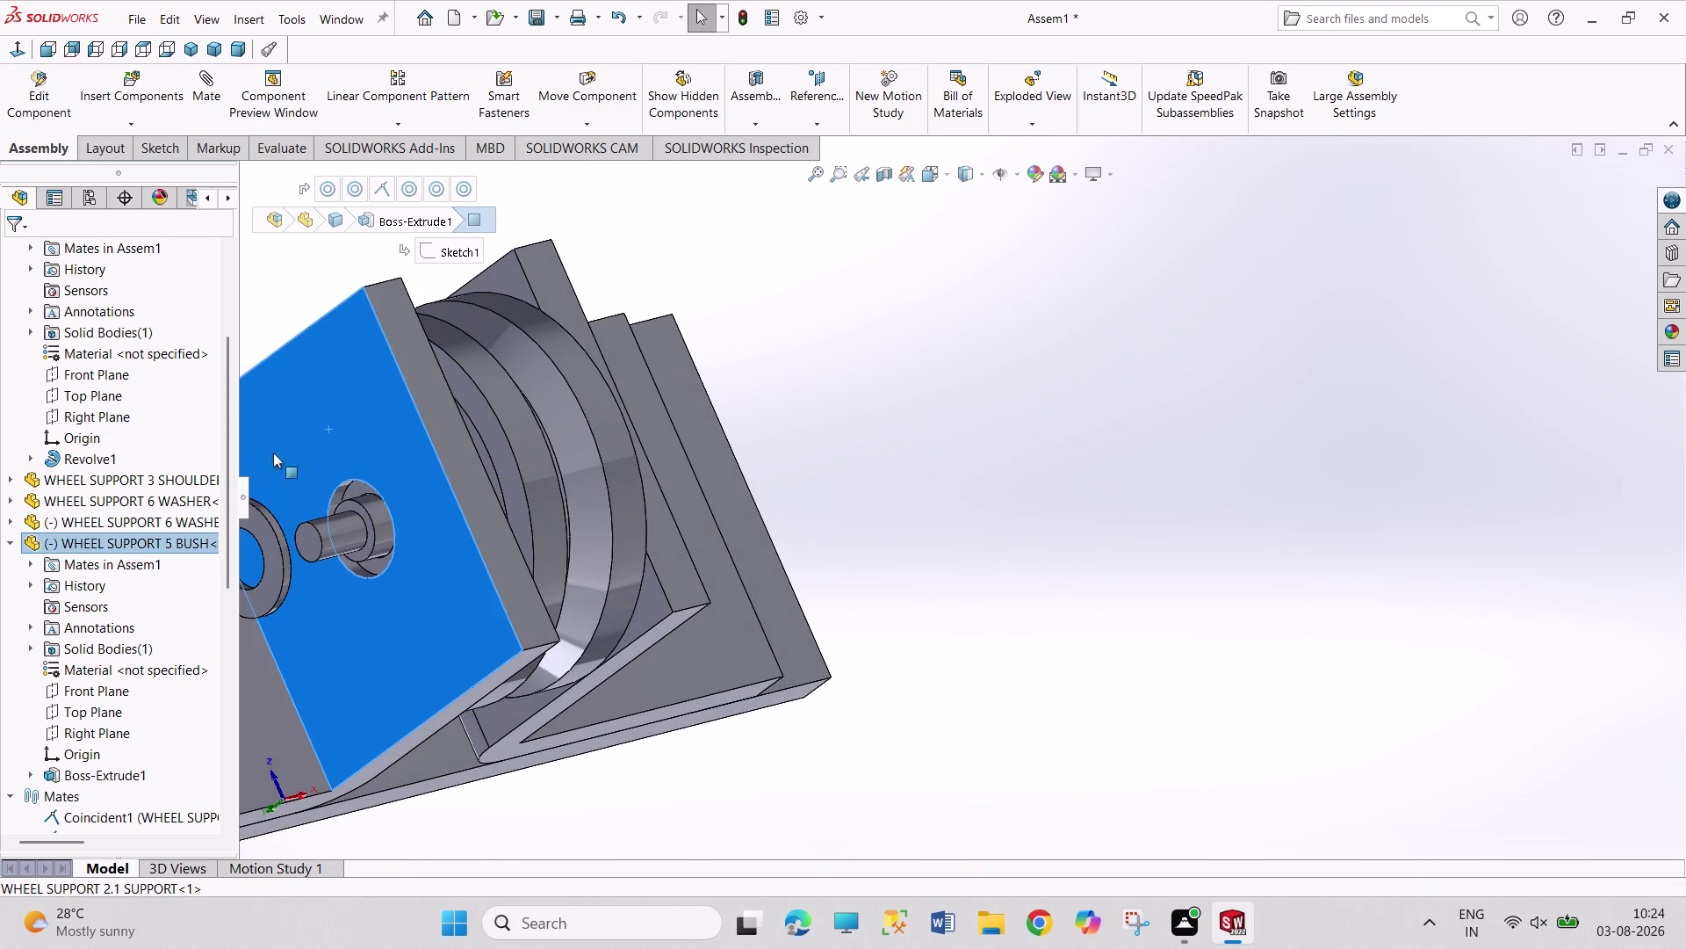
click(942, 565)
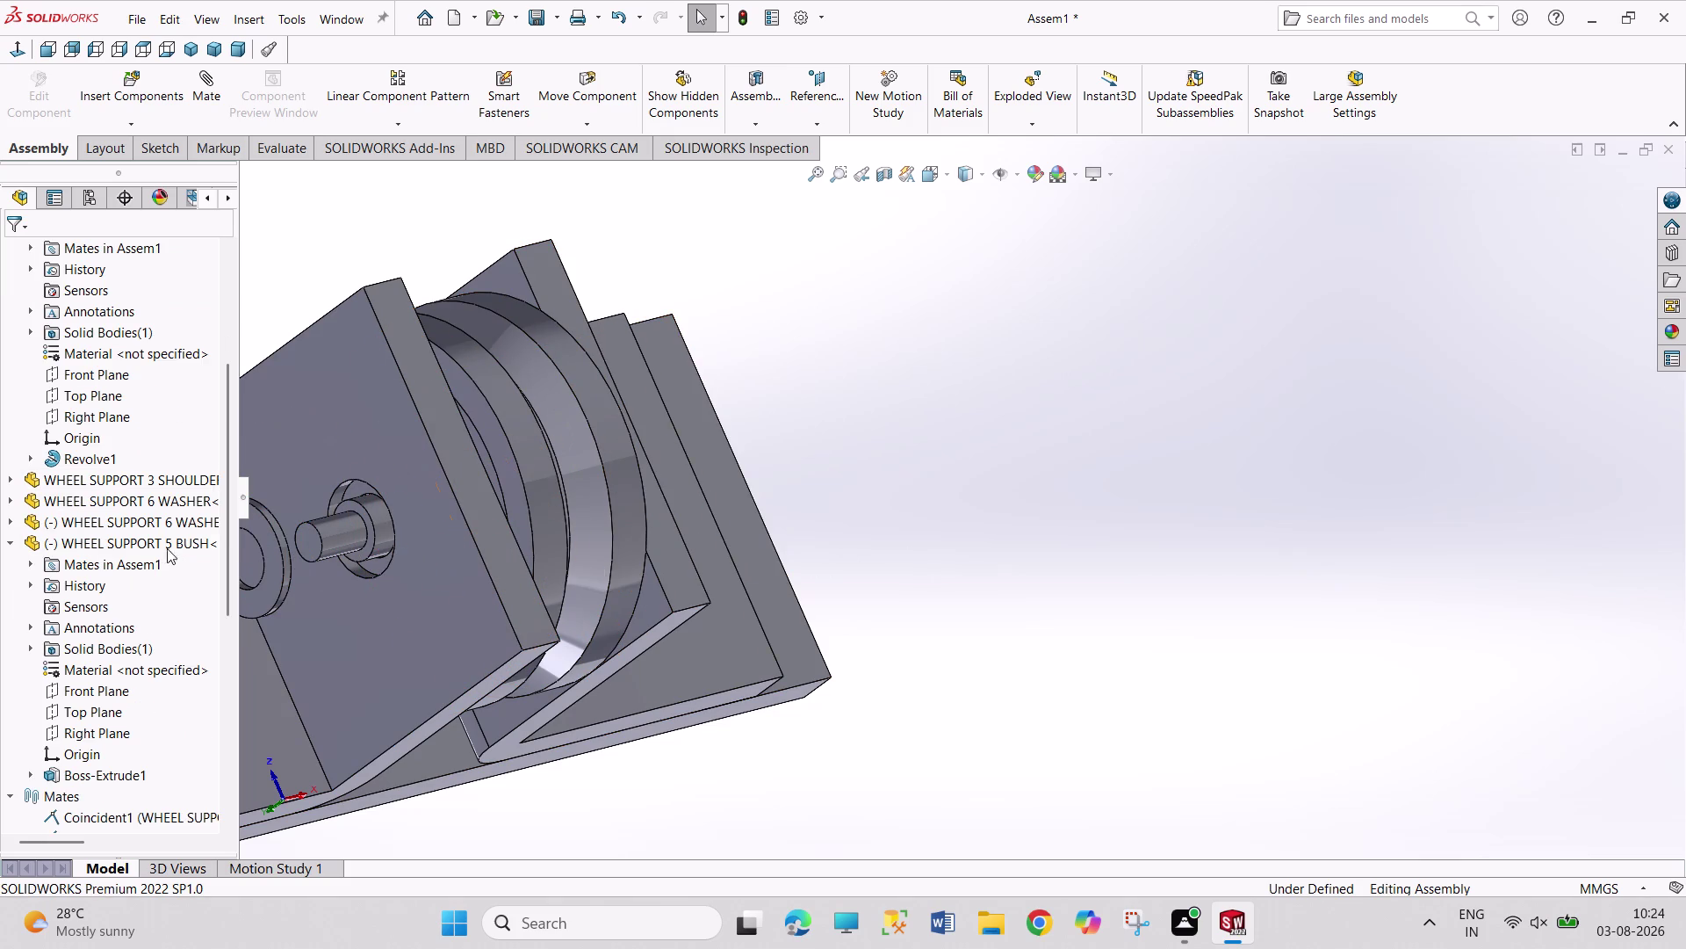
click(132, 526)
click(142, 548)
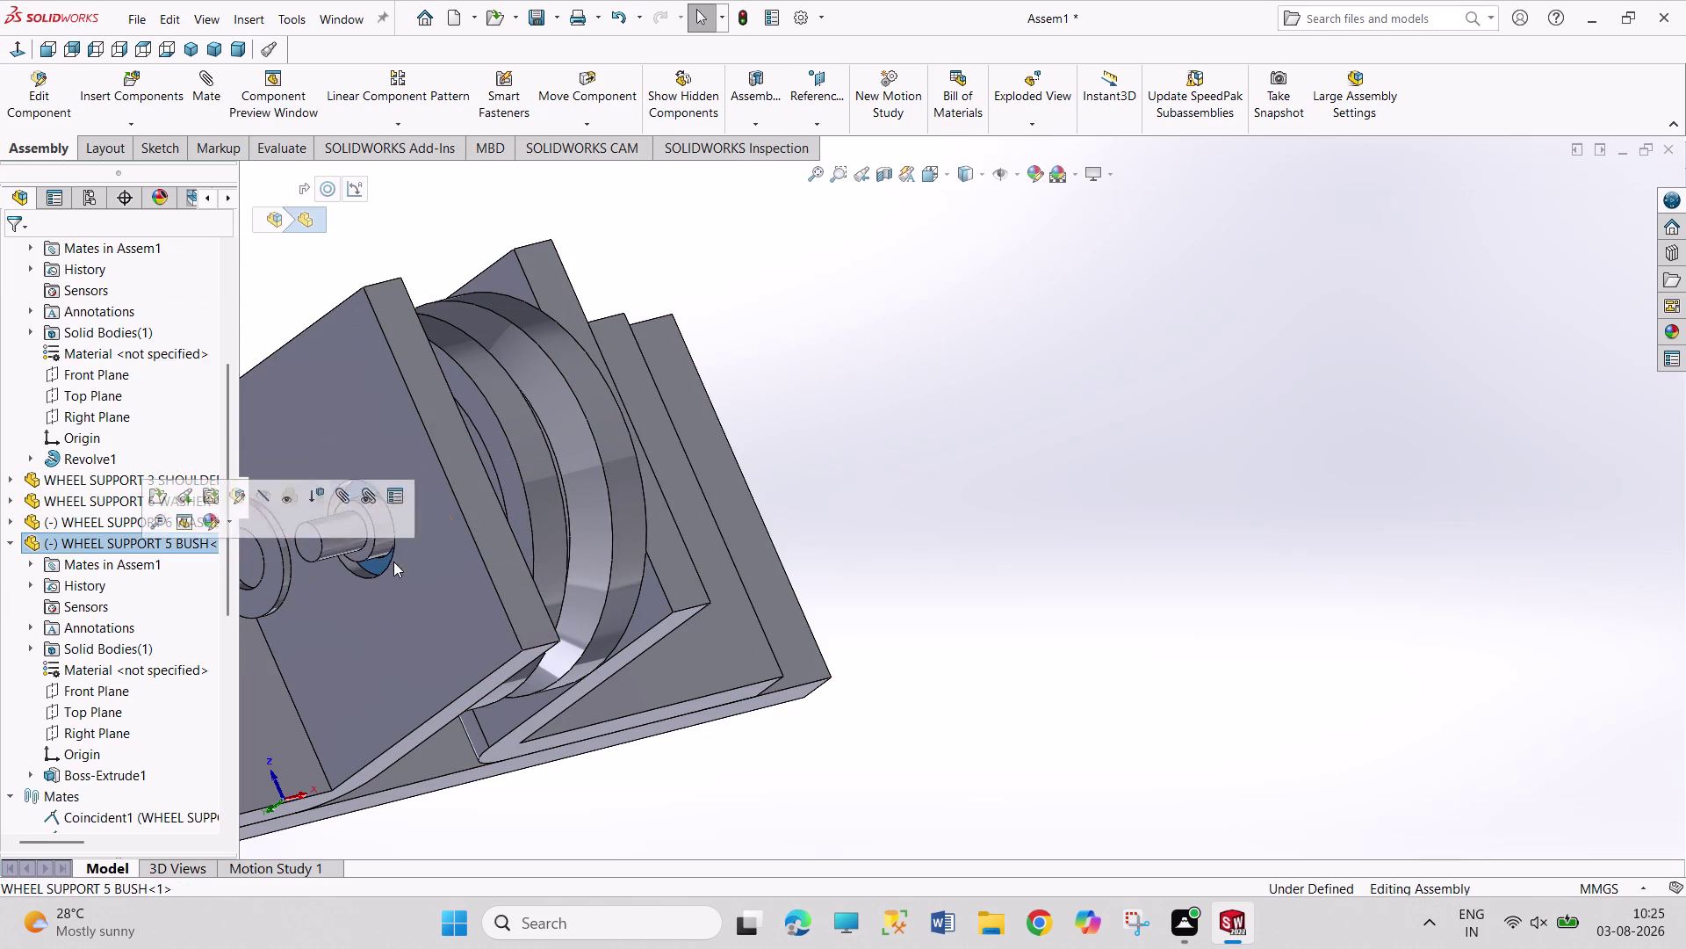
drag(386, 561, 282, 575)
click(887, 548)
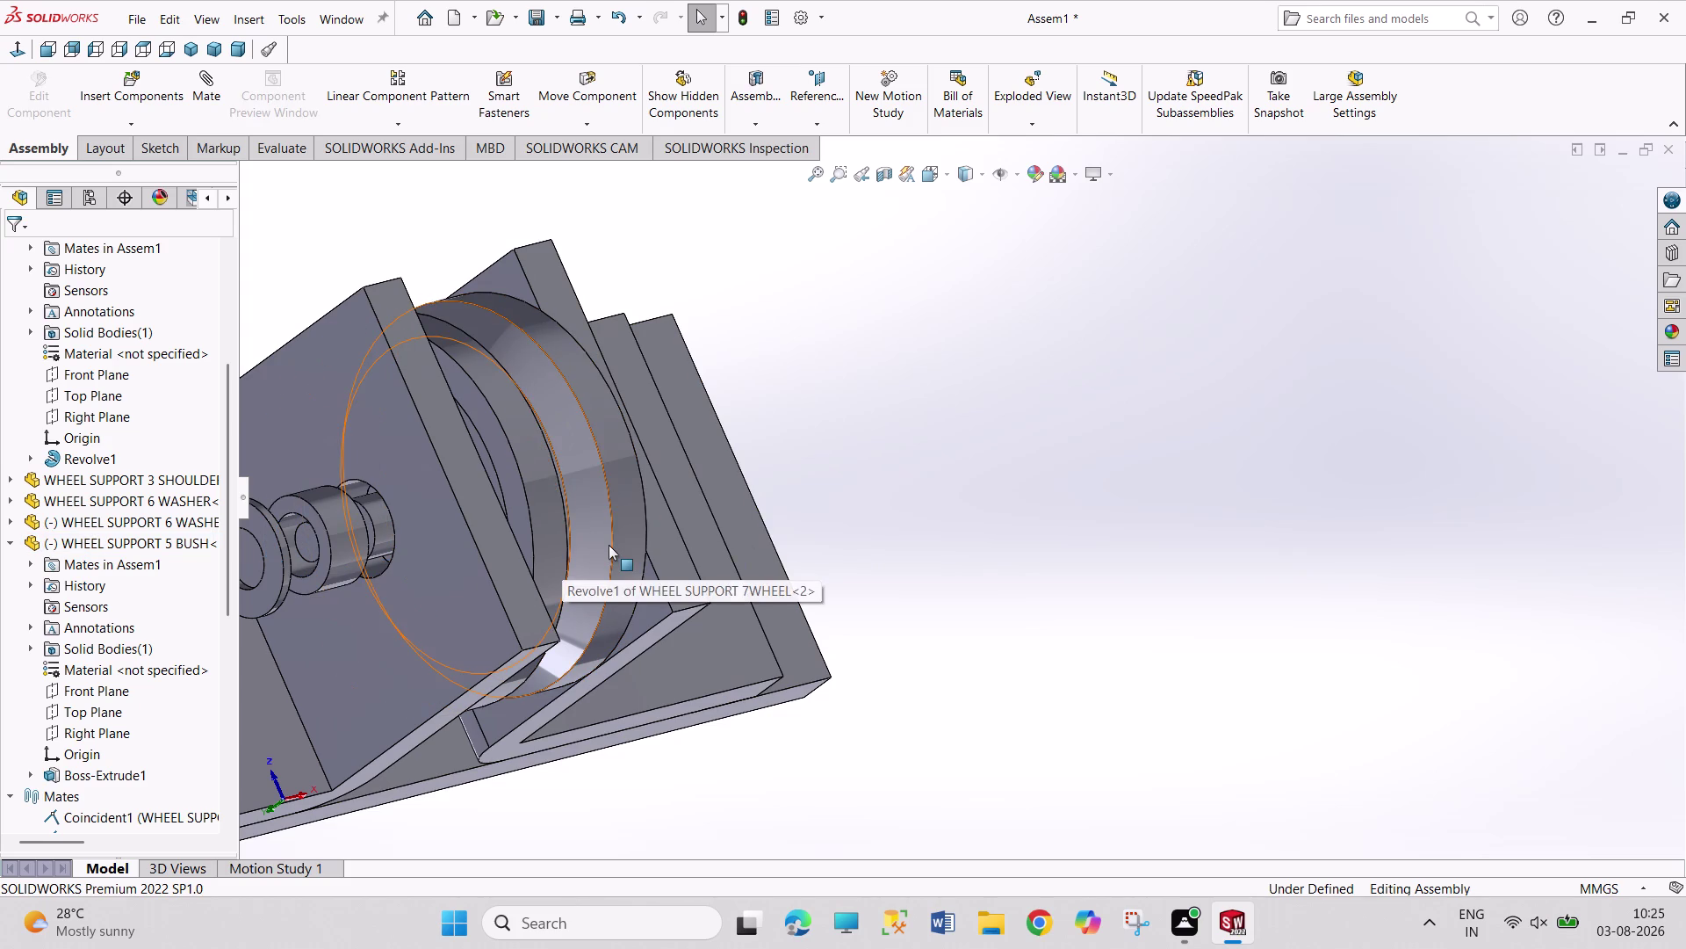
Mate the bush's circular edge to the wheel's bore face.
middle_drag(415, 558, 313, 594)
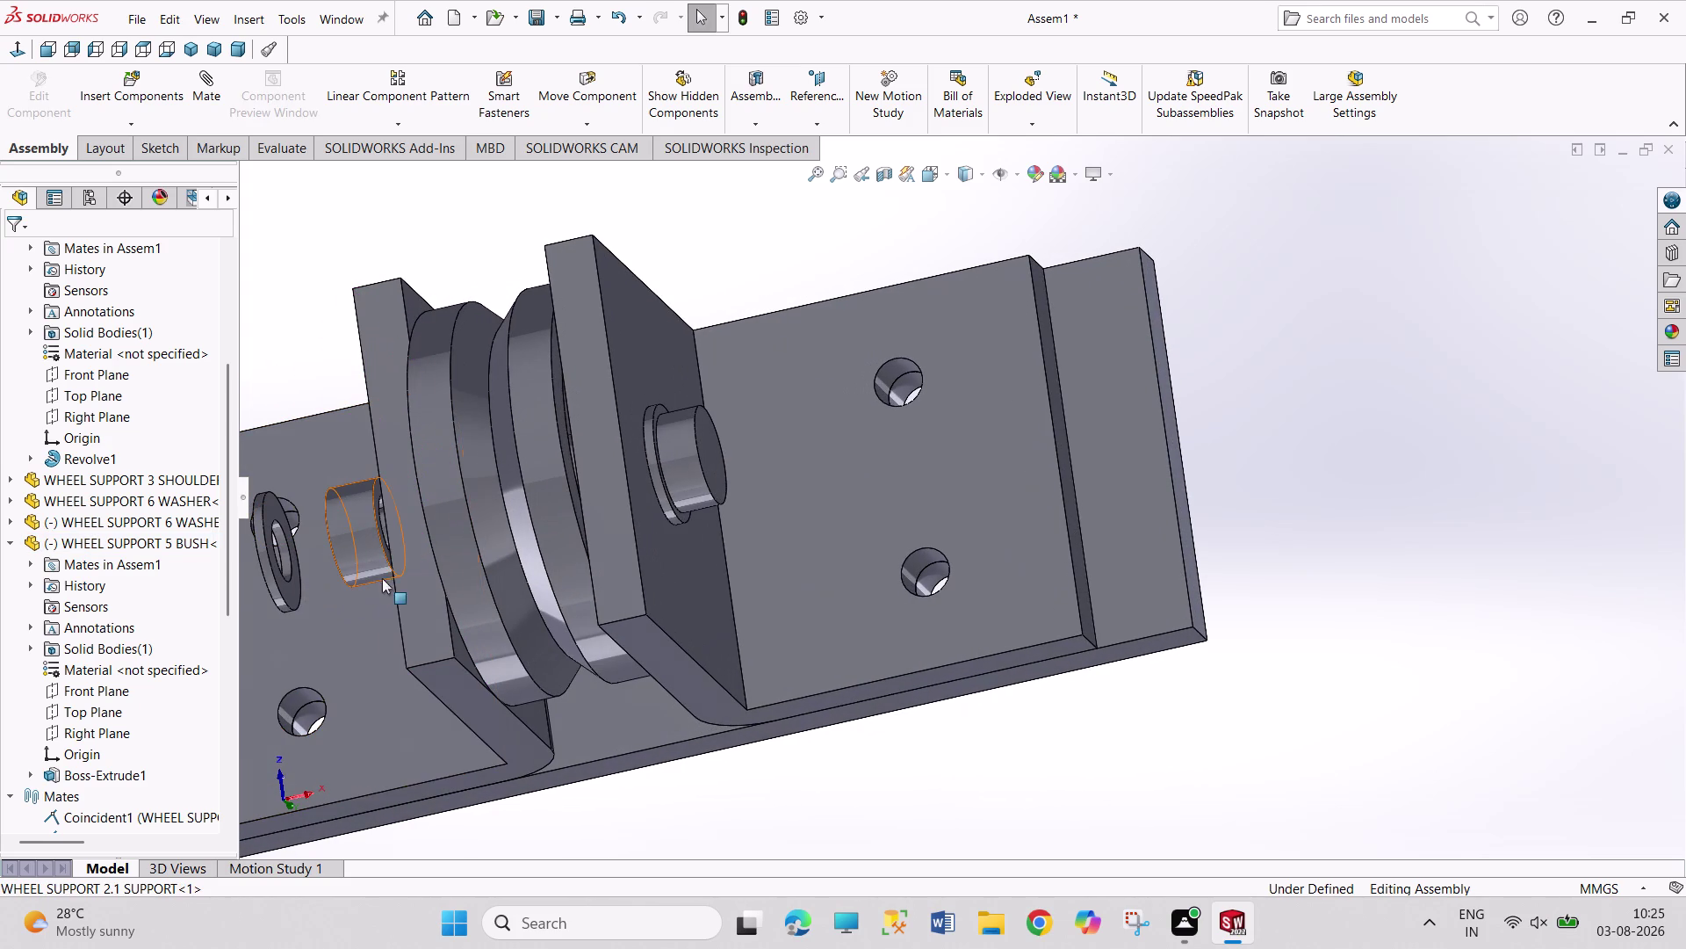
scroll(down, 3)
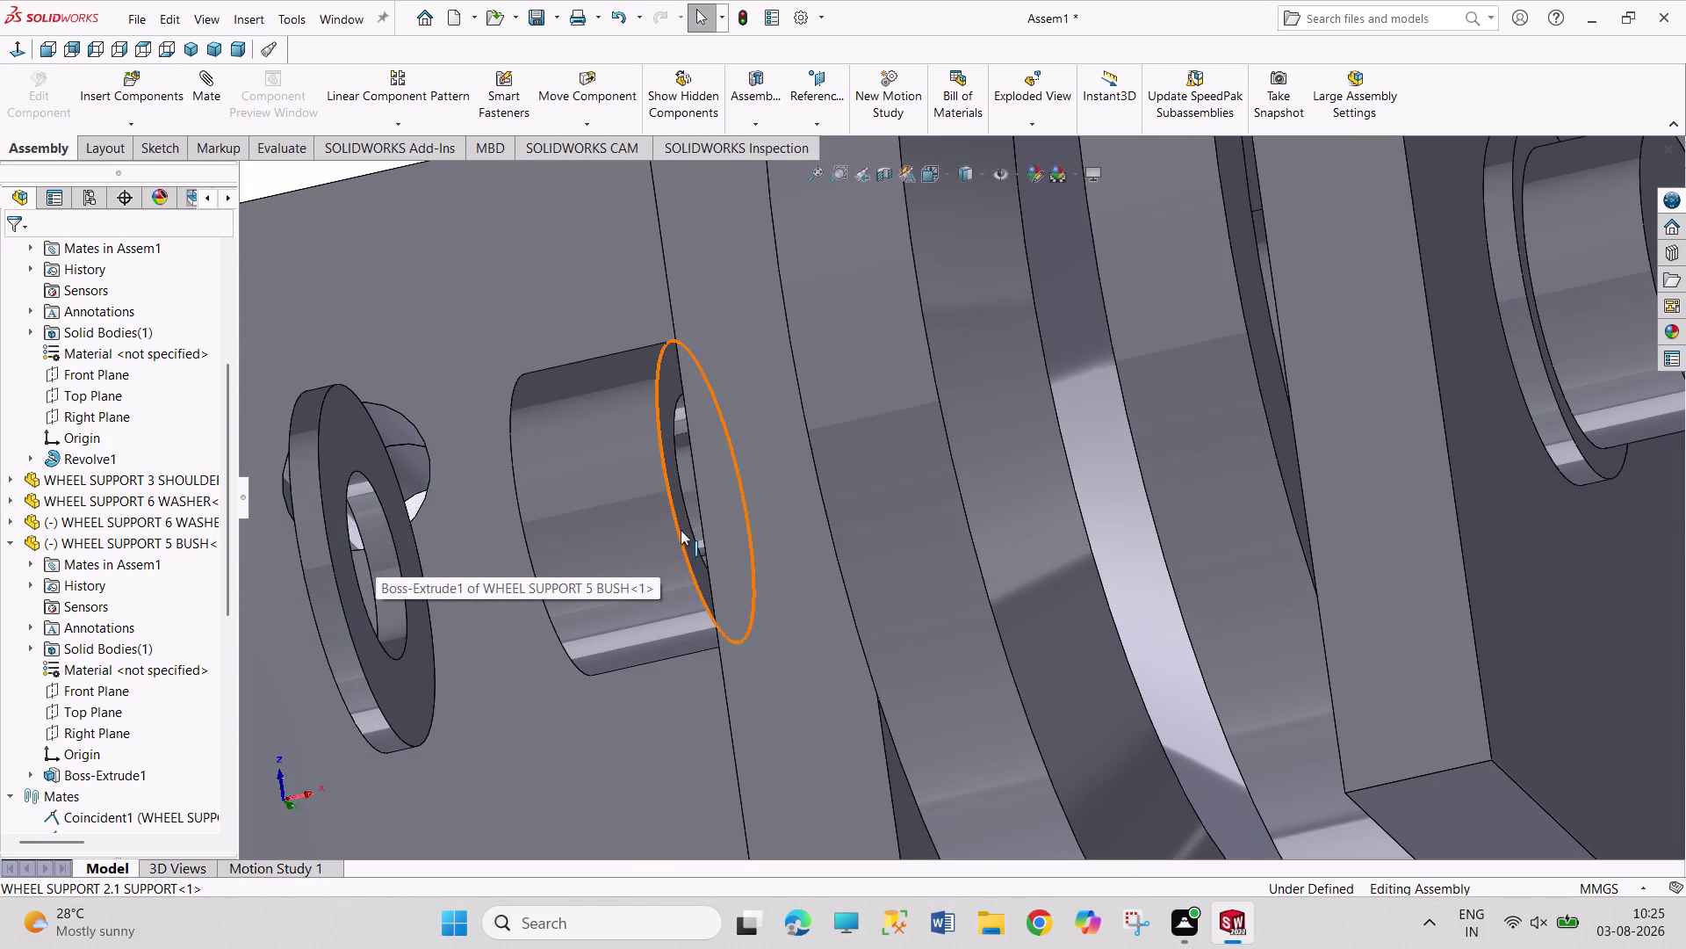
click(684, 526)
middle_drag(628, 554, 765, 552)
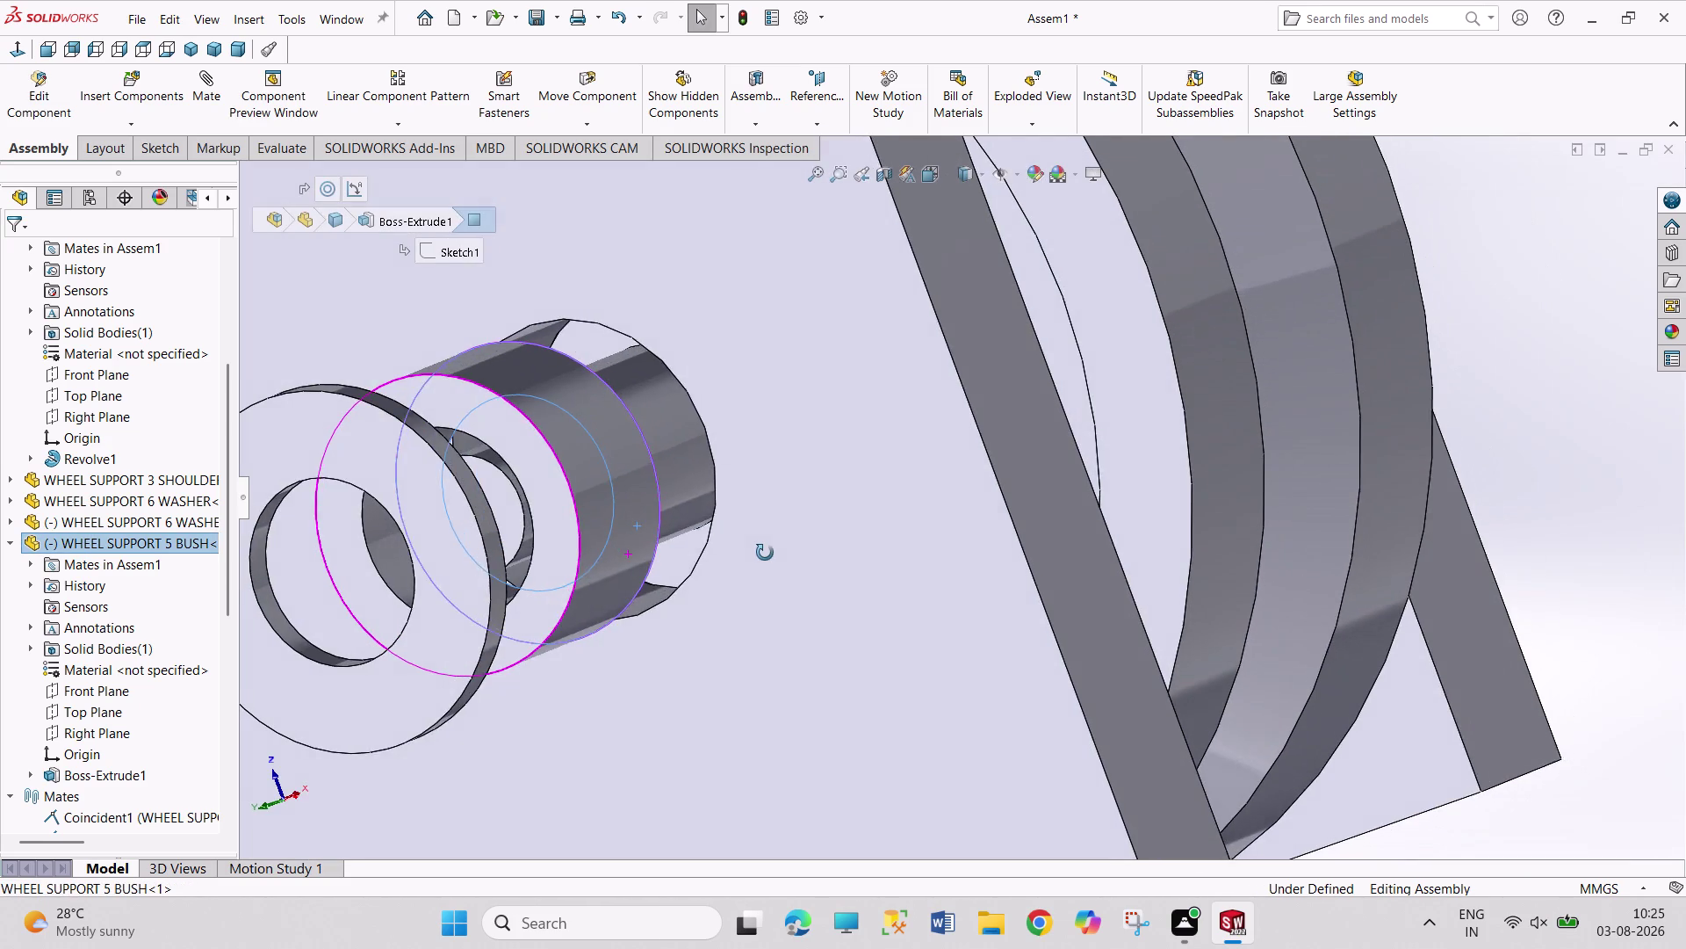
middle_drag(765, 553, 770, 552)
click(669, 557)
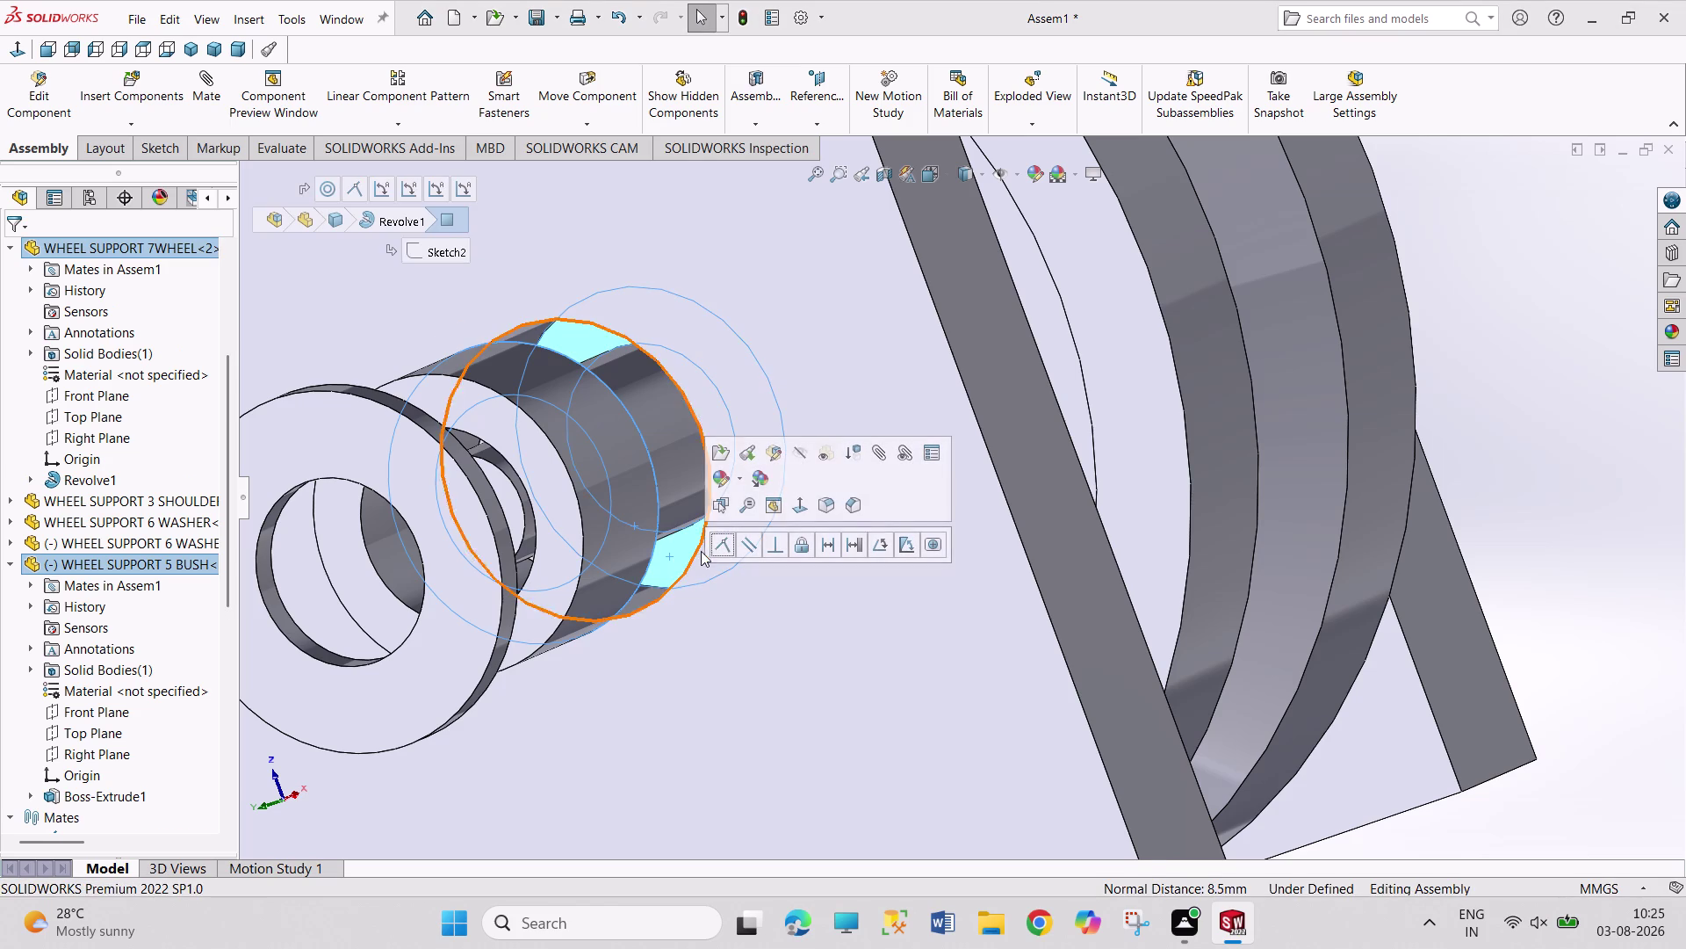
click(715, 547)
click(1551, 491)
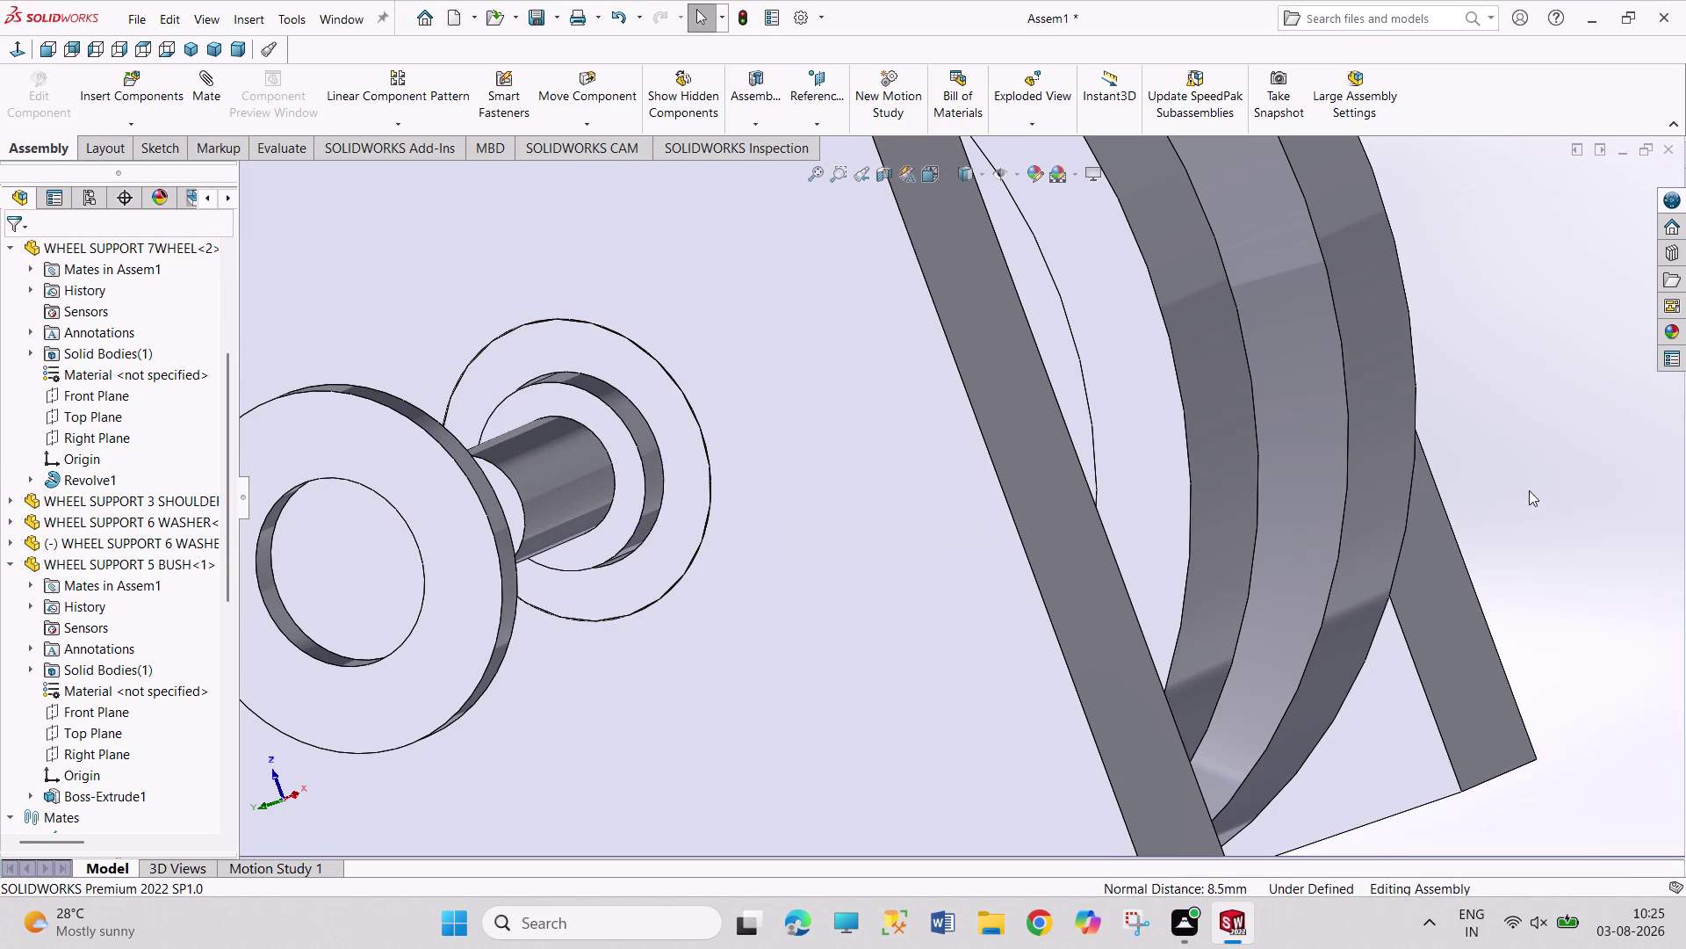
Add an angle mate between the washer plane and the wheel's Right Plane.
click(13, 544)
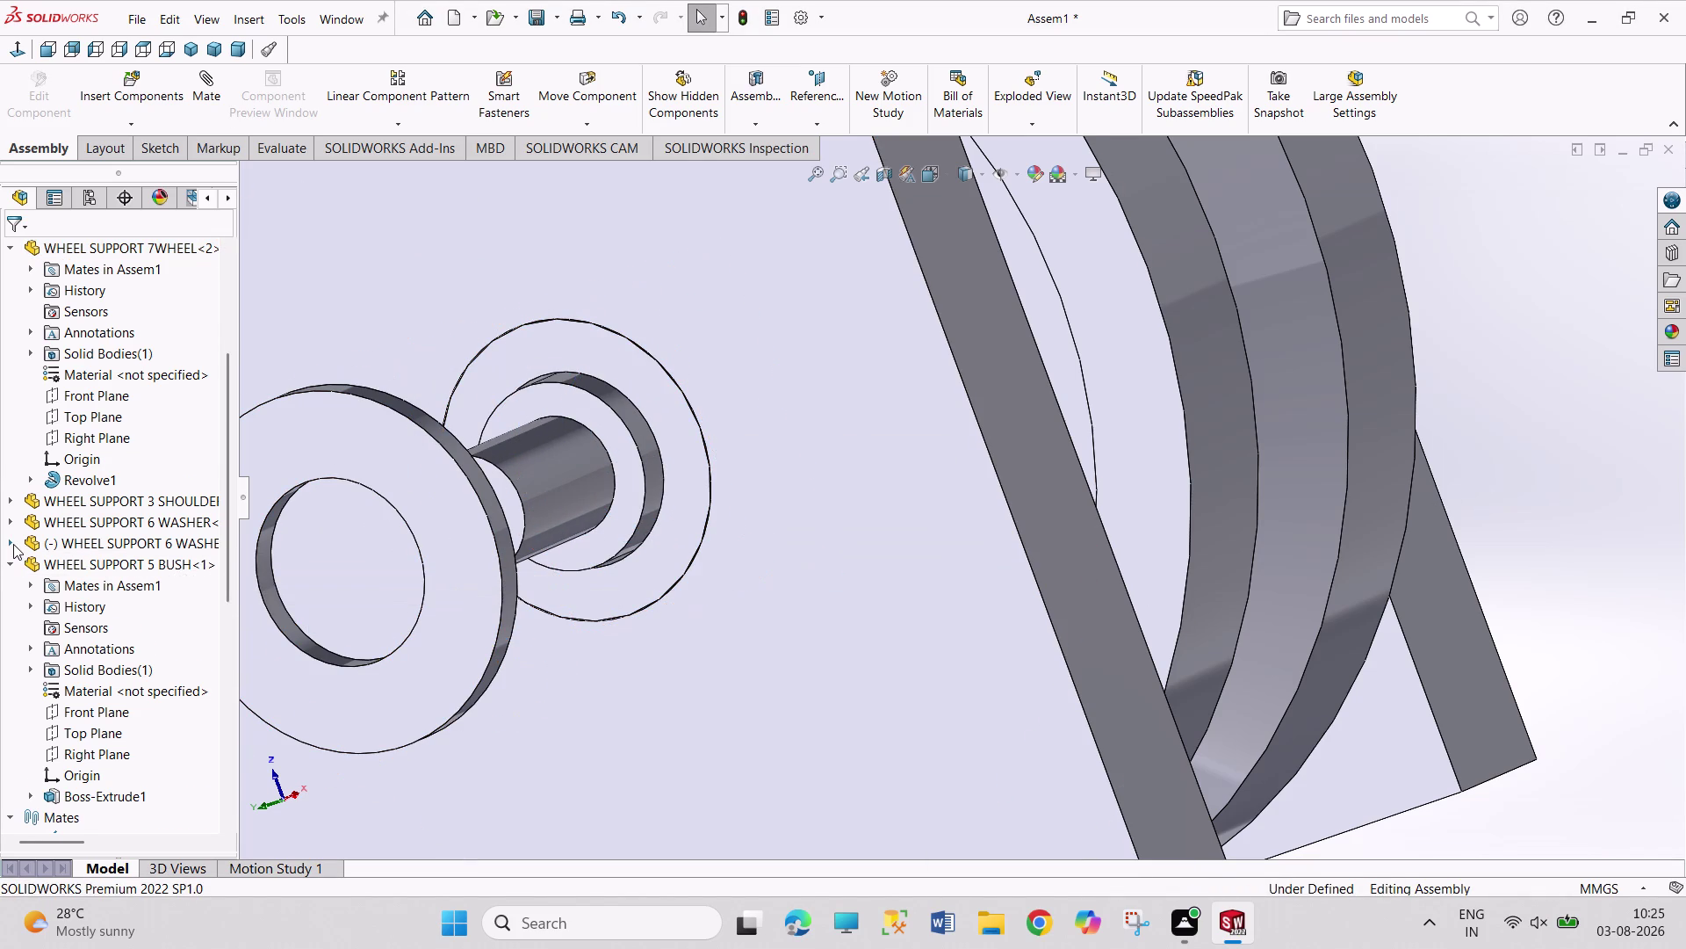
click(96, 726)
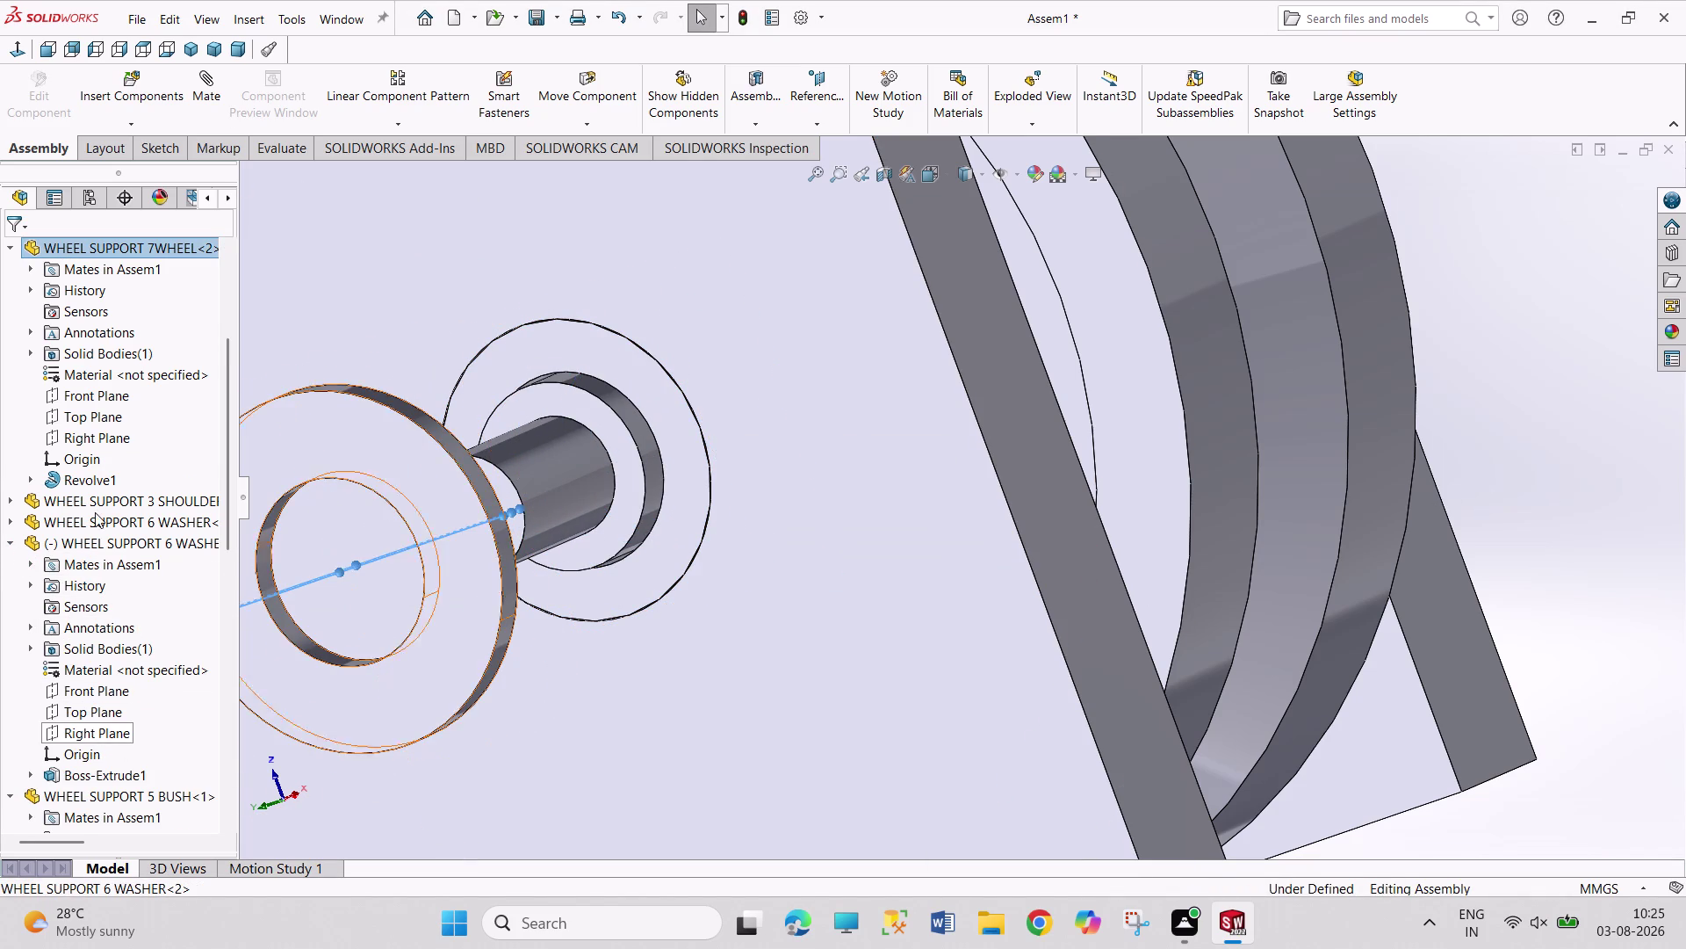
click(97, 445)
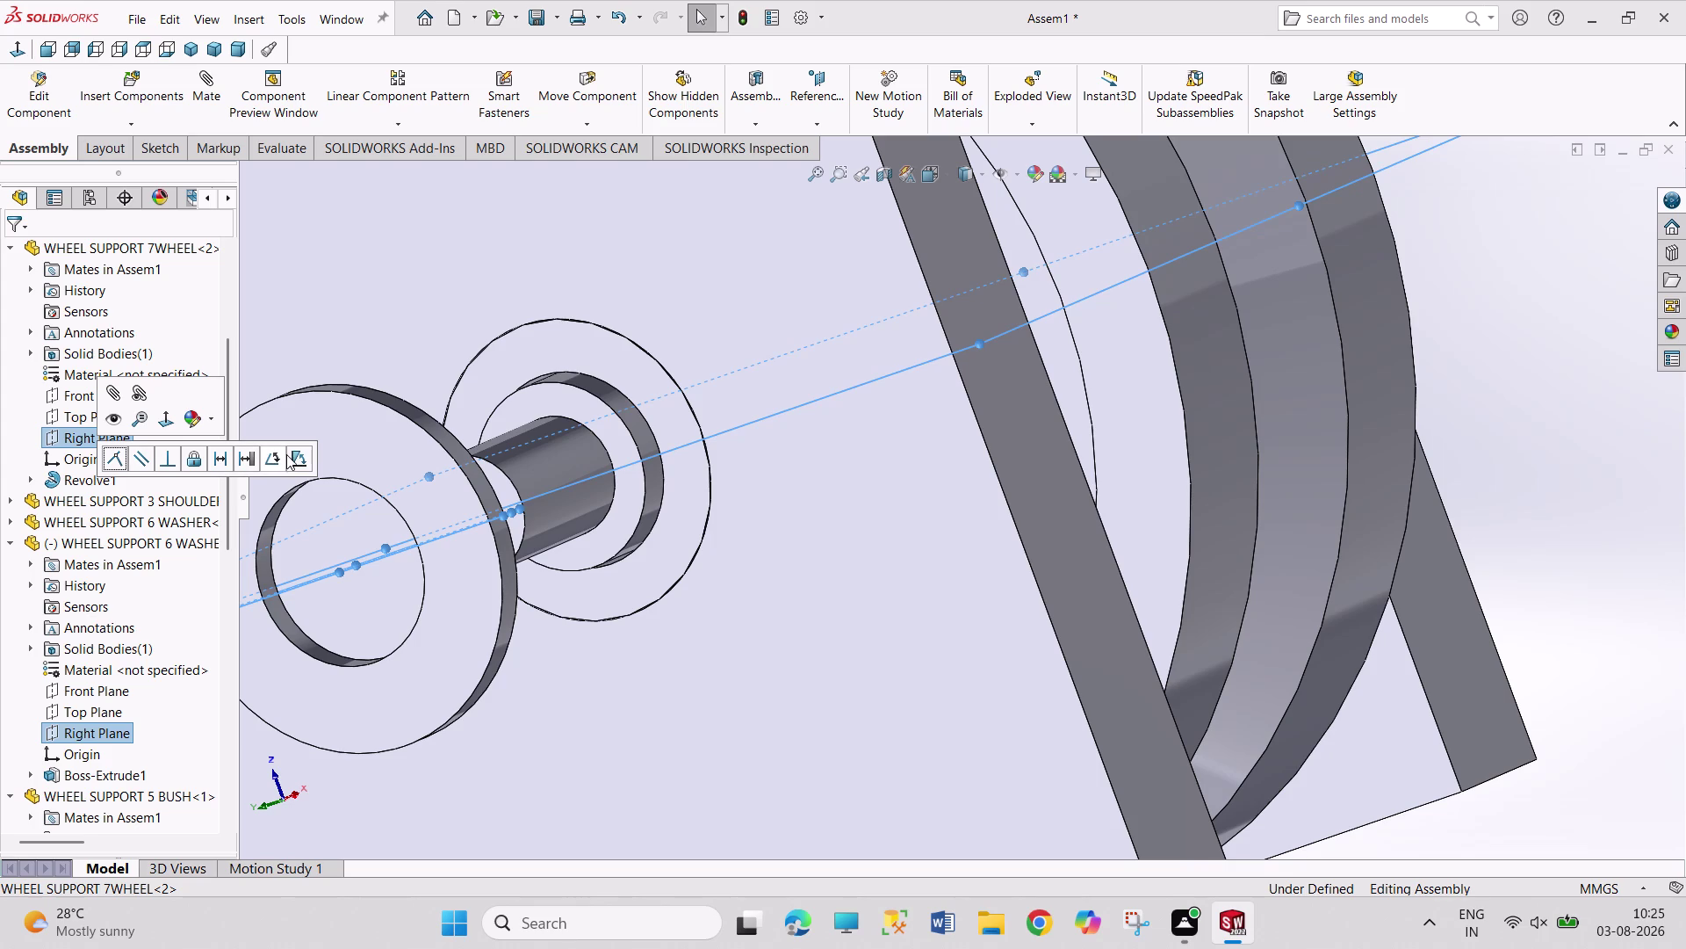
click(269, 454)
click(353, 455)
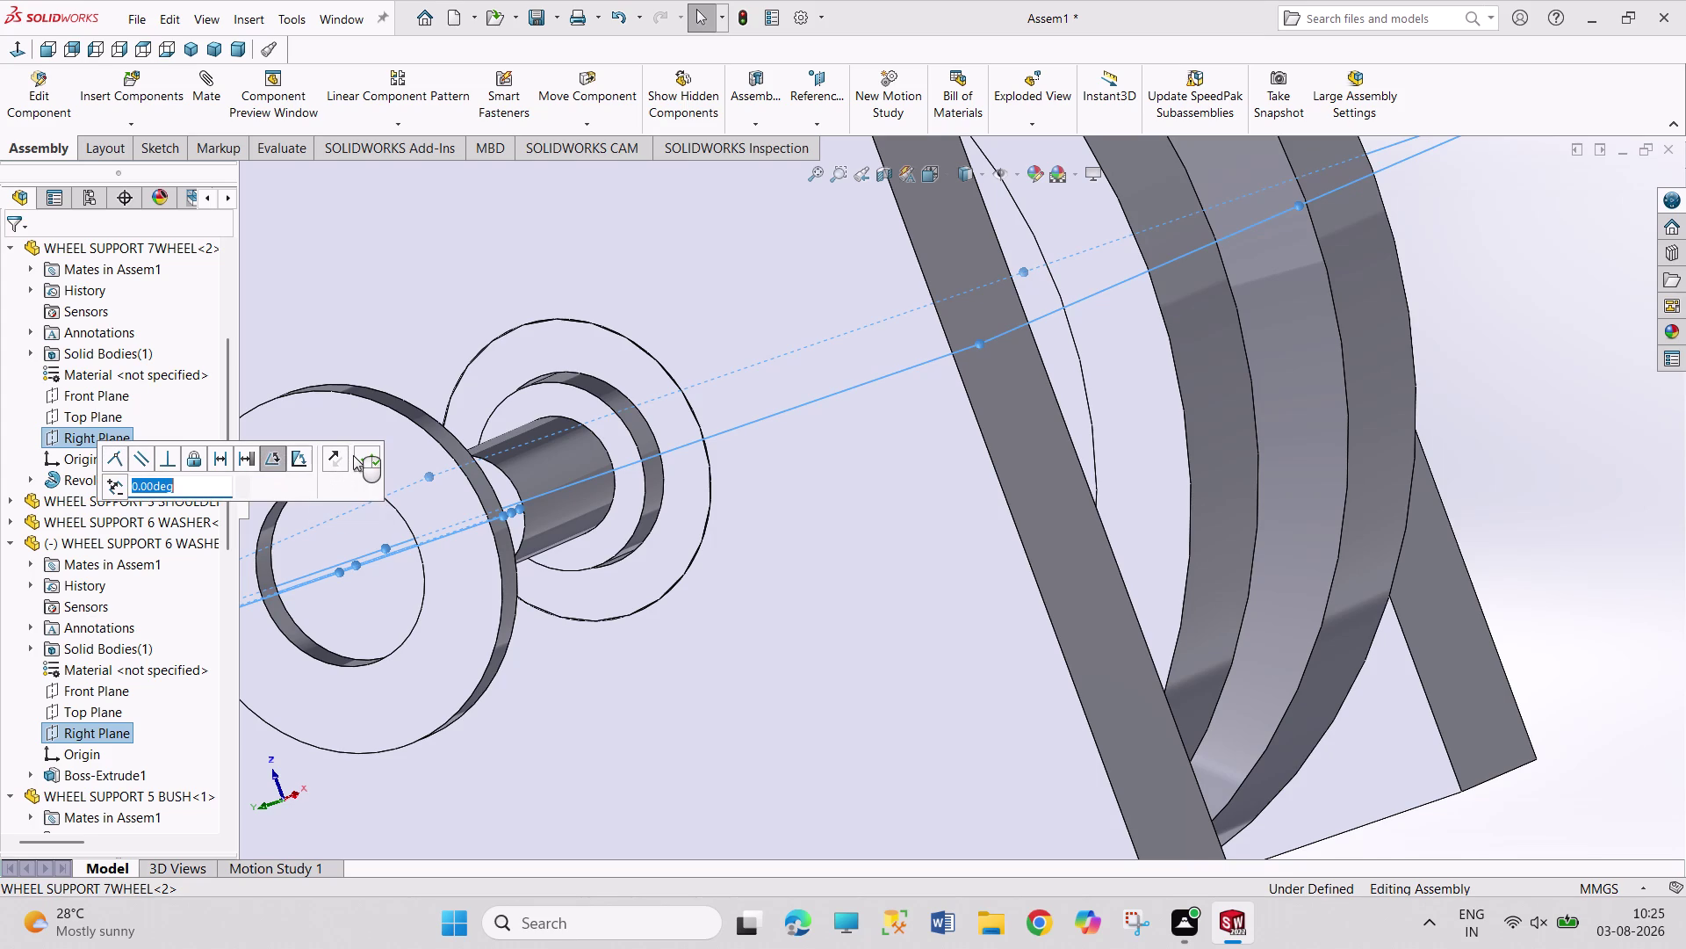
click(363, 458)
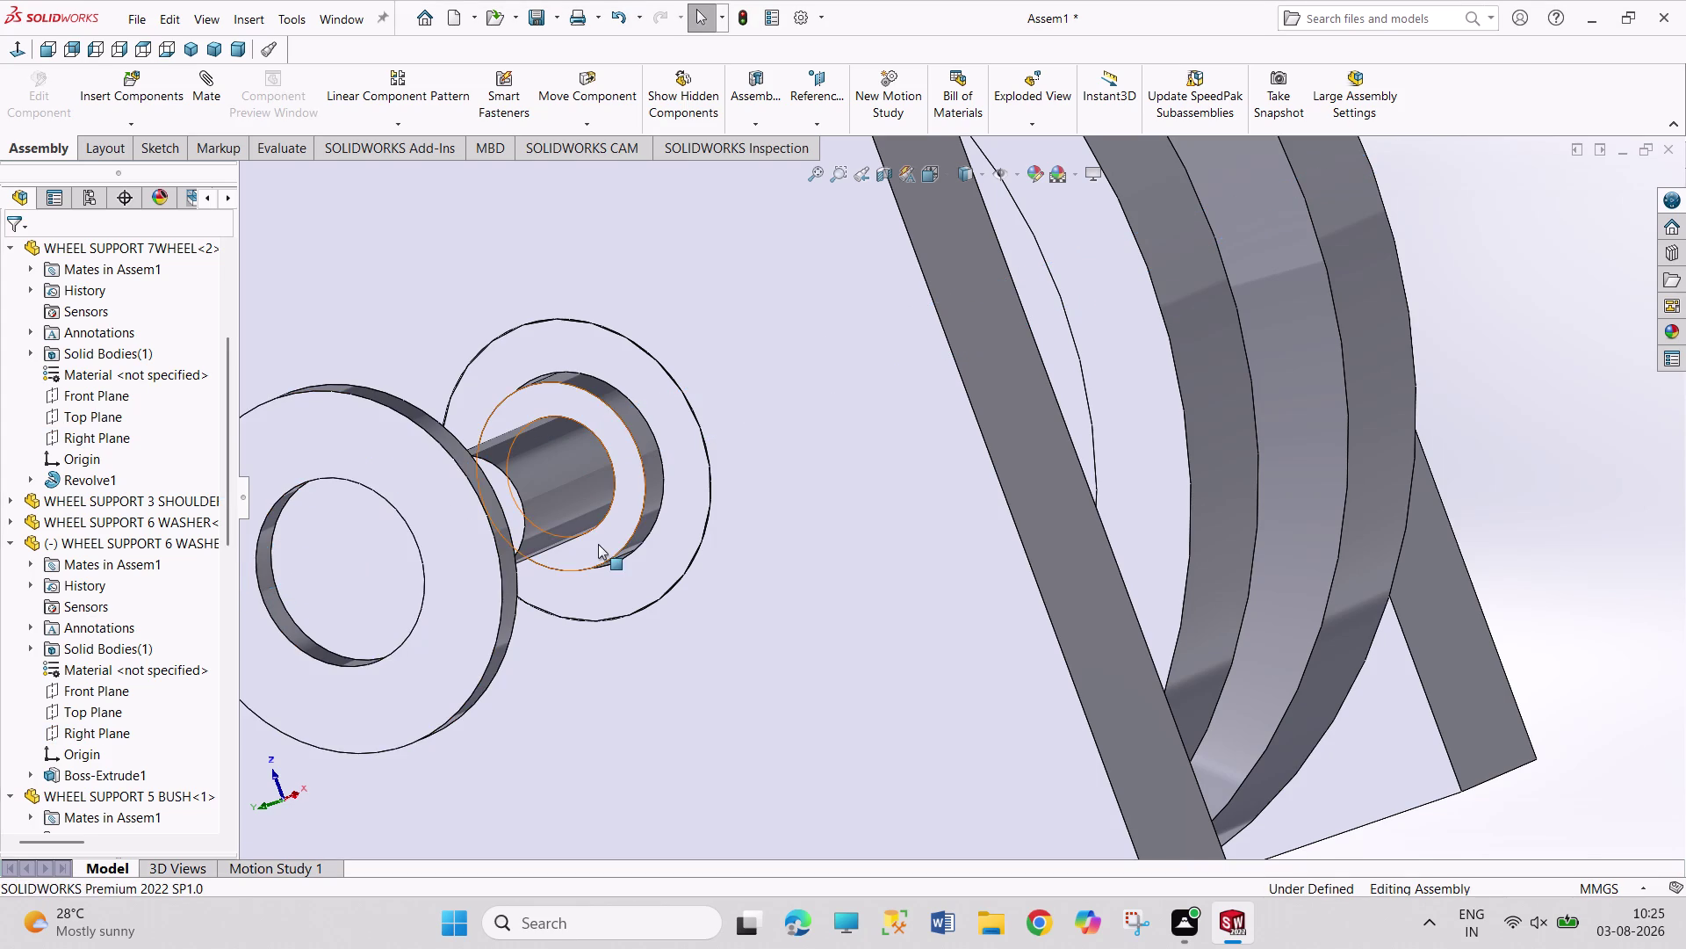
Mate the second washer's flat face against the bush.
middle_drag(598, 545, 425, 551)
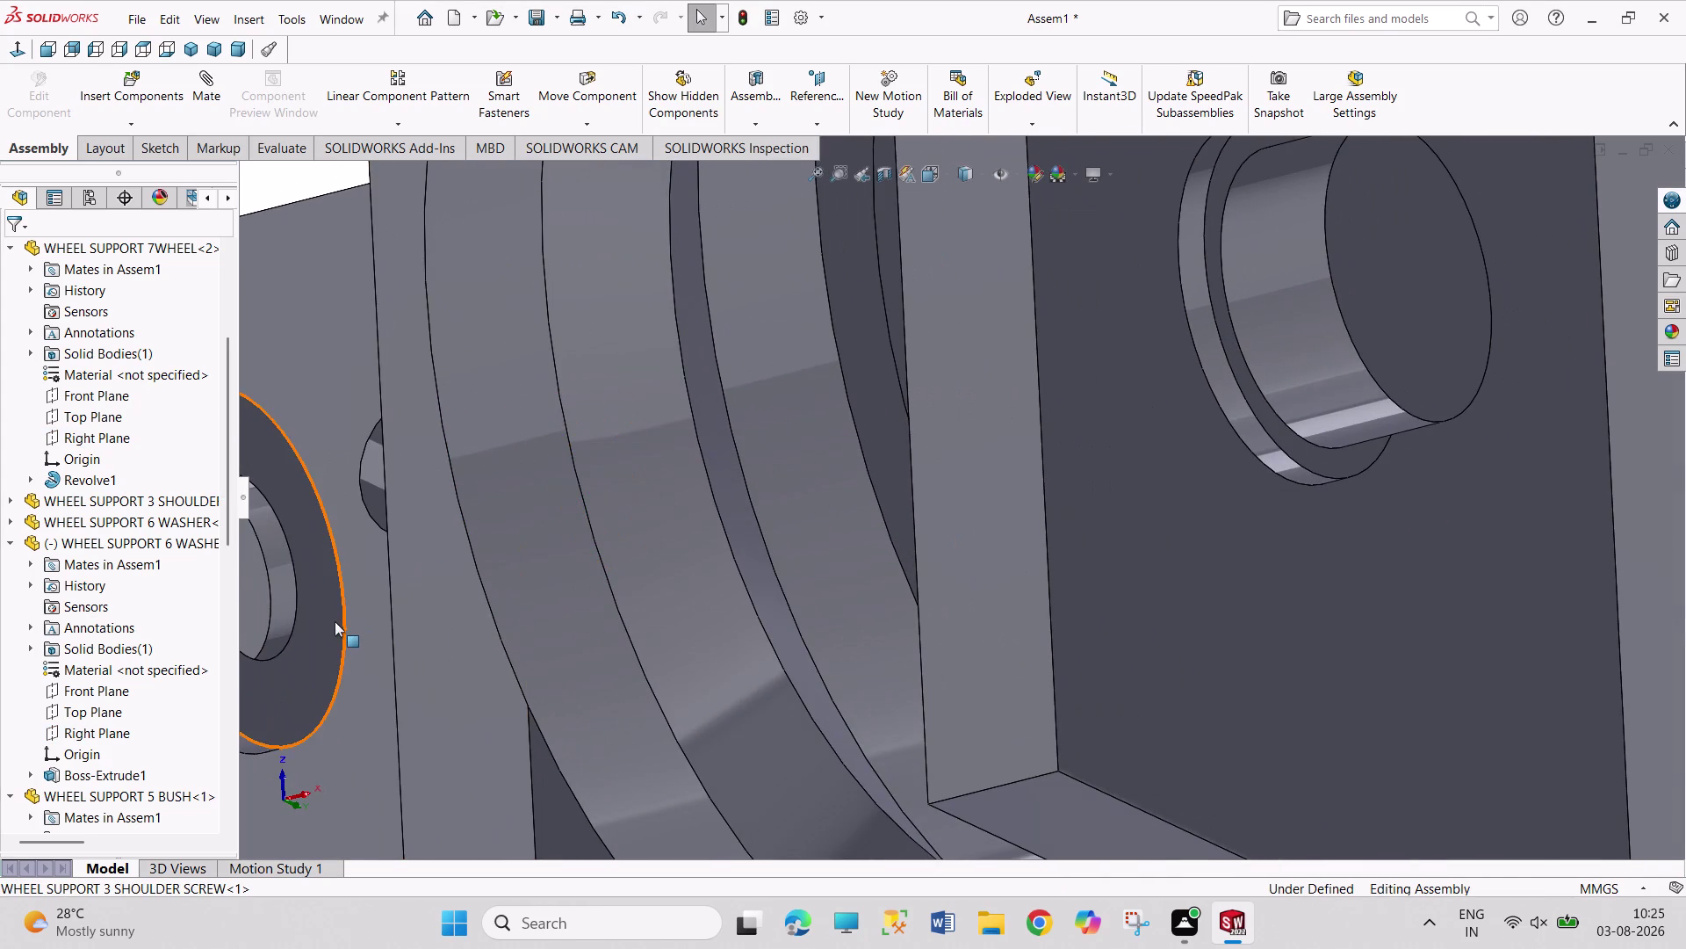
click(334, 621)
middle_drag(380, 594, 433, 584)
middle_drag(464, 582, 533, 573)
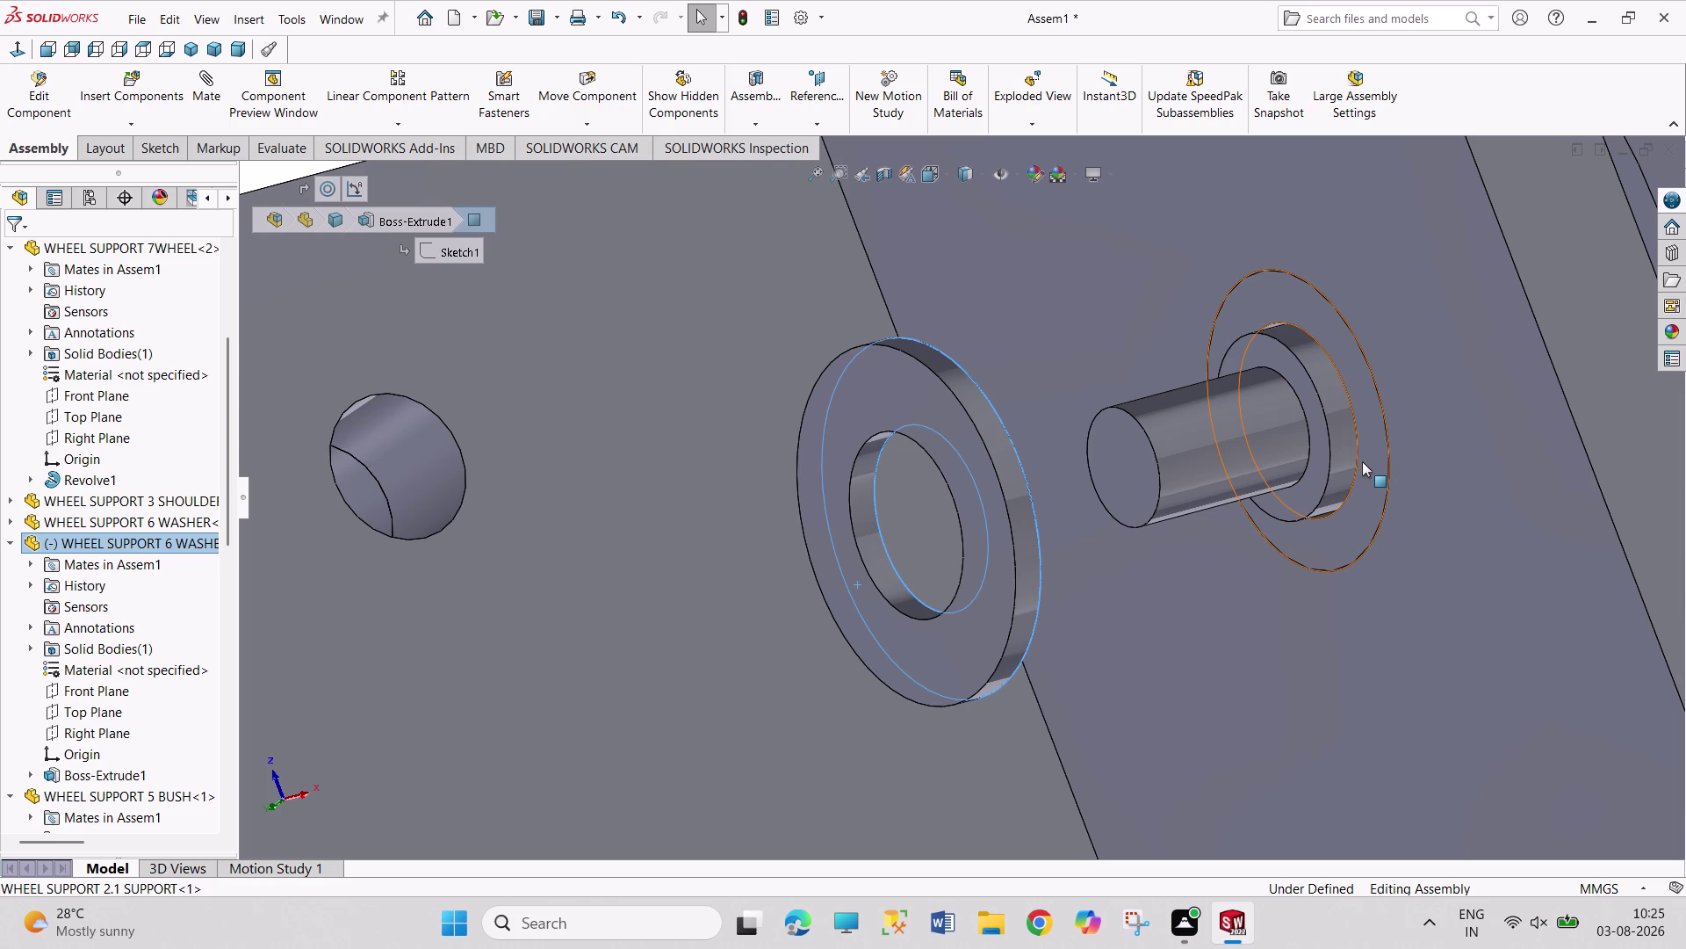
click(1362, 461)
click(1417, 451)
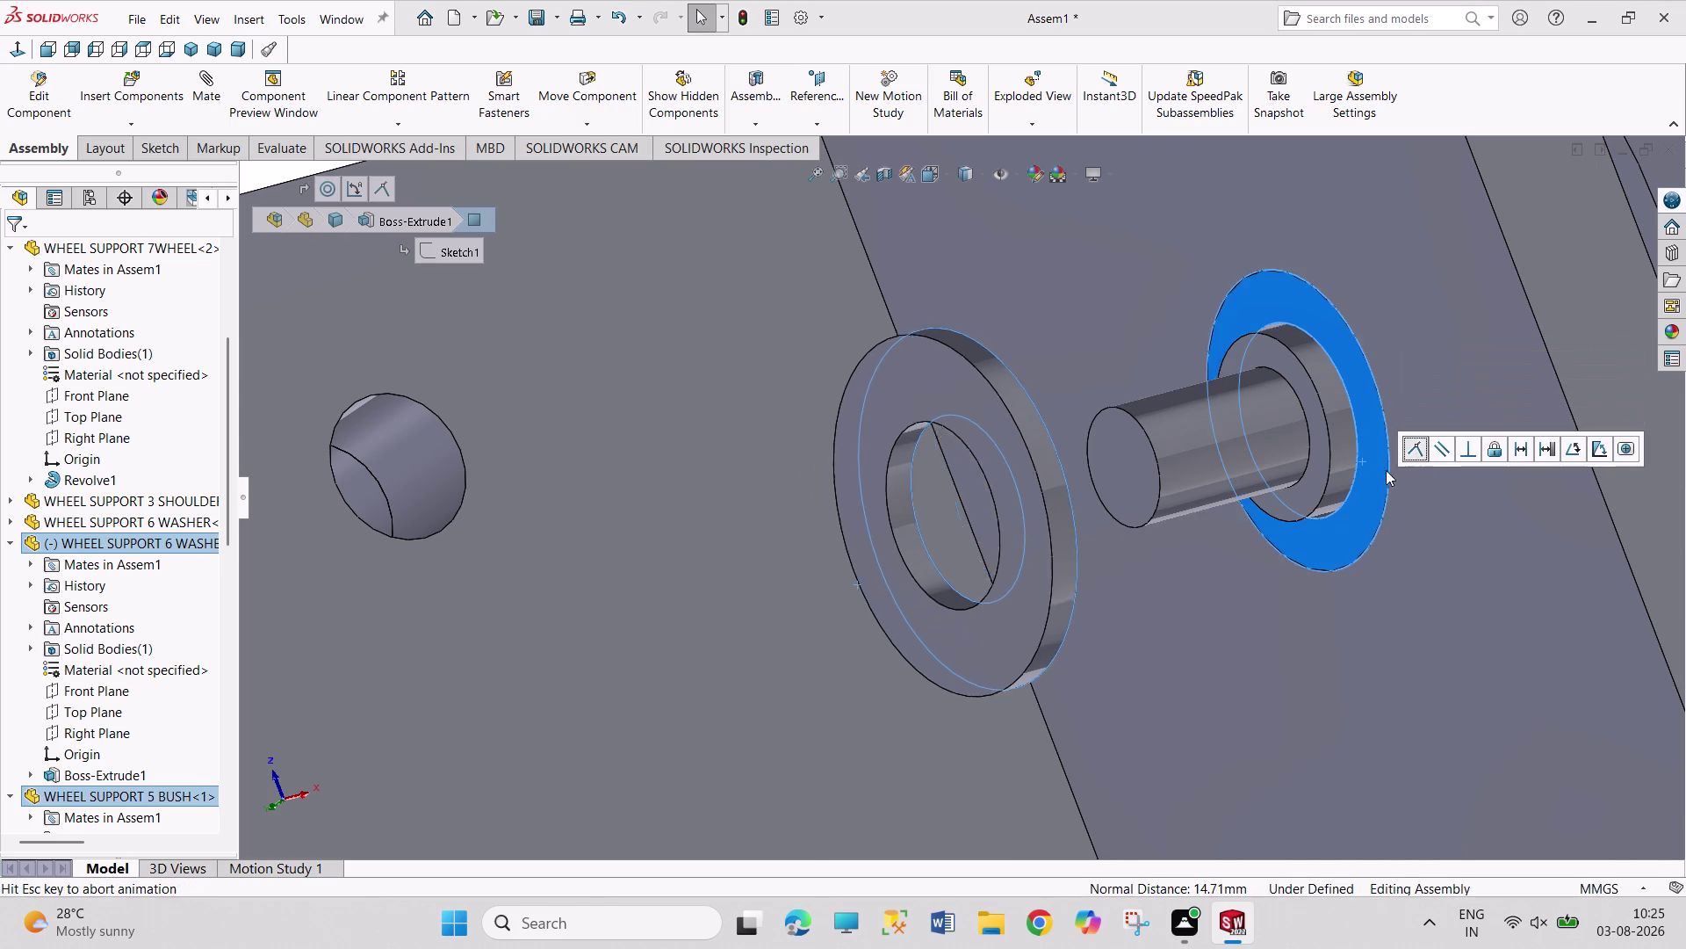
Collapse the expanded component feature lists and start inserting another component.
scroll(up, 3)
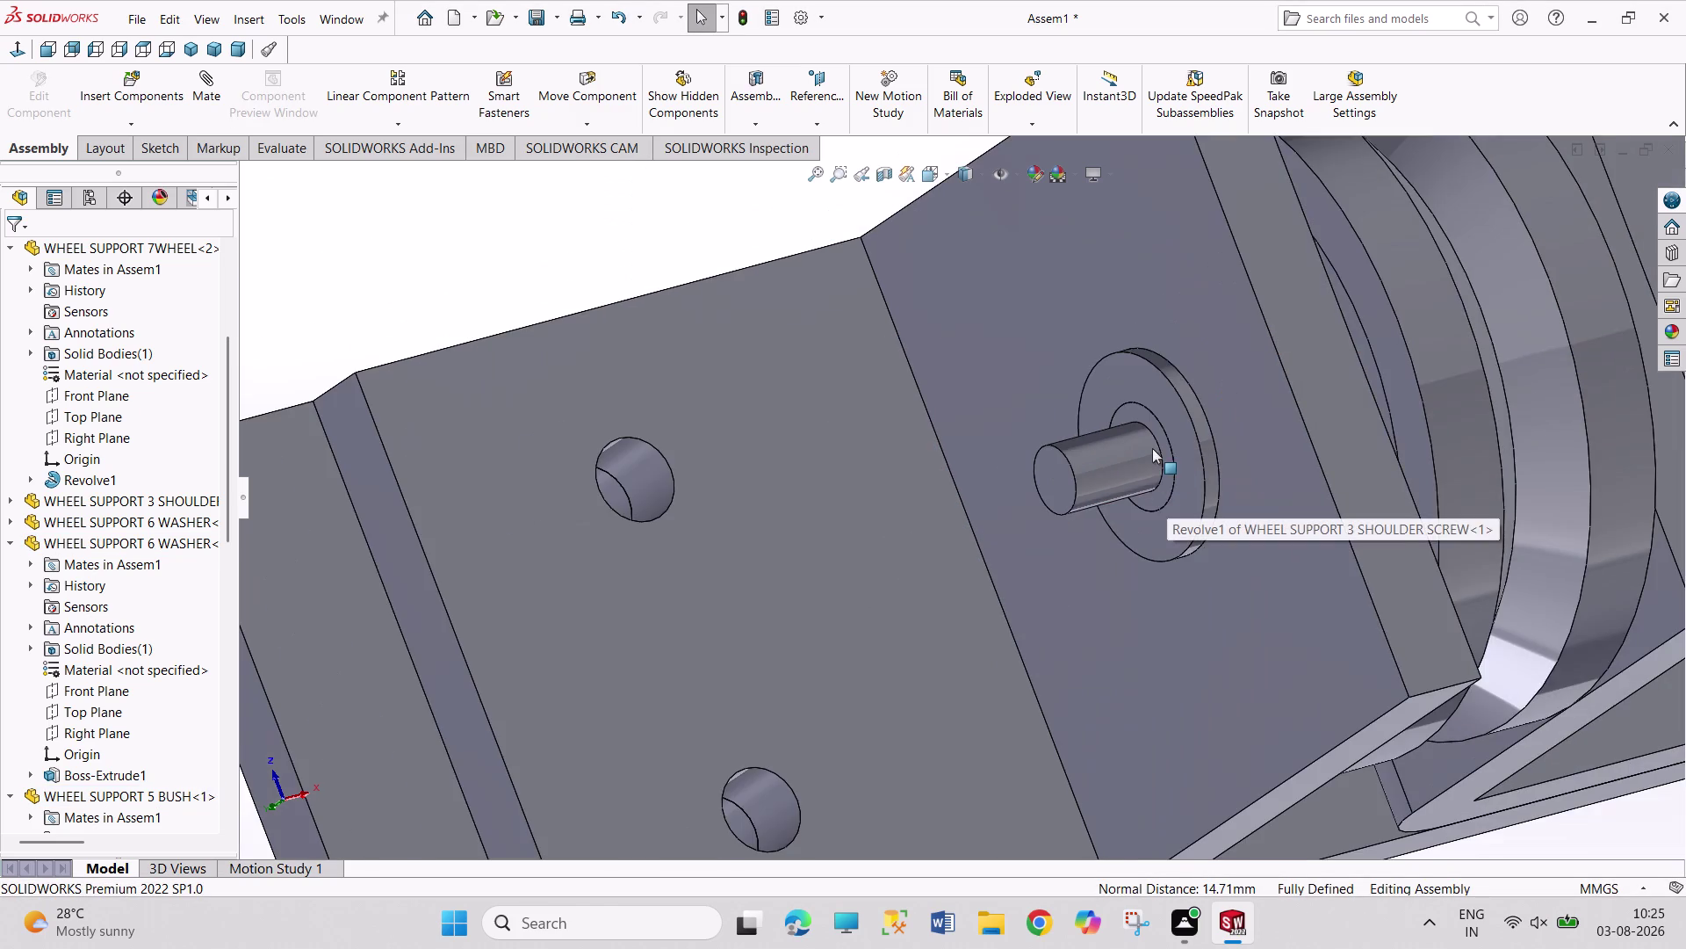
scroll(up, 3)
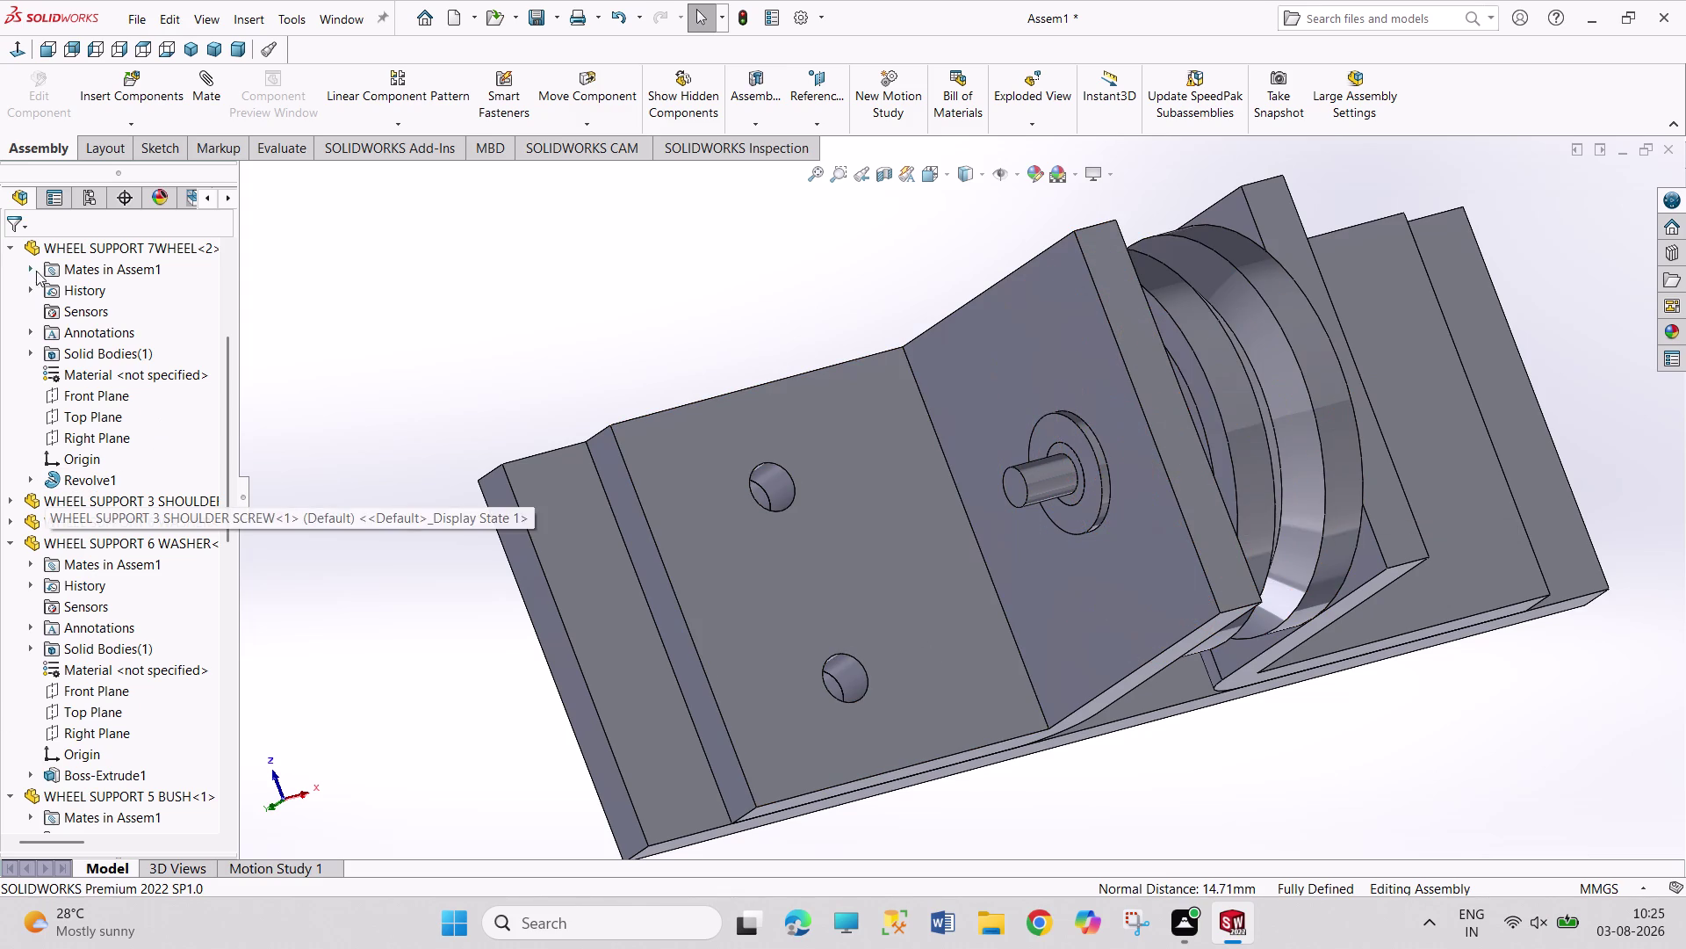
click(11, 248)
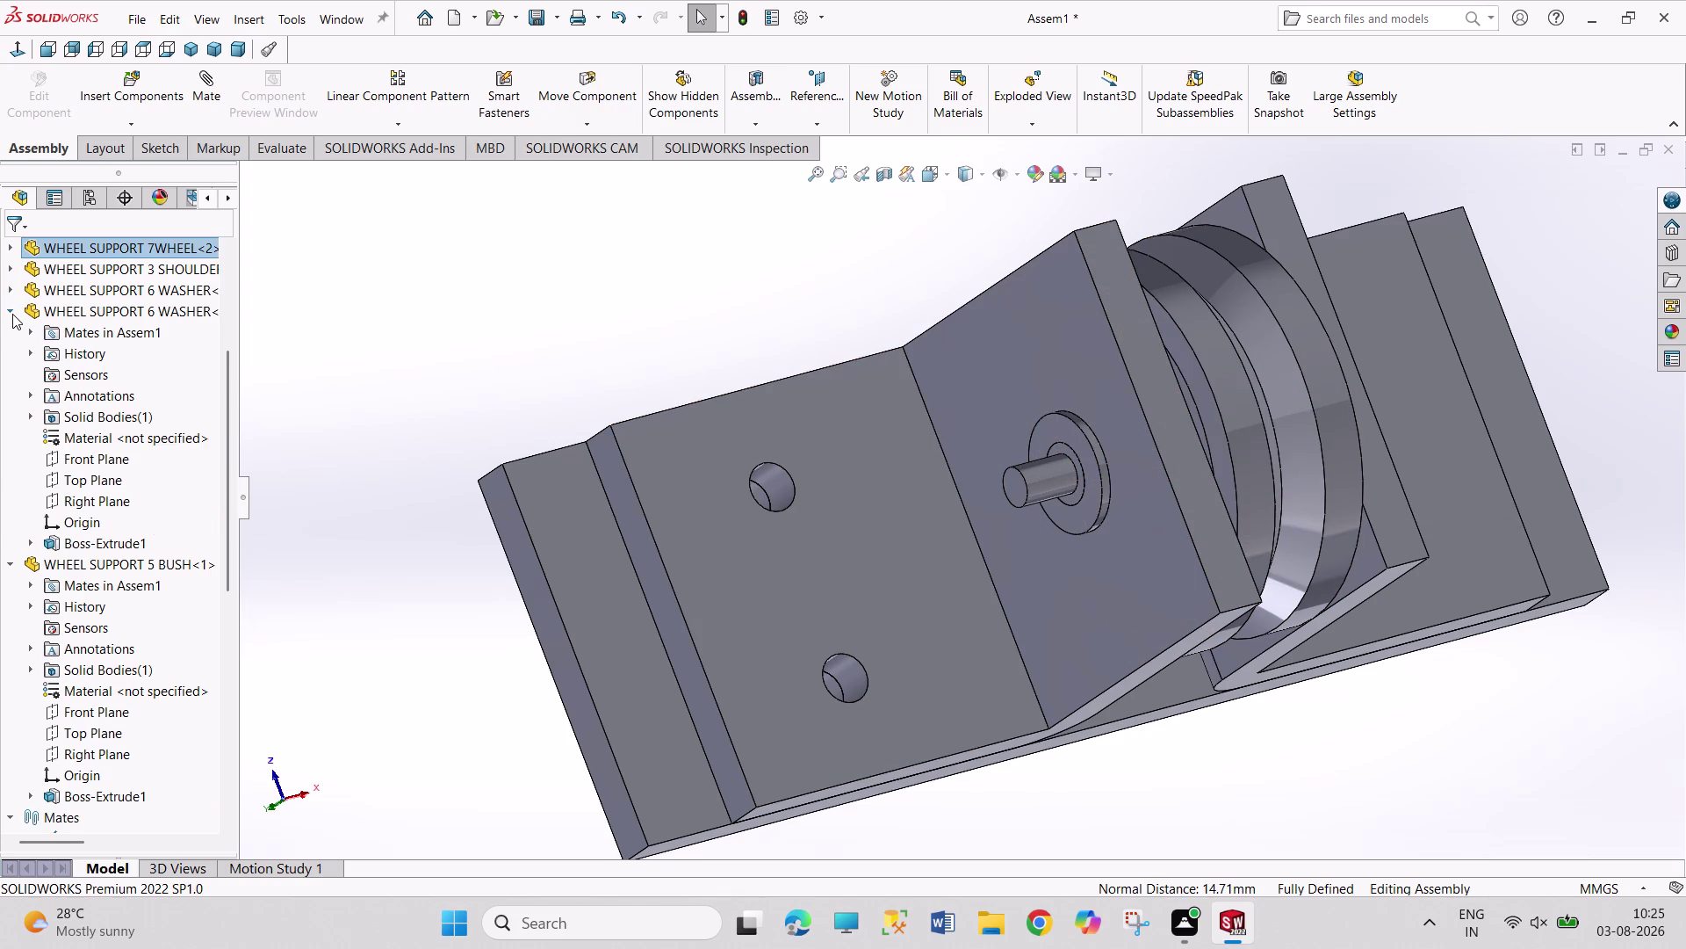
click(12, 311)
click(10, 329)
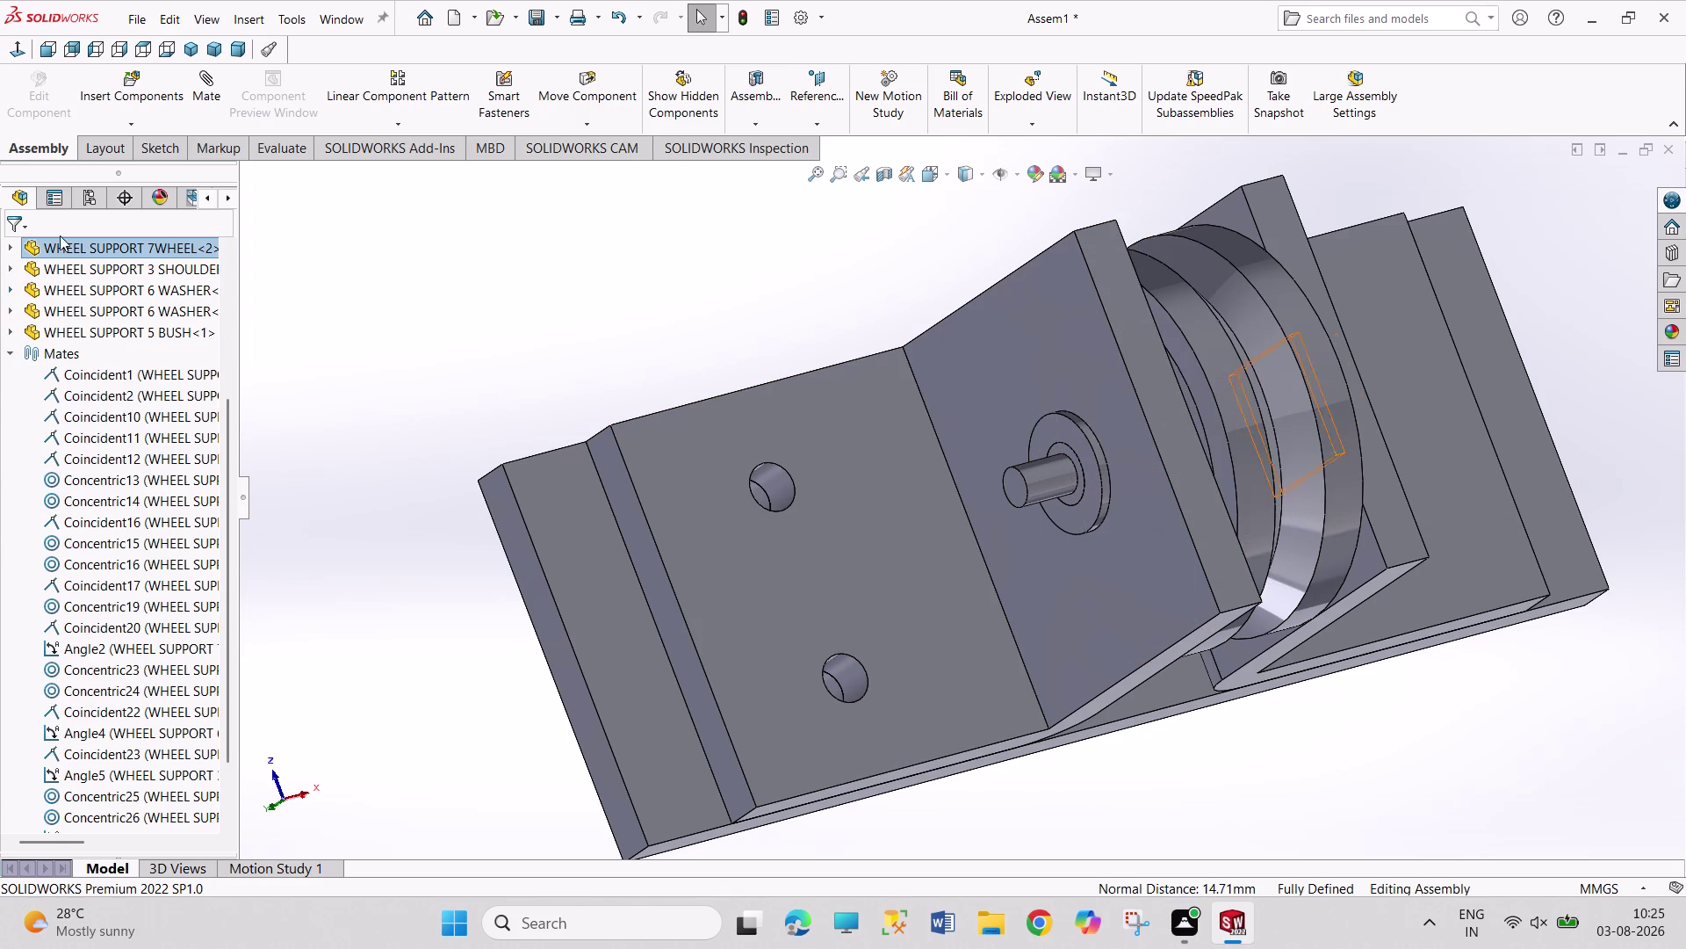
click(122, 103)
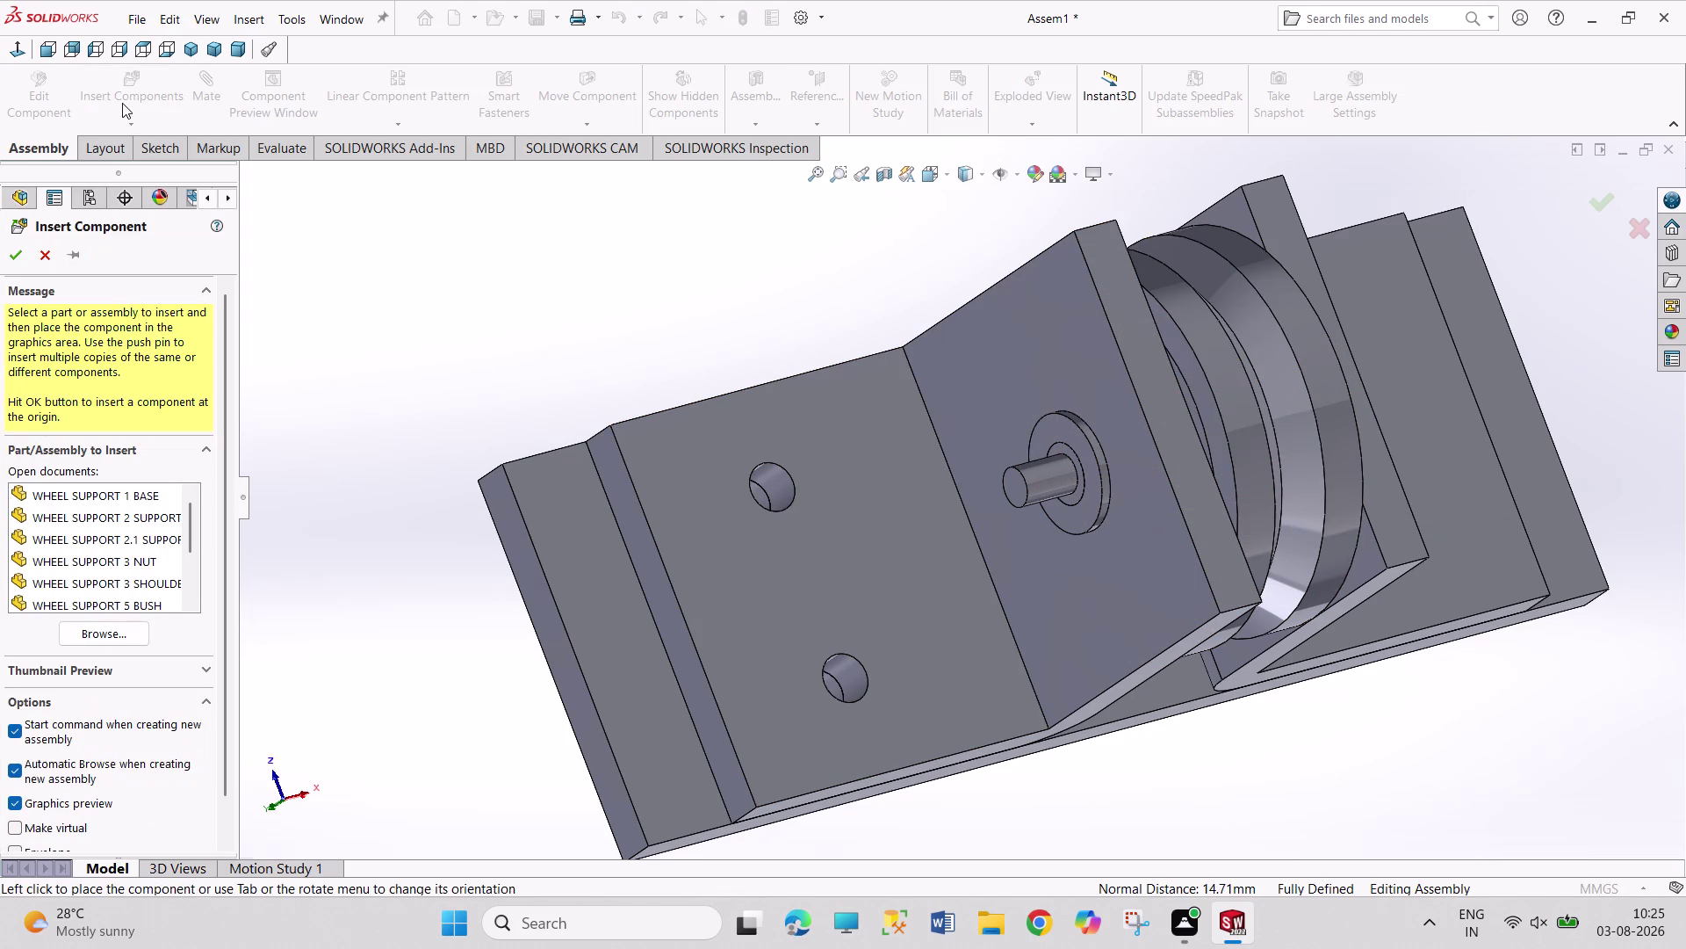
Insert WHEEL SUPPORT 3 NUT and mate its hole concentric with the shaft end.
scroll(down, 3)
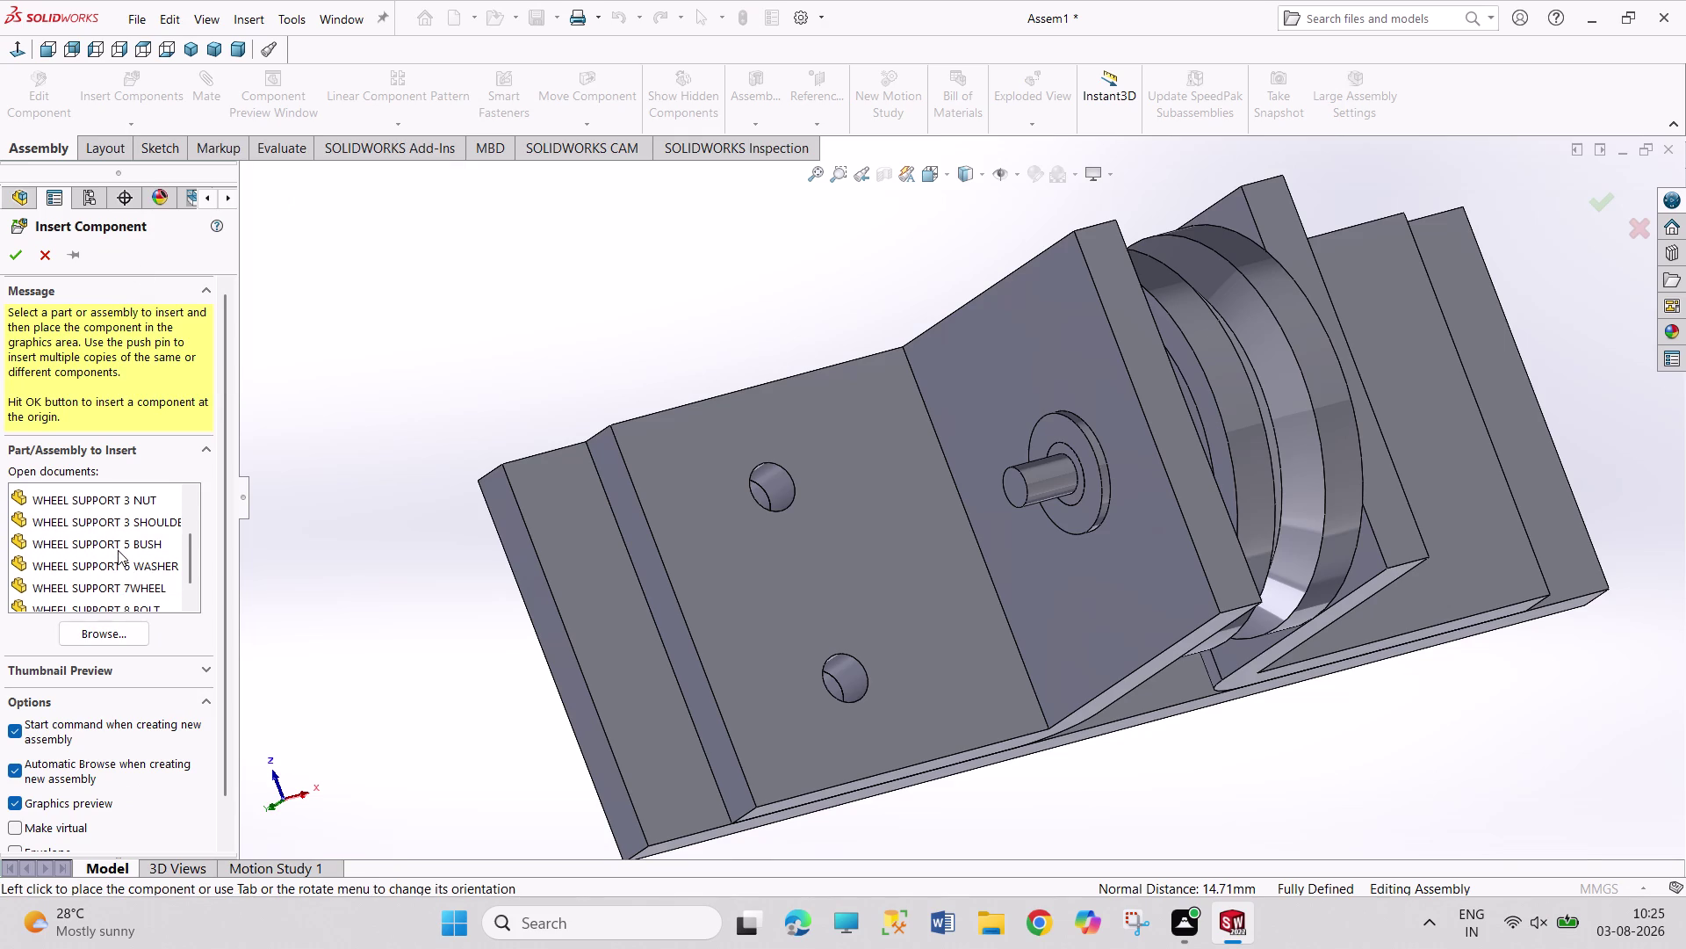
scroll(down, 3)
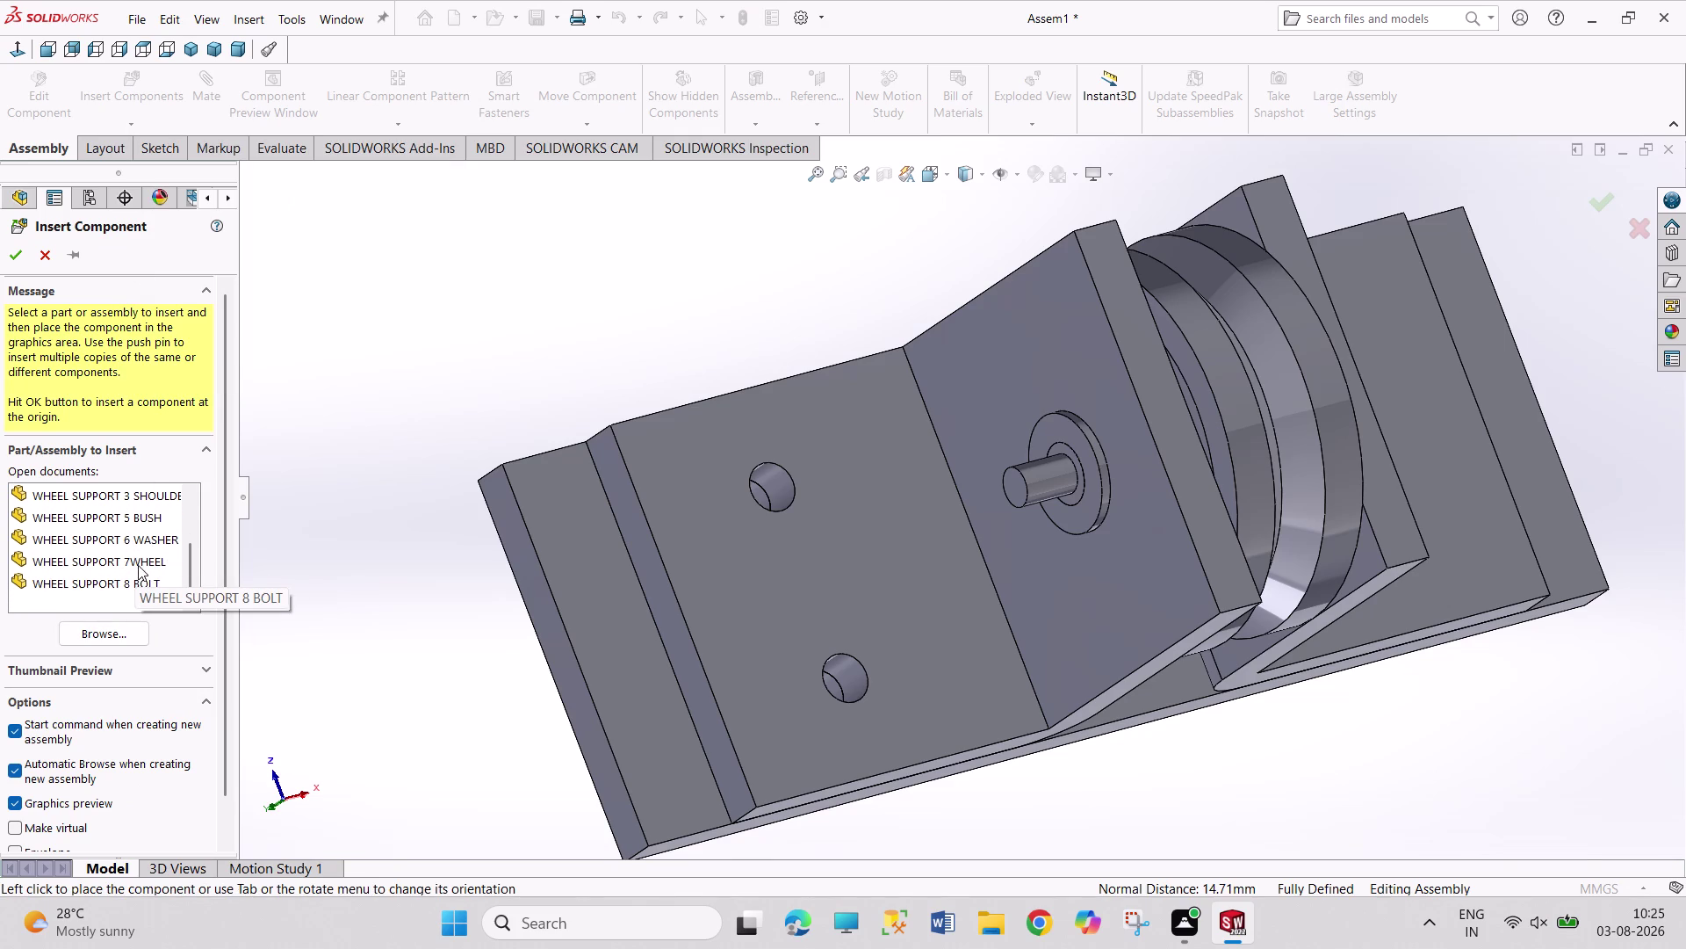
scroll(up, 3)
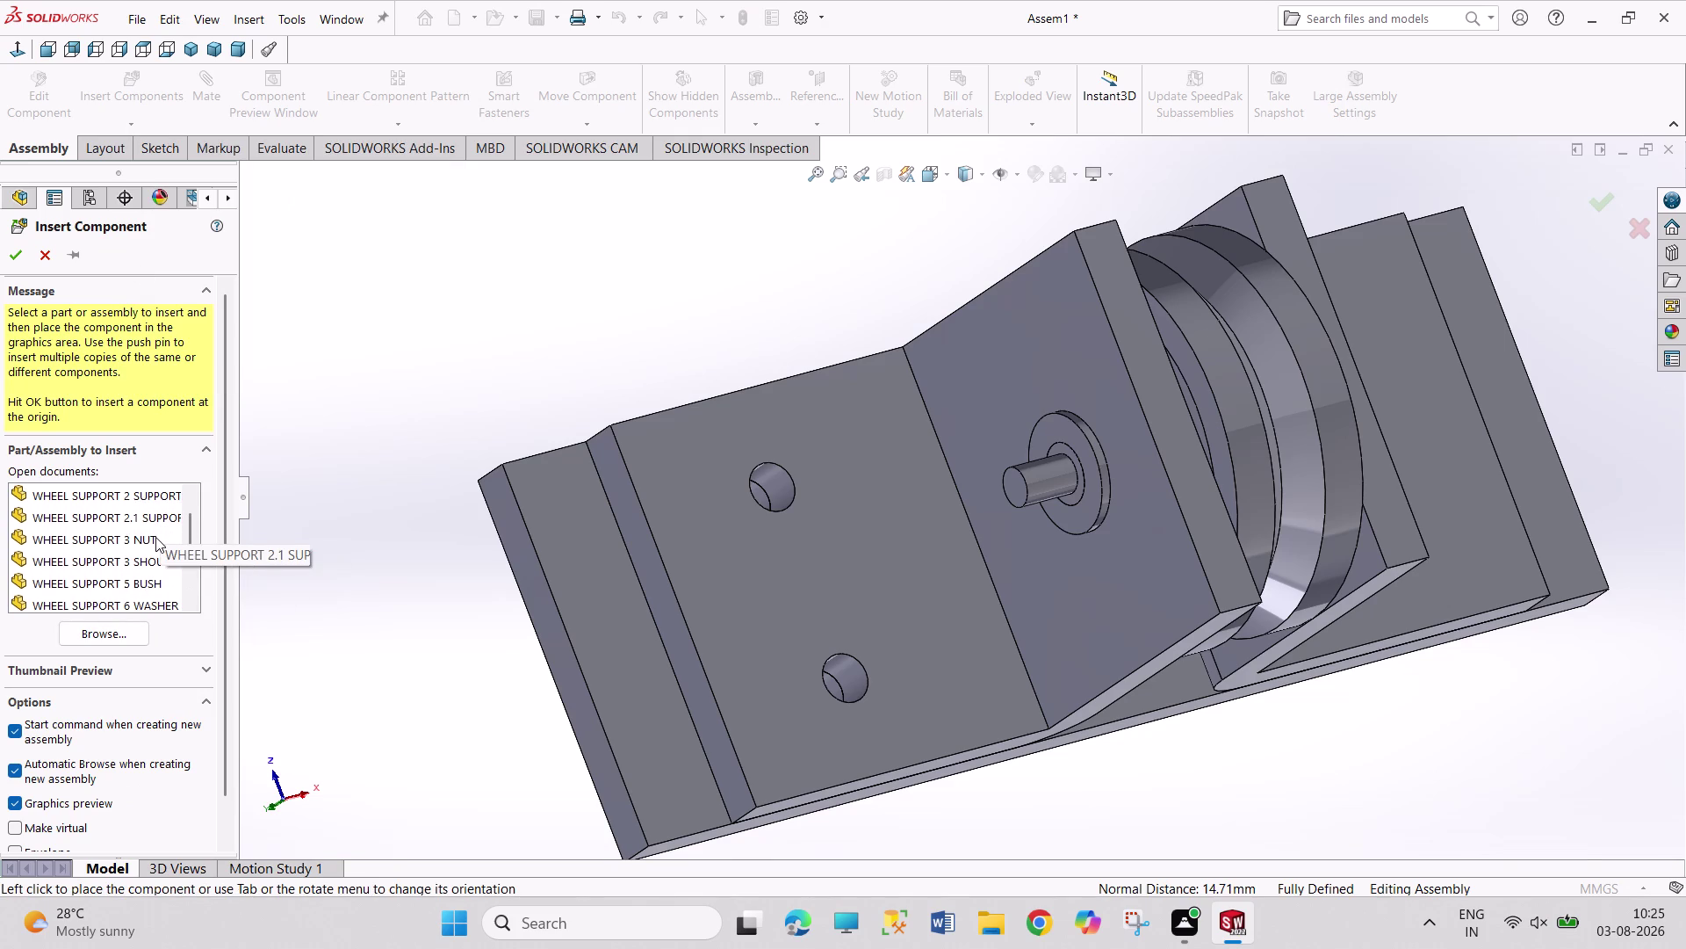
click(156, 536)
click(545, 360)
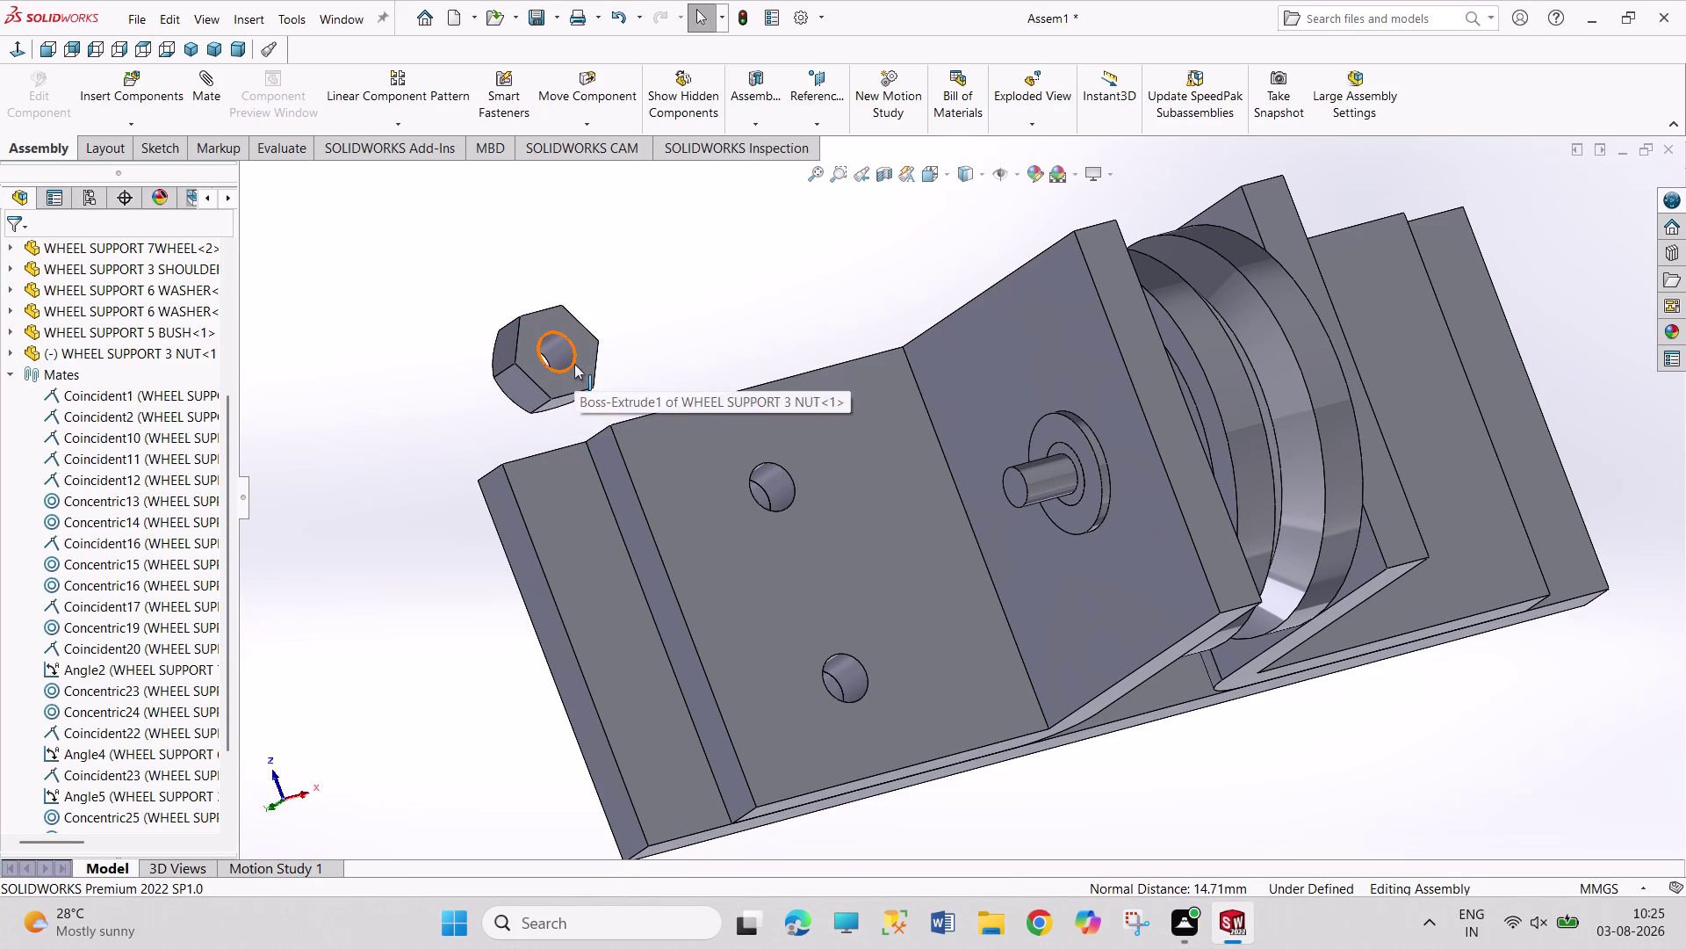
click(574, 364)
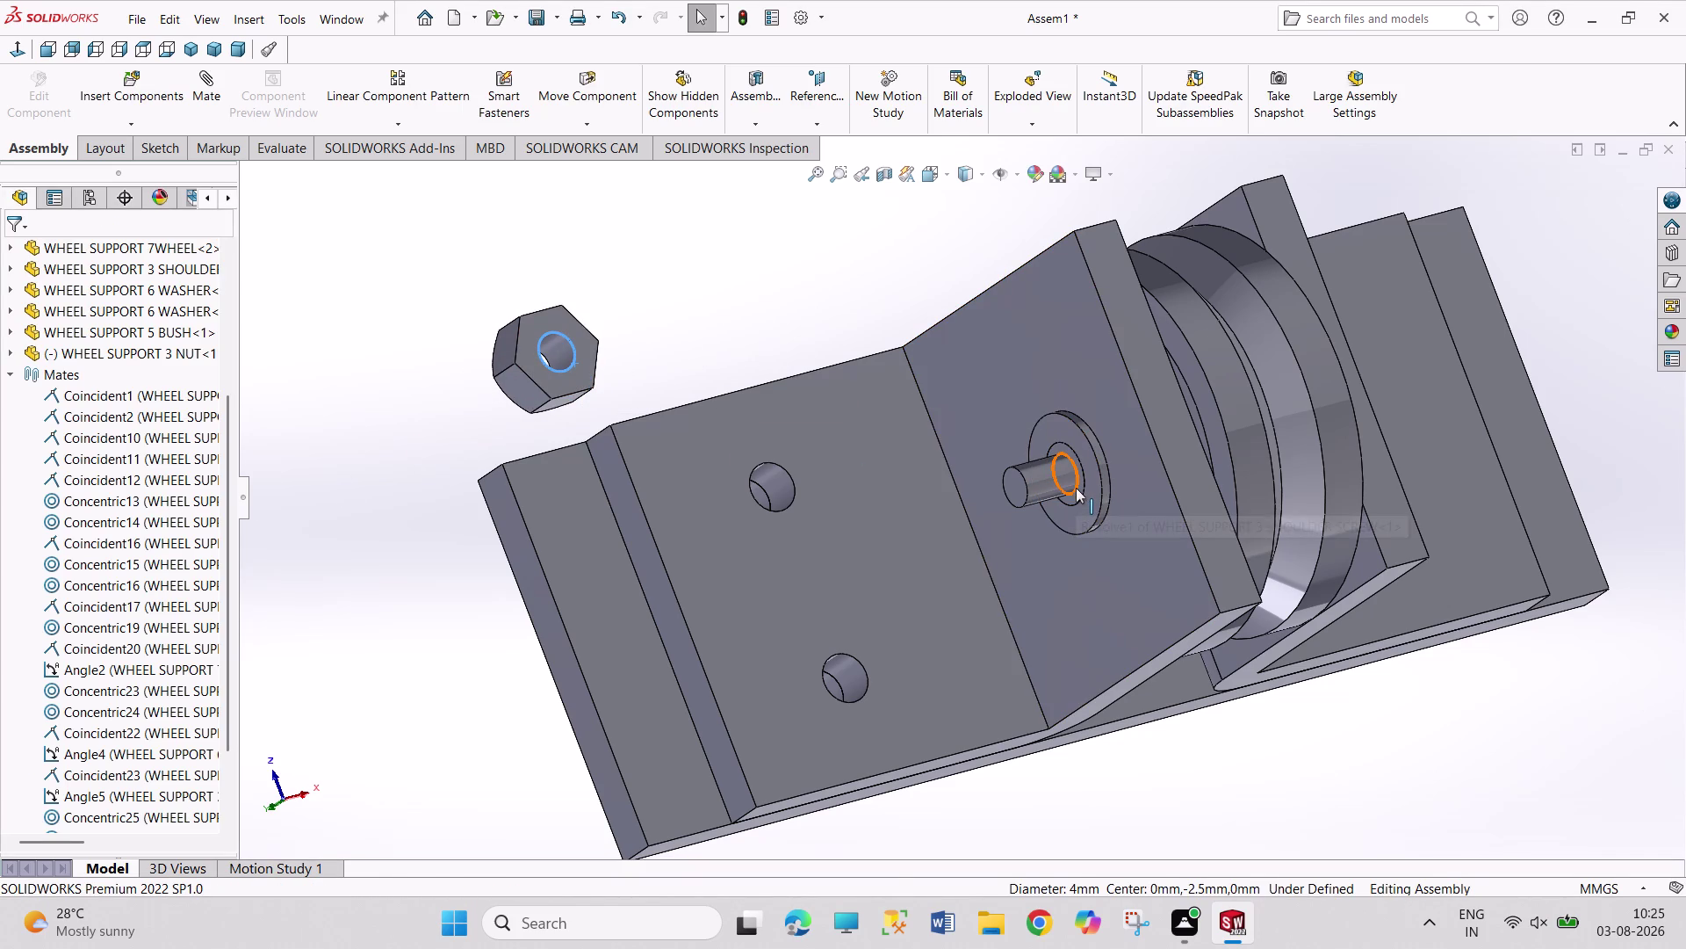
click(1076, 488)
click(1184, 480)
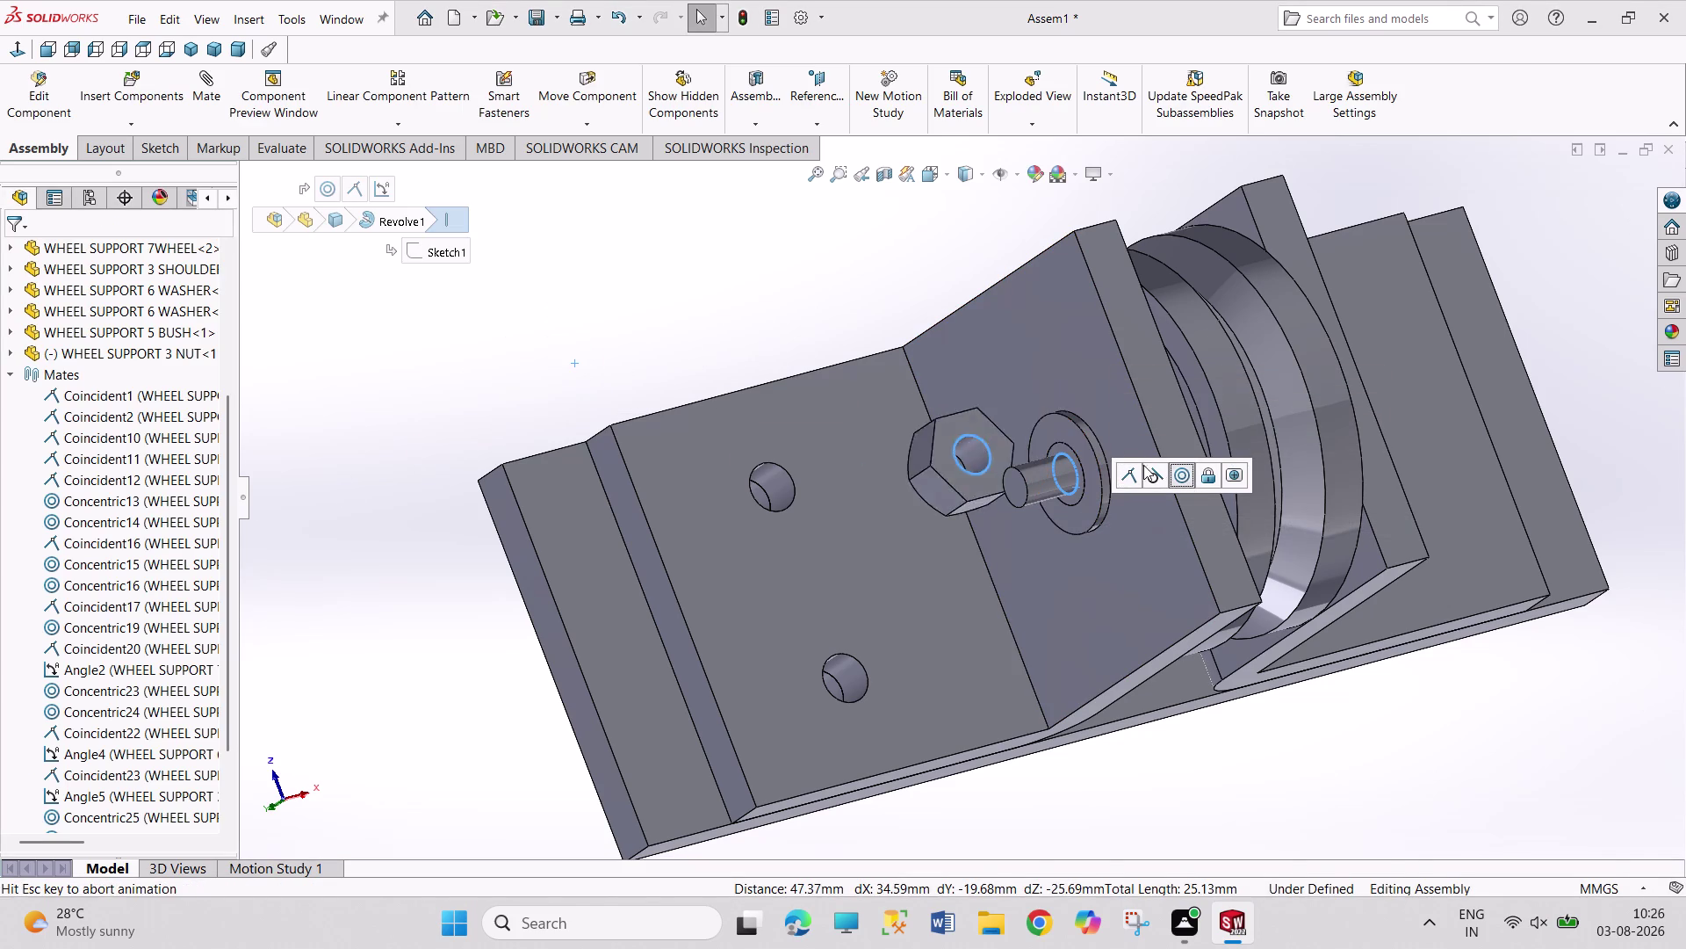
click(868, 301)
Seat the nut's flat face coincident against the washer face.
middle_drag(926, 545, 791, 527)
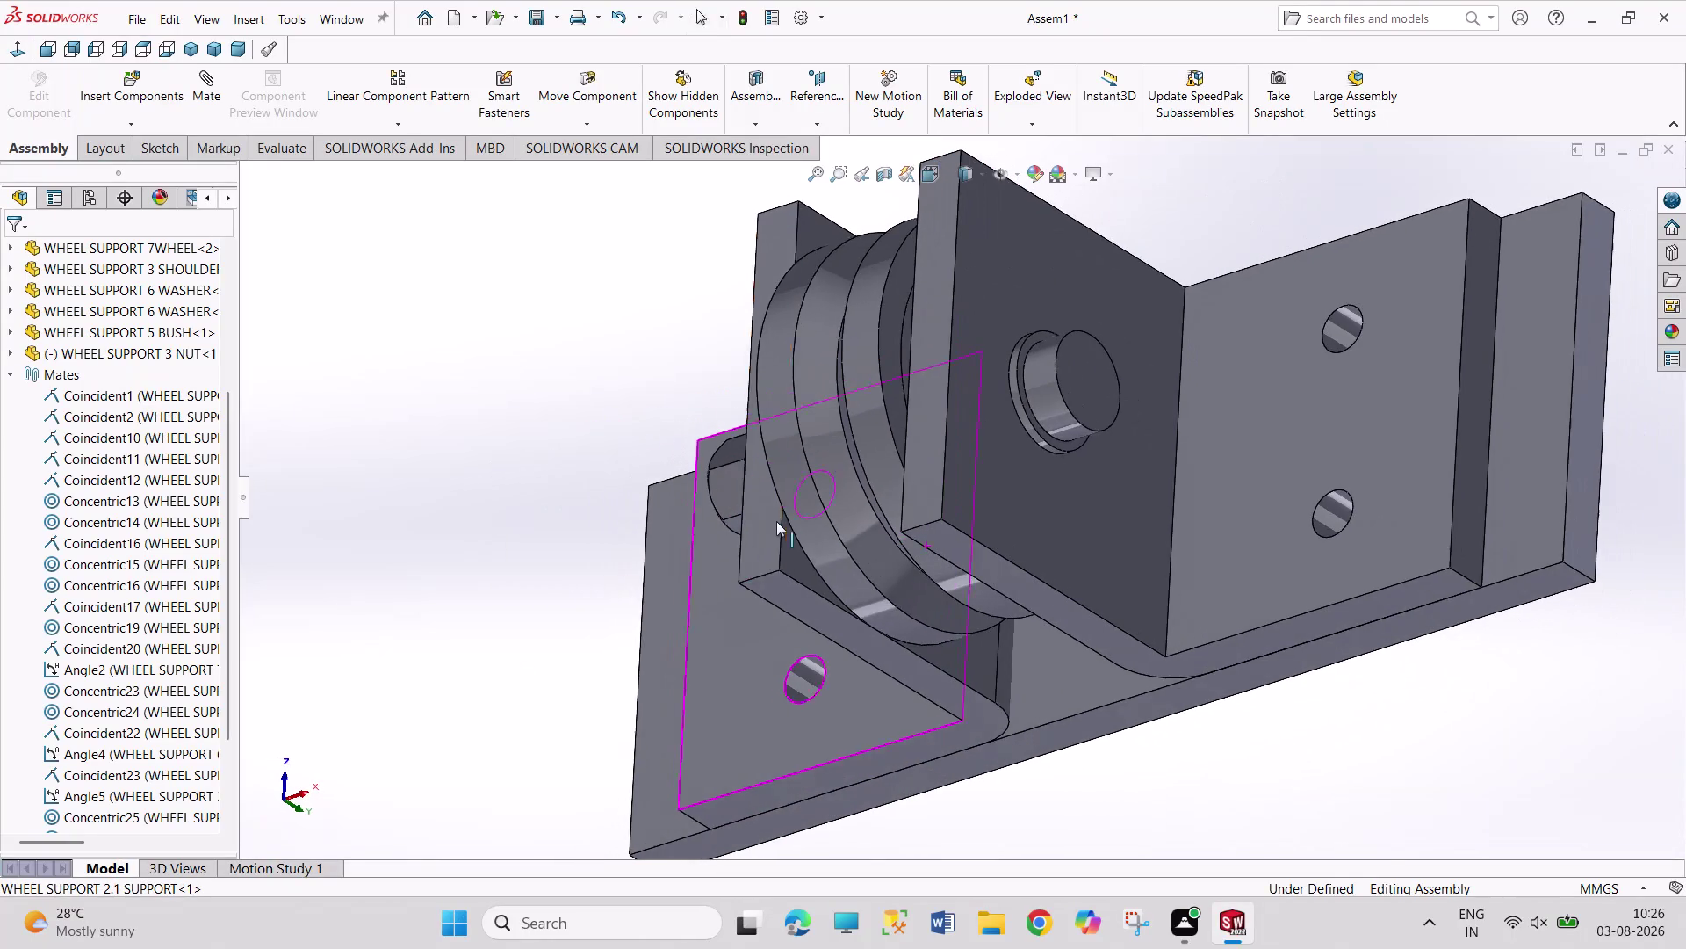
scroll(down, 3)
middle_drag(480, 570, 561, 607)
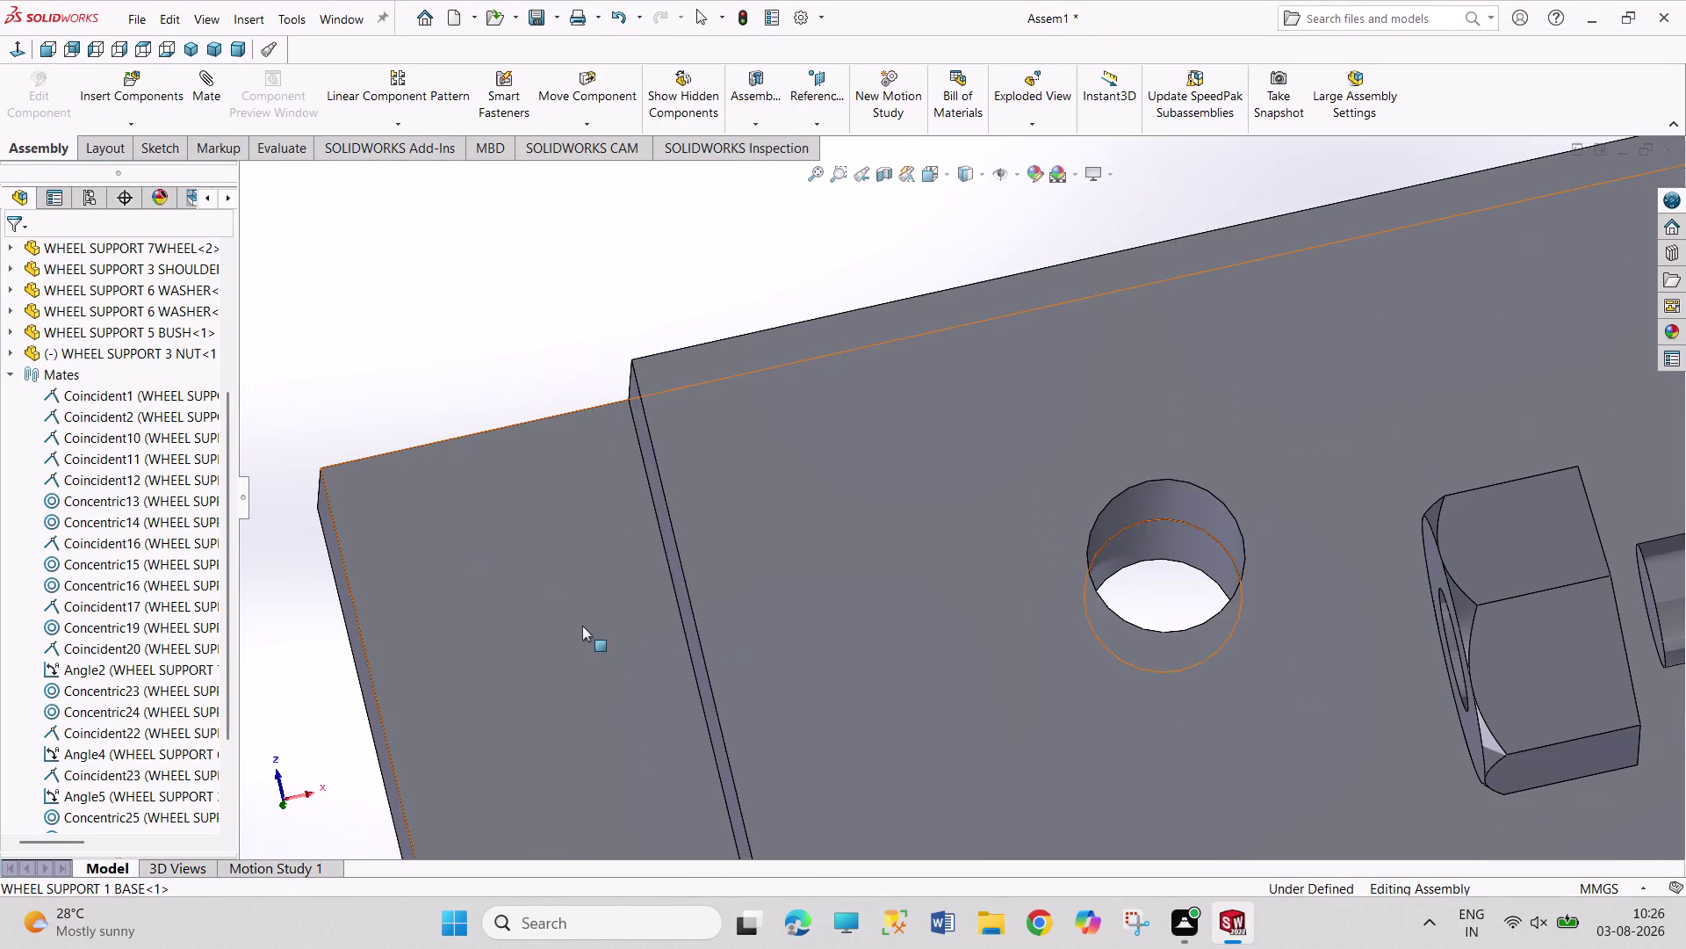
middle_drag(1186, 696, 1131, 694)
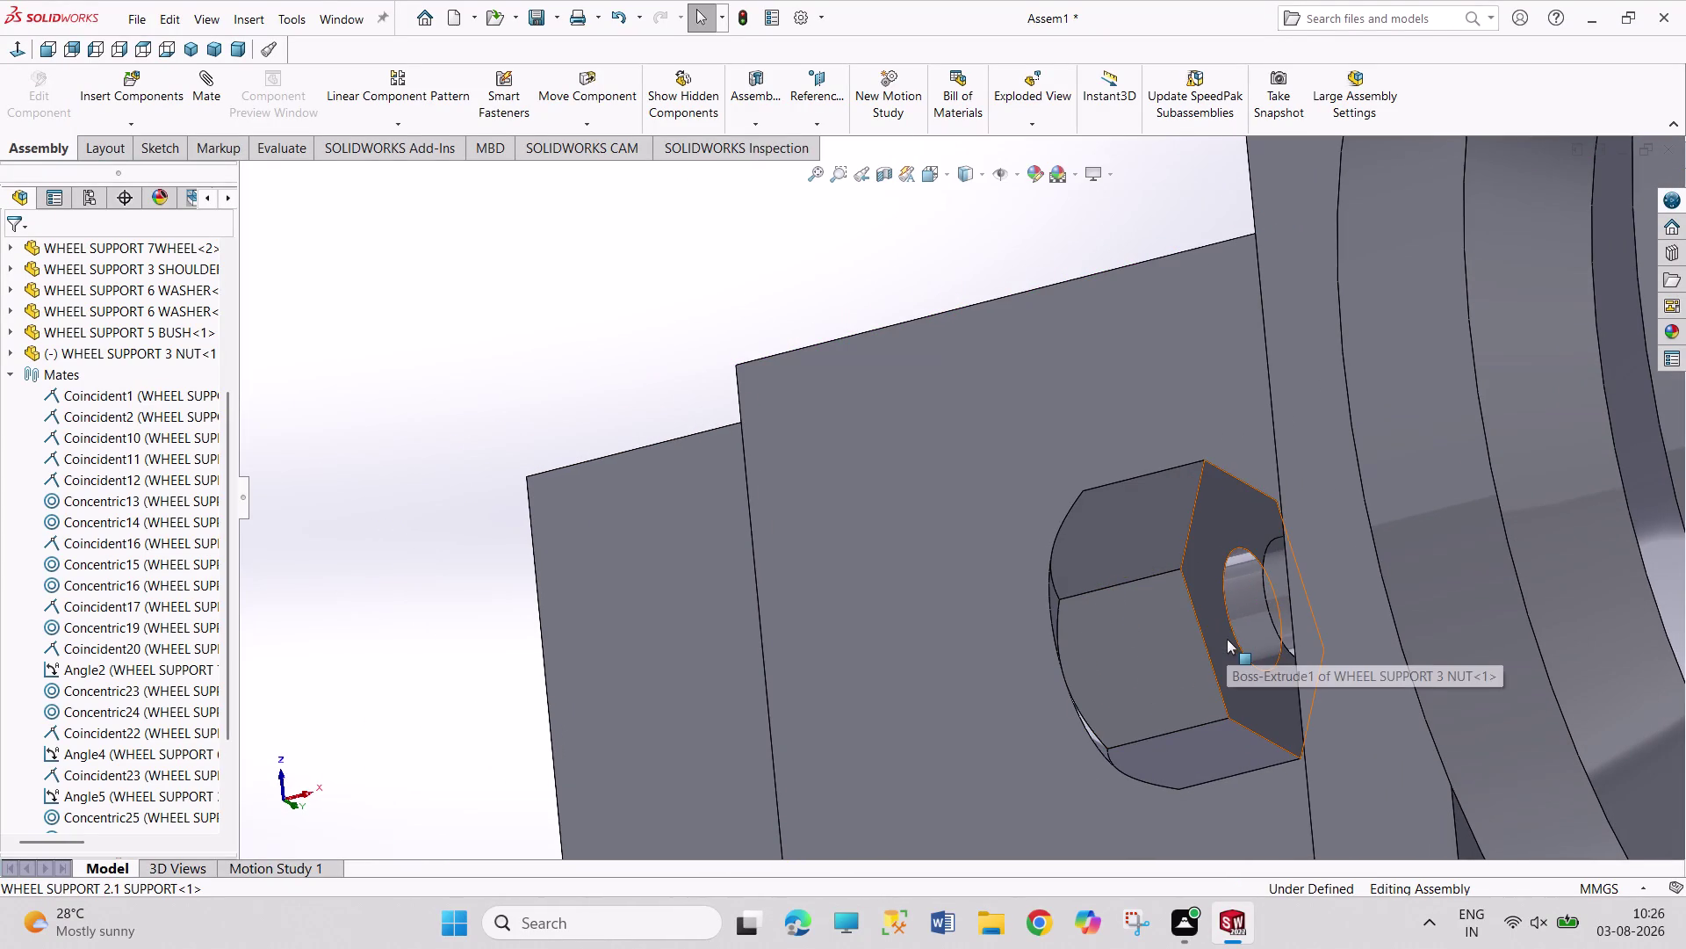
click(1227, 639)
middle_drag(929, 631, 1029, 639)
scroll(up, 3)
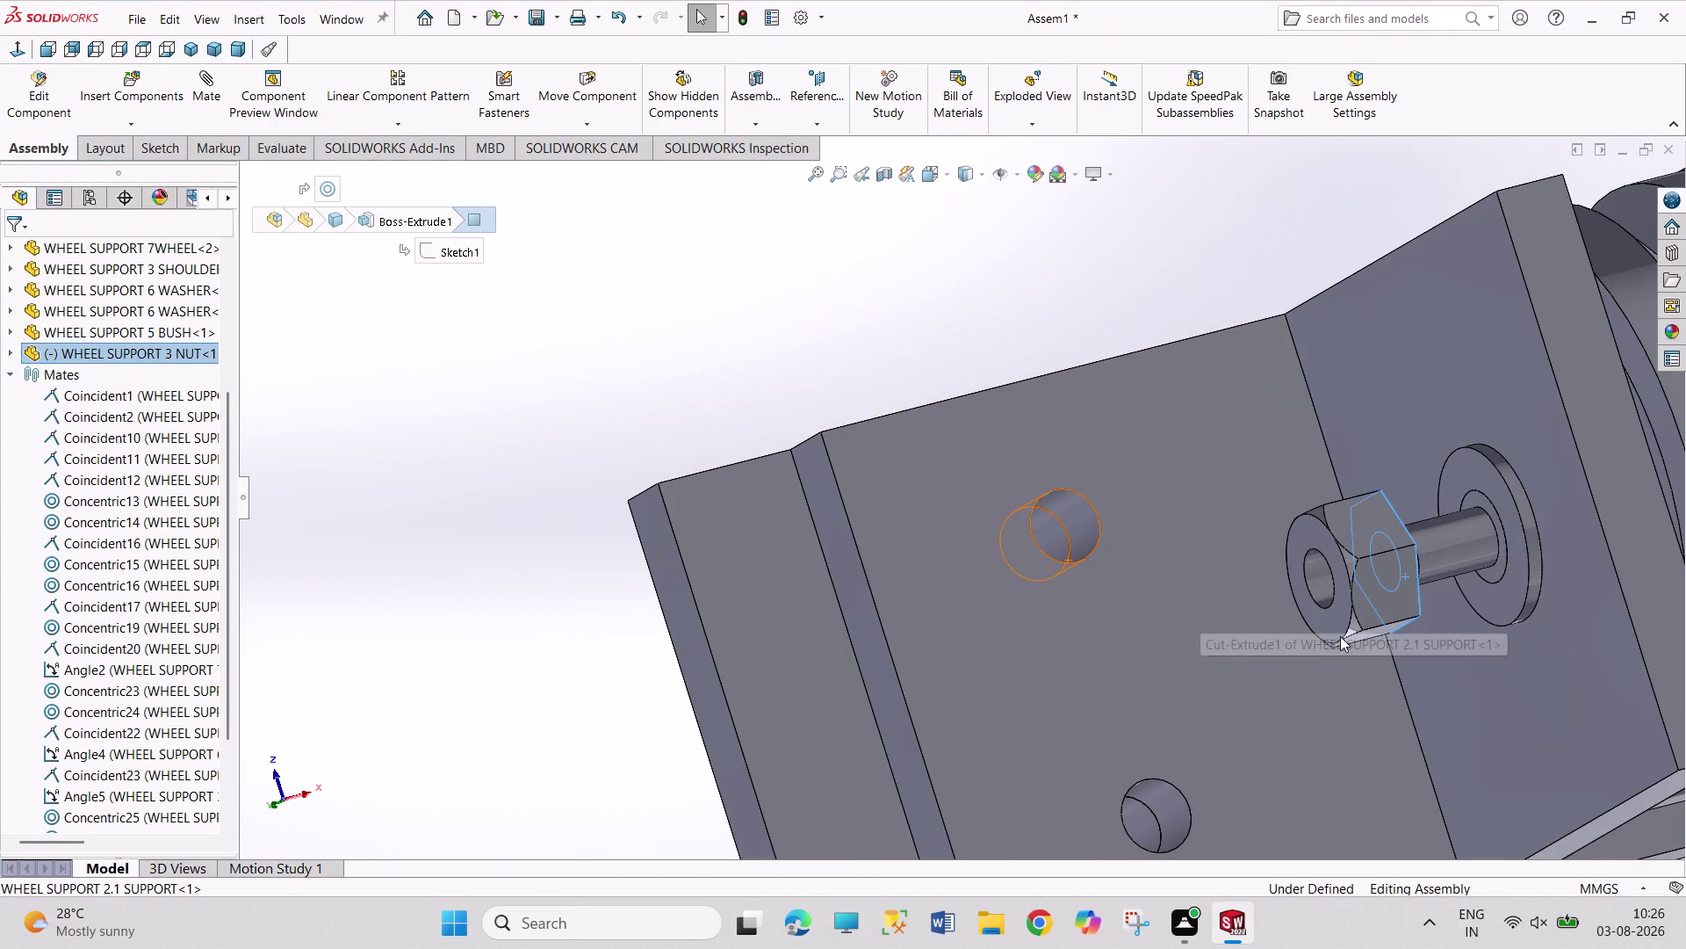
click(1514, 593)
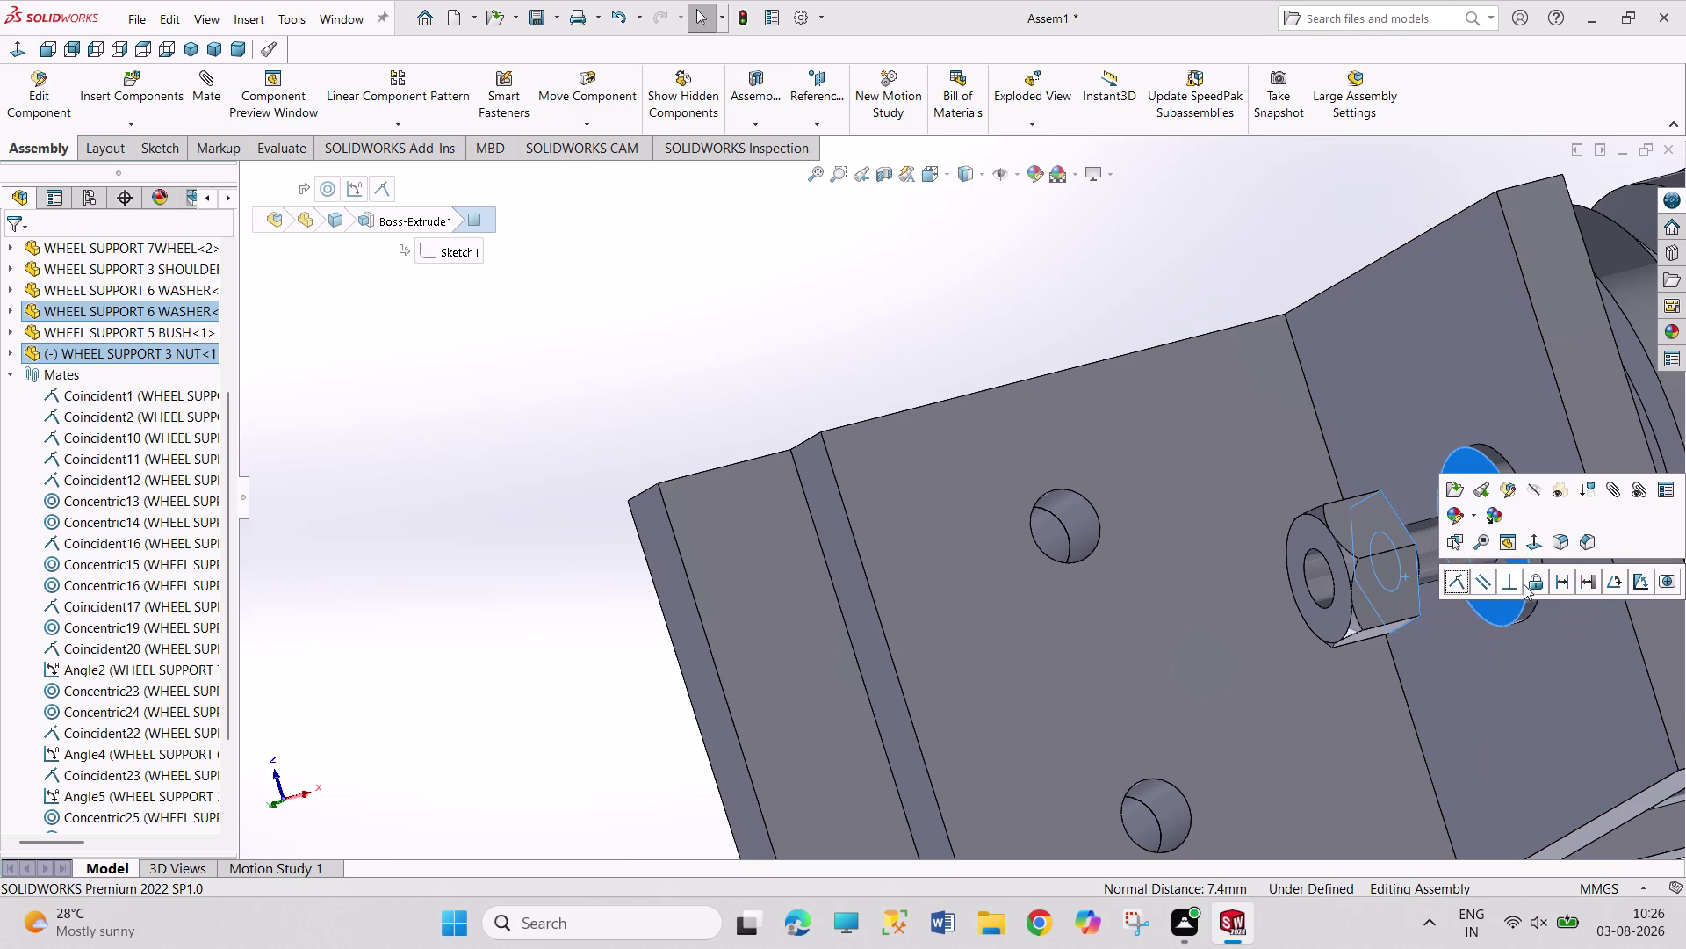
click(1462, 581)
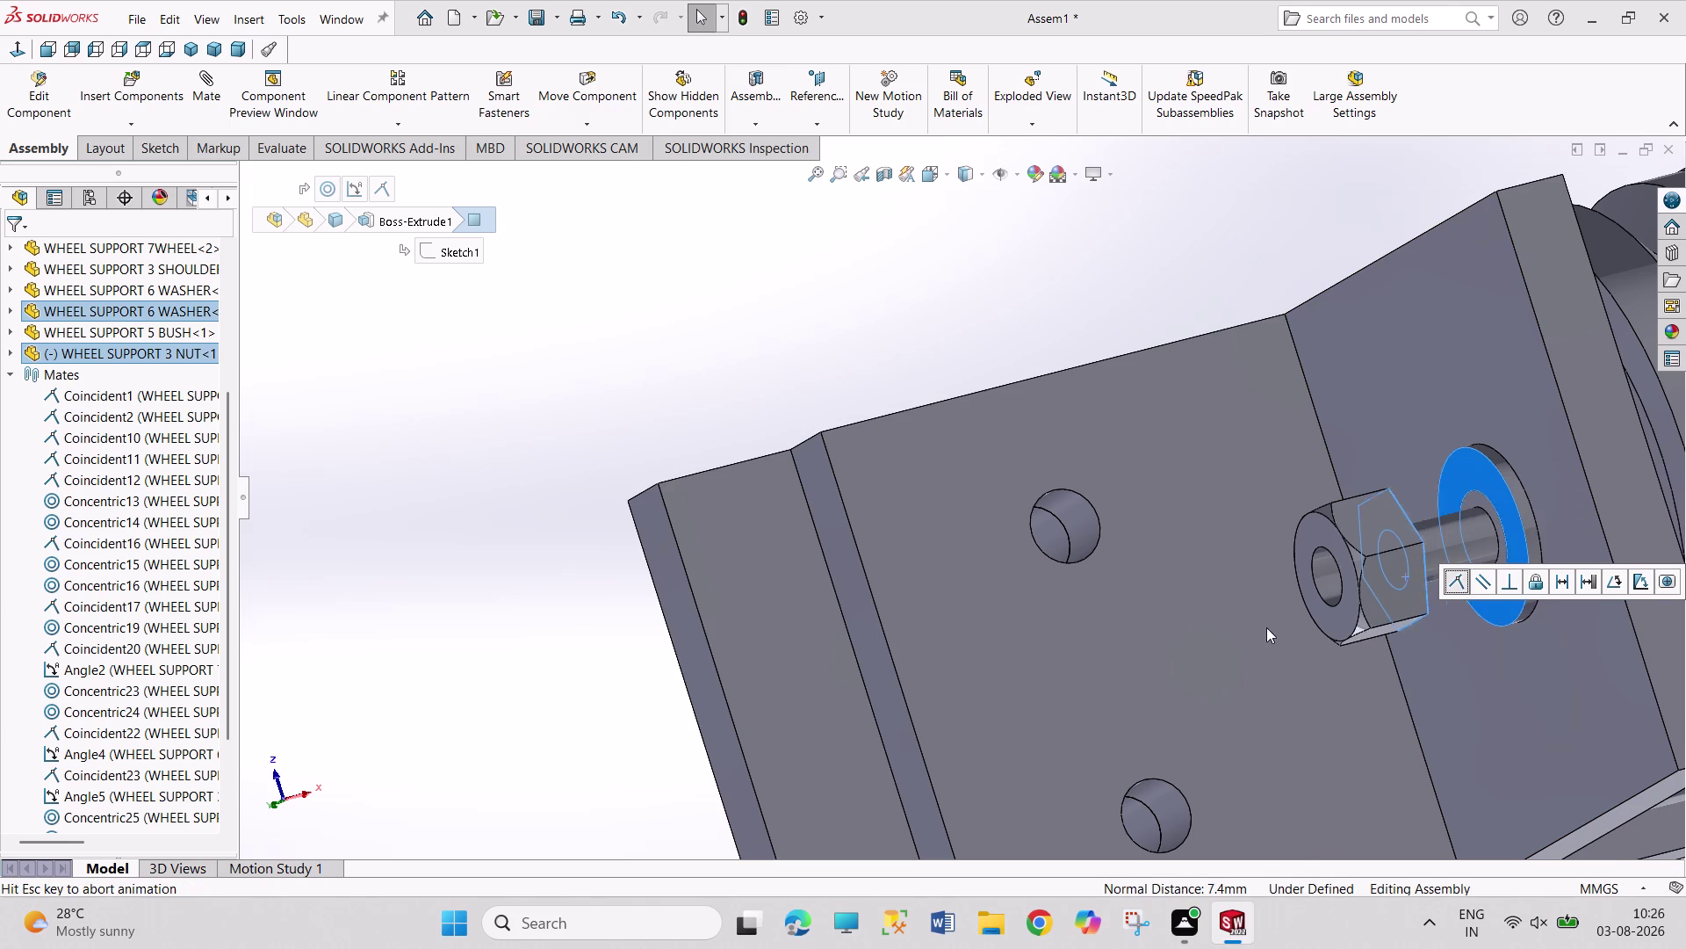
scroll(up, 3)
middle_drag(1282, 642, 1130, 594)
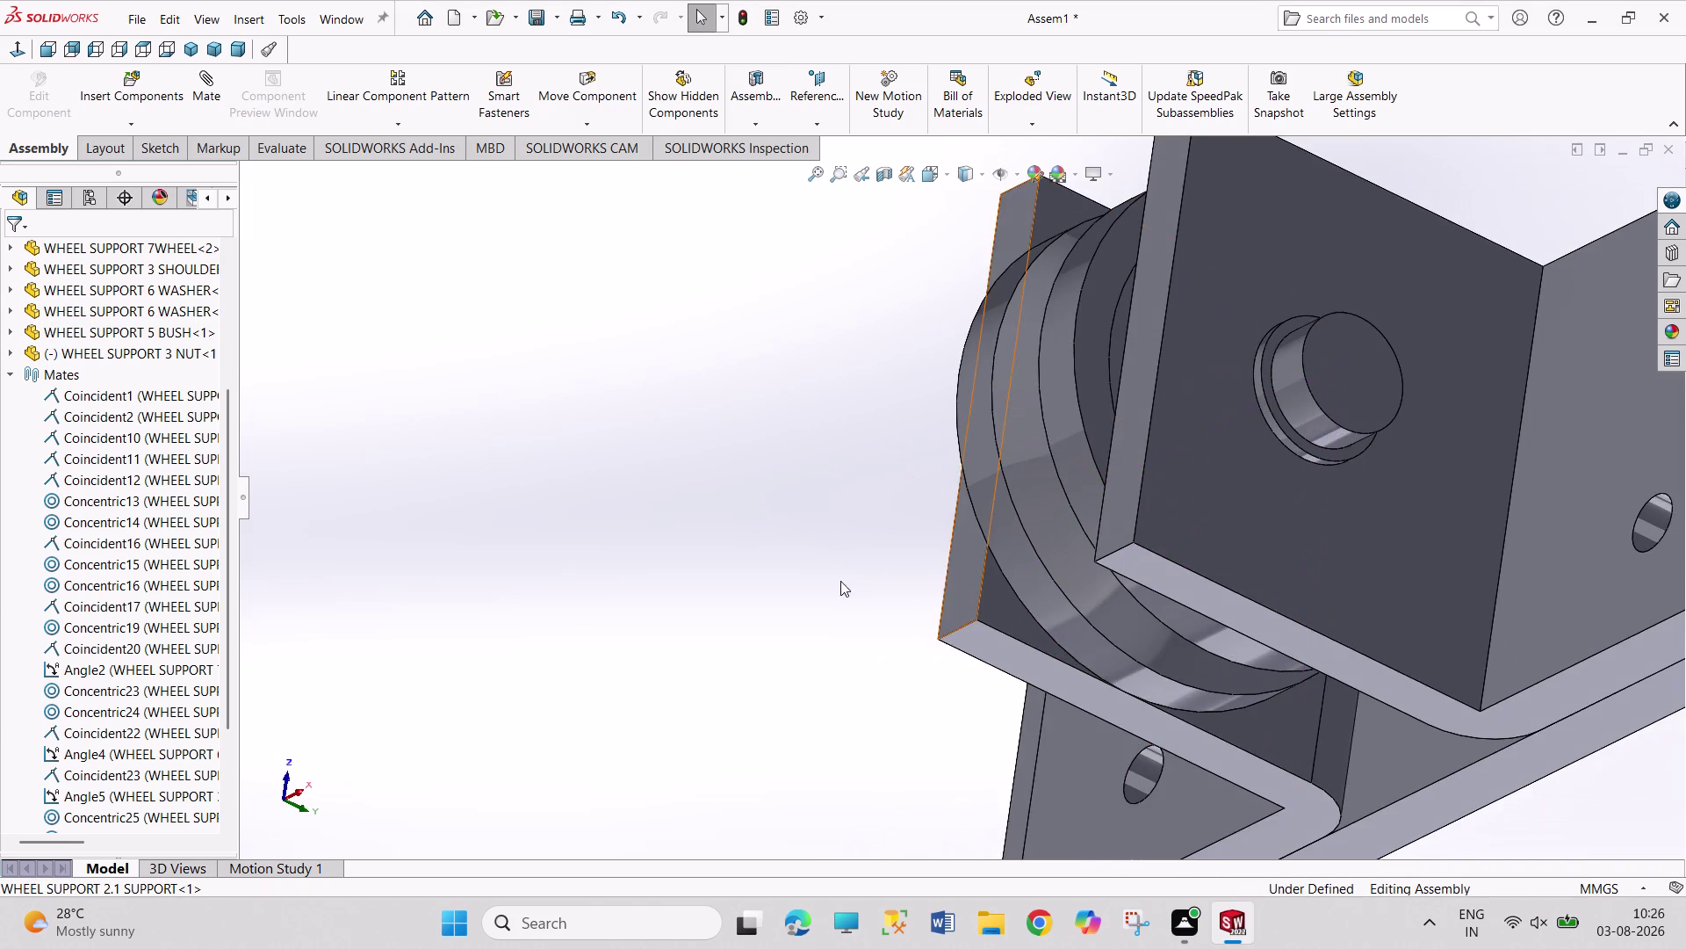
middle_drag(796, 495, 917, 497)
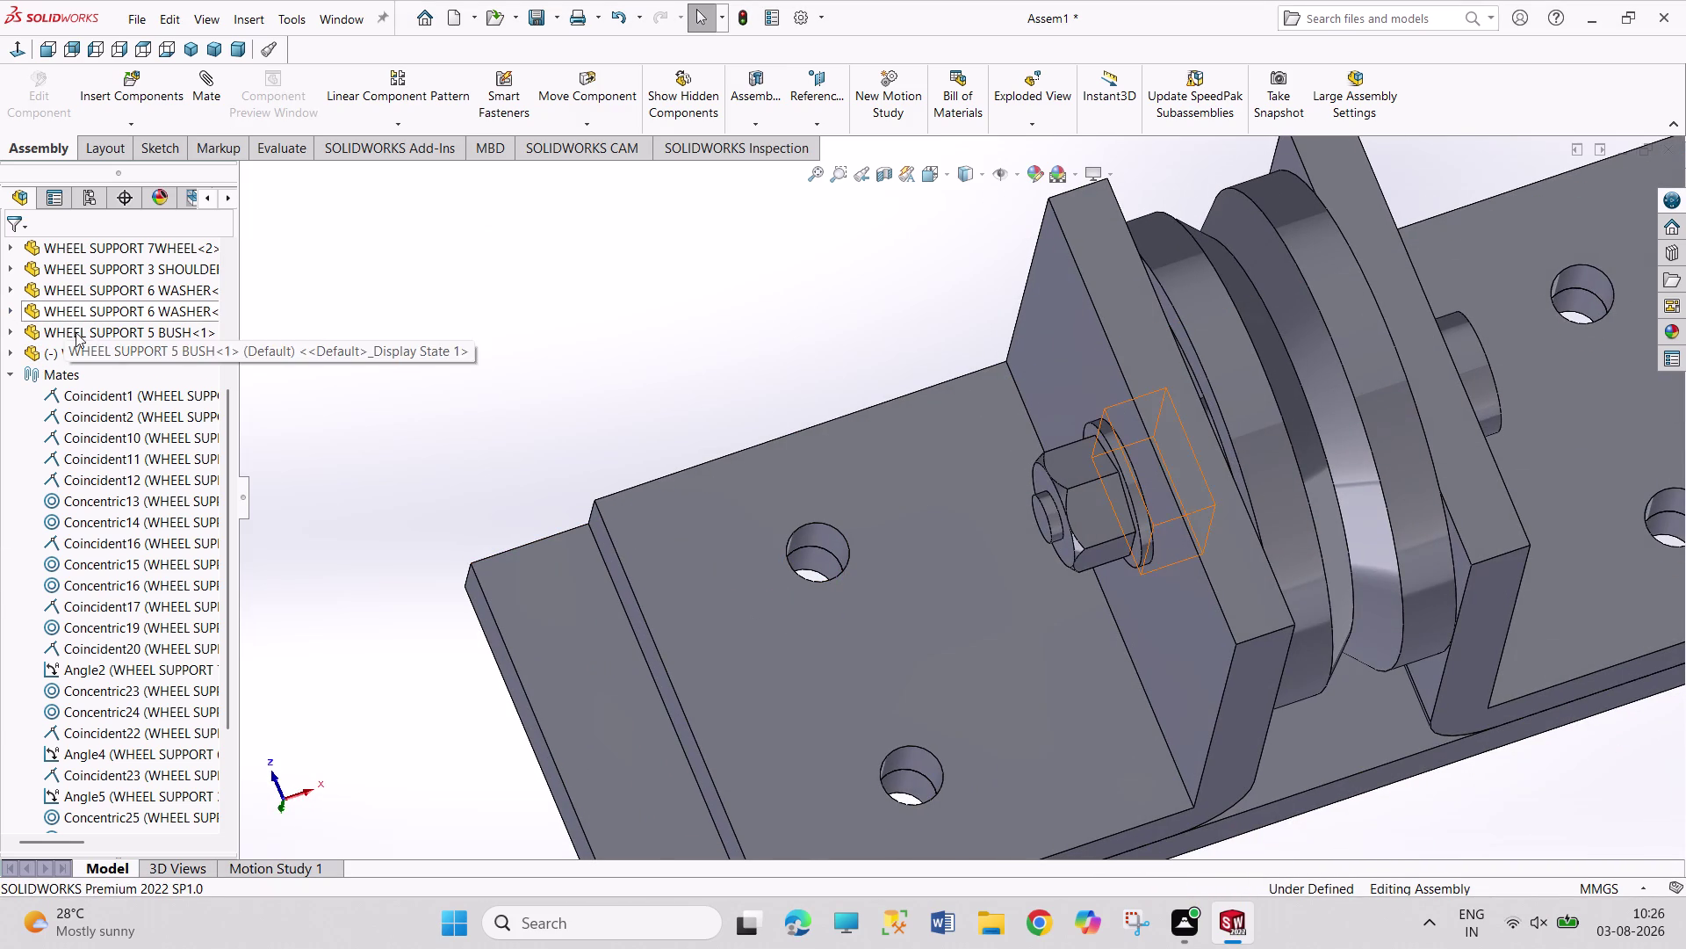
click(12, 351)
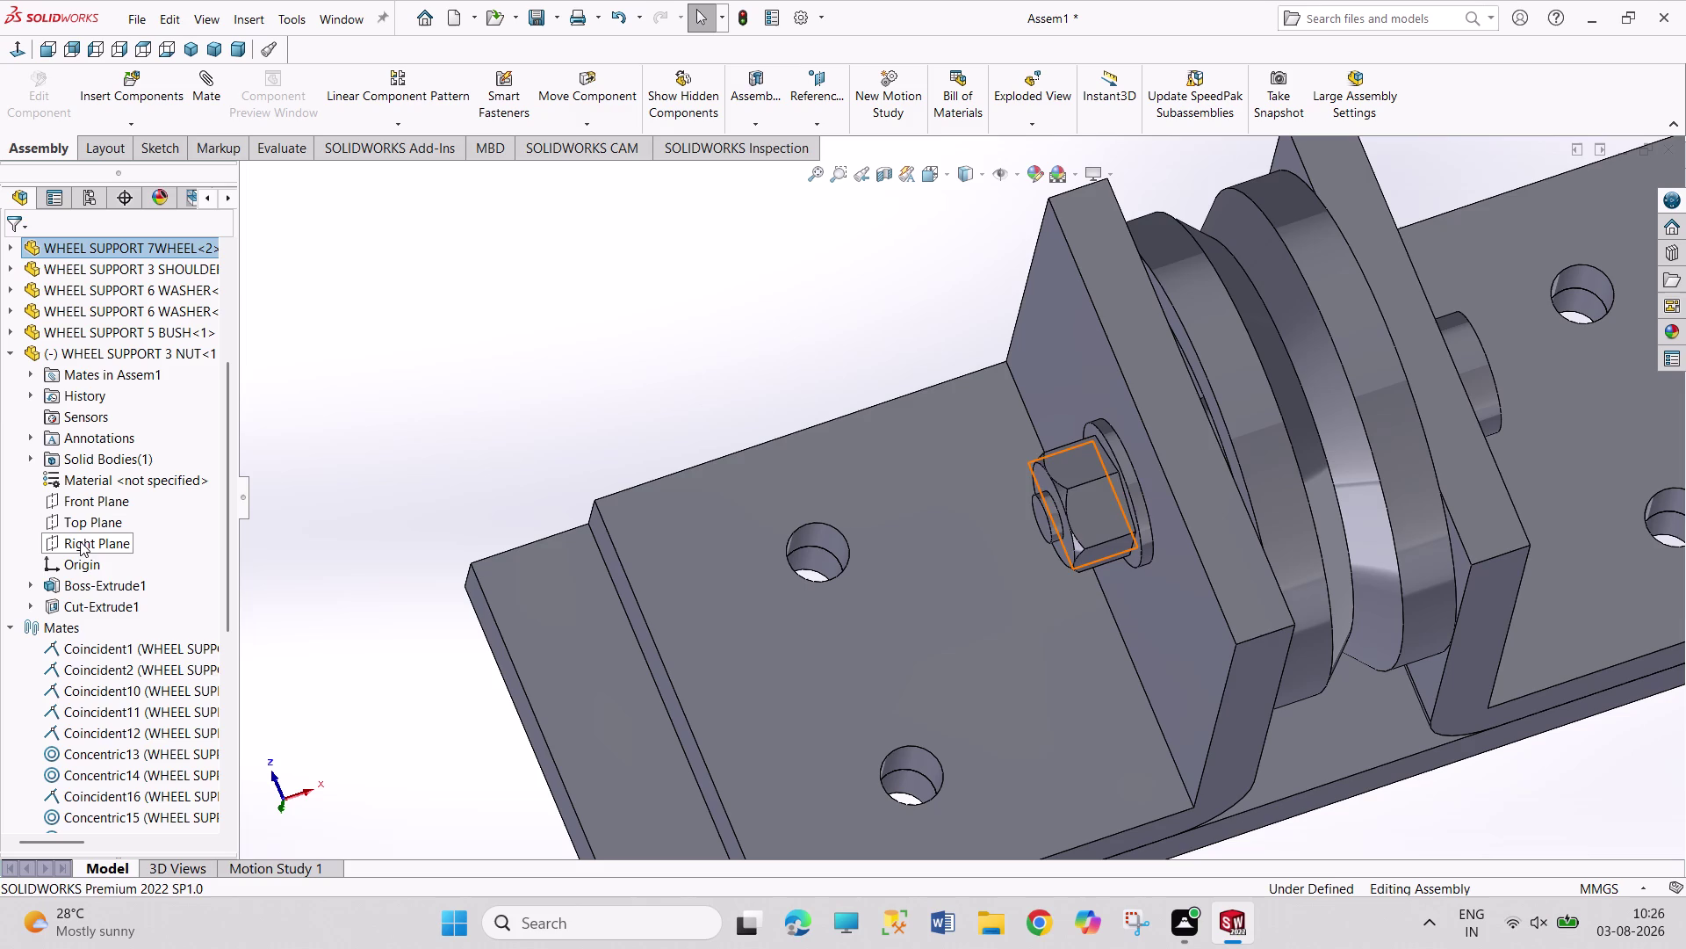
Try an angle mate between the nut's and assembly's right planes, then undo it.
click(80, 542)
scroll(up, 3)
click(88, 365)
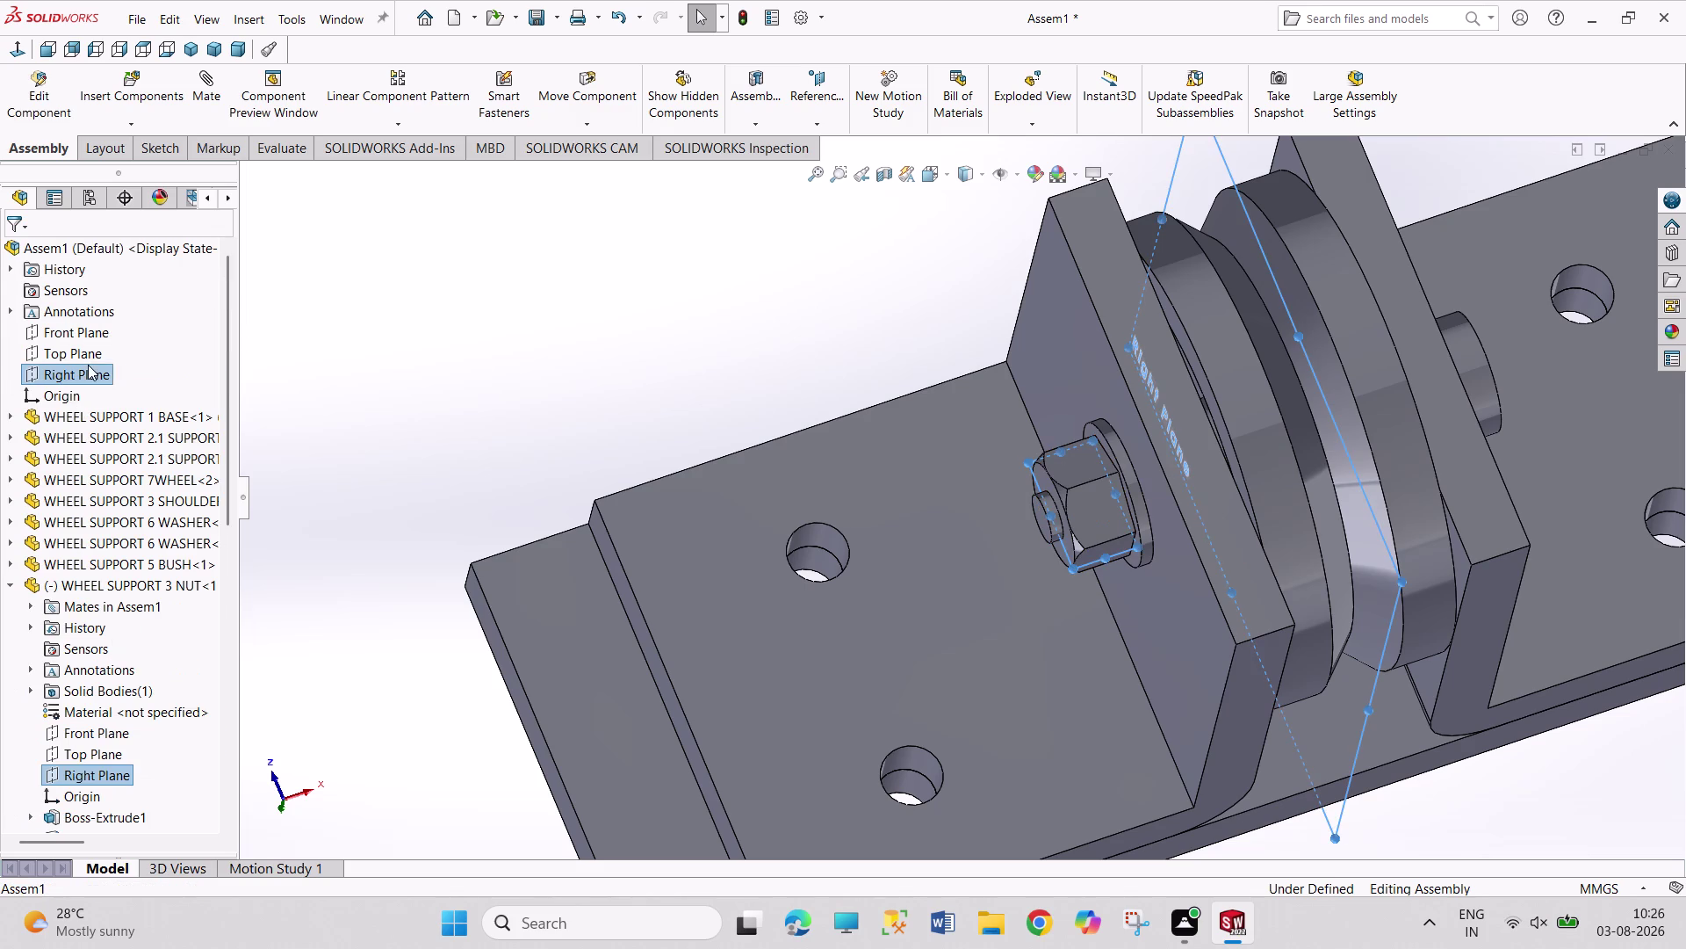
click(262, 378)
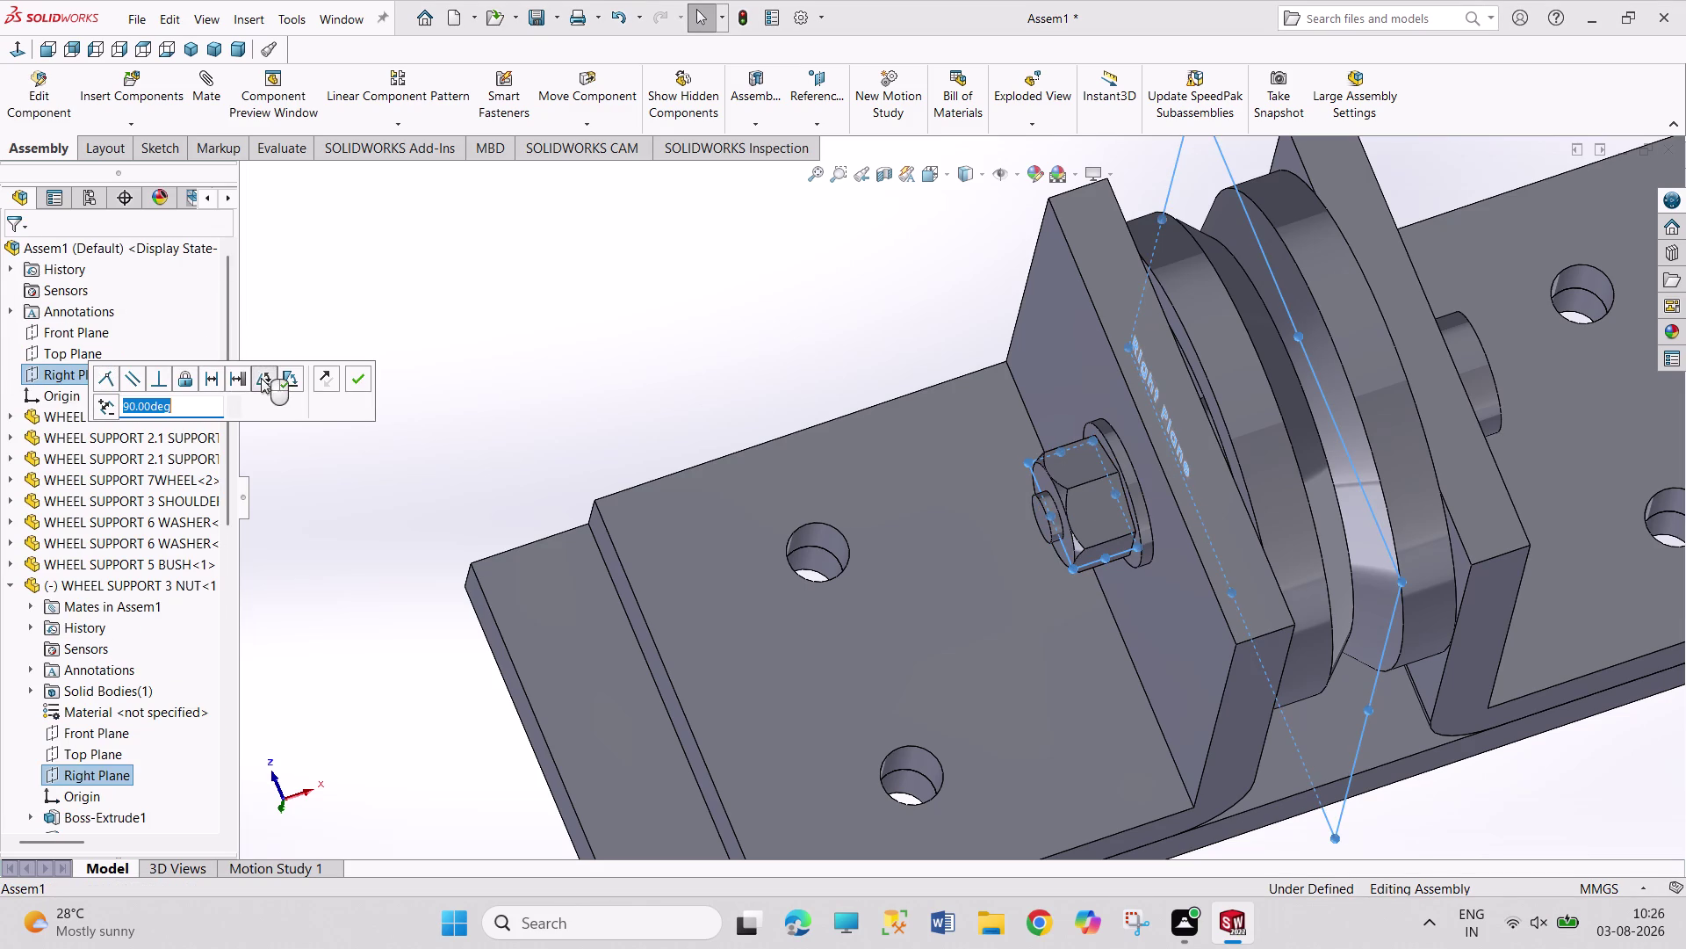
click(360, 381)
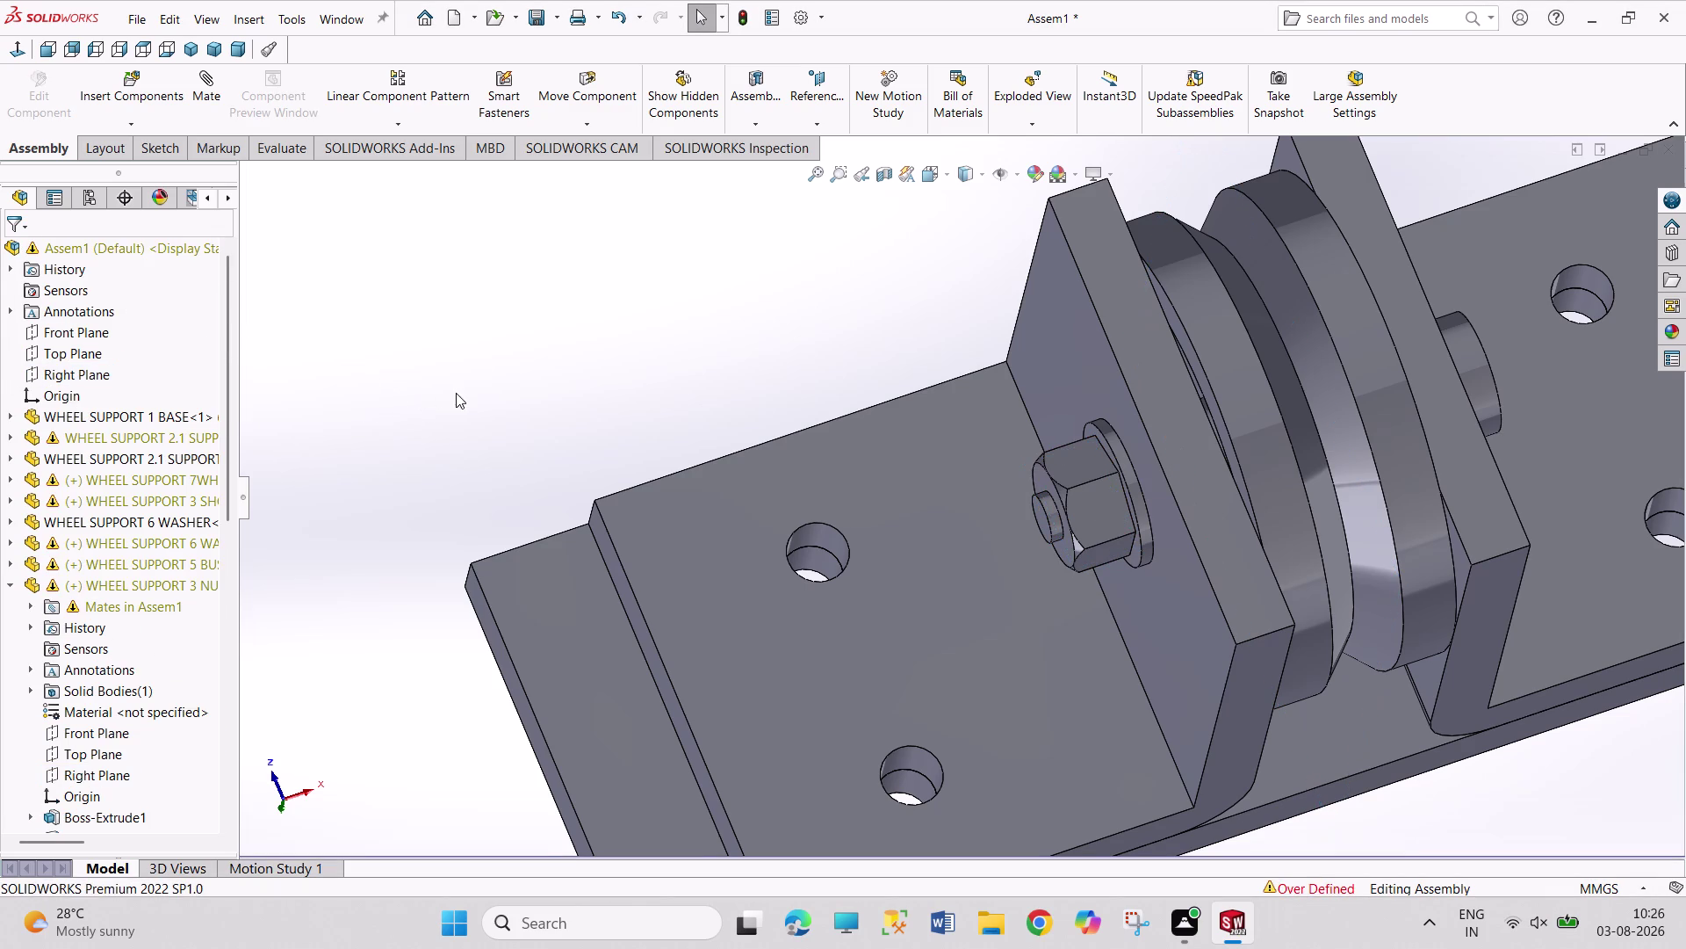
key(ctrl+z)
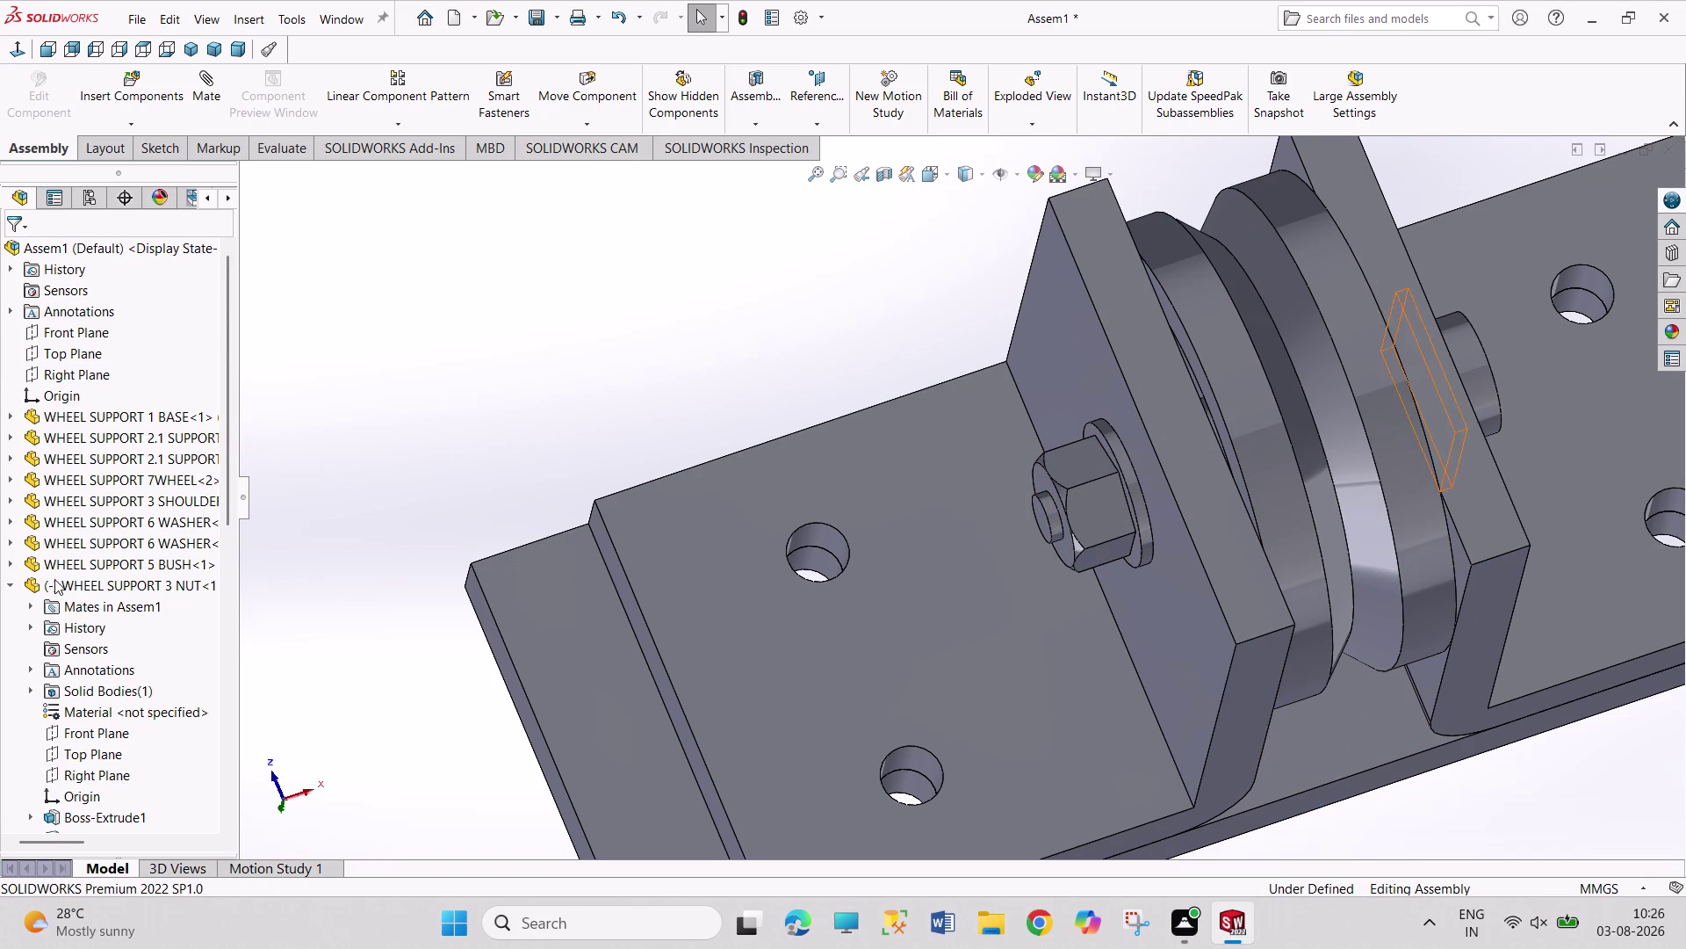
Try an angle mate between the nut's and assembly's top planes, then undo it.
click(12, 582)
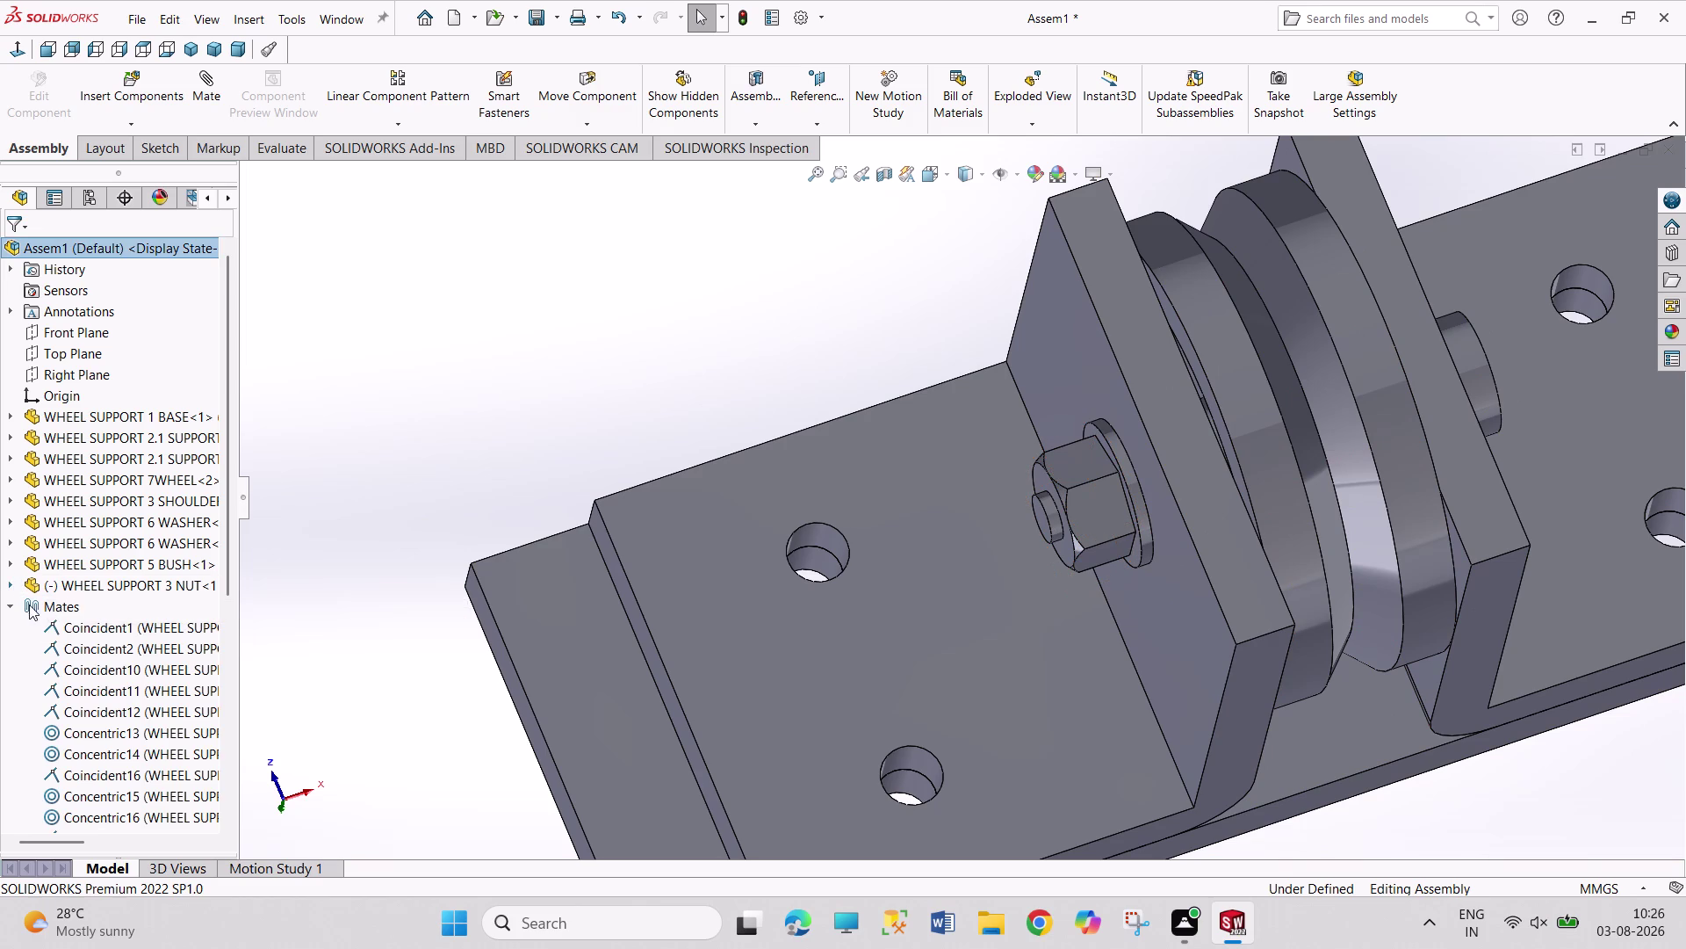
click(11, 587)
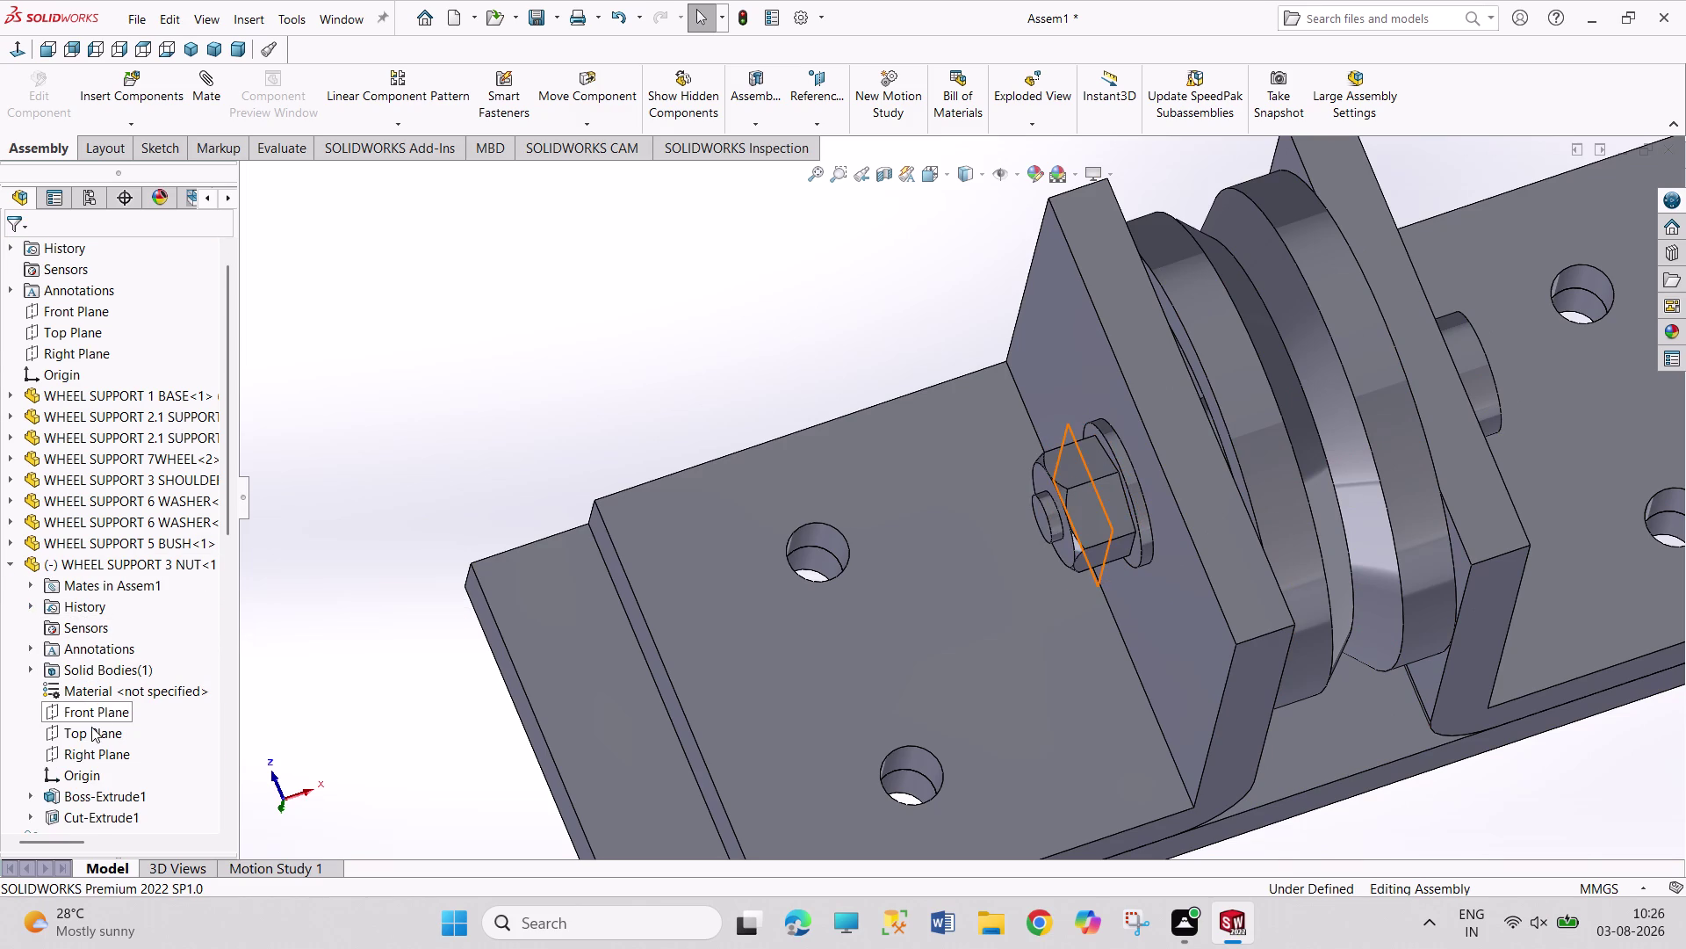
click(92, 726)
click(64, 336)
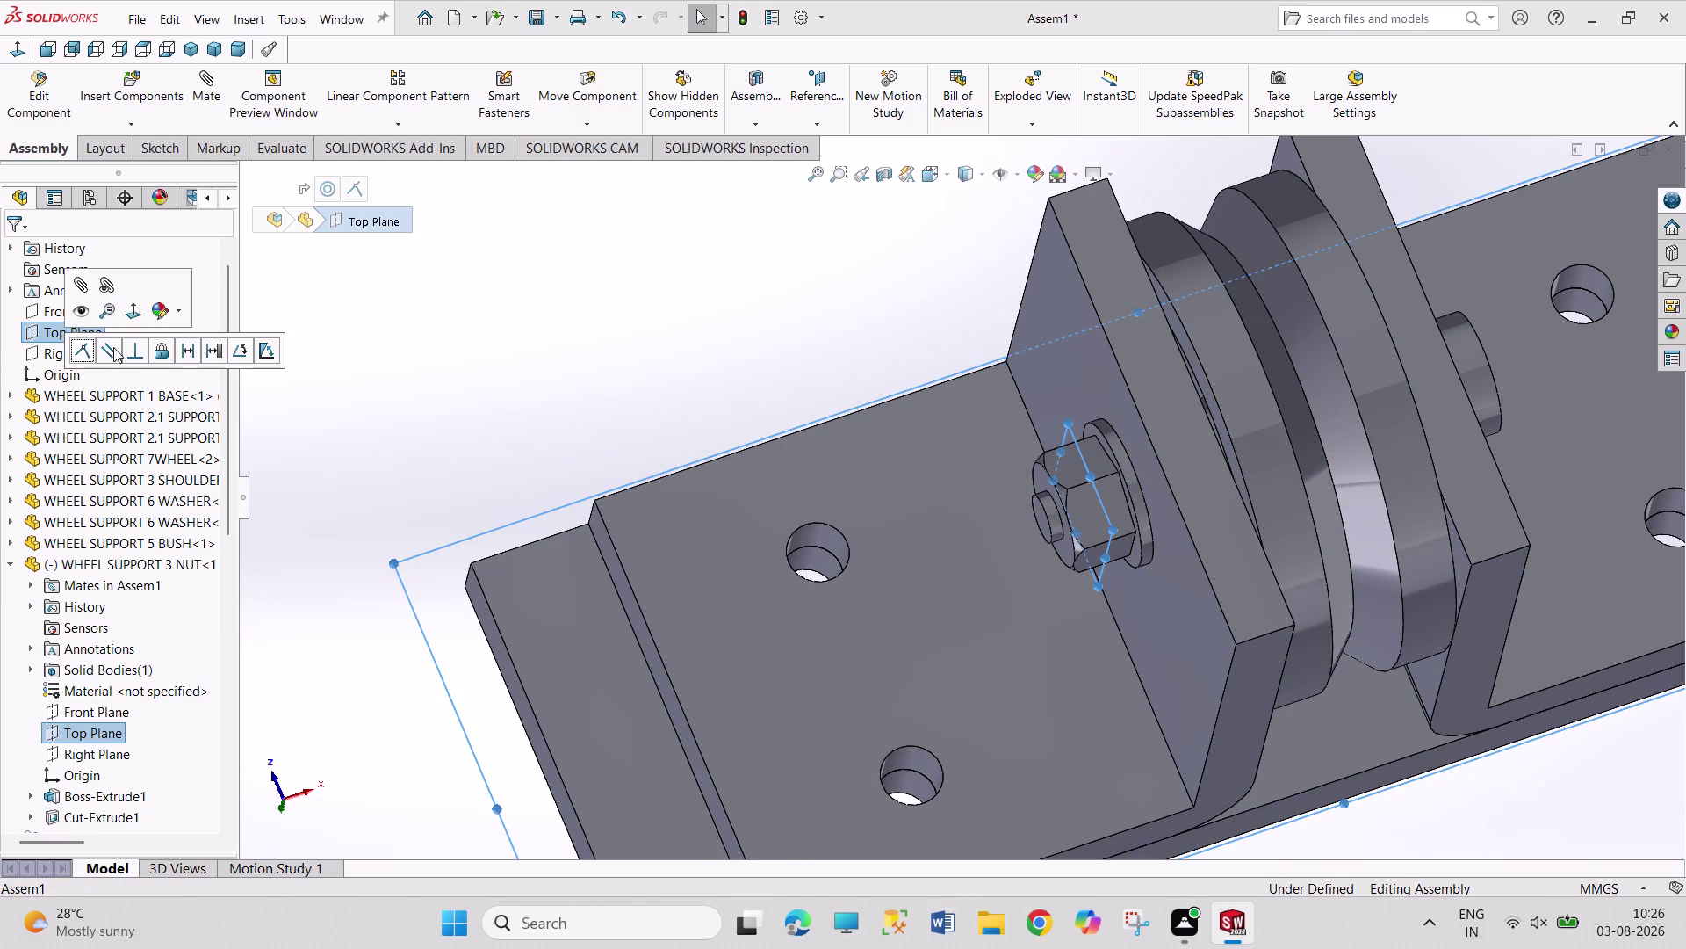
click(238, 348)
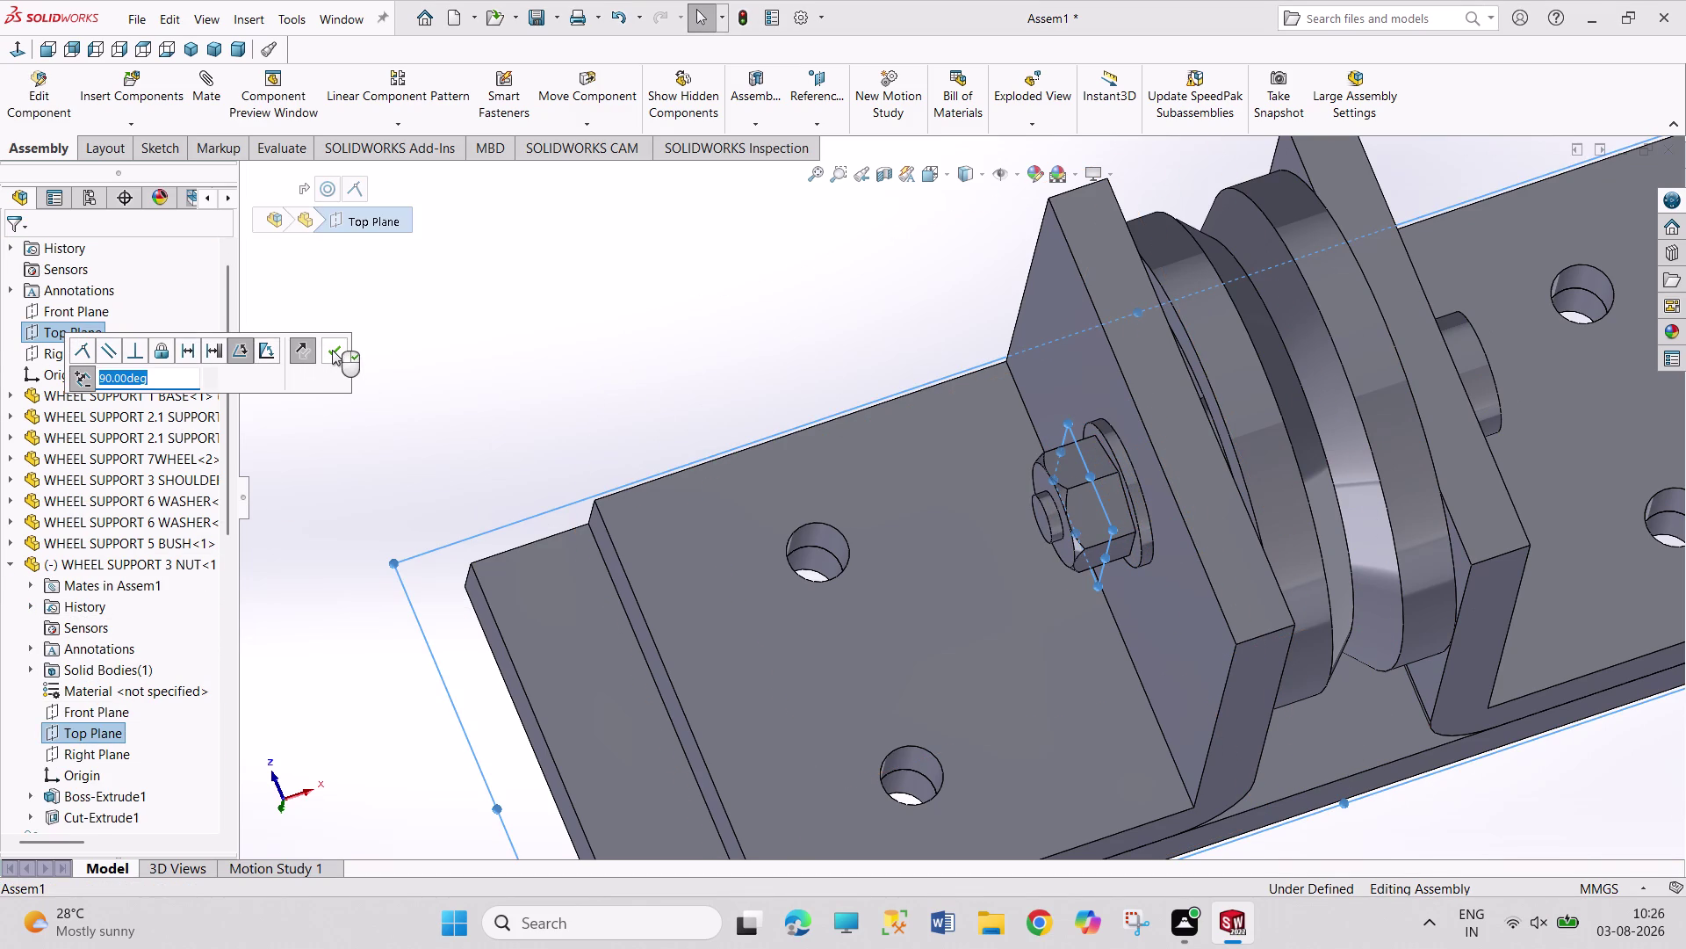
click(332, 350)
key(ctrl+z)
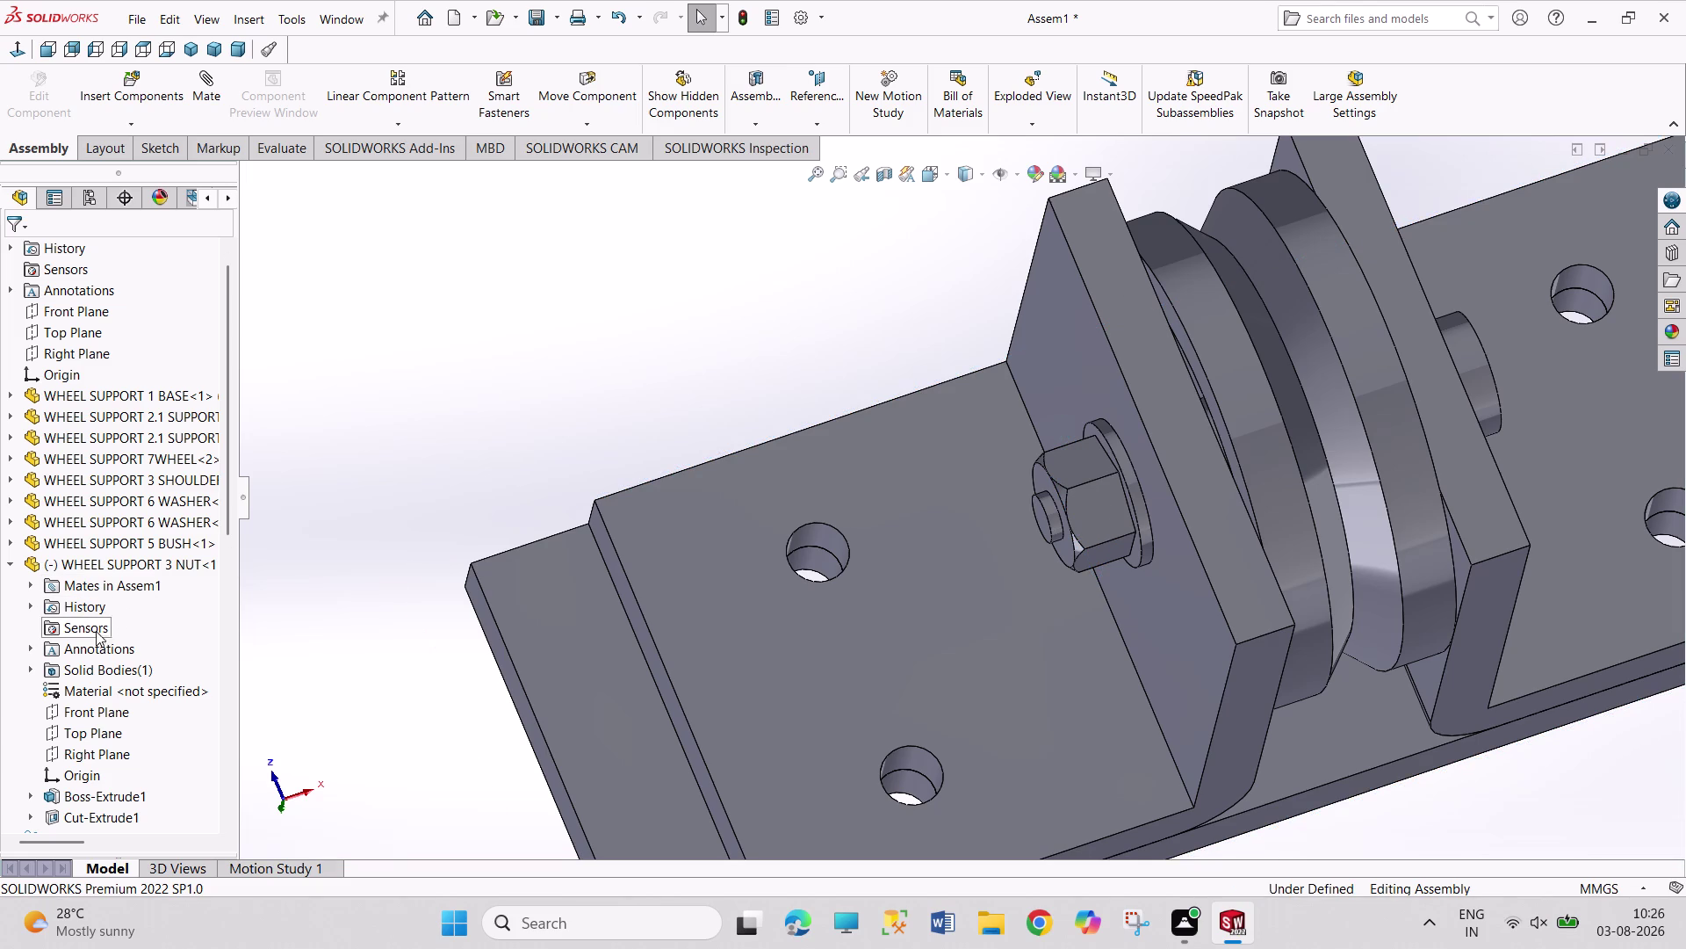
Lock the nut's rotation with an angle mate between the two front planes.
click(105, 709)
click(88, 313)
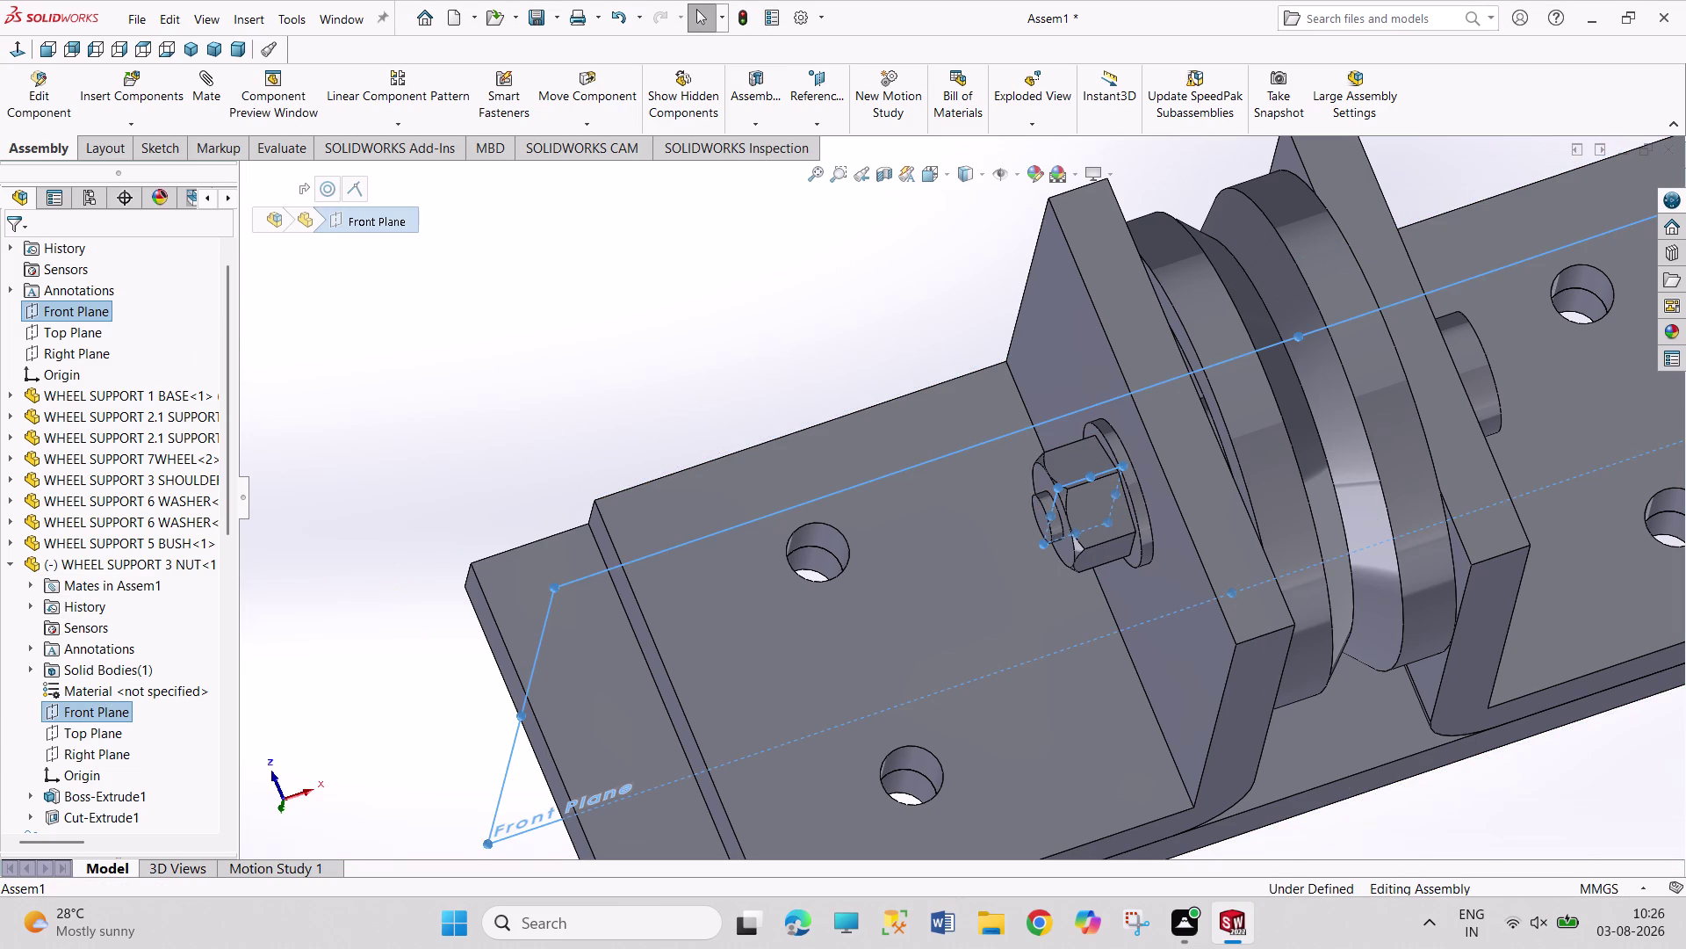
click(202, 83)
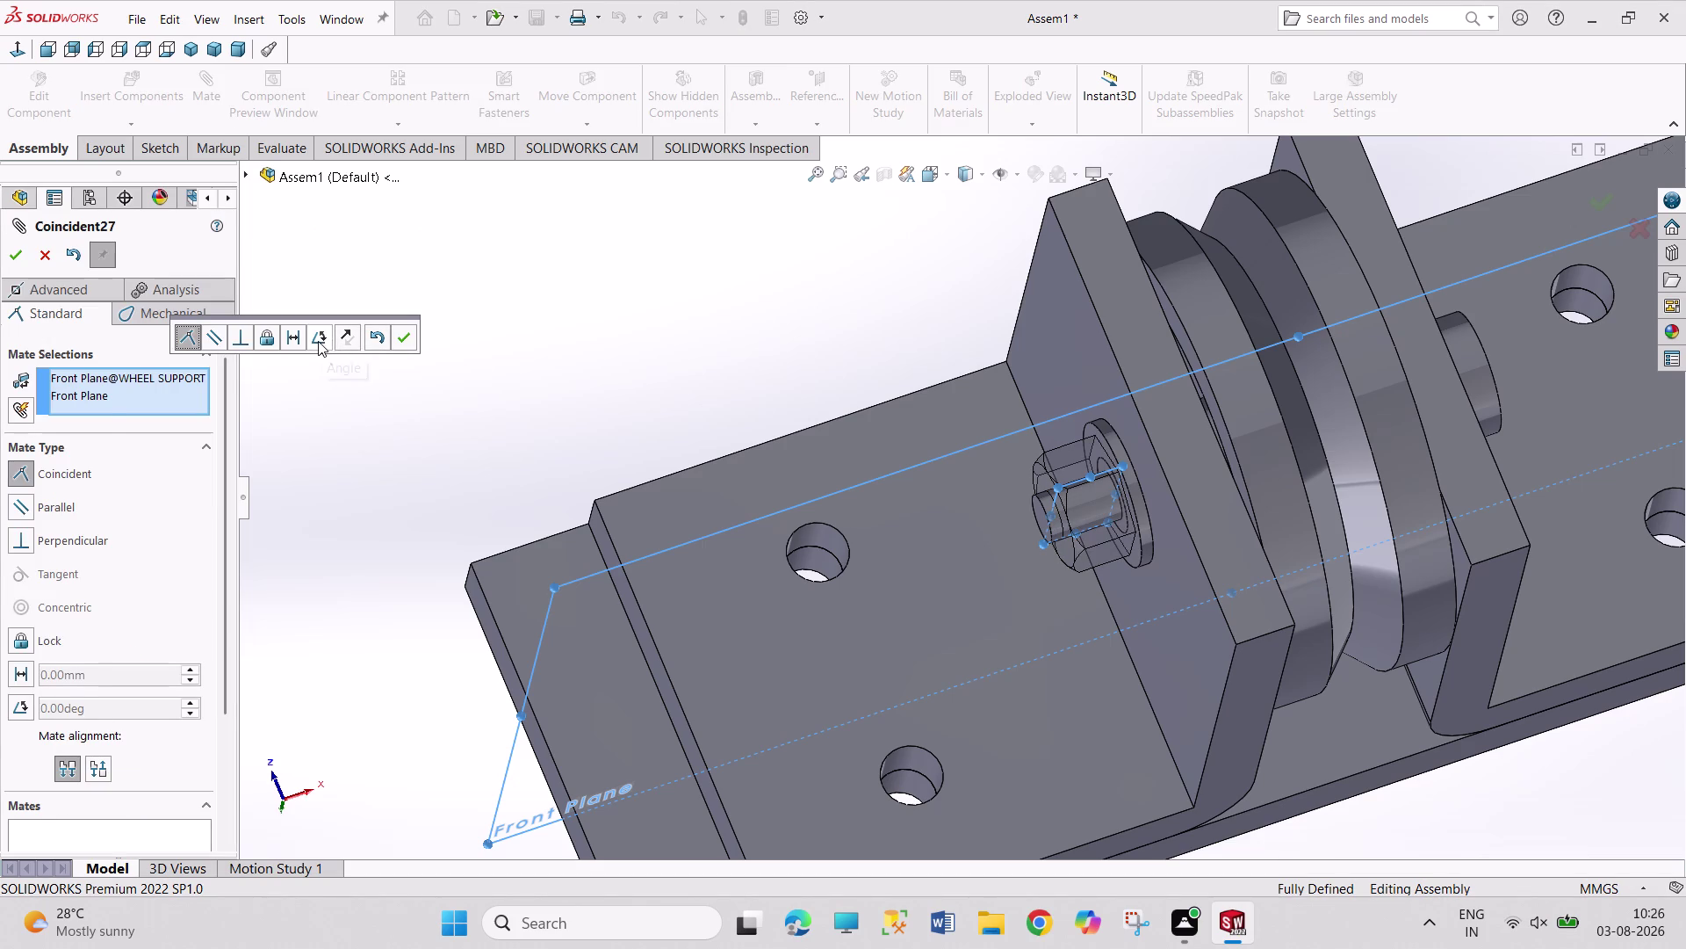
click(318, 341)
click(404, 342)
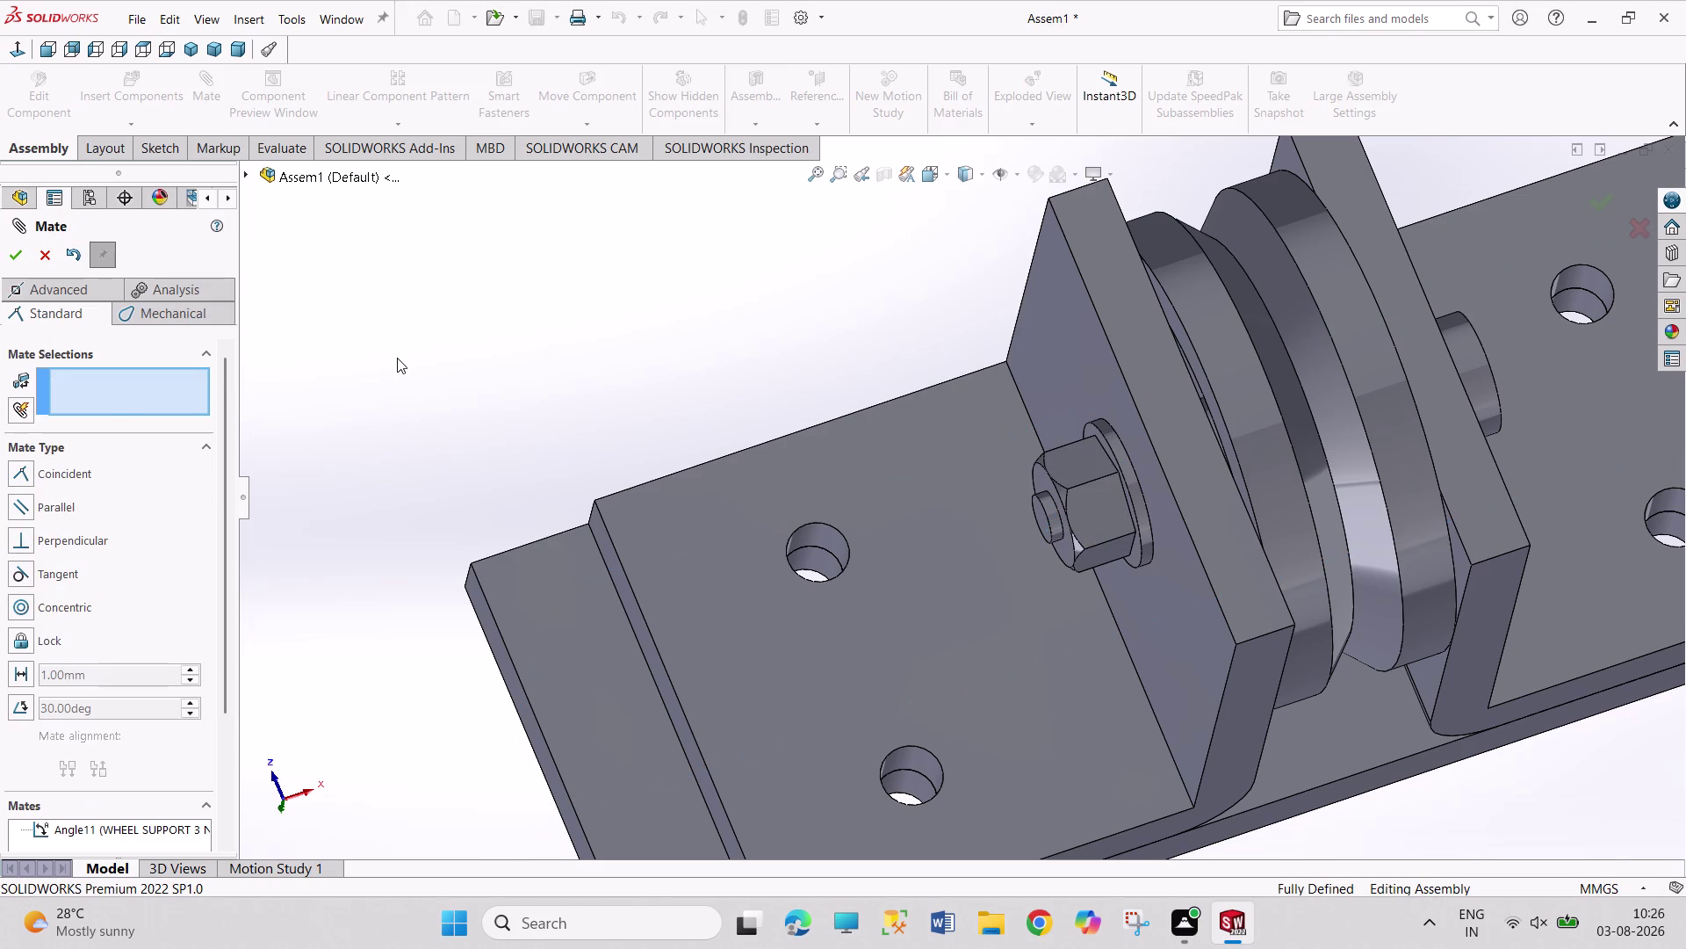
click(397, 359)
Review the fully defined assembly from several angles and begin inserting another component.
click(19, 251)
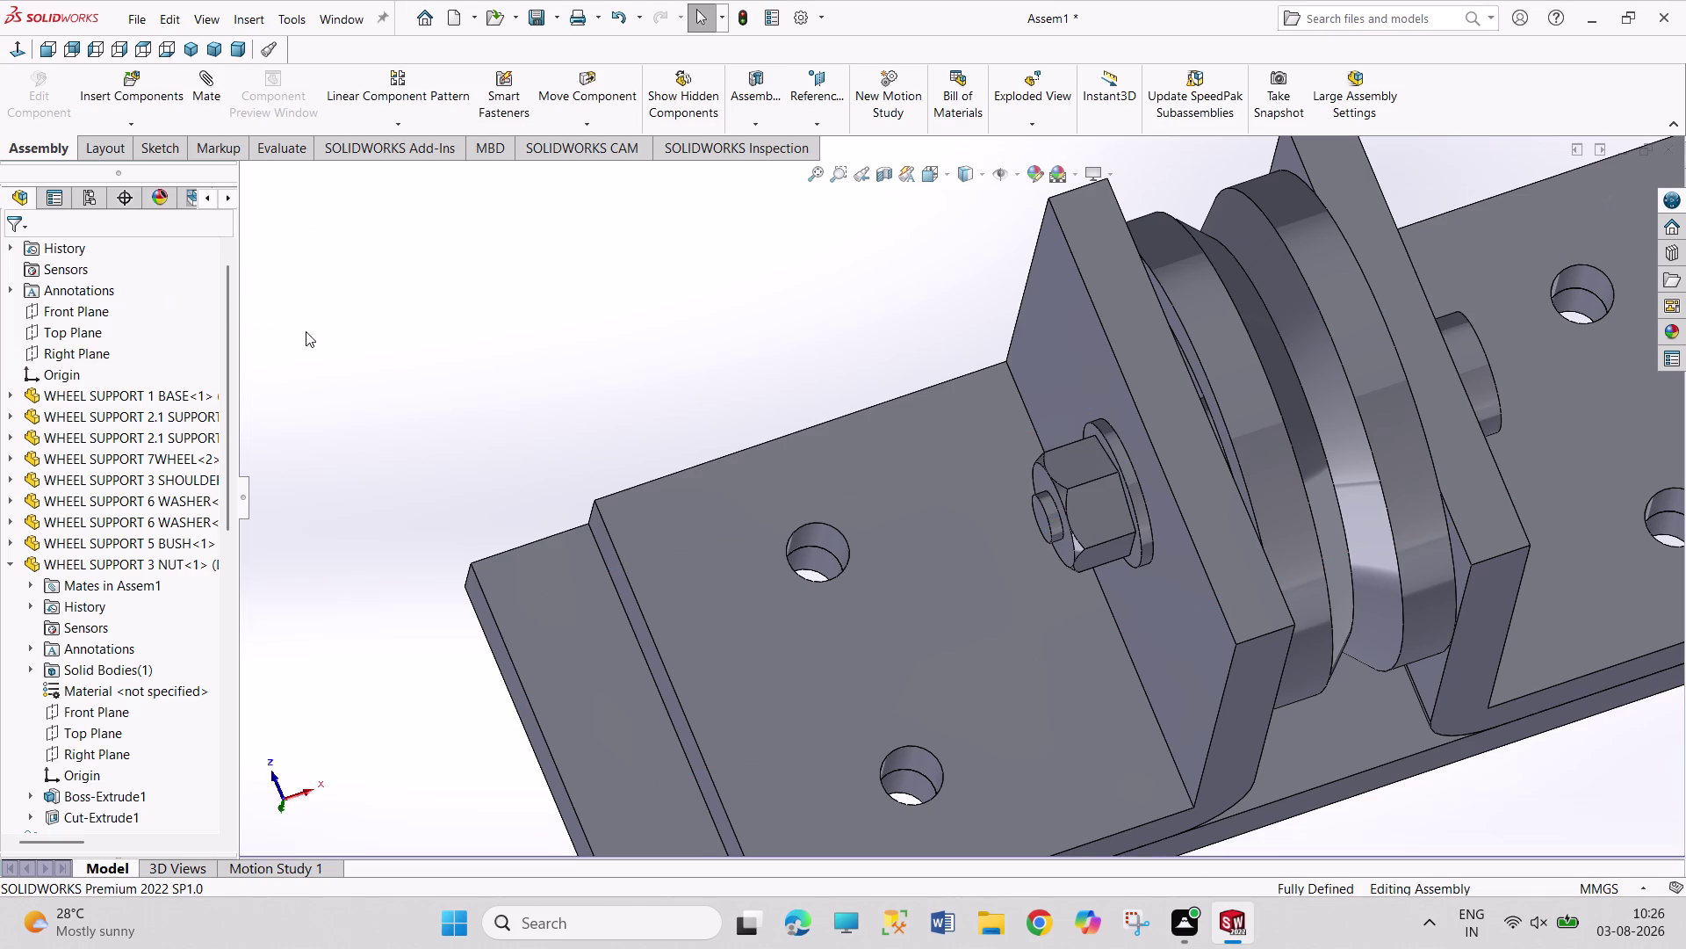
click(346, 338)
scroll(up, 3)
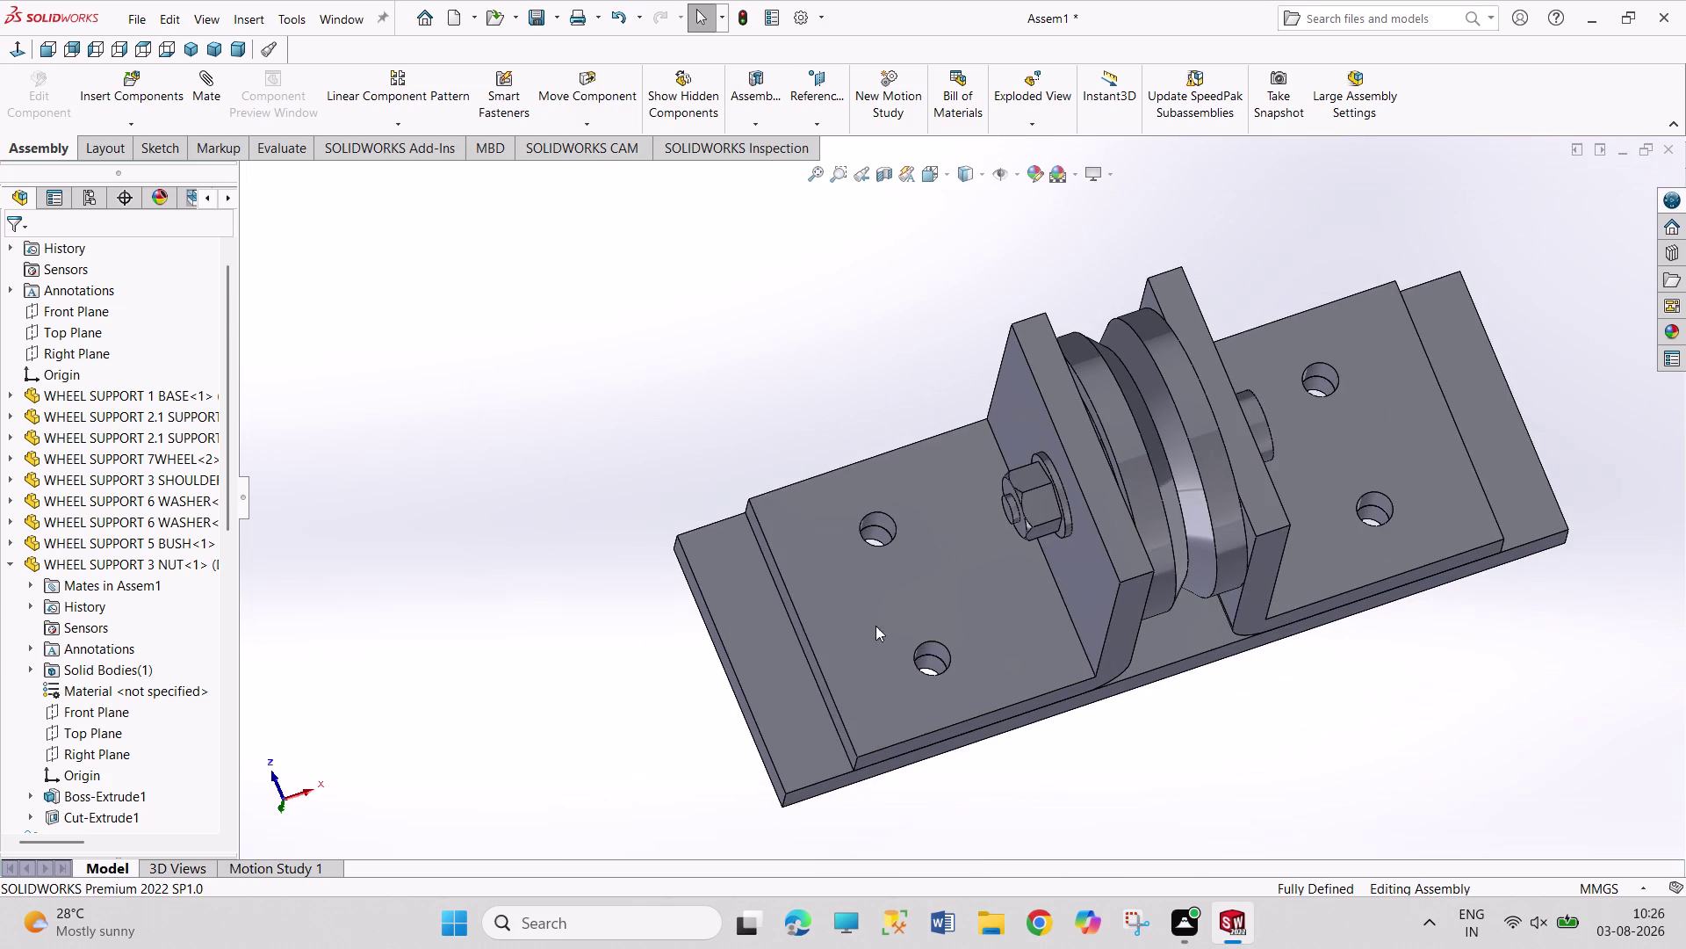
middle_drag(807, 710, 547, 514)
middle_drag(802, 226, 1080, 403)
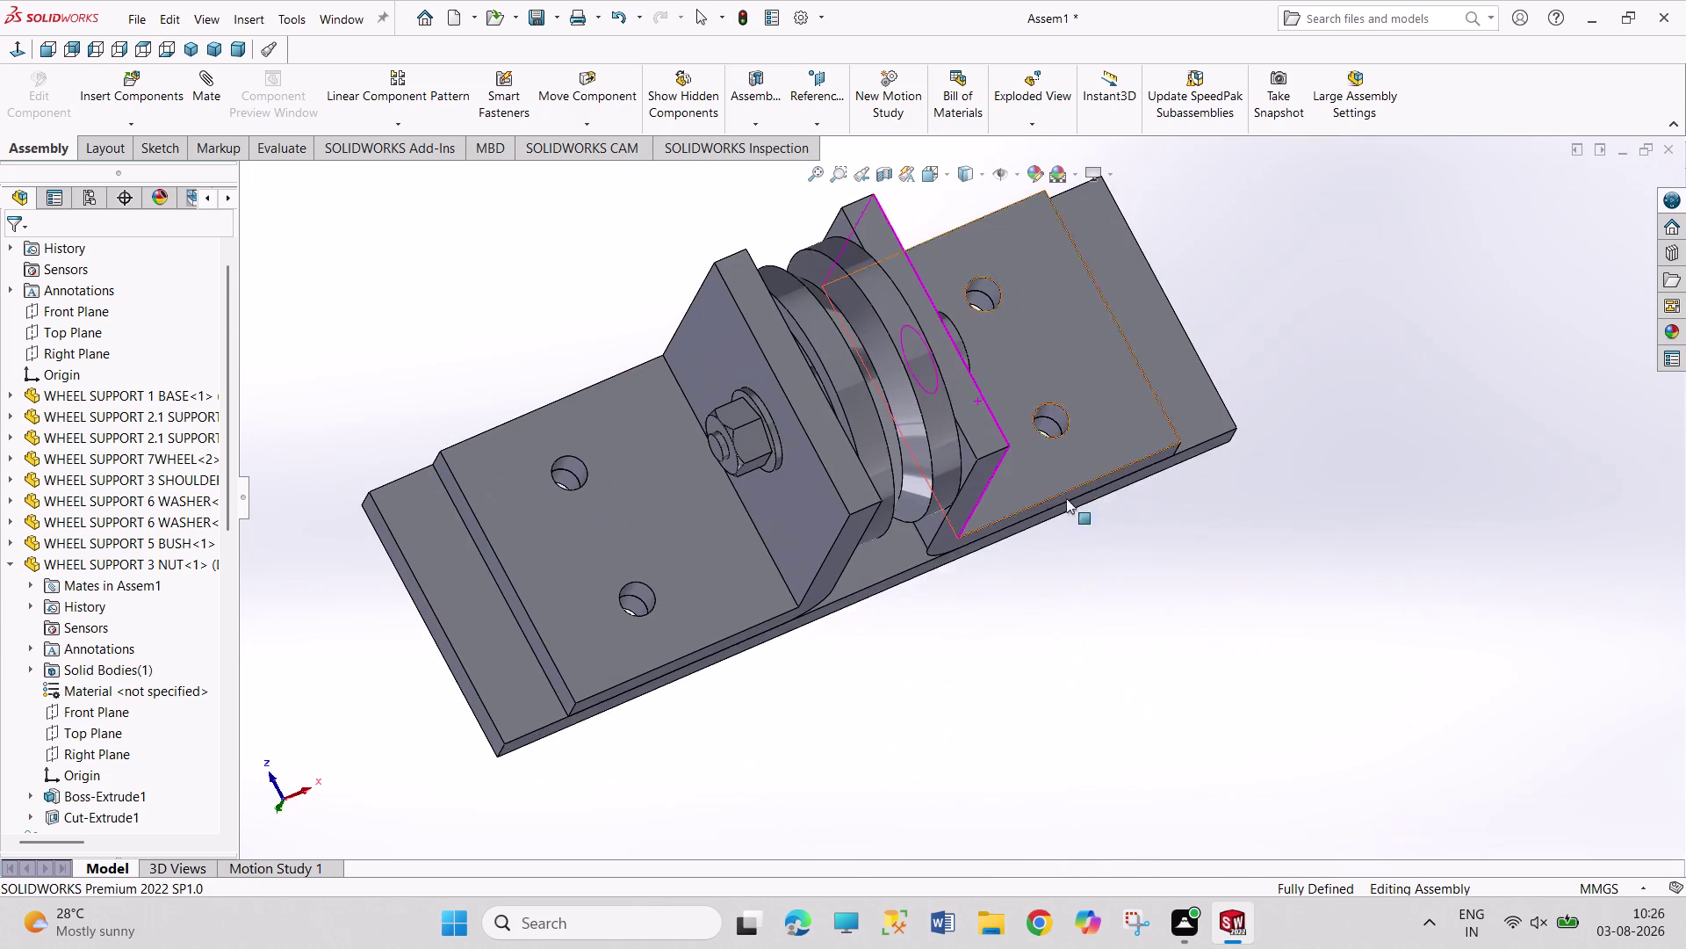
scroll(up, 3)
scroll(down, 3)
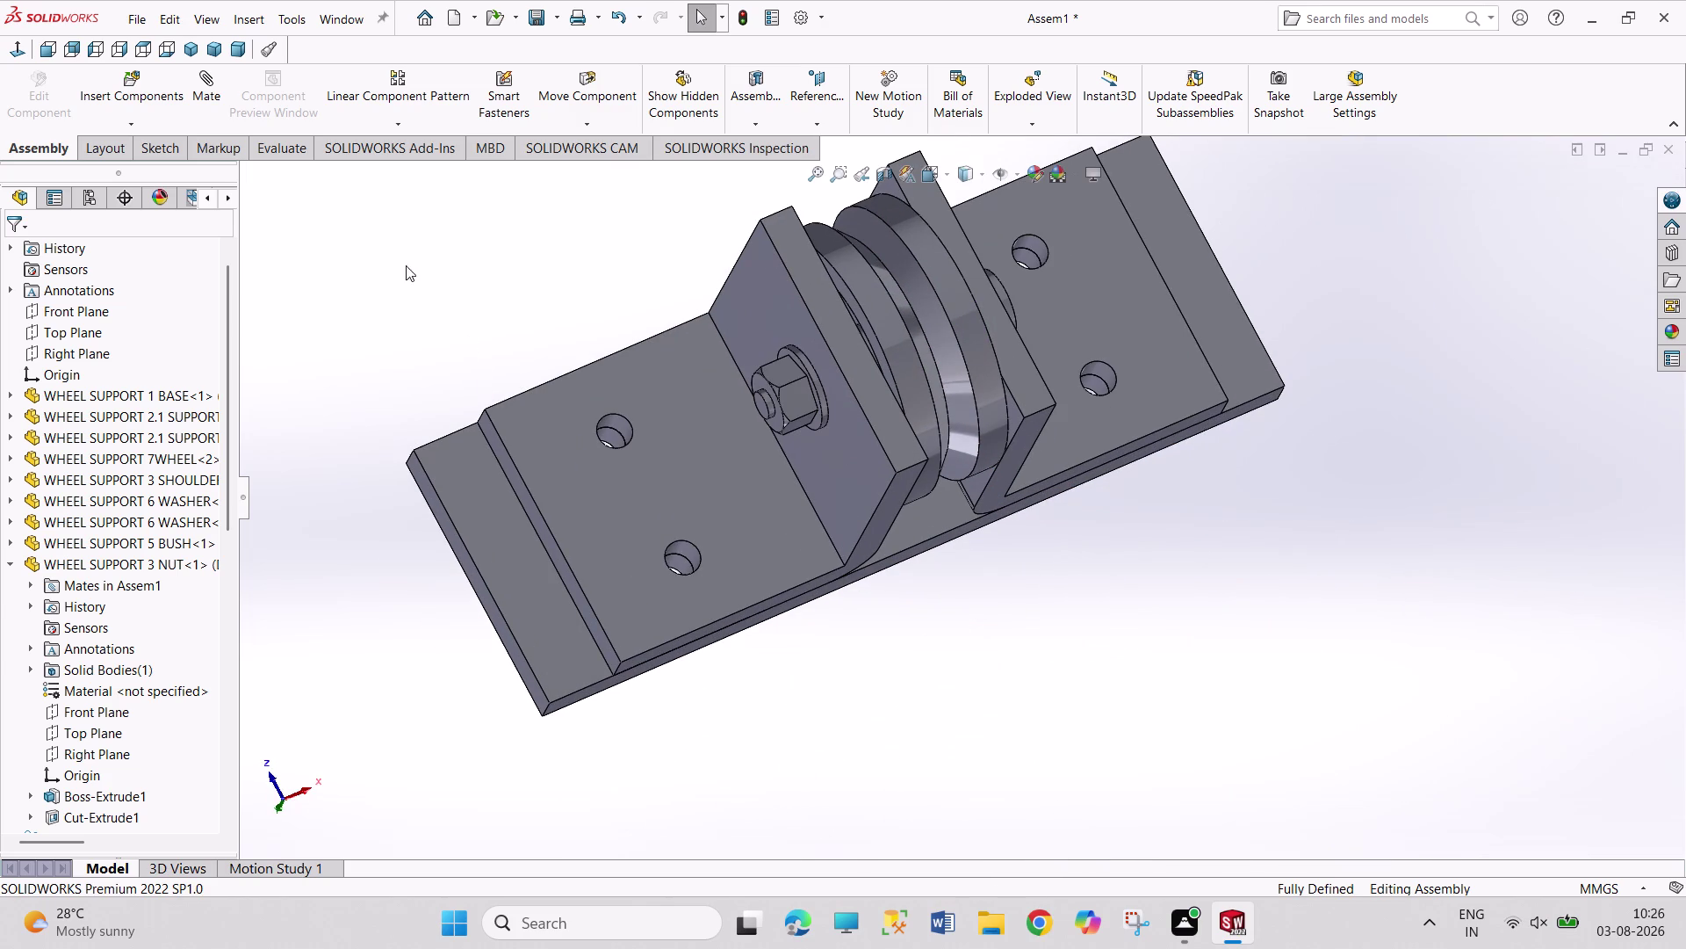
click(160, 84)
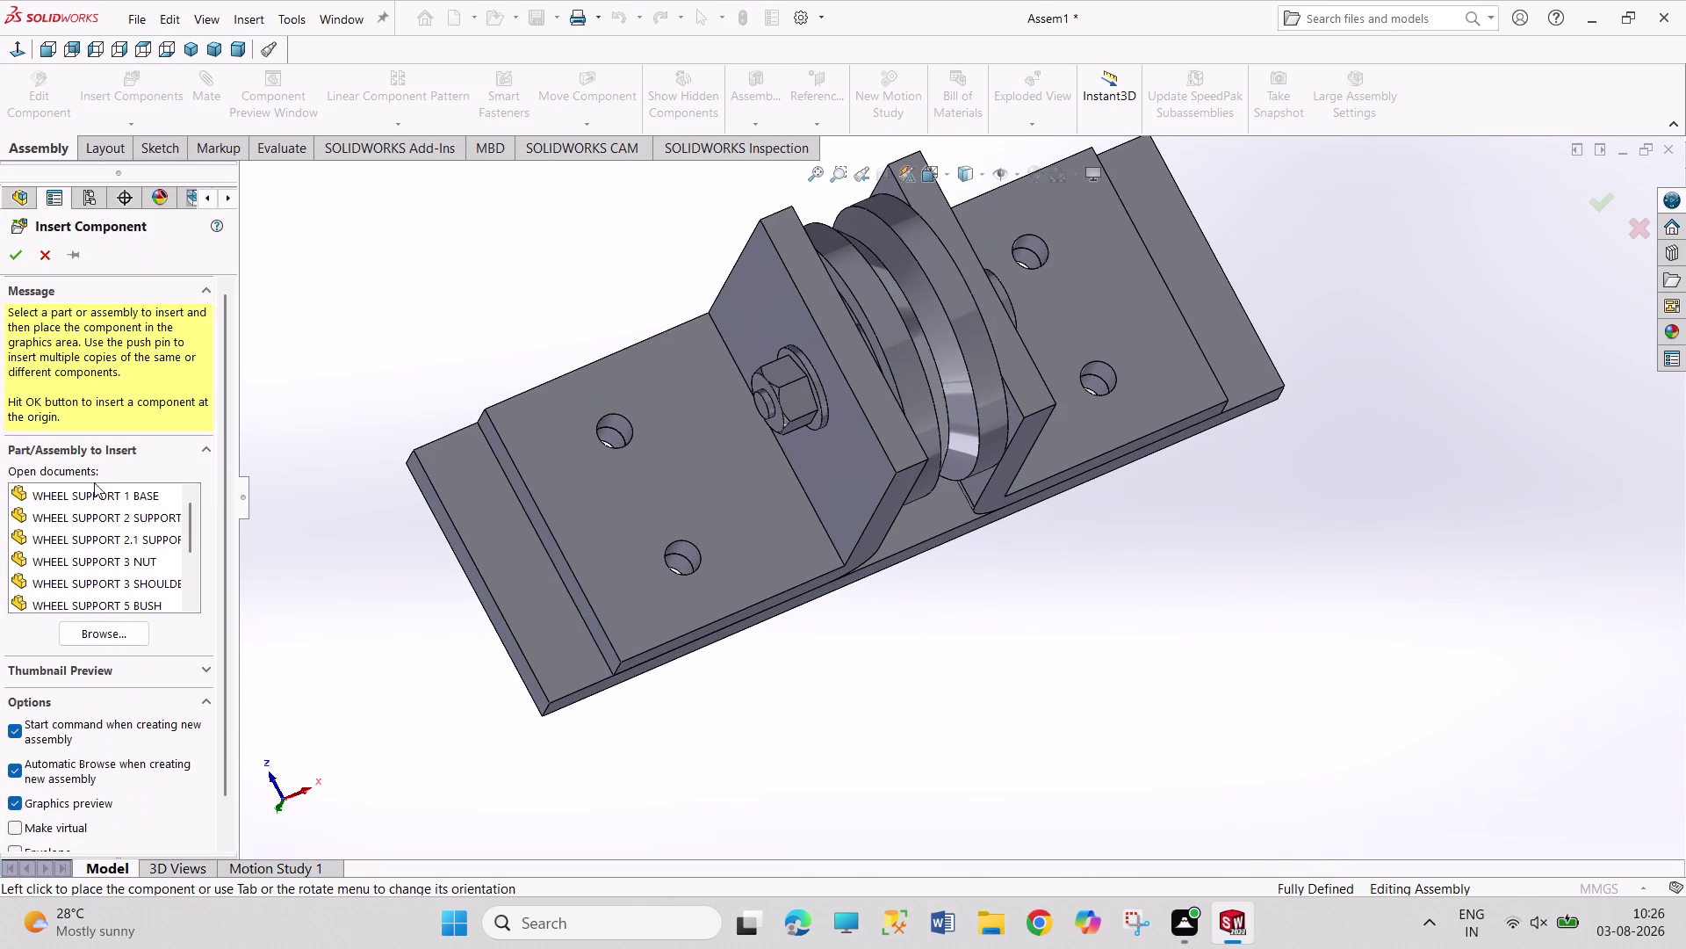
Place WHEEL SUPPORT 8 BOLT near the base, then inspect it and select nearby faces.
scroll(down, 3)
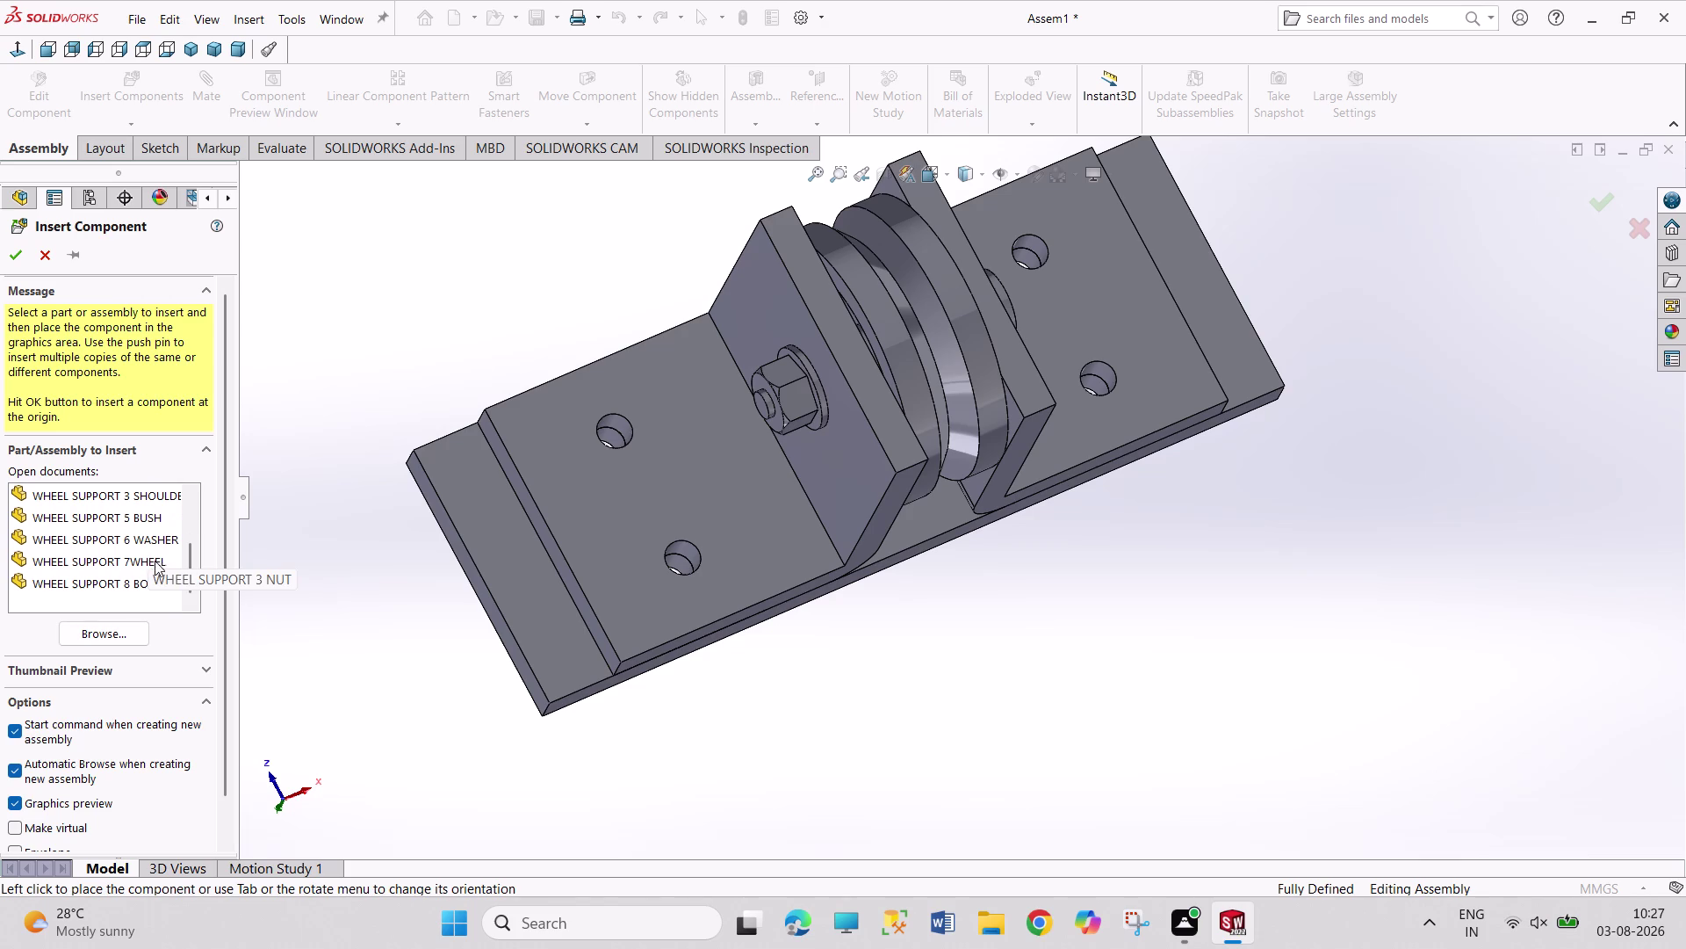
click(150, 579)
click(1088, 491)
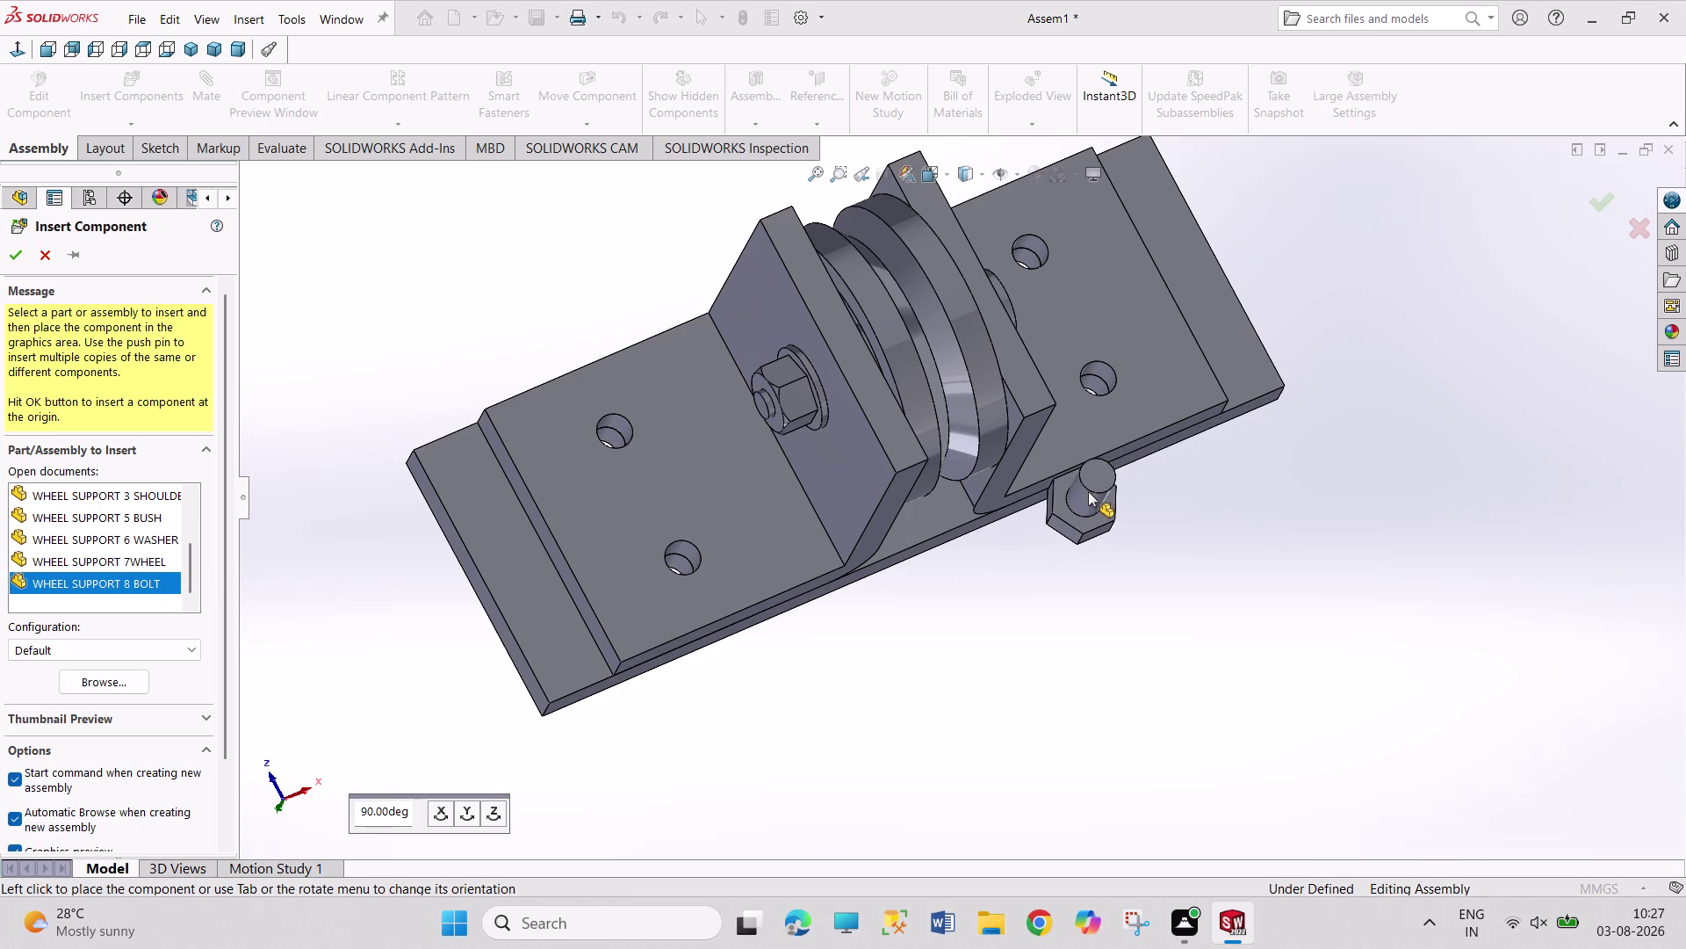
middle_drag(1143, 606, 1093, 574)
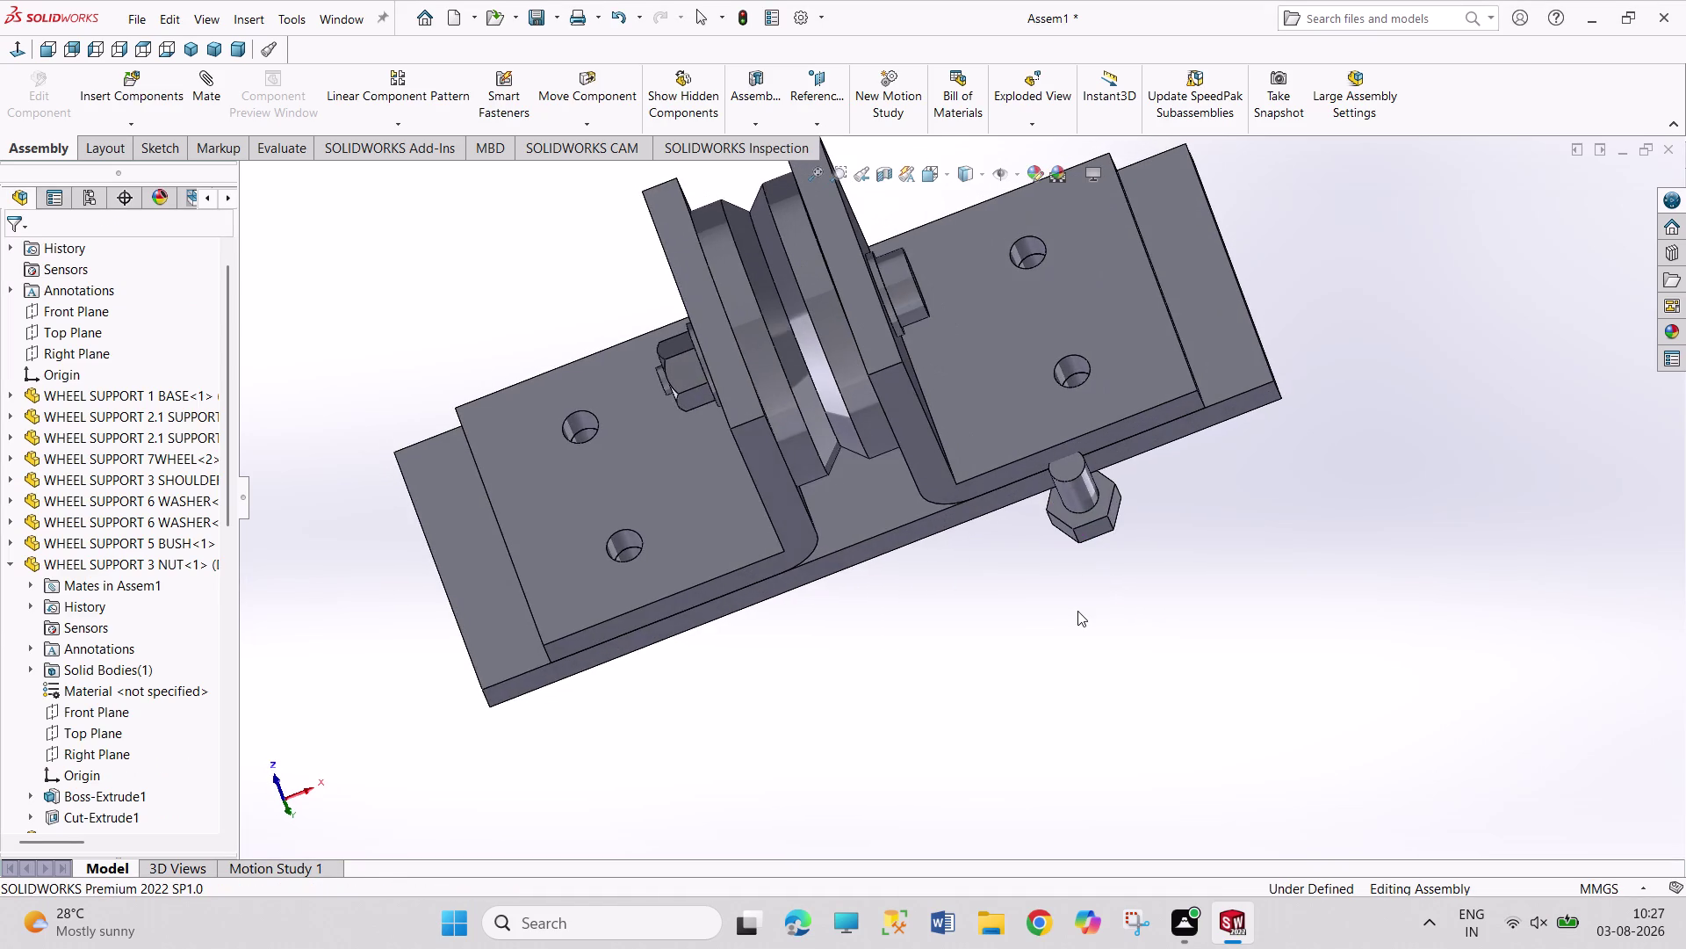
middle_drag(1078, 611, 992, 537)
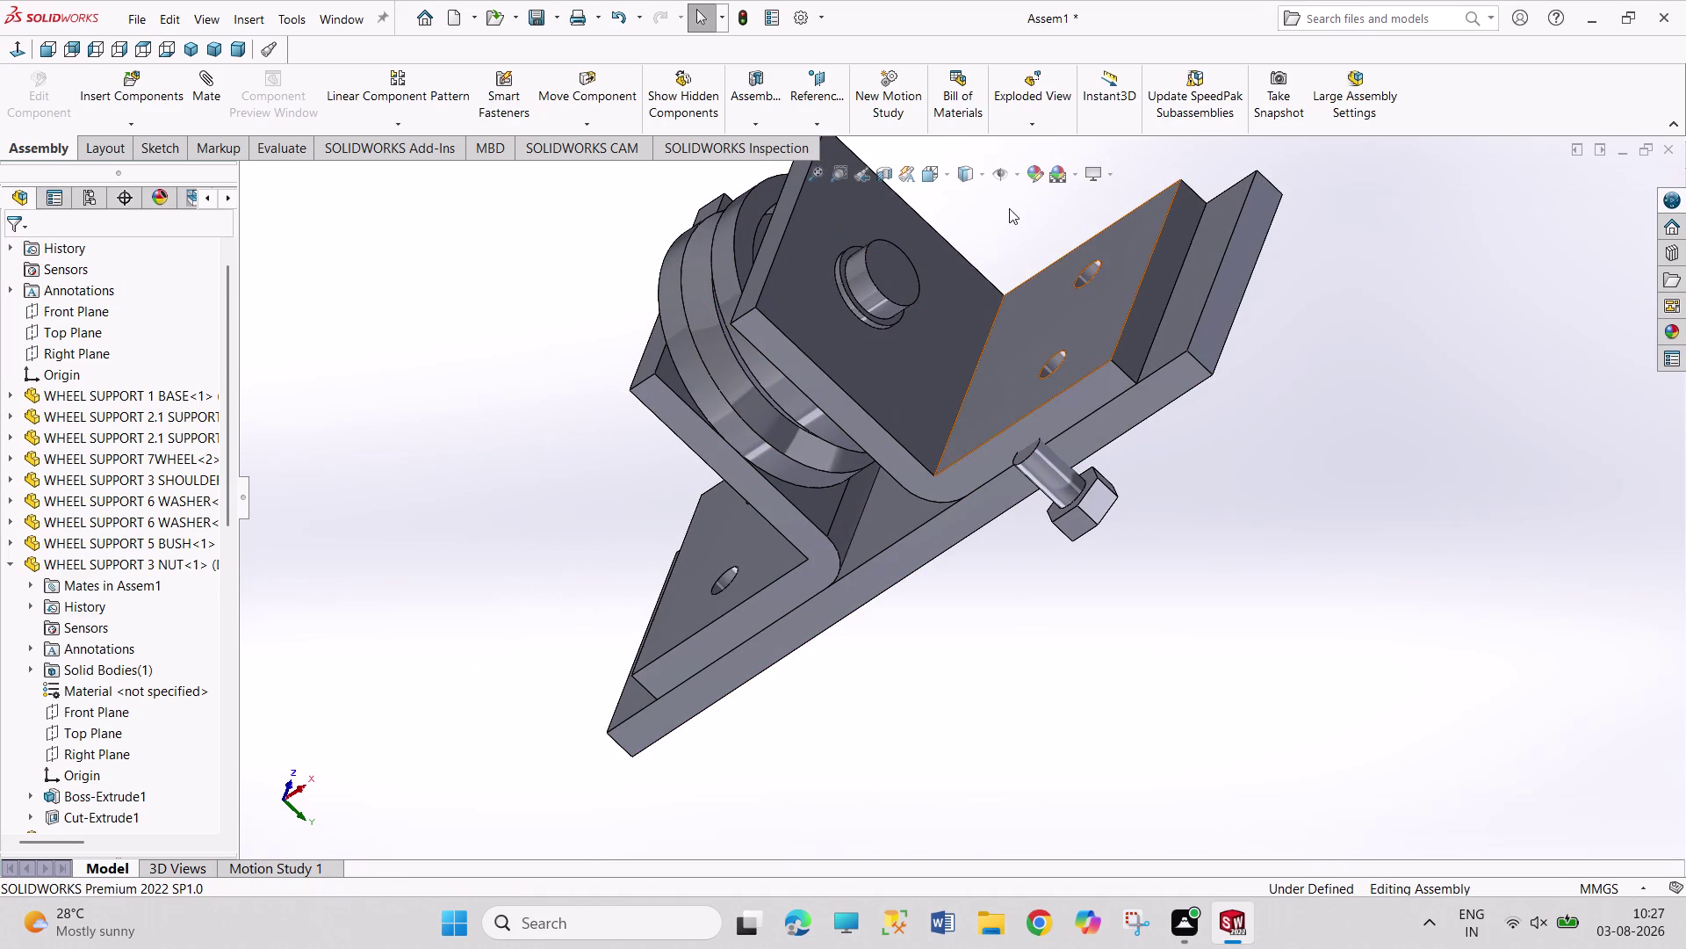
scroll(down, 3)
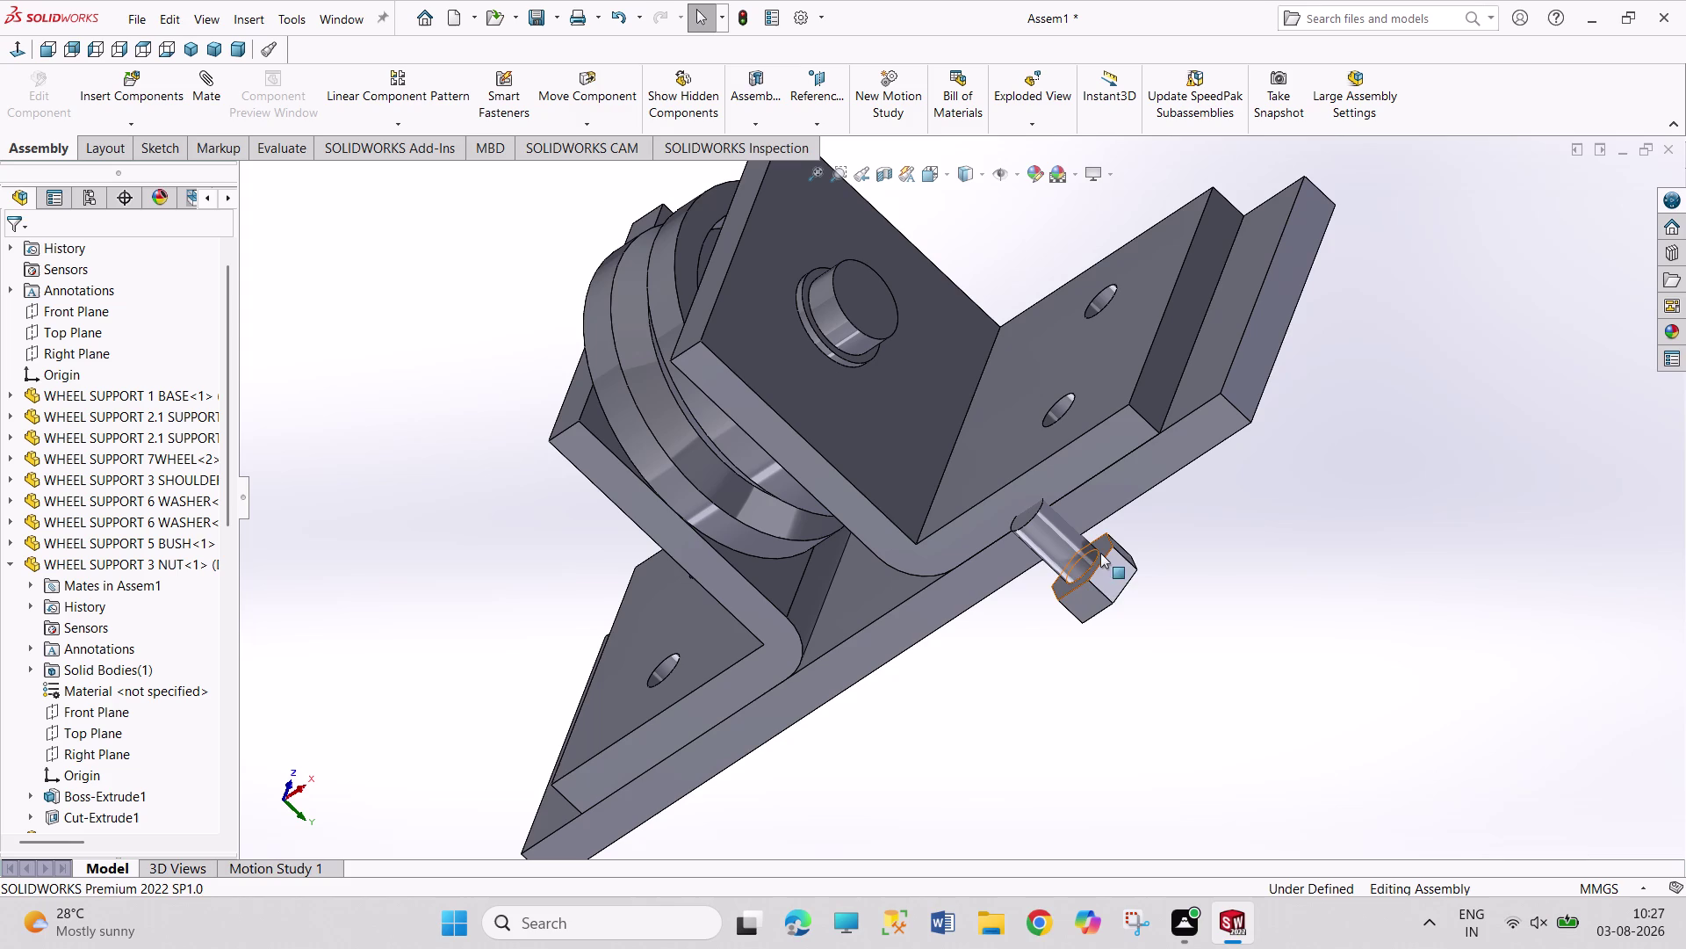
click(1107, 546)
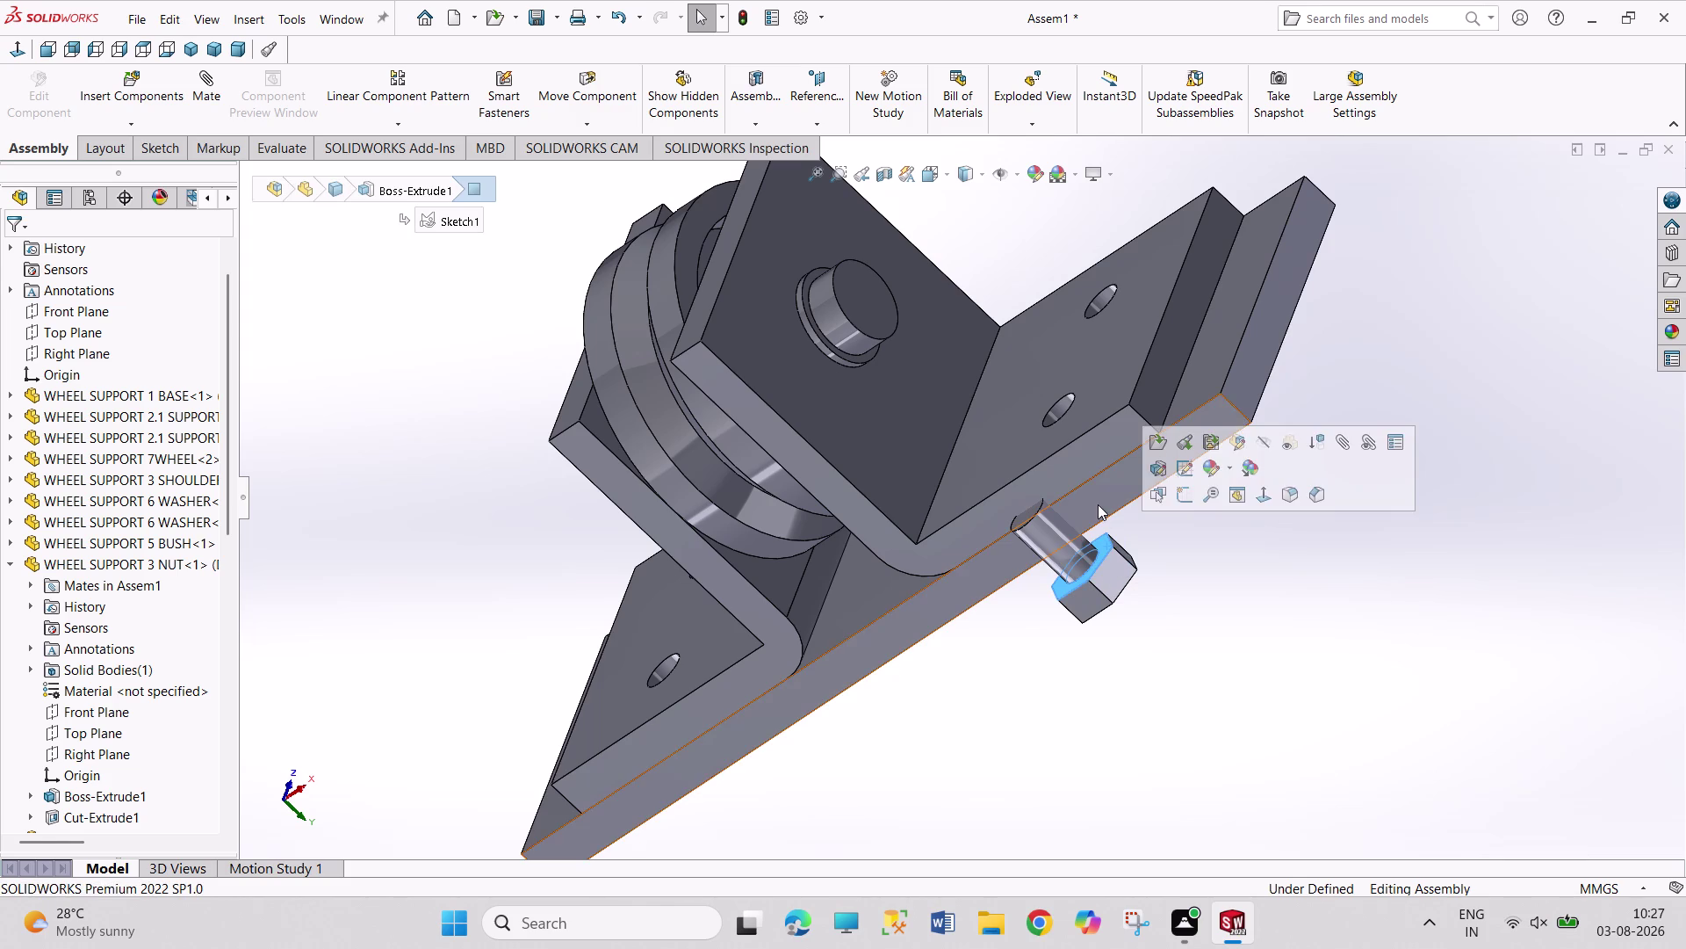
click(1085, 404)
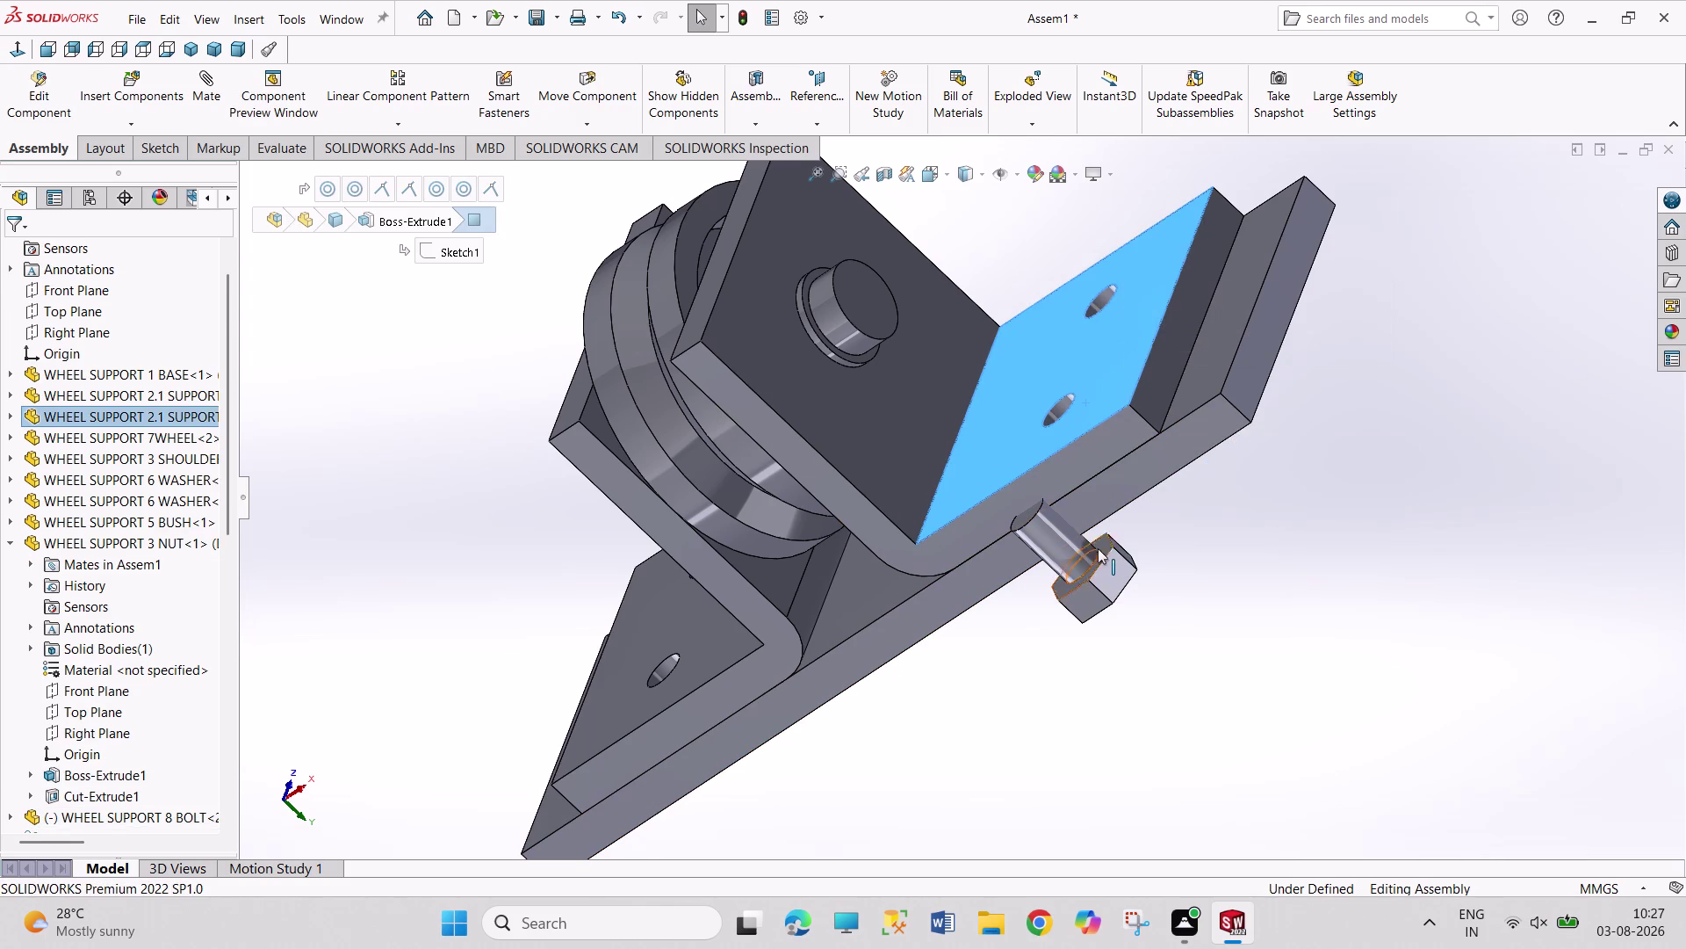
click(921, 716)
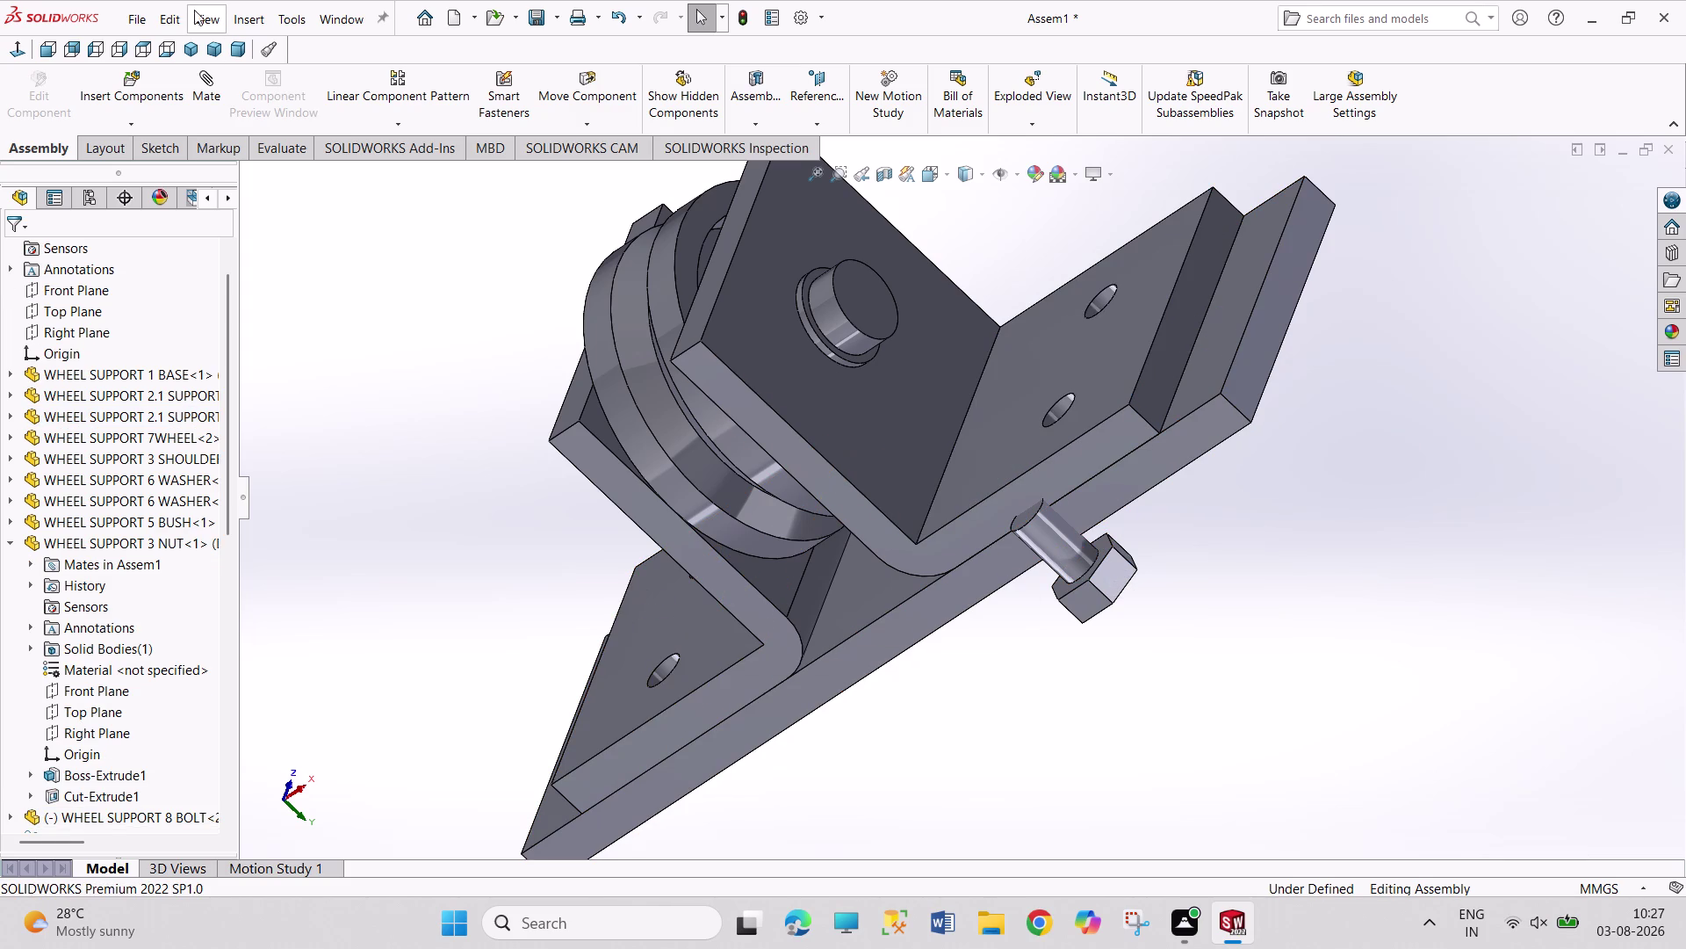
click(148, 17)
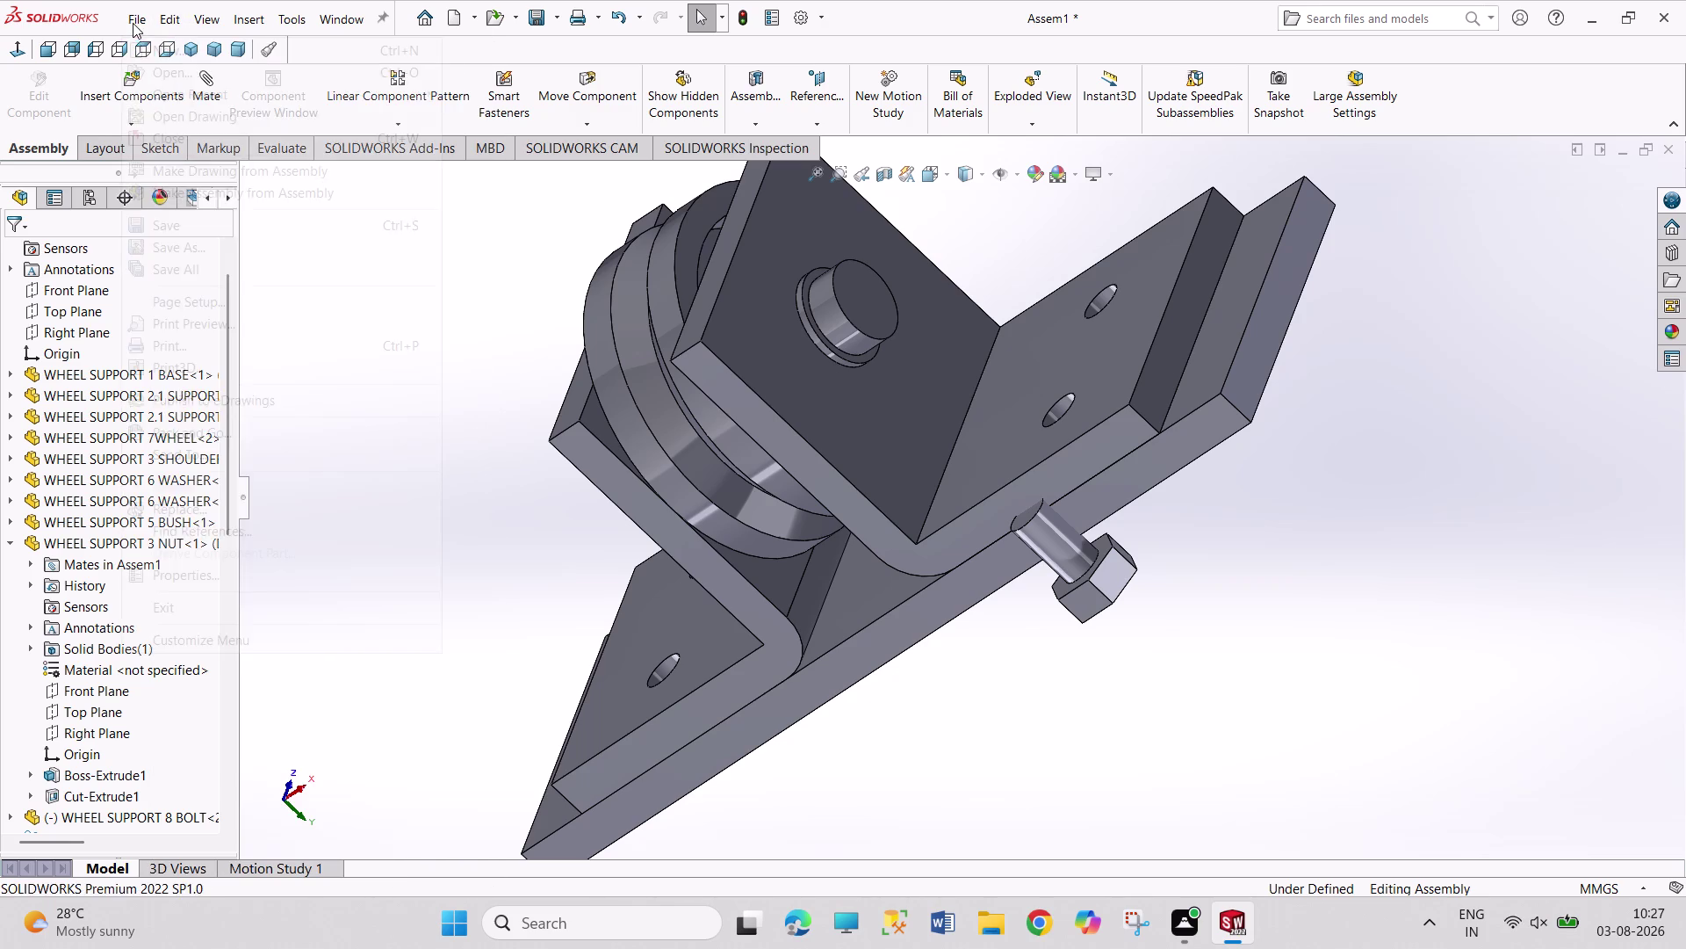
Open the WHEEL SUPPORT 8 BOLT part file and show it in isometric view.
click(154, 73)
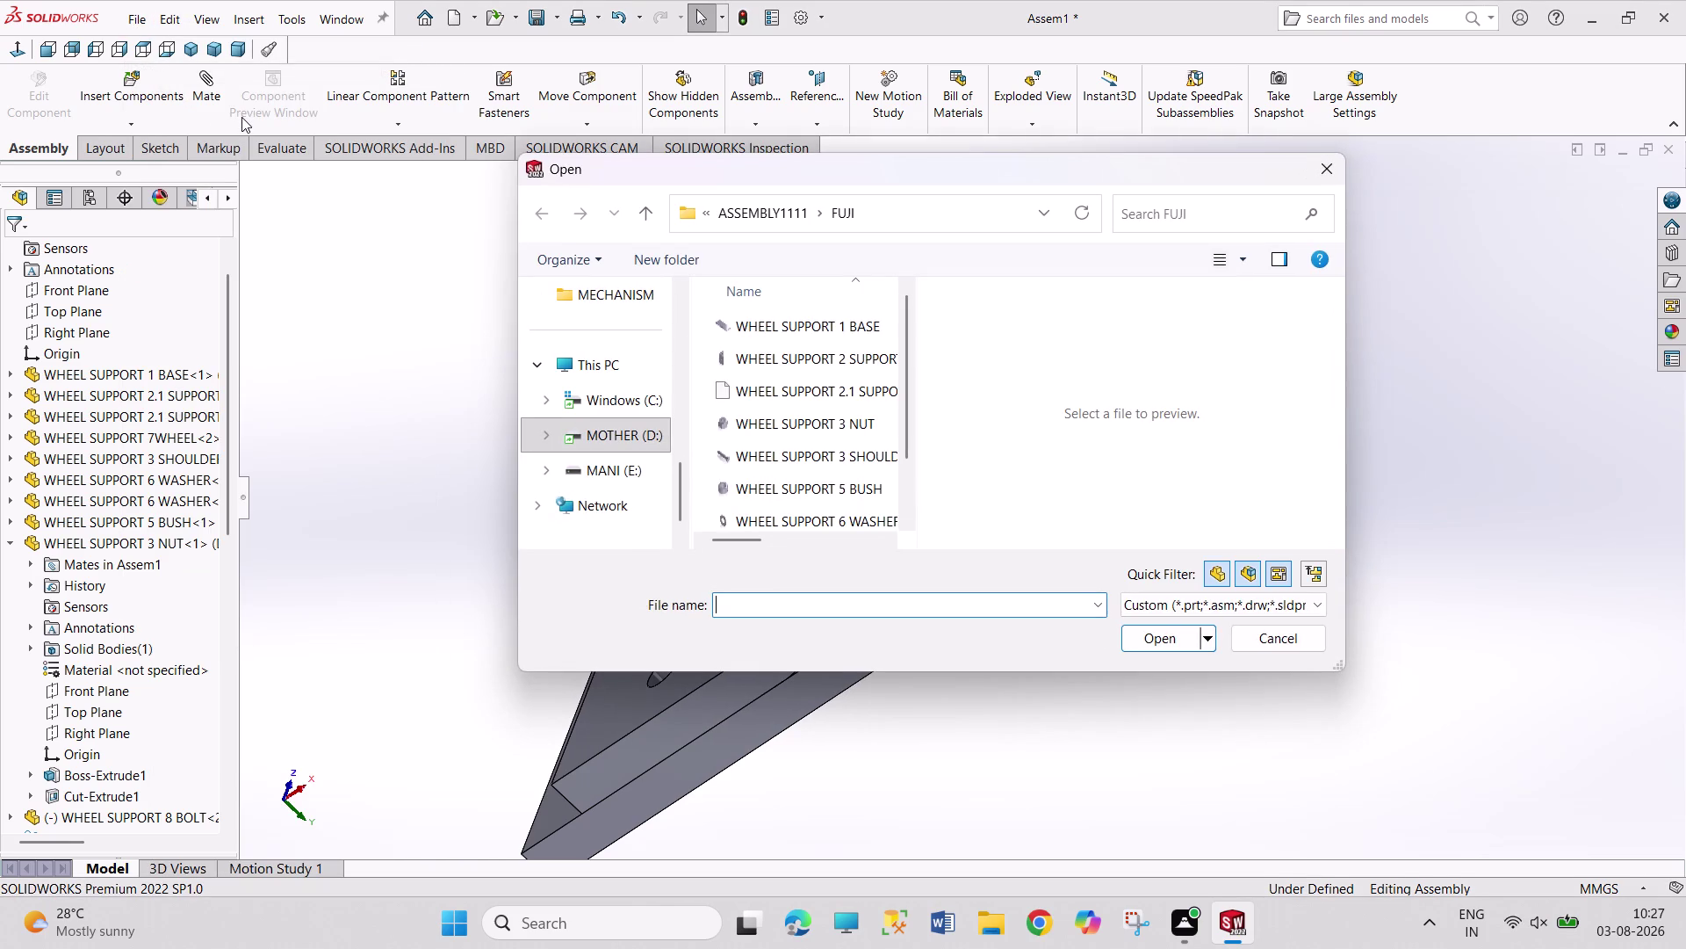
click(827, 423)
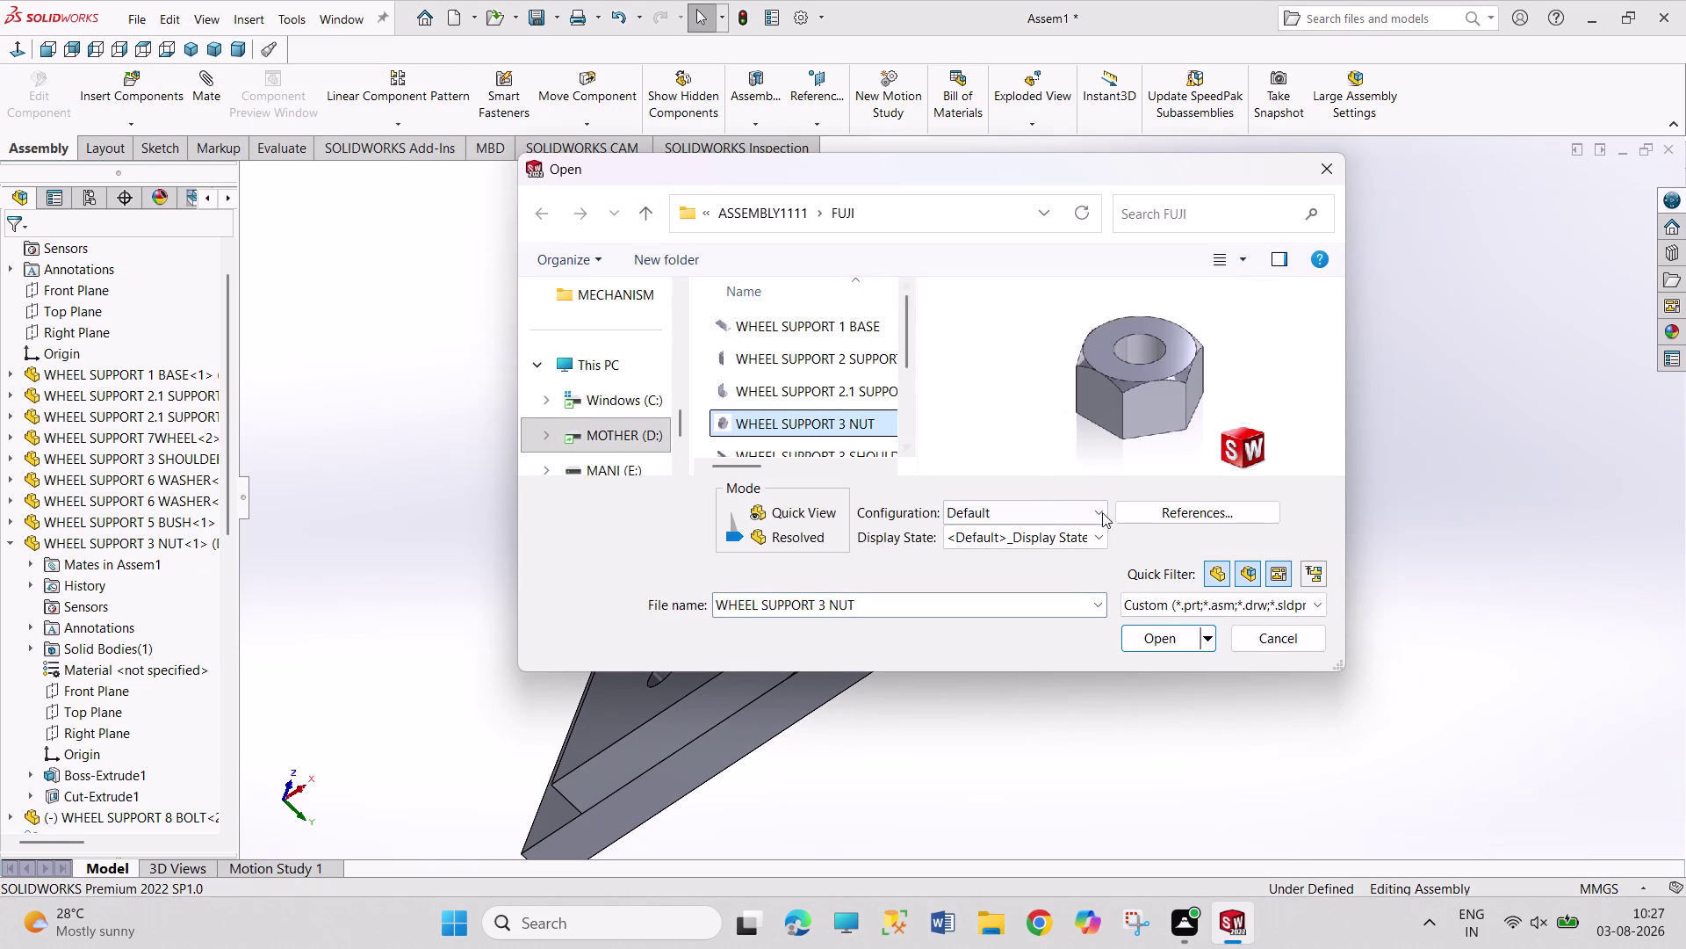
scroll(down, 3)
scroll(down, 3)
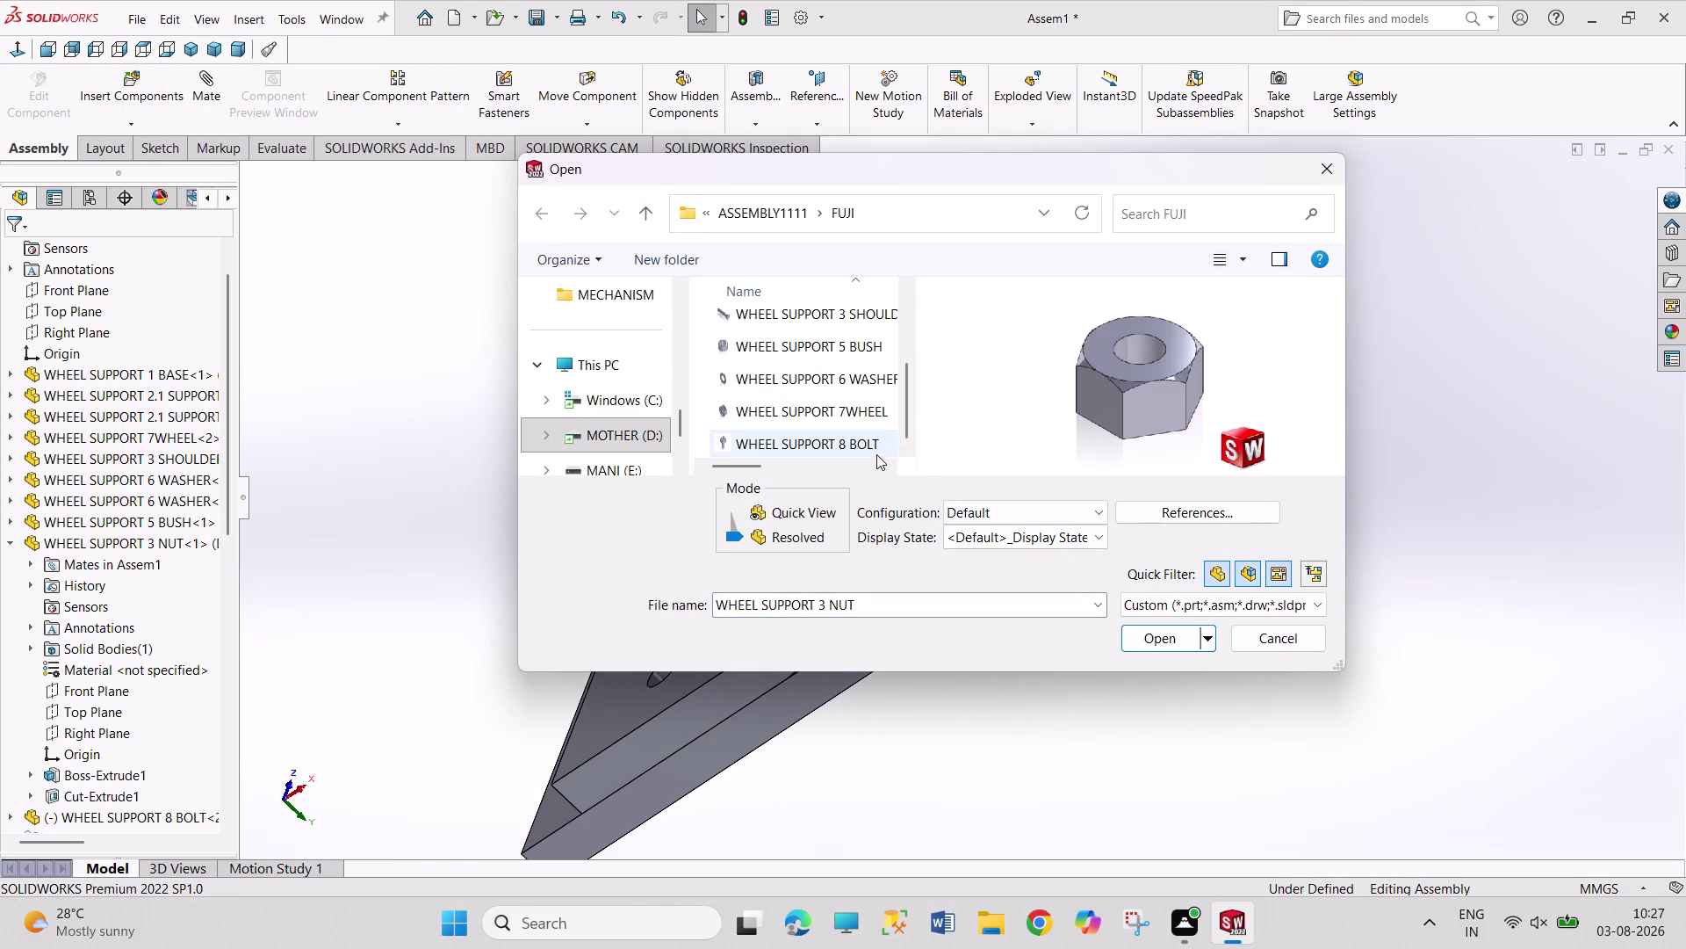
click(862, 440)
click(1169, 637)
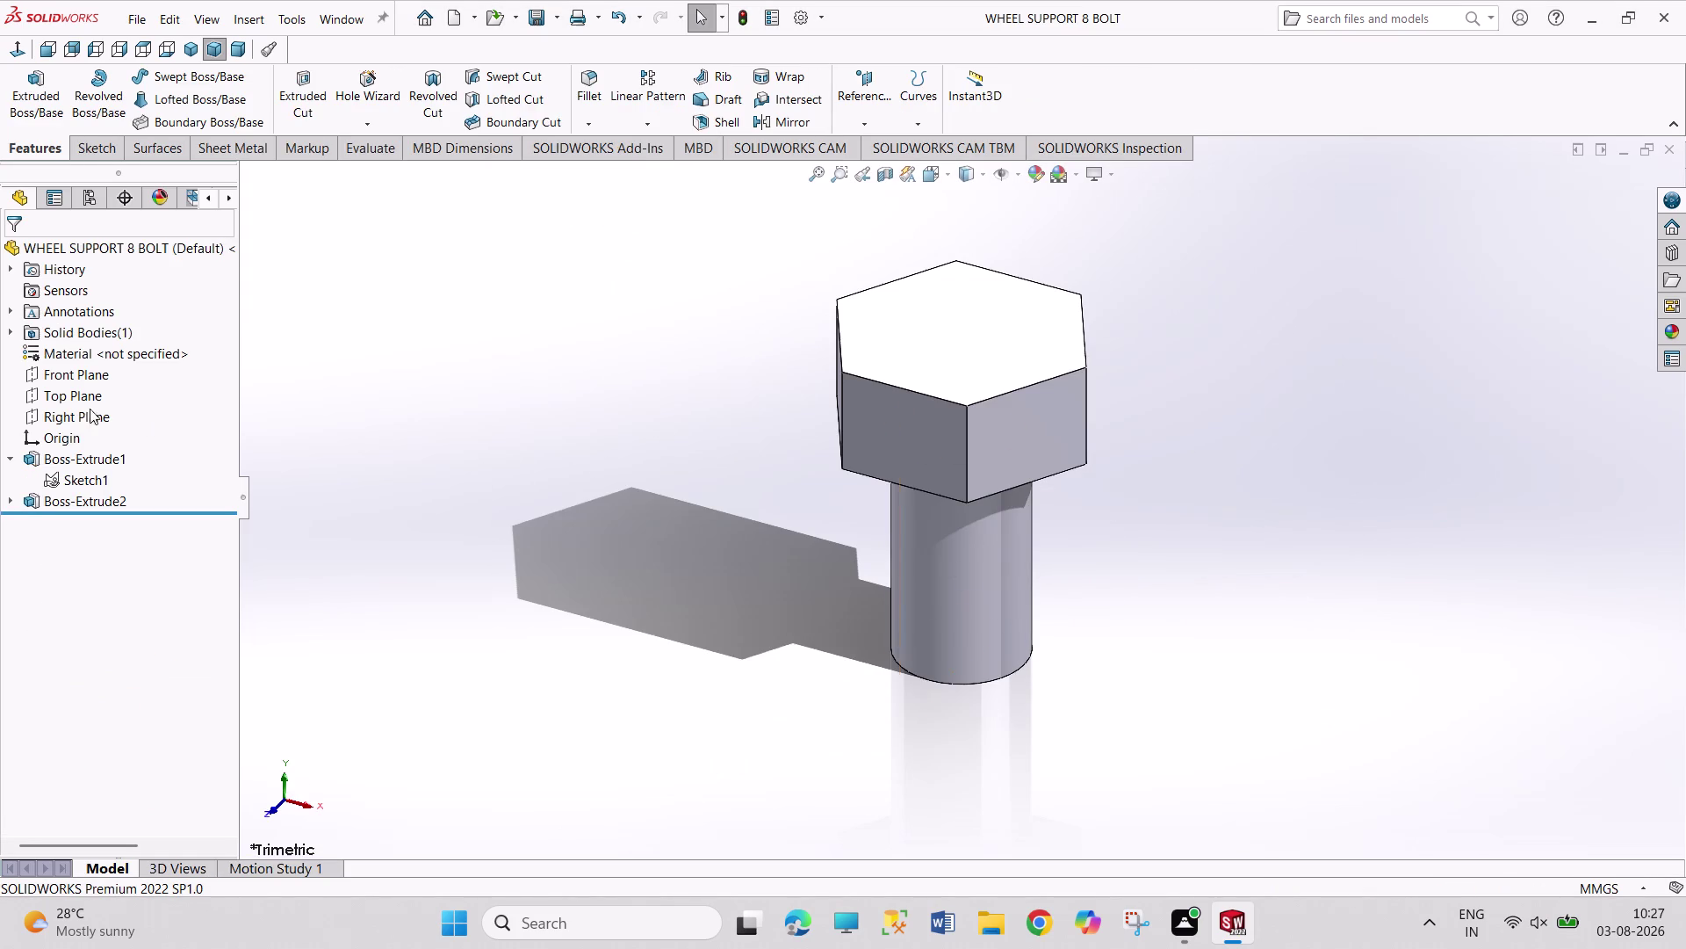
click(187, 53)
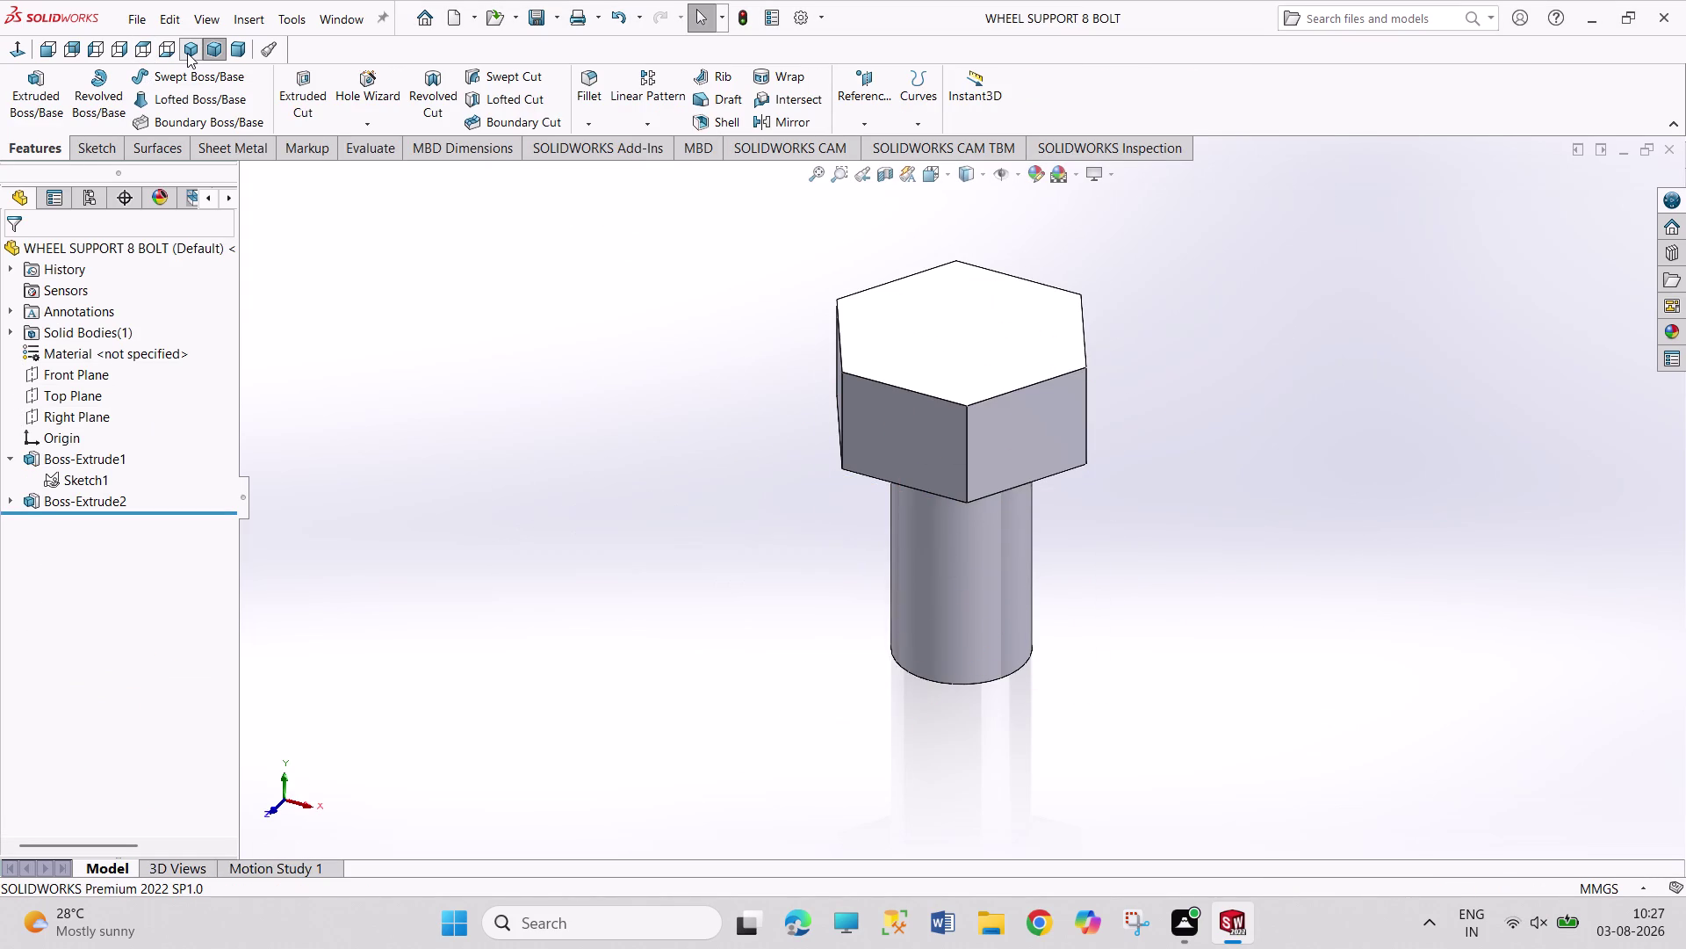
scroll(up, 3)
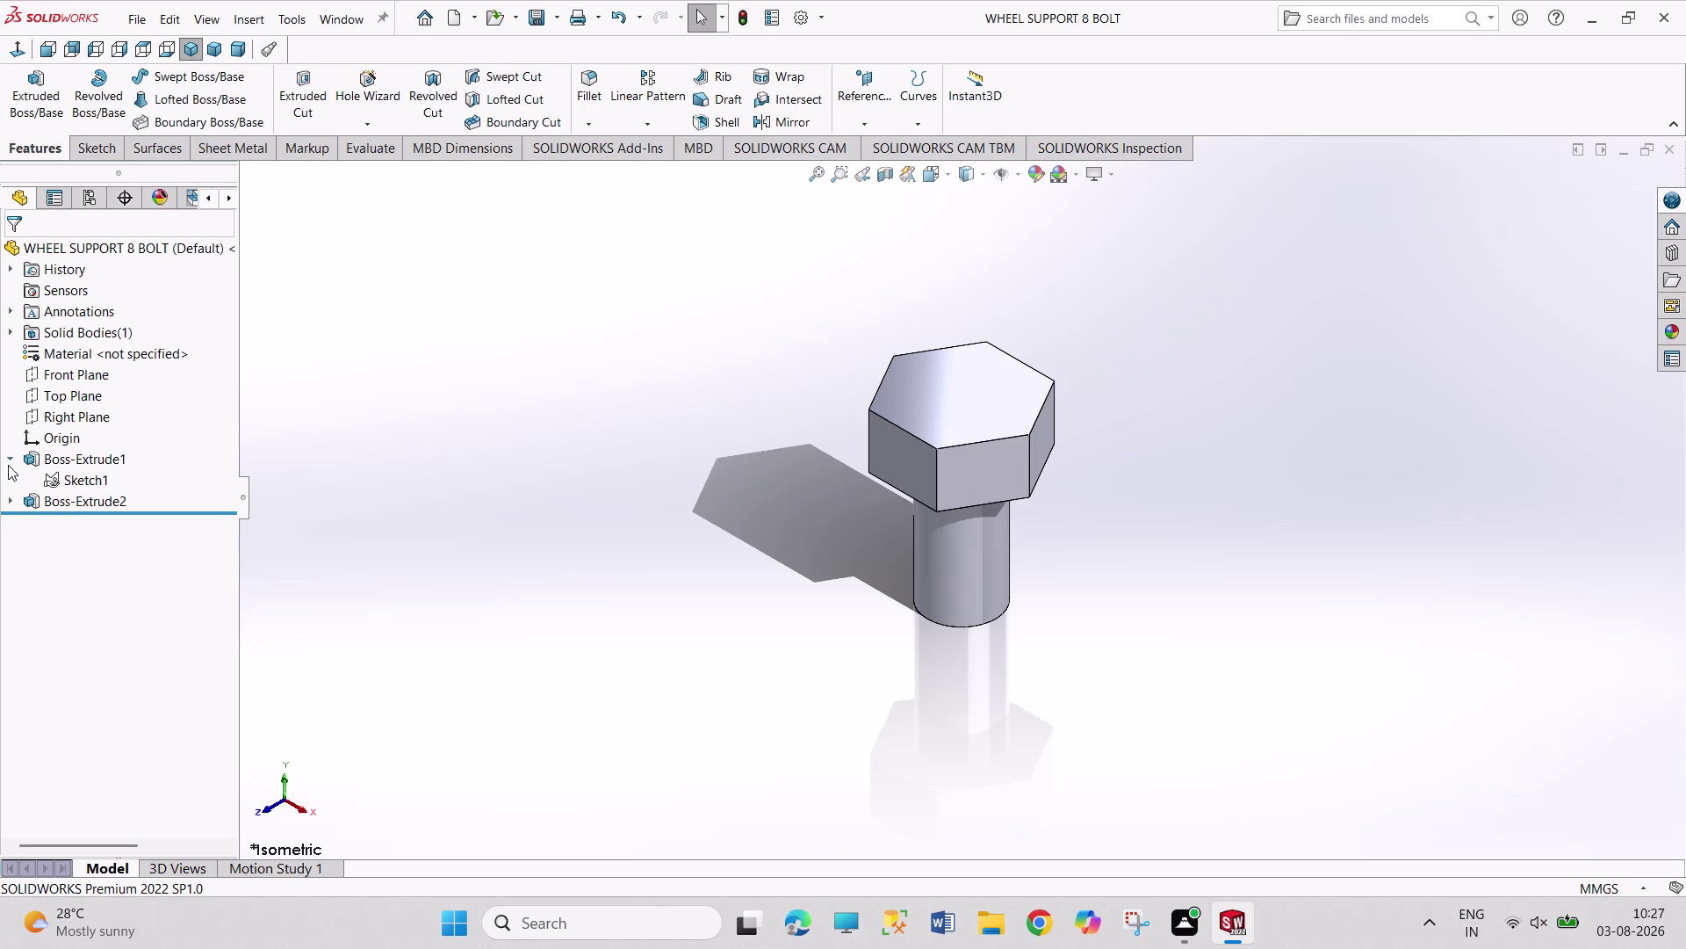
Reverse Boss-Extrude2, set its depth to 13 mm, and save the bolt.
click(11, 499)
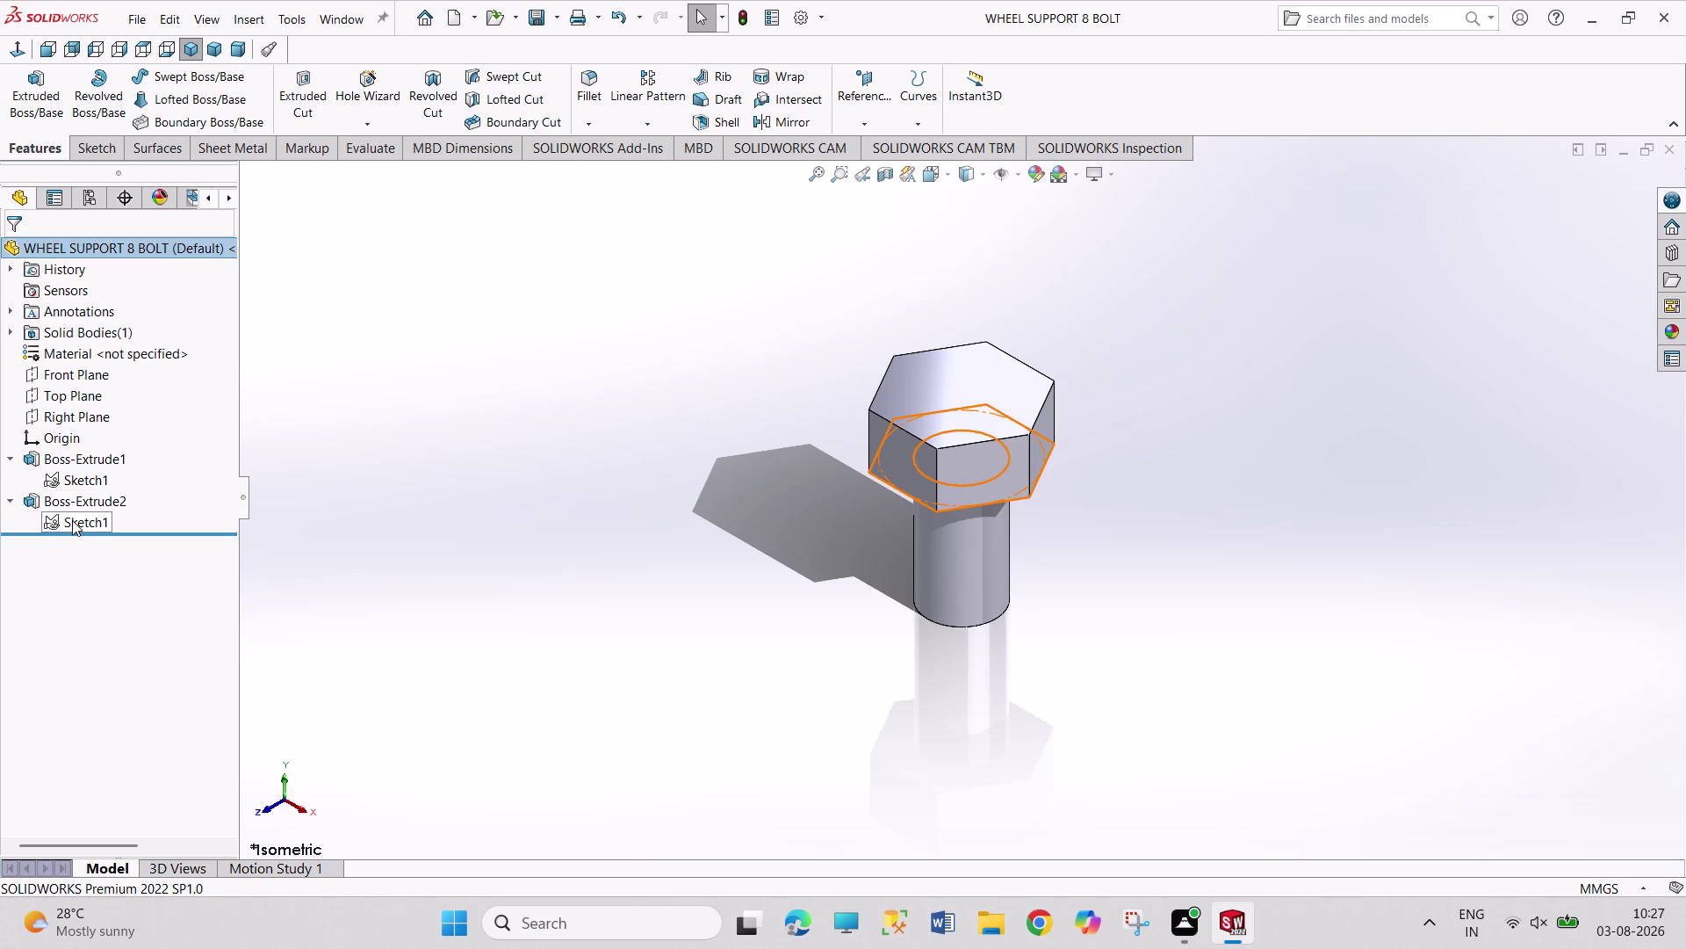
click(72, 504)
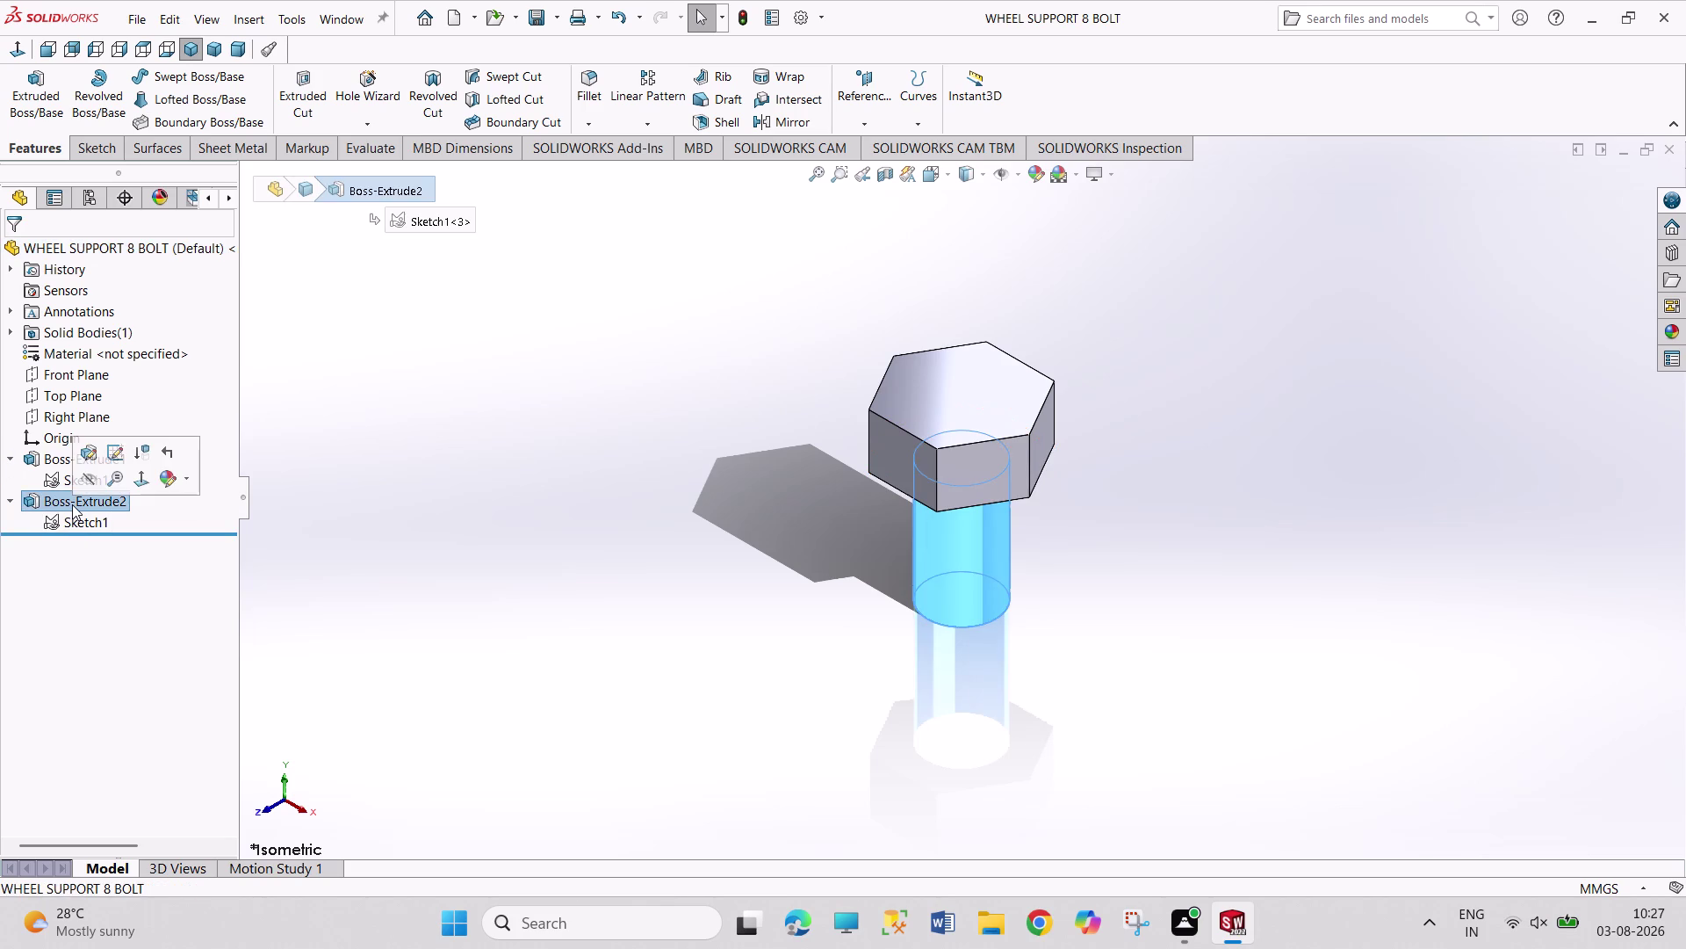
click(82, 450)
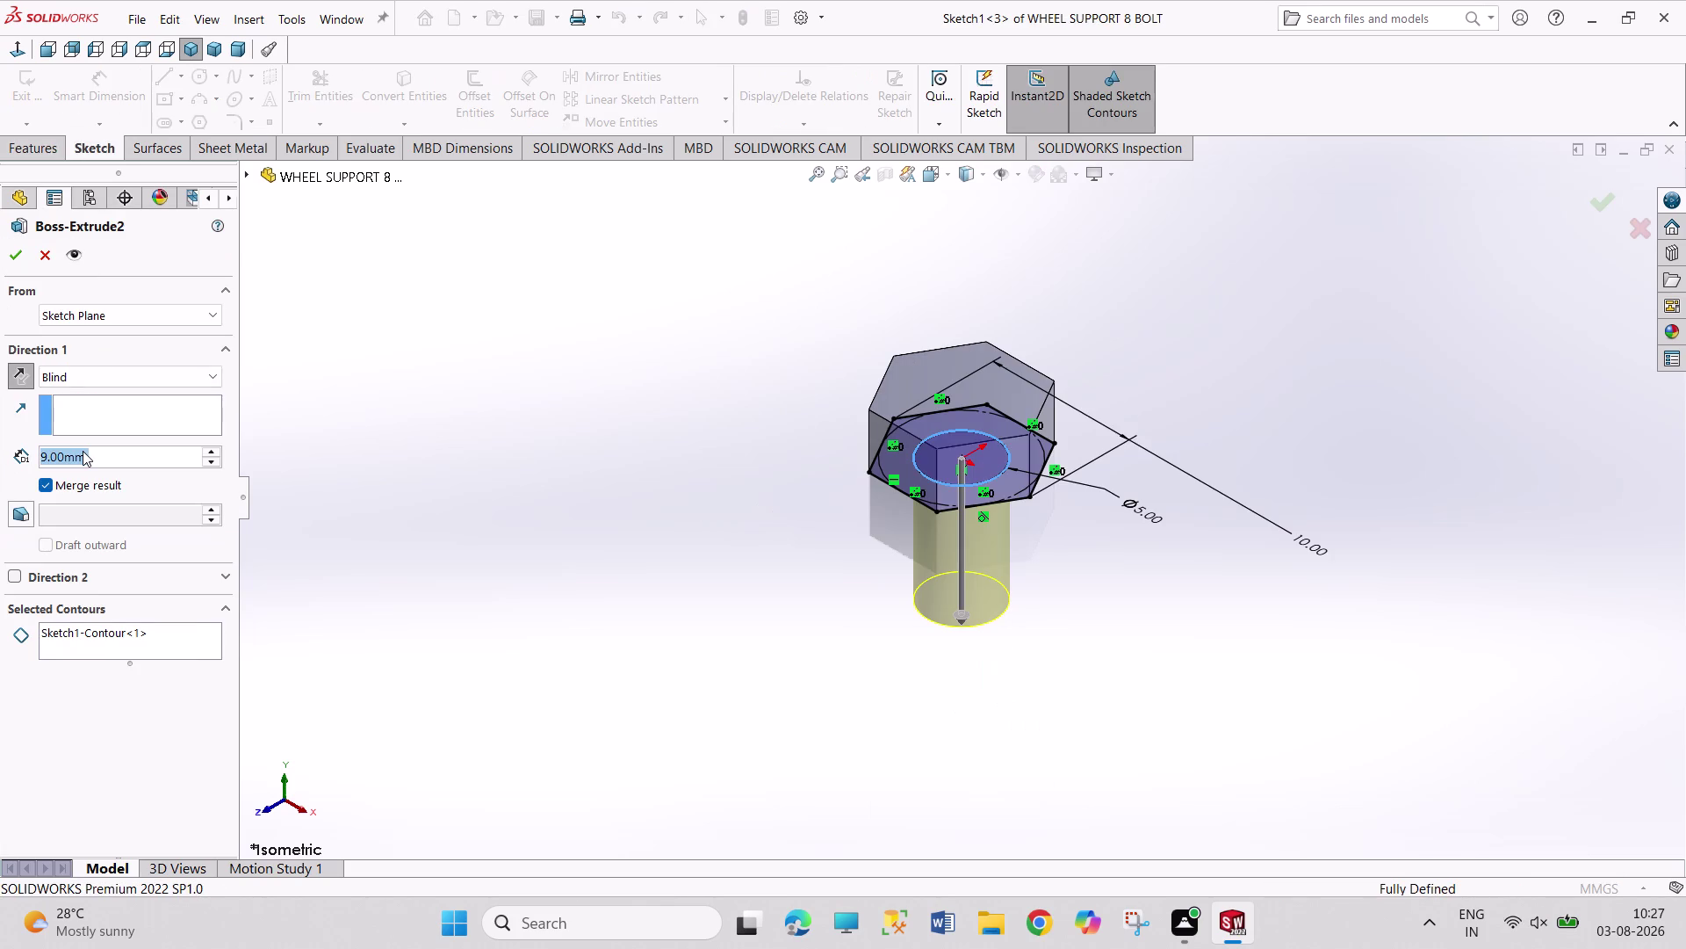
click(16, 376)
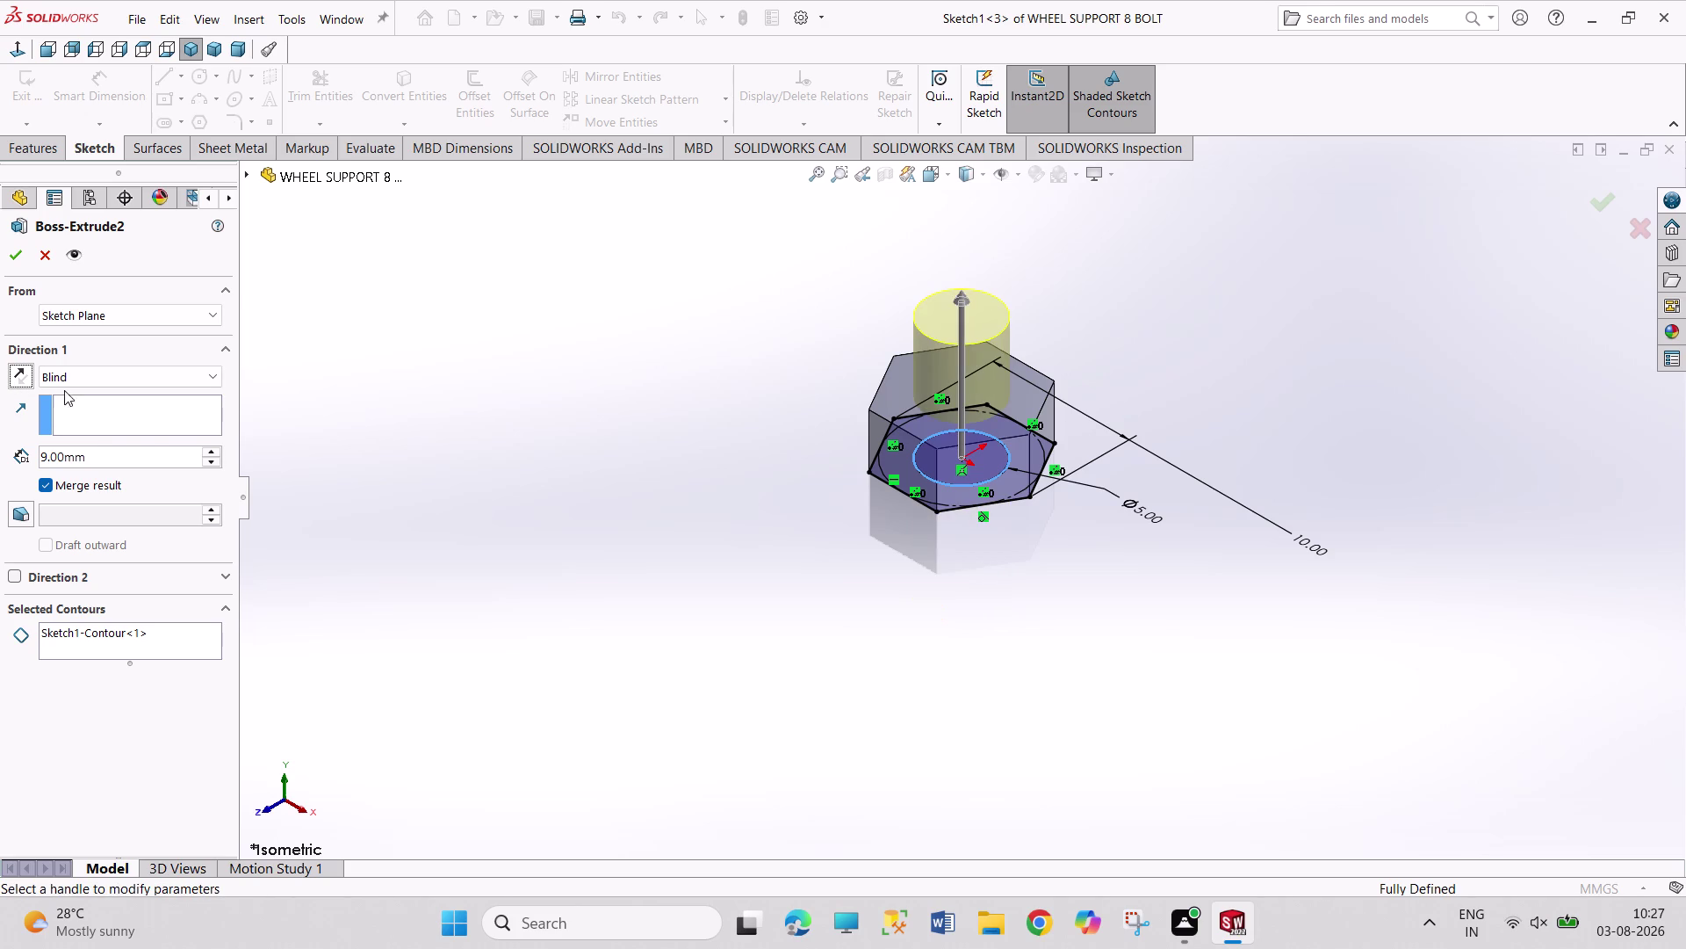
click(93, 449)
drag(94, 452, 0, 449)
text(13)
key(Return)
click(15, 240)
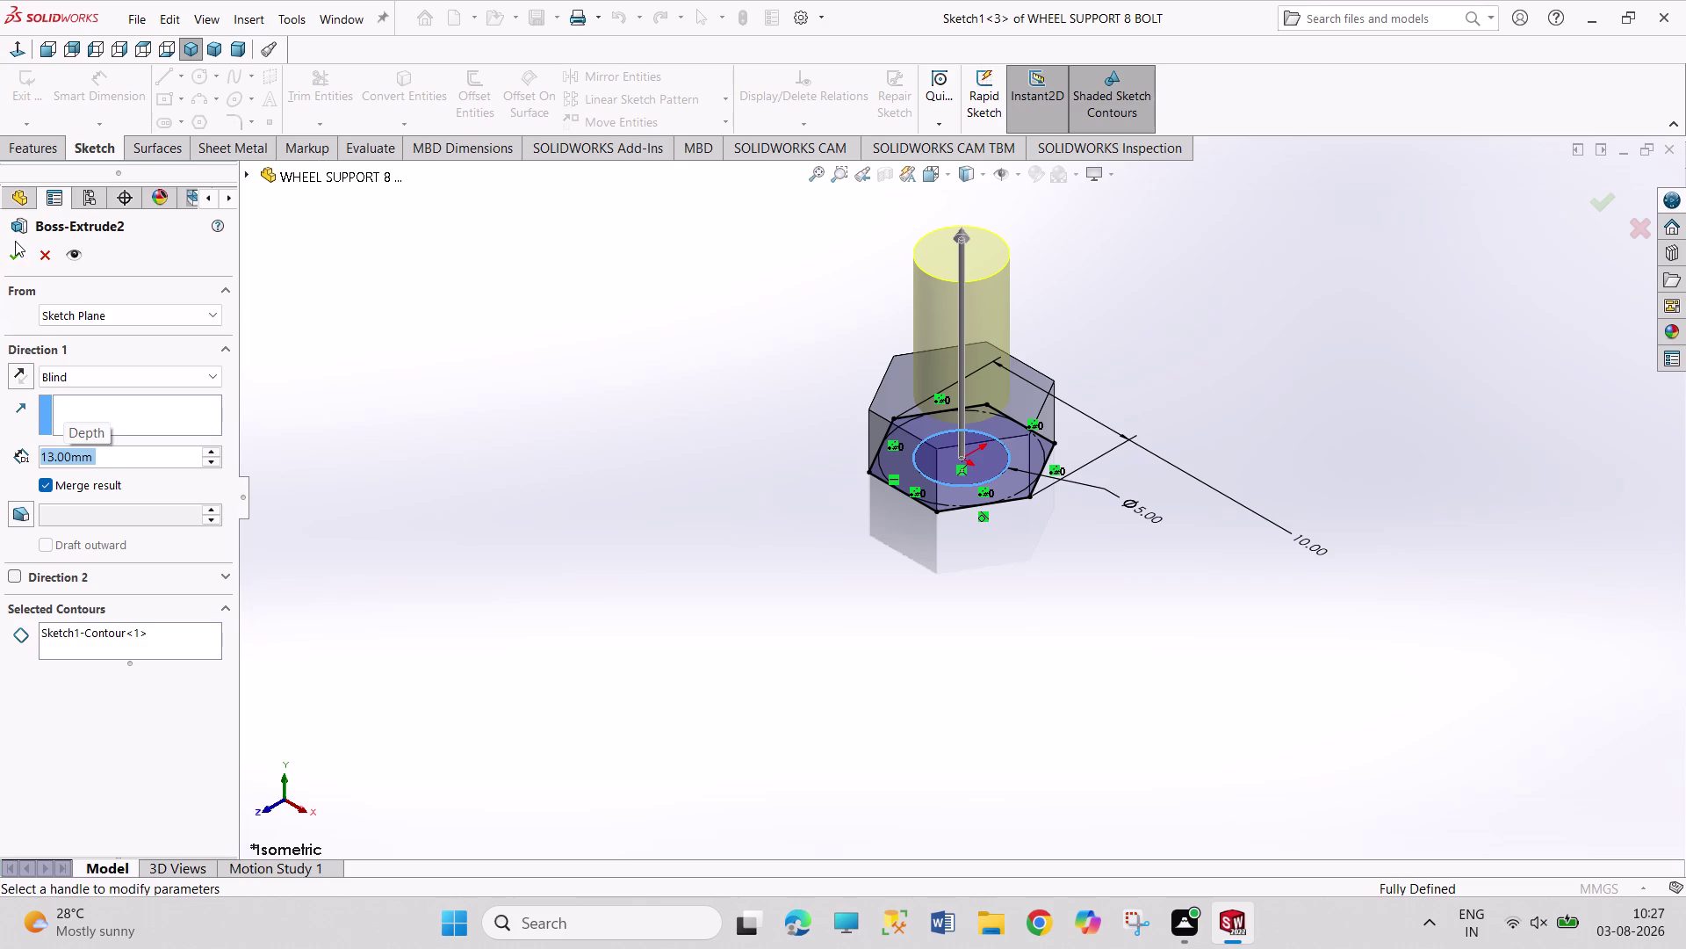
click(15, 259)
click(462, 394)
key(ctrl+s)
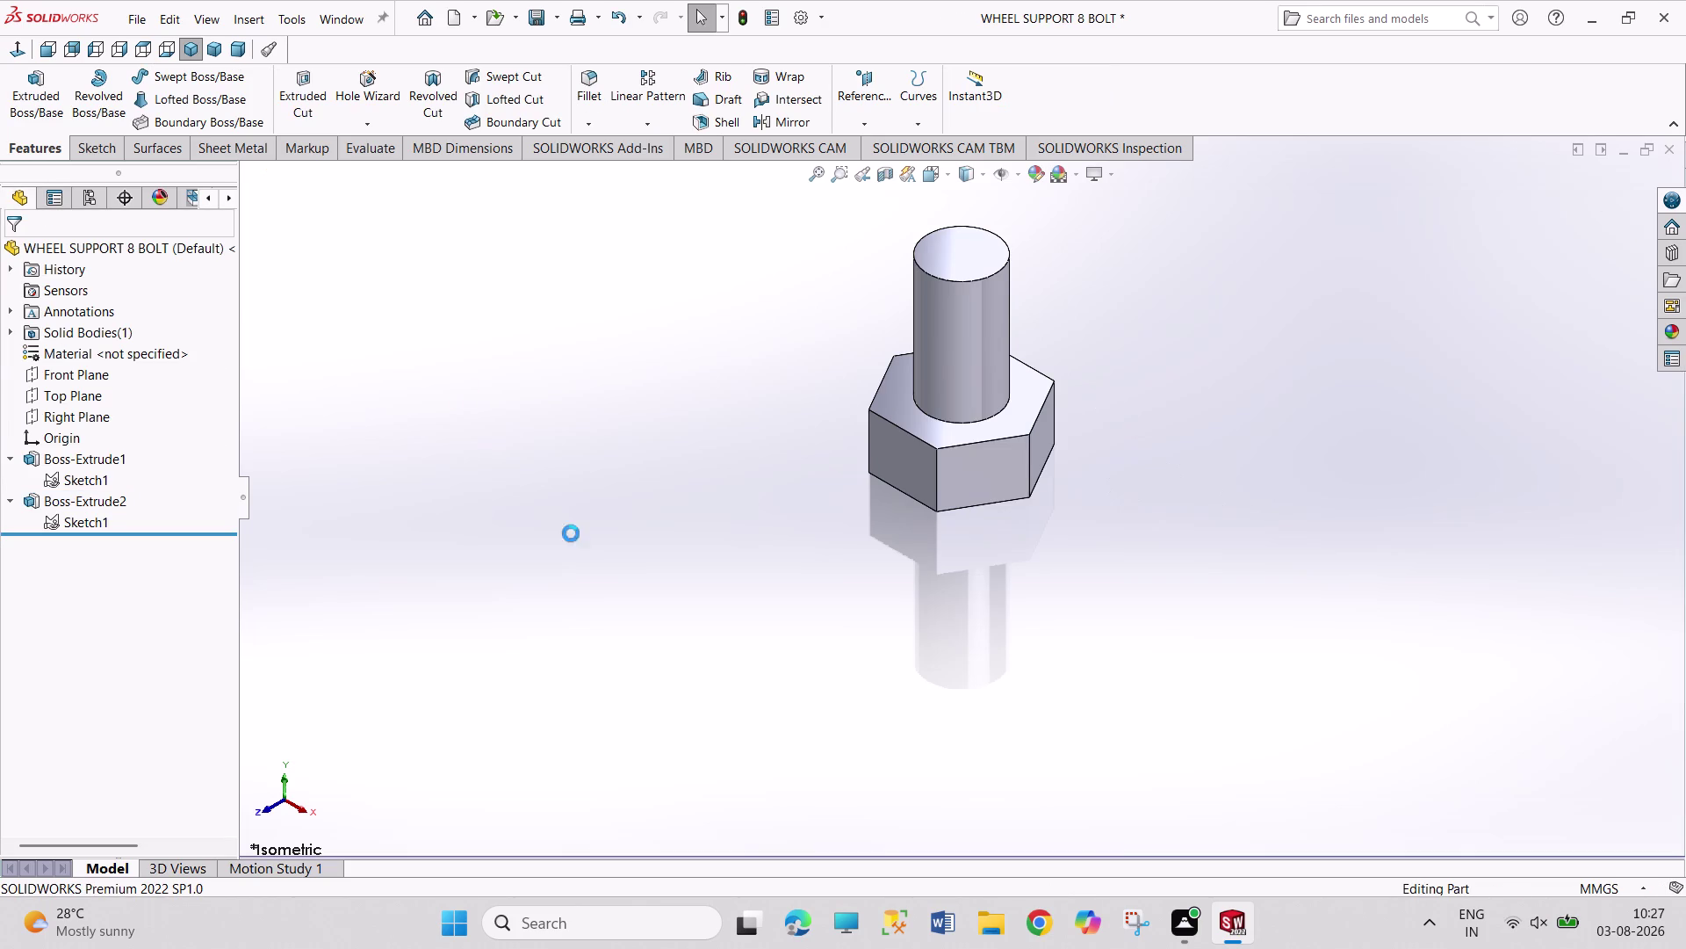
click(339, 8)
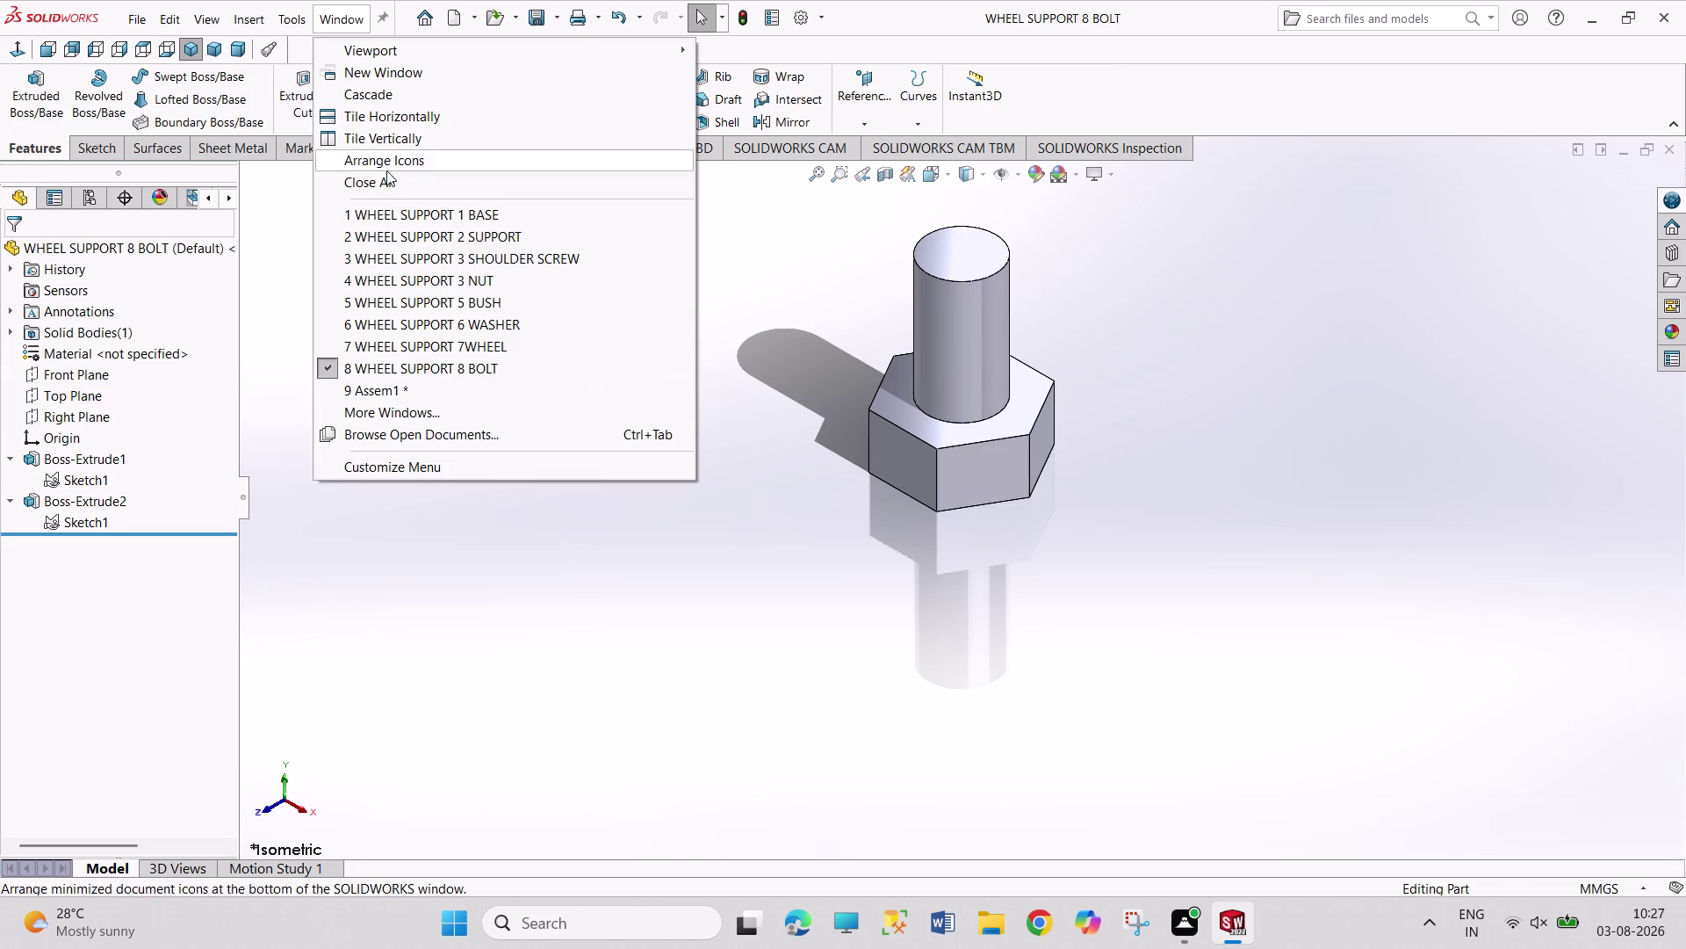
Return to the wheel support assembly and rebuild it with the updated bolt.
click(425, 381)
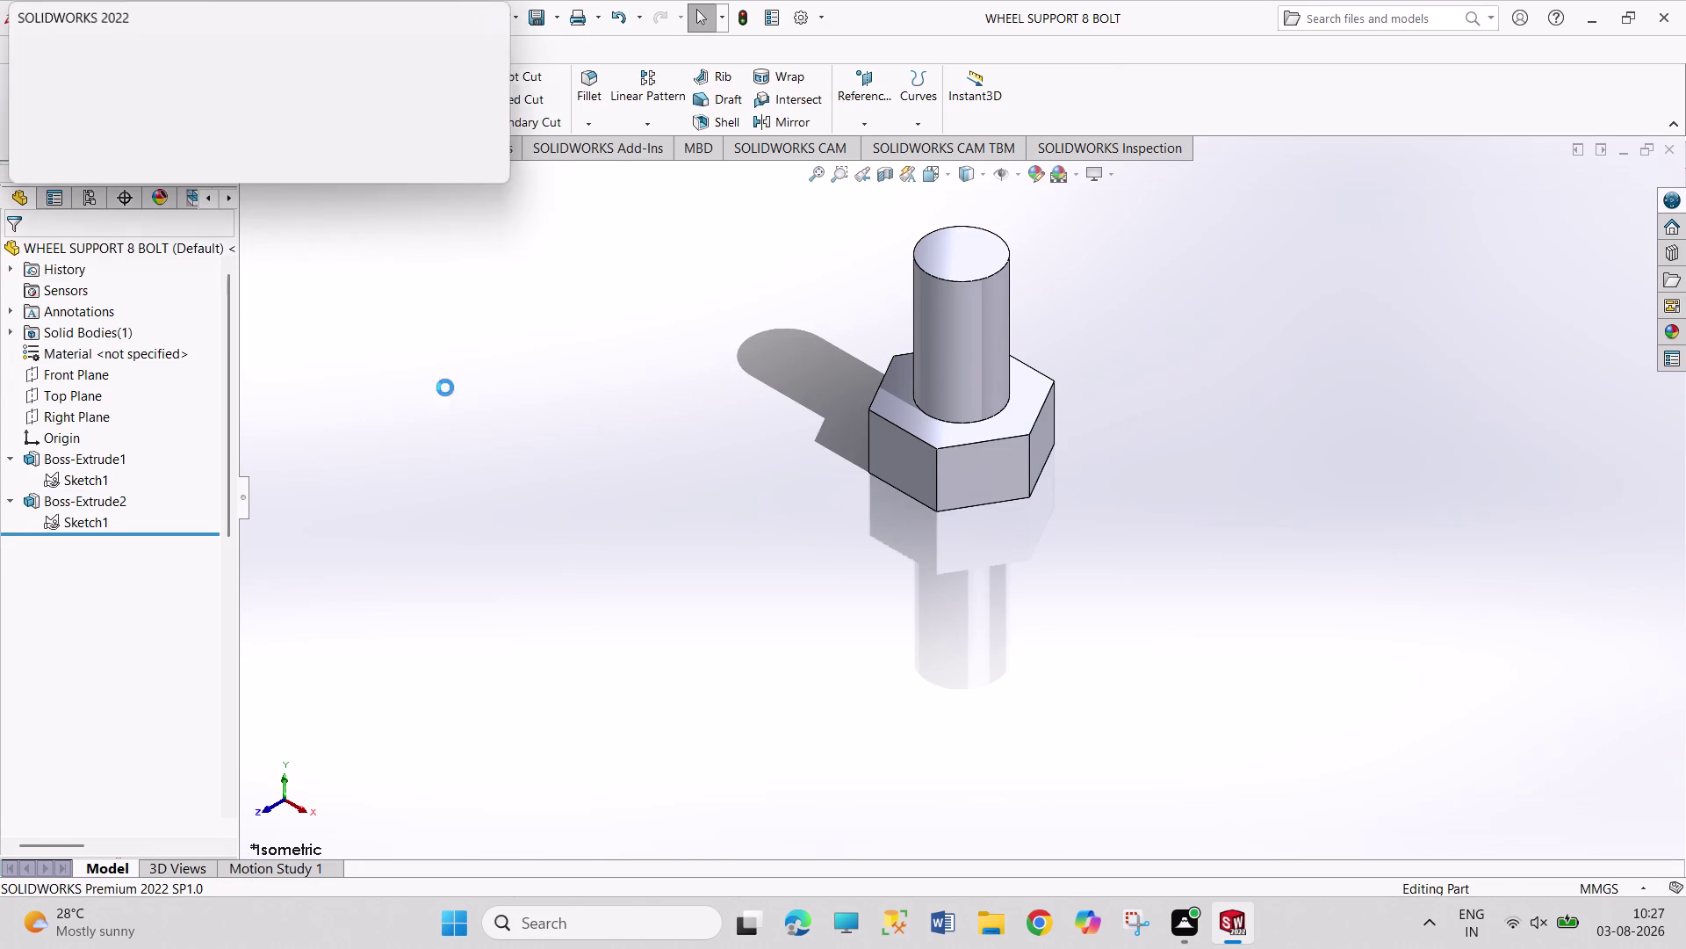
middle_drag(1069, 788, 1043, 774)
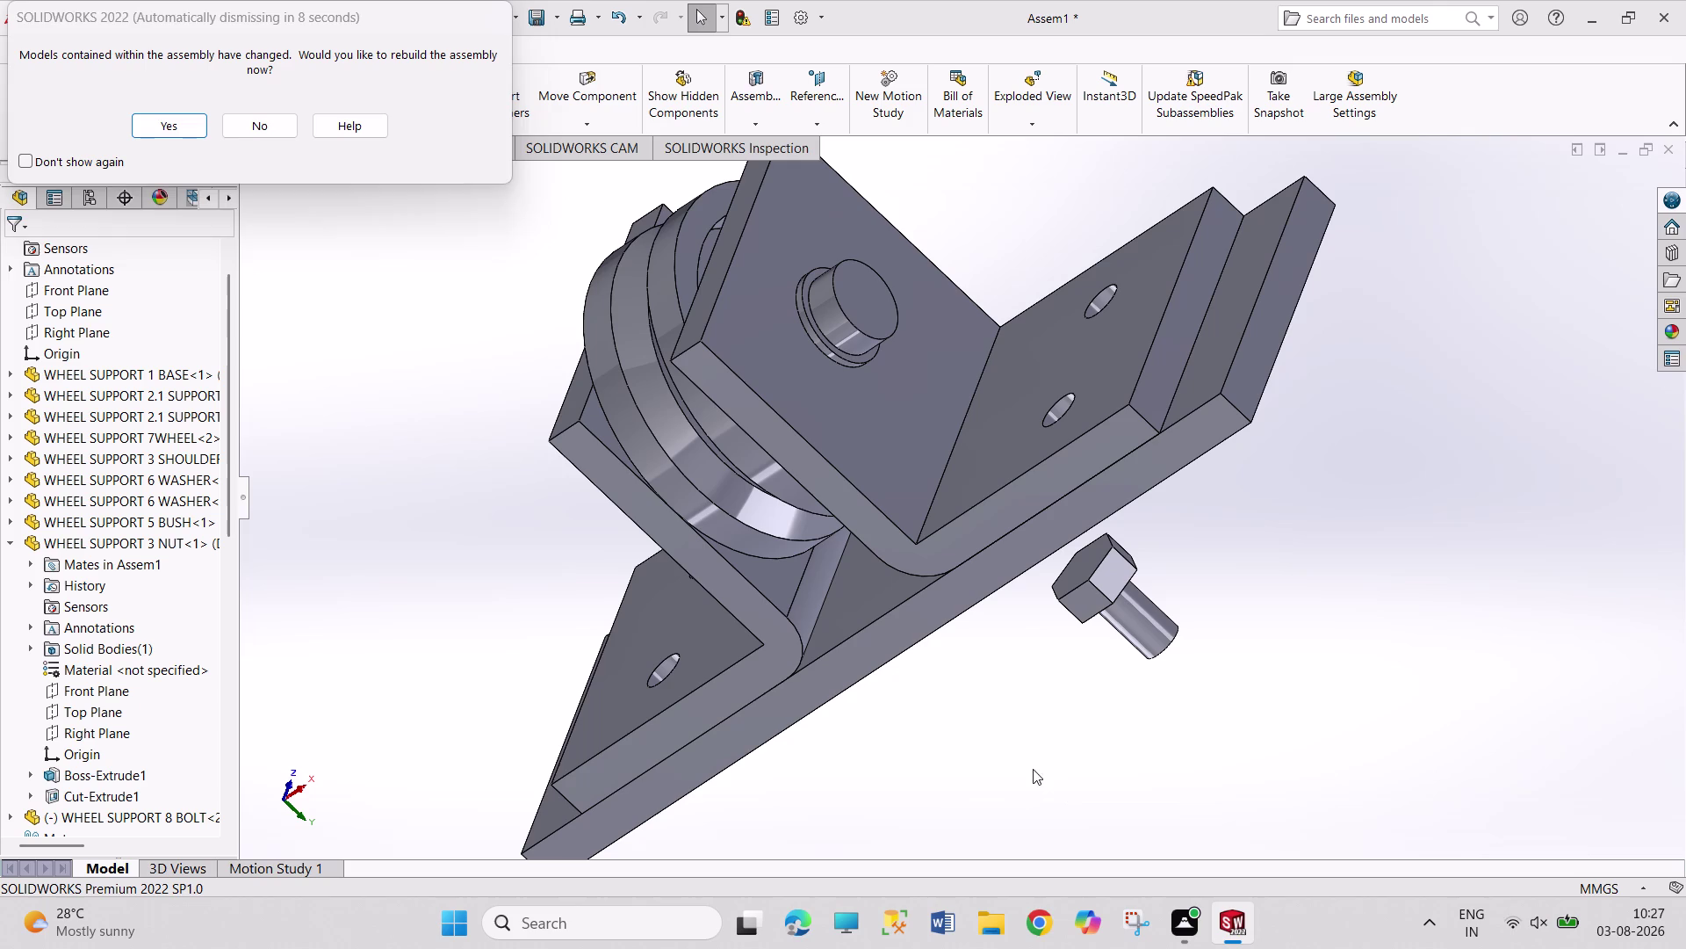
middle_drag(1043, 775, 955, 719)
middle_drag(1011, 745, 962, 648)
scroll(up, 3)
click(182, 126)
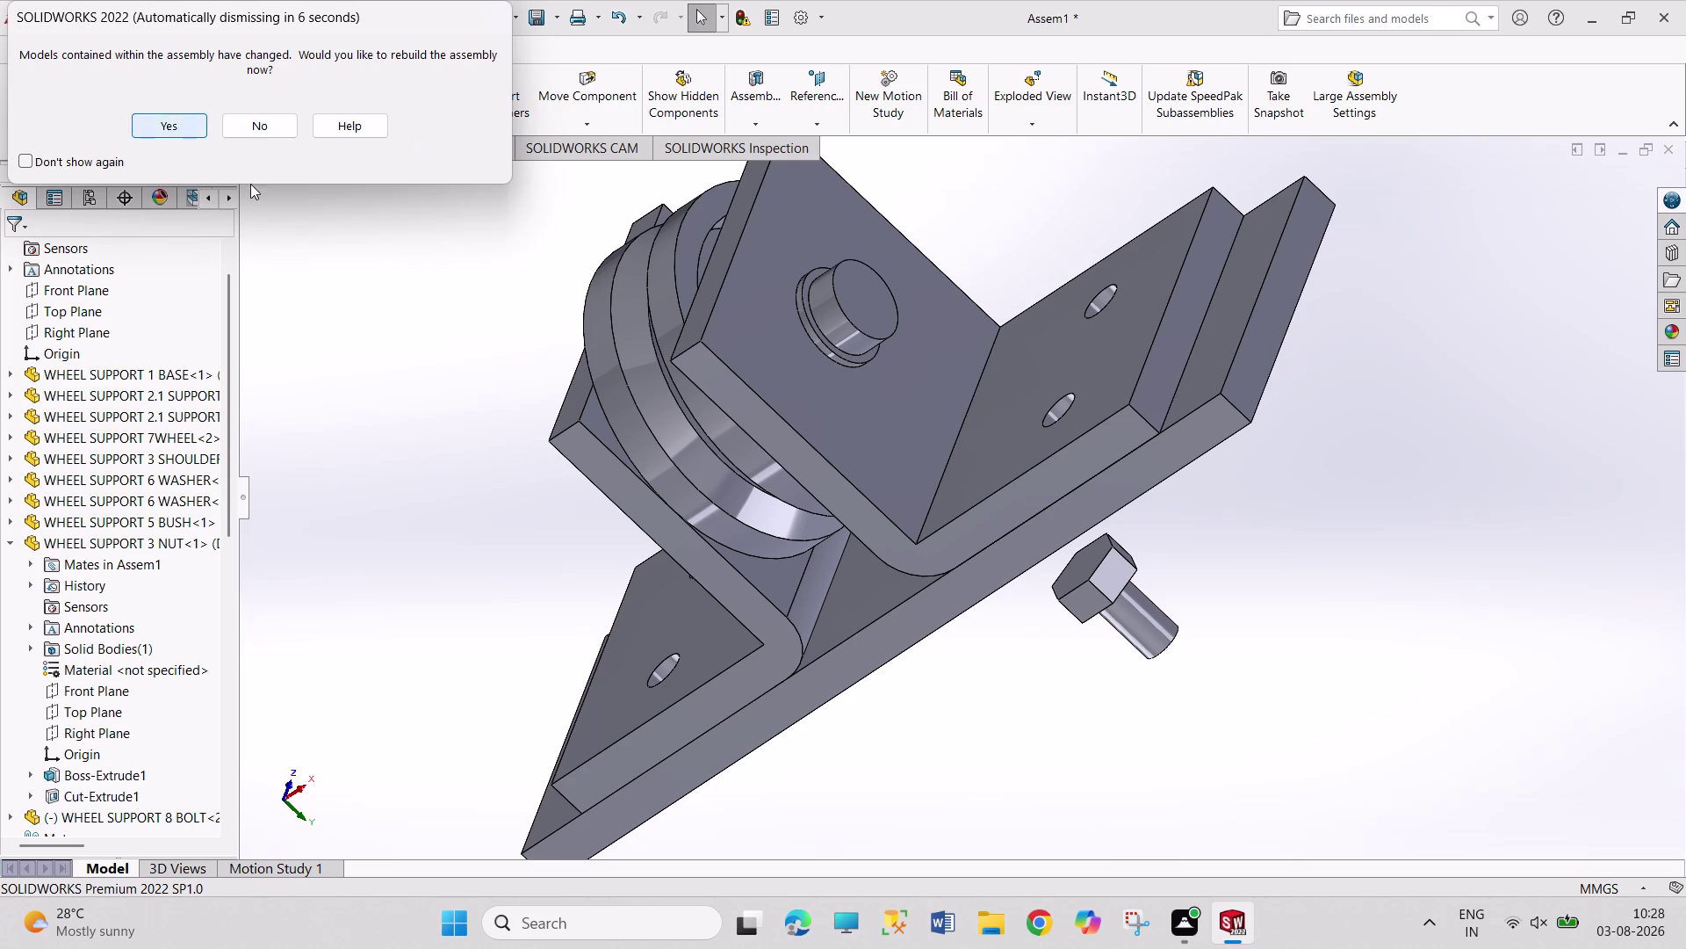
Mate the bolt shank's circular edge concentric with the bracket plate's lower hole.
middle_drag(1008, 659, 939, 613)
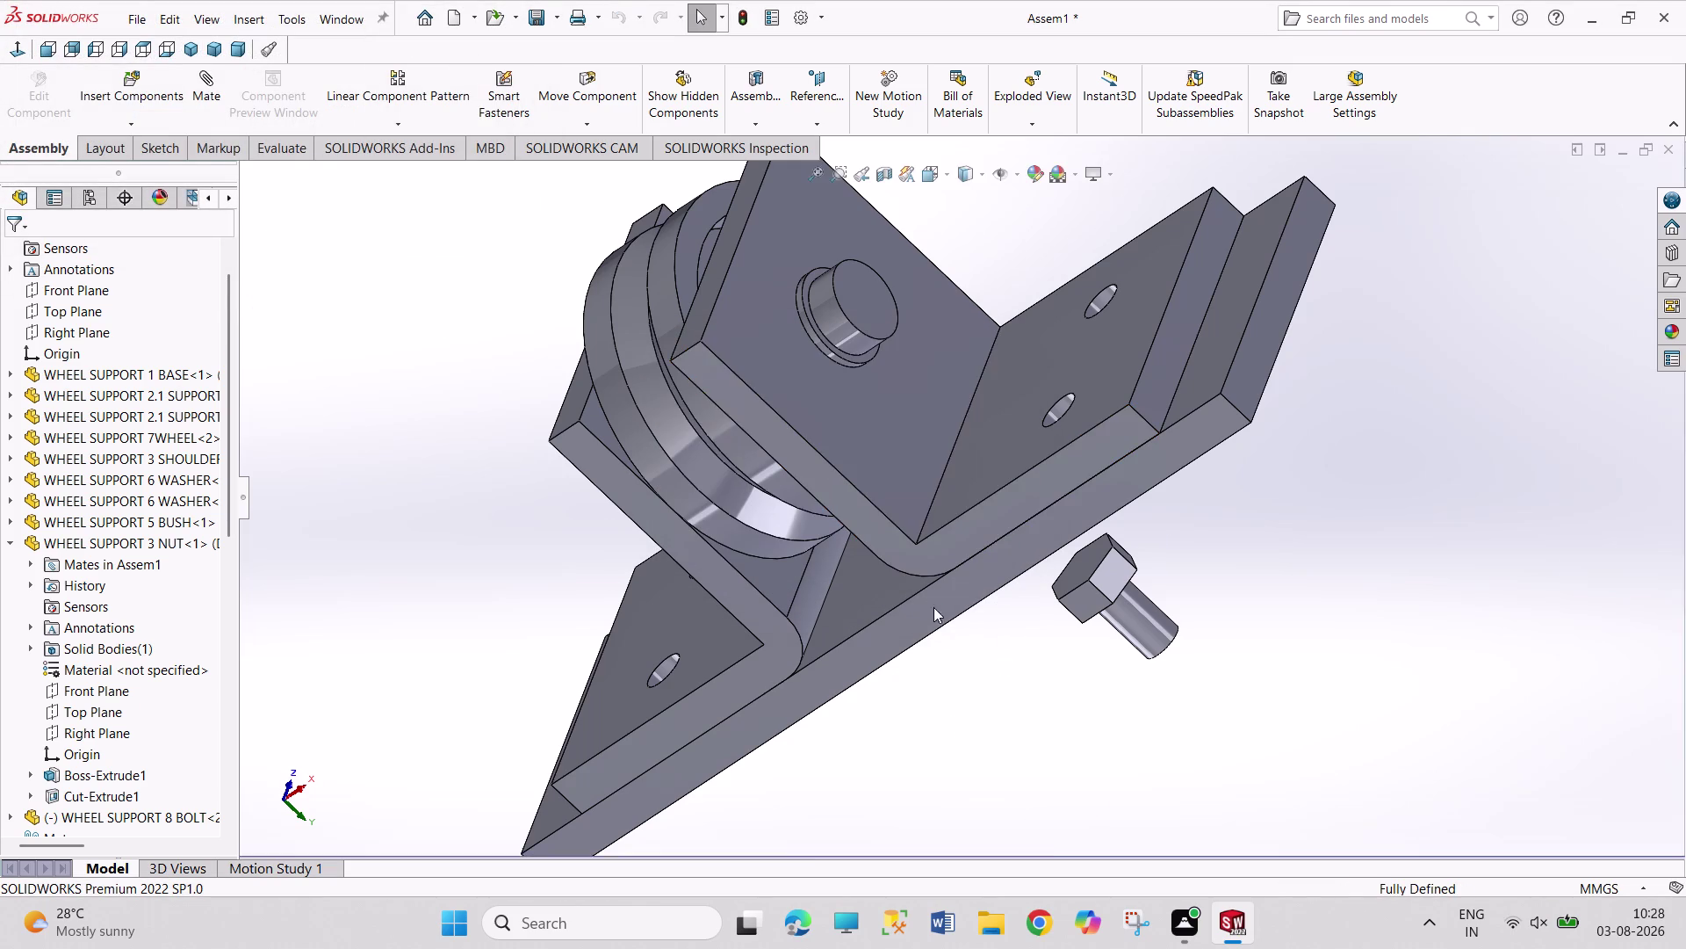
middle_drag(940, 613, 897, 569)
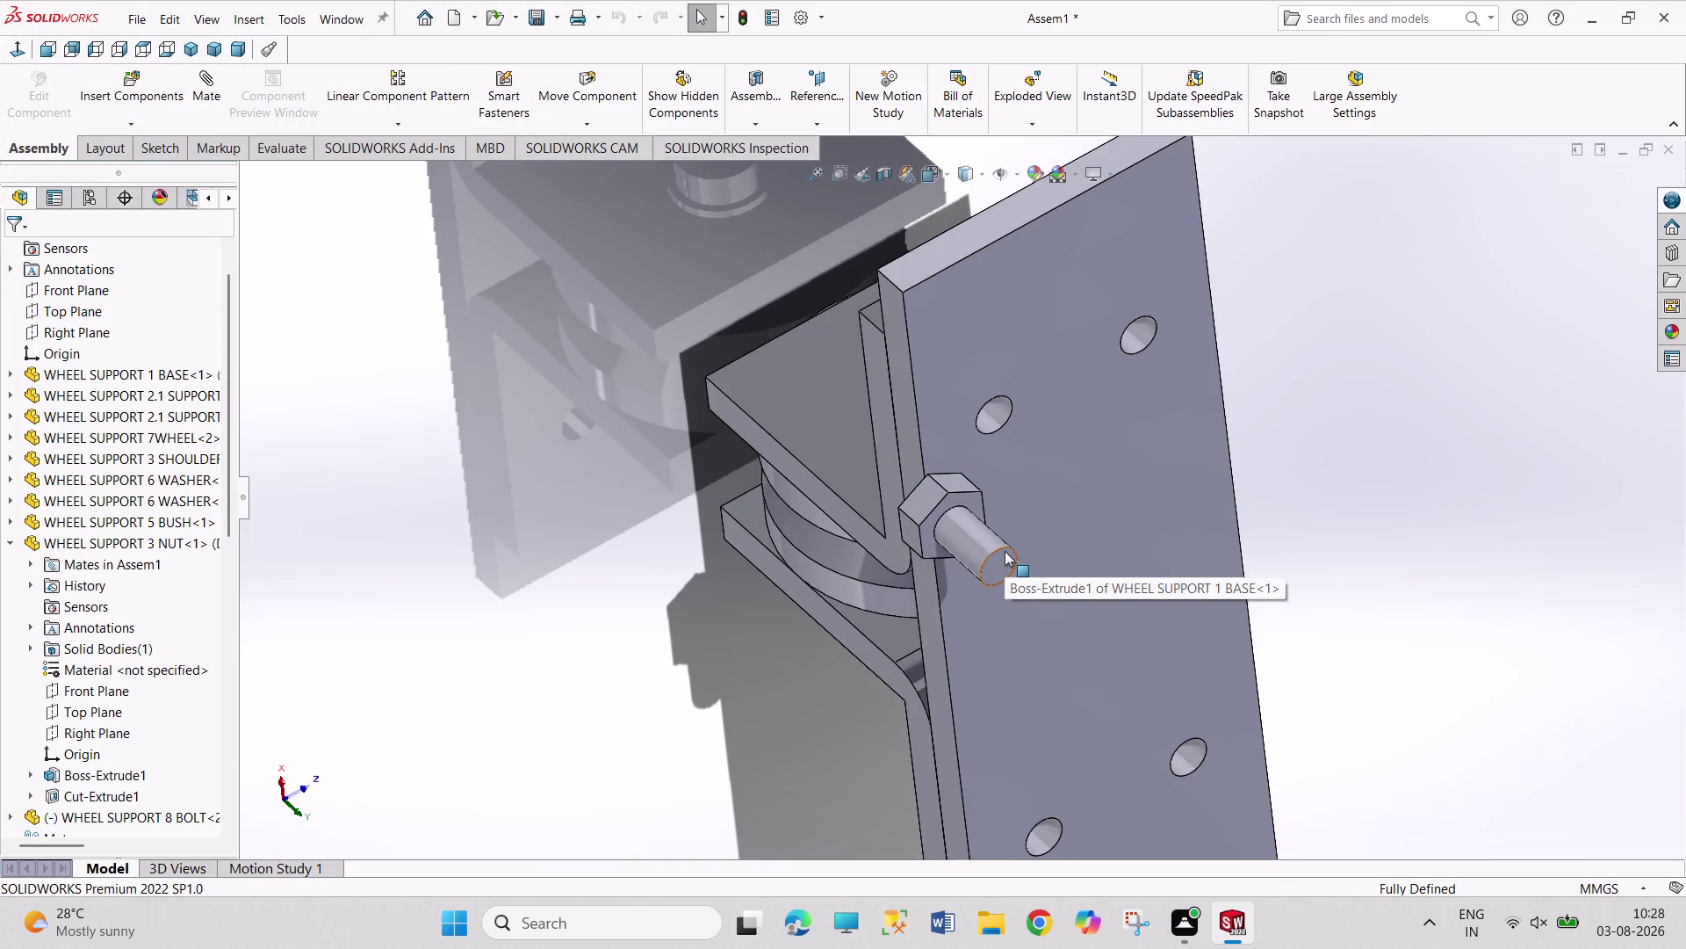
click(1005, 551)
drag(764, 700, 783, 704)
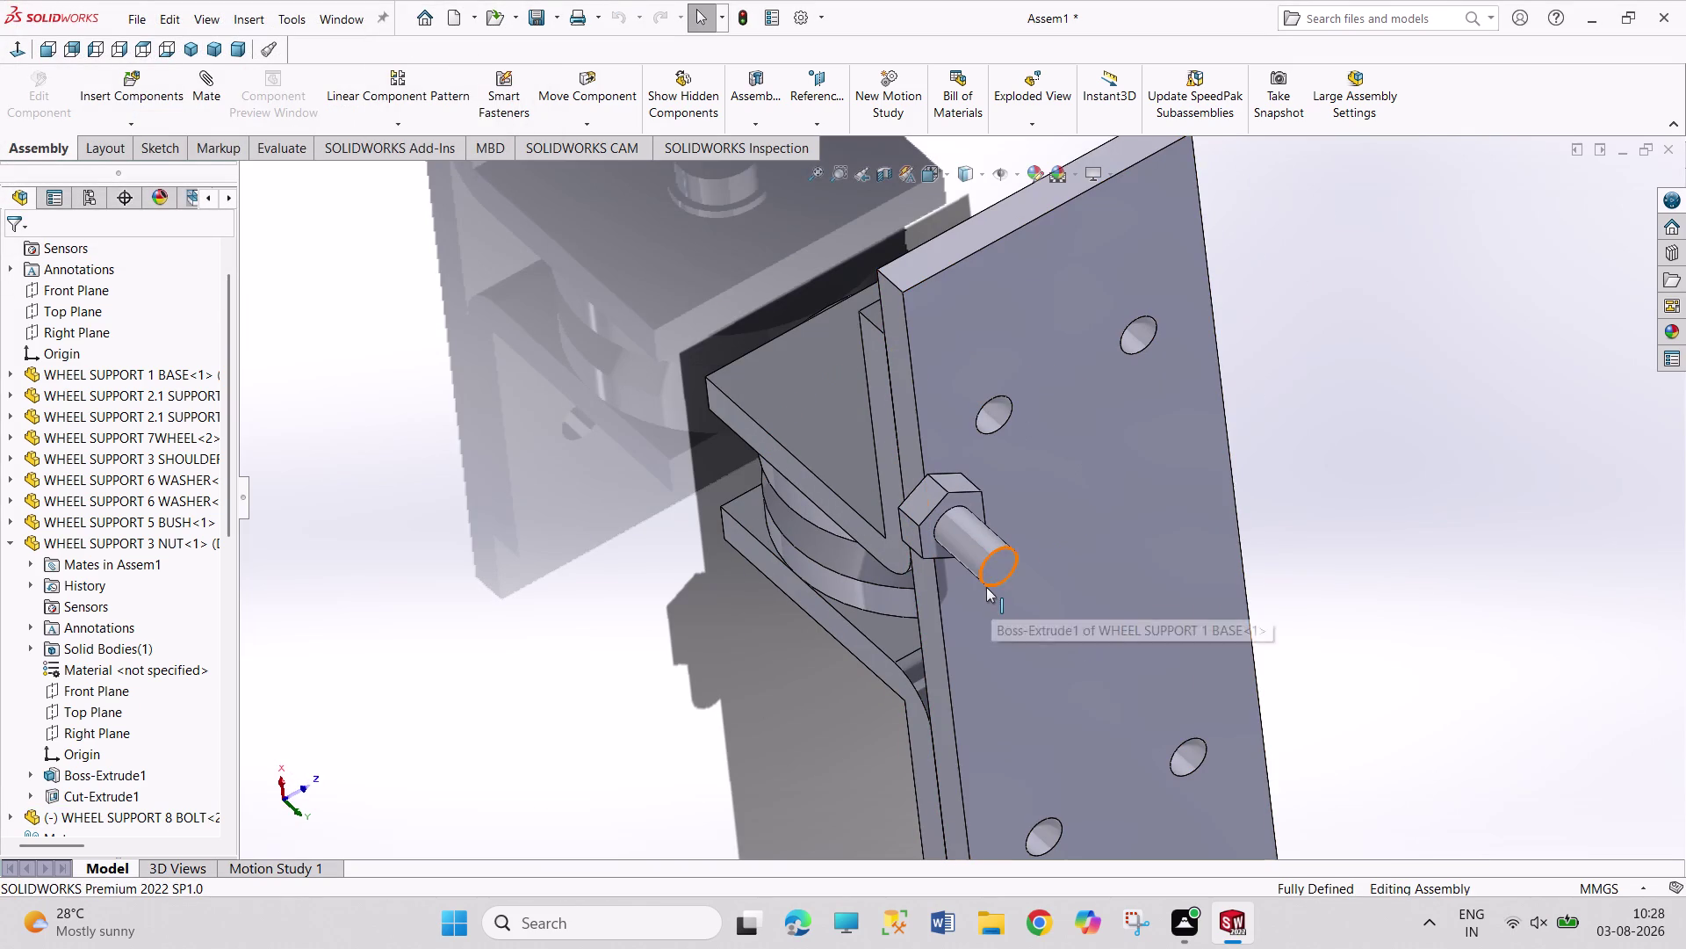
click(986, 587)
middle_drag(603, 496, 810, 593)
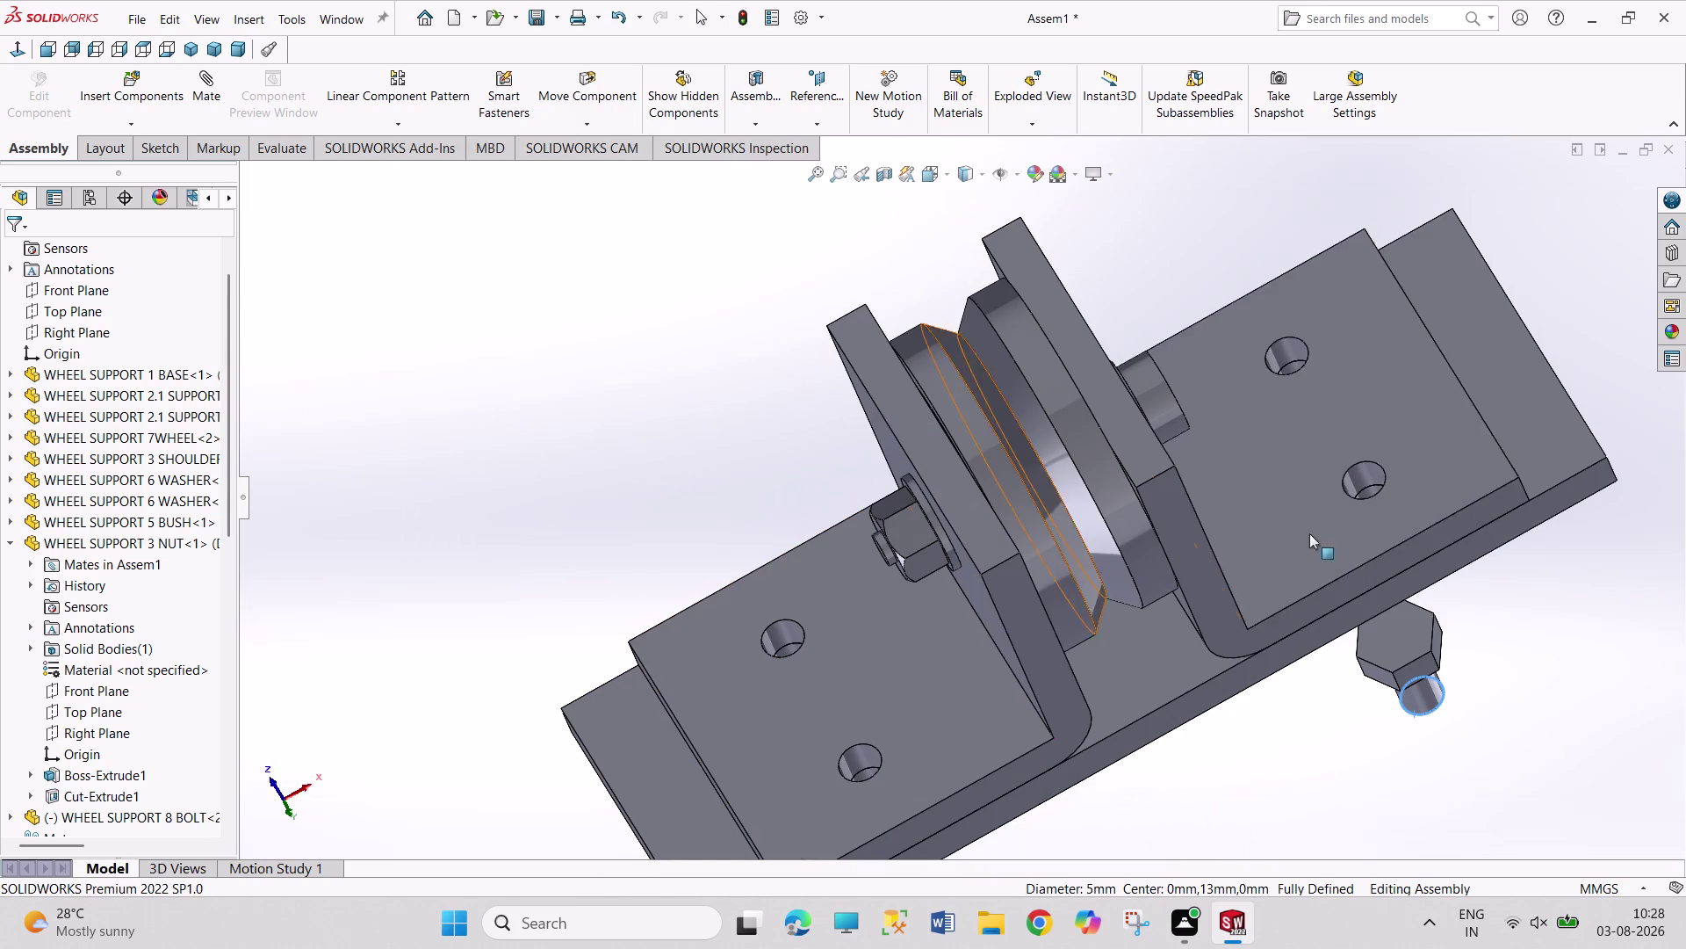
click(1387, 483)
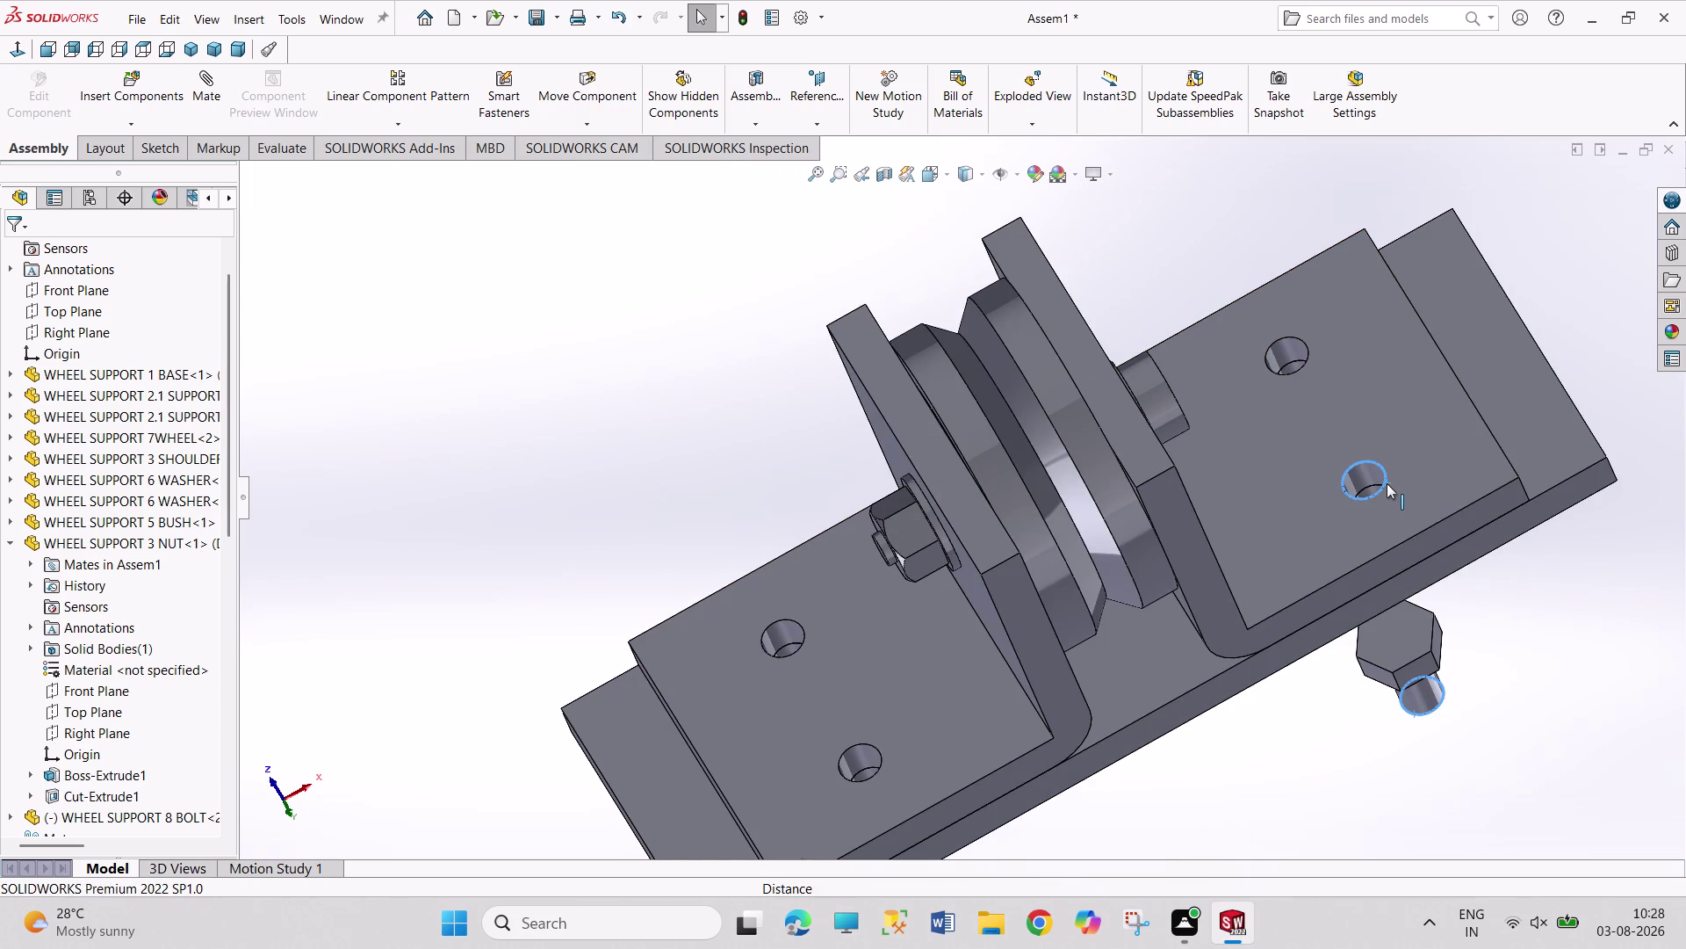
click(1499, 467)
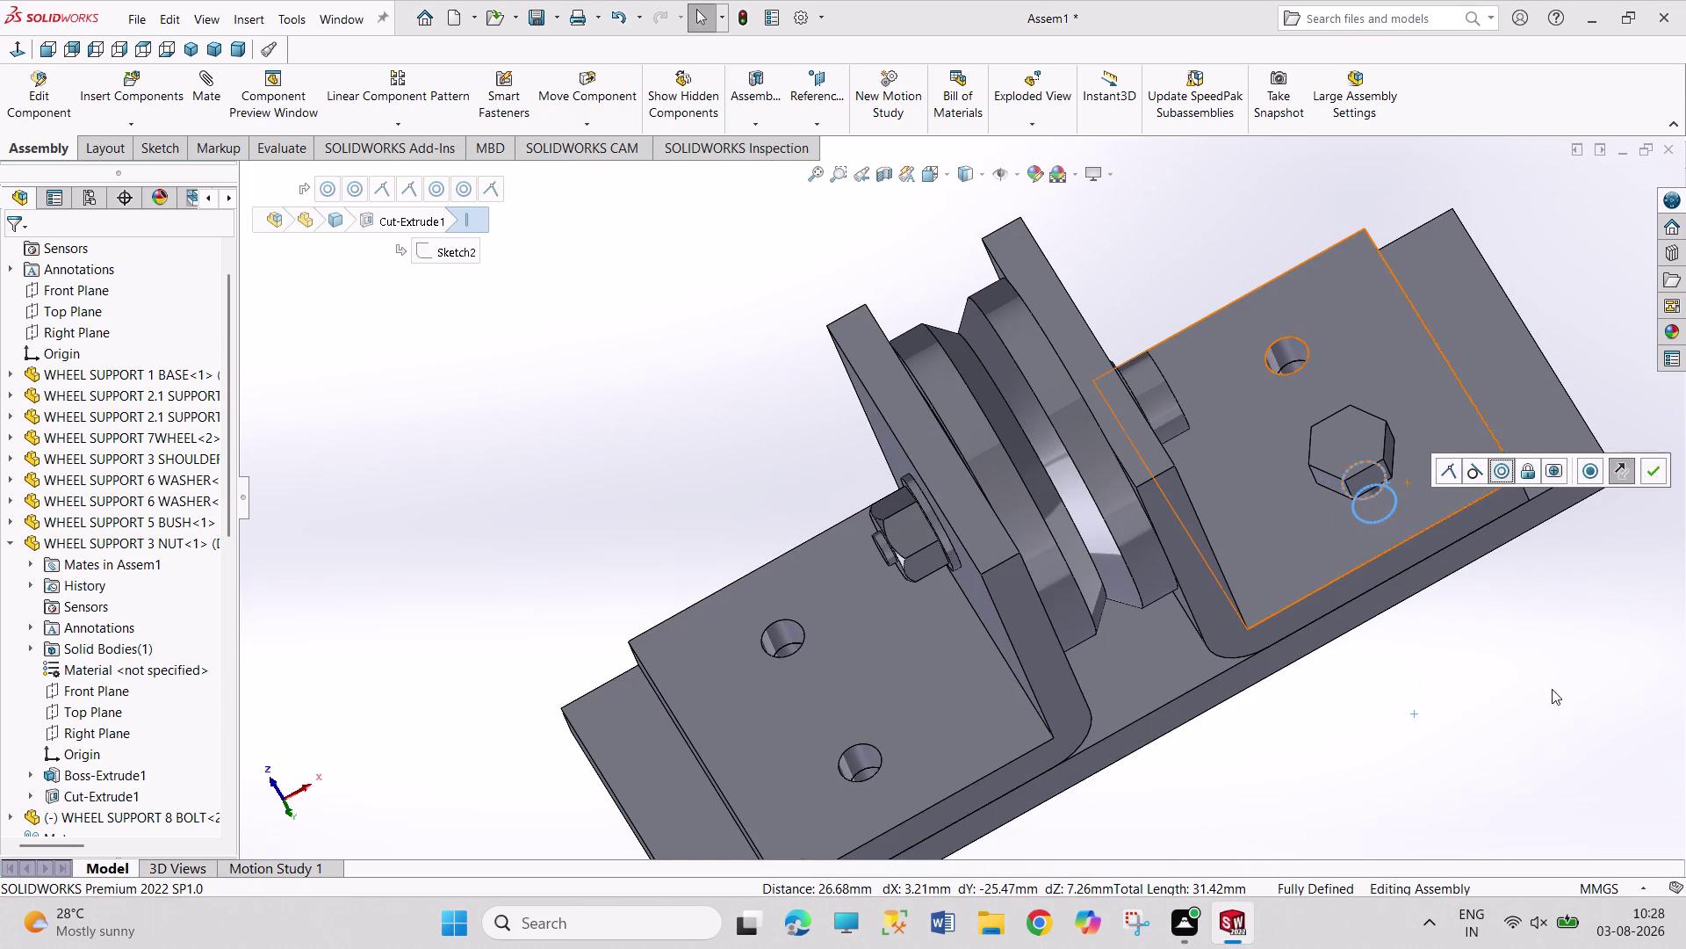
drag(1552, 689, 1545, 680)
drag(1376, 487, 1368, 470)
drag(1367, 470, 1337, 434)
click(1558, 625)
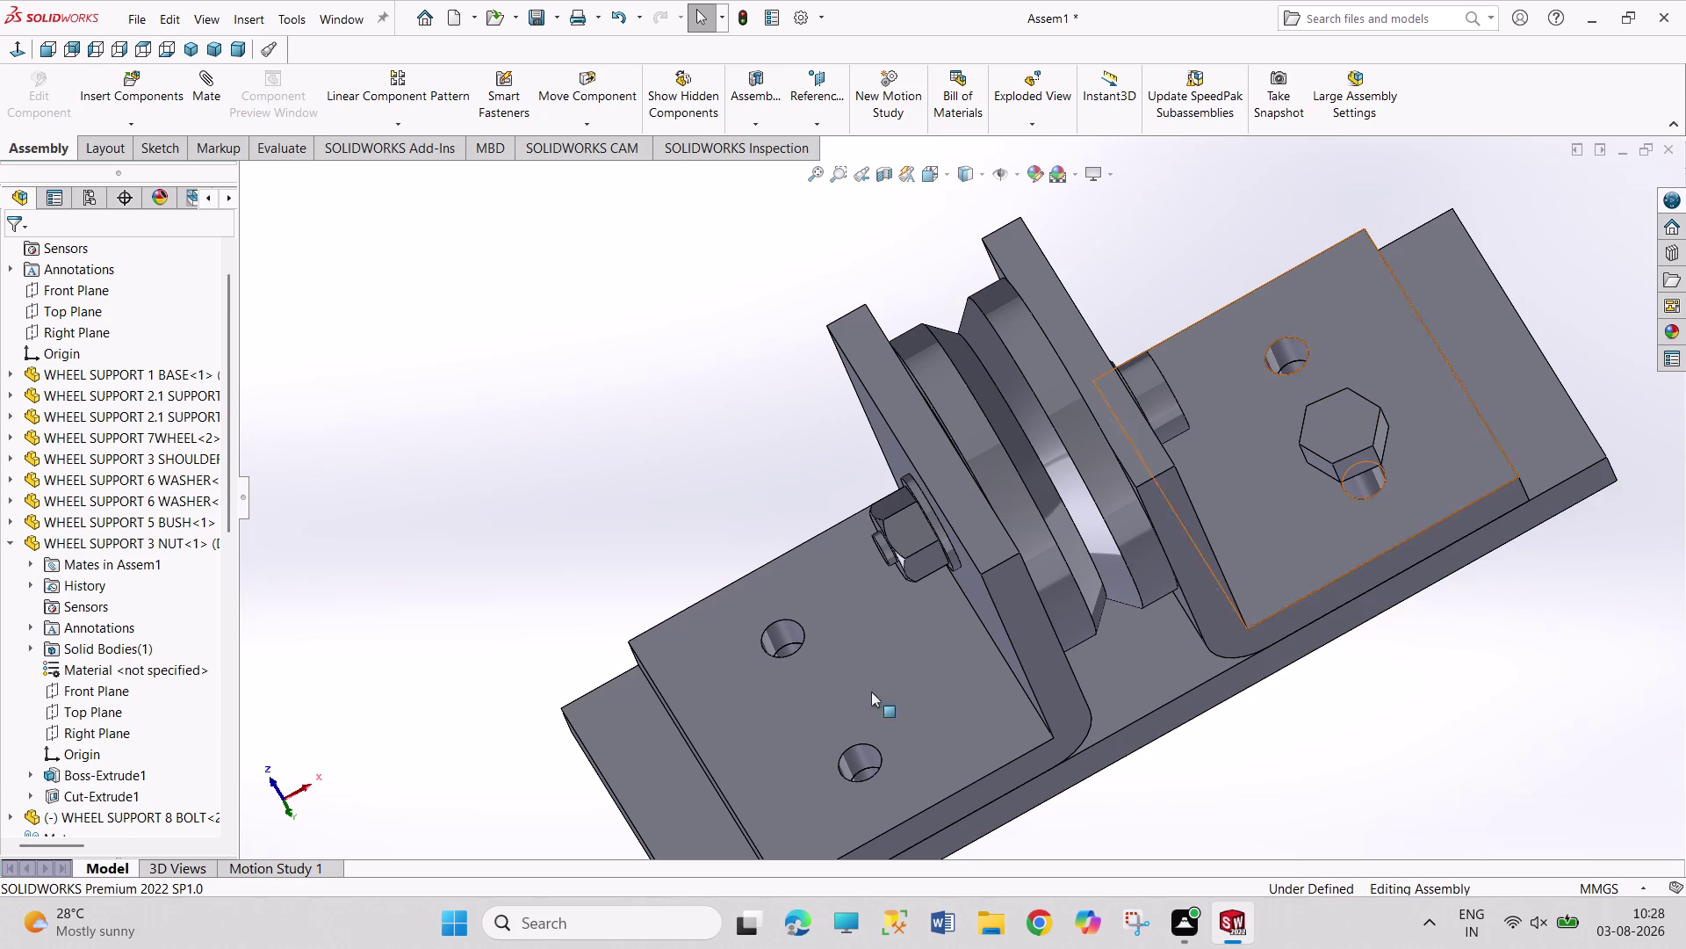
click(7, 542)
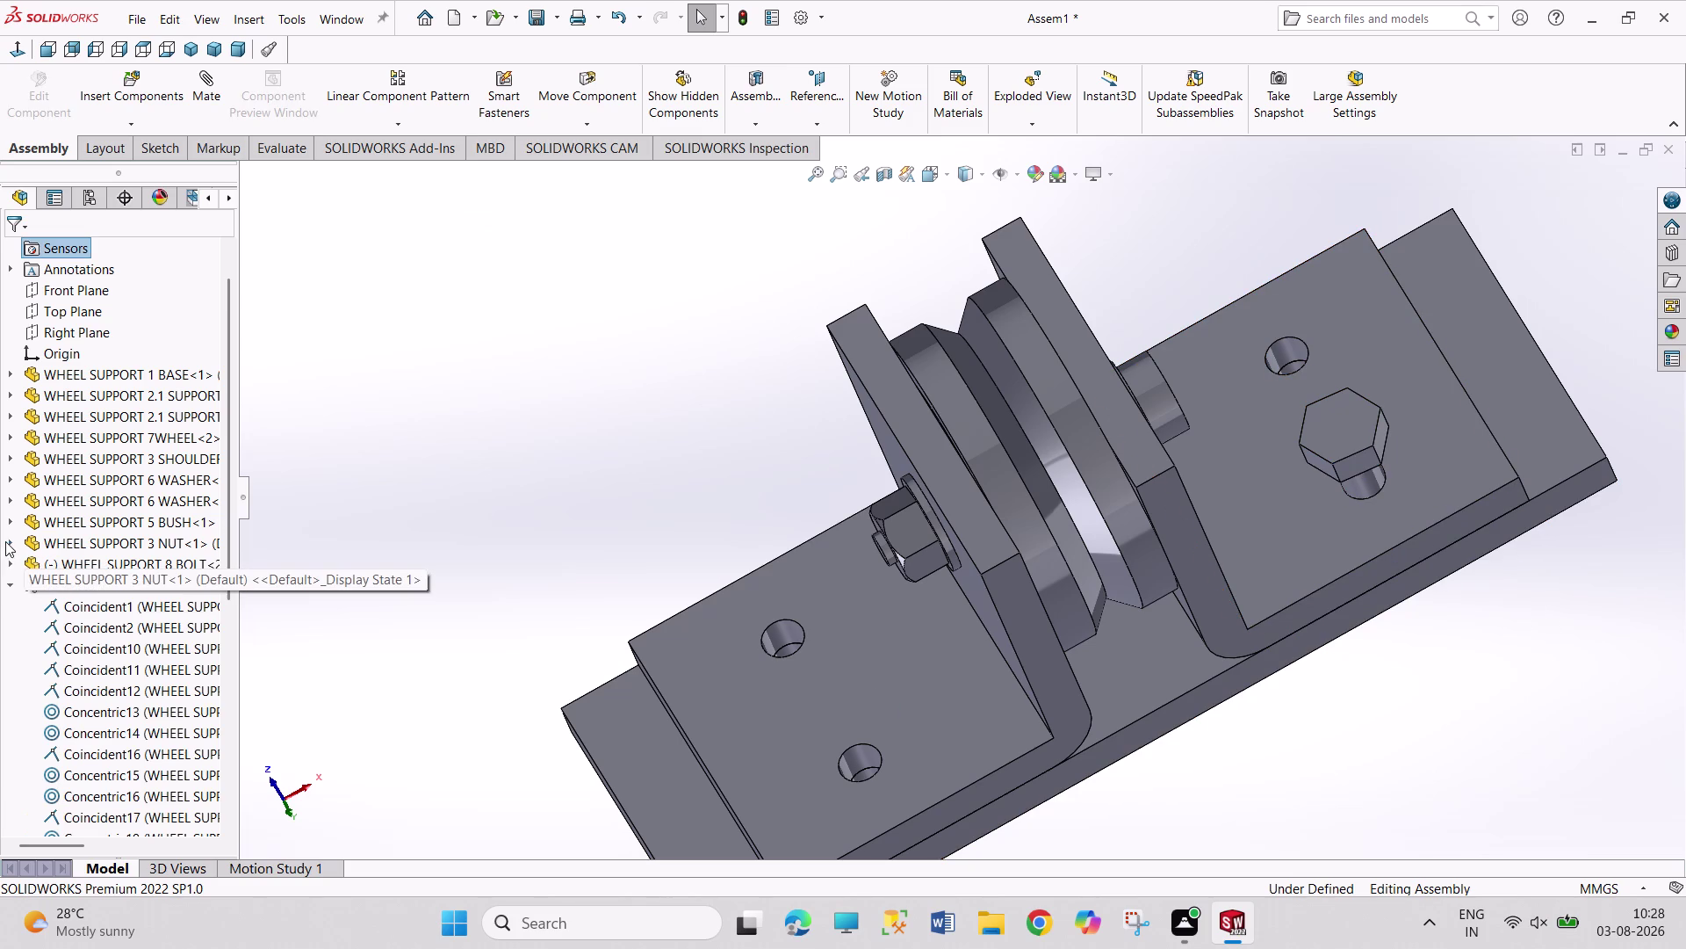
Try pairing the bolt's front plane with the assembly's front plane, then clear it.
click(6, 563)
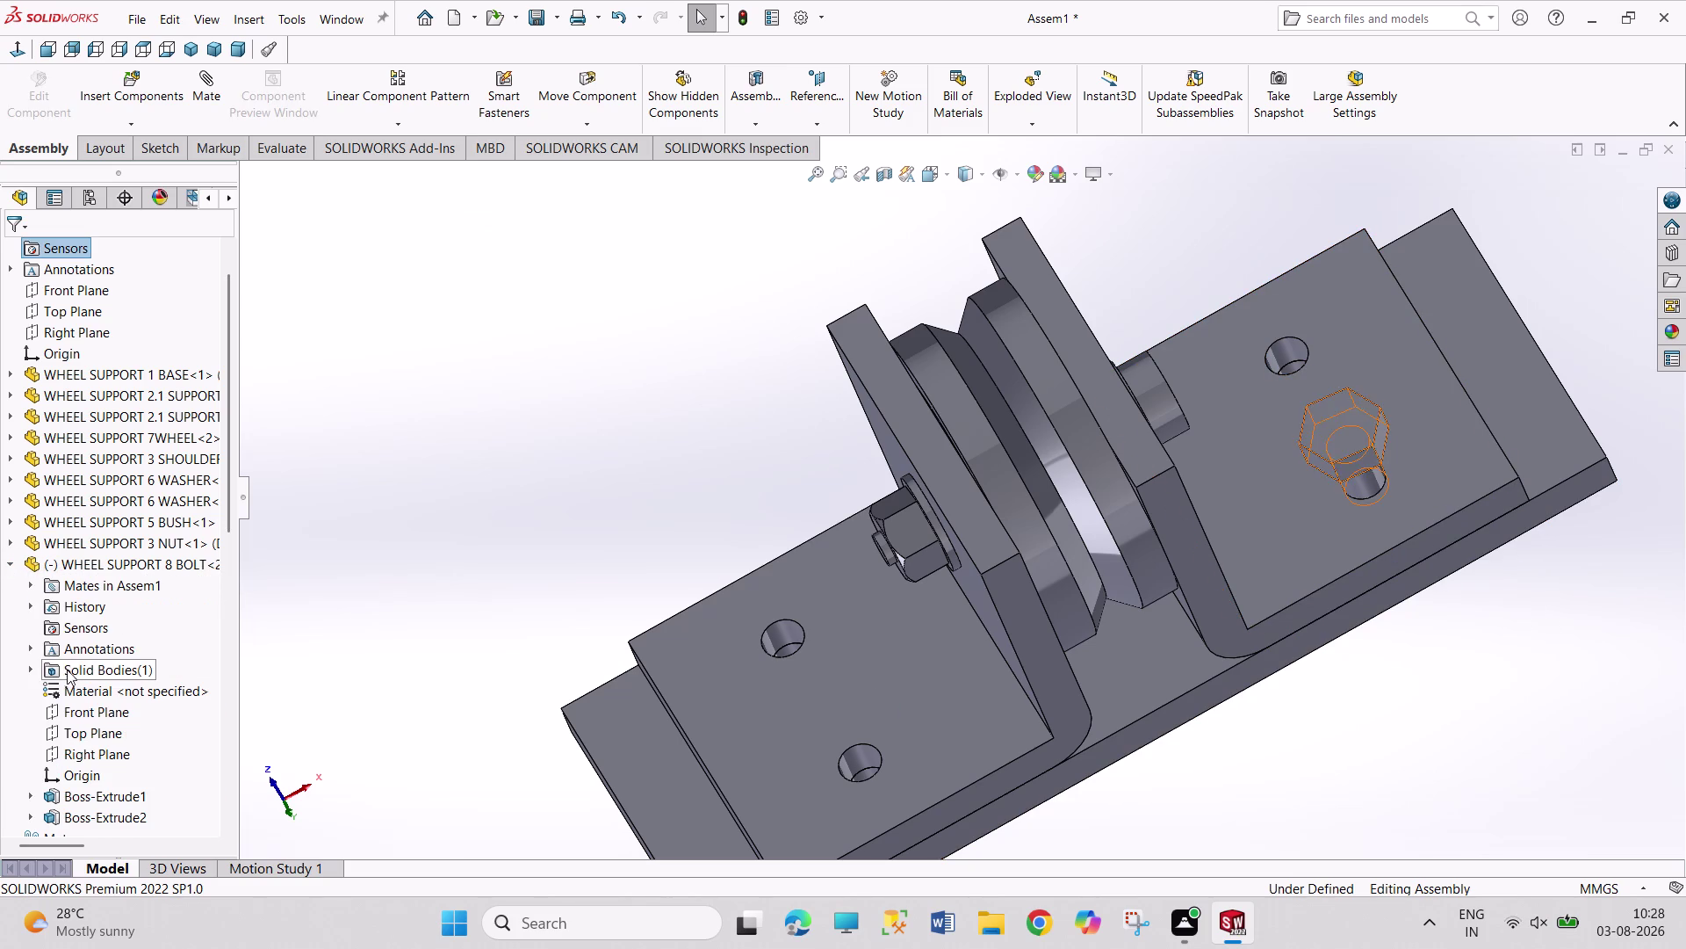
click(83, 718)
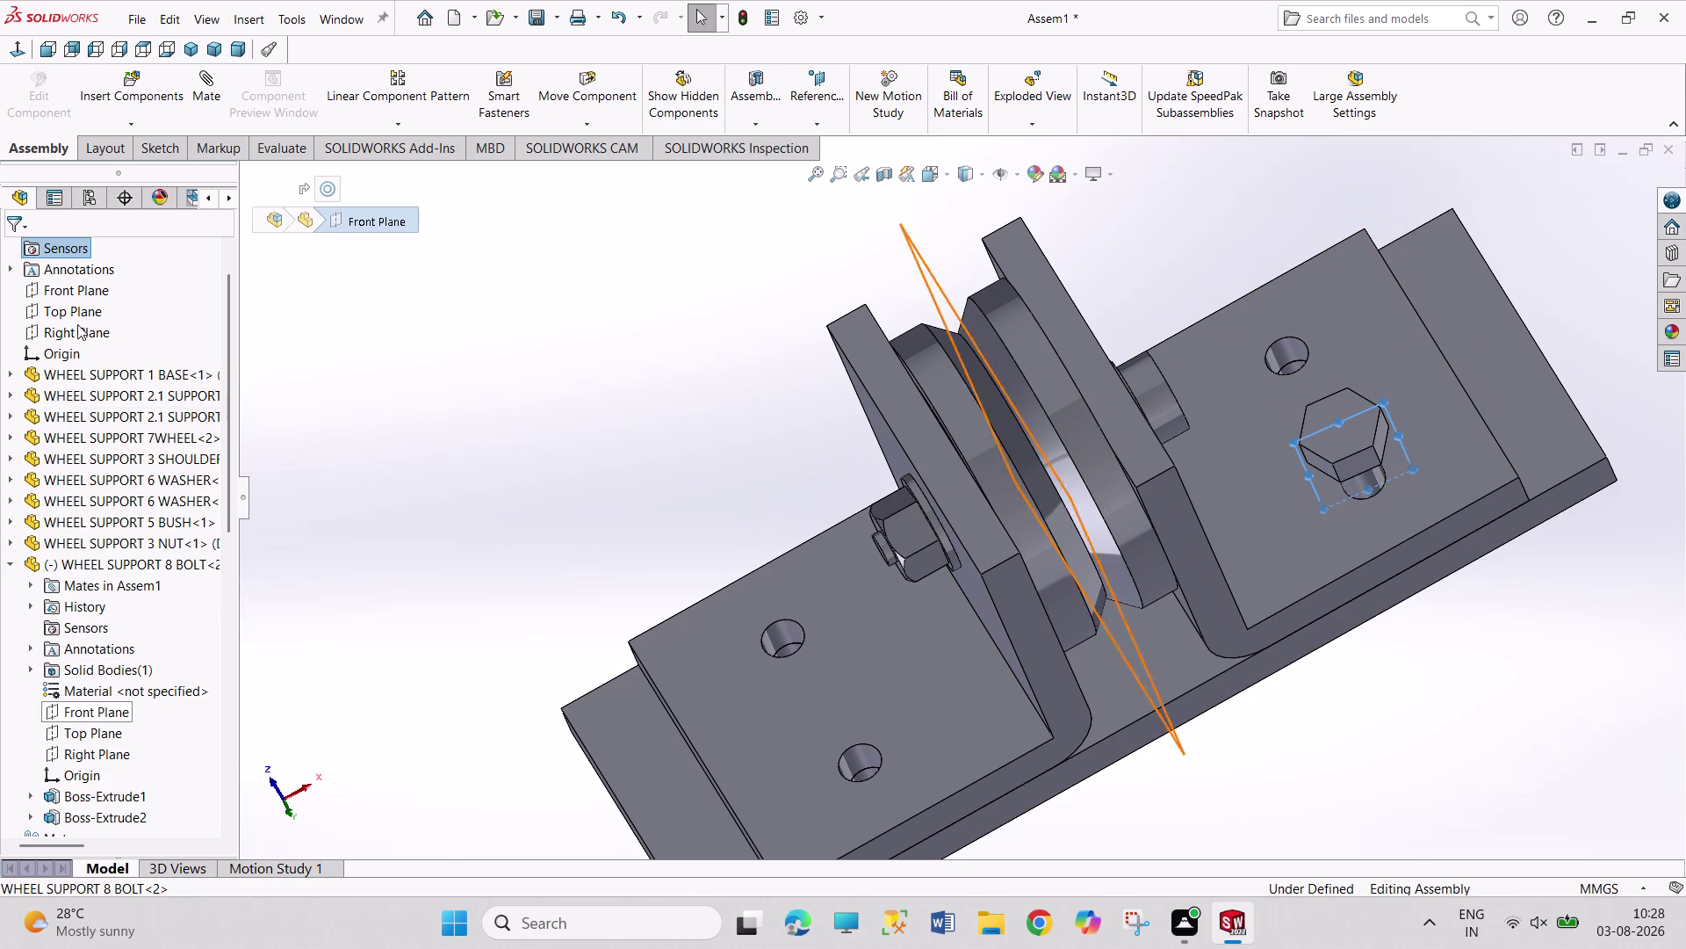
click(83, 296)
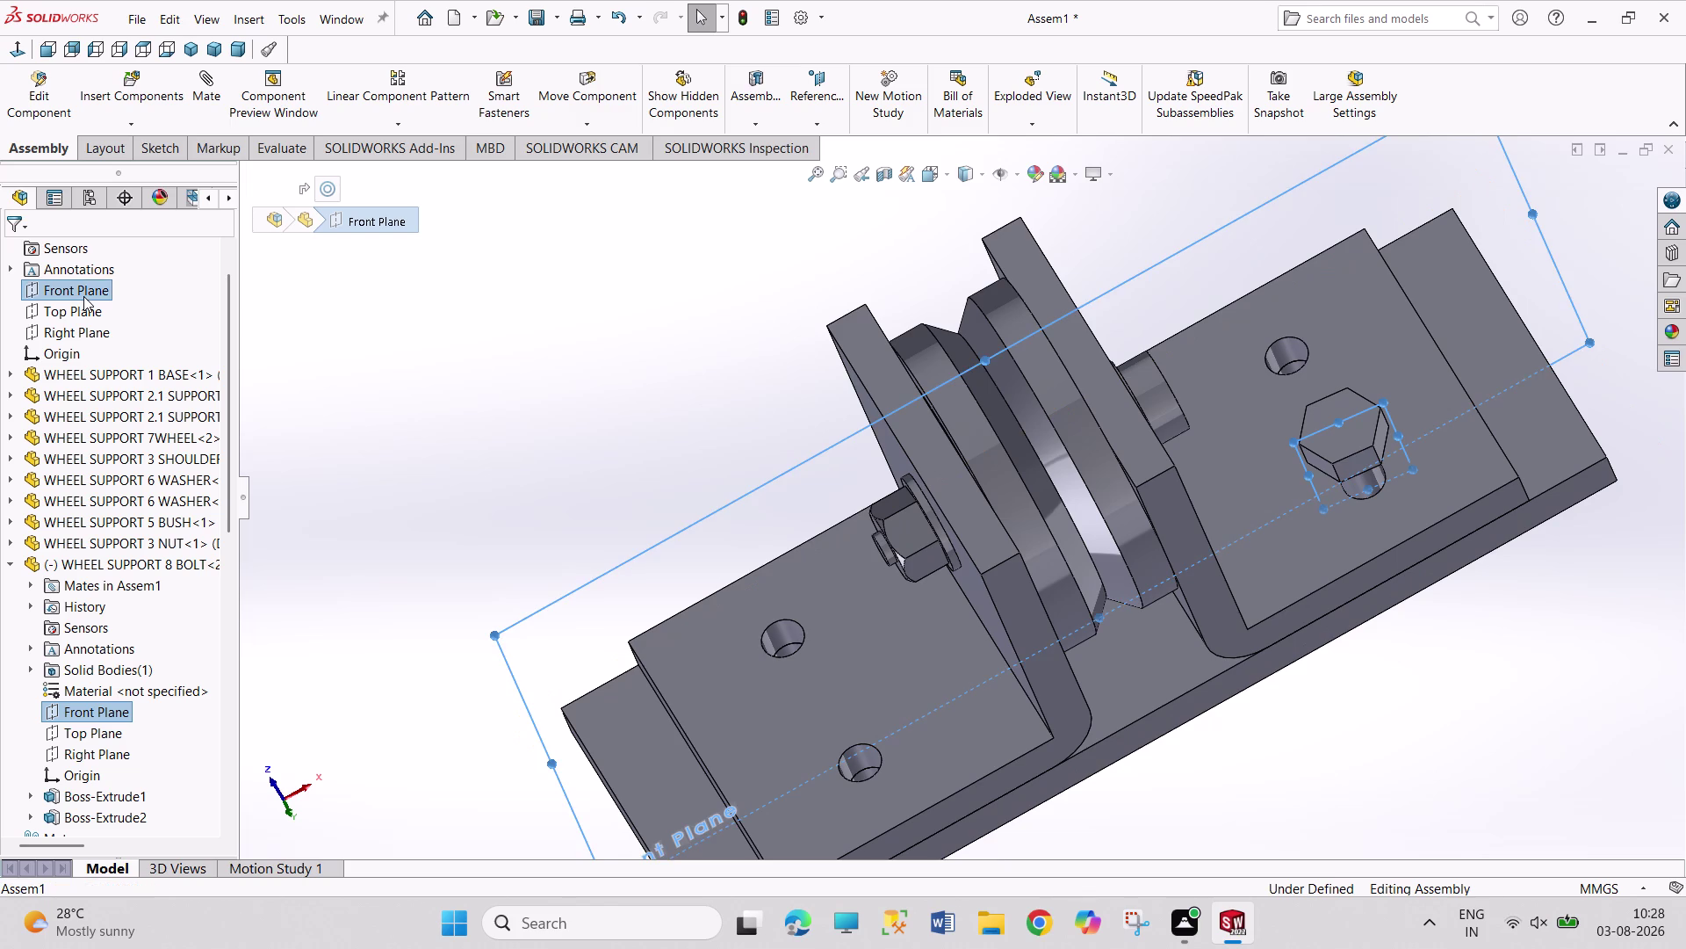
click(253, 307)
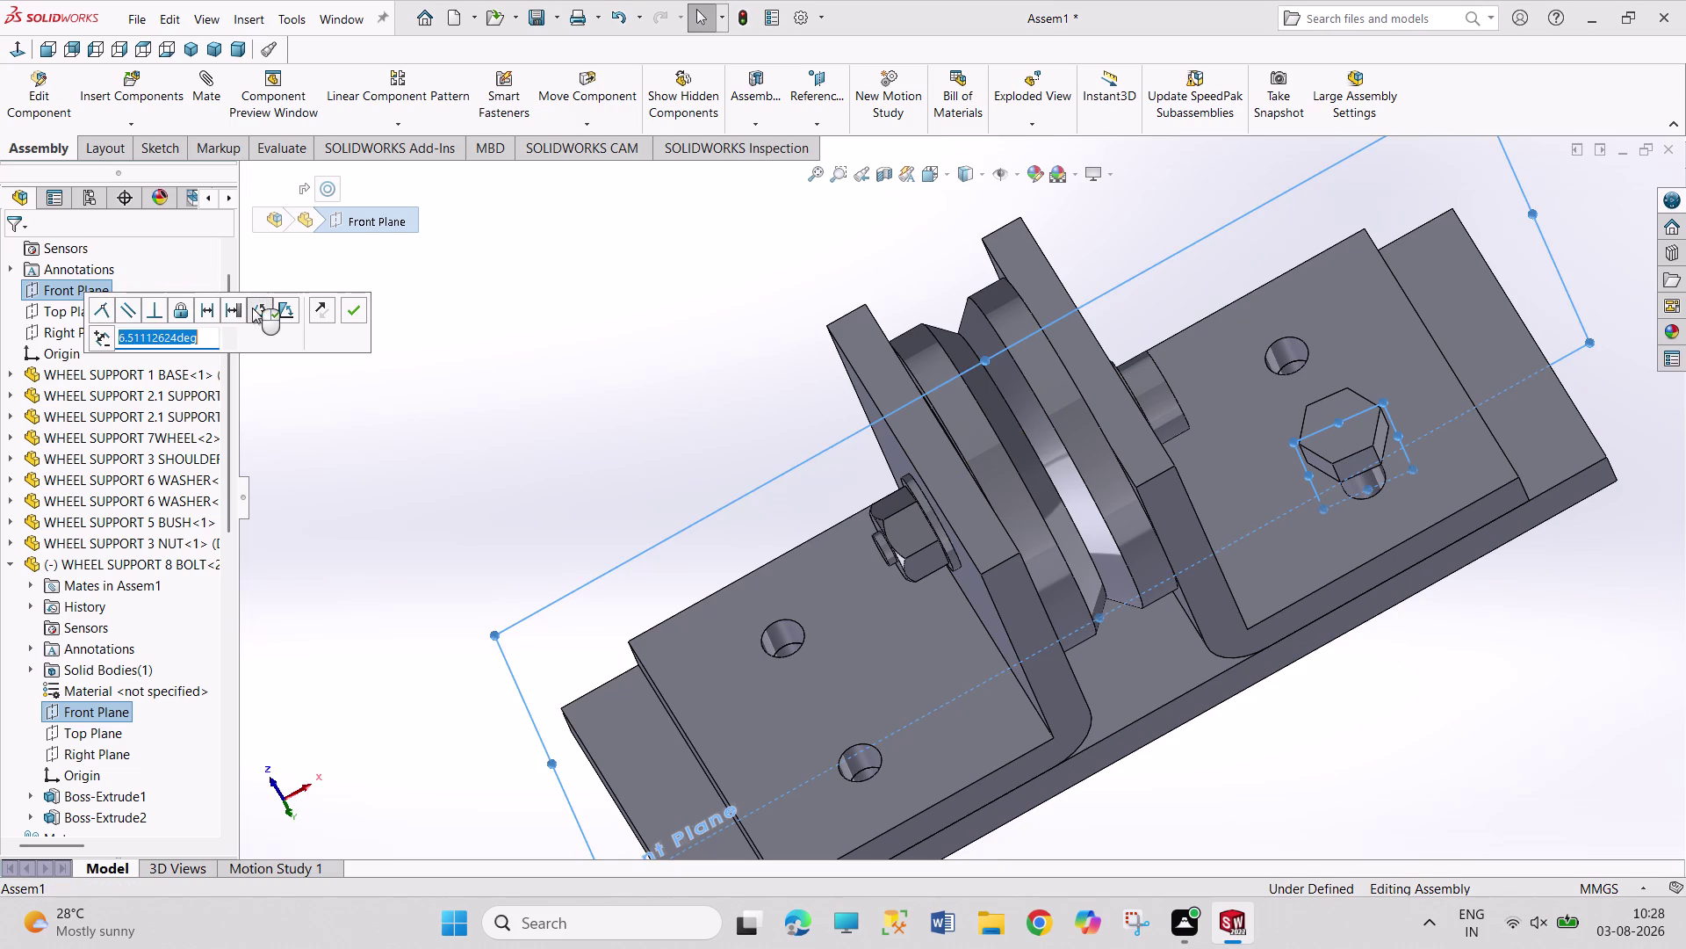
click(352, 306)
click(415, 358)
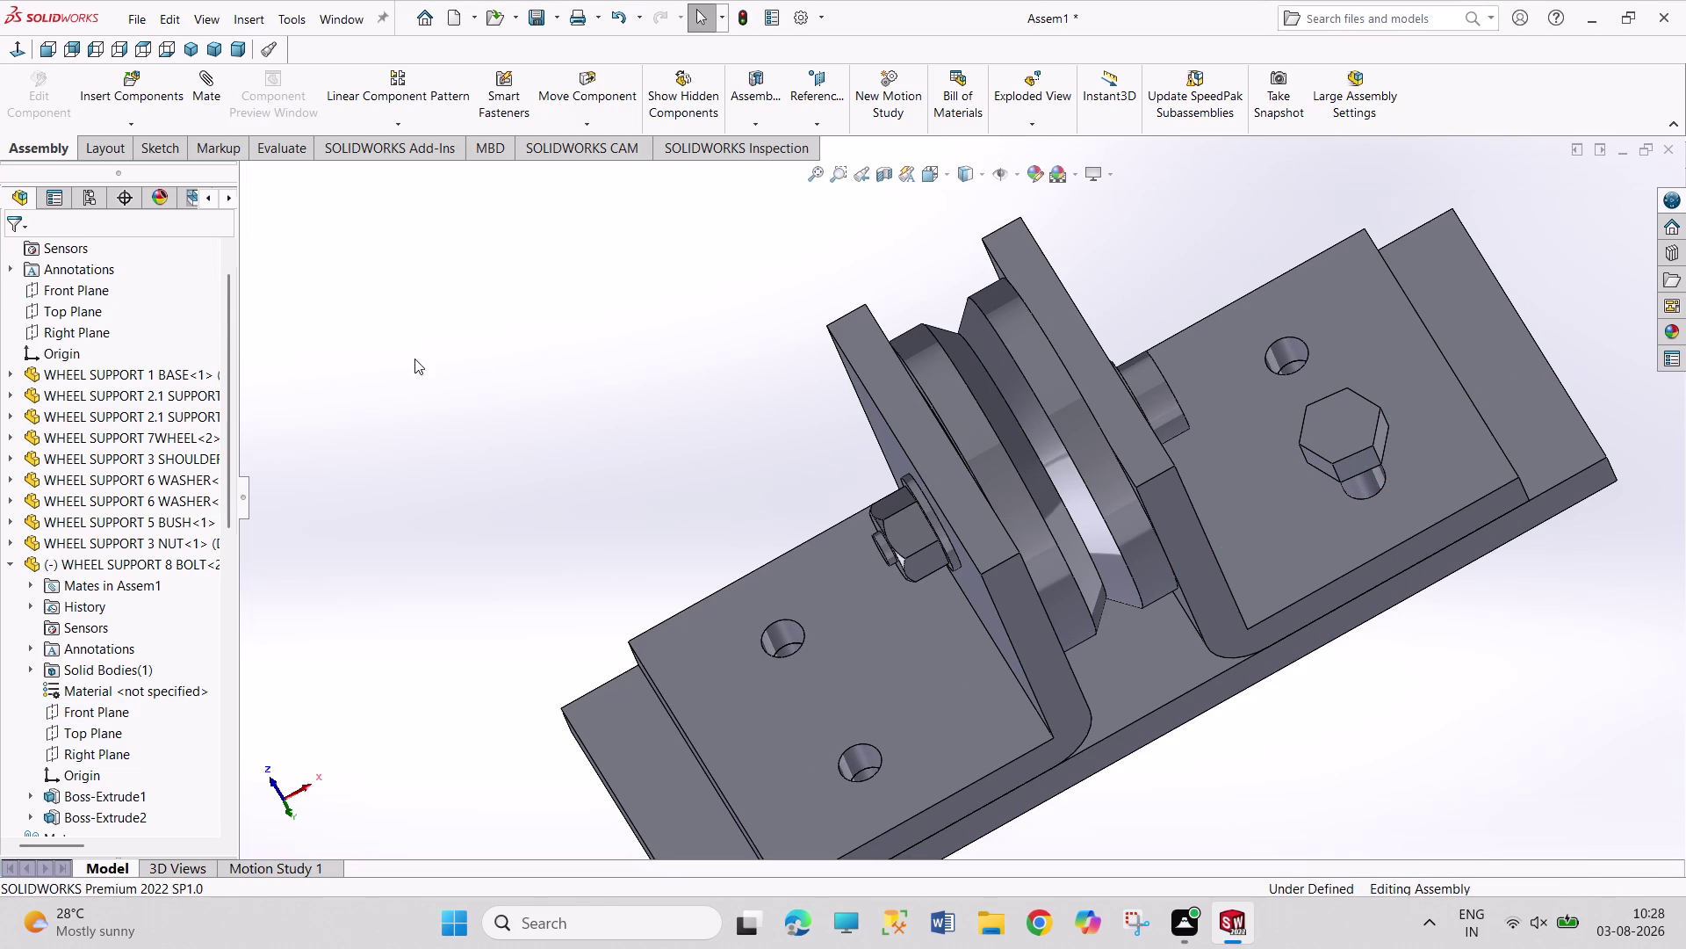
Add a parallel mate between a hex head flat and the plate face.
middle_drag(1385, 659, 1250, 590)
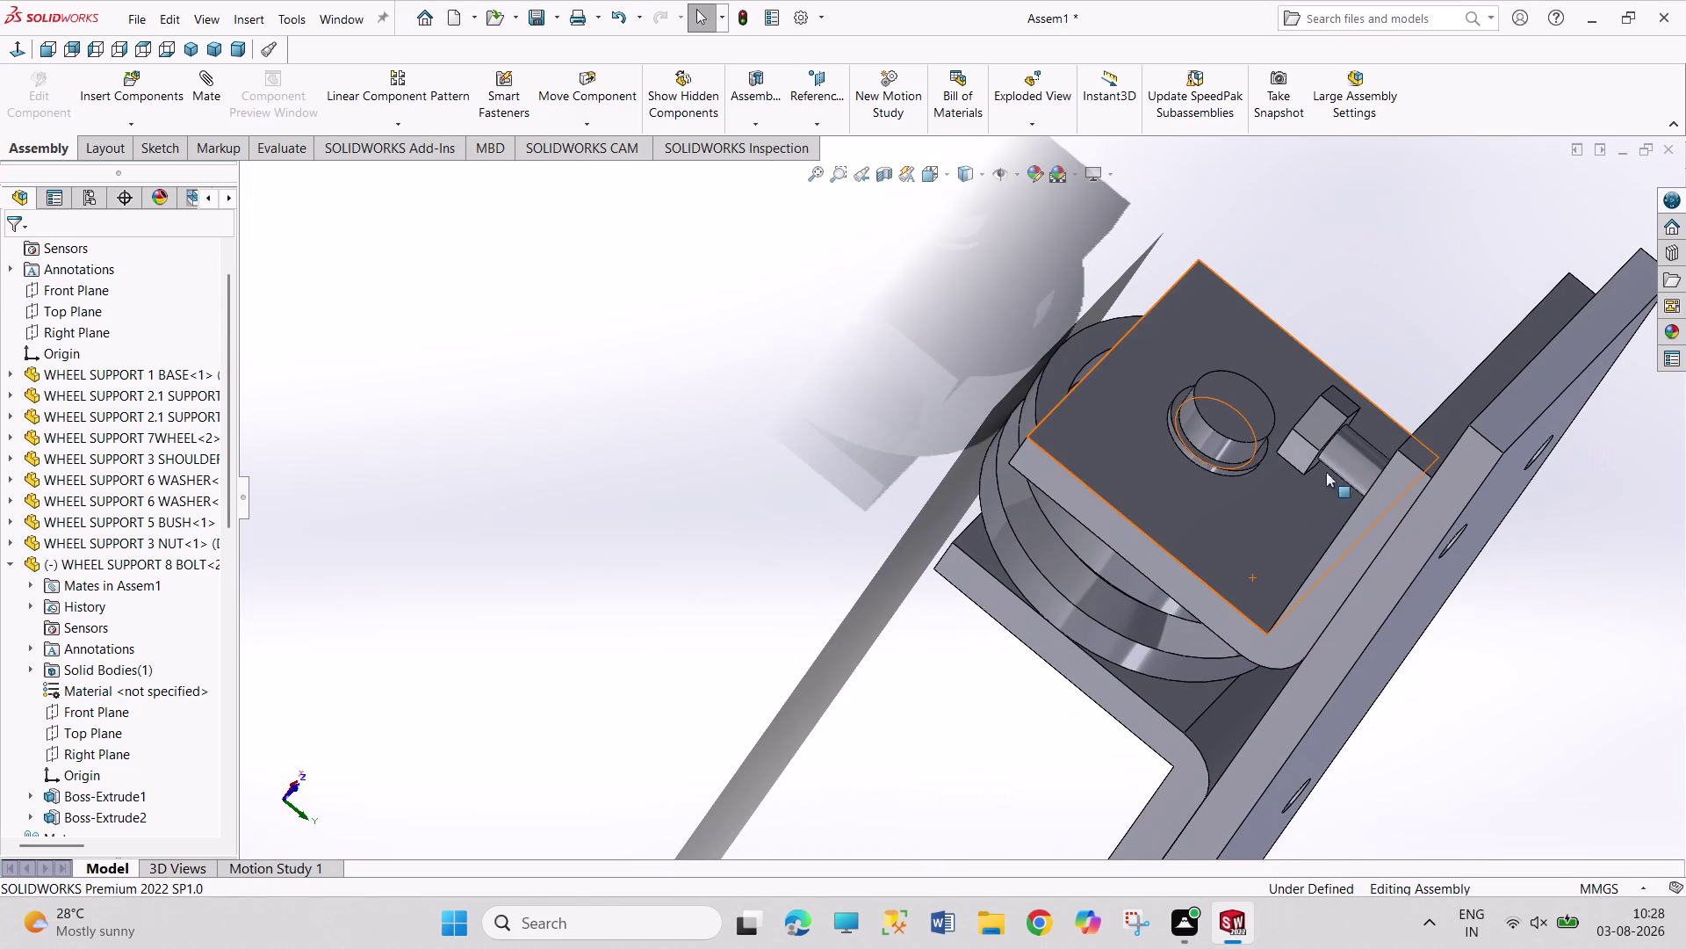
scroll(down, 3)
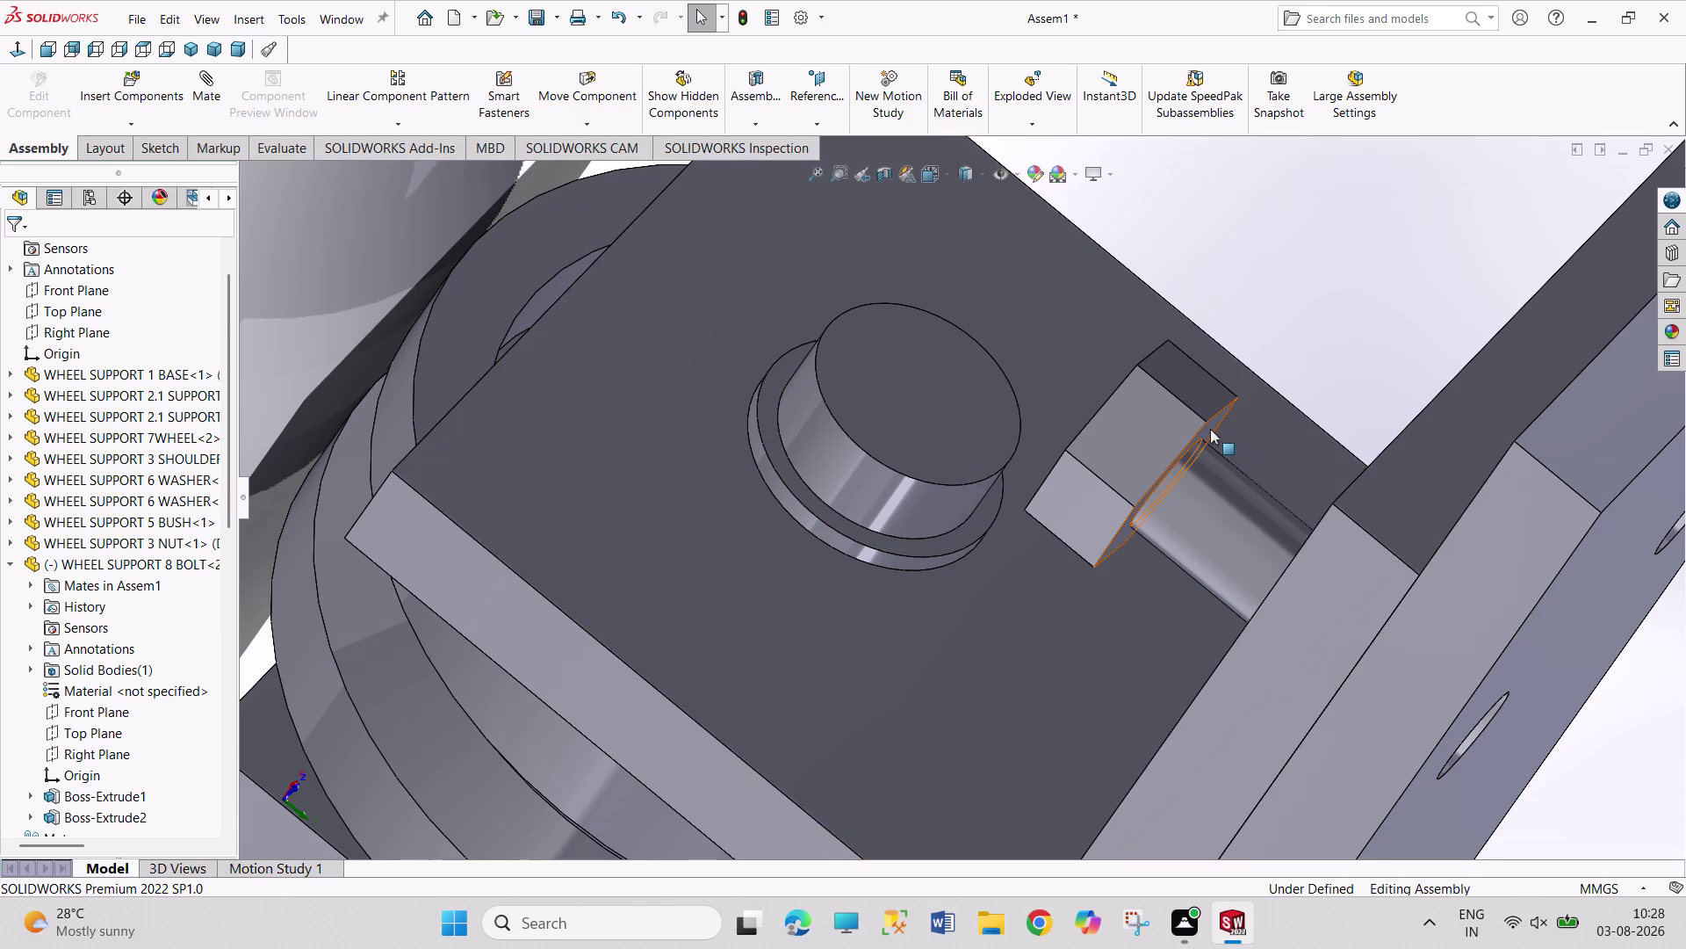
click(1210, 429)
middle_drag(1172, 254, 1218, 327)
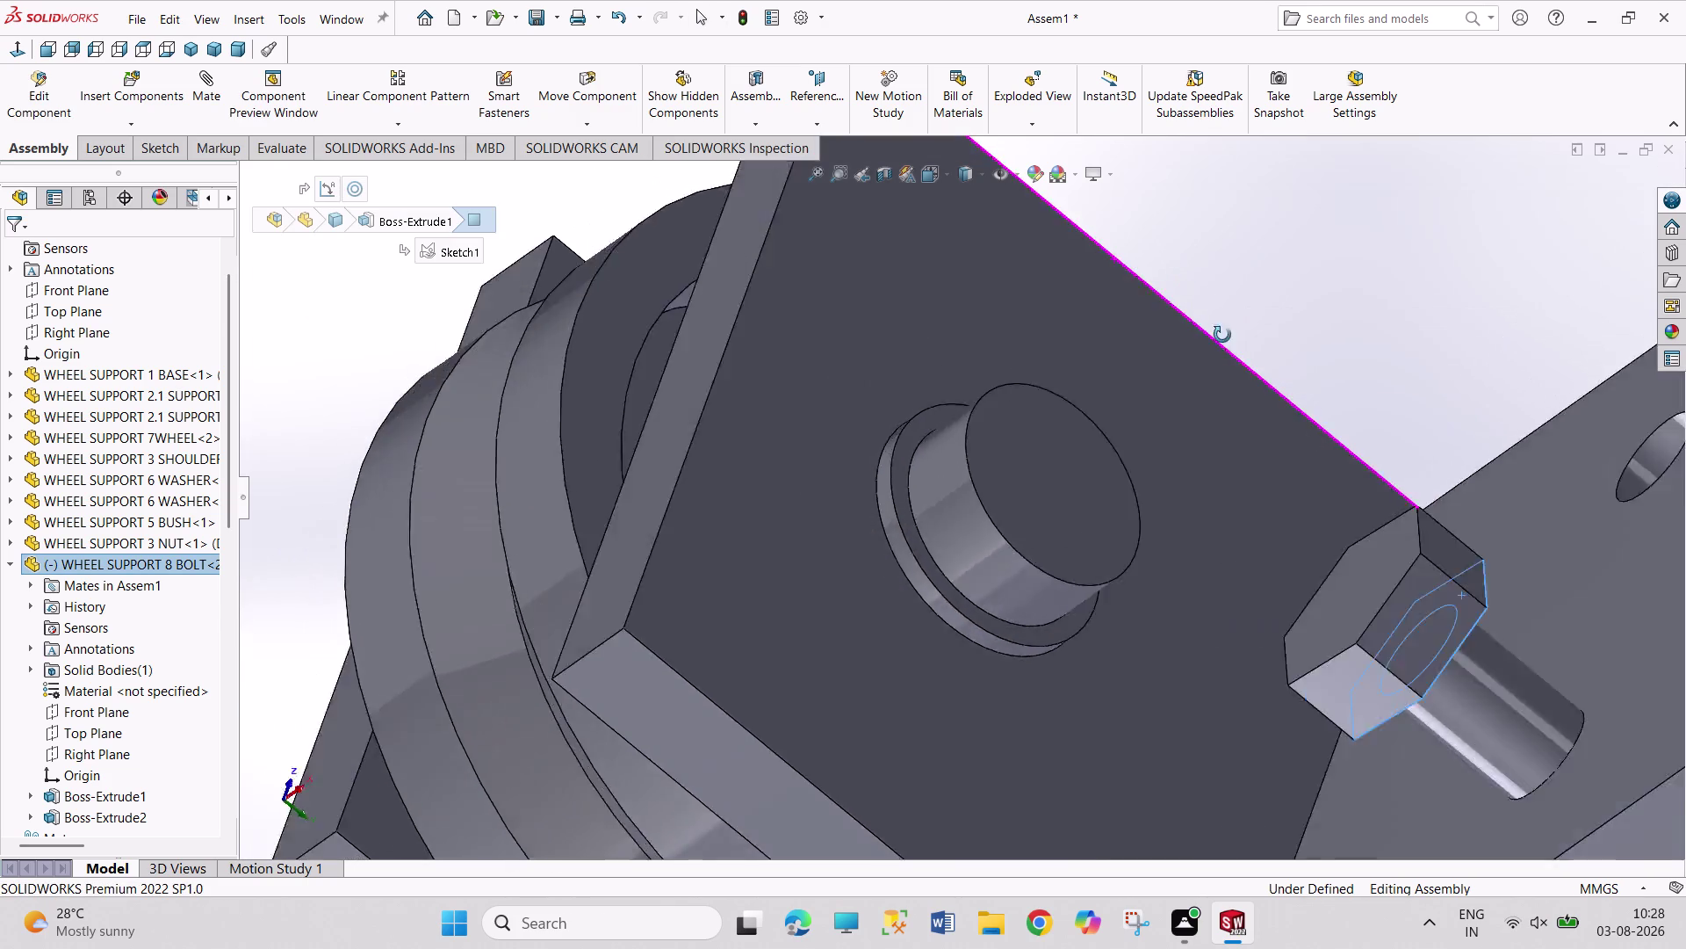
middle_drag(1217, 327, 1259, 380)
click(1490, 577)
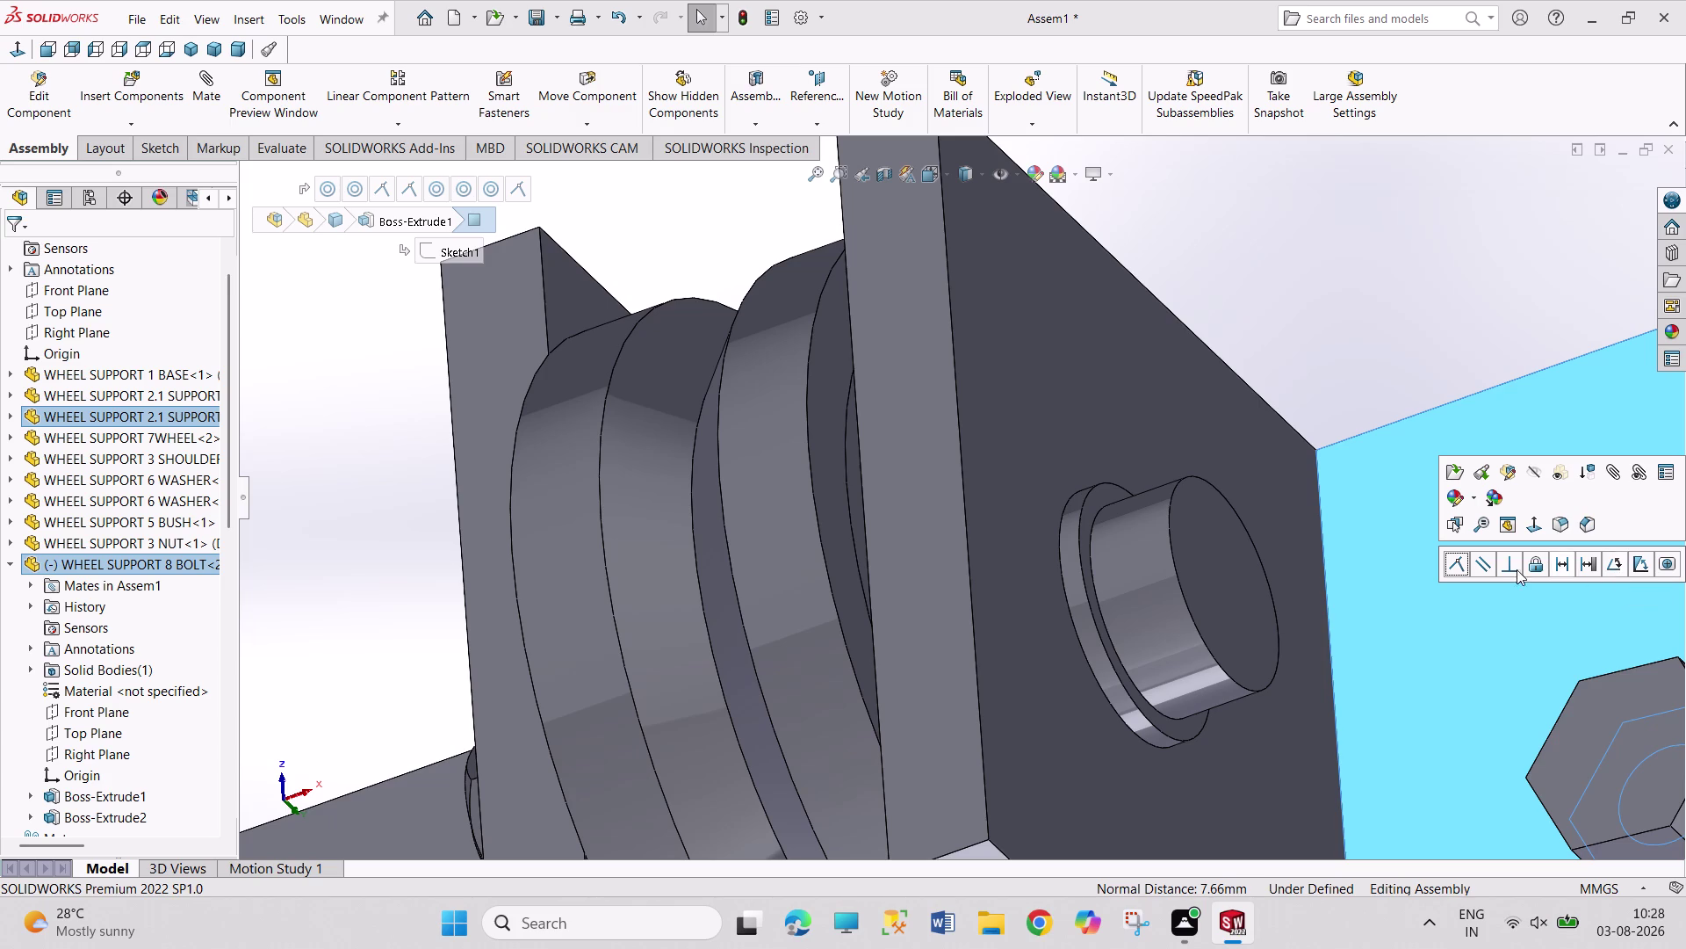
click(1460, 568)
scroll(up, 3)
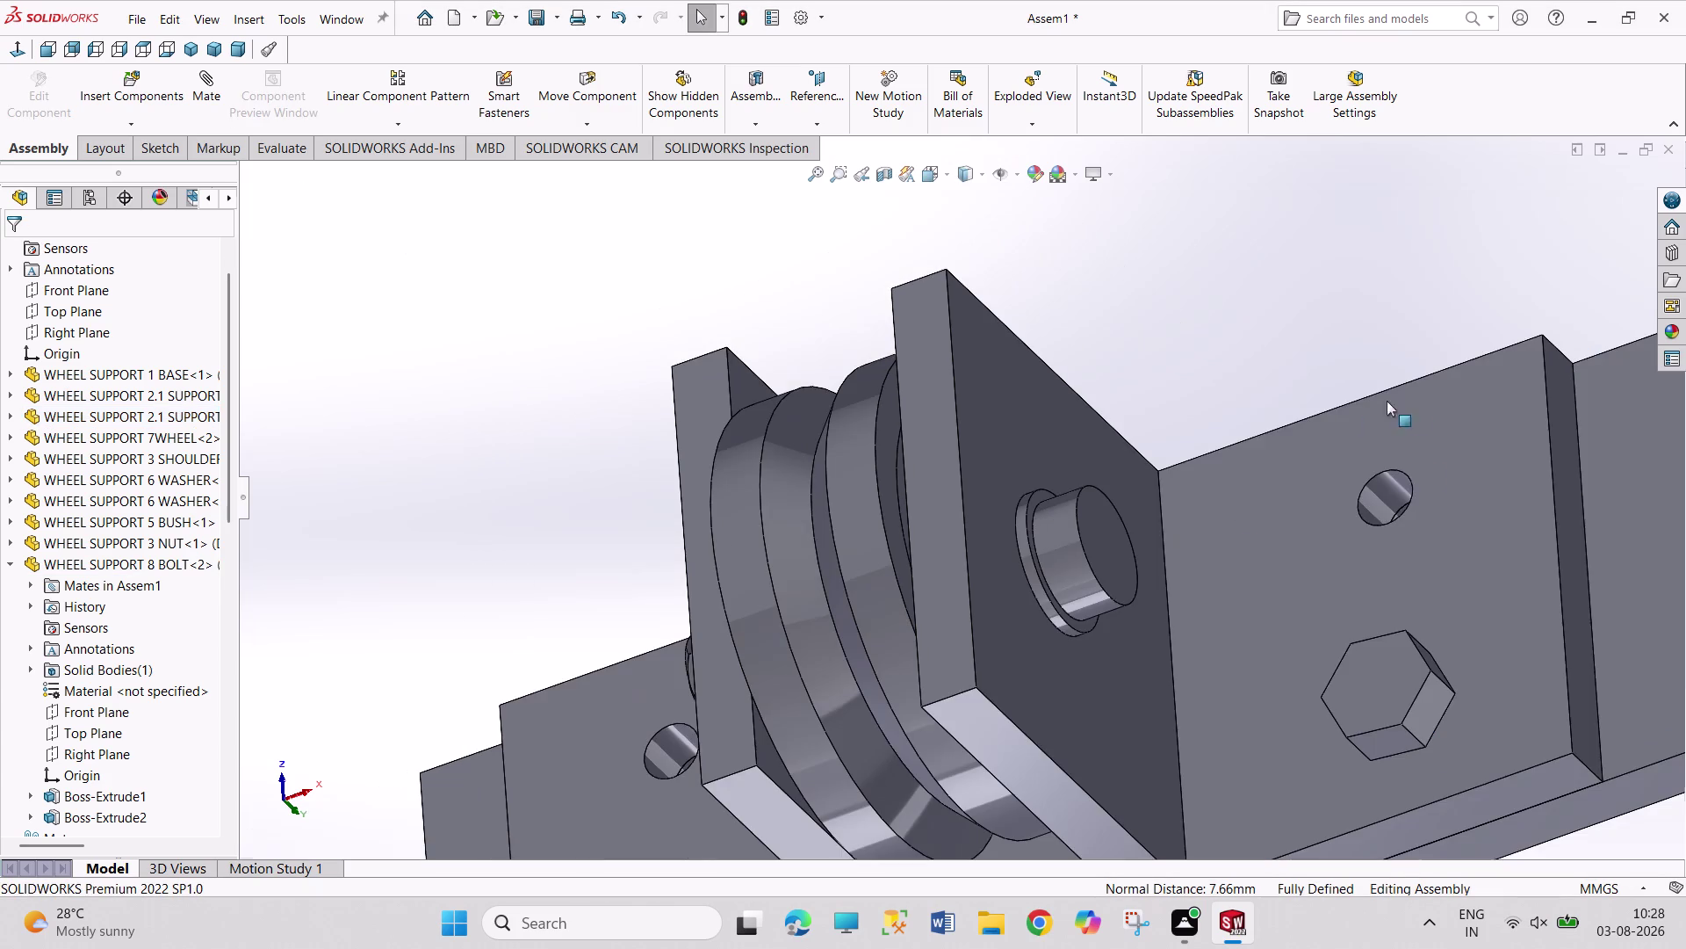
scroll(up, 3)
scroll(up, 3)
Zoom out, check the Move Component options, then launch Insert Components.
scroll(down, 3)
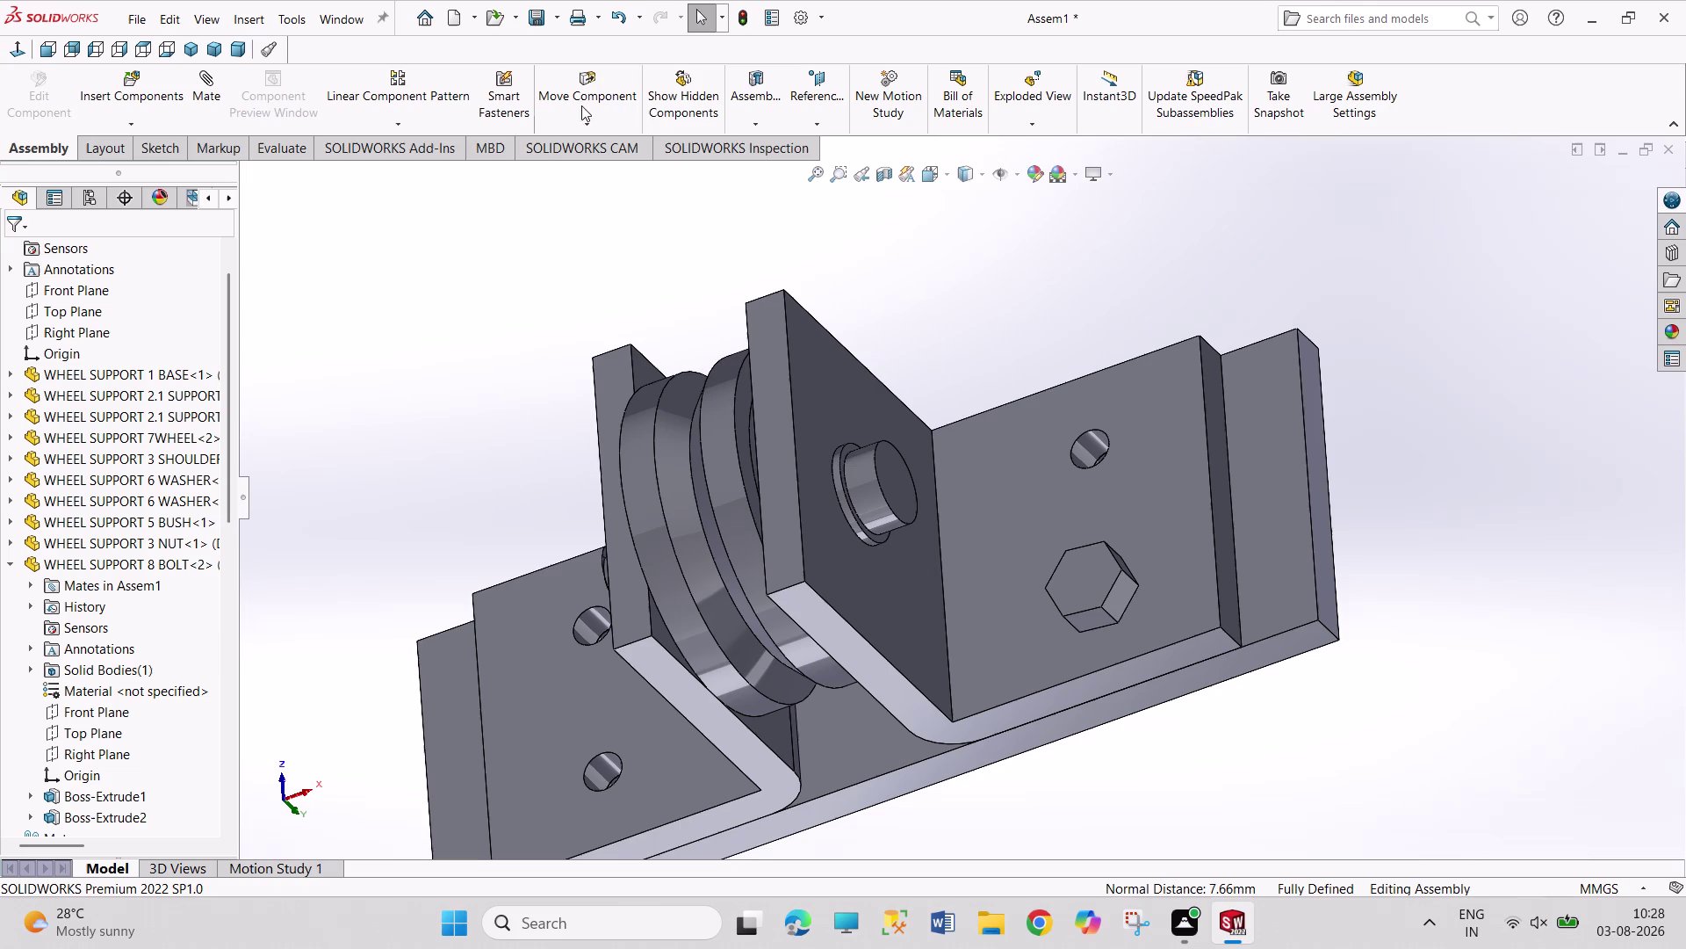
click(605, 121)
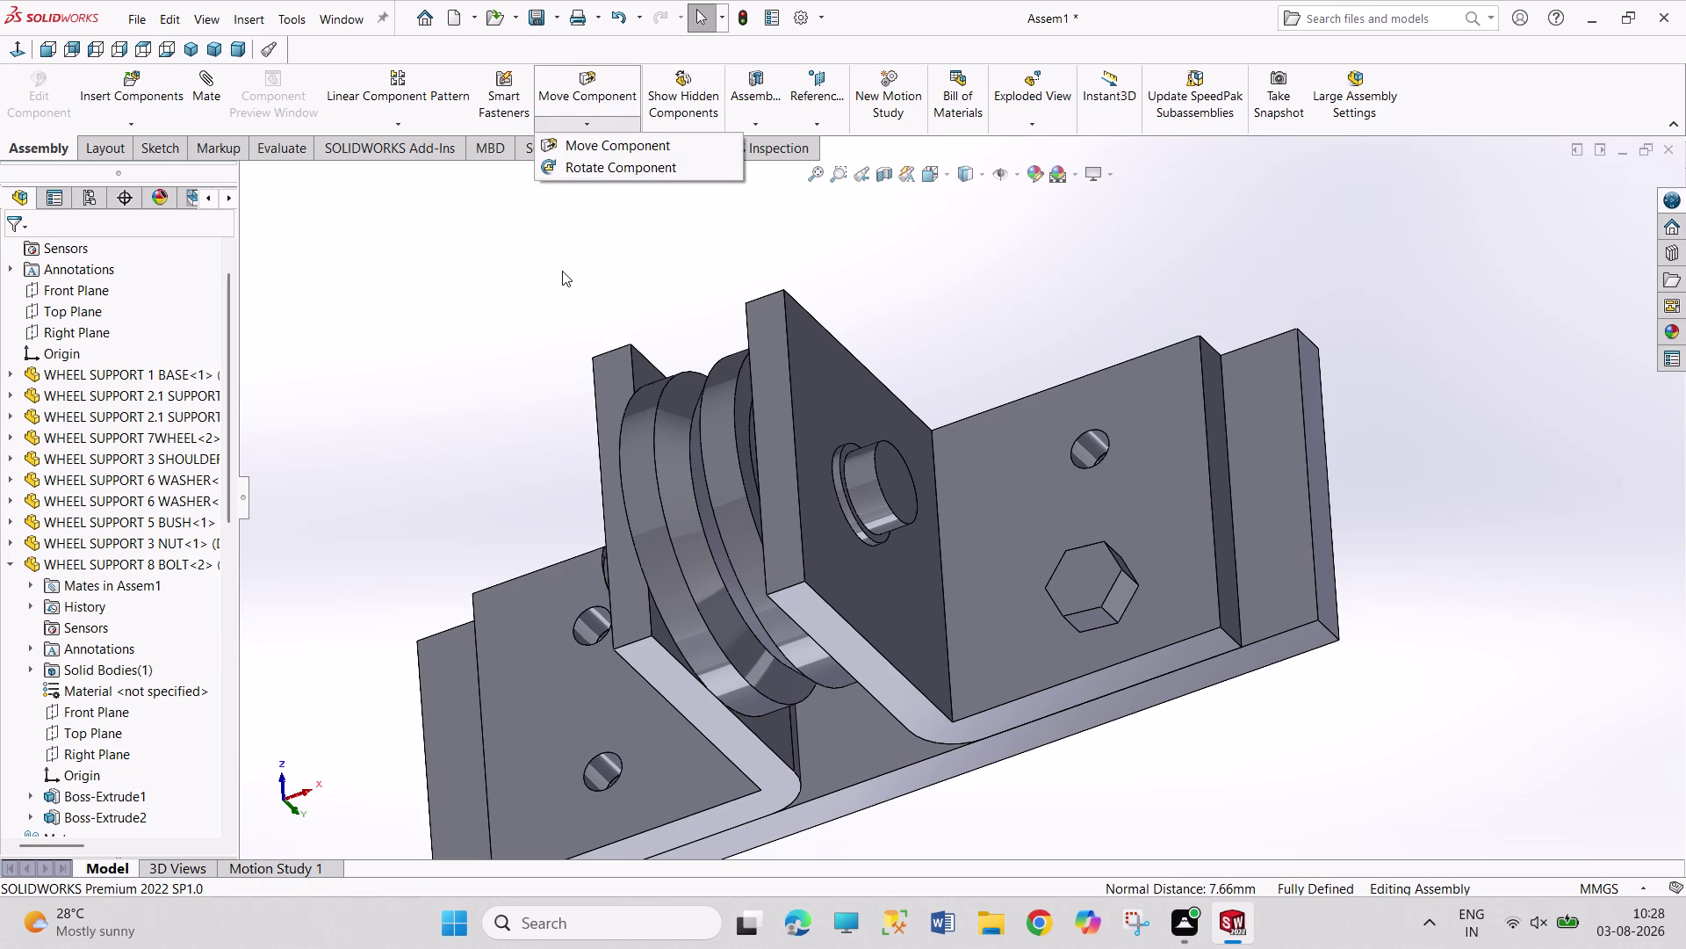
click(562, 271)
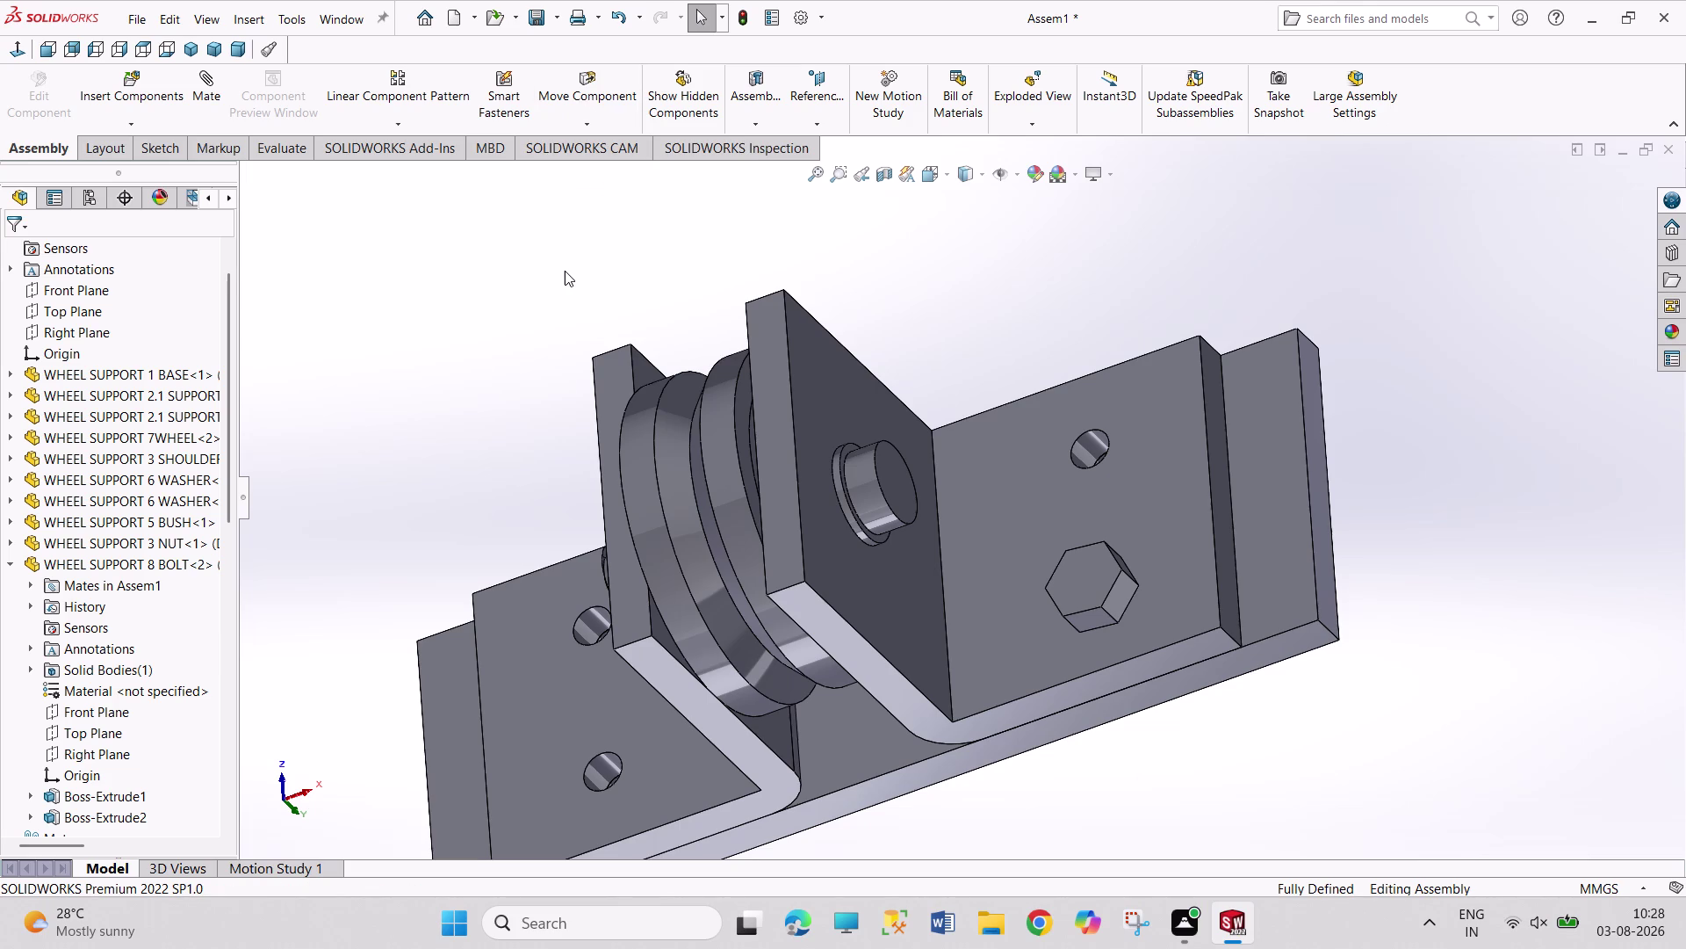
click(149, 91)
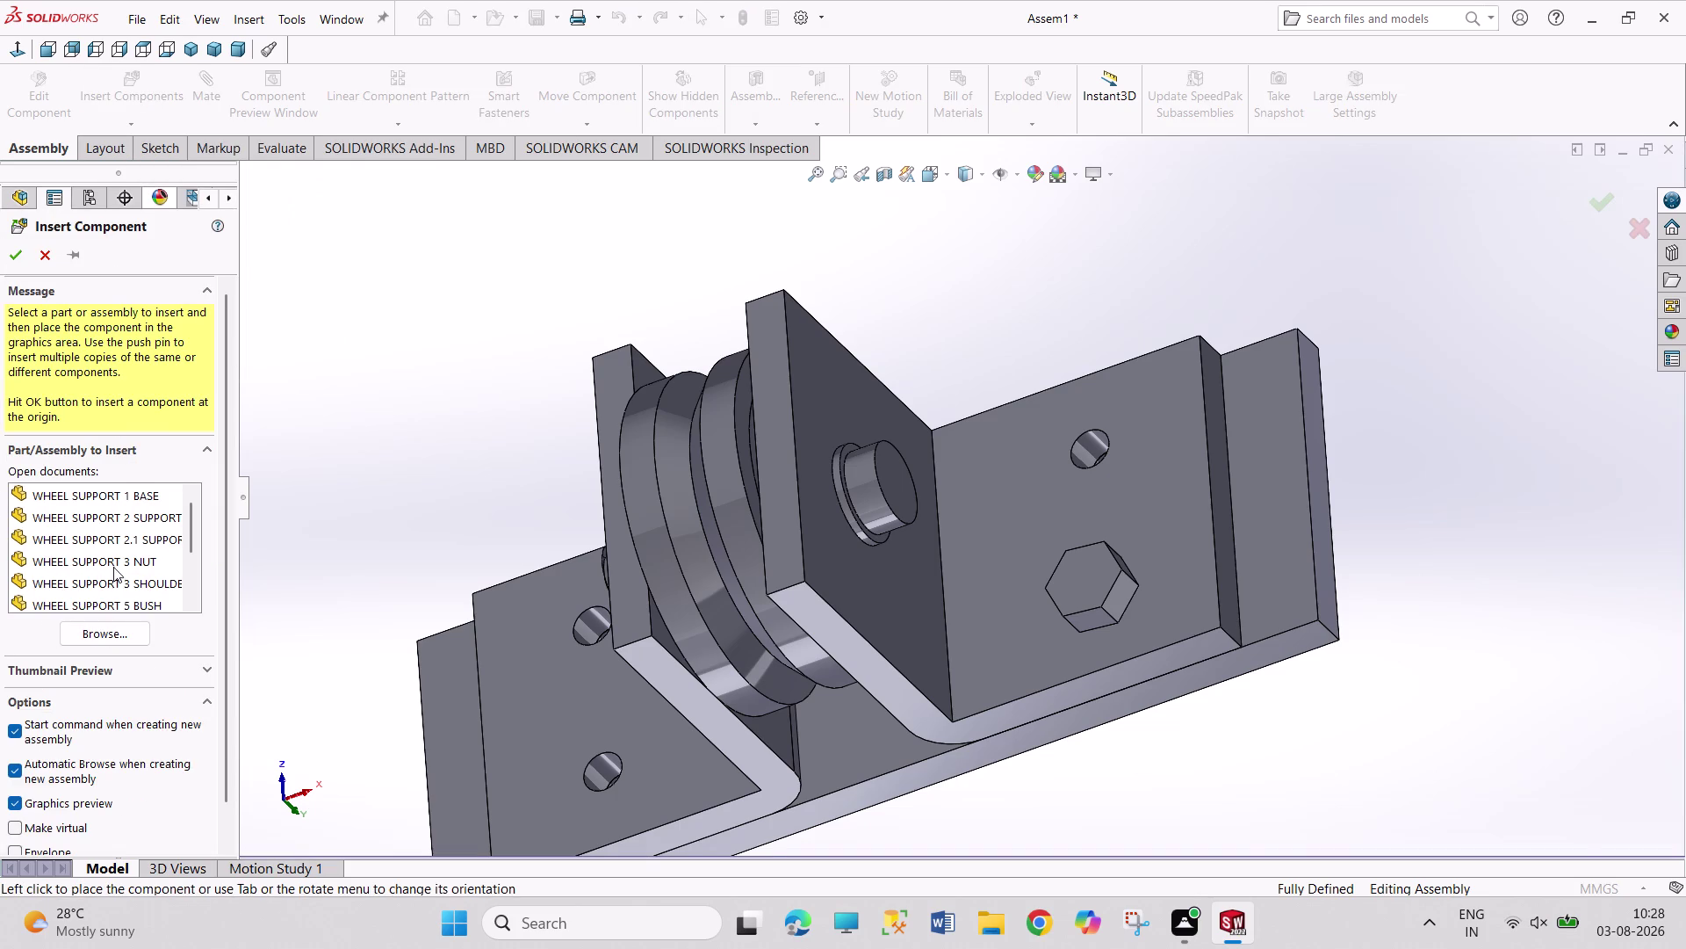
Select WHEEL SUPPORT 8 BOLT from the open documents and place it beside the bracket.
scroll(down, 3)
scroll(down, 3)
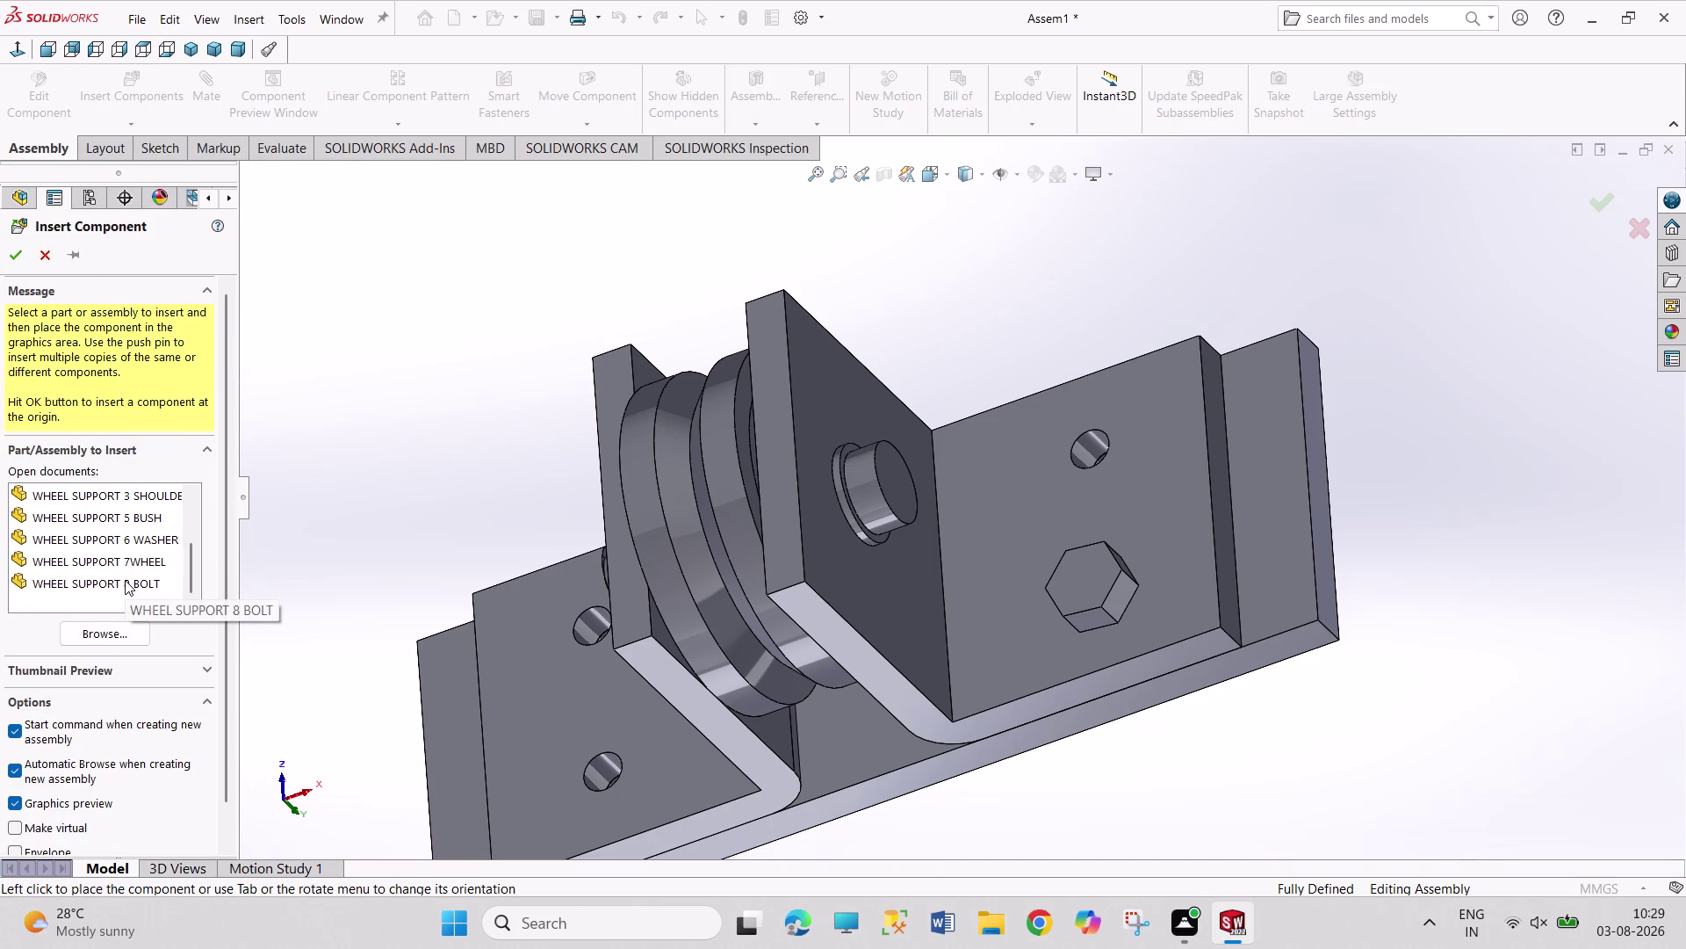
click(131, 576)
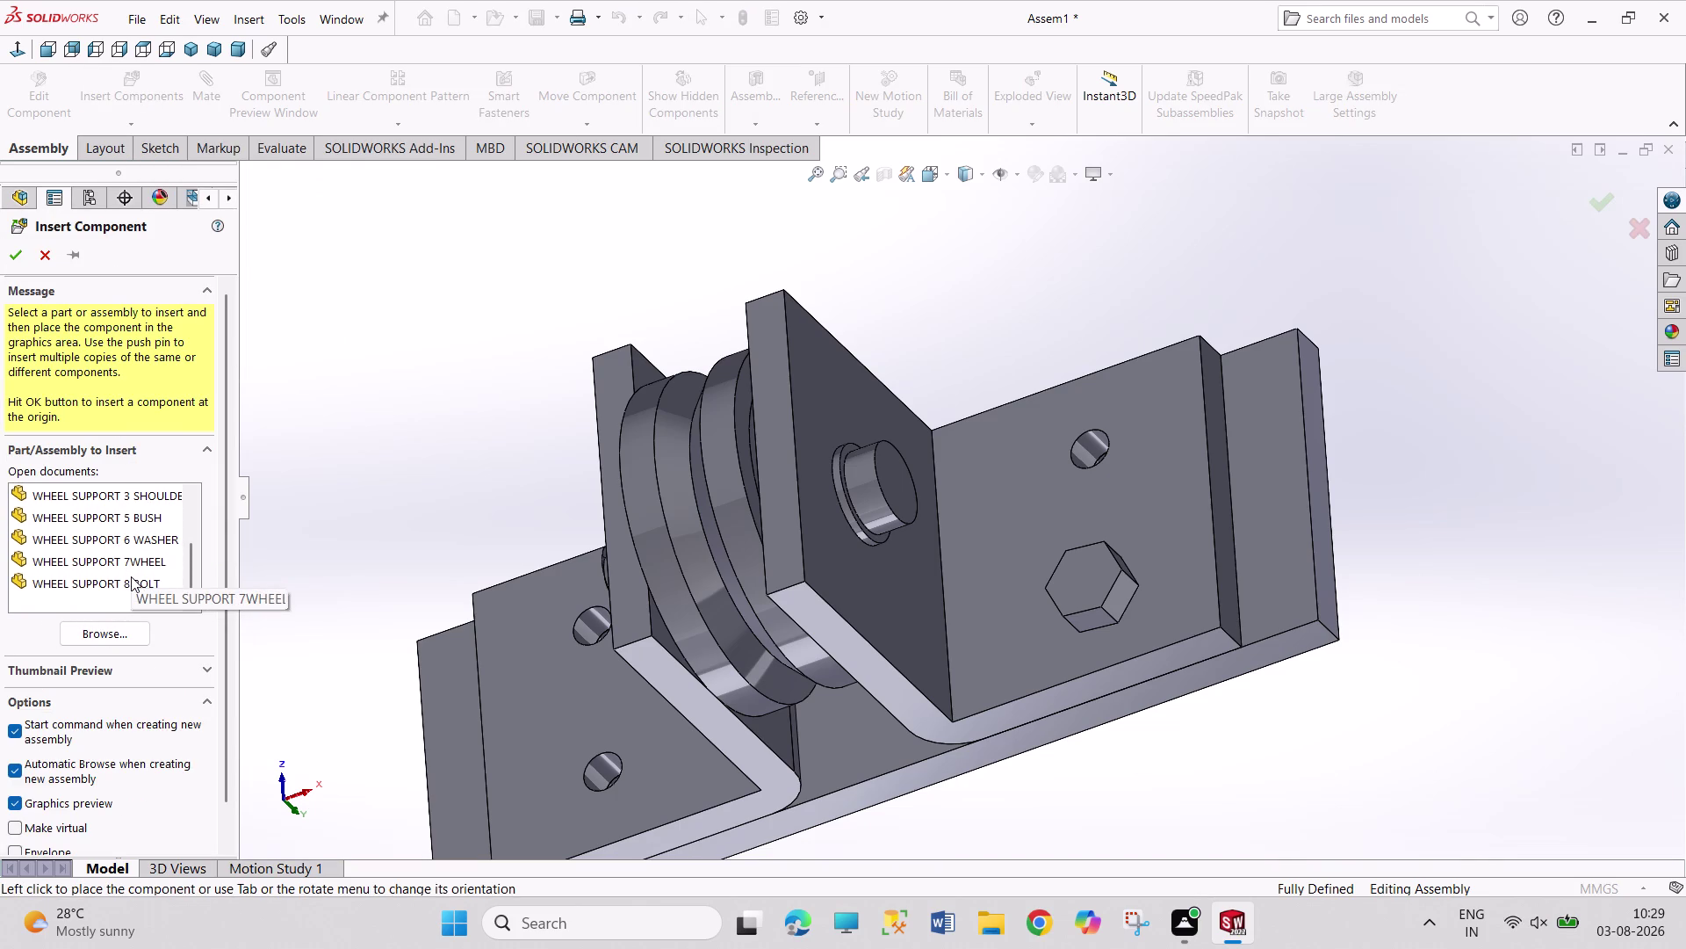
click(449, 391)
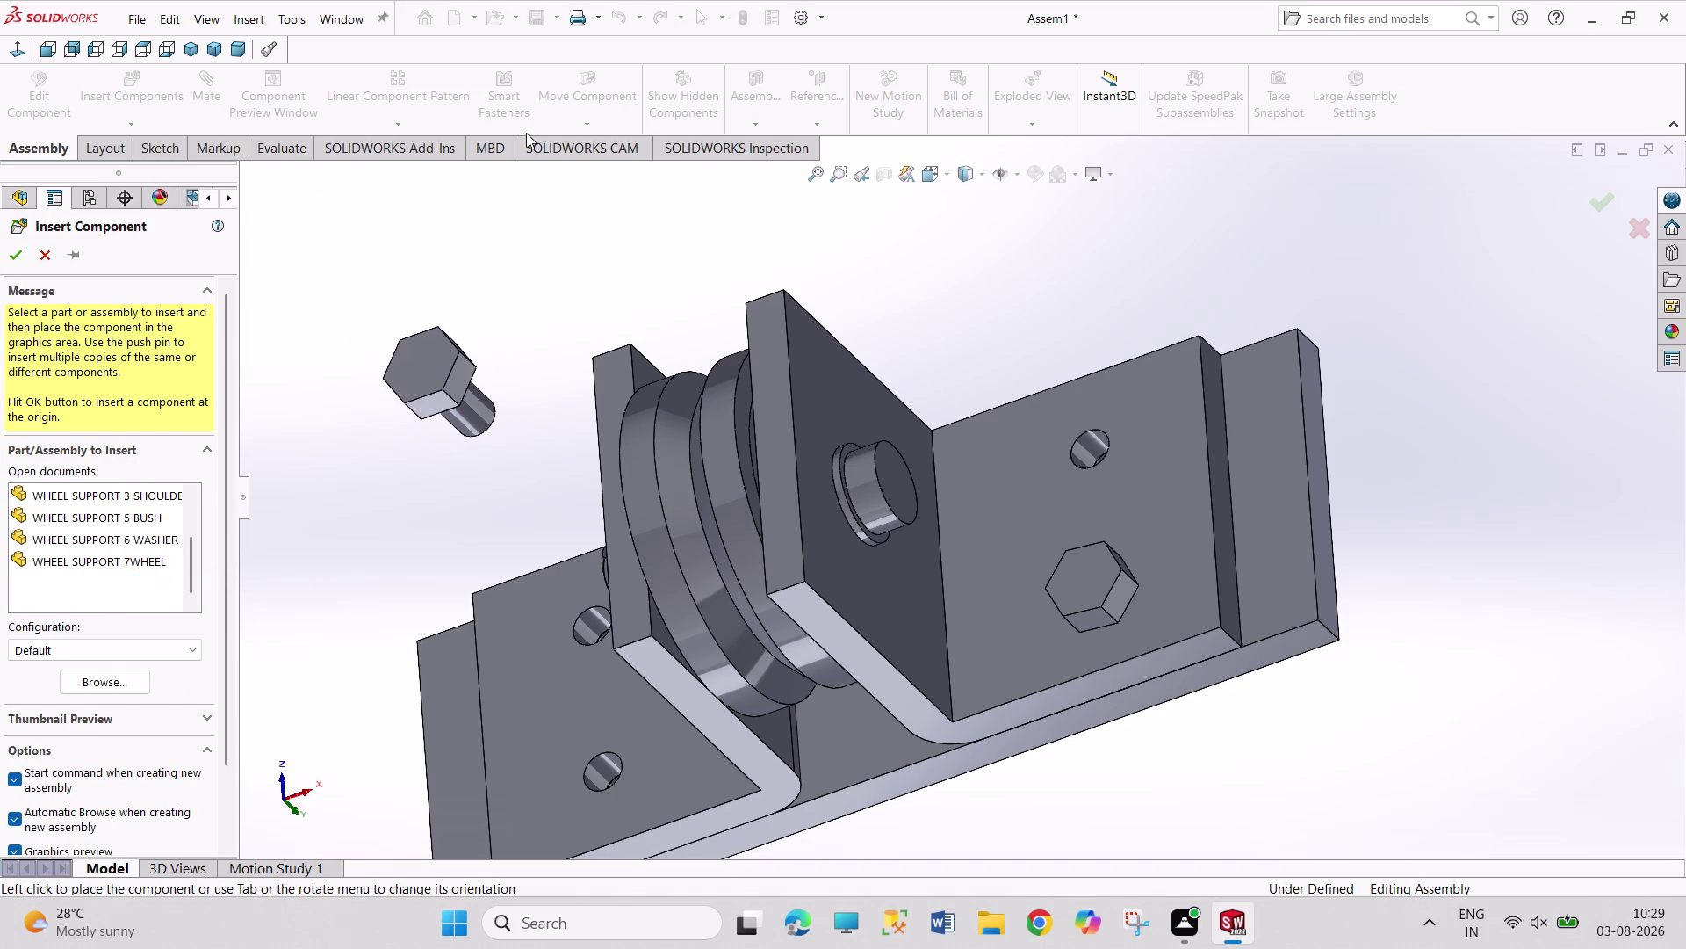
click(595, 123)
Rotate the new bolt toward the plate and mate it concentric with the upper hole.
click(588, 165)
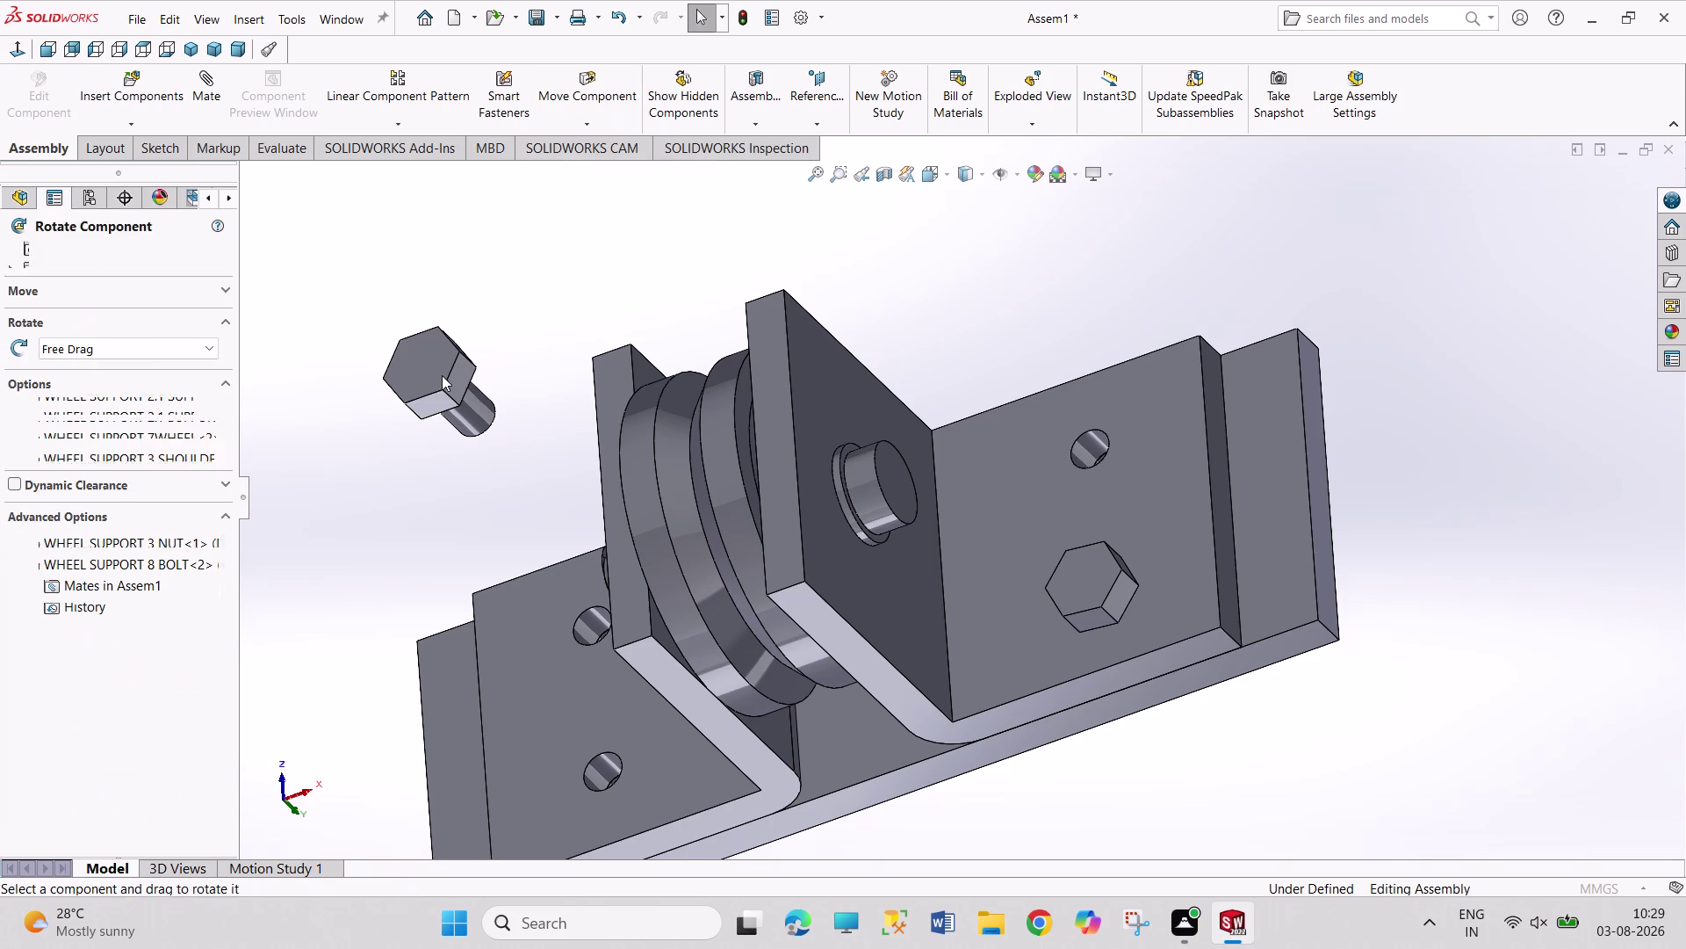
drag(442, 375, 303, 273)
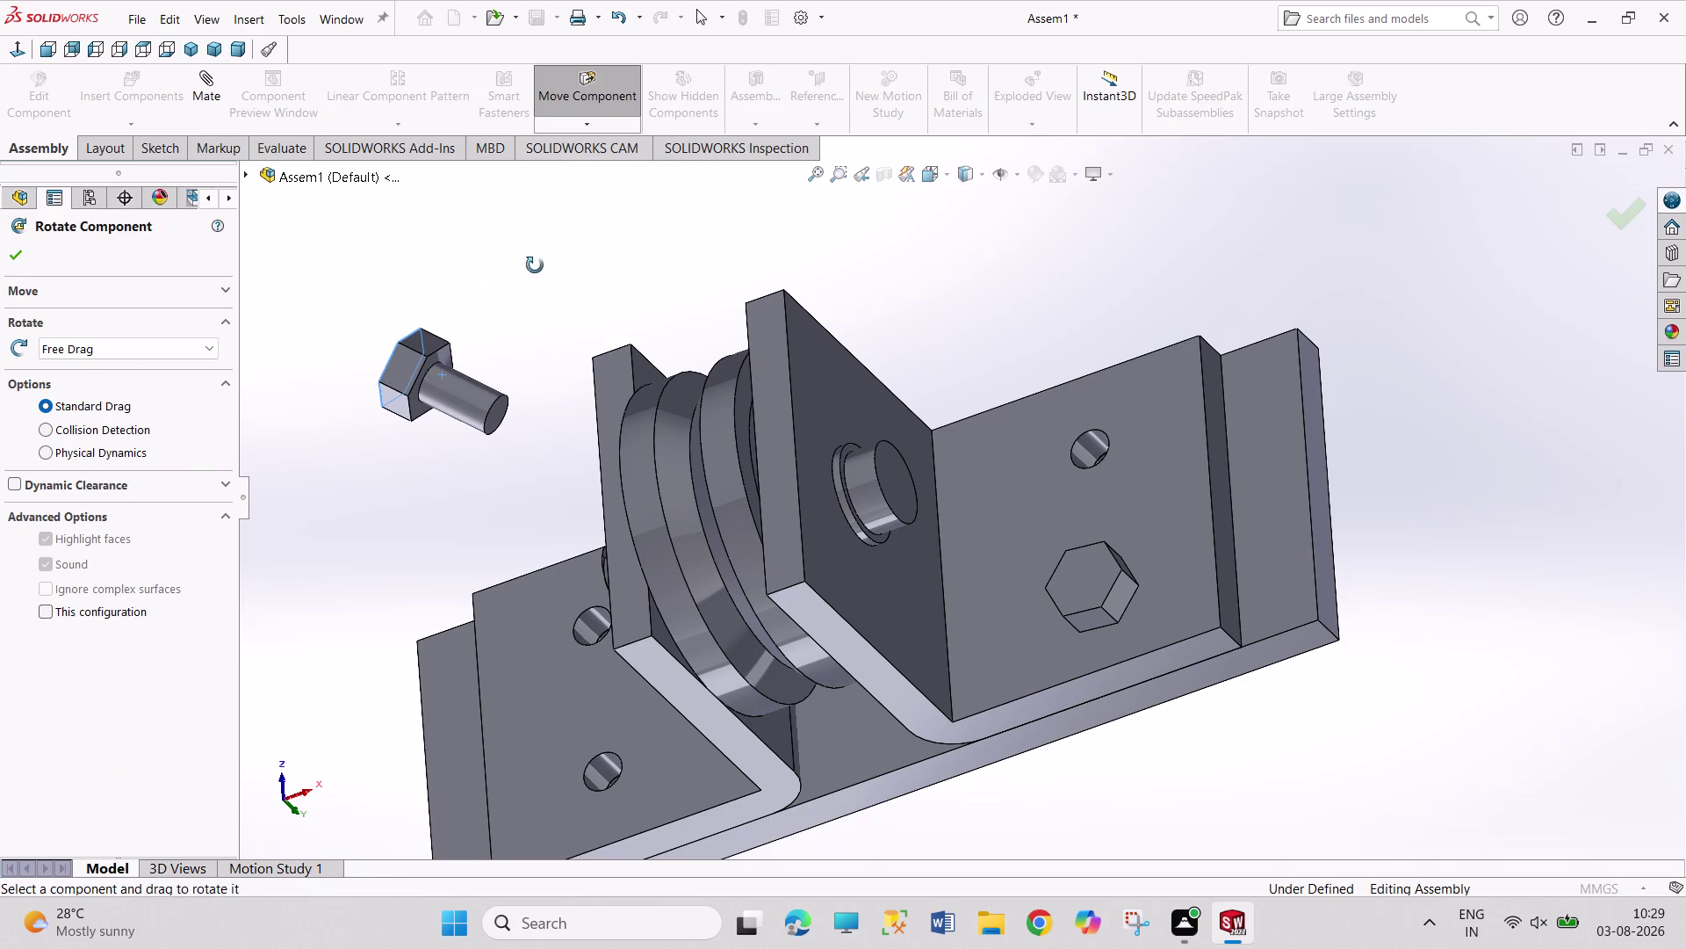
click(572, 261)
key(Escape)
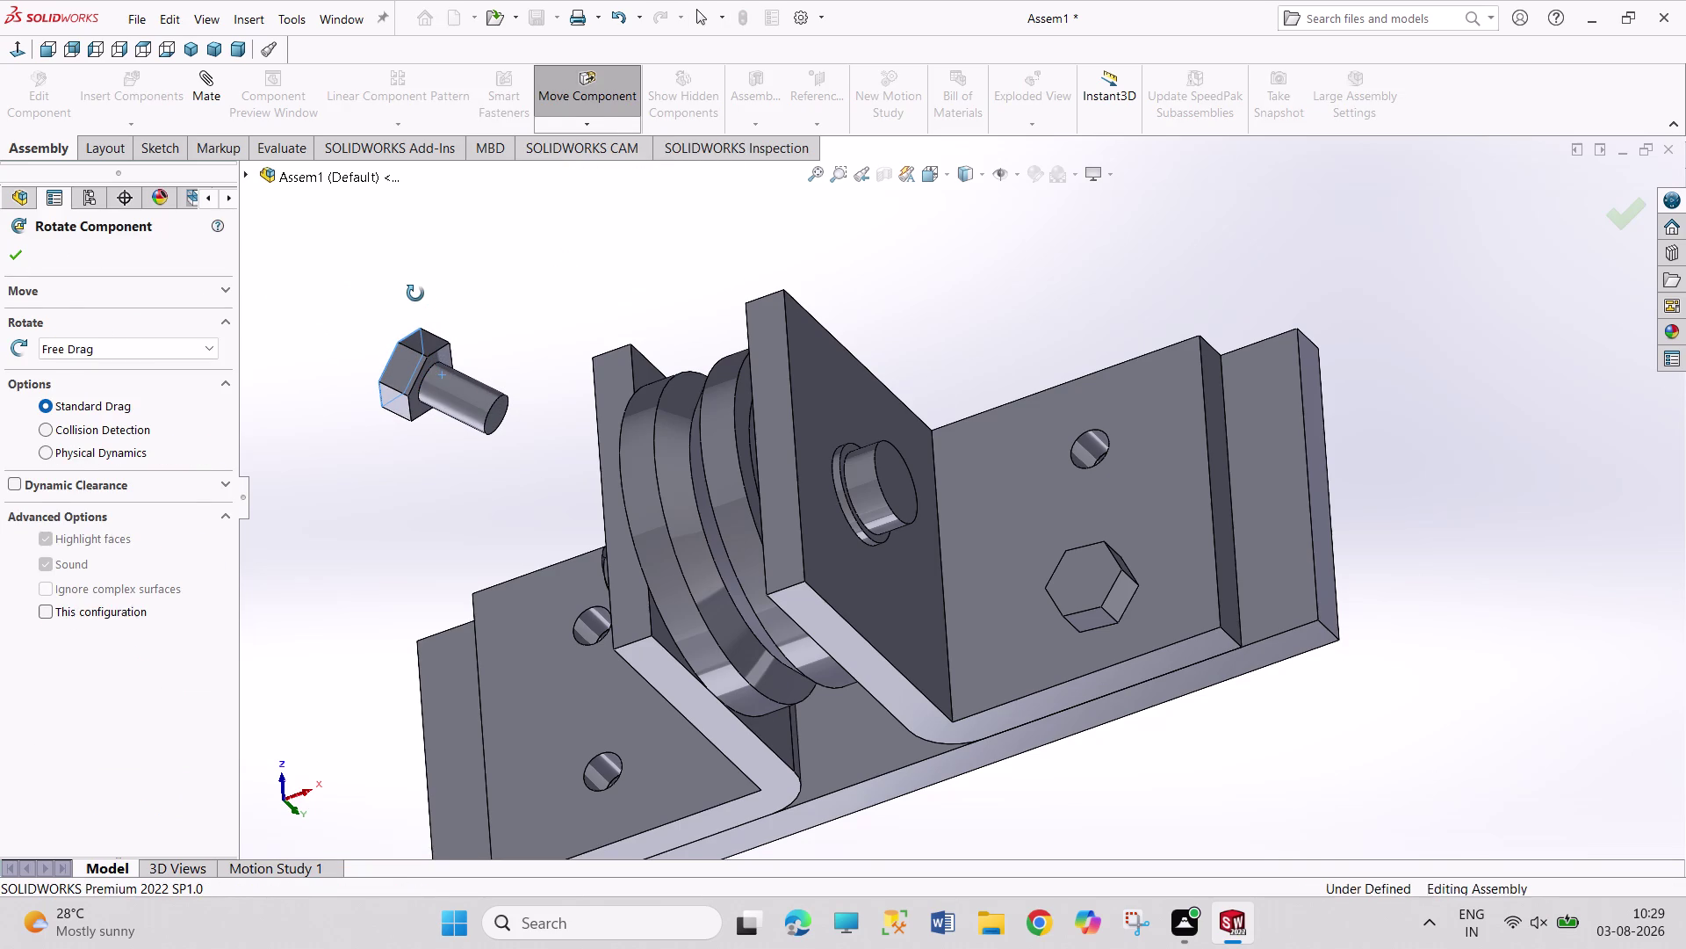
click(496, 405)
click(1104, 456)
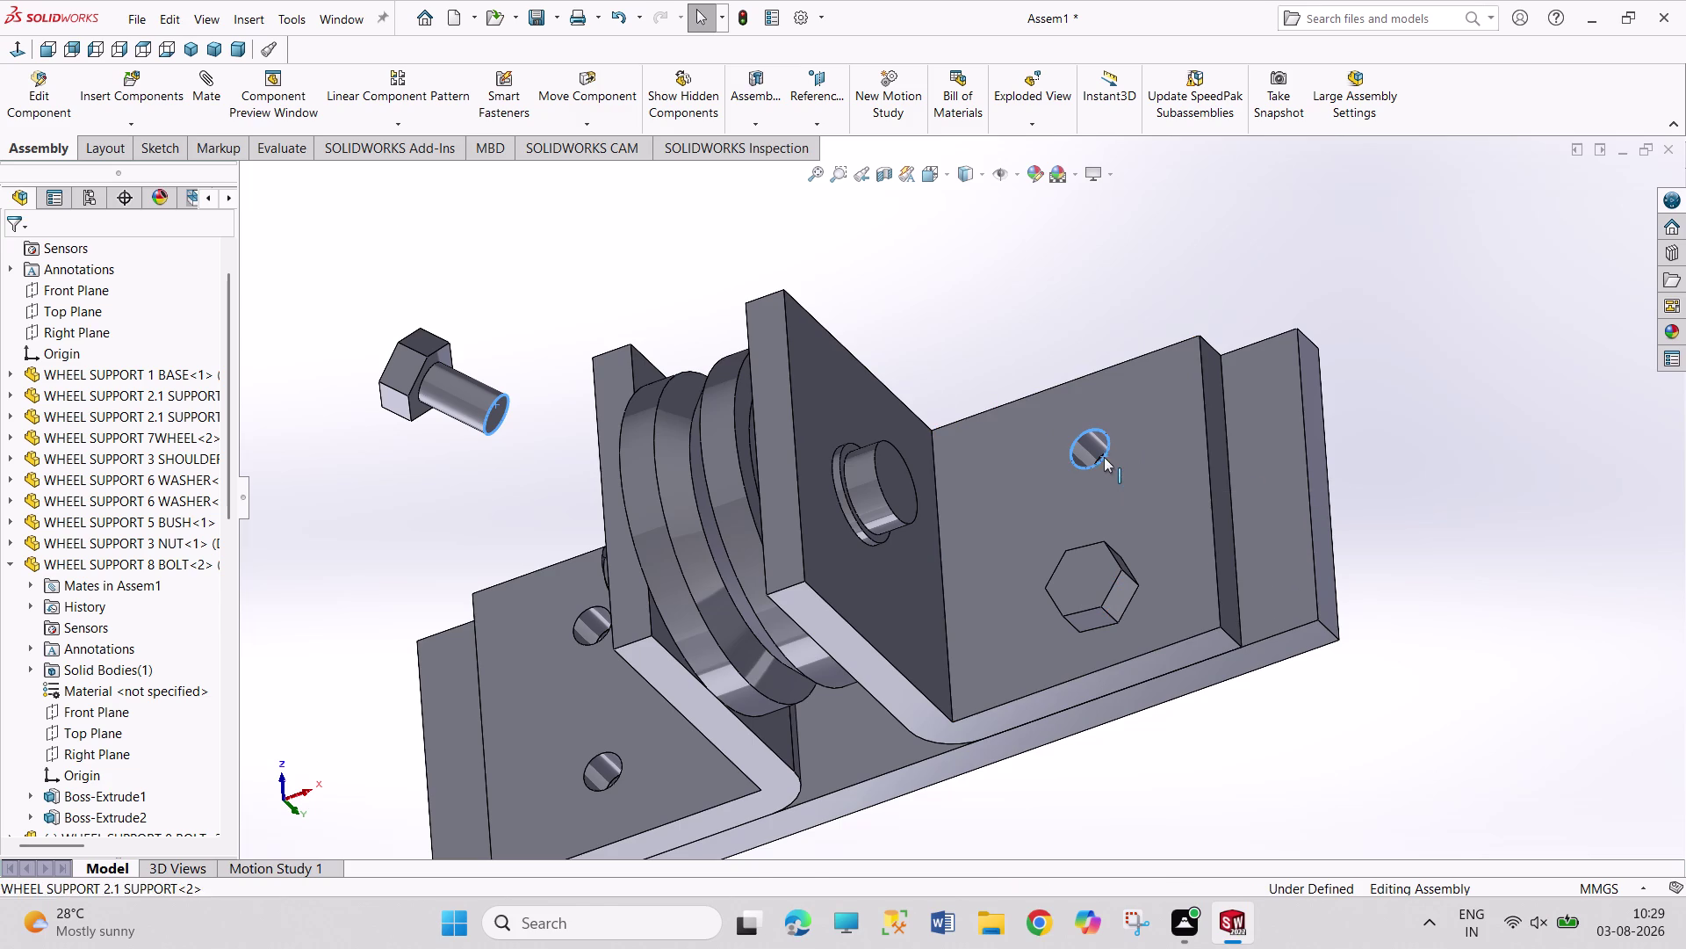
click(1213, 442)
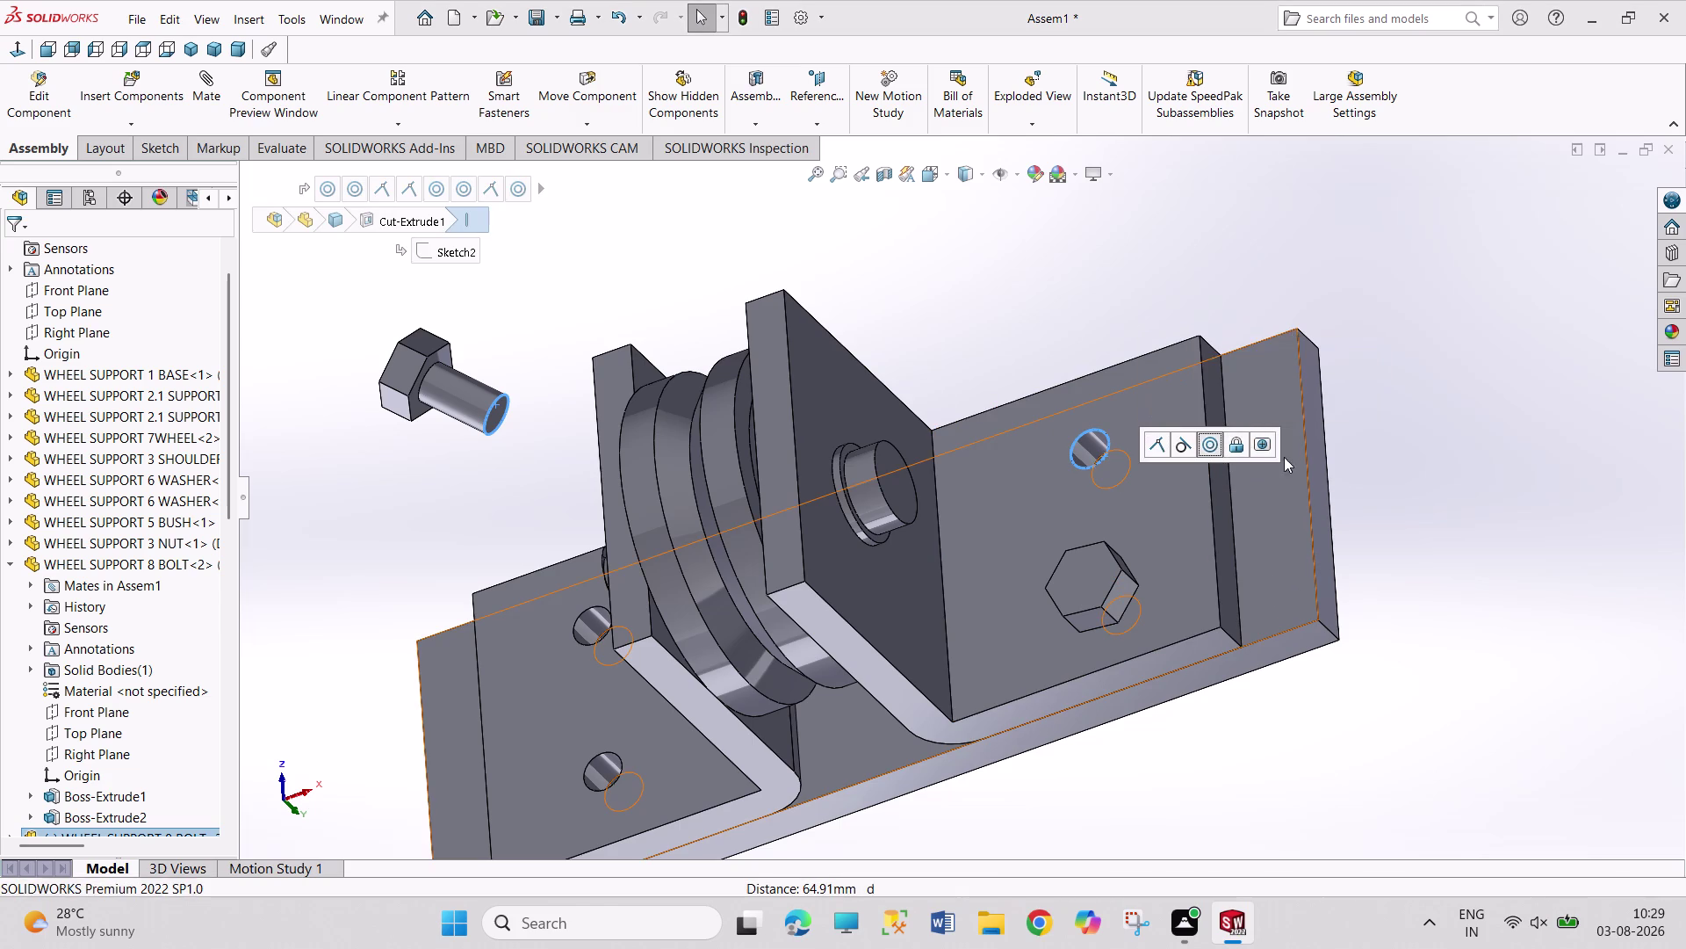
click(1539, 487)
click(1108, 233)
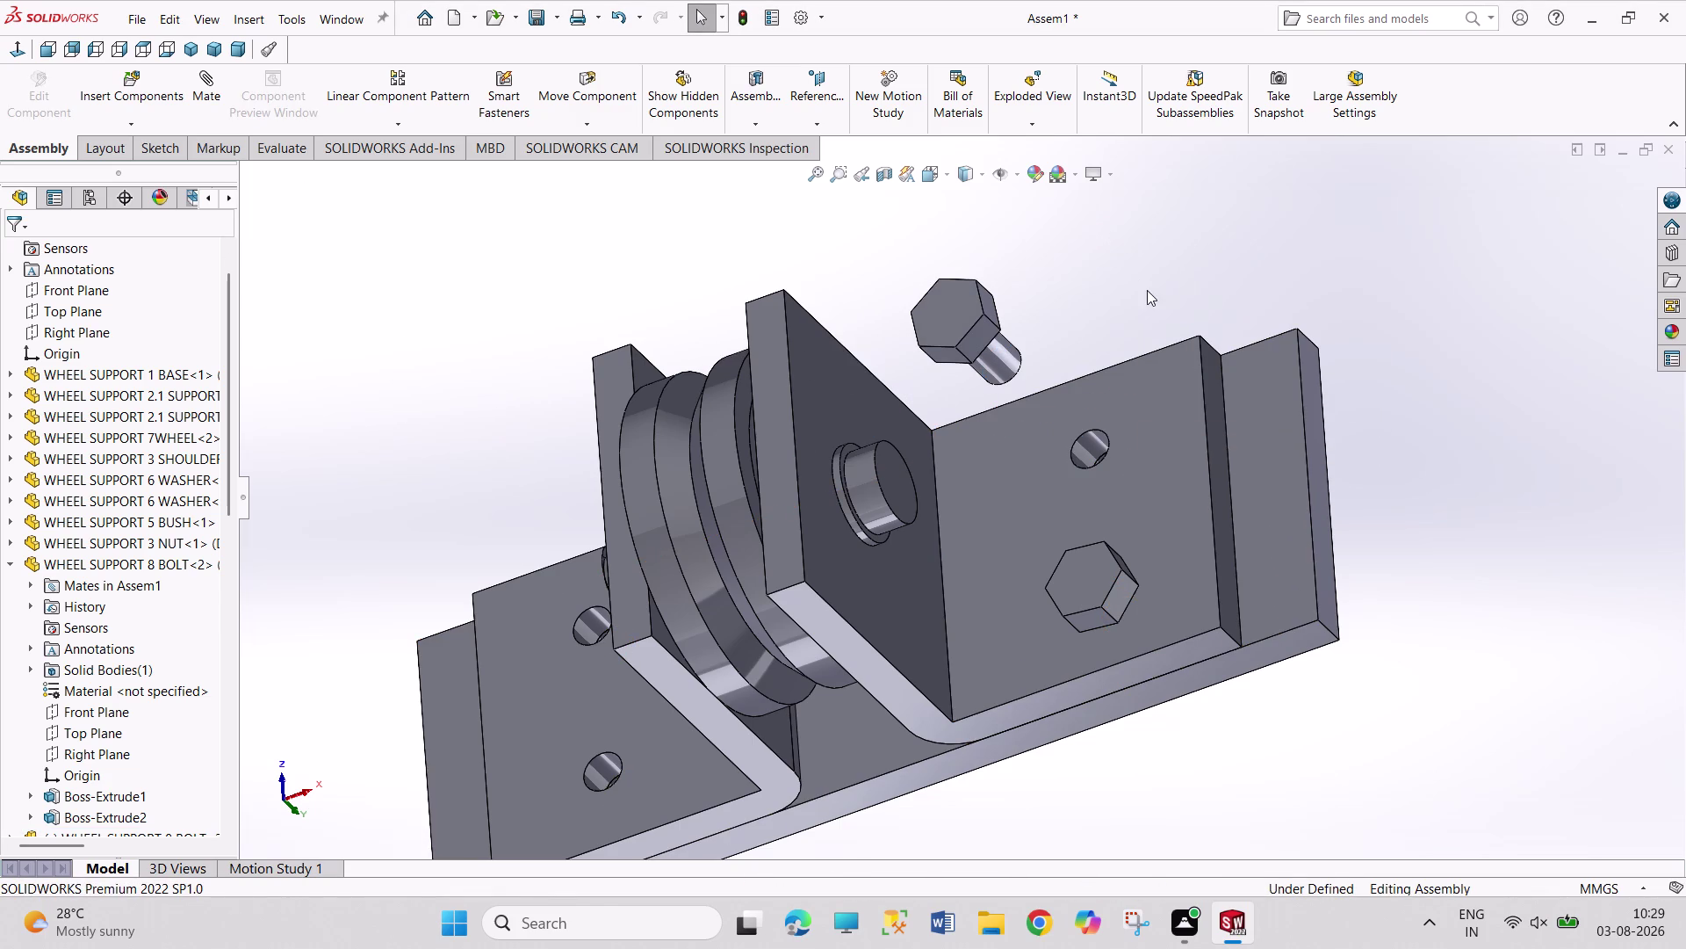
Make the bolt head's underside coincident with the plate face.
middle_drag(1147, 290, 921, 234)
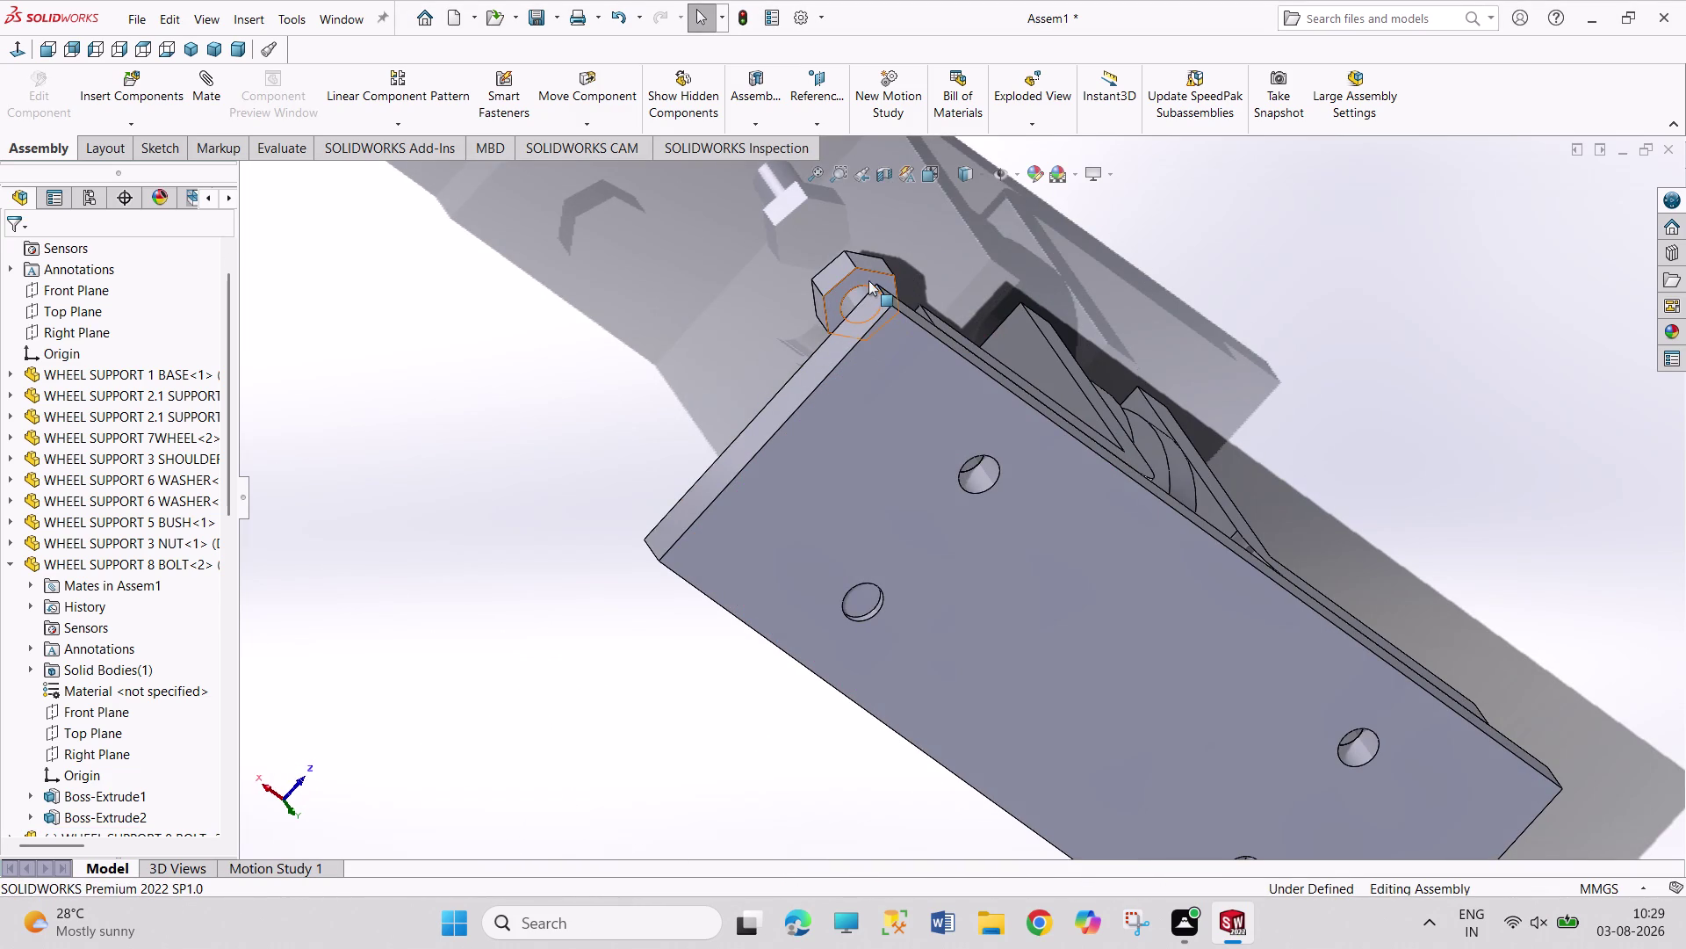
click(866, 280)
middle_drag(721, 281, 900, 423)
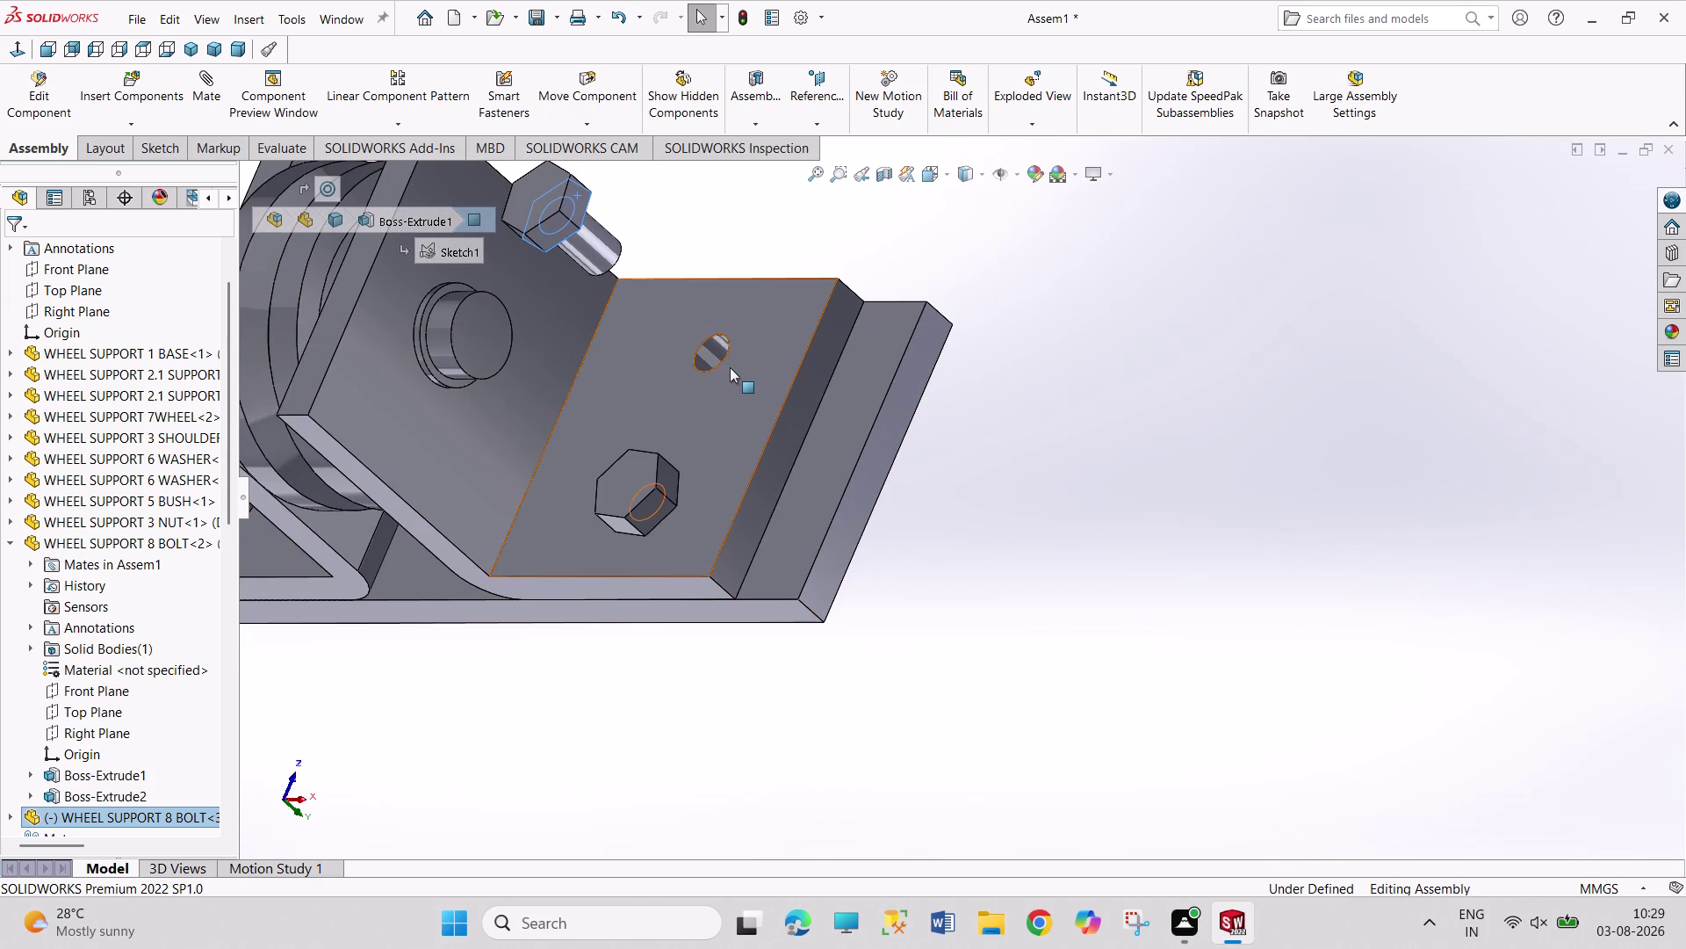
click(743, 364)
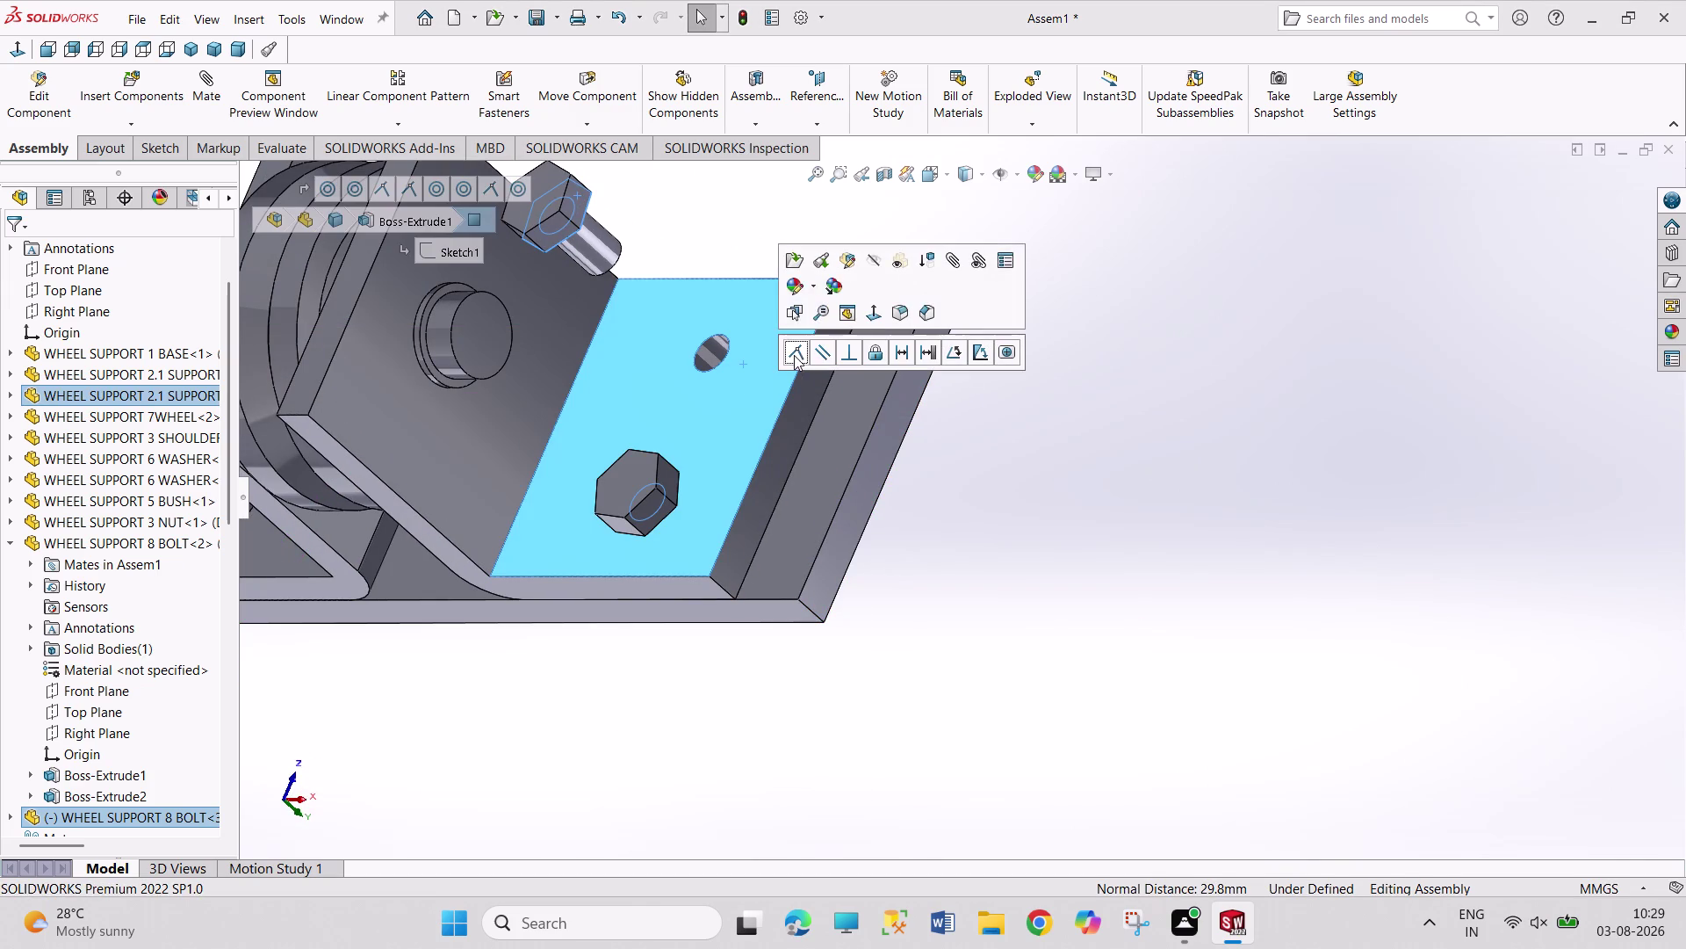
click(794, 355)
click(1174, 435)
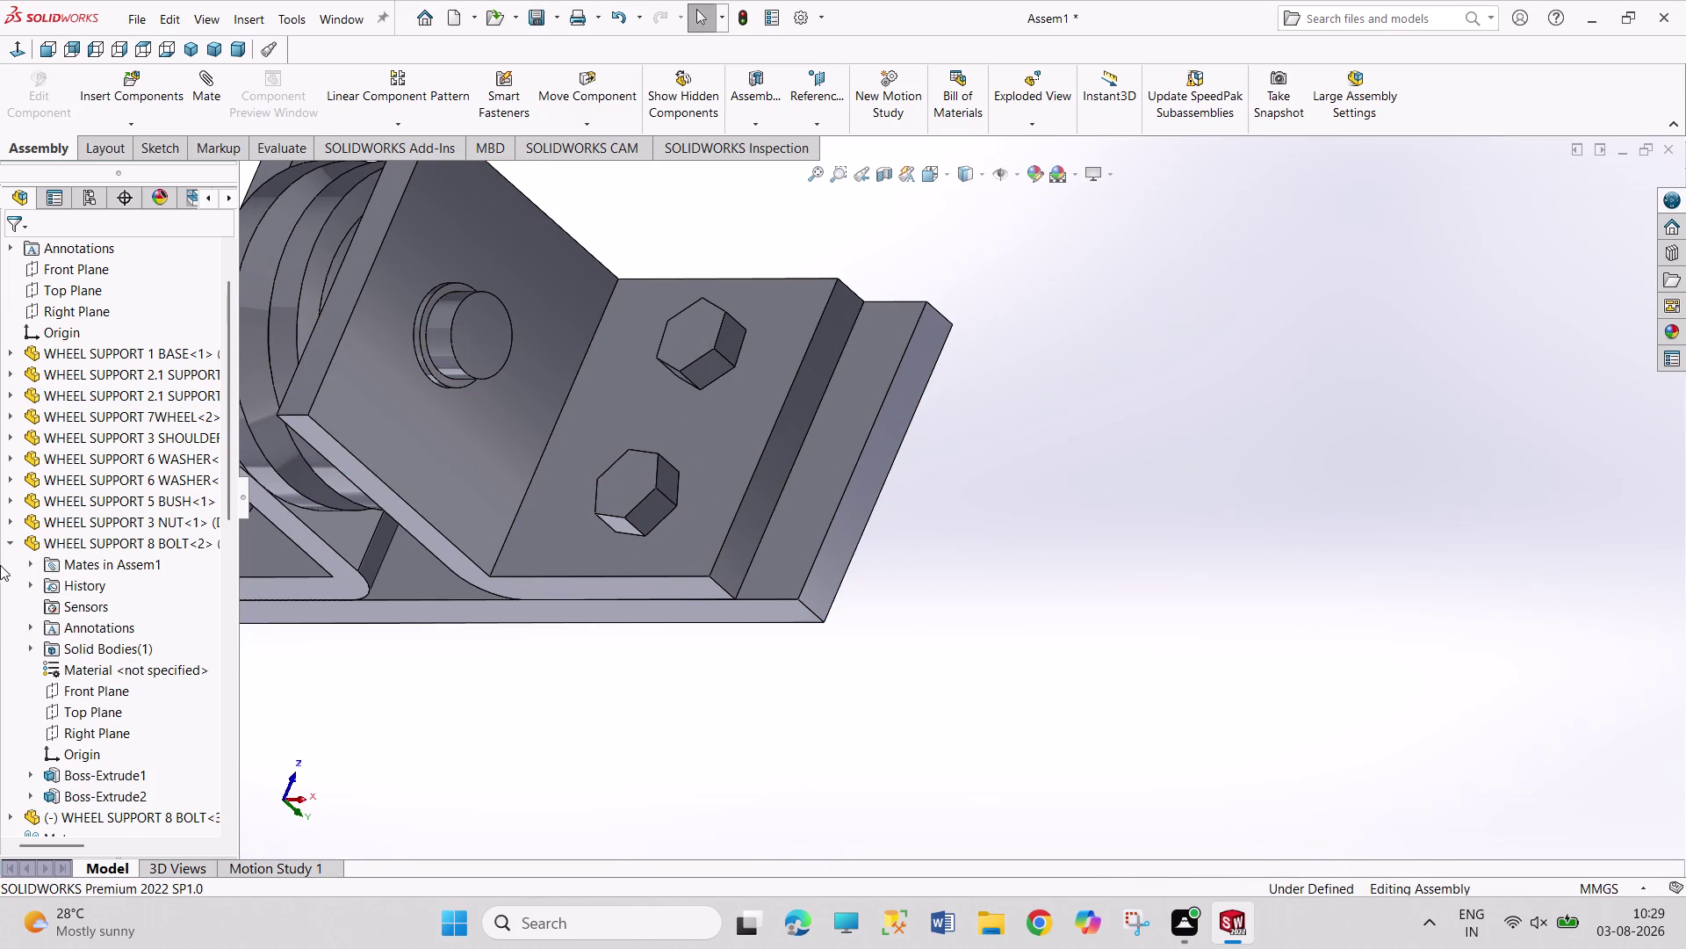
Add an Angle mate between the second bolt's Front Plane and the assembly Front Plane.
click(5, 541)
click(9, 542)
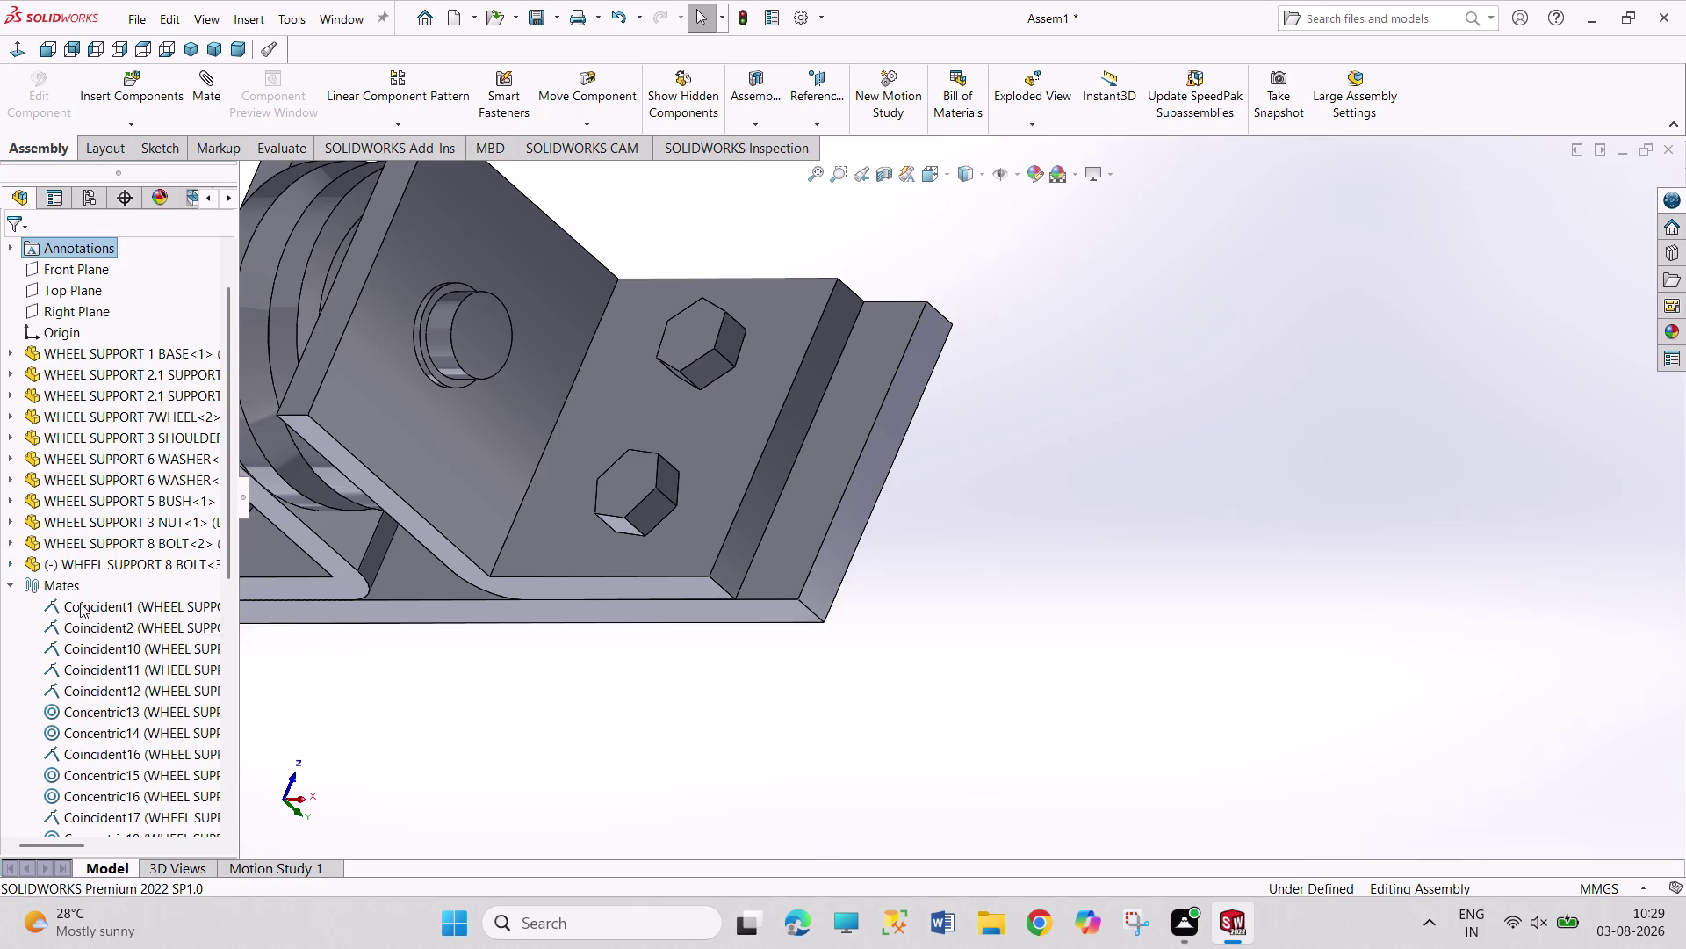
click(7, 563)
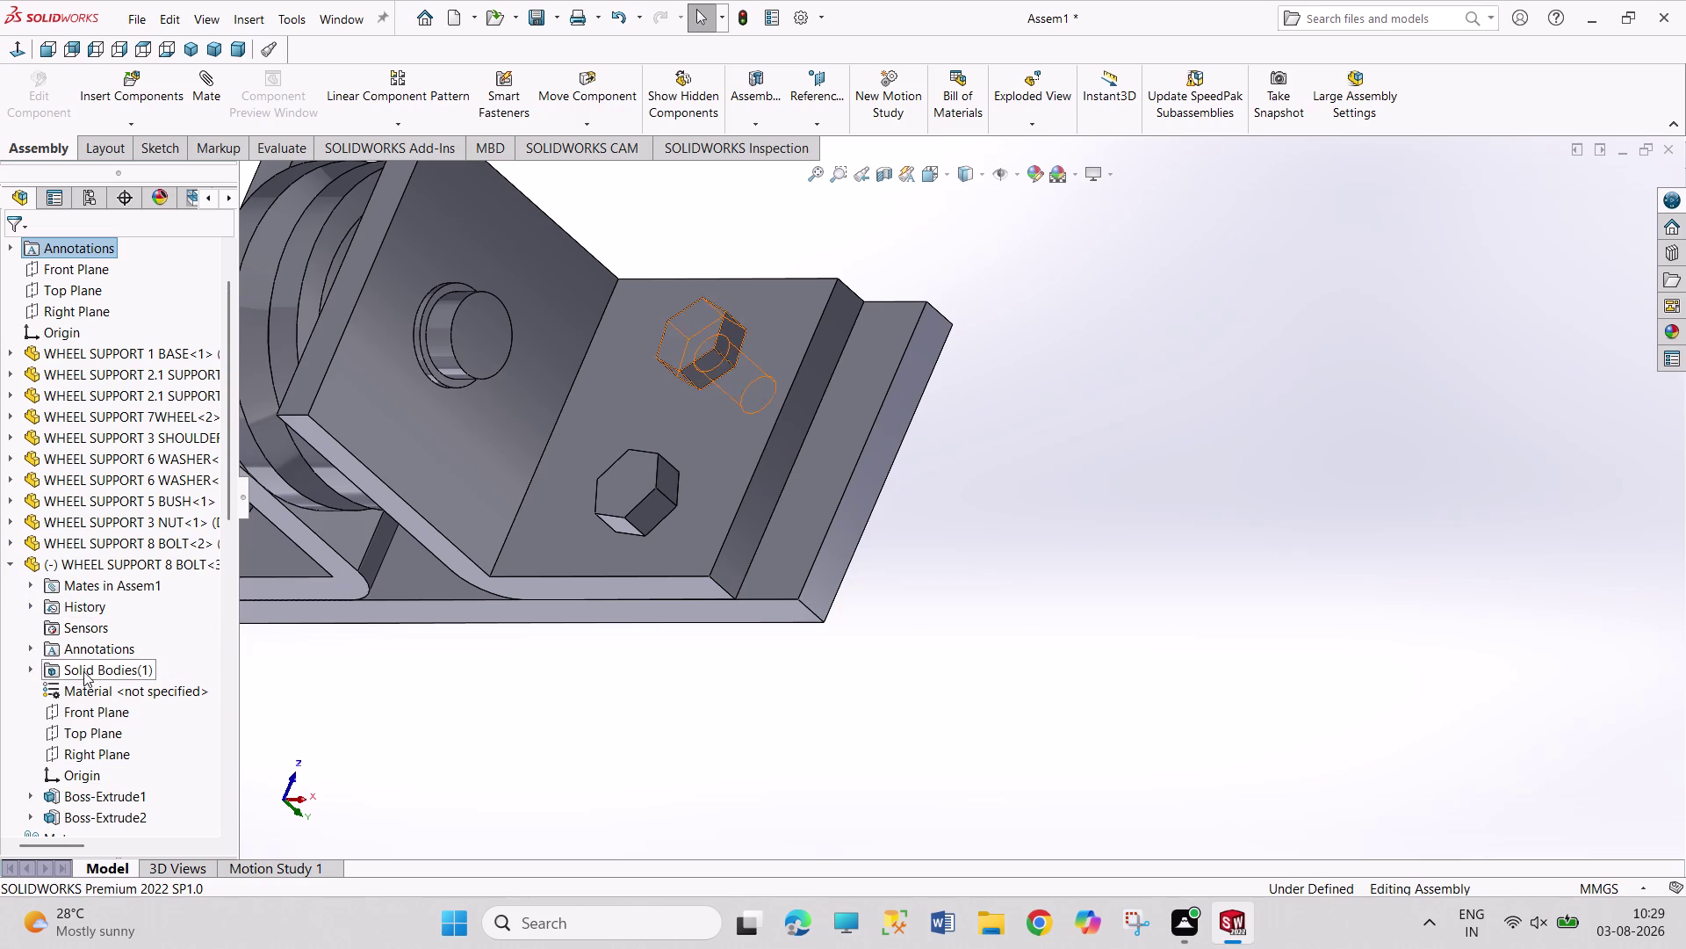
click(91, 709)
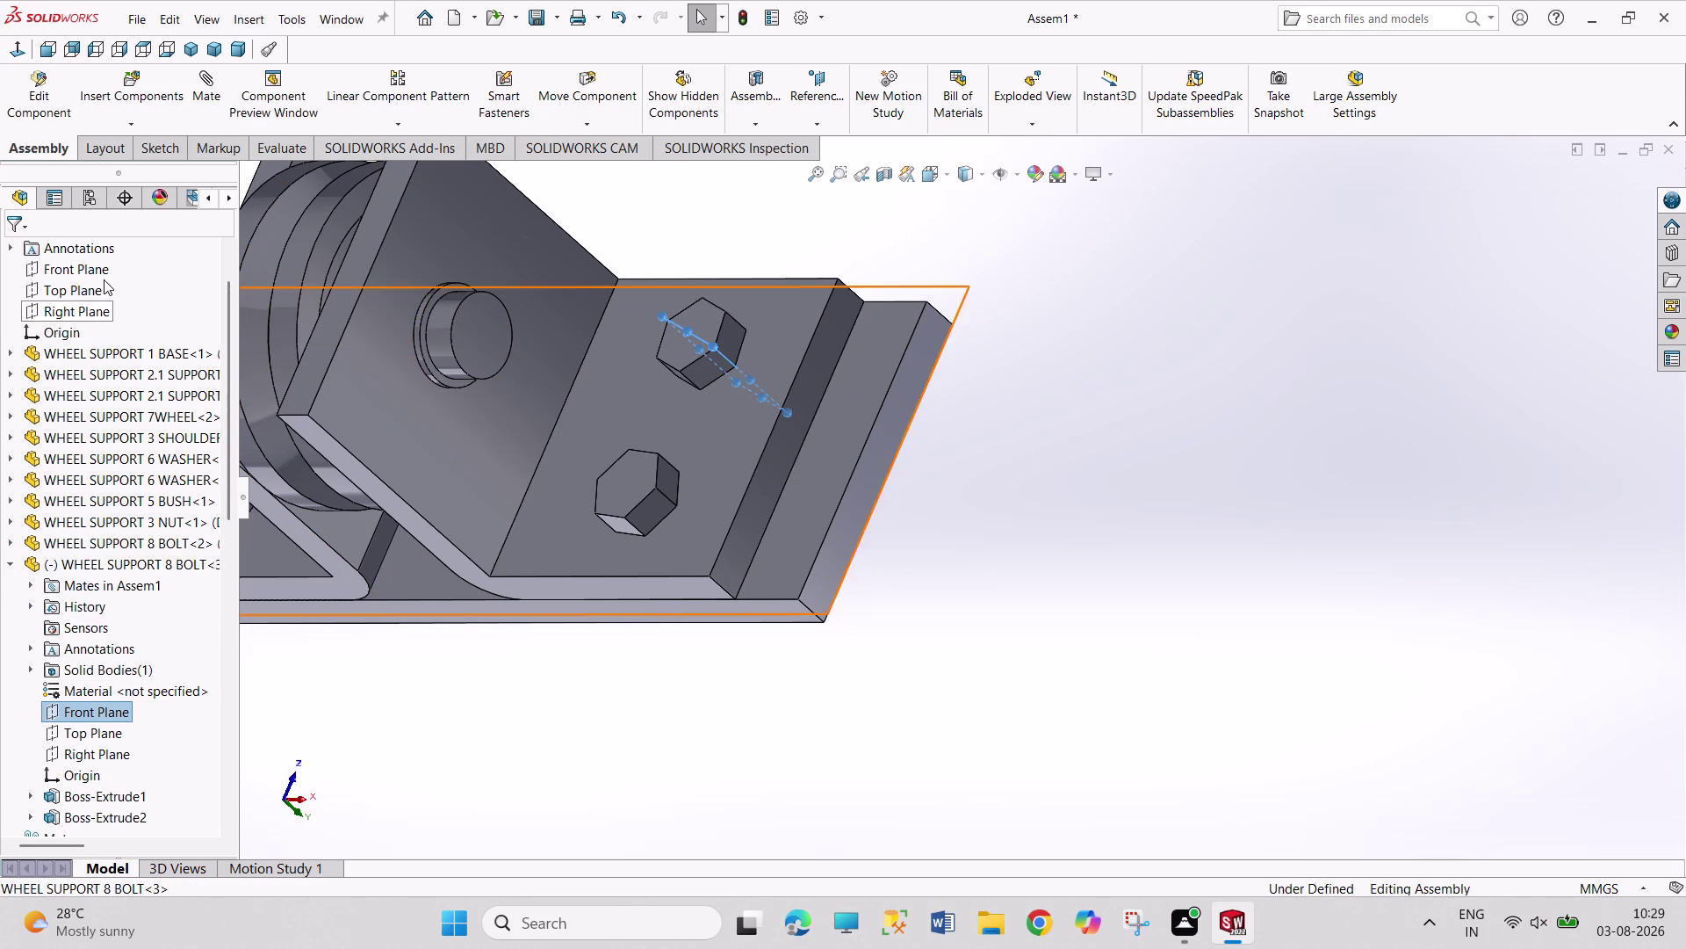
click(103, 277)
click(273, 292)
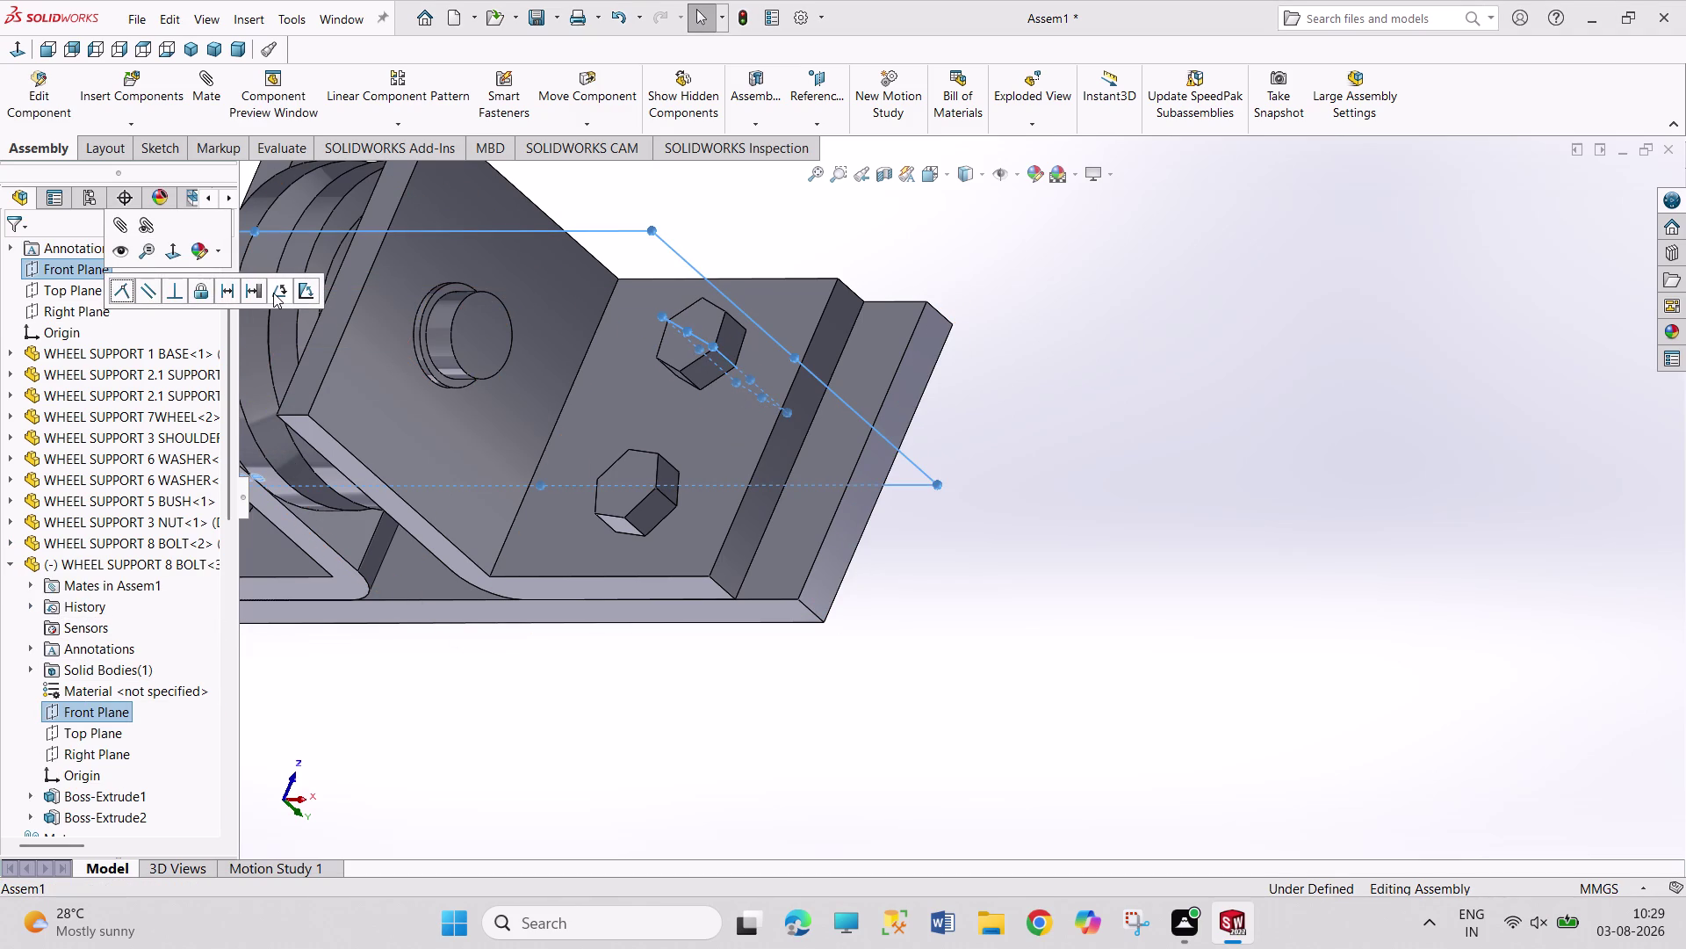
click(373, 288)
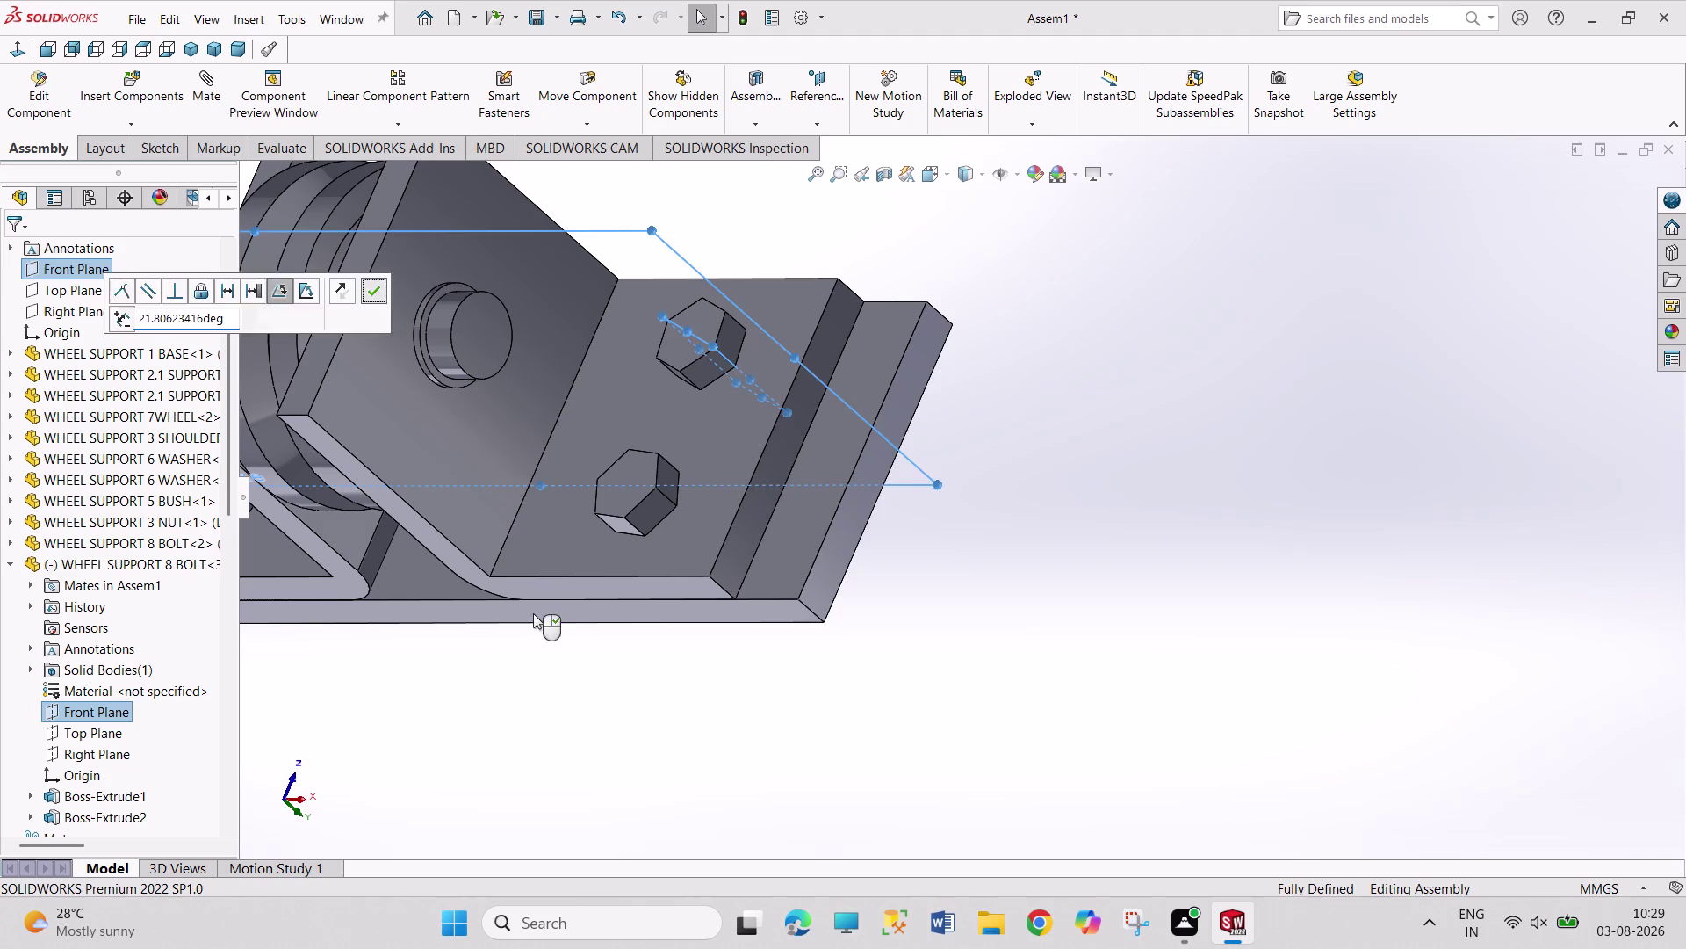
click(553, 659)
Select both bolts together in the FeatureManager tree.
scroll(up, 3)
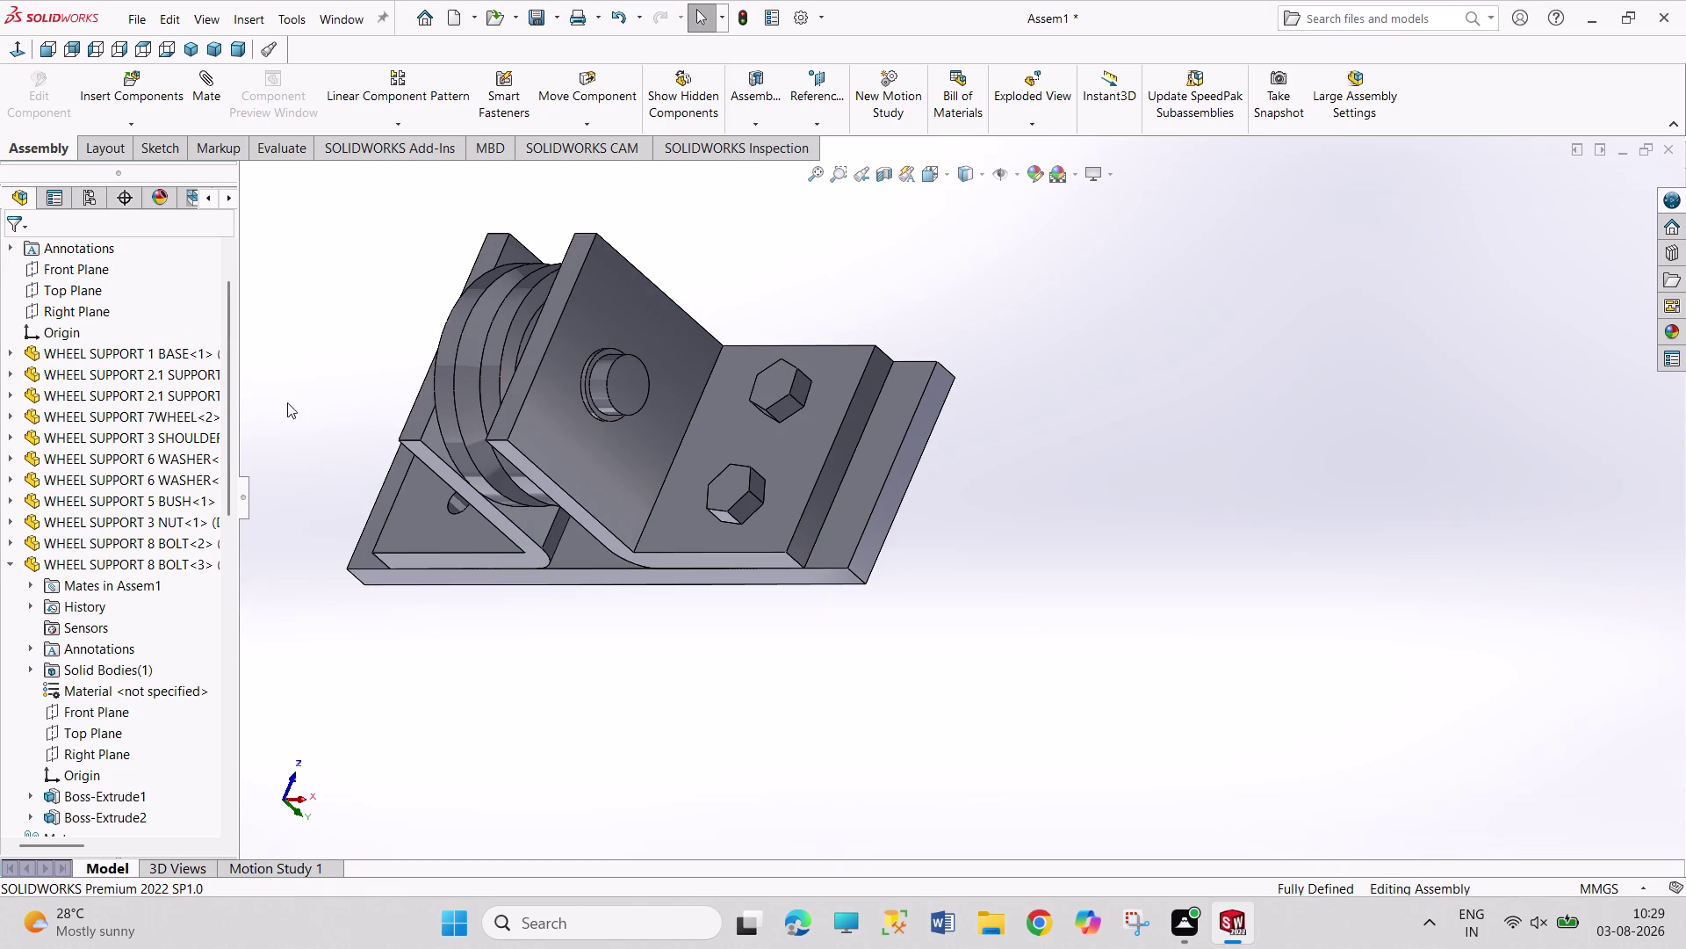
middle_drag(290, 401, 355, 431)
scroll(up, 3)
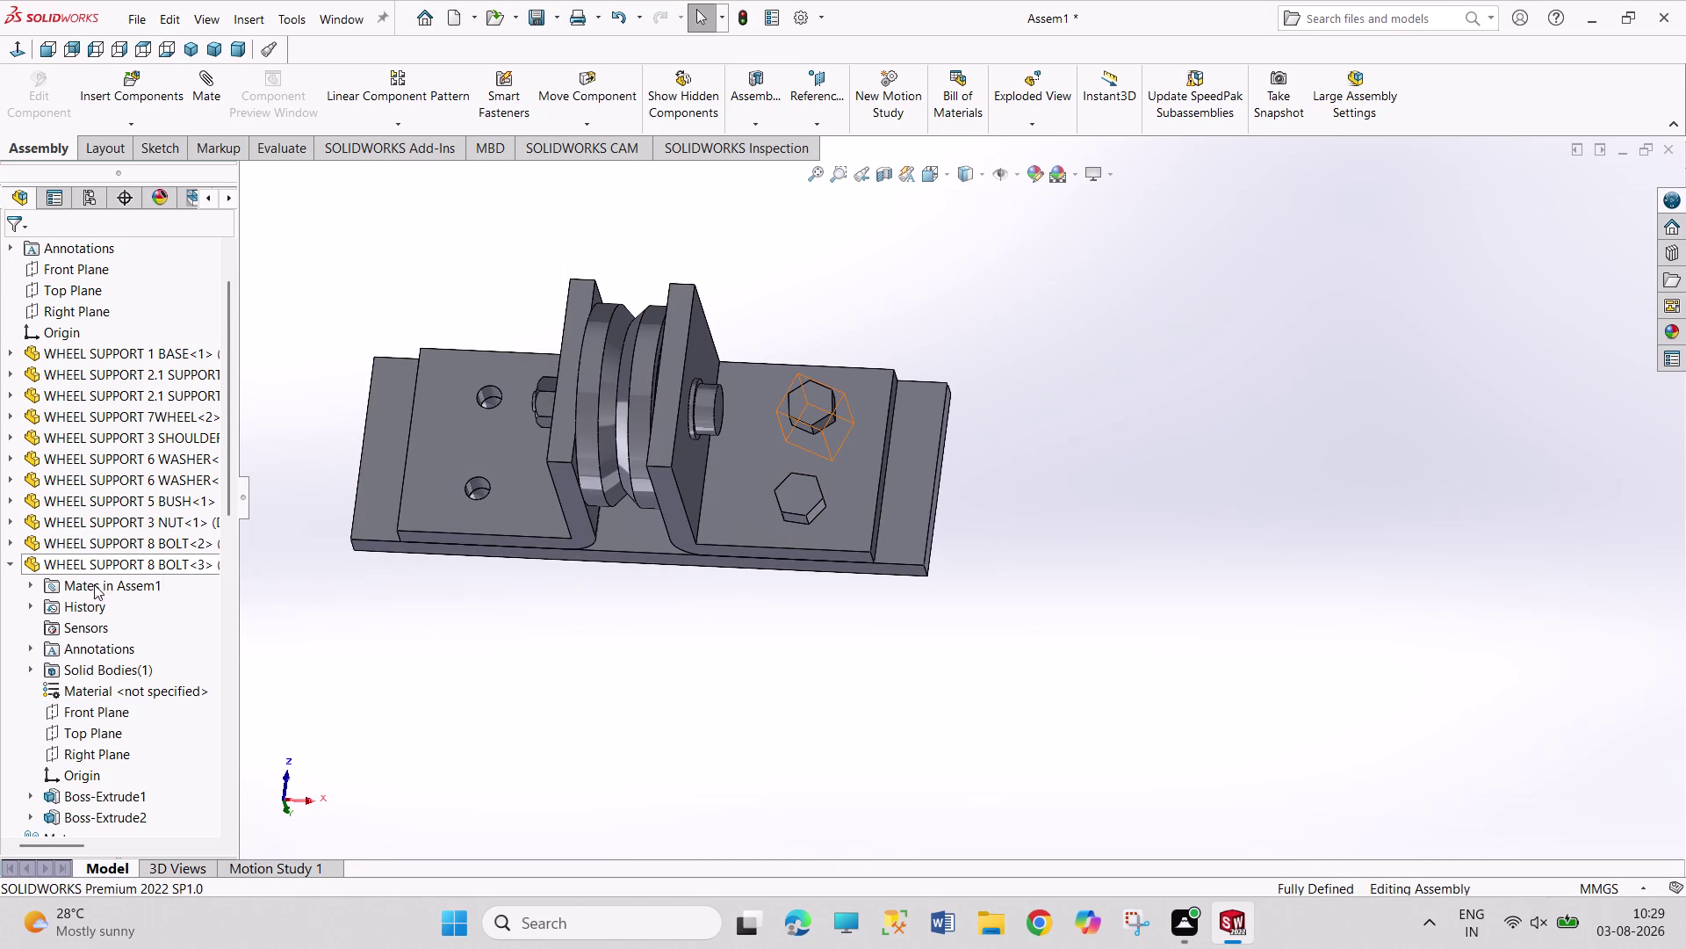
click(134, 558)
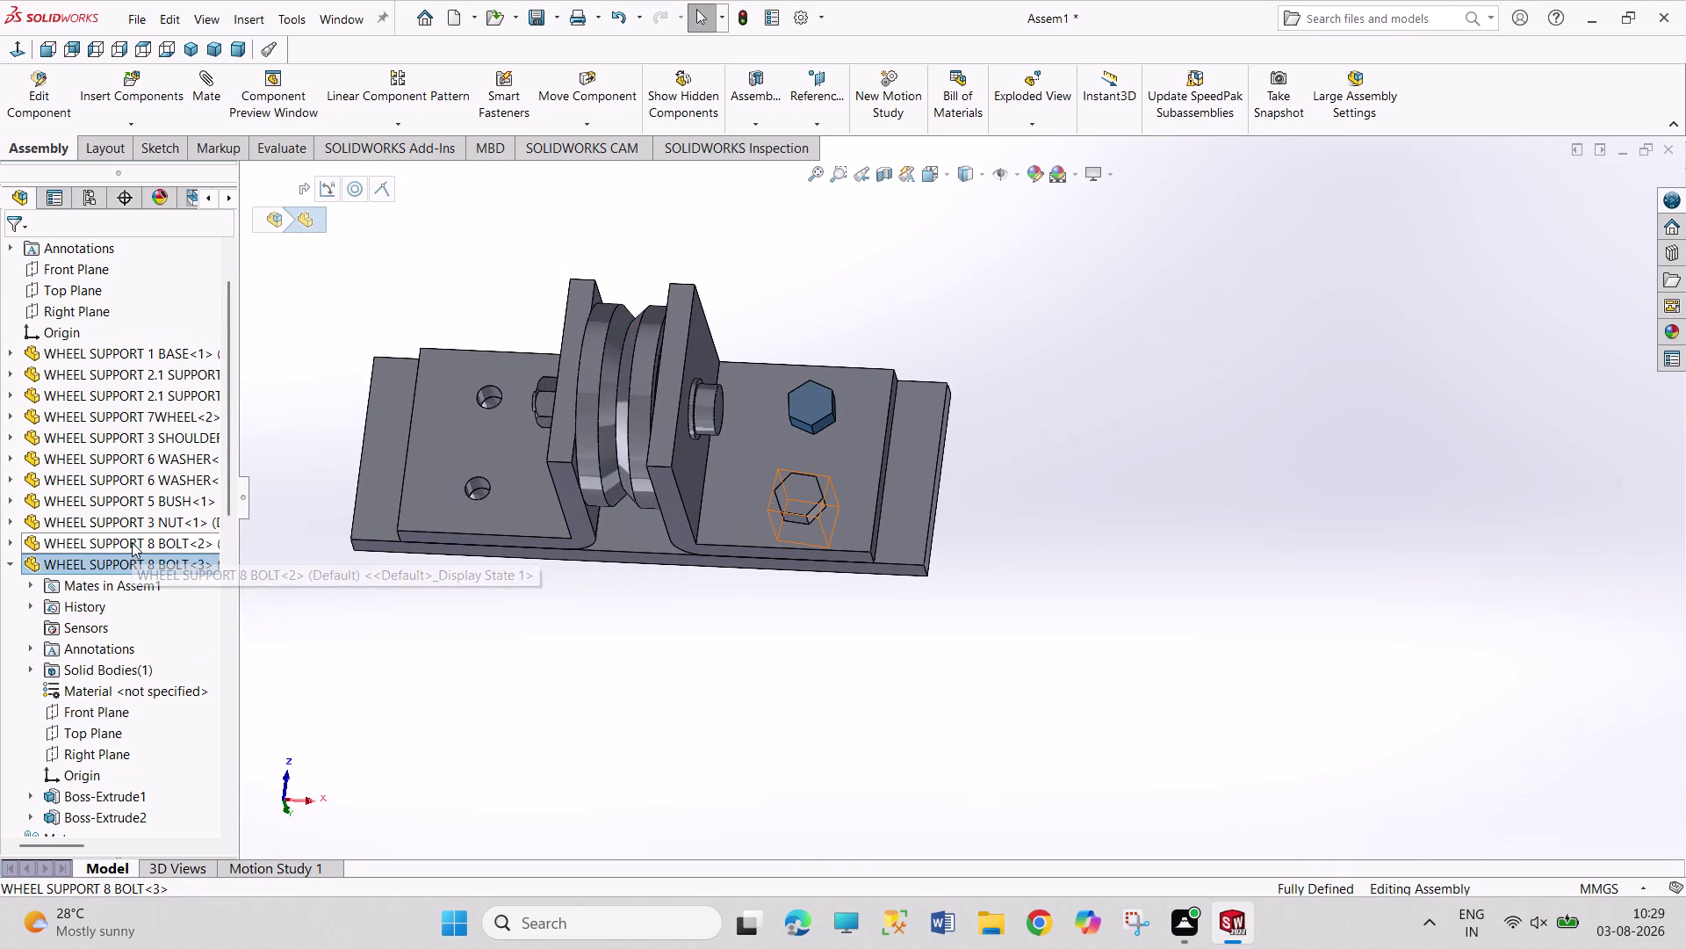
click(131, 542)
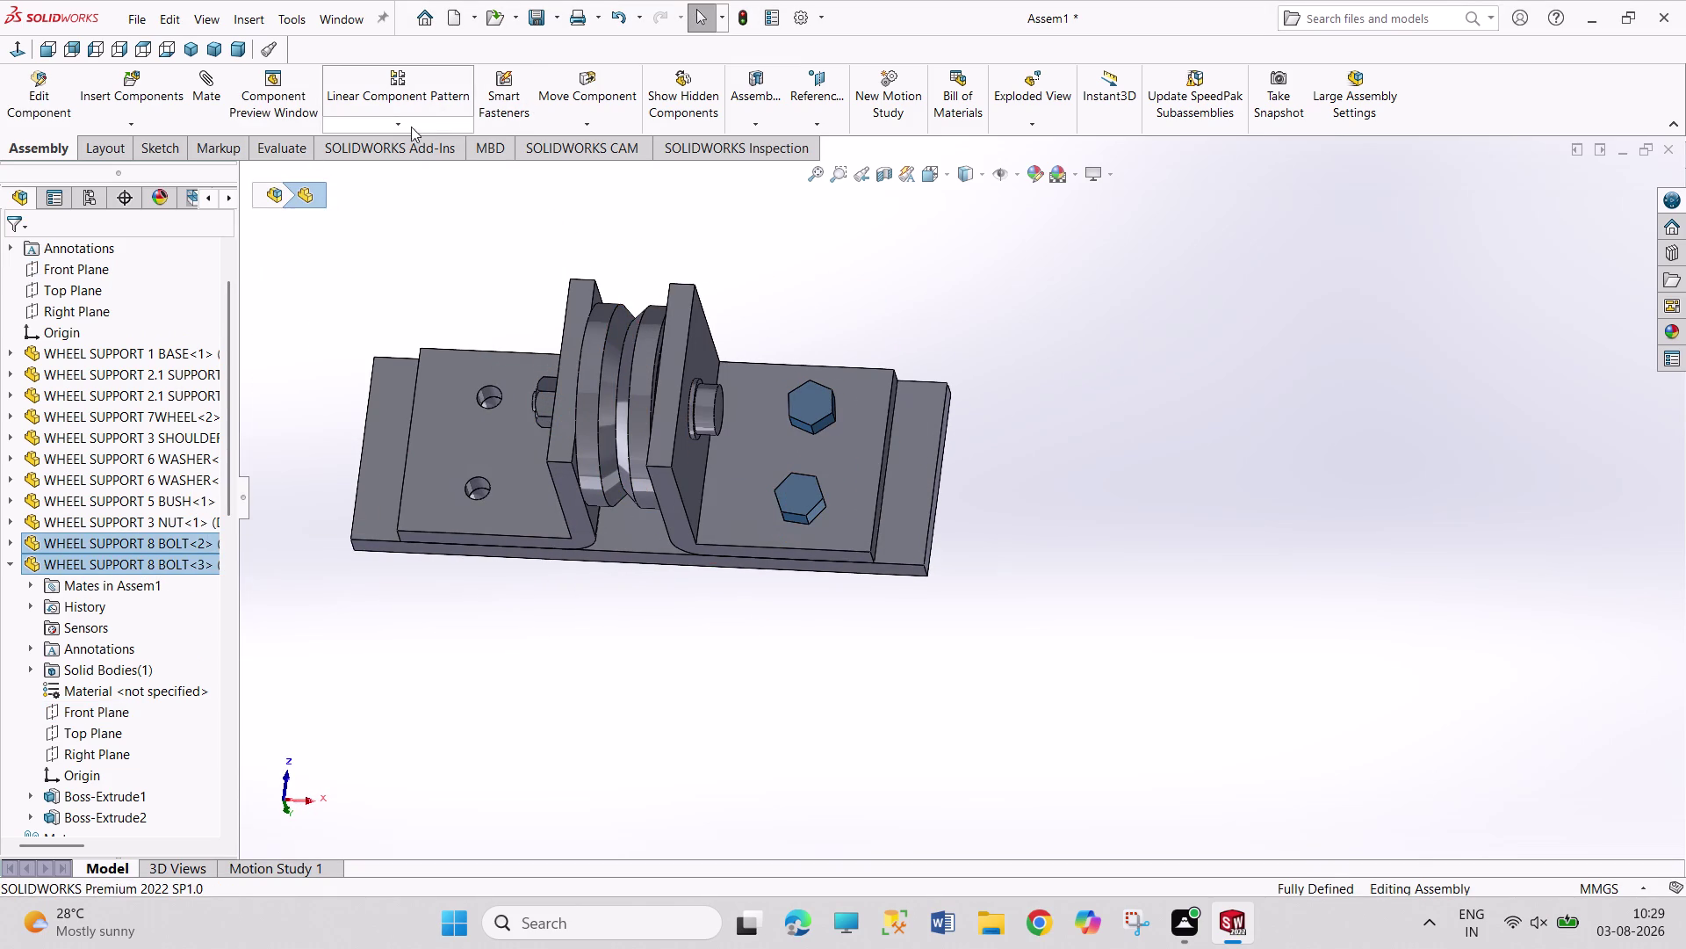
click(405, 126)
Mirror the two selected bolts with Mirror Components, using Right Plane as the mirror plane.
click(414, 278)
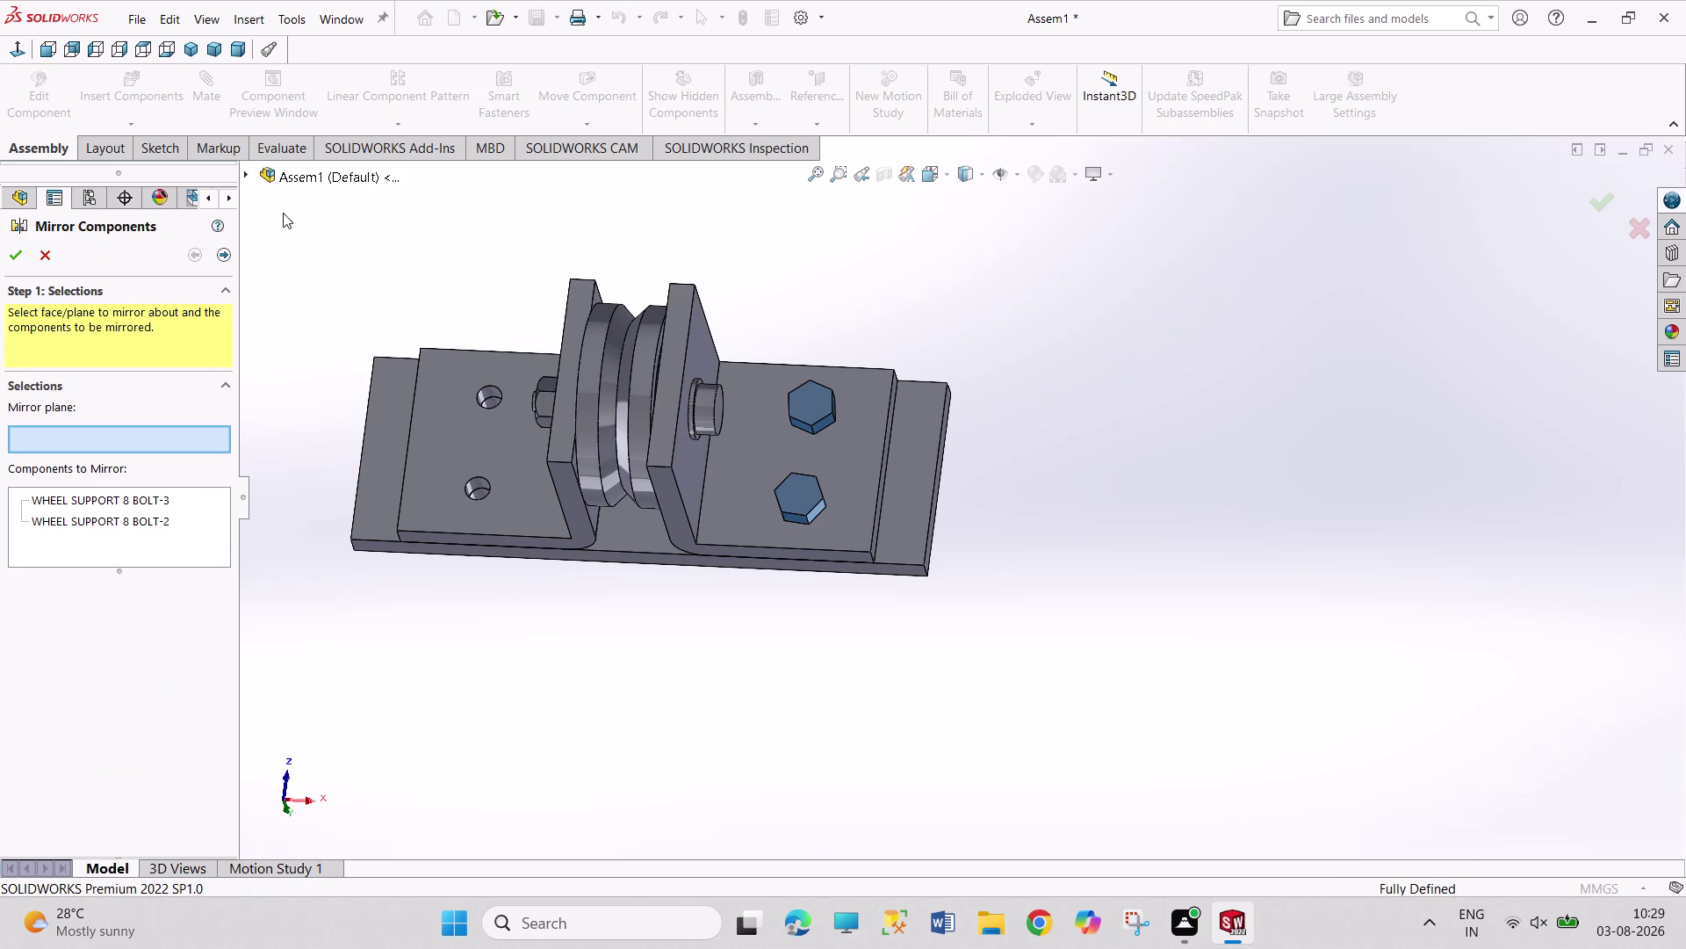
click(248, 174)
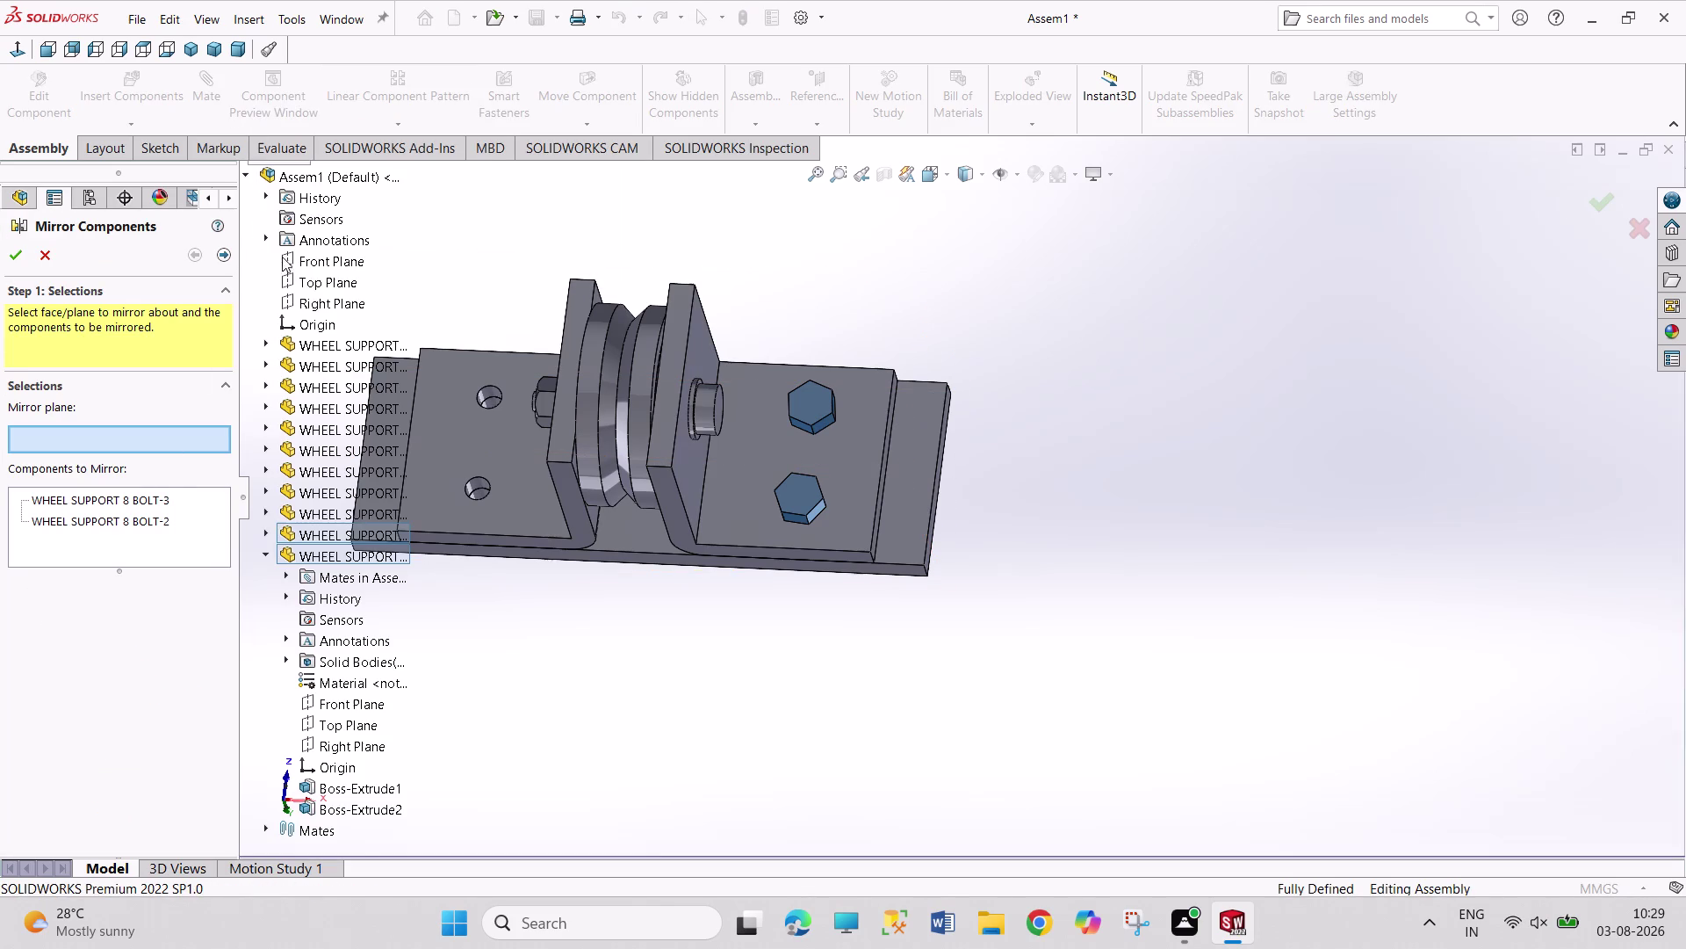
click(311, 304)
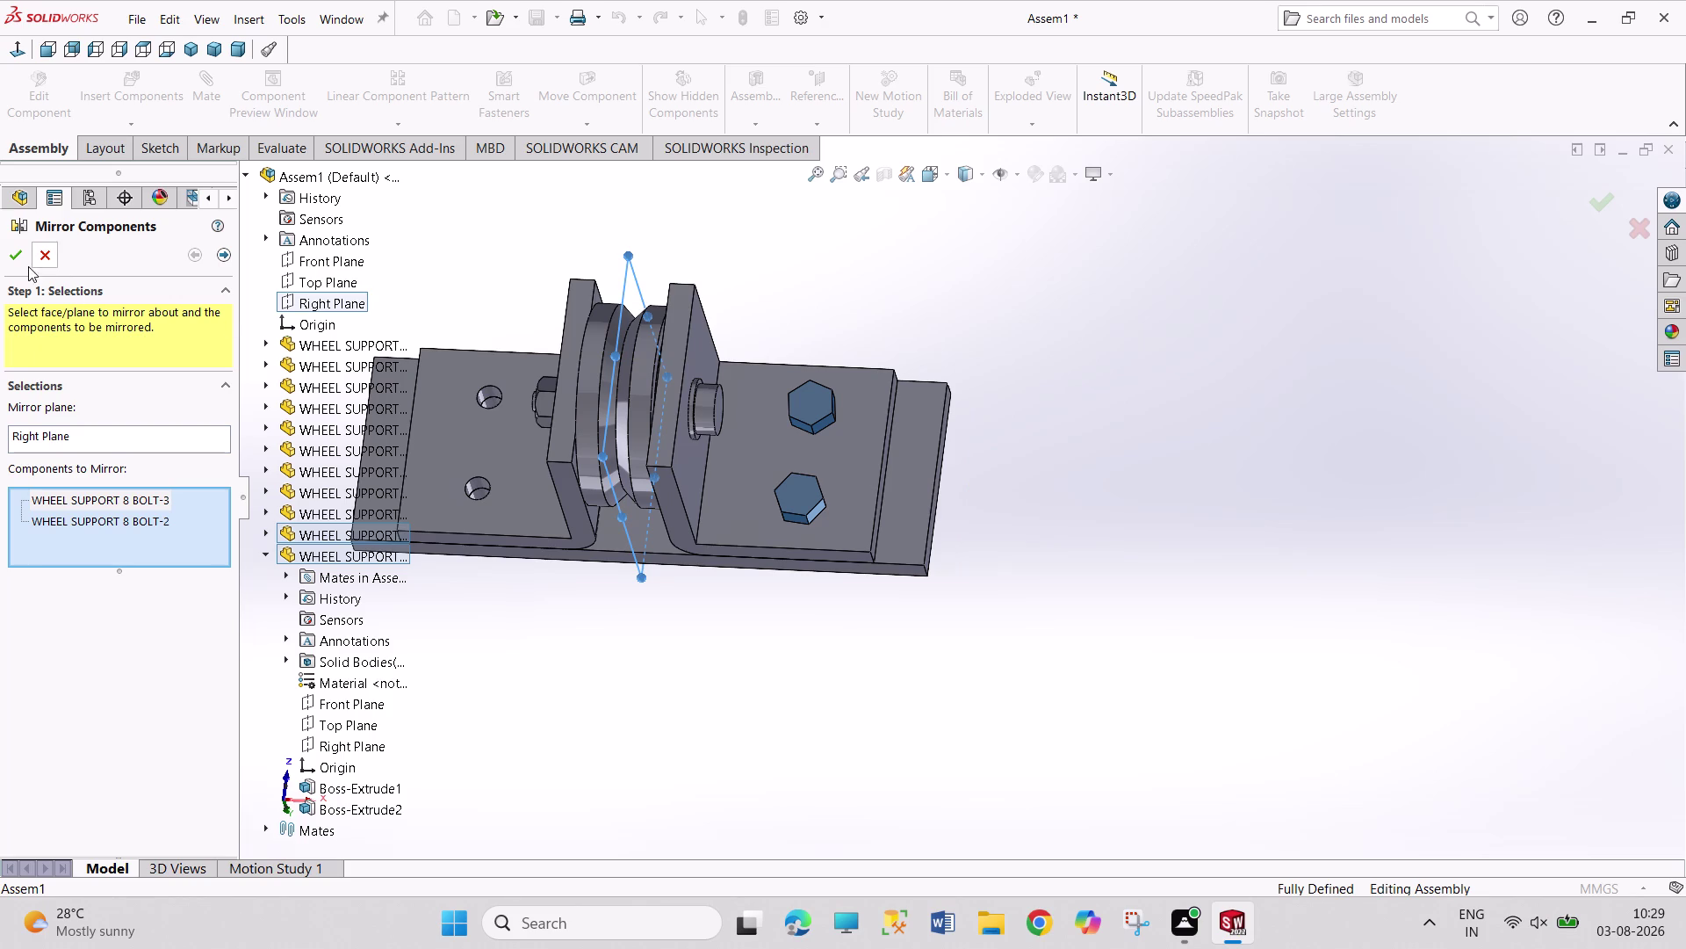
click(17, 253)
Clear the selection and begin saving the assembly.
click(434, 223)
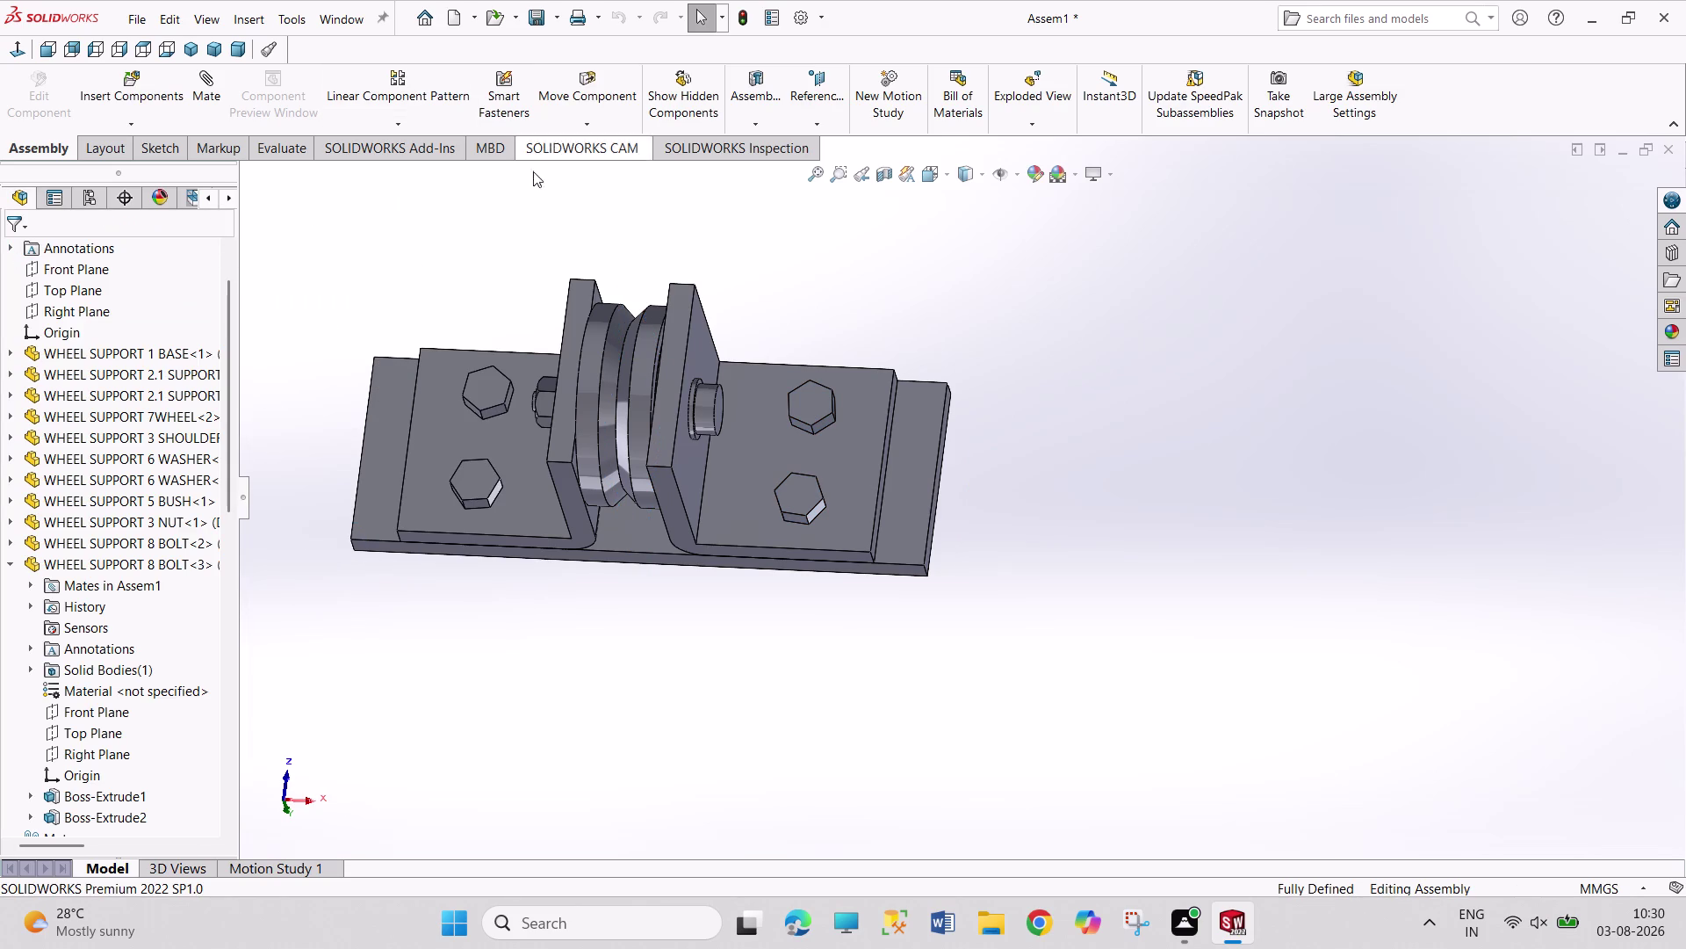
drag(954, 287, 1078, 379)
drag(1012, 300, 1193, 414)
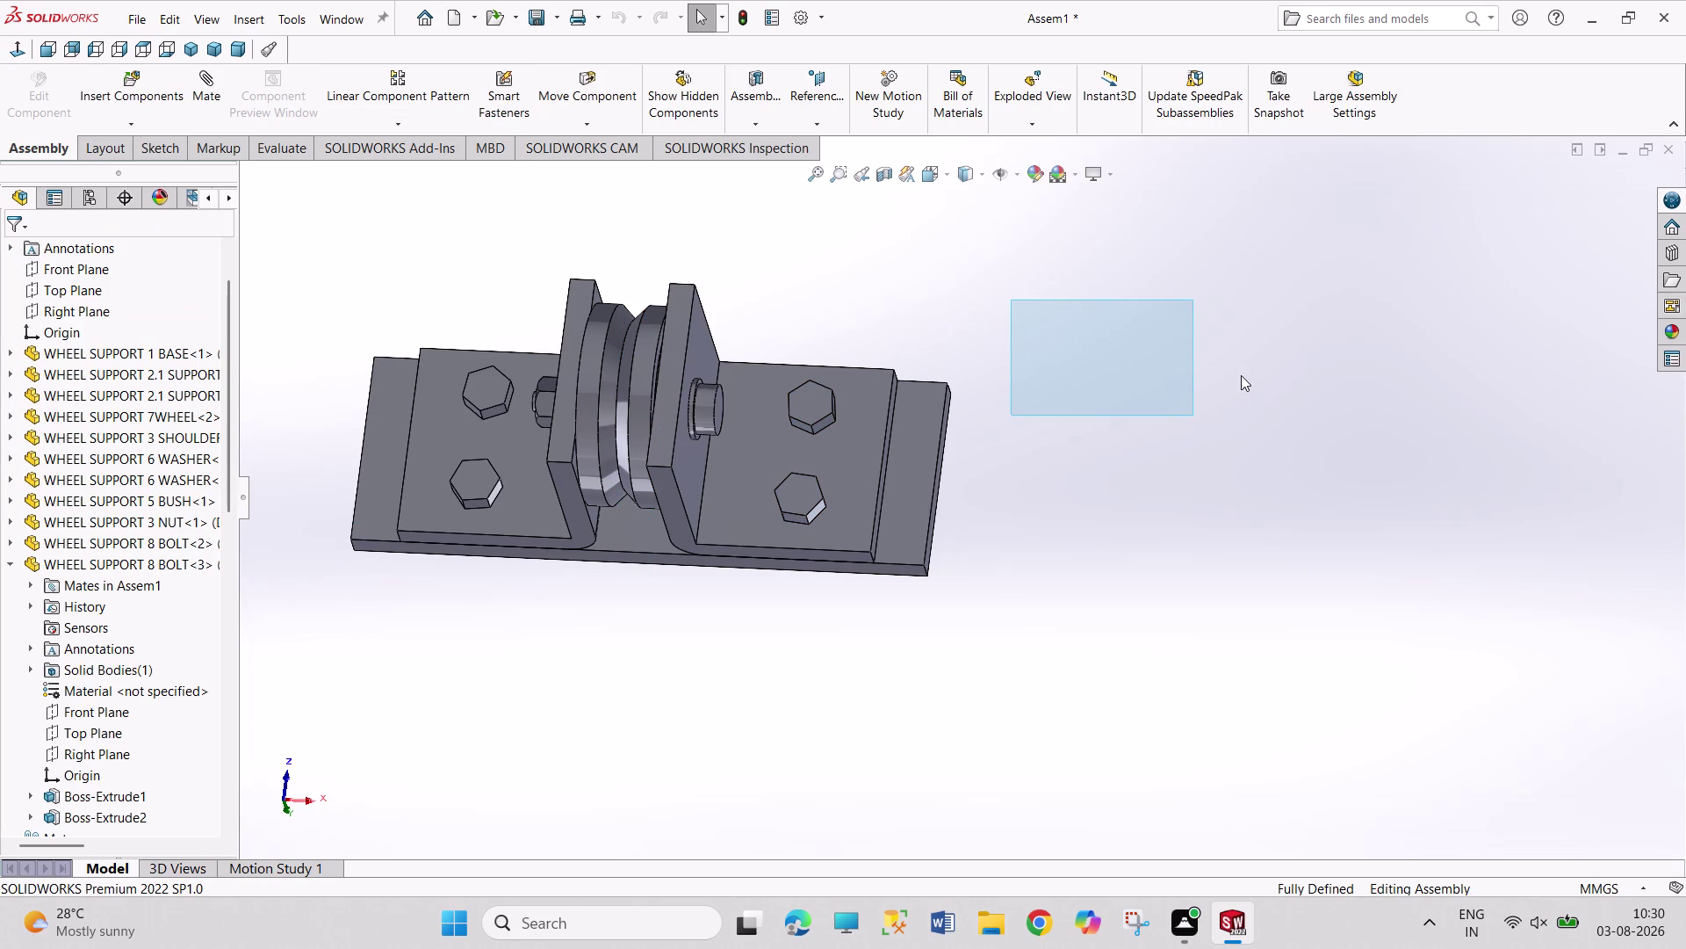
key(ctrl+s)
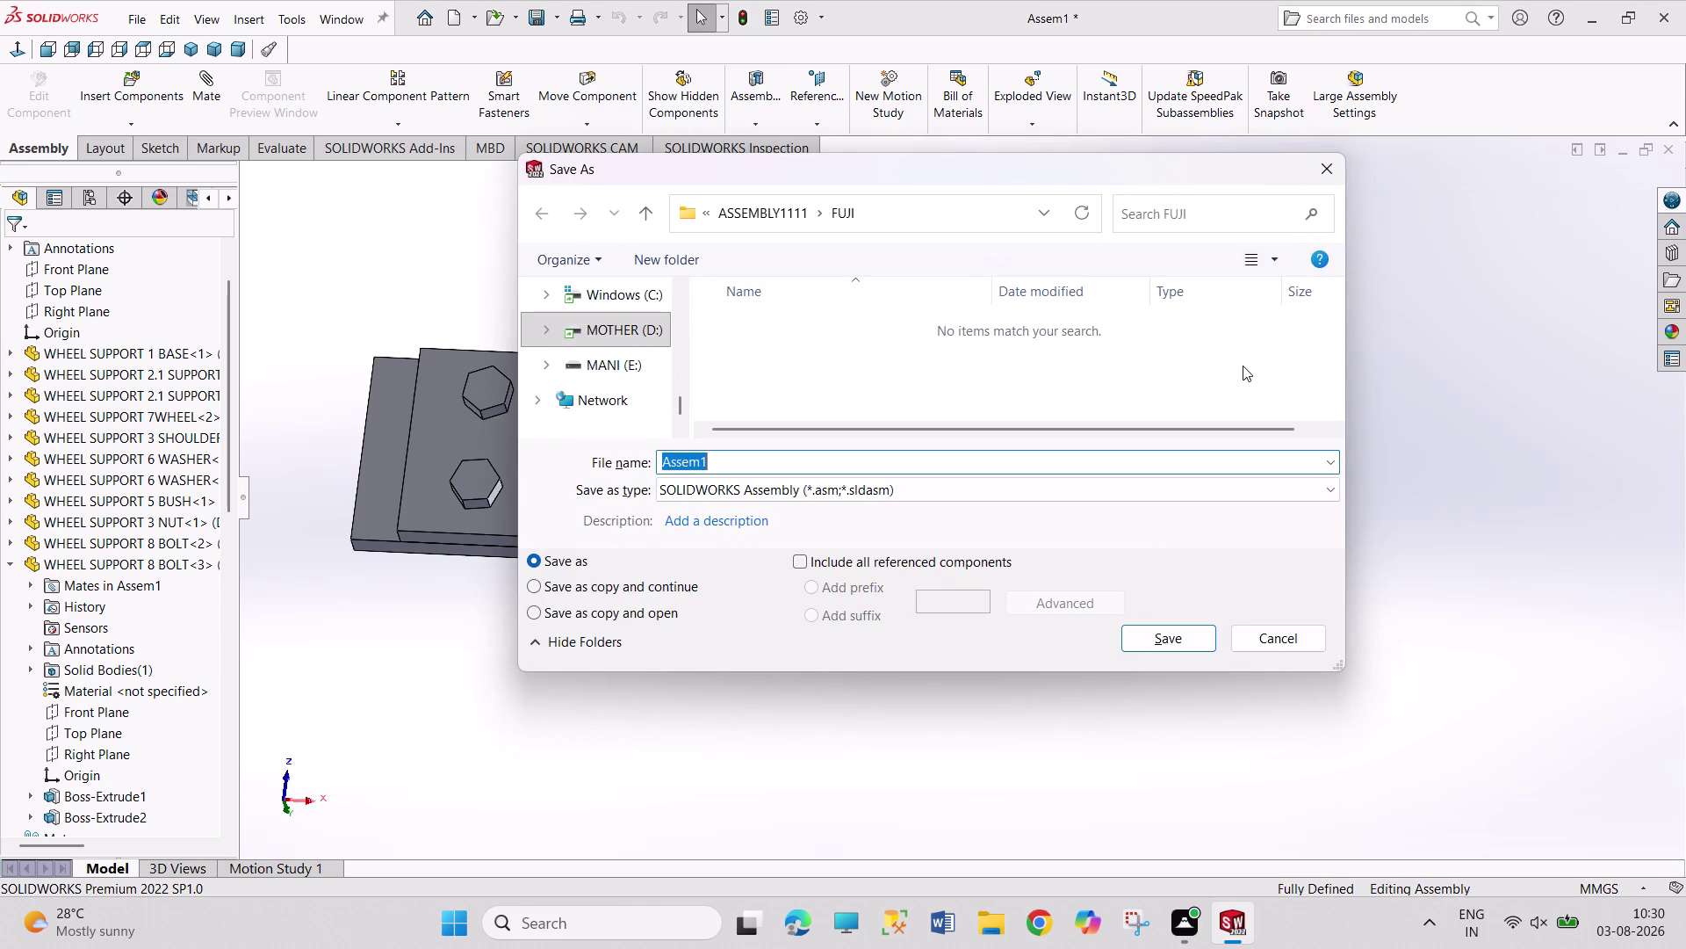
Save the assembly as 'ASSEMBLY WHEEL SUPPORT', fixing typos, then start a new document.
text(SH)
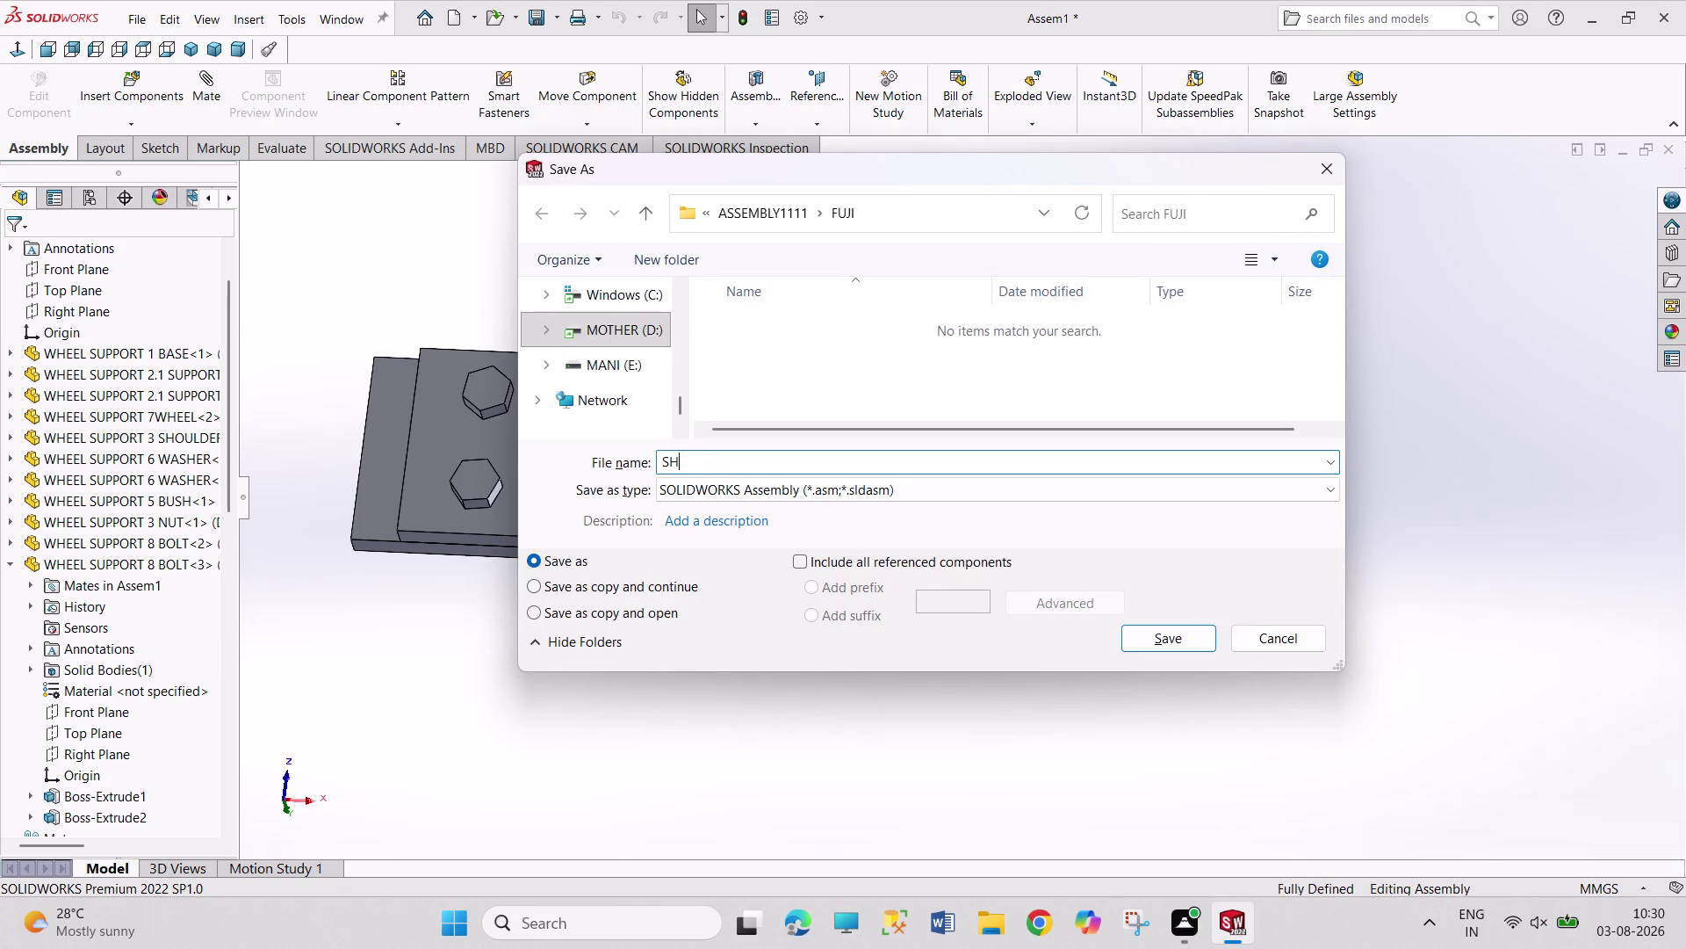
text(OUL)
key(BackSpace)
key(BackSpace)
key(BackSpace)
text(WHLL)
key(BackSpace)
key(BackSpace)
key(BackSpace)
text(A)
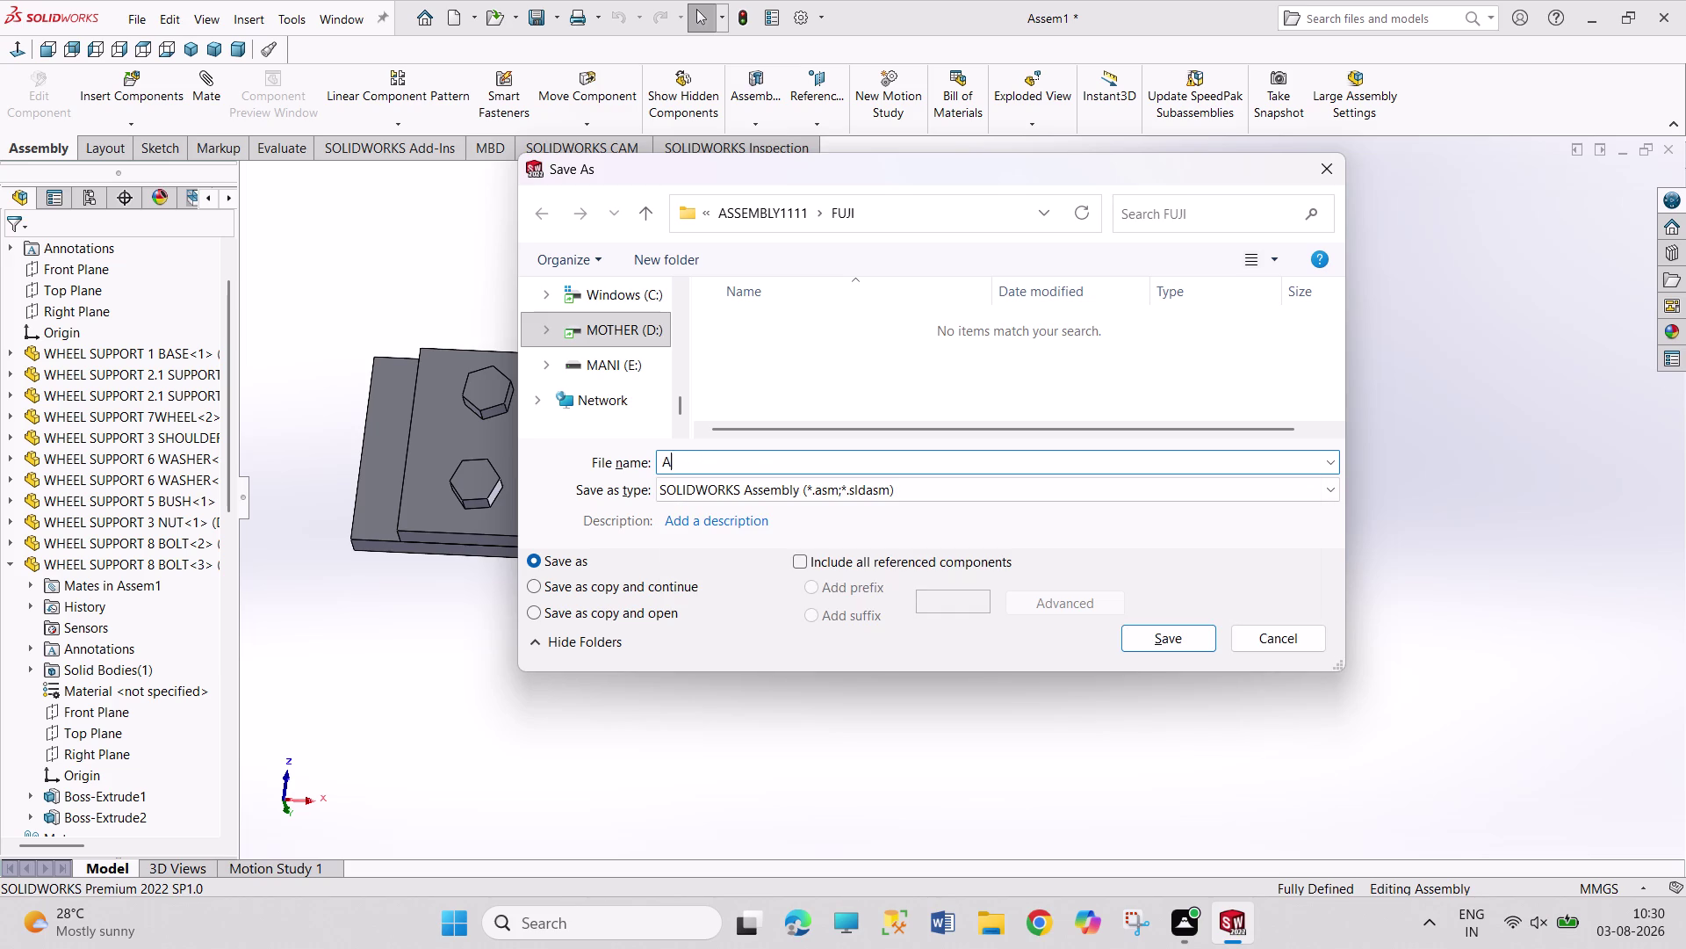
text(SSEMBL)
text(Y WHEE)
text(L SUPPO)
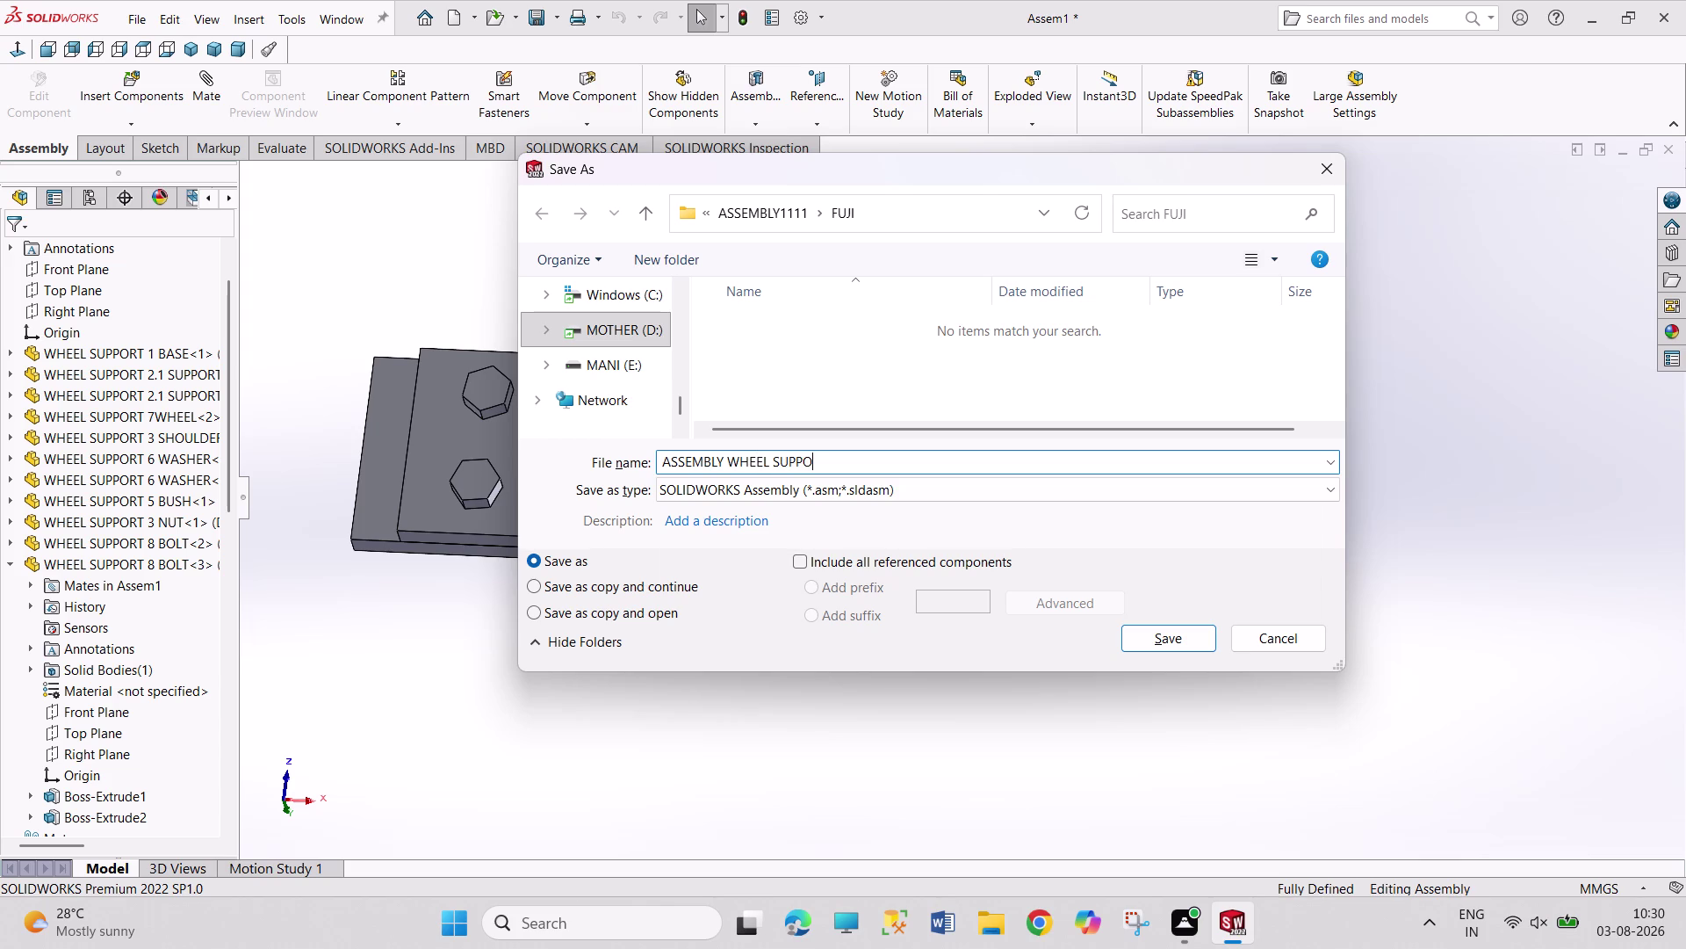
text(RT)
key(Return)
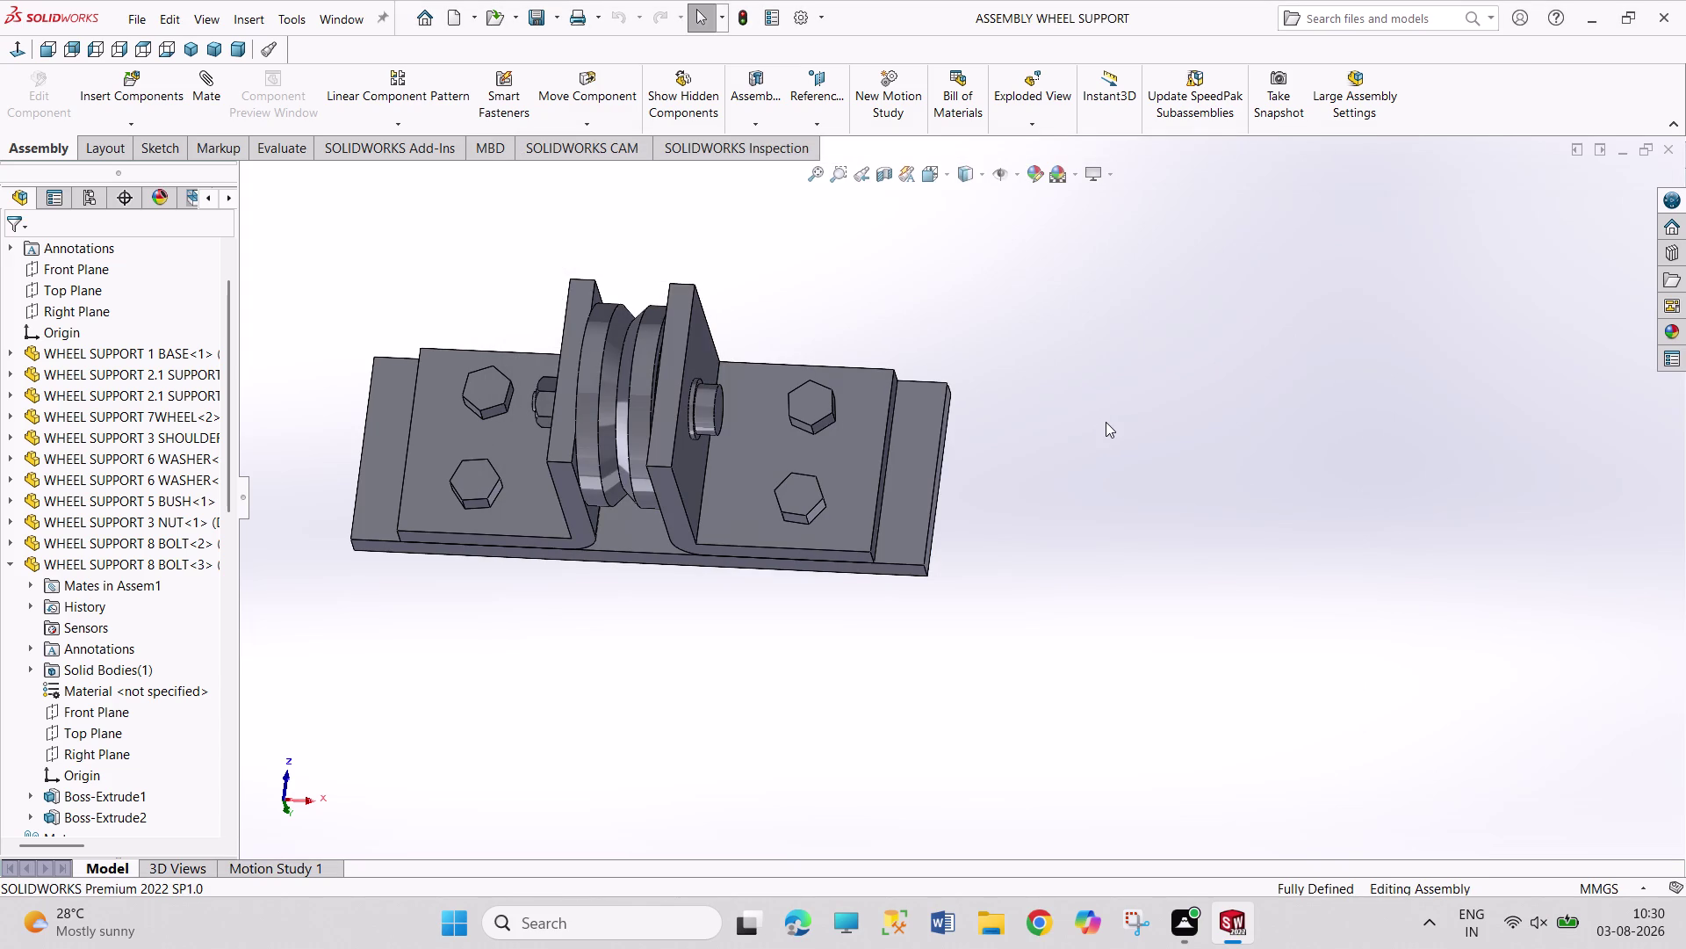
key(ctrl+n)
Pick the Drawing document type and the A3 (ANSI) Landscape sheet format.
key(Right)
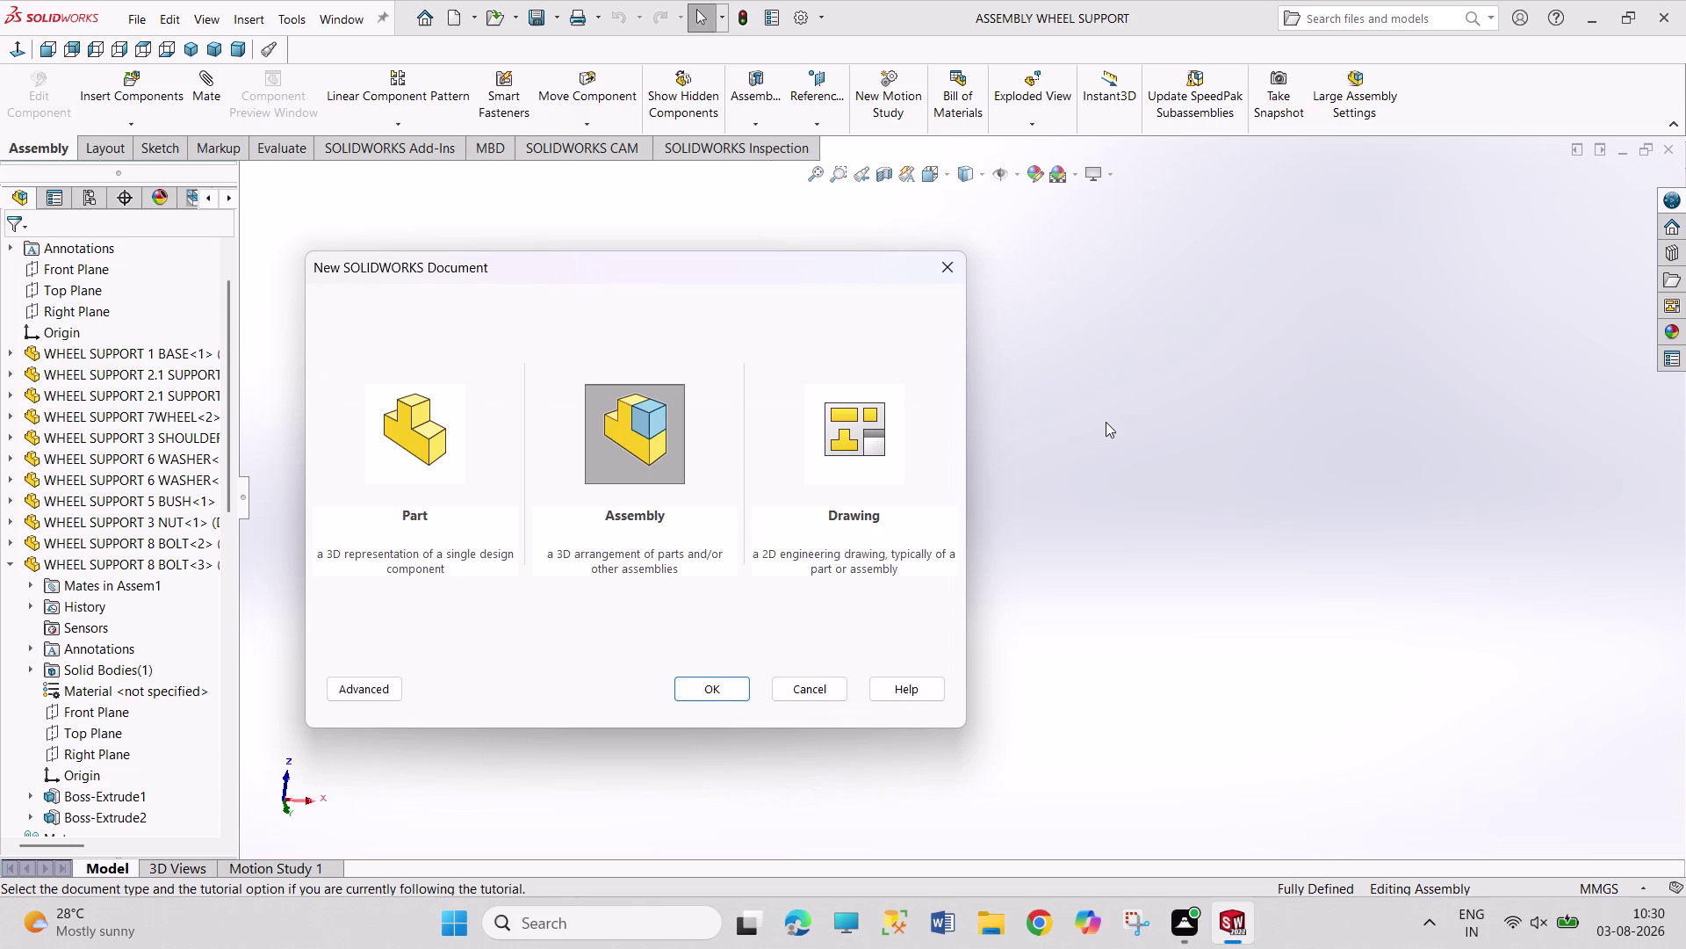
key(Right)
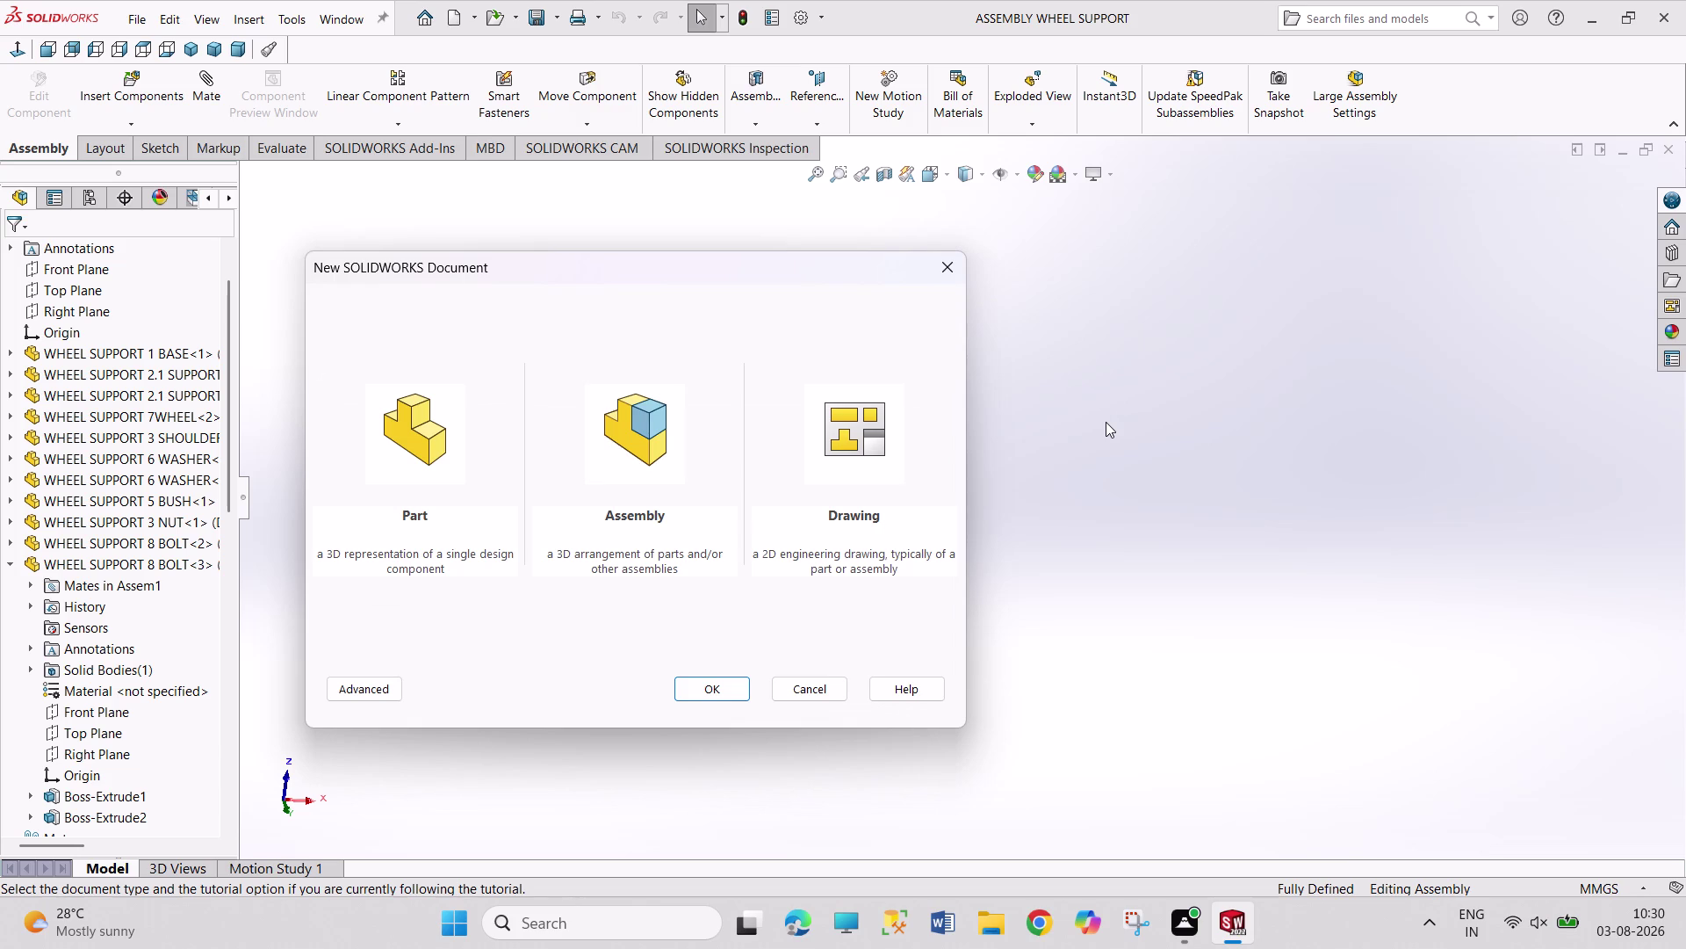
key(Return)
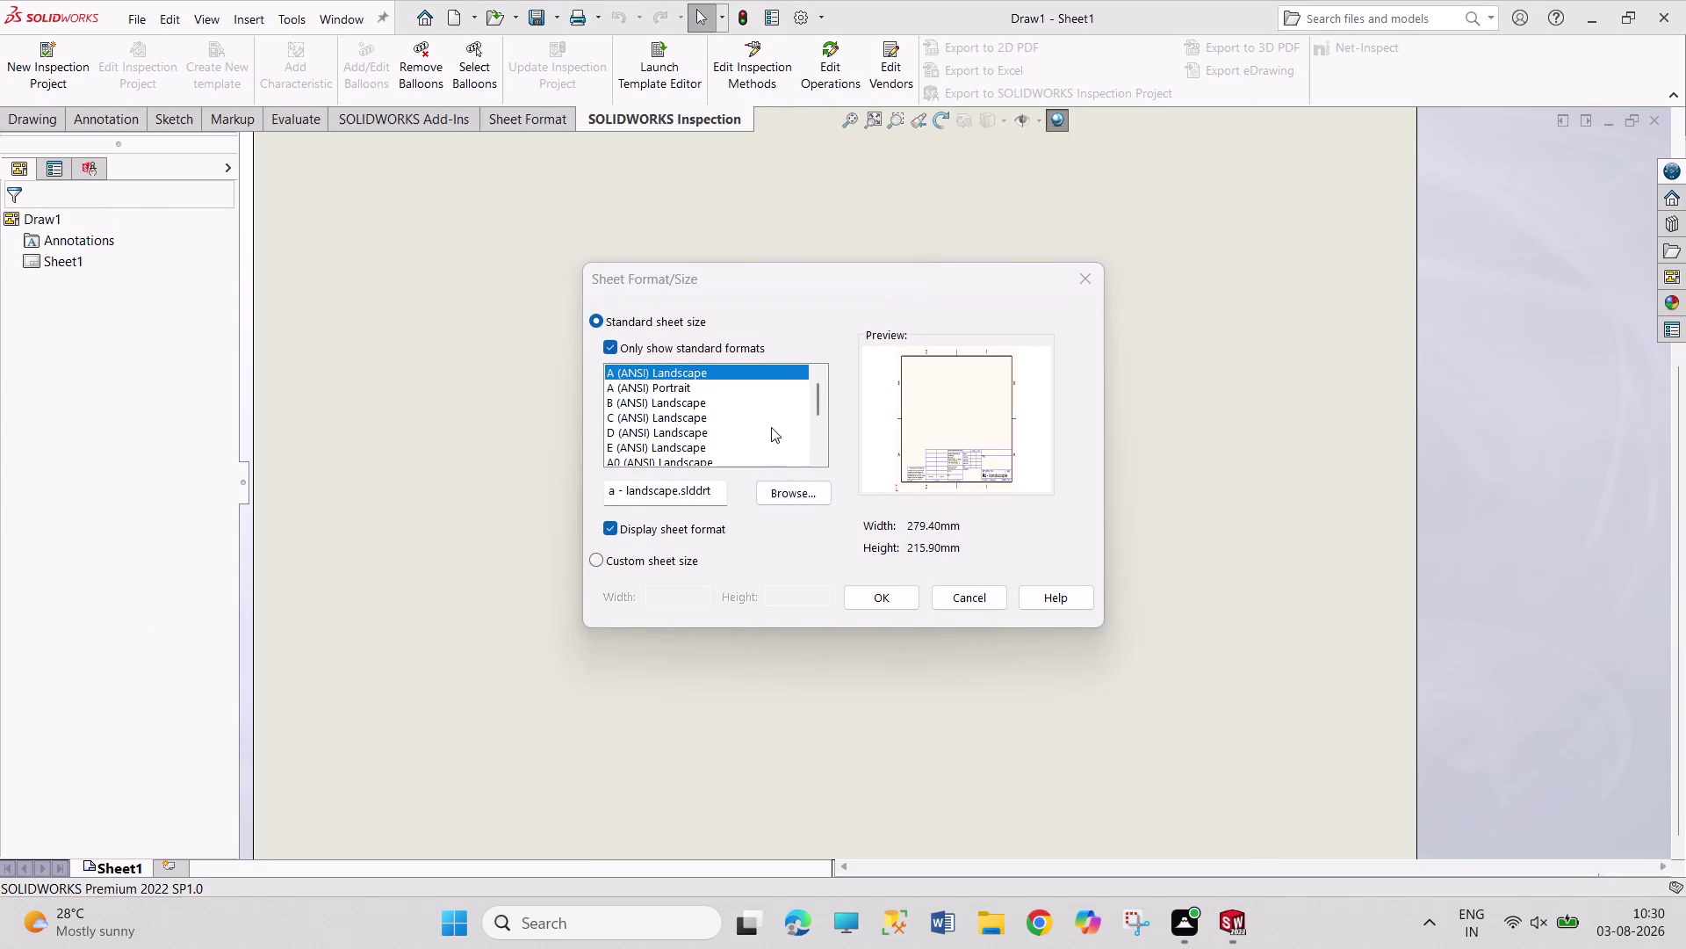
scroll(down, 3)
scroll(down, 3)
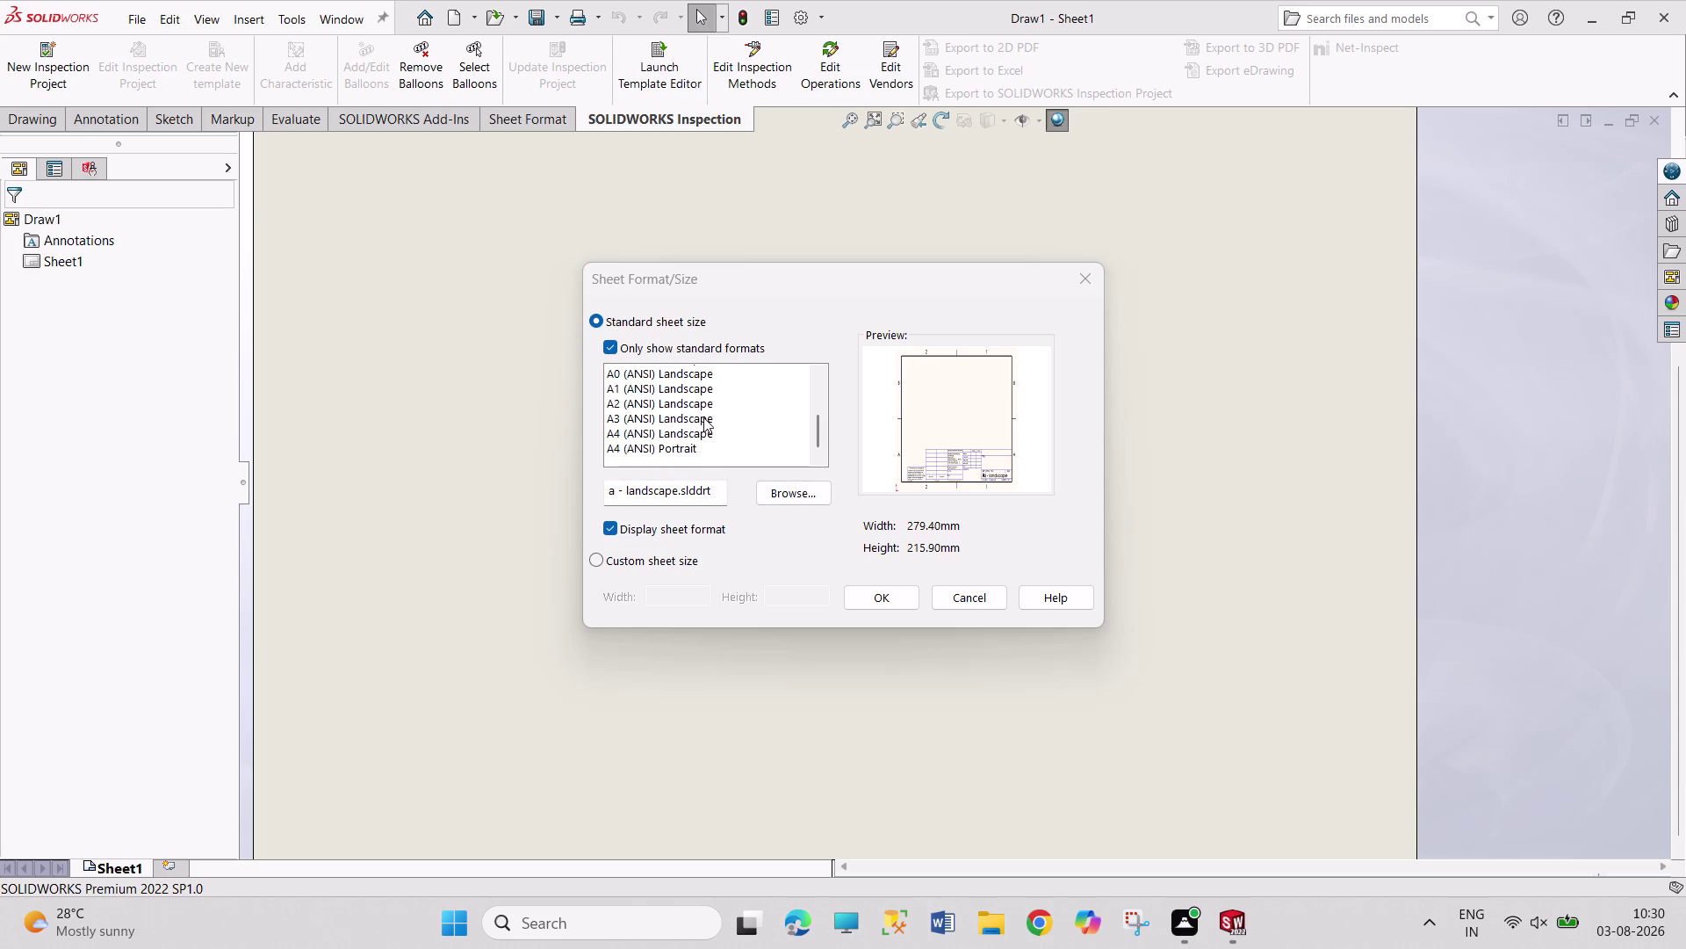
click(704, 417)
click(902, 598)
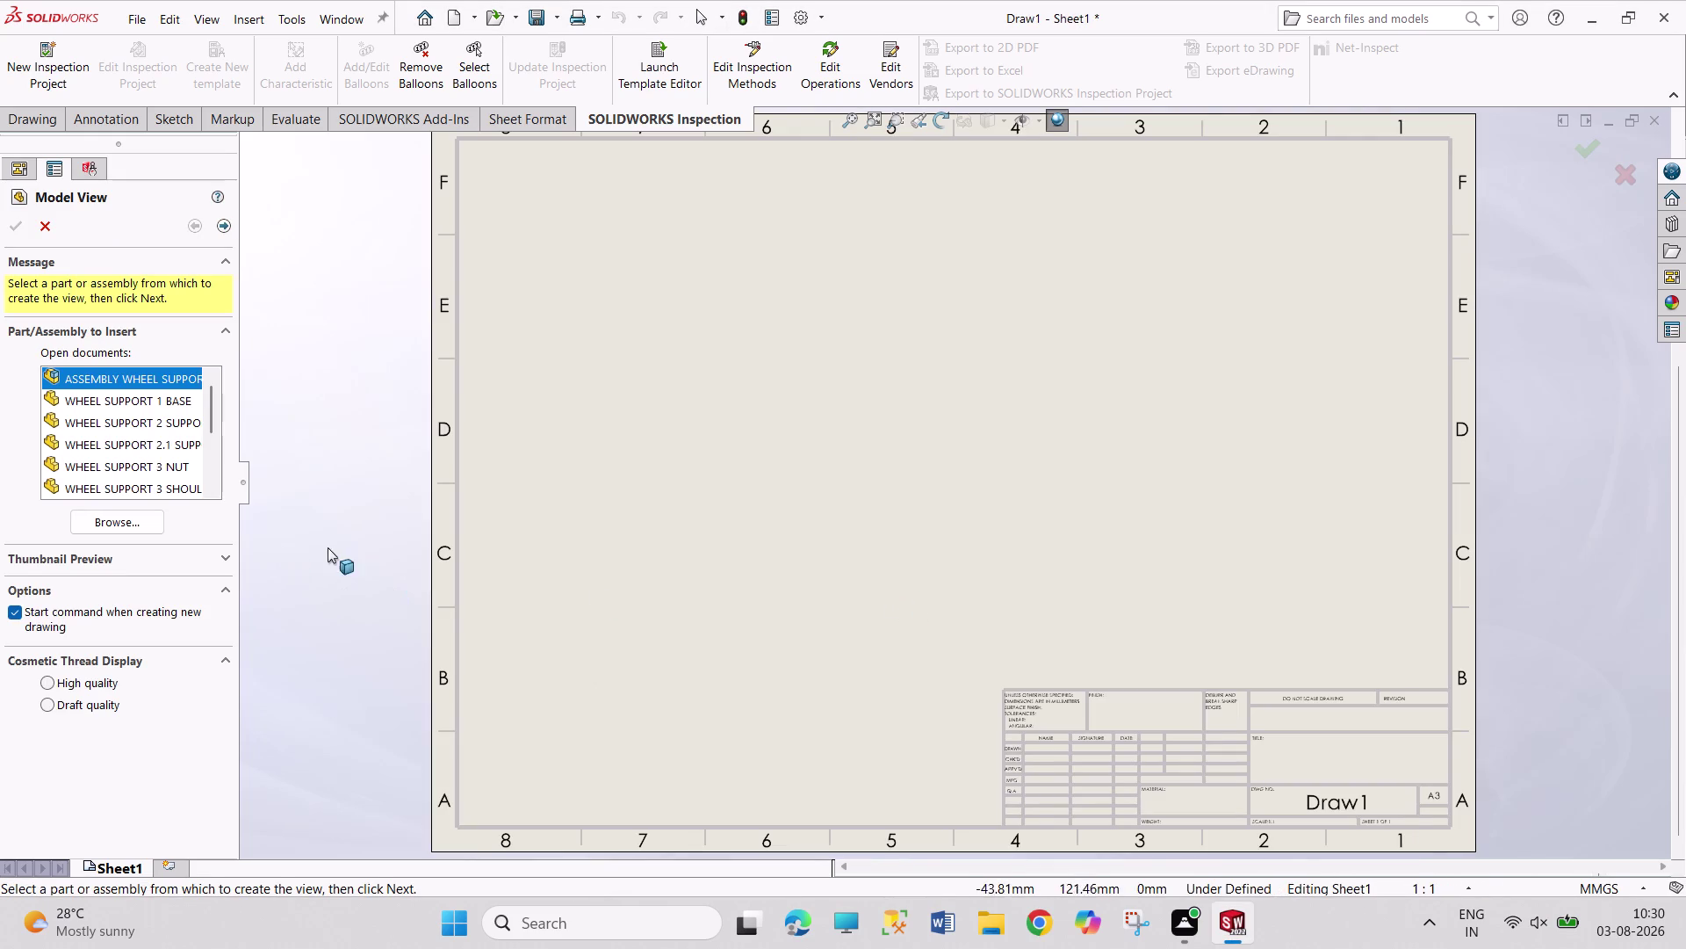
Cancel the Model View and accept the default SOLIDWORKS Inspection template settings.
click(45, 222)
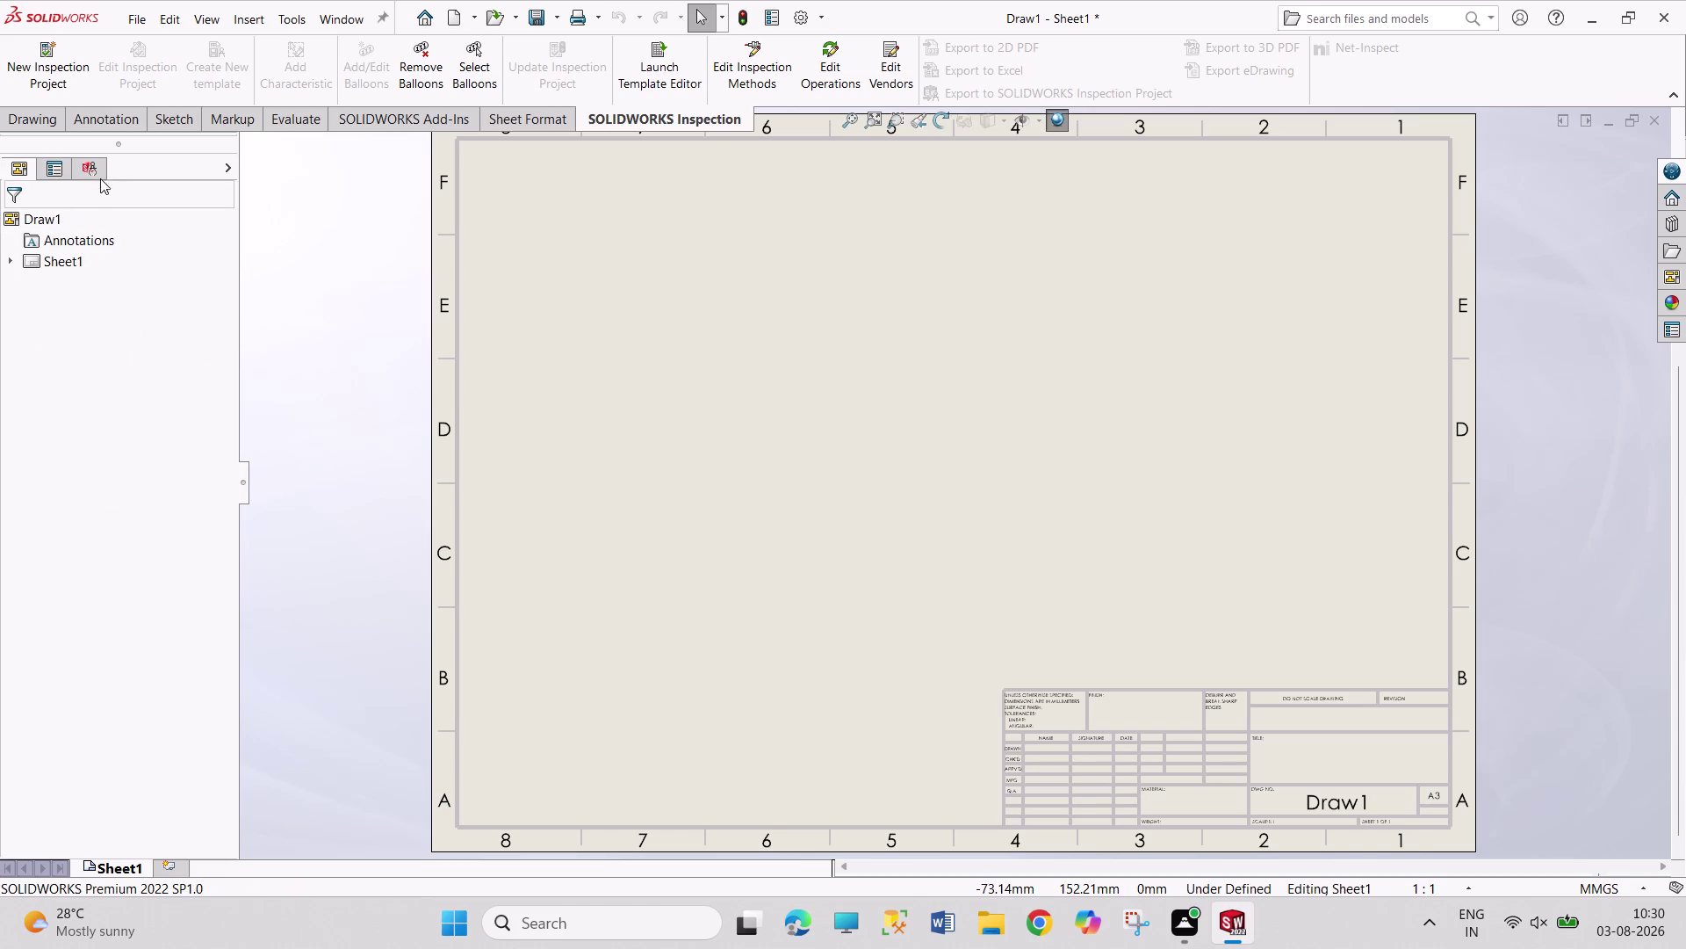
click(45, 87)
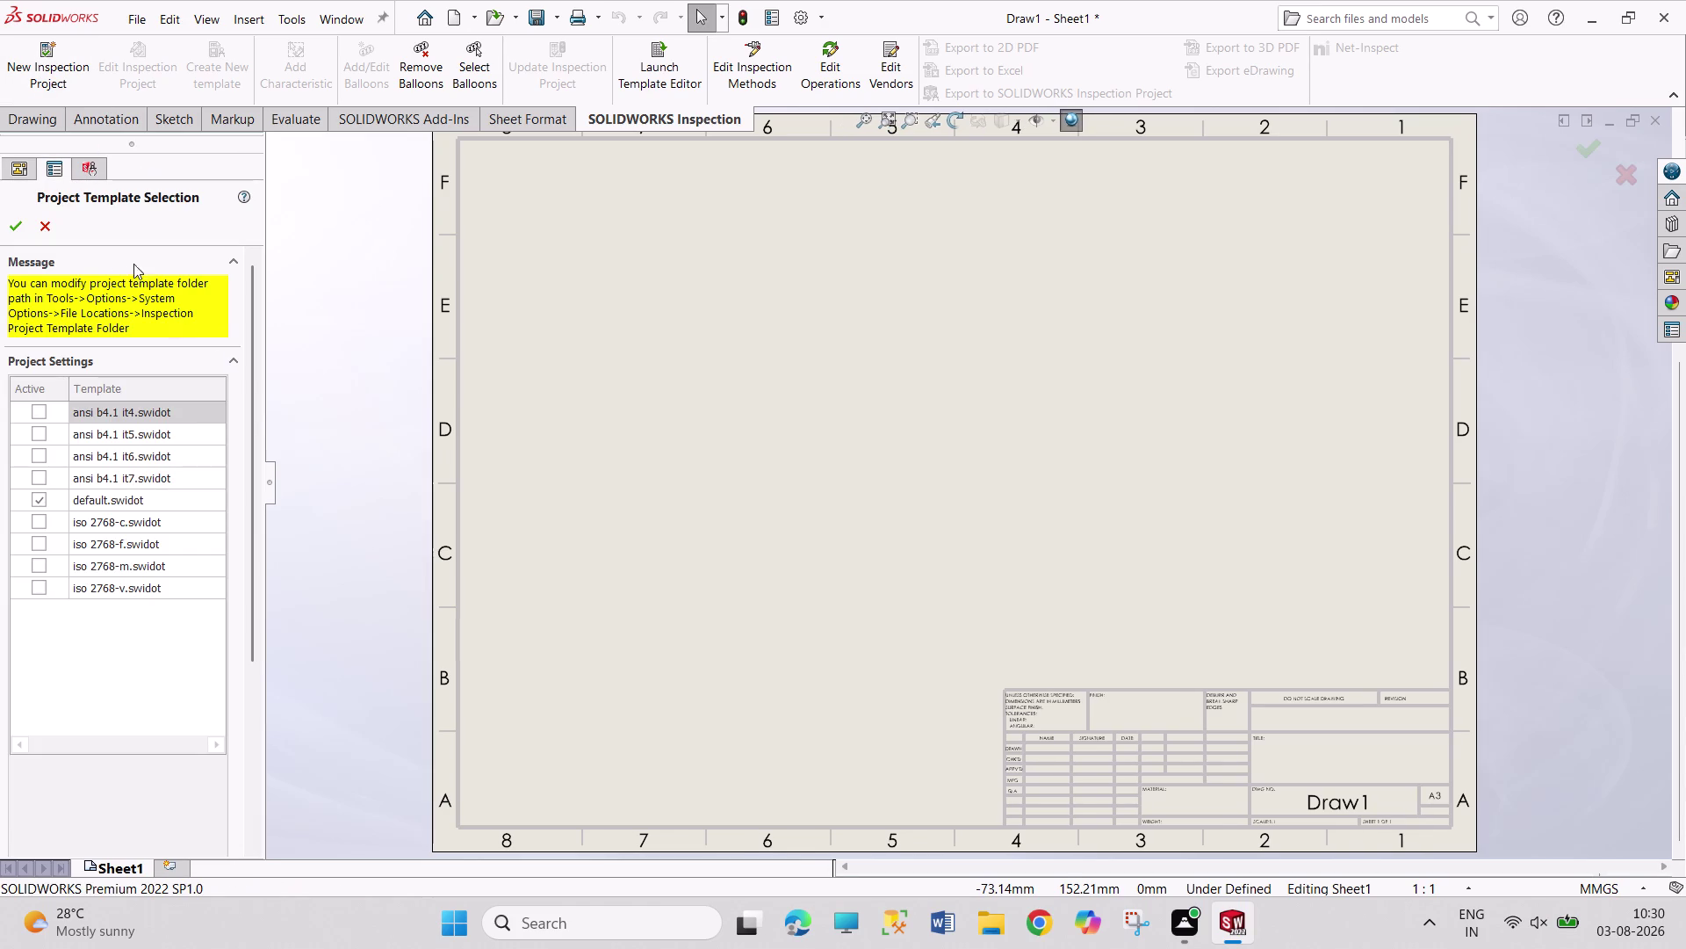
click(48, 228)
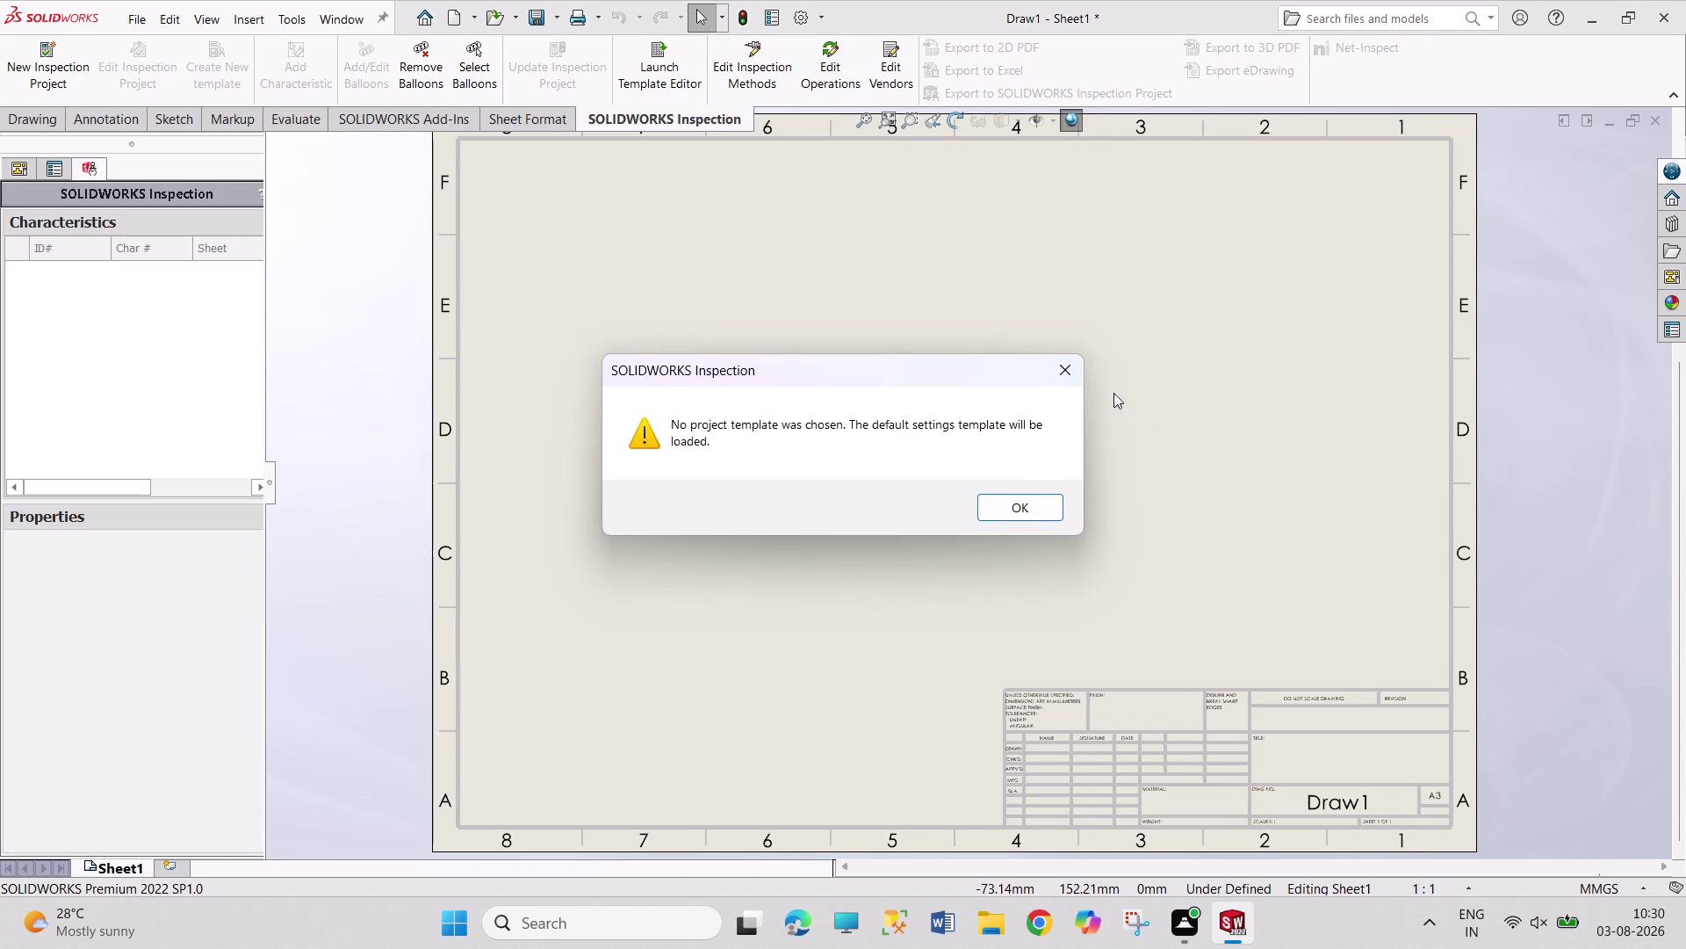
click(1065, 373)
Show the Drawing toolbar tab and the drawing's FeatureManager tree.
click(50, 118)
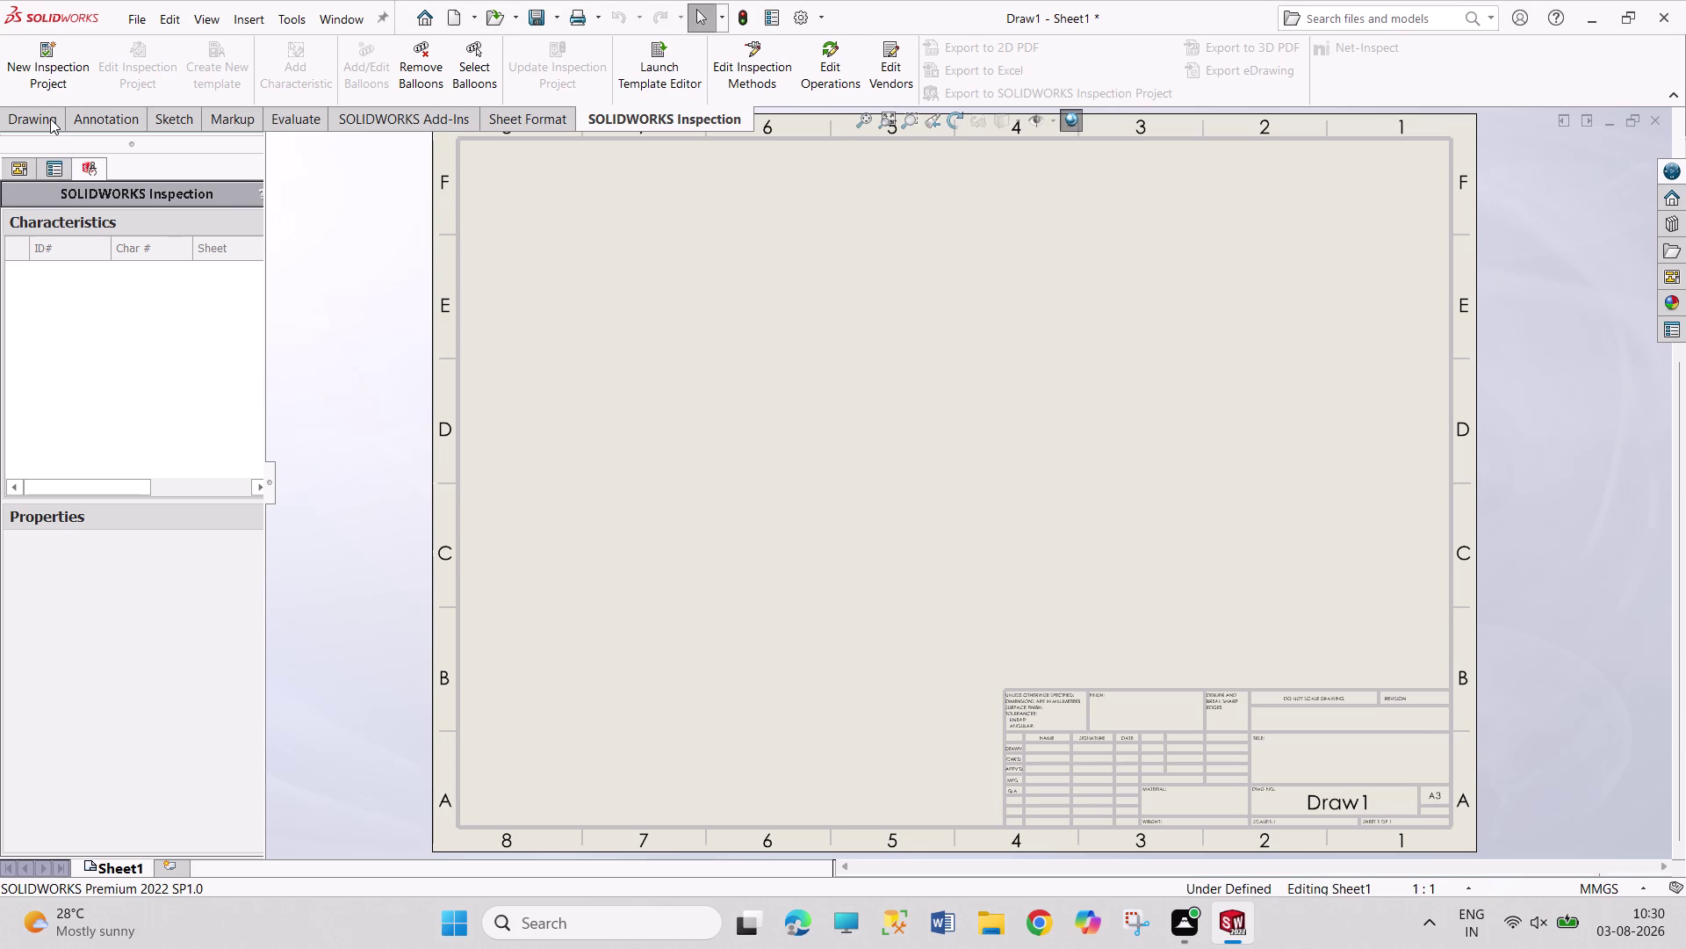
click(42, 118)
click(48, 224)
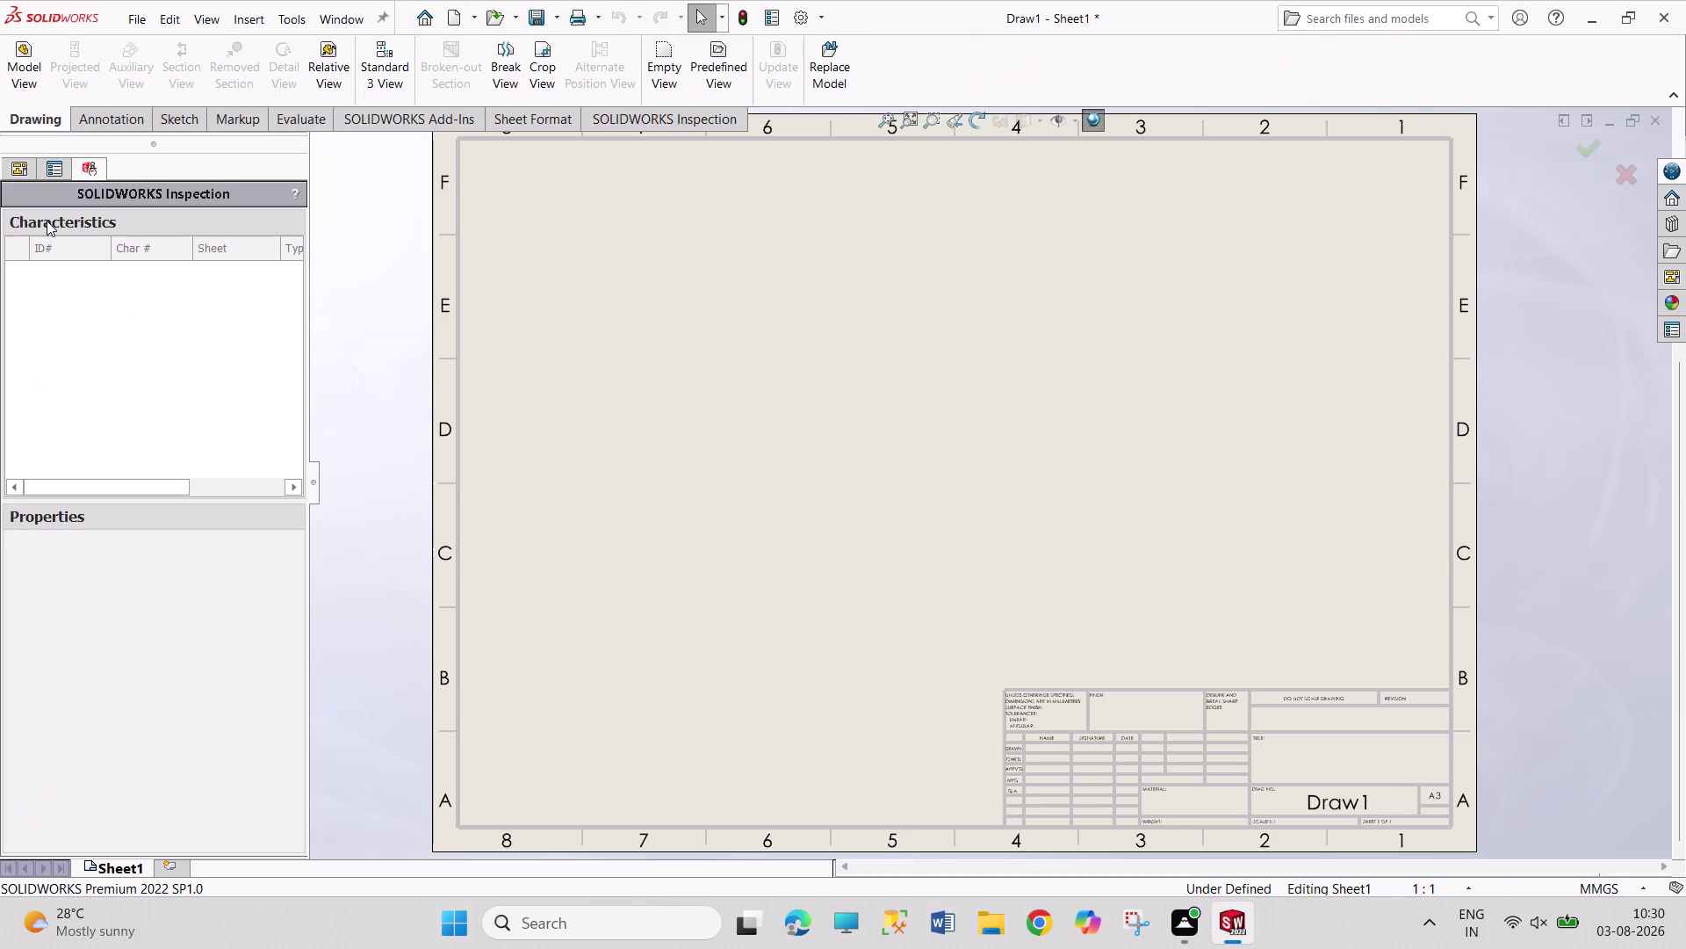
click(21, 168)
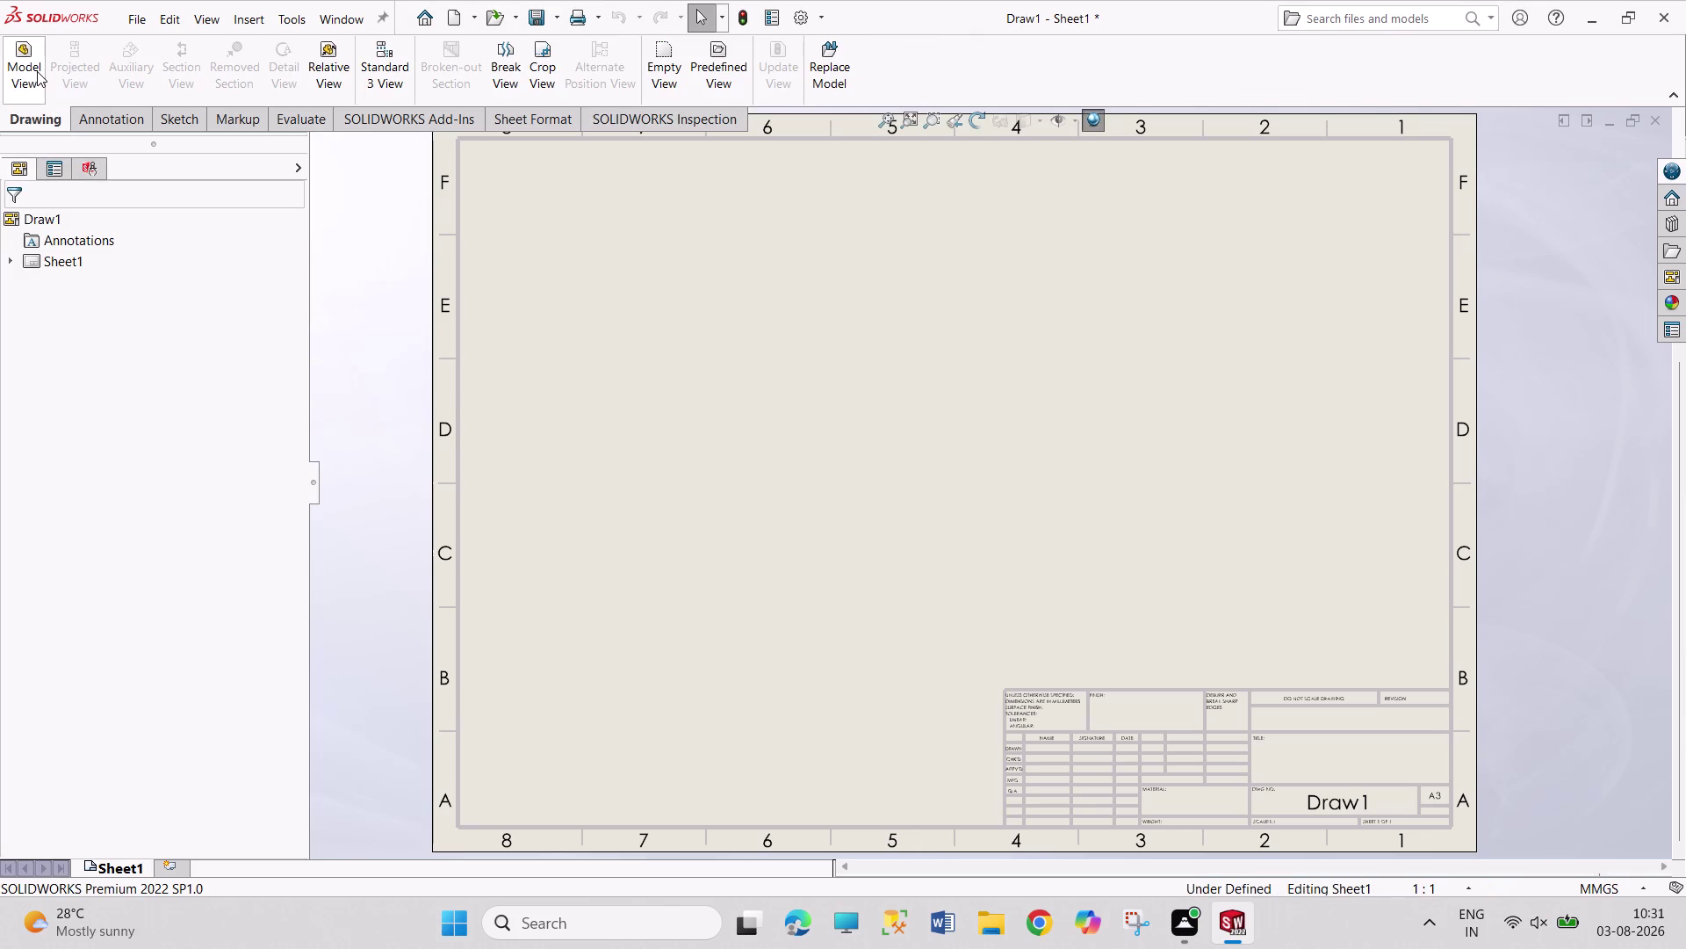